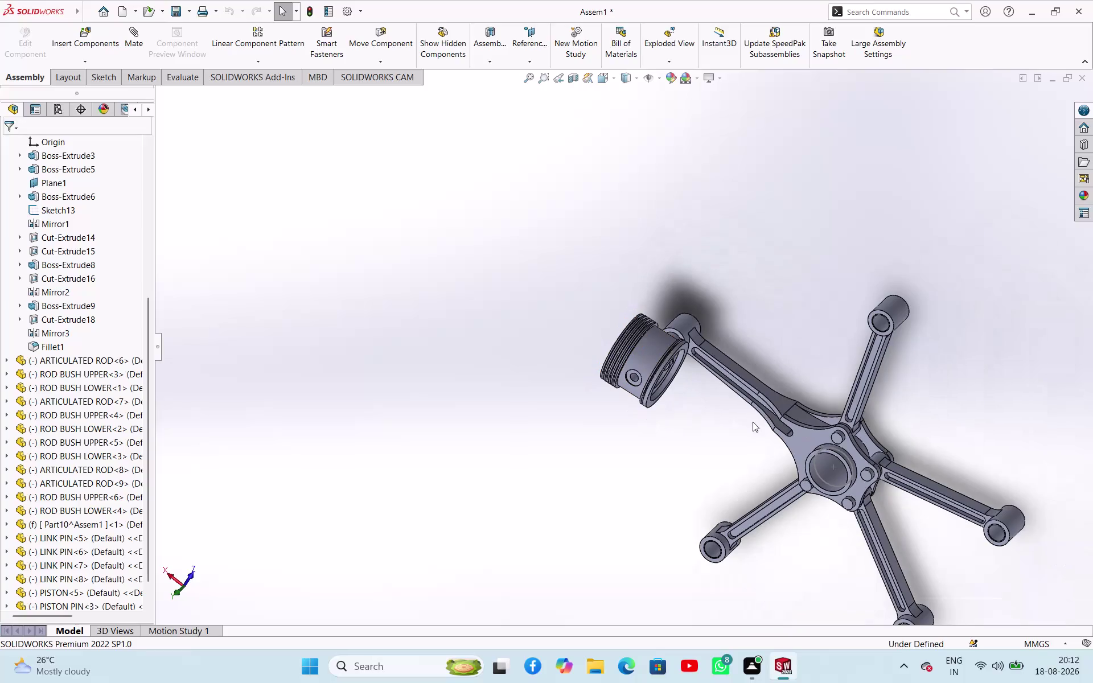
Insert PISTON PIN PLUG from the open documents and drop it beside the piston.
middle_drag(715, 420, 694, 303)
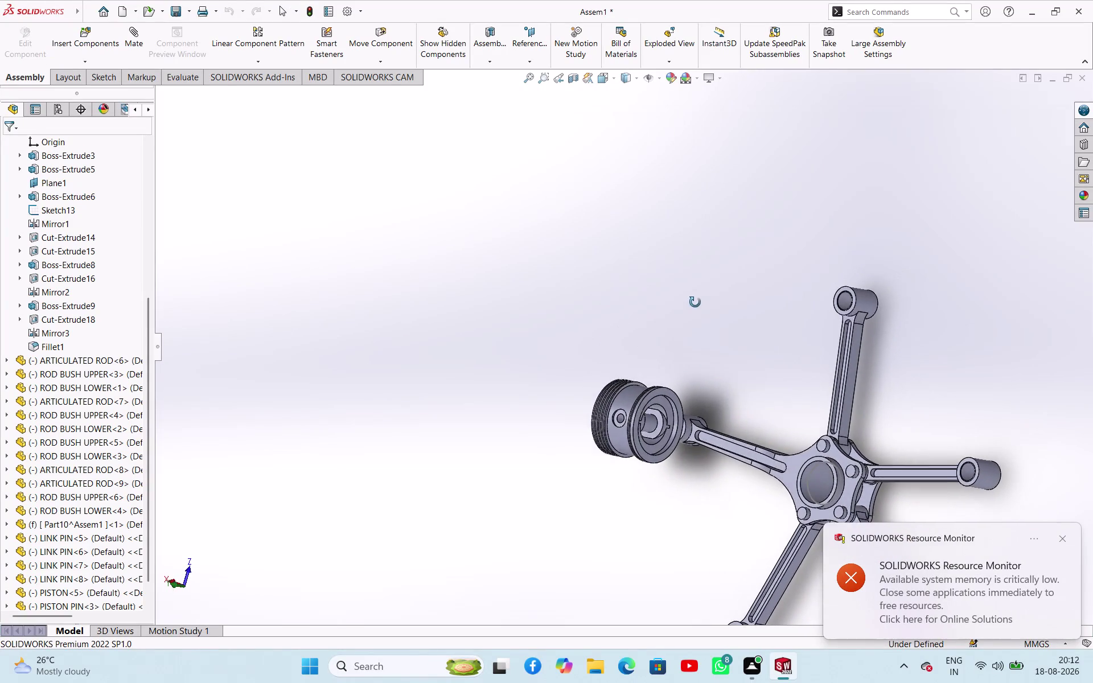
middle_drag(694, 303, 722, 297)
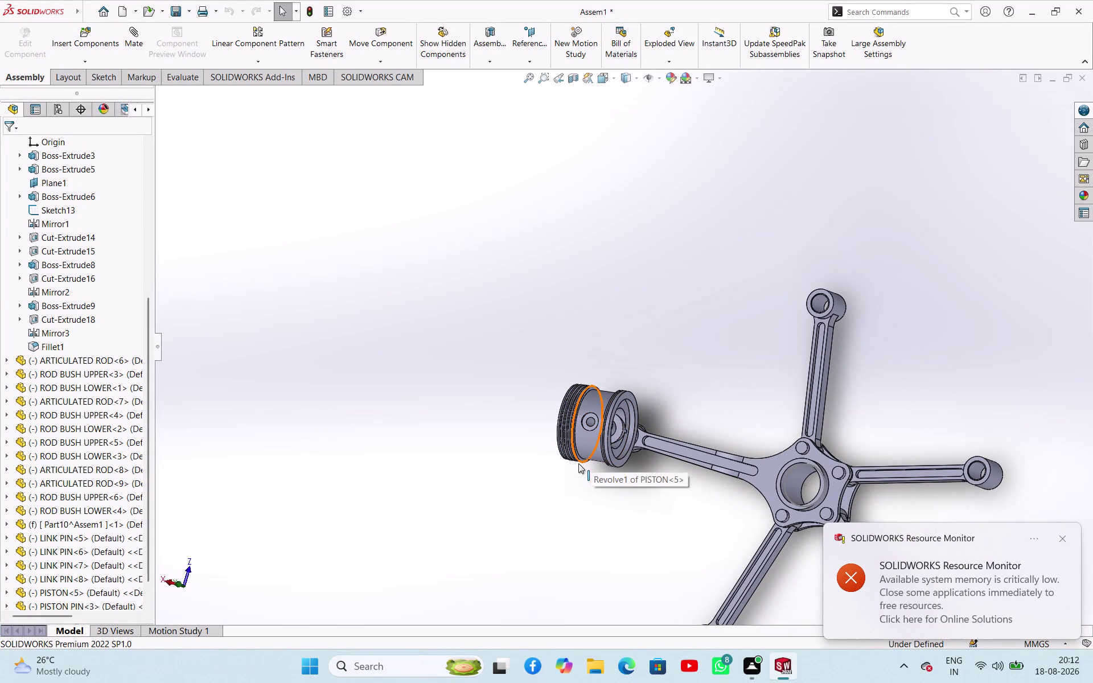
click(407, 307)
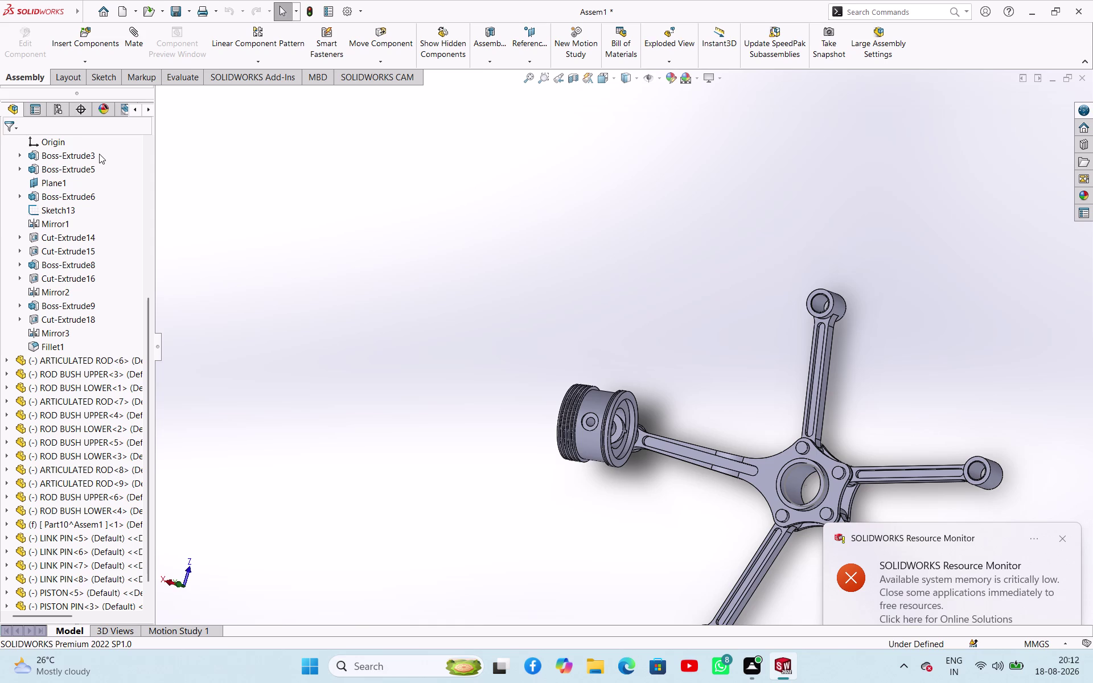
click(94, 61)
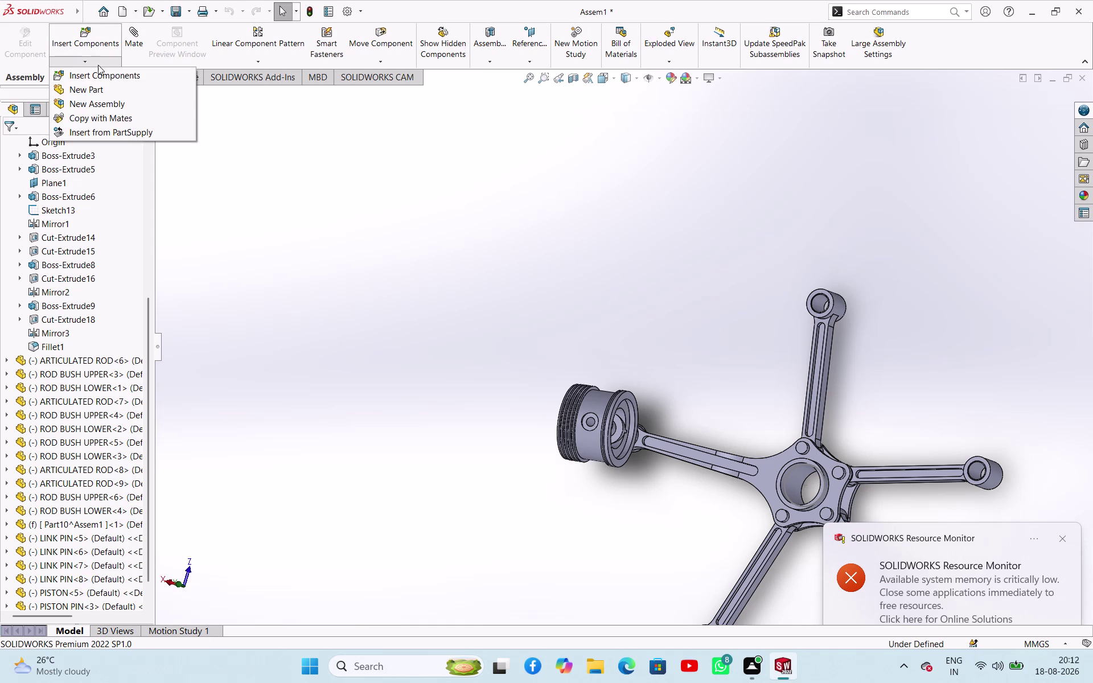
click(101, 74)
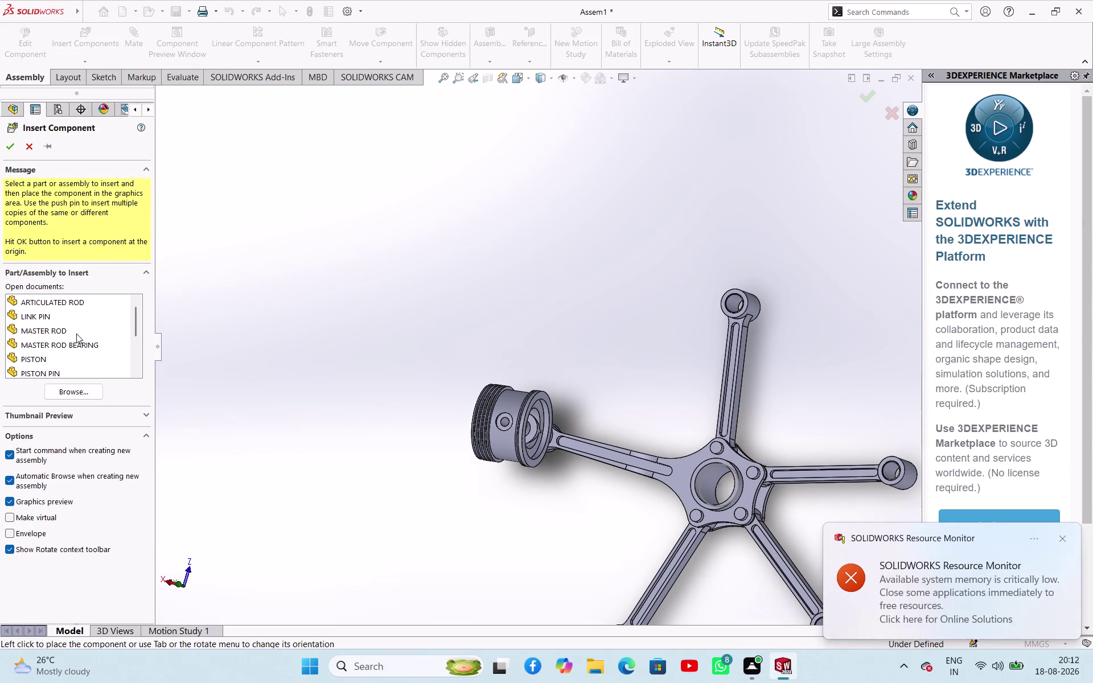
scroll(down, 3)
drag(63, 315, 106, 331)
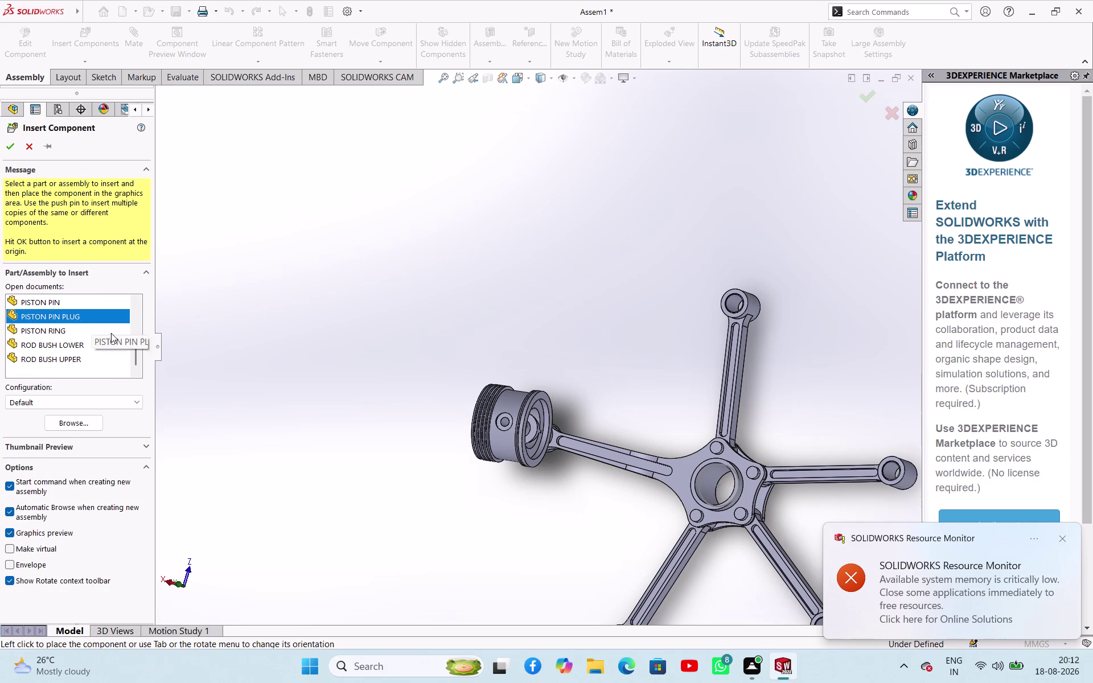
drag(106, 331, 342, 343)
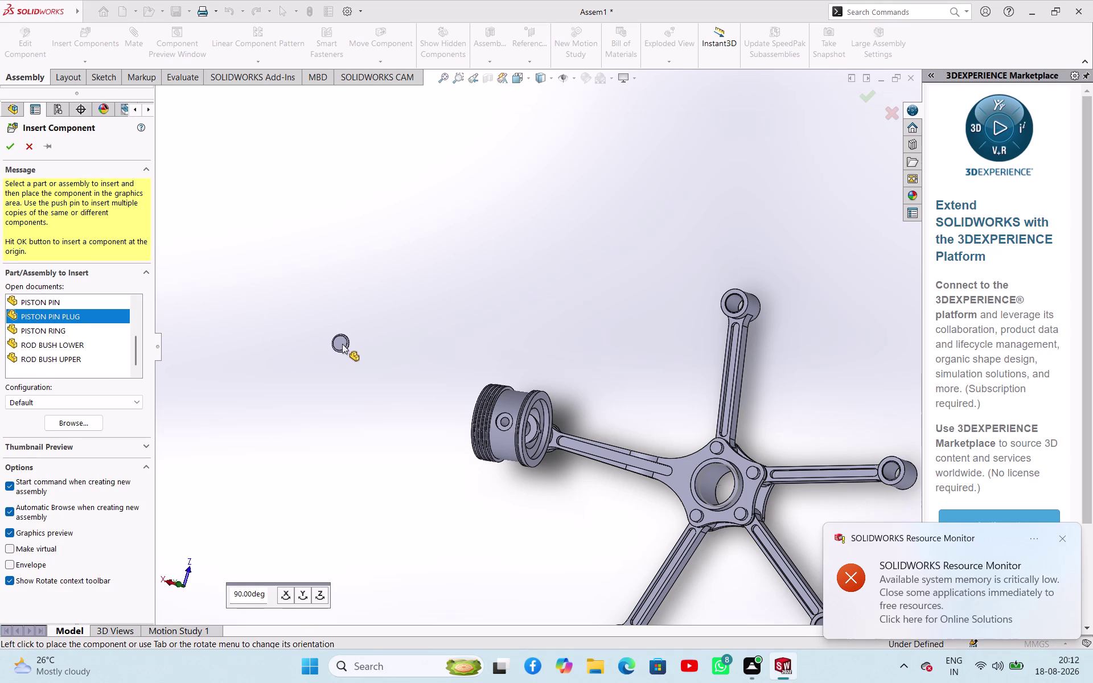
click(343, 344)
middle_drag(363, 381, 339, 289)
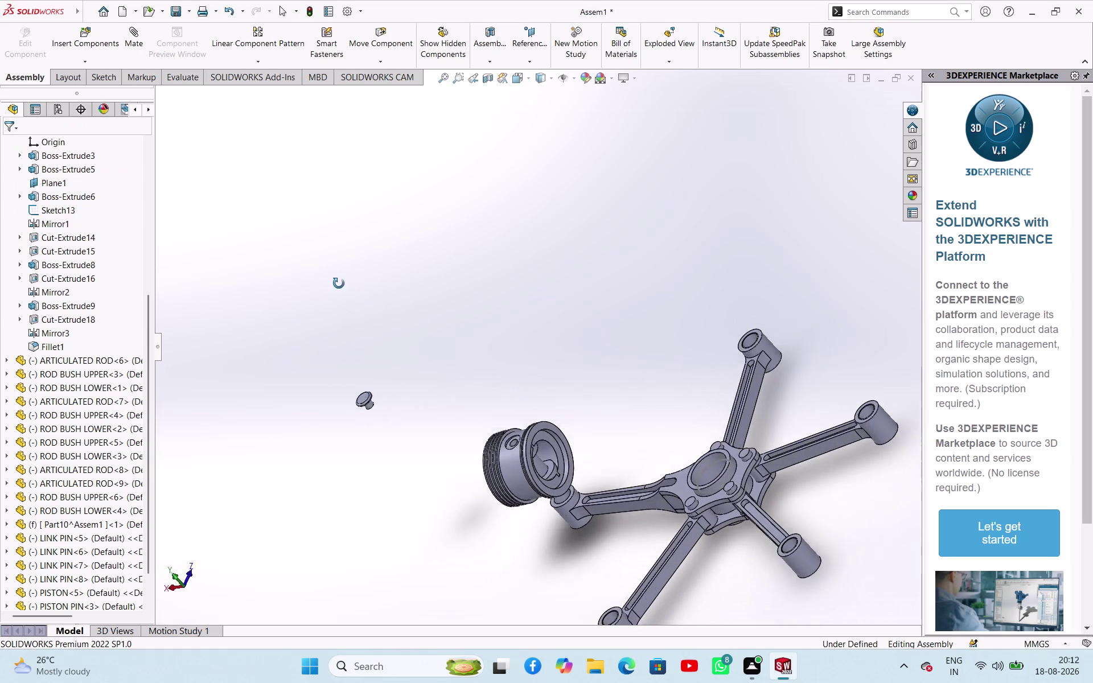
middle_drag(339, 289, 338, 281)
scroll(down, 3)
click(574, 435)
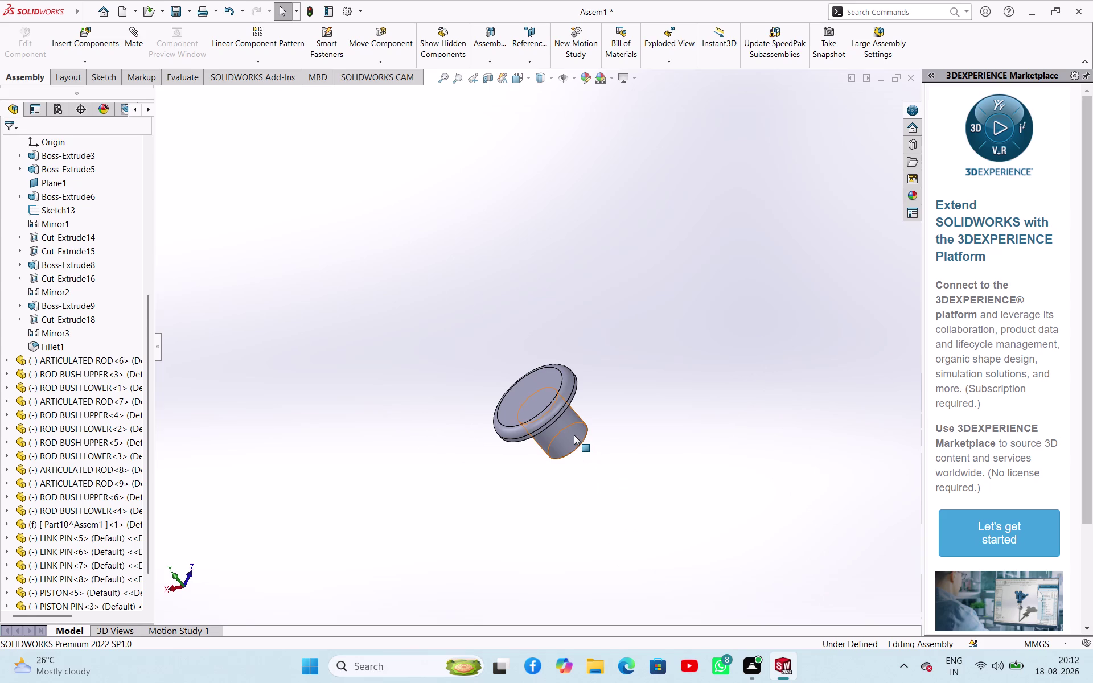
scroll(up, 3)
scroll(down, 3)
middle_drag(696, 454, 710, 492)
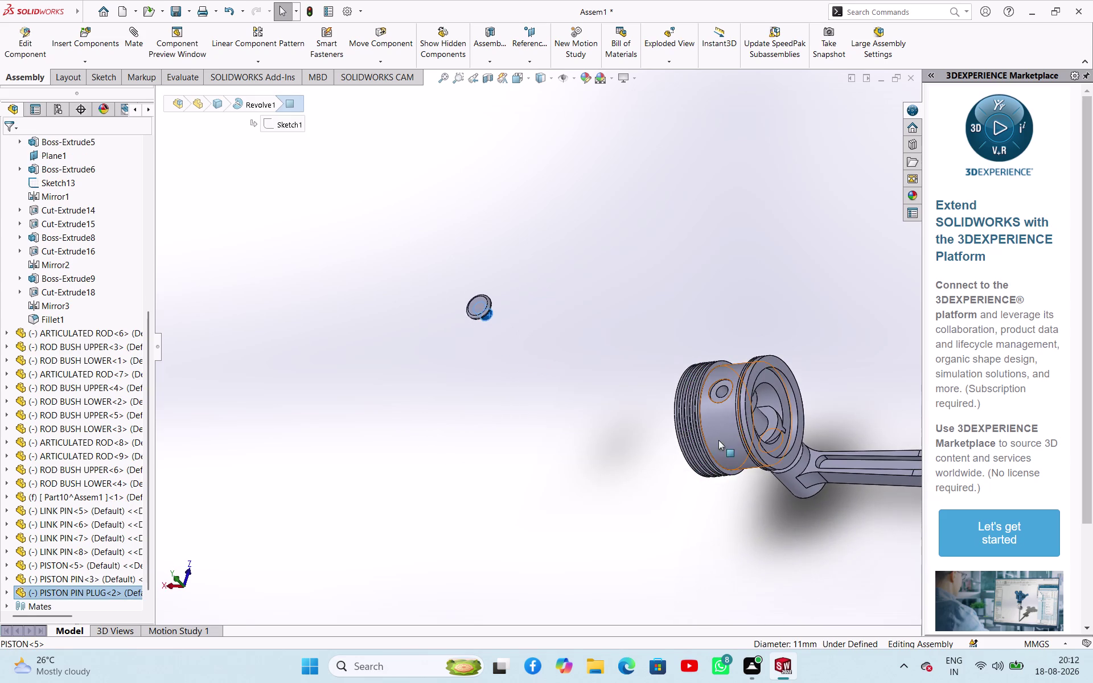
scroll(down, 3)
click(669, 356)
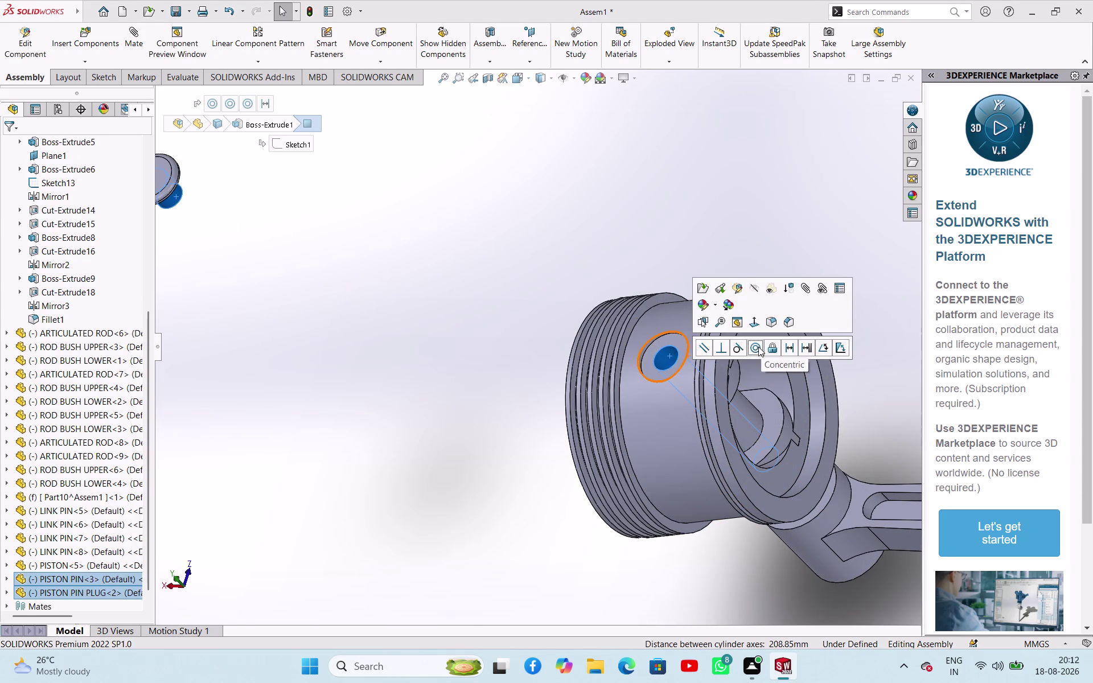
click(759, 347)
click(549, 406)
middle_drag(553, 401, 528, 260)
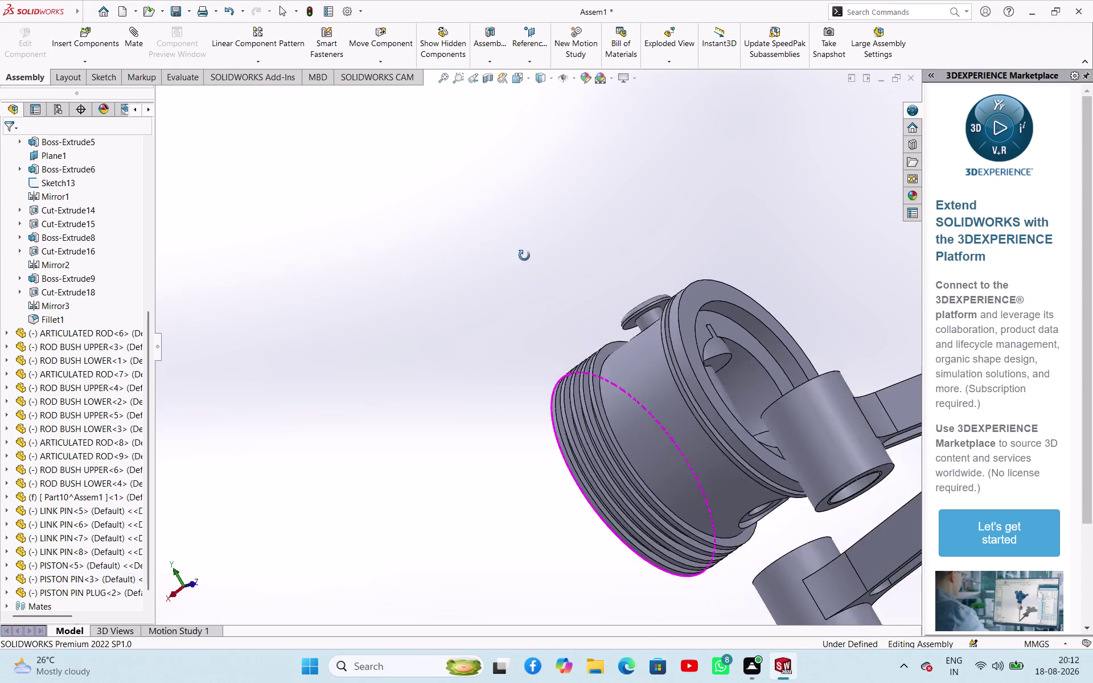
middle_drag(527, 260, 514, 241)
scroll(down, 3)
click(679, 372)
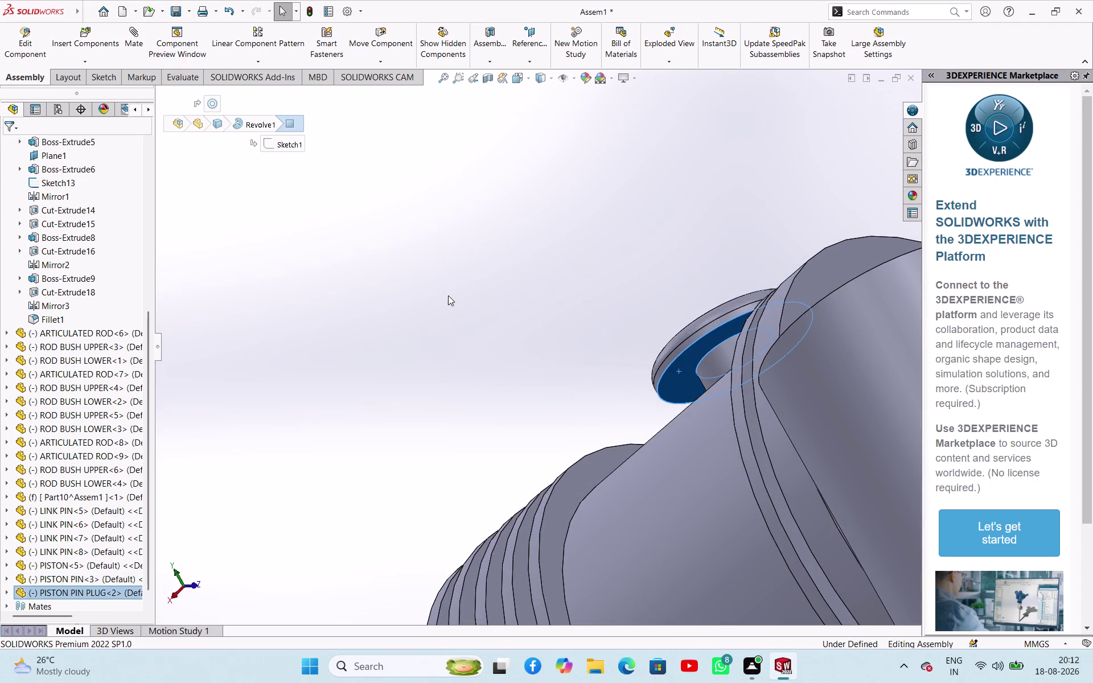
middle_drag(448, 295, 511, 389)
scroll(up, 3)
scroll(down, 3)
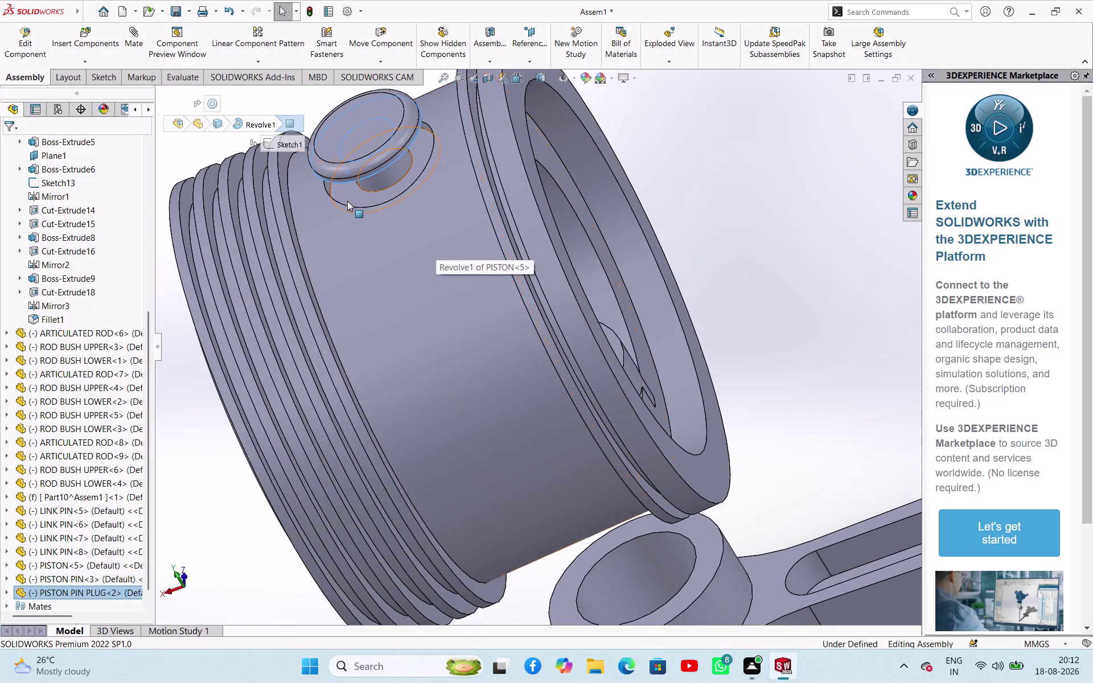
click(347, 195)
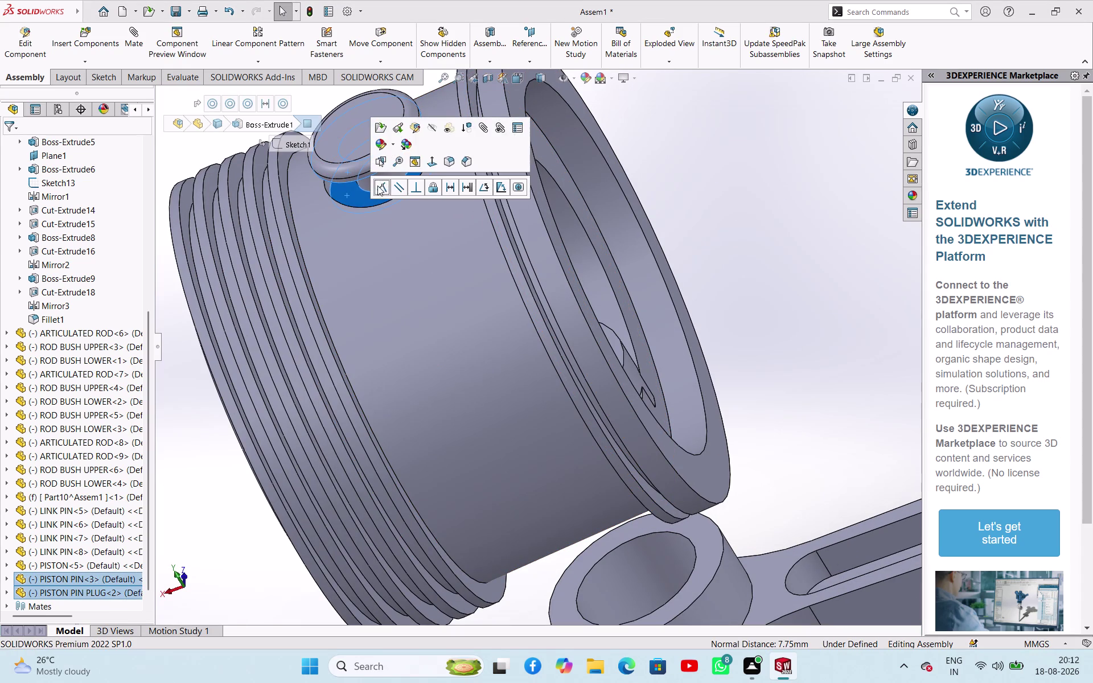
click(378, 186)
click(672, 196)
scroll(up, 3)
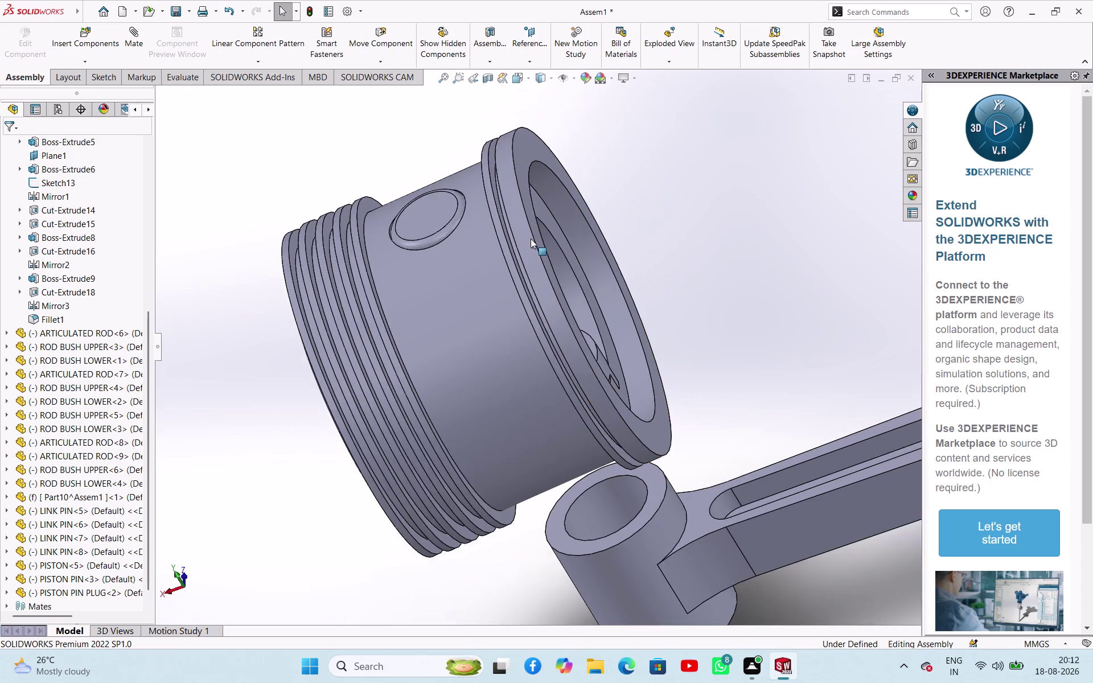
scroll(up, 3)
middle_drag(678, 249, 631, 274)
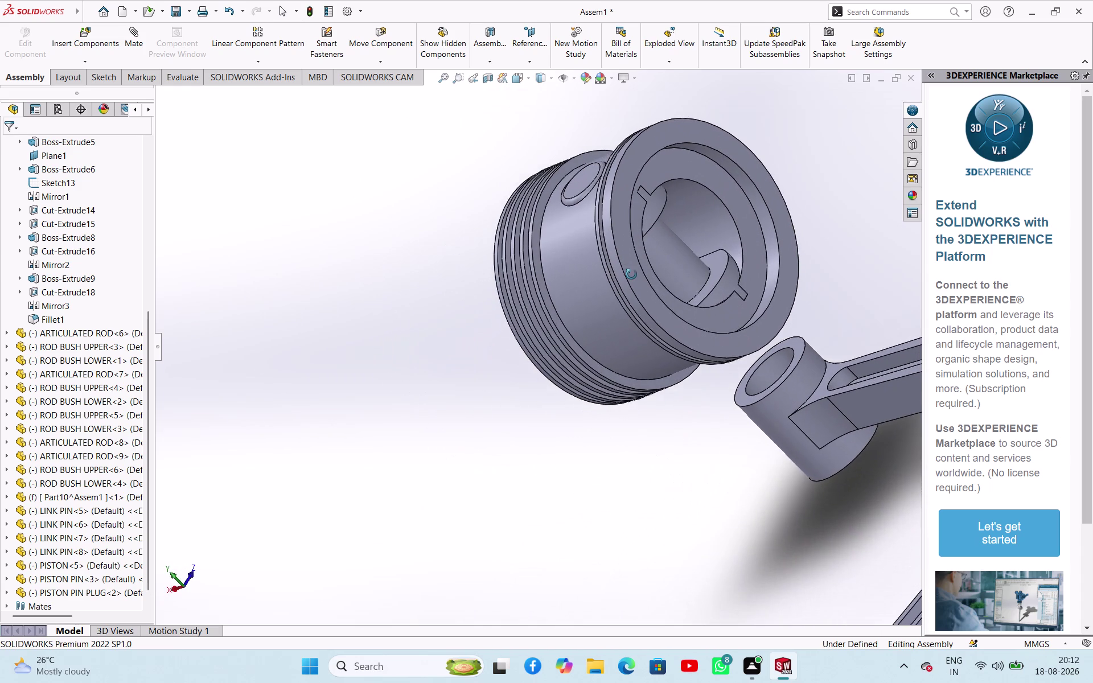
middle_drag(631, 275, 670, 261)
drag(475, 234, 429, 242)
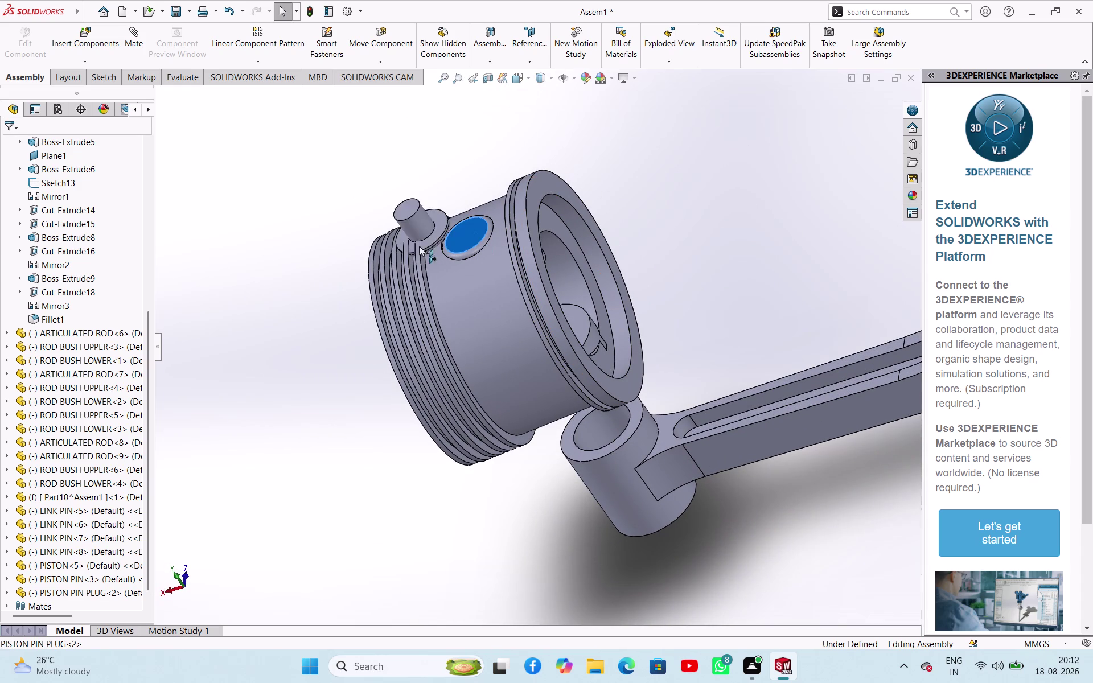
drag(429, 242, 311, 296)
click(312, 297)
click(329, 341)
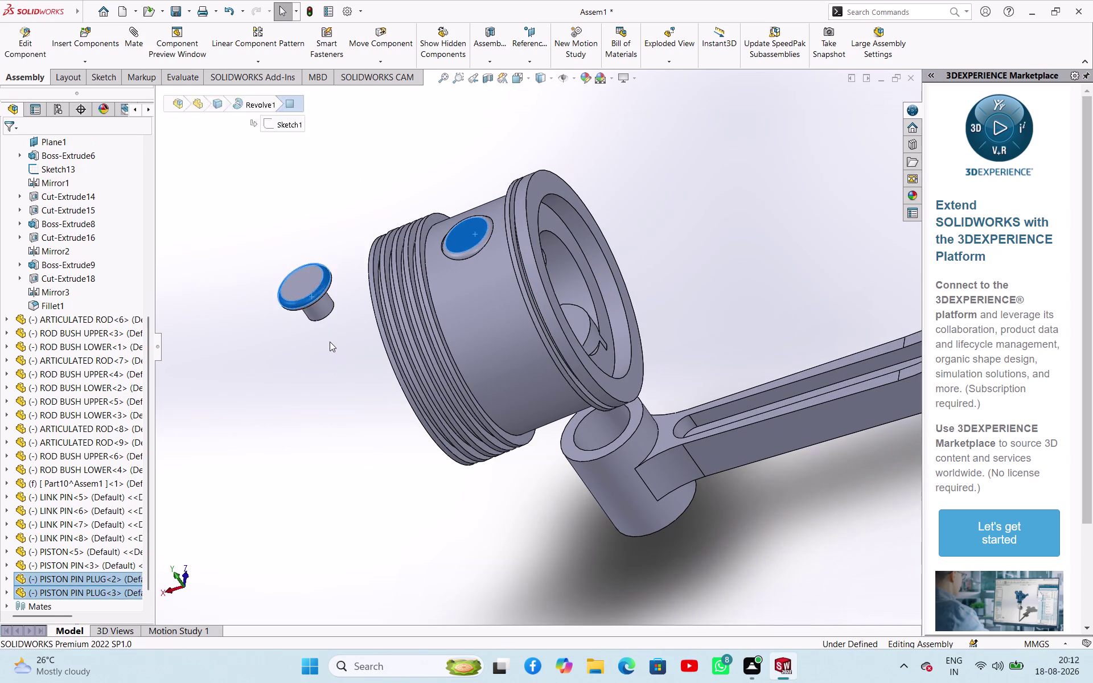
click(319, 312)
scroll(up, 3)
middle_drag(401, 466, 402, 340)
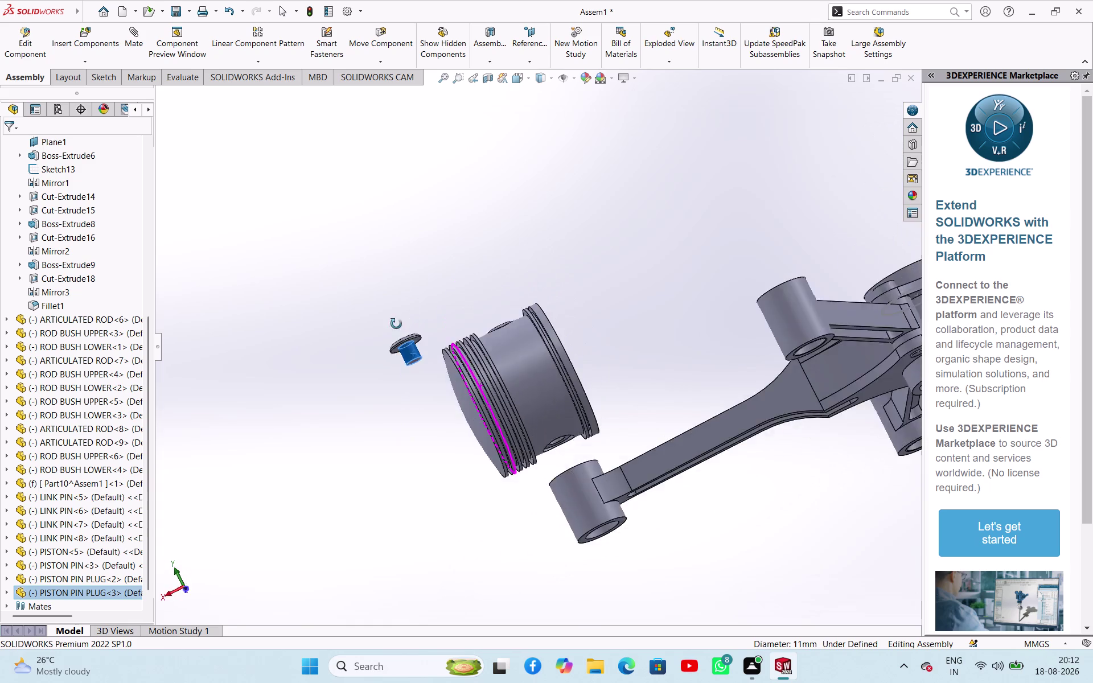
middle_drag(402, 339, 374, 267)
scroll(down, 3)
click(537, 411)
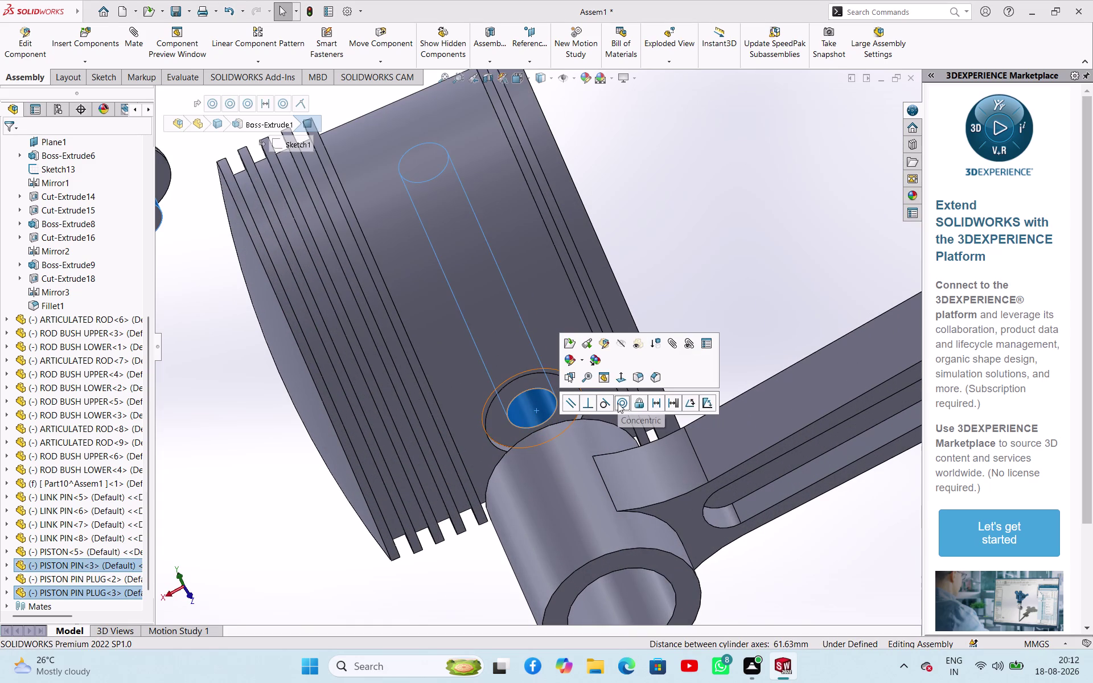
click(617, 403)
scroll(up, 3)
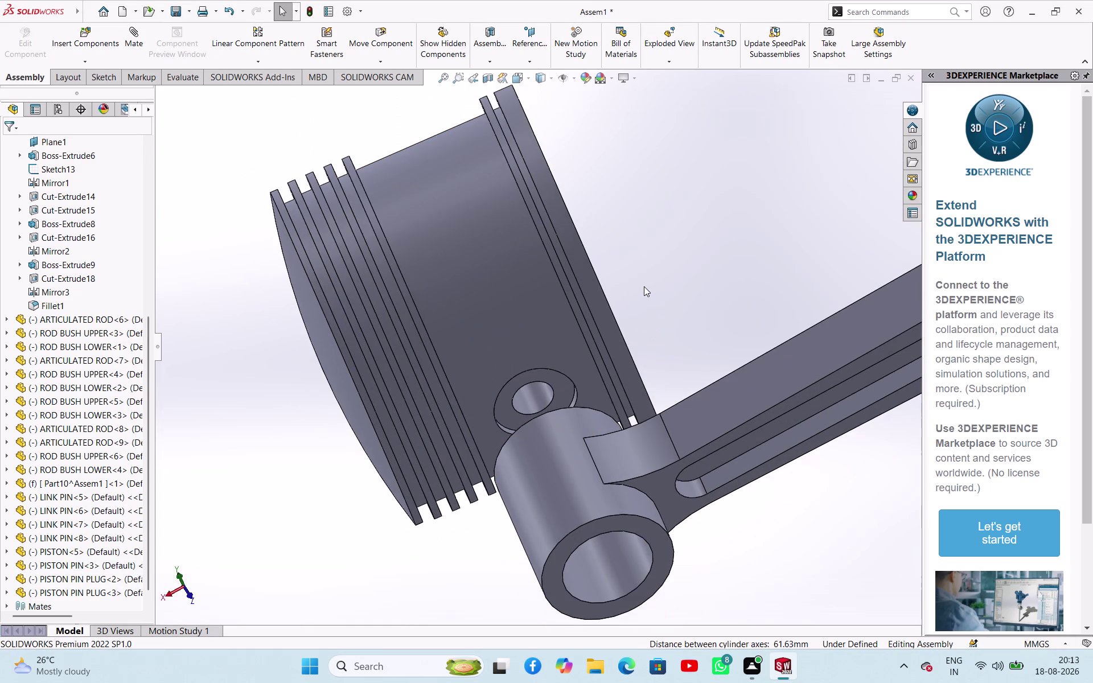
middle_drag(644, 286, 591, 353)
scroll(up, 3)
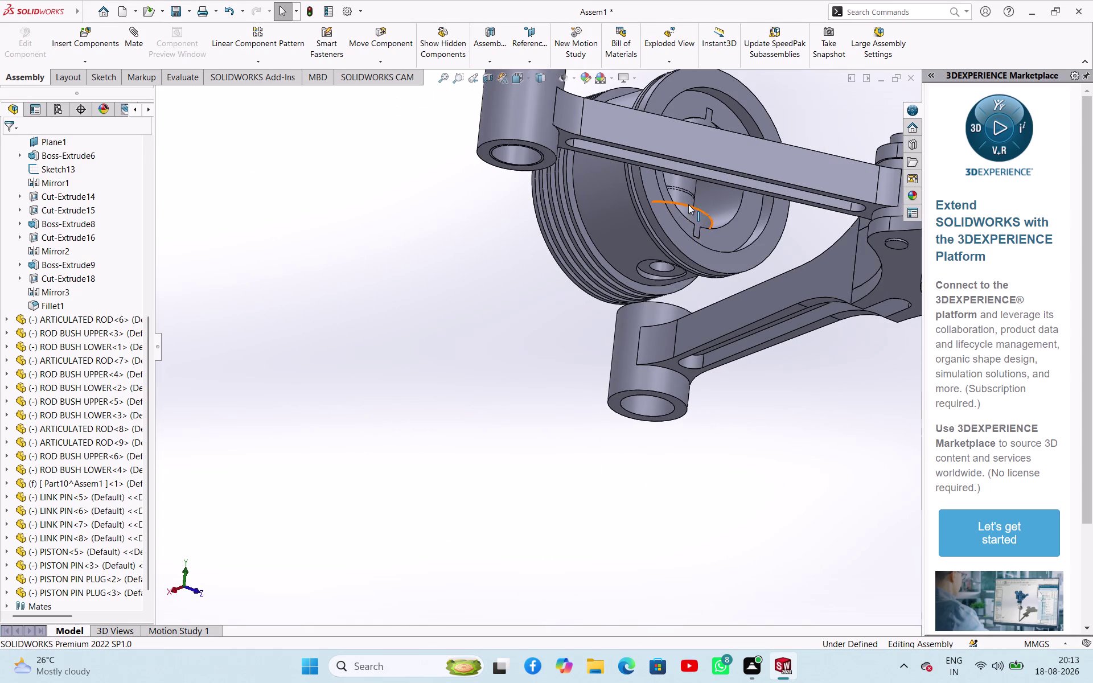
drag(684, 195, 711, 117)
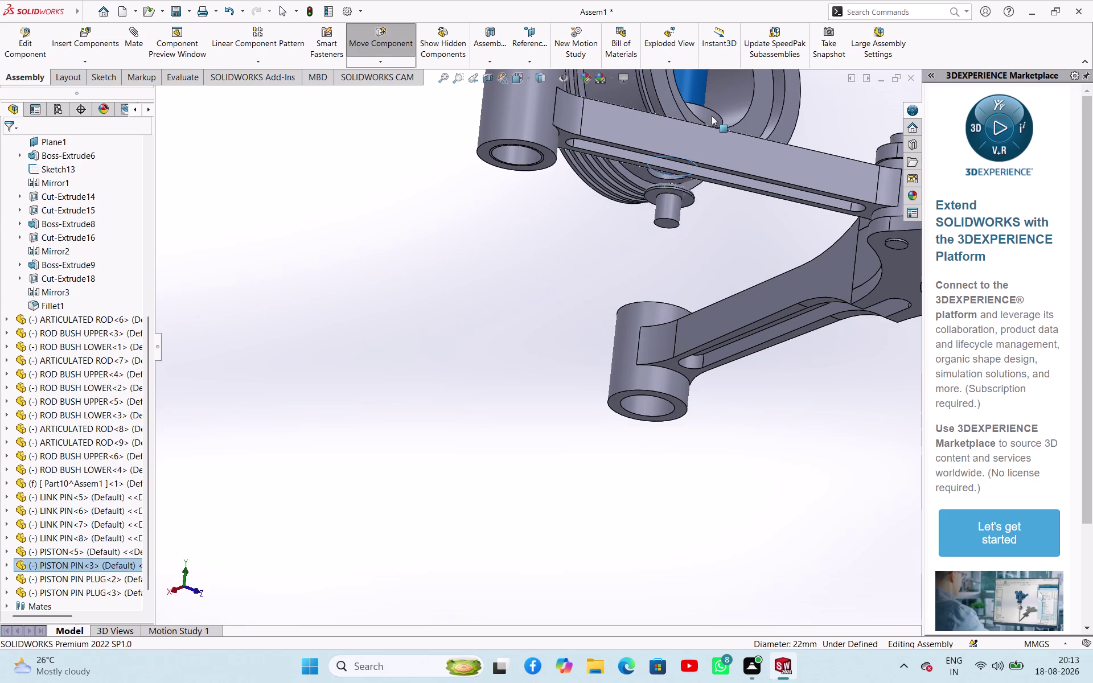
drag(711, 117, 712, 116)
click(653, 194)
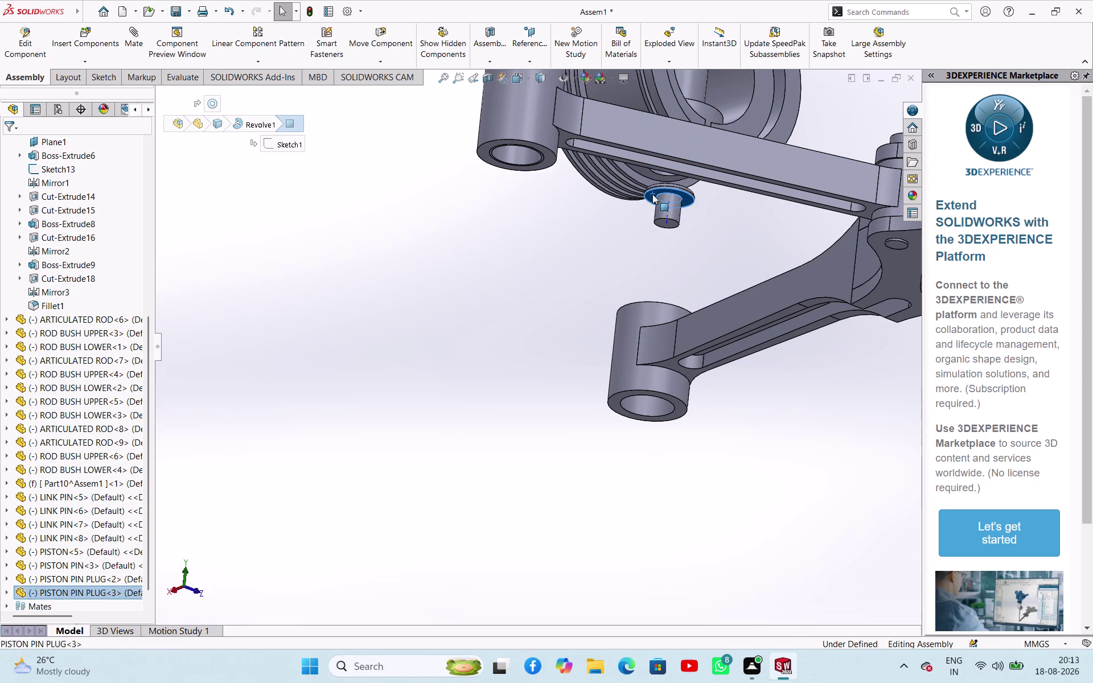
scroll(up, 3)
middle_drag(600, 243, 628, 205)
scroll(down, 3)
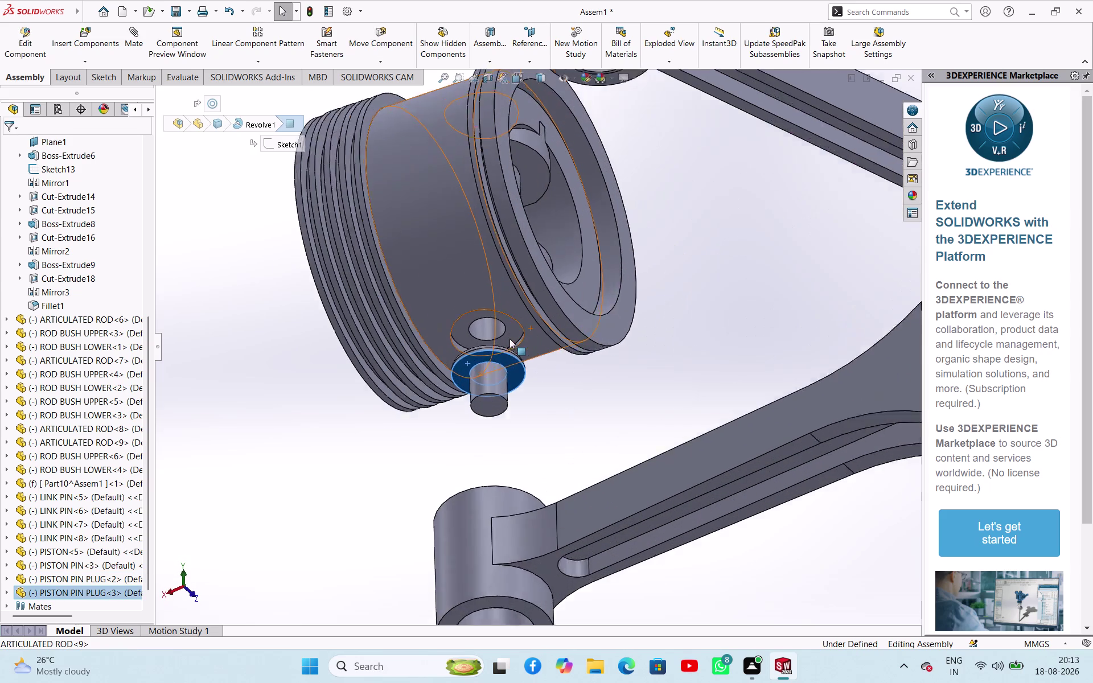
scroll(down, 3)
click(458, 325)
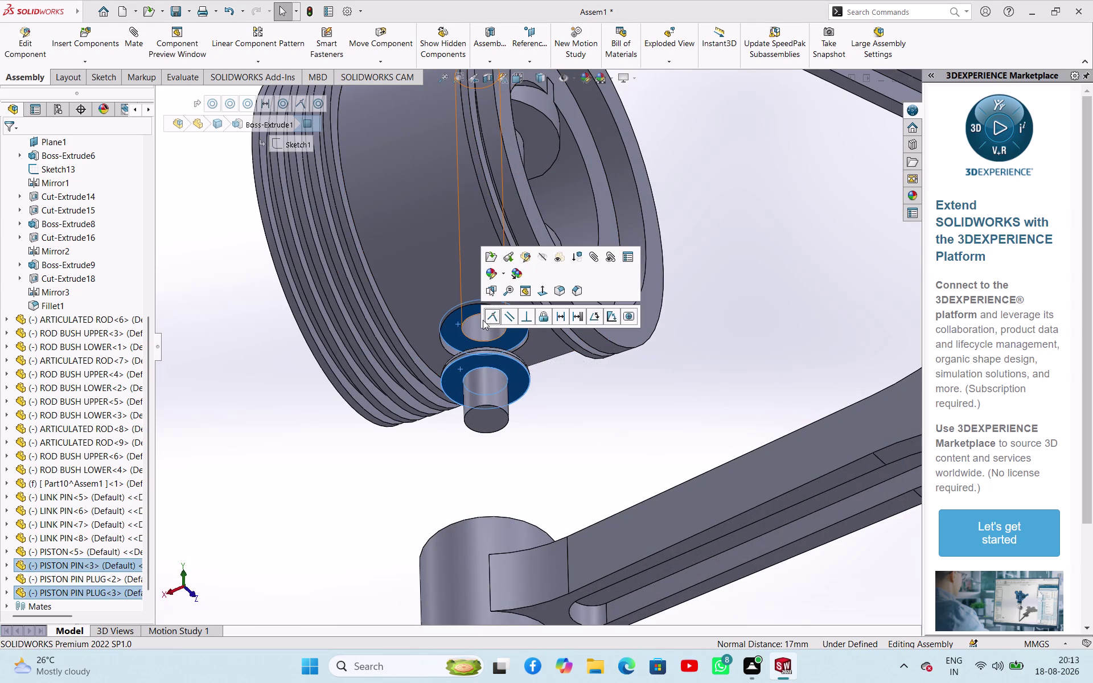
click(493, 317)
click(508, 400)
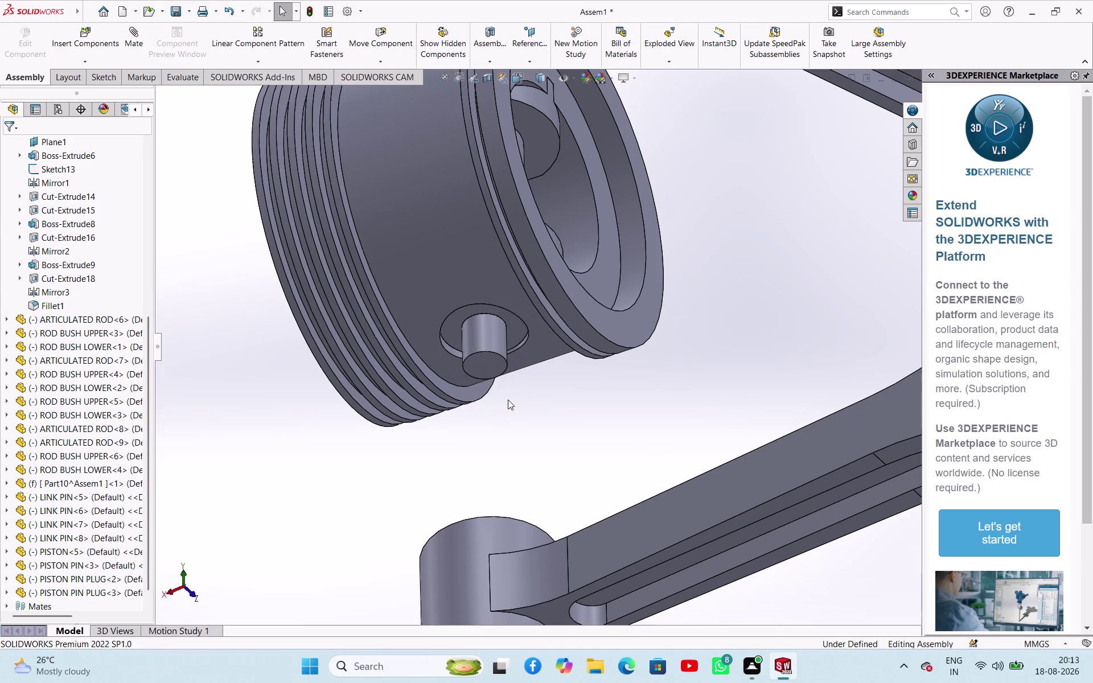
key(ctrl+z)
key(ctrl+z)
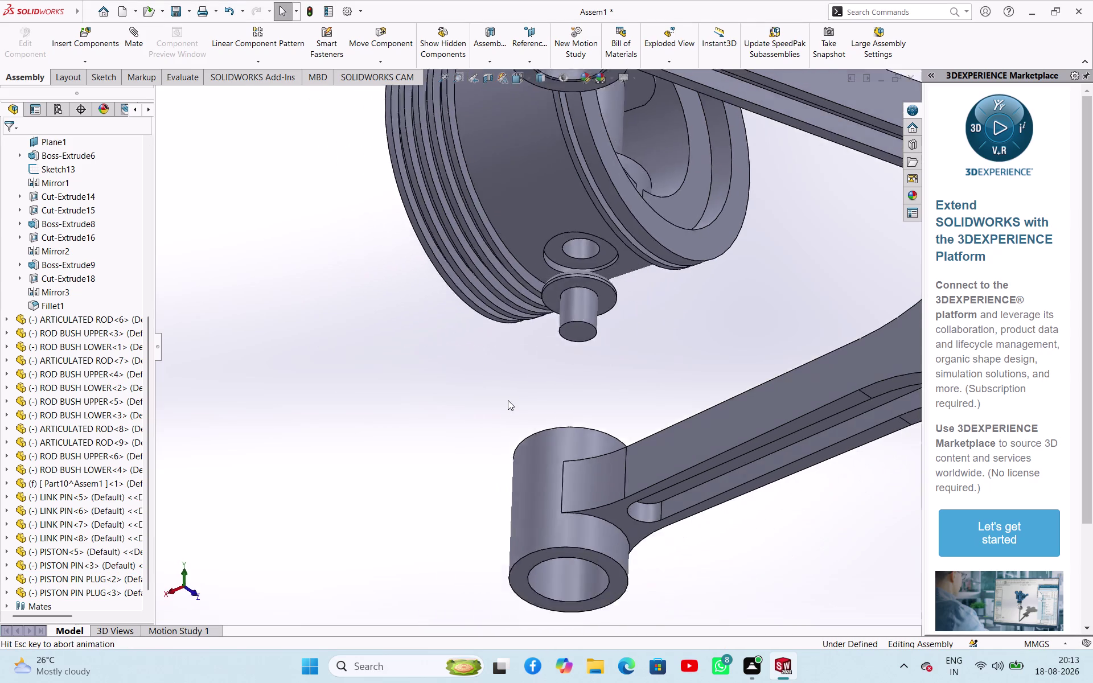
key(ctrl+z)
key(ctrl+z)
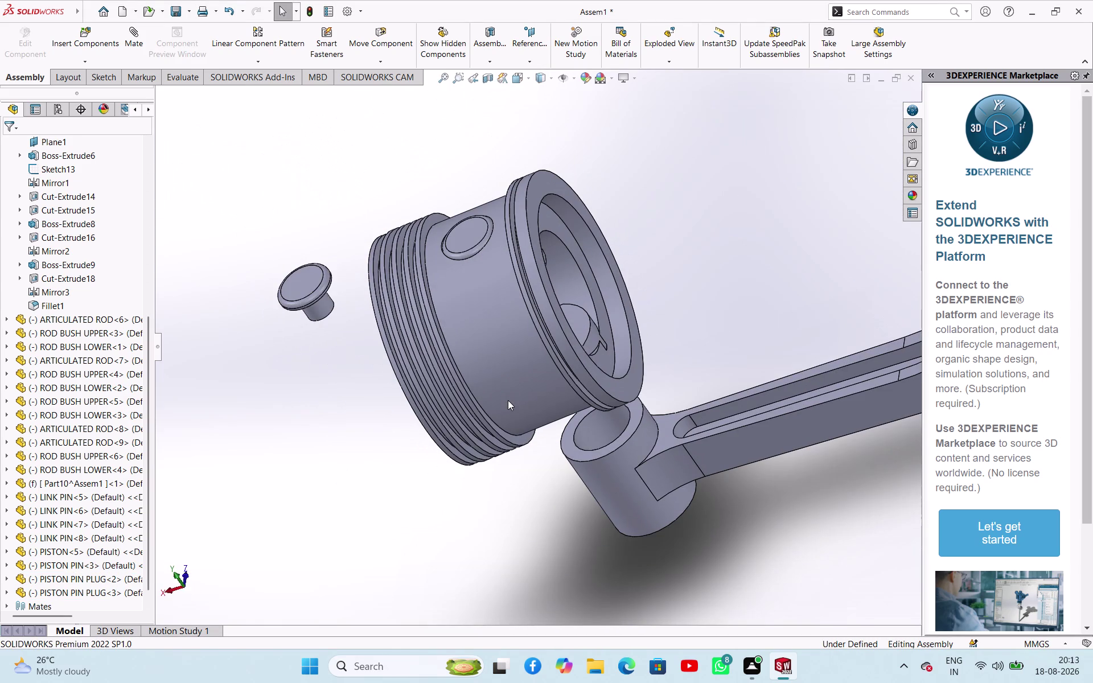
key(ctrl+z)
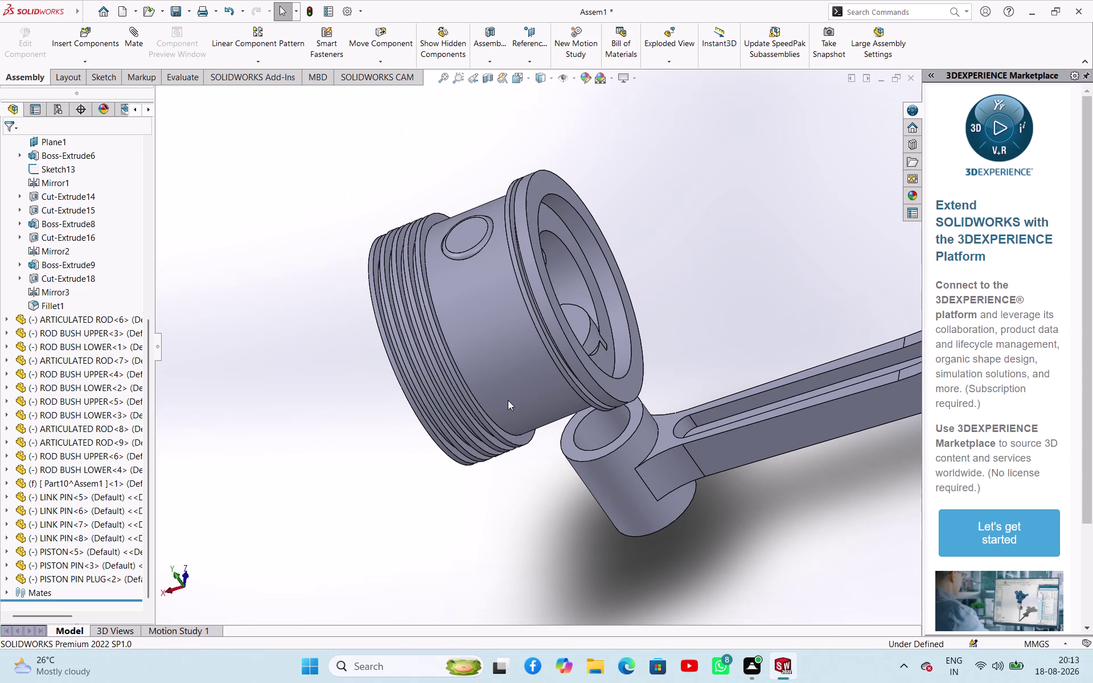
scroll(up, 3)
middle_drag(669, 442, 622, 298)
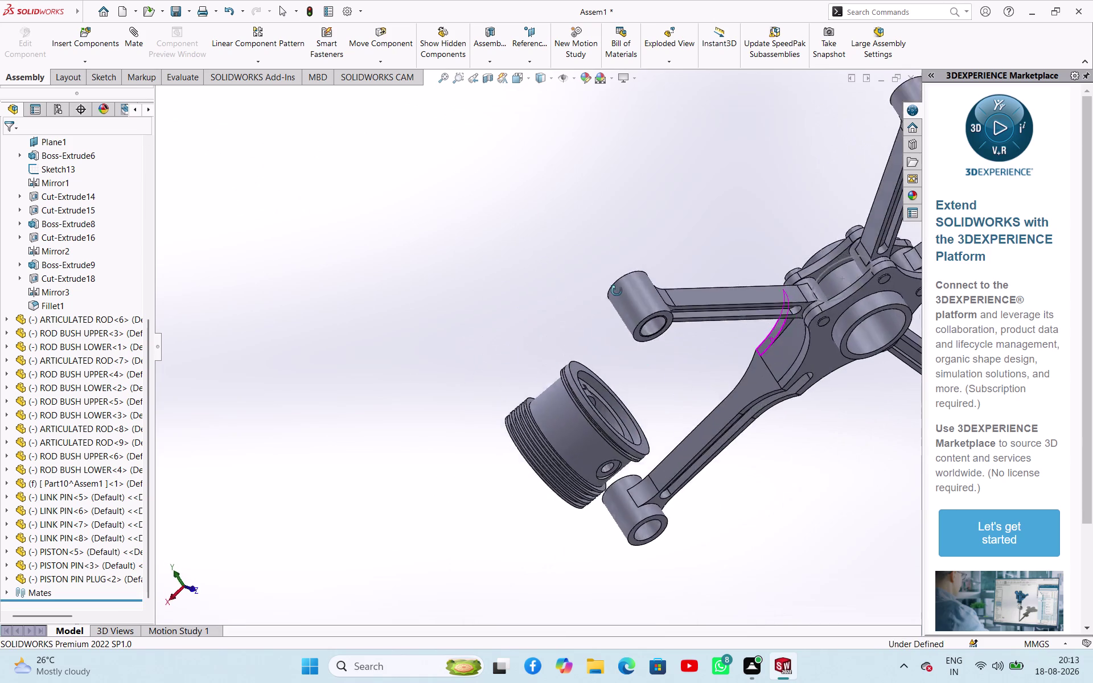
middle_drag(622, 297, 652, 291)
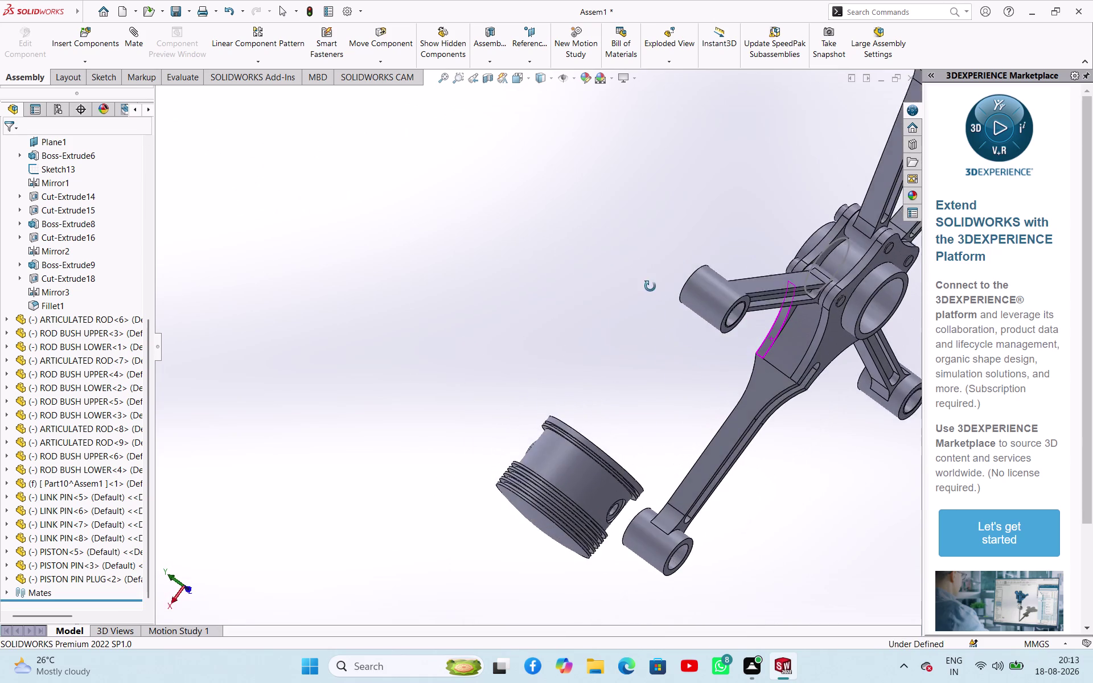
middle_drag(652, 292, 641, 269)
Browse to PISTON PIN PLUG, rotate it twice by 90 degrees, and place it.
click(96, 63)
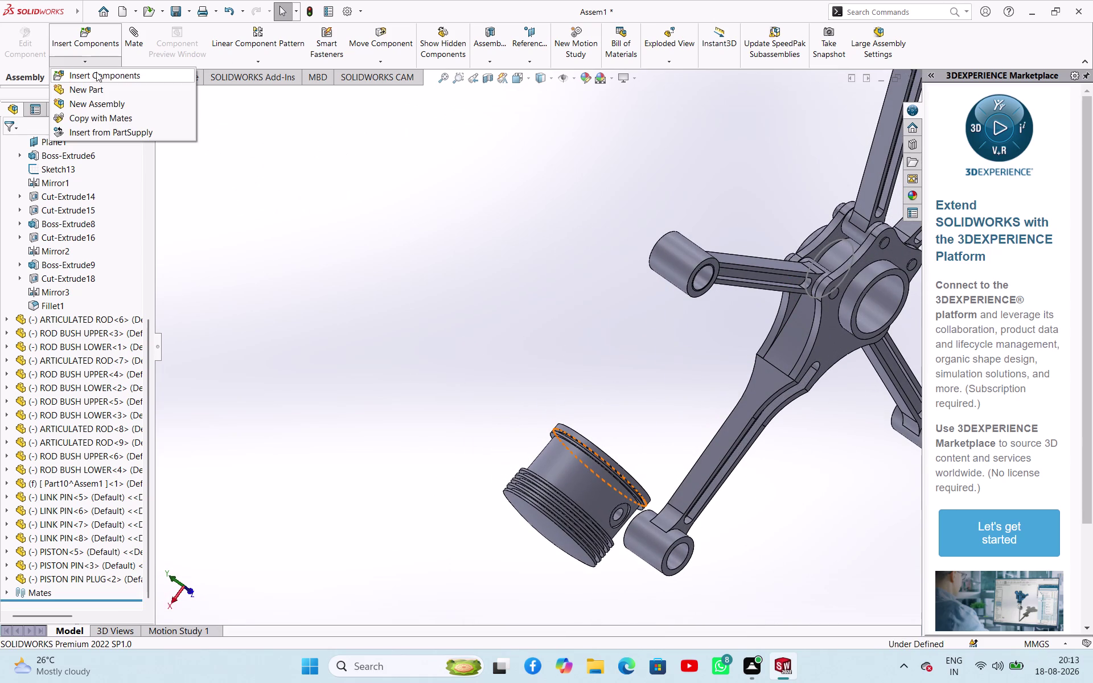
click(95, 74)
click(66, 396)
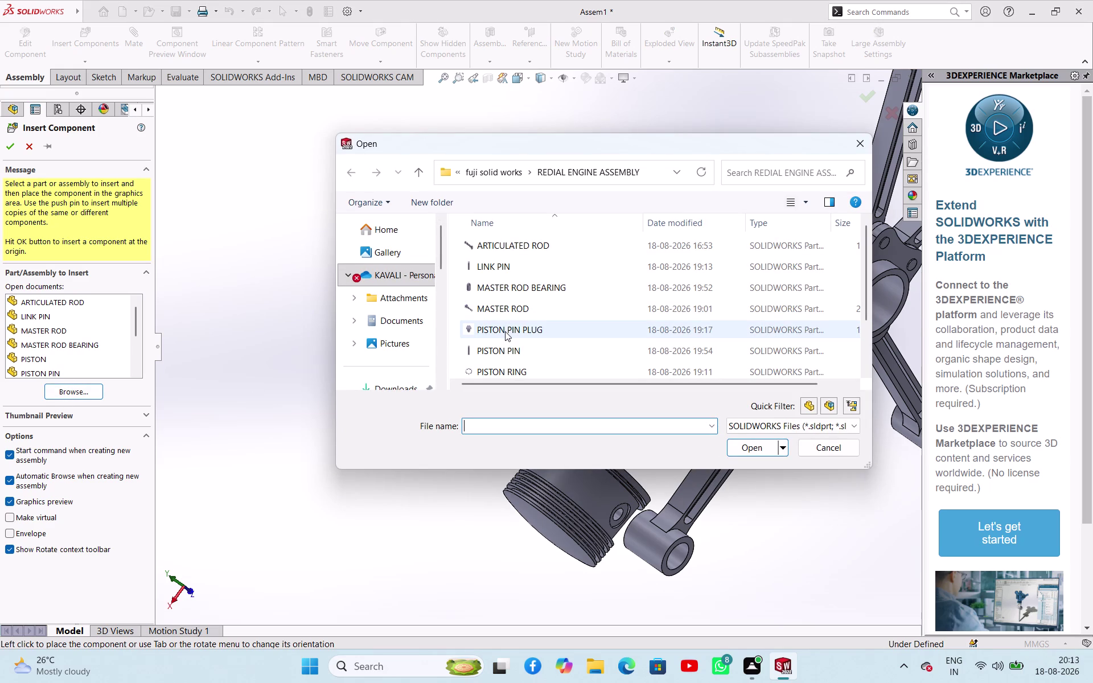
click(505, 331)
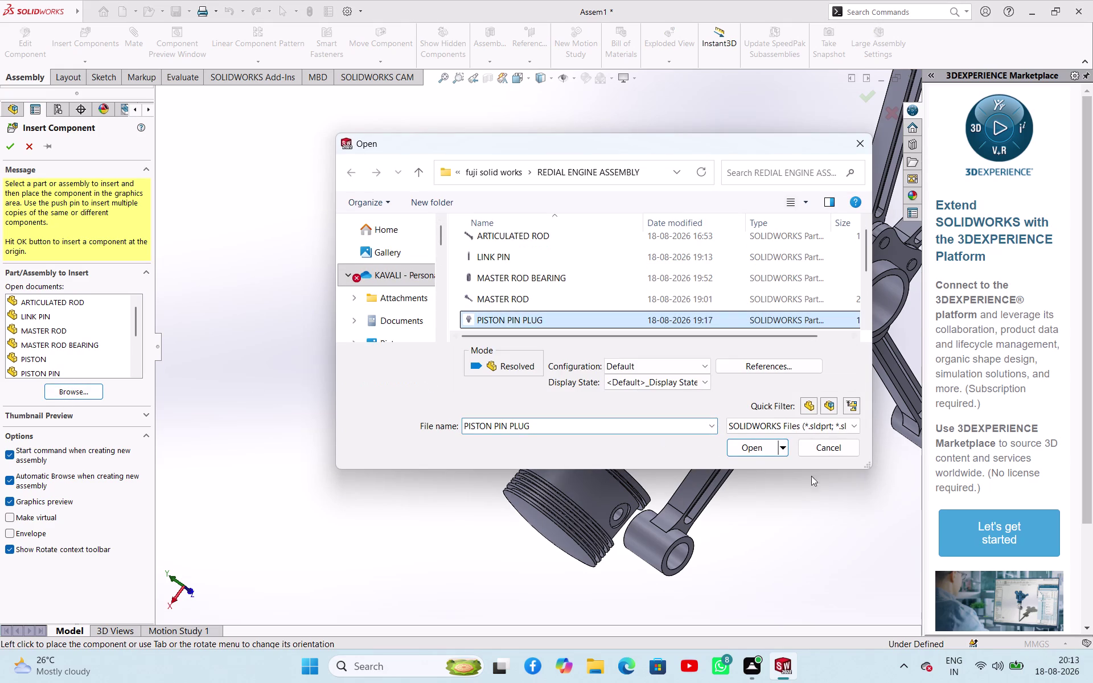
click(767, 447)
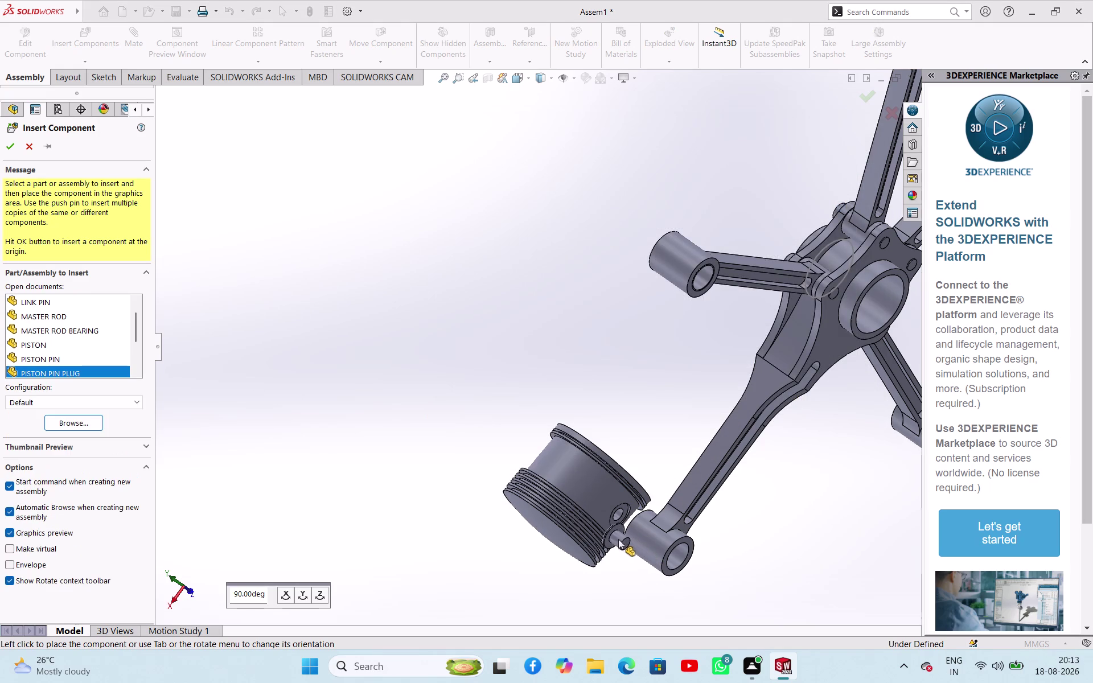
click(317, 596)
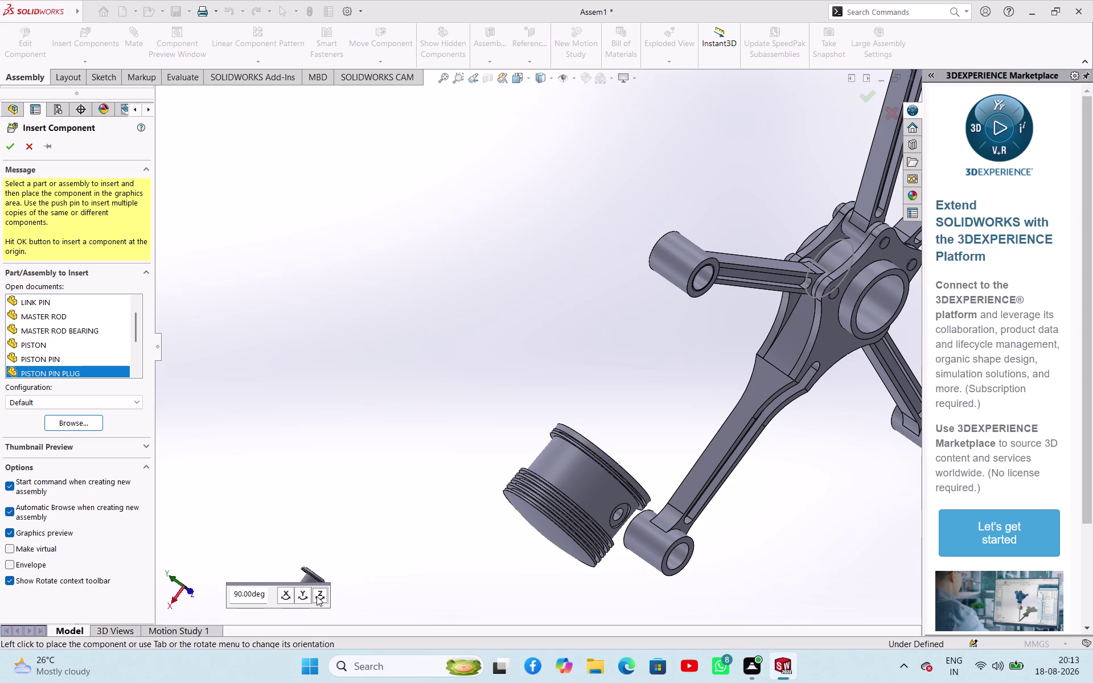
click(316, 597)
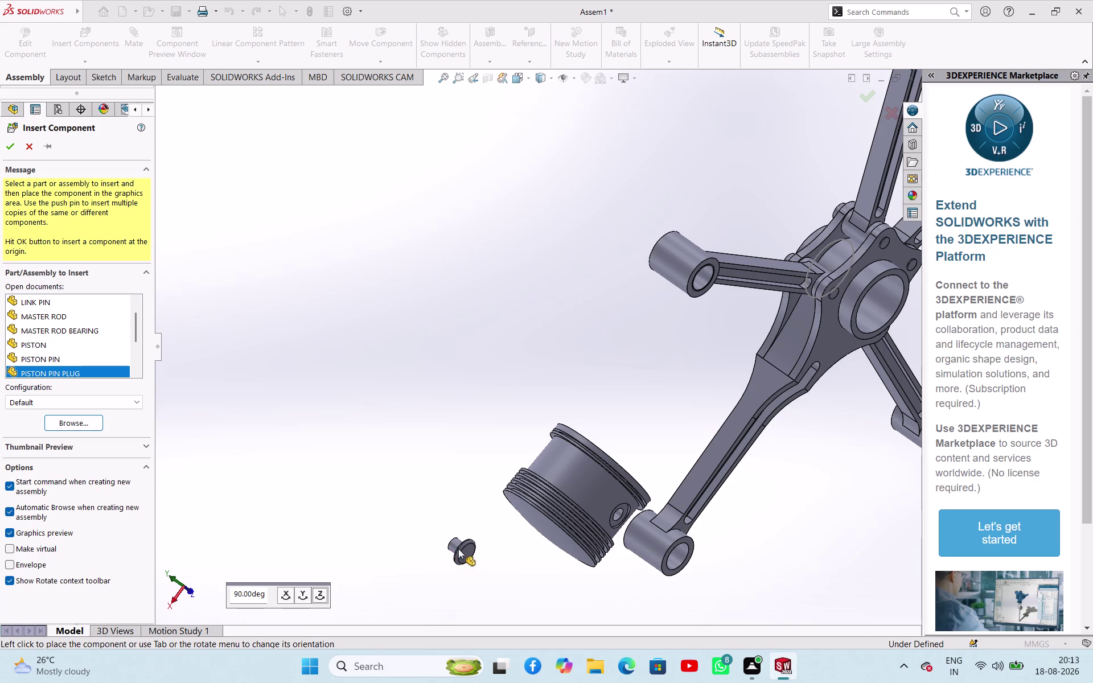
click(459, 549)
Make the new plug concentric with the end of the piston pin.
scroll(down, 3)
click(597, 475)
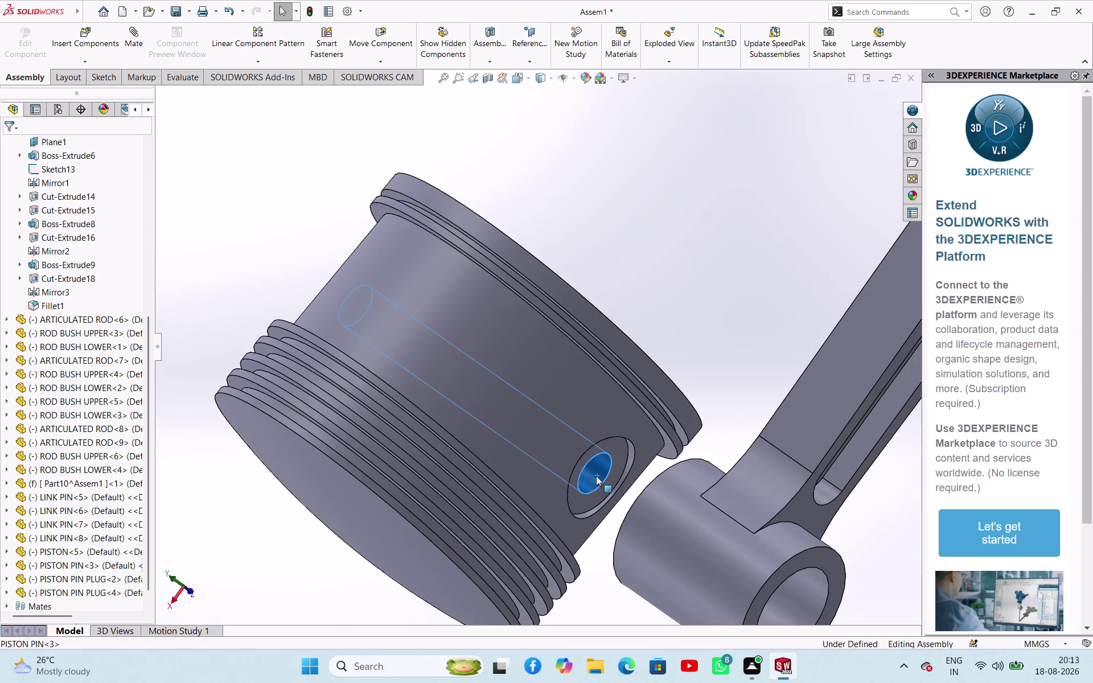
scroll(up, 3)
scroll(down, 3)
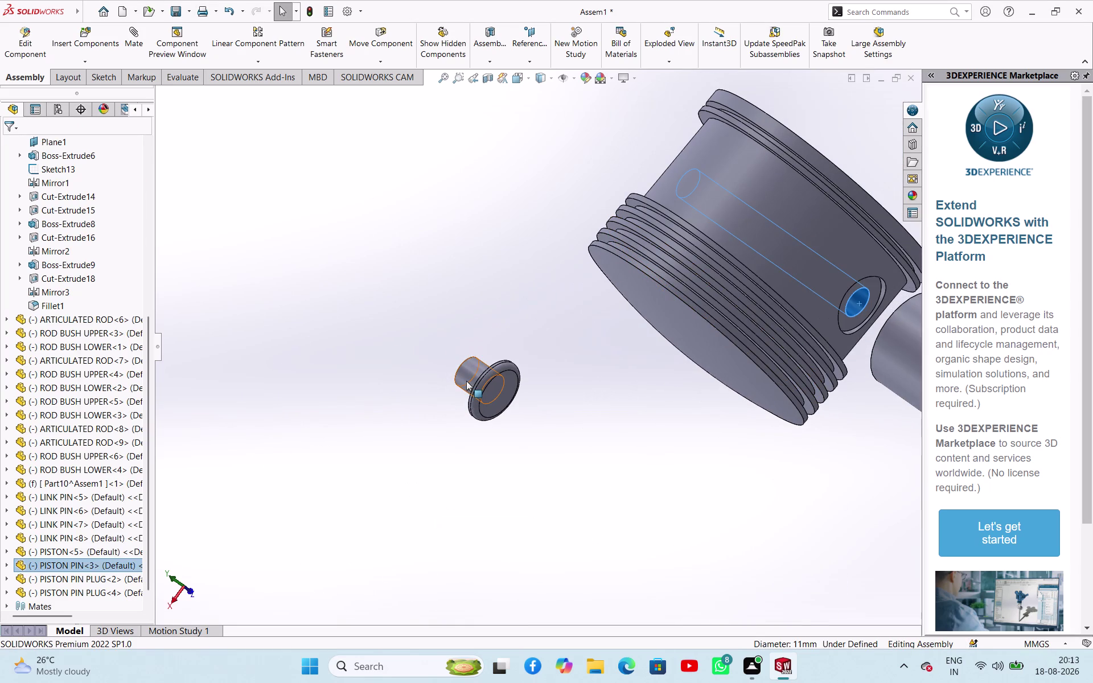
click(466, 381)
click(555, 373)
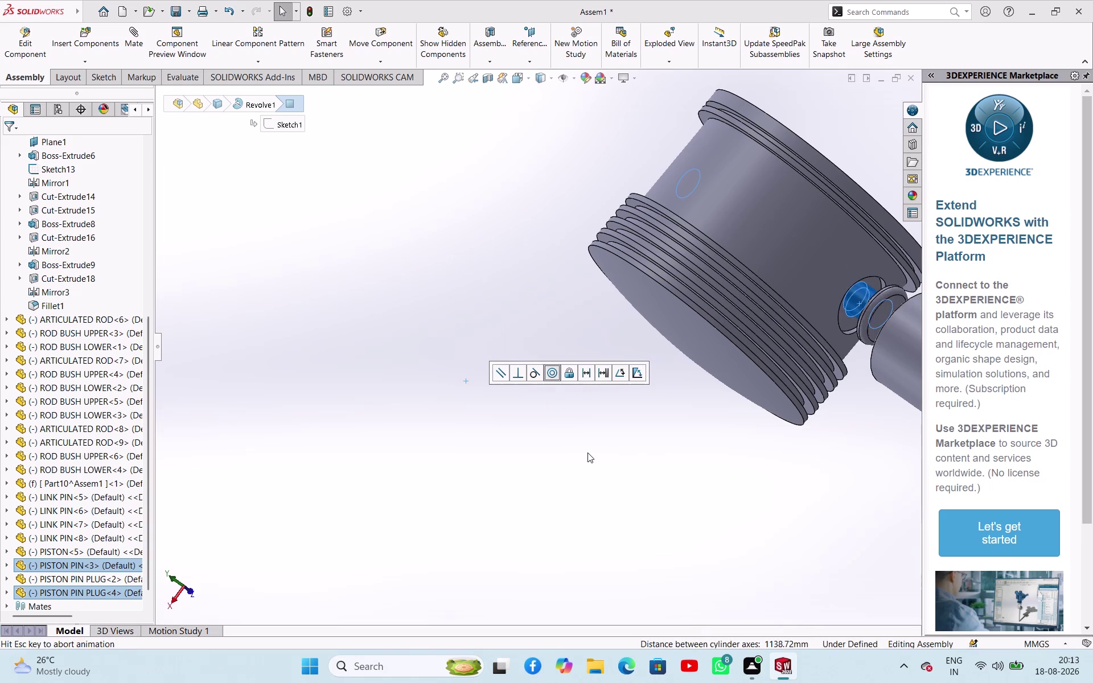
click(589, 452)
Add a coincident mate seating the plug's flange face against the piston.
middle_drag(657, 480, 691, 498)
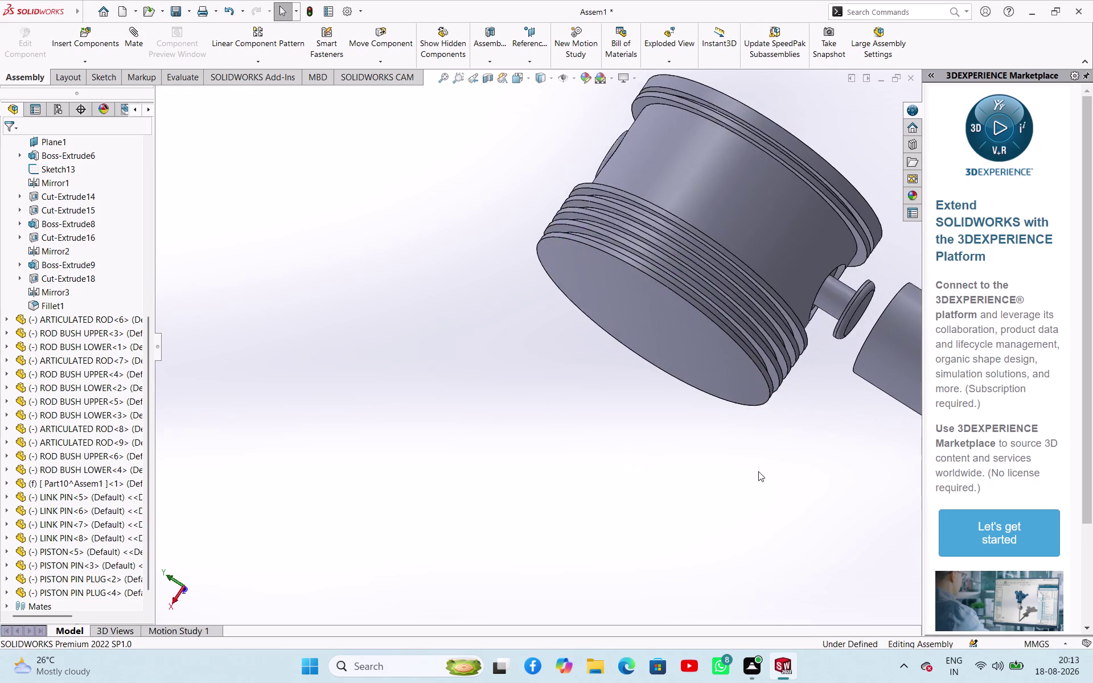
scroll(down, 3)
middle_drag(765, 398, 738, 349)
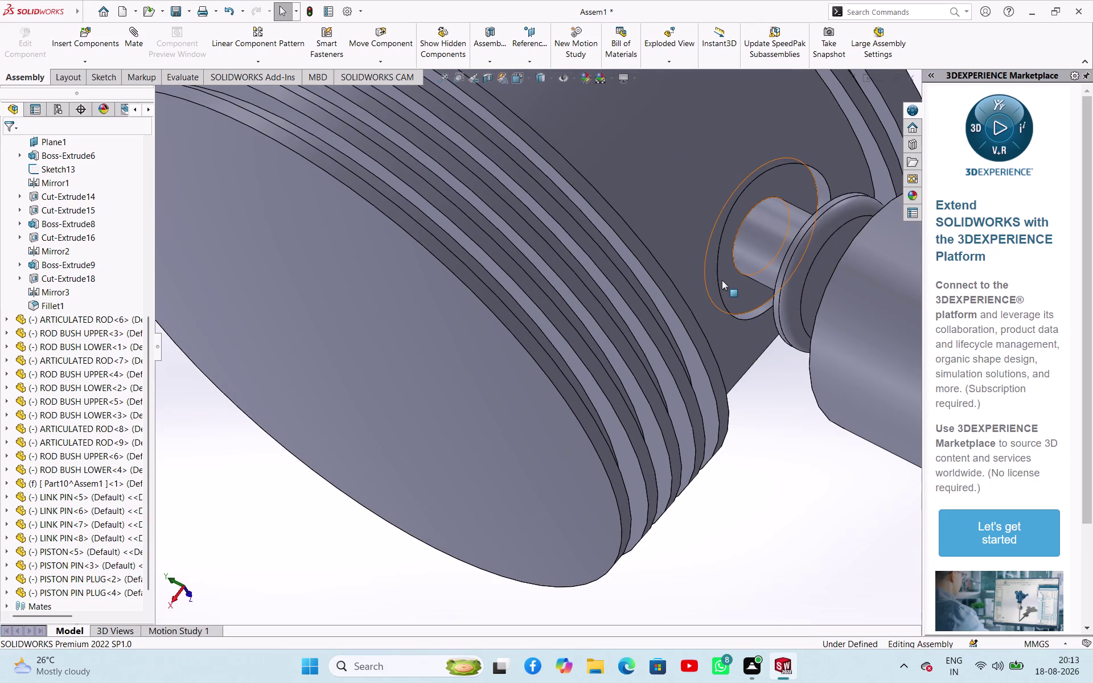
click(722, 280)
middle_drag(767, 454, 852, 518)
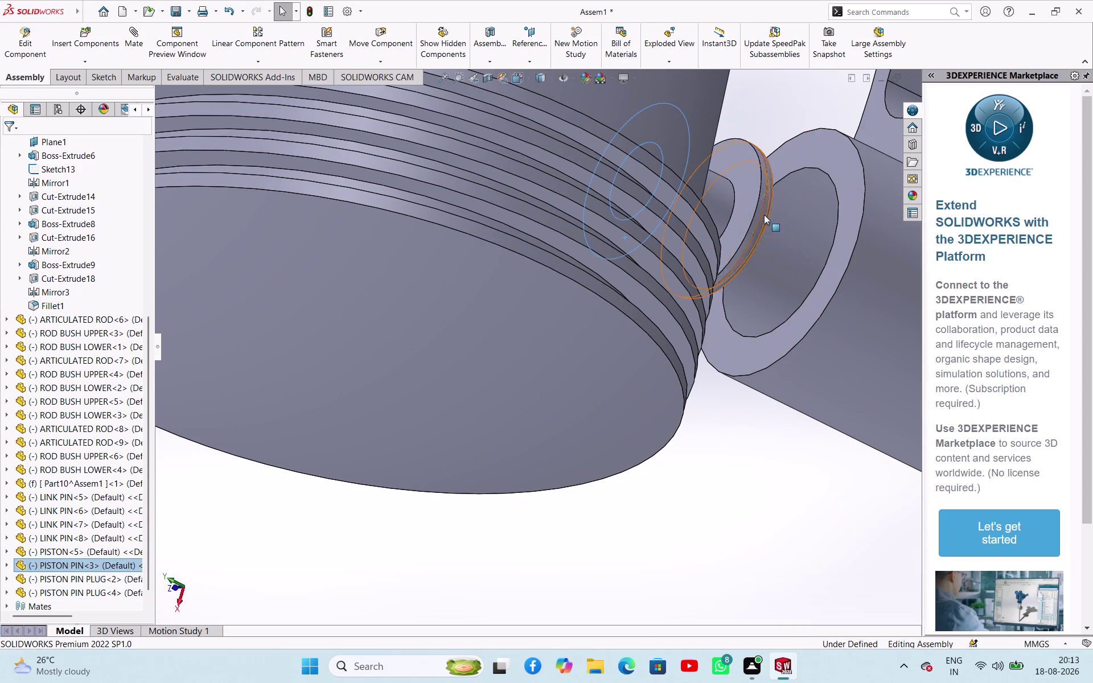
click(746, 196)
click(780, 188)
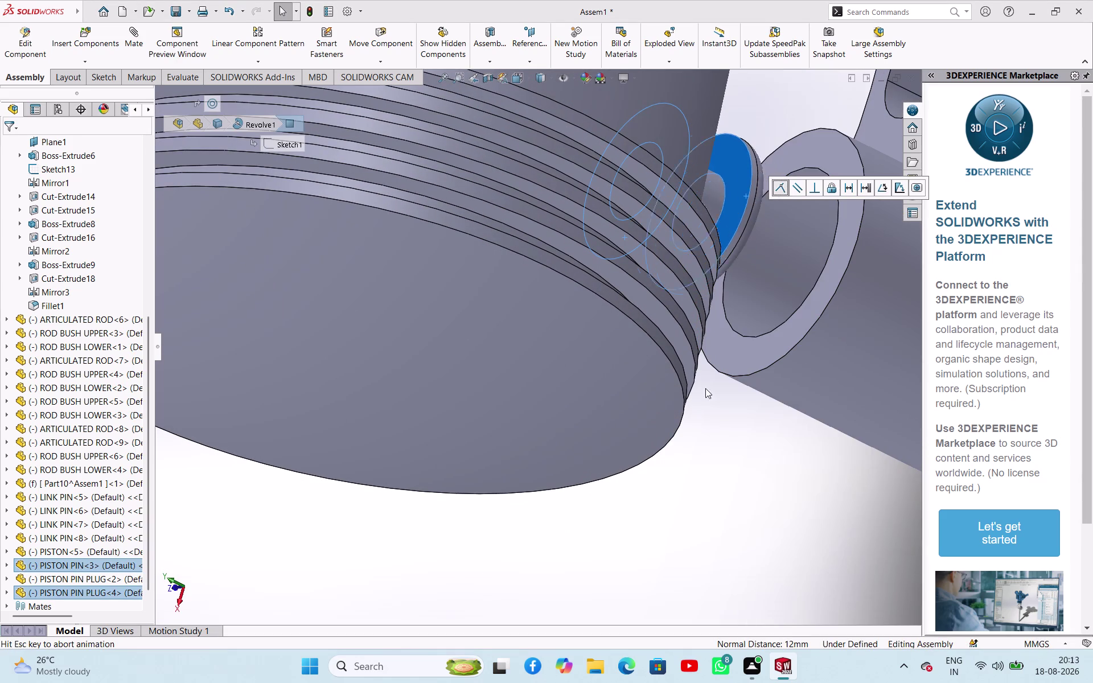
click(687, 501)
scroll(up, 3)
middle_drag(679, 452, 658, 488)
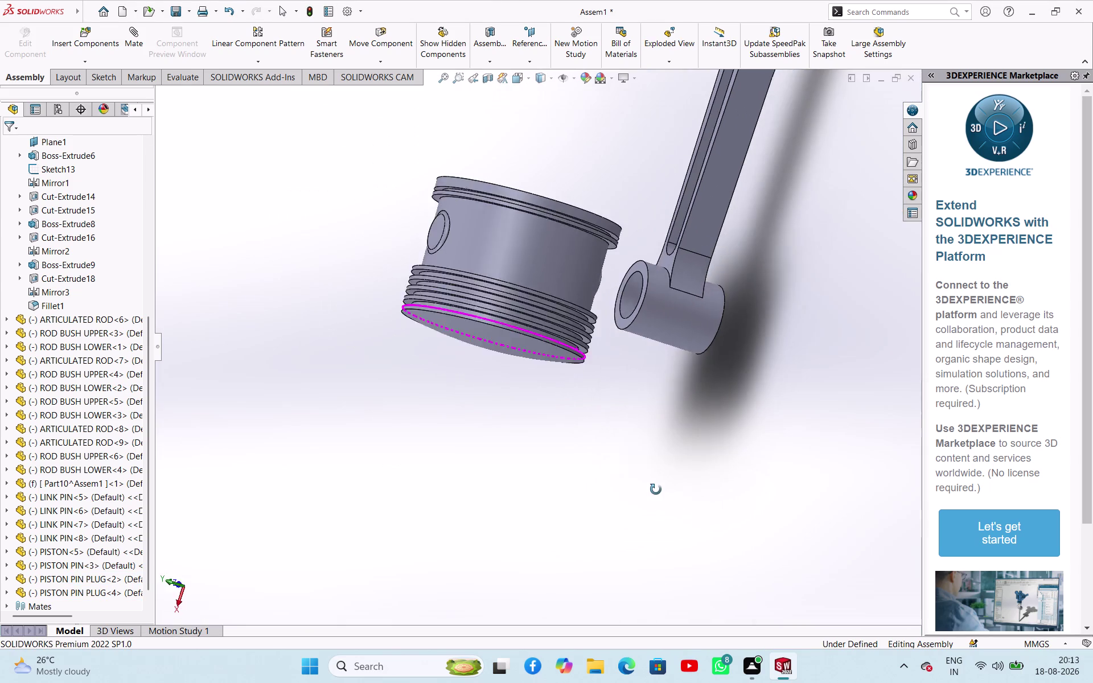
middle_drag(657, 487, 687, 631)
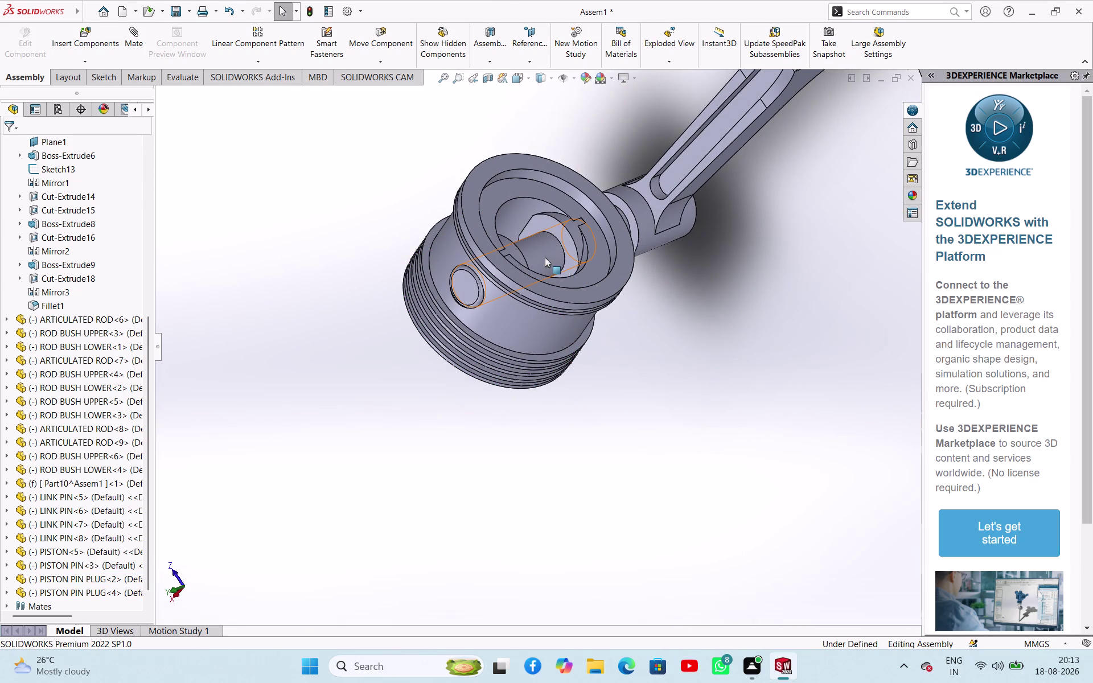
Make the piston pin concentric with the articulated rod end's bore.
click(545, 258)
middle_drag(707, 361, 673, 302)
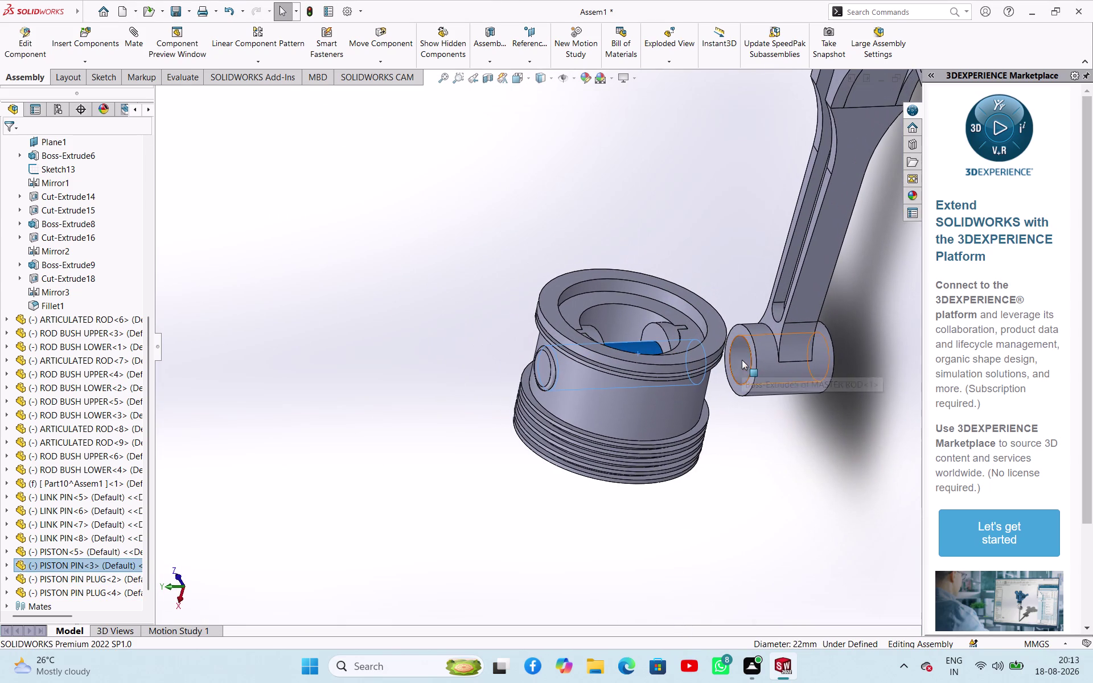
click(742, 360)
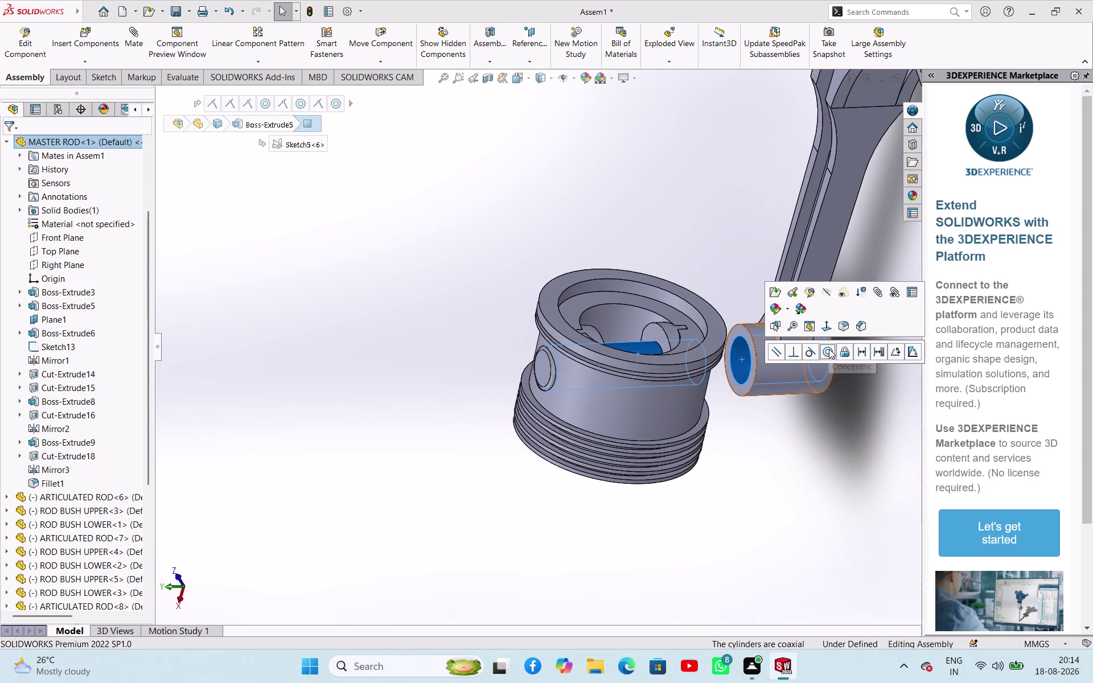
click(754, 446)
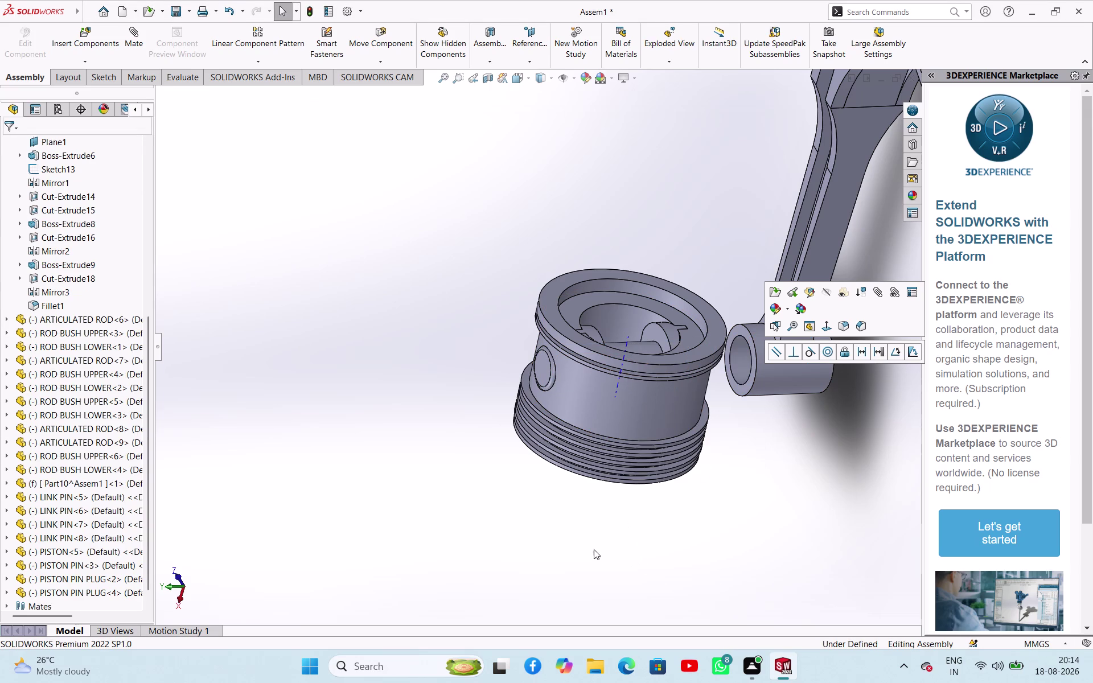
click(566, 531)
Copy the piston out to the left side of the assembly.
middle_drag(591, 569, 610, 453)
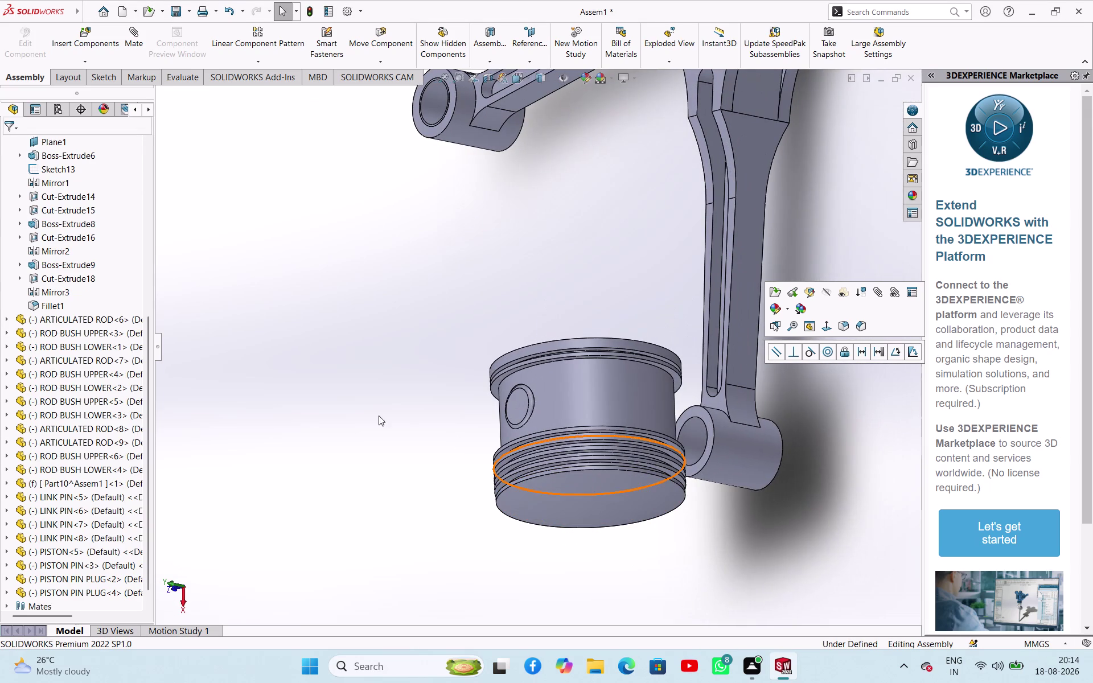
click(374, 413)
drag(615, 515, 346, 446)
click(347, 447)
click(460, 277)
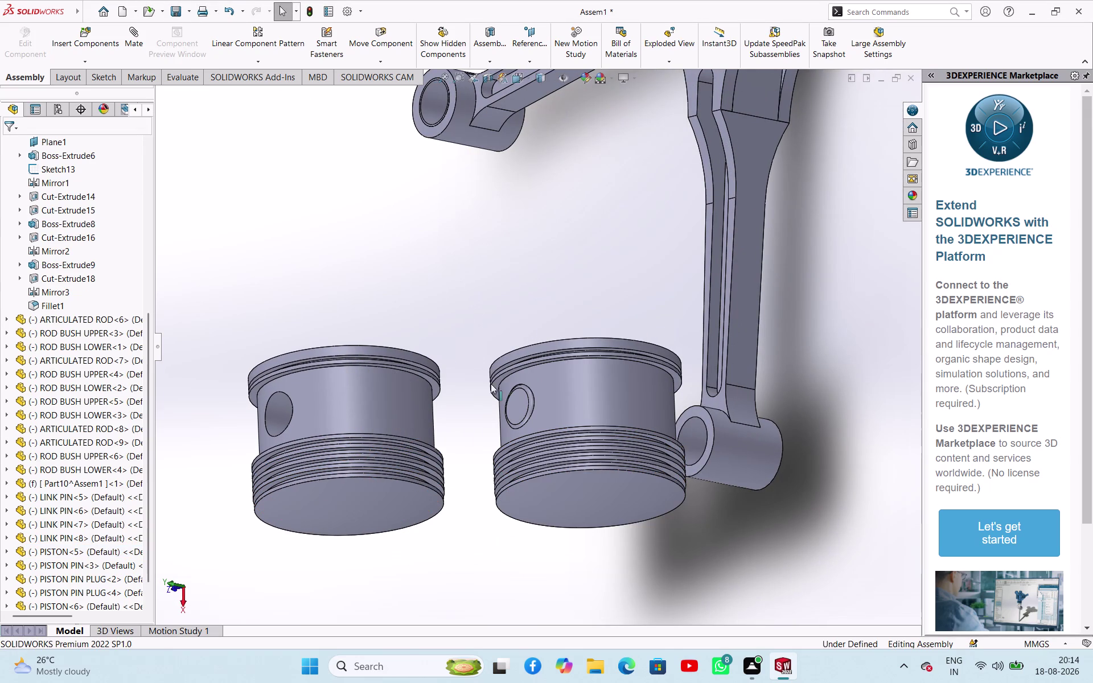
Copy a pin plug out beside the new piston.
drag(517, 400, 258, 304)
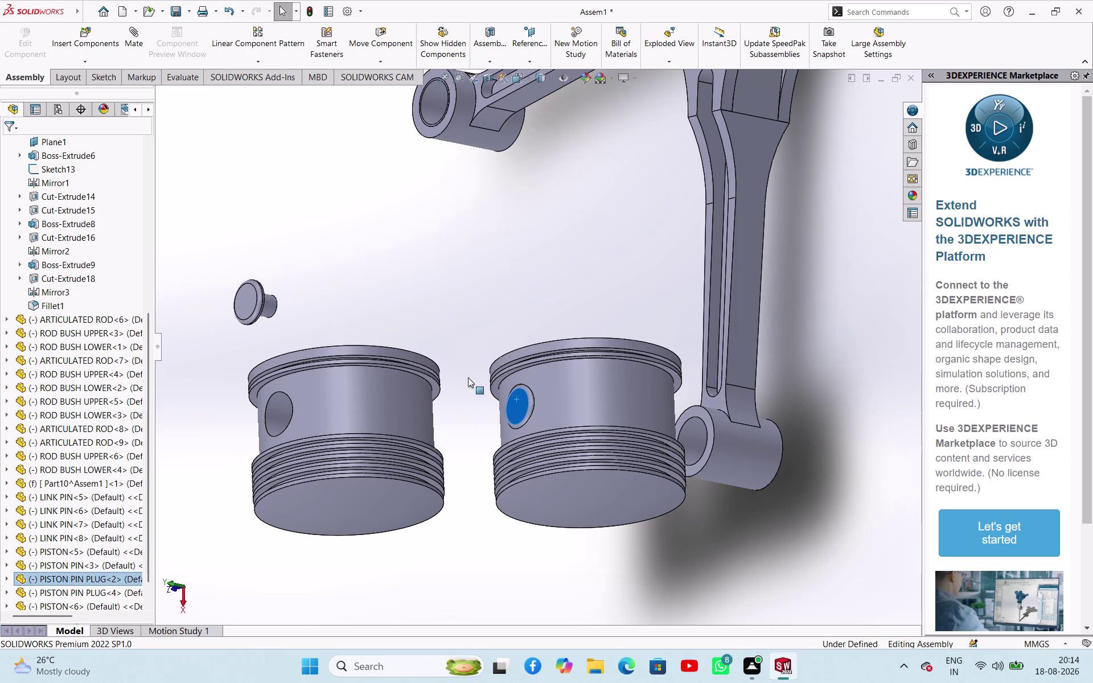
middle_drag(461, 271, 481, 361)
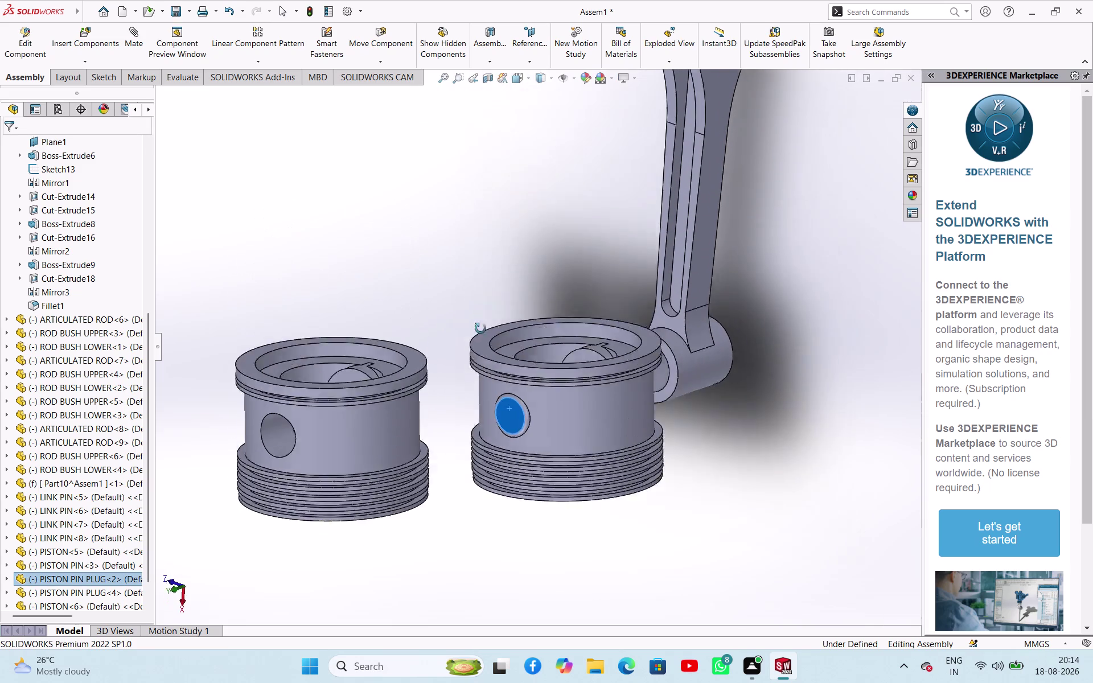
middle_drag(480, 361, 482, 307)
click(455, 287)
scroll(up, 3)
scroll(down, 3)
scroll(down, 3)
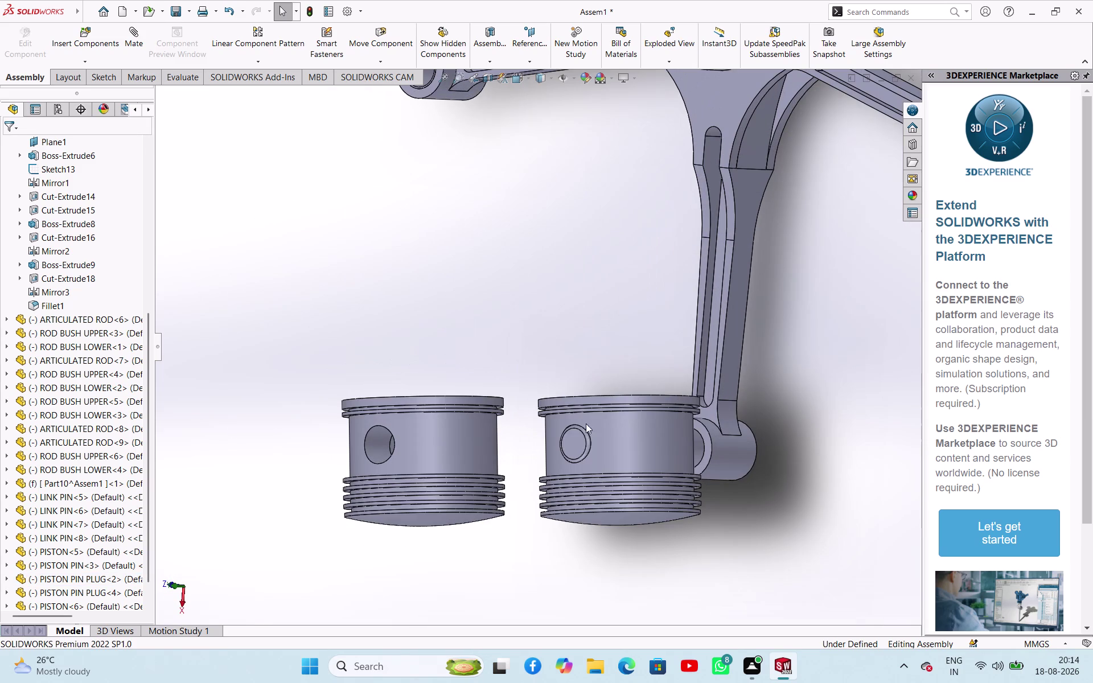
drag(575, 443, 276, 339)
click(275, 338)
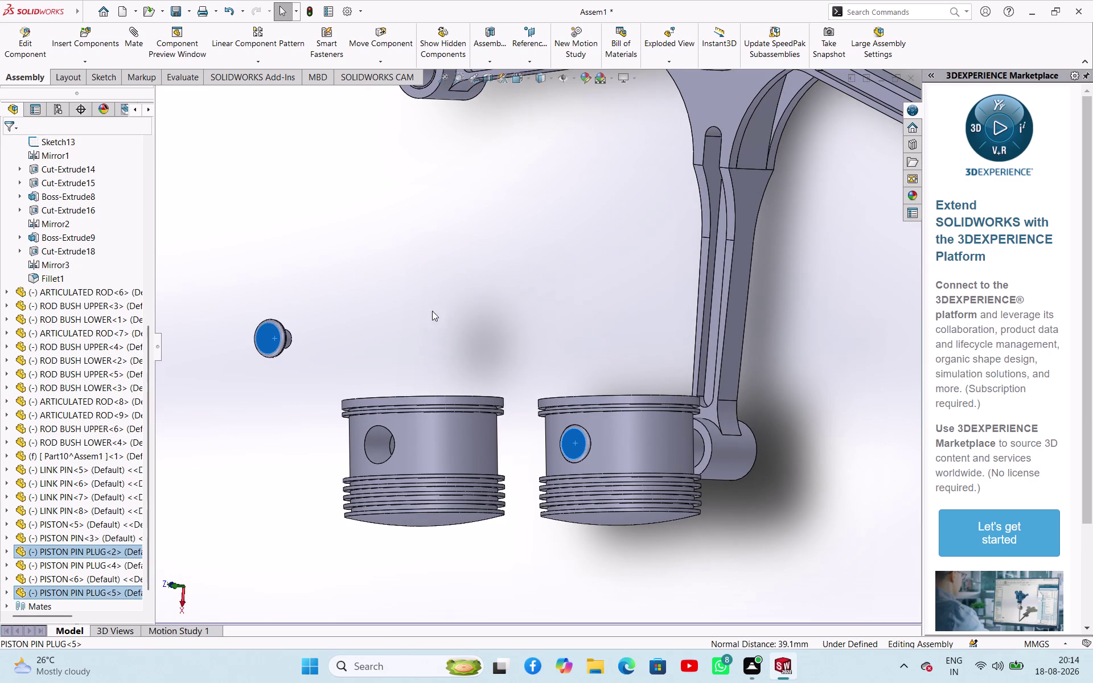
click(432, 304)
click(408, 256)
Copy the piston pin out beside the plug.
middle_drag(475, 279, 475, 299)
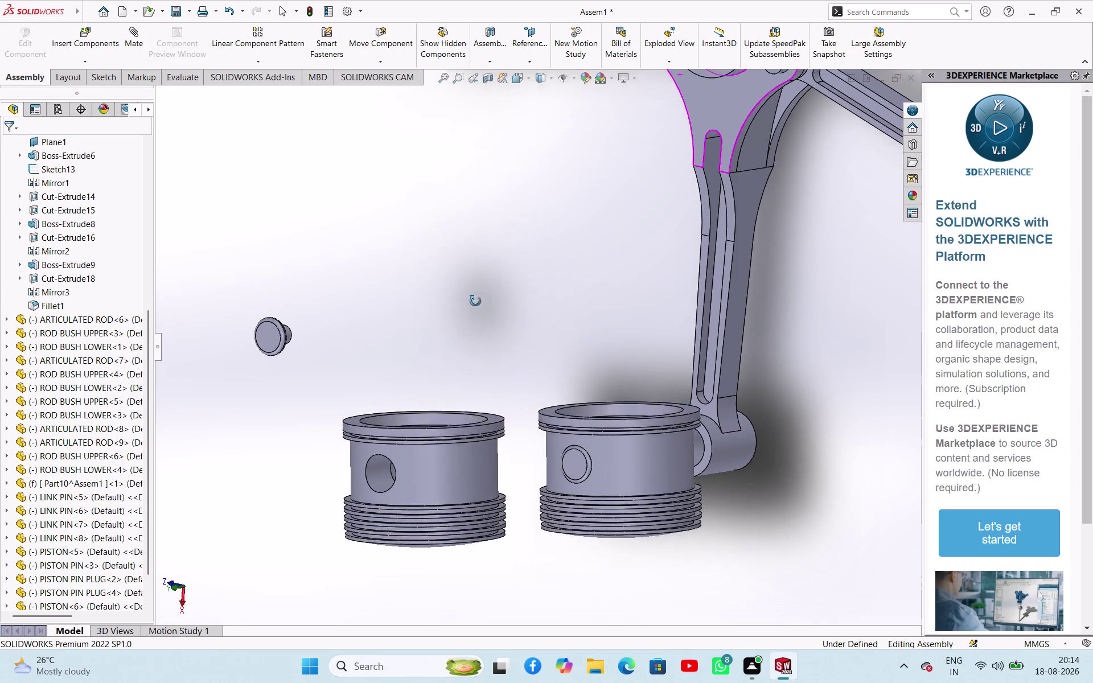
middle_drag(476, 299, 479, 411)
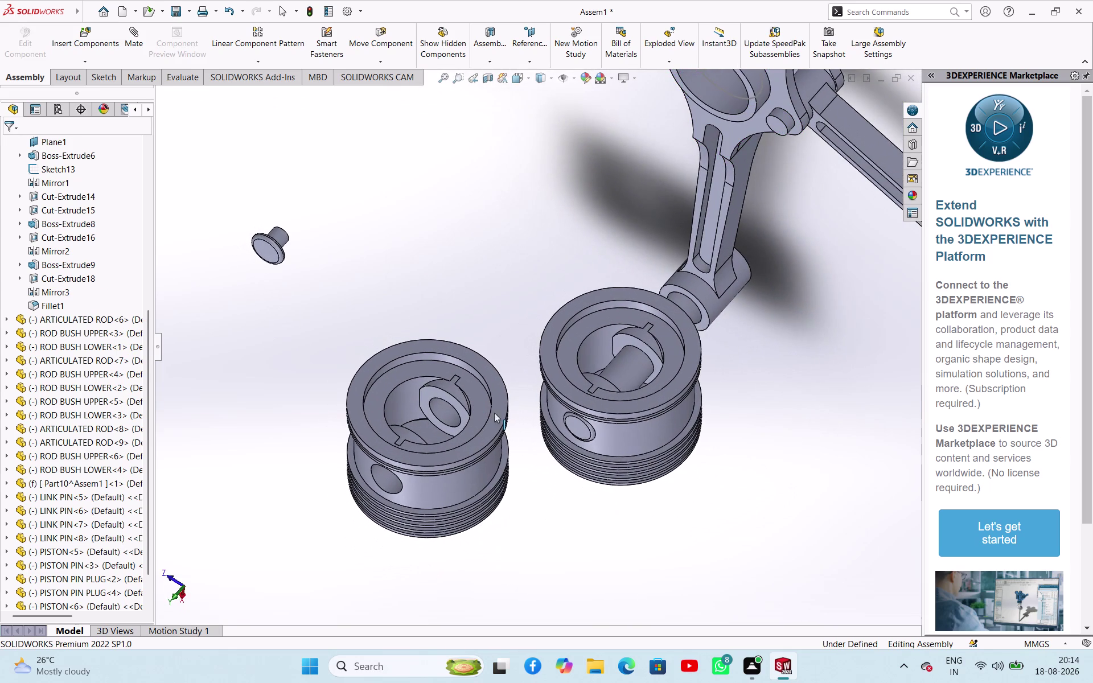
drag(640, 369, 370, 269)
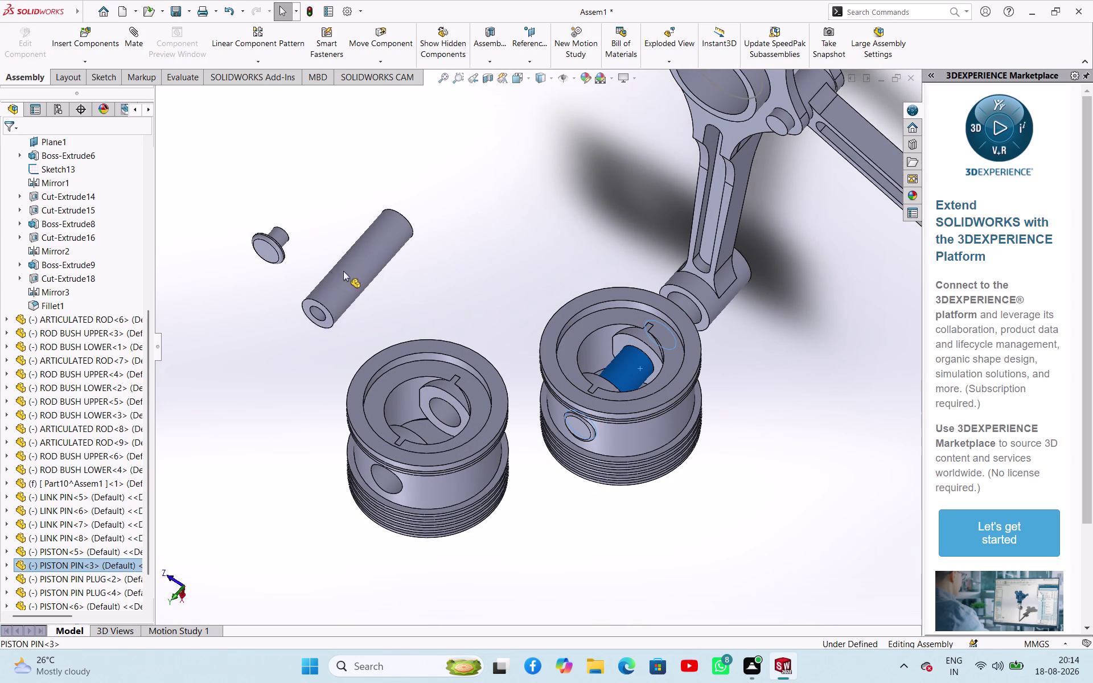
drag(370, 269, 327, 272)
click(327, 273)
click(571, 499)
Make the copied piston pin concentric with the piston's pin hole.
middle_drag(711, 429, 681, 417)
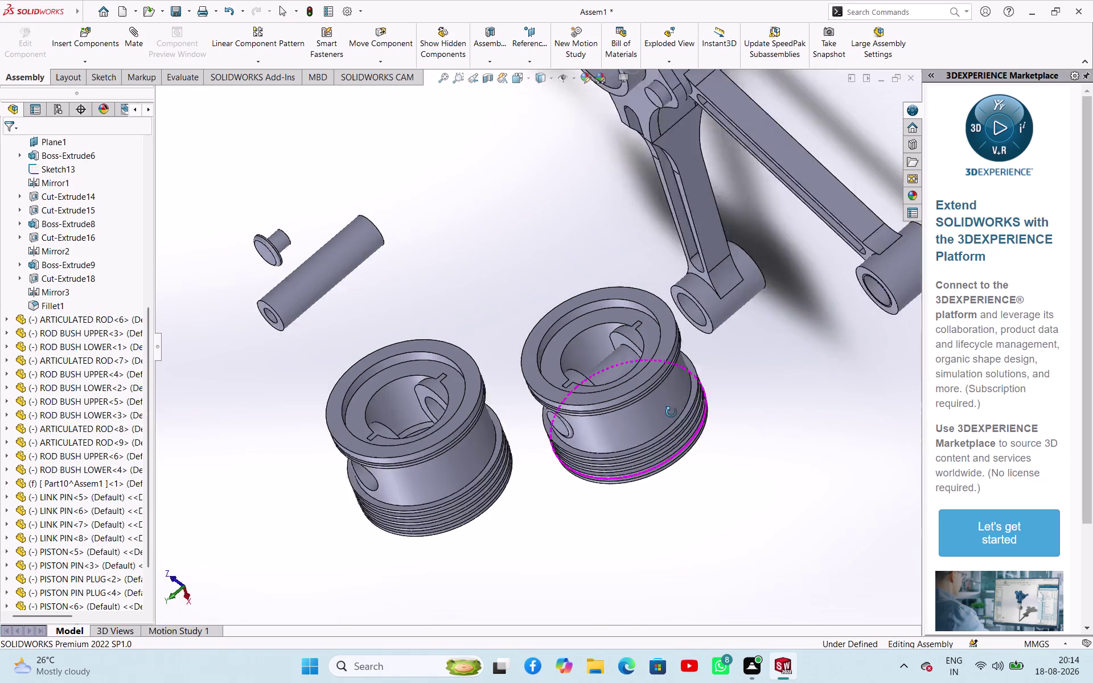
middle_drag(681, 418, 688, 354)
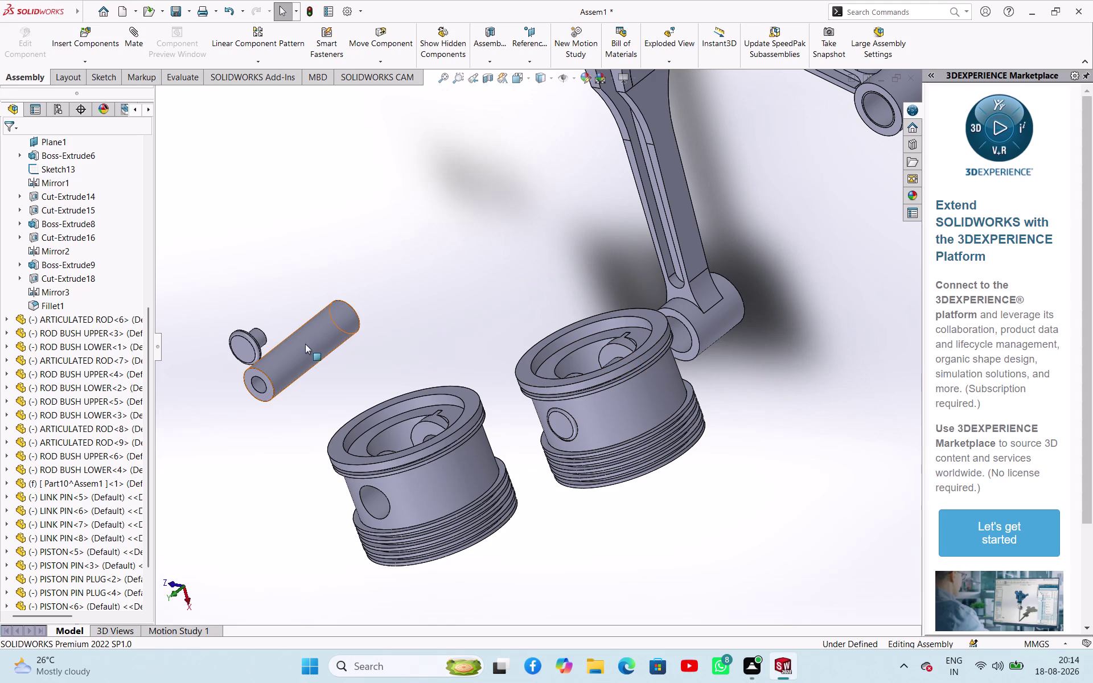
click(300, 359)
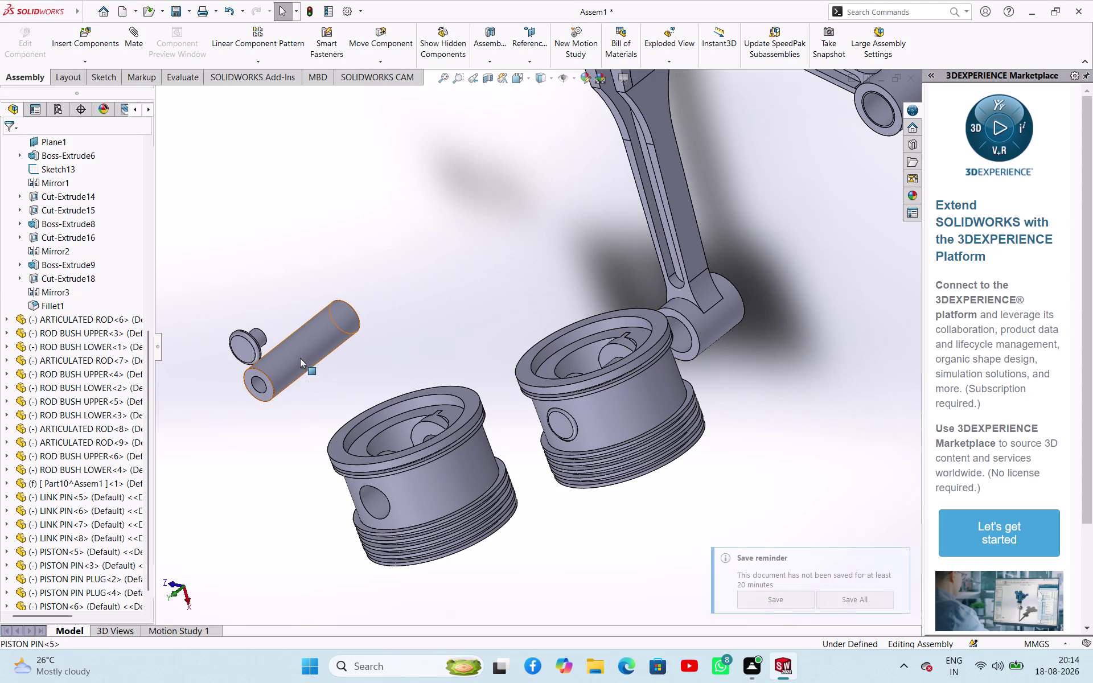
click(377, 496)
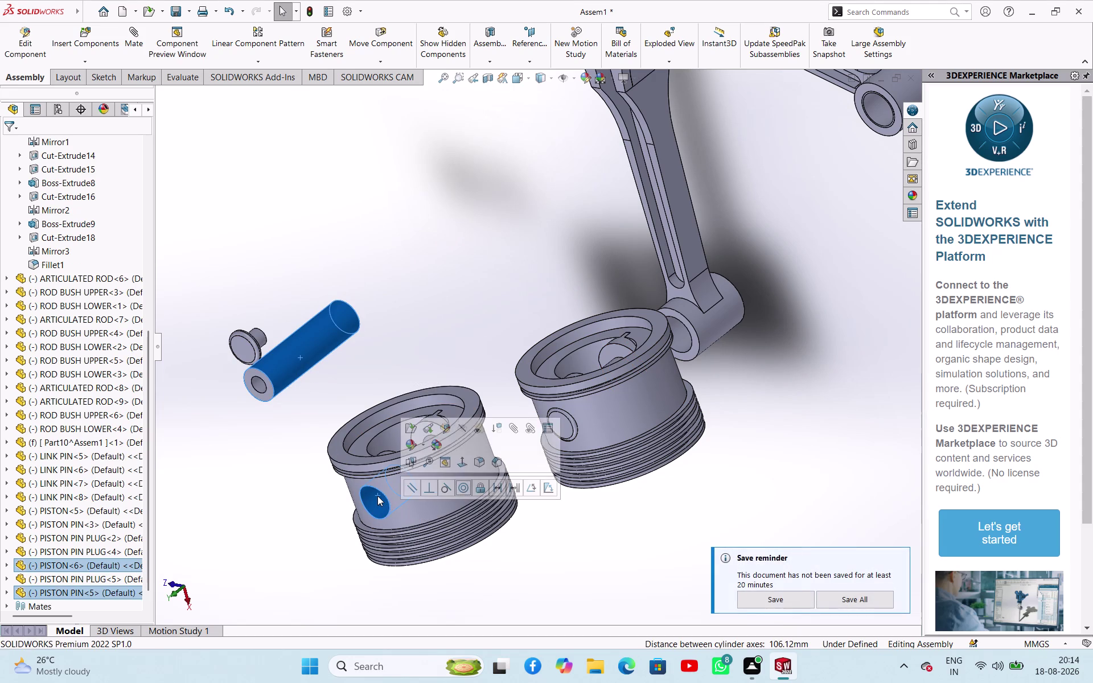
click(466, 487)
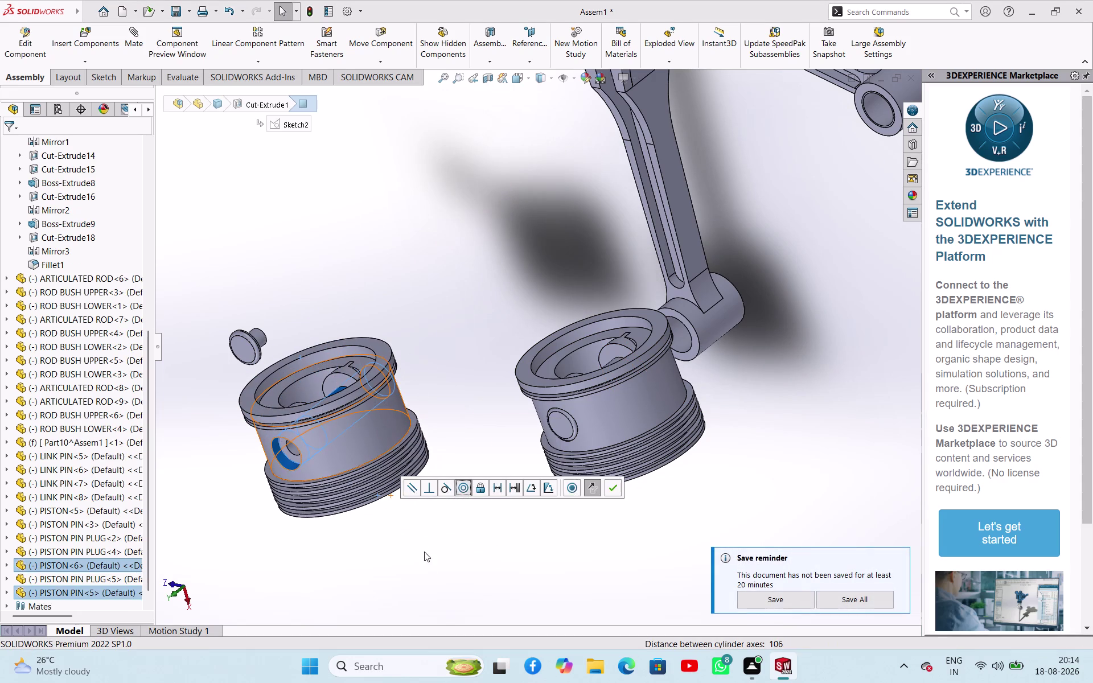
Select the plug's round face, piston edge and pin hole for mating.
click(426, 557)
middle_drag(427, 527, 453, 477)
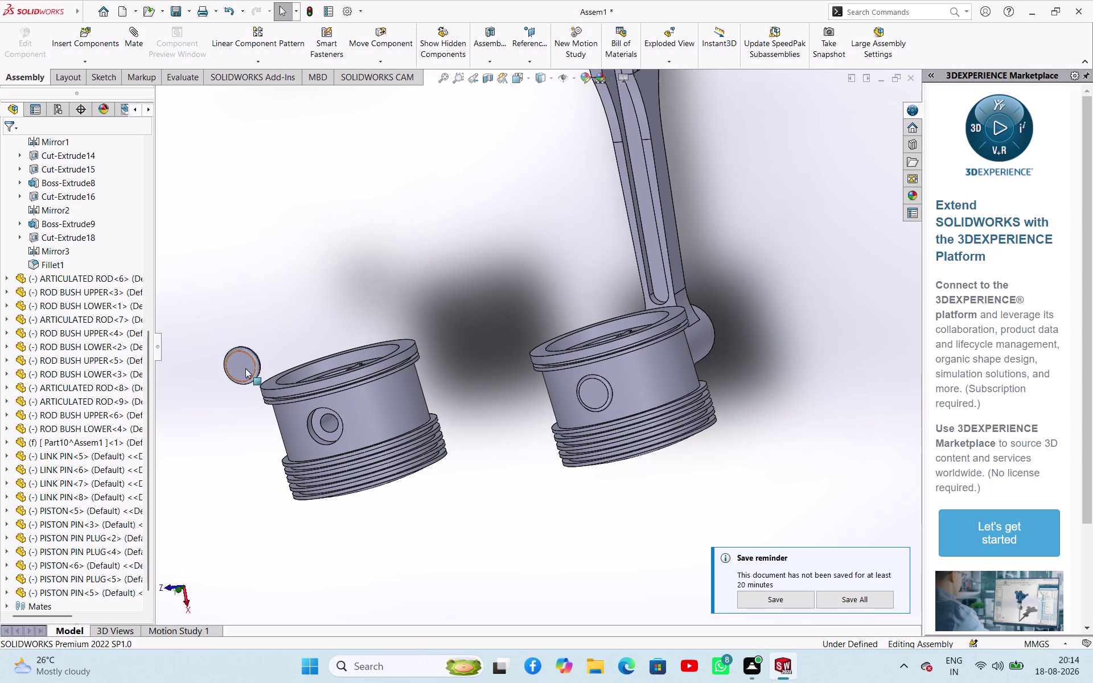
middle_drag(271, 300, 251, 398)
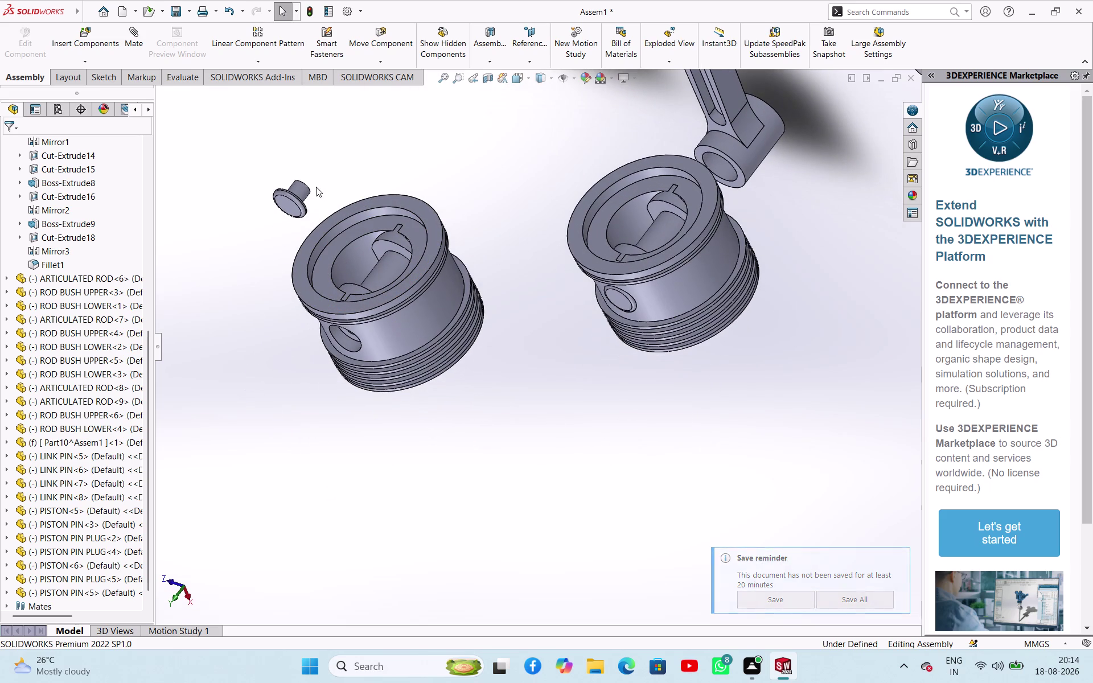
click(303, 187)
middle_drag(354, 403, 377, 347)
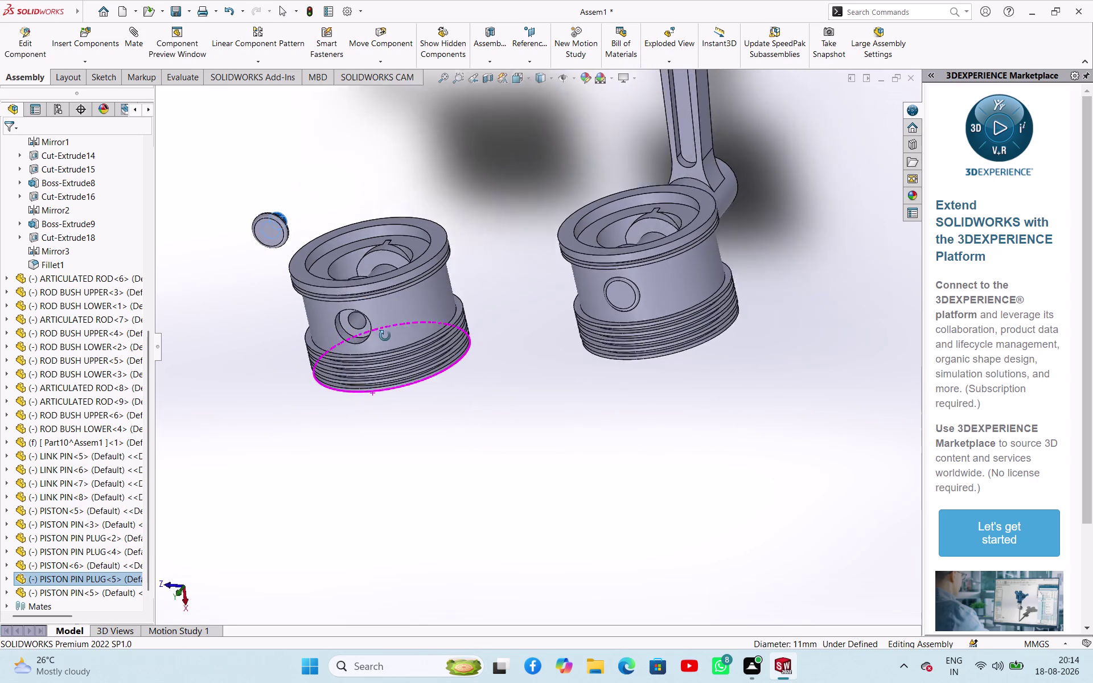
middle_drag(378, 347, 389, 321)
click(358, 322)
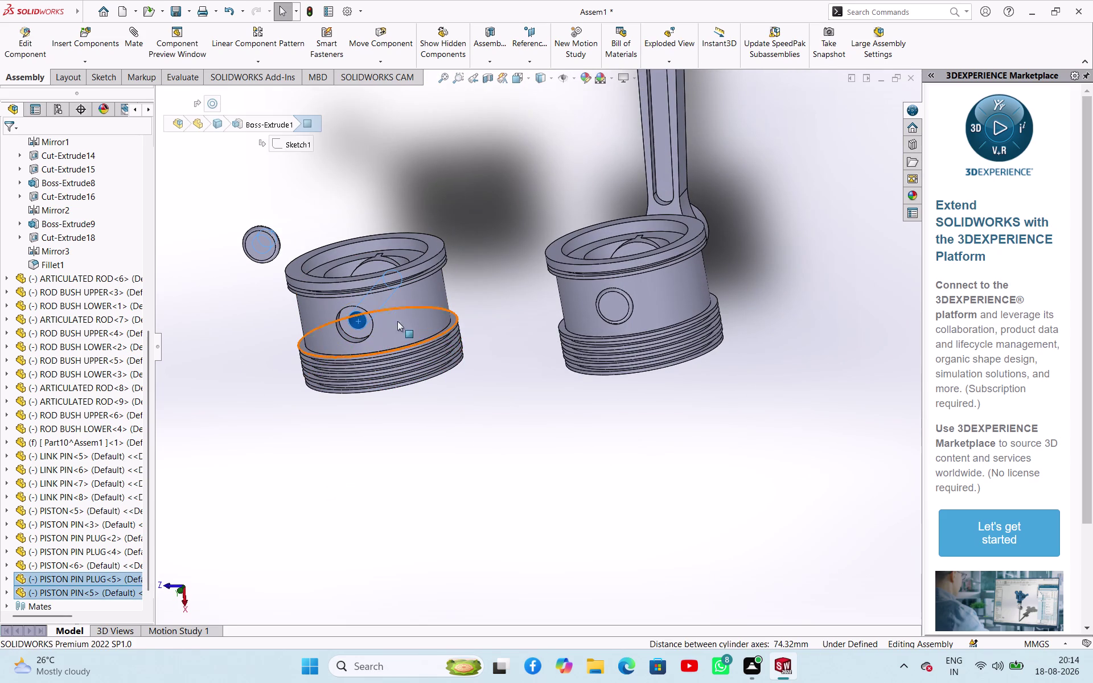
click(380, 169)
middle_drag(333, 186, 318, 282)
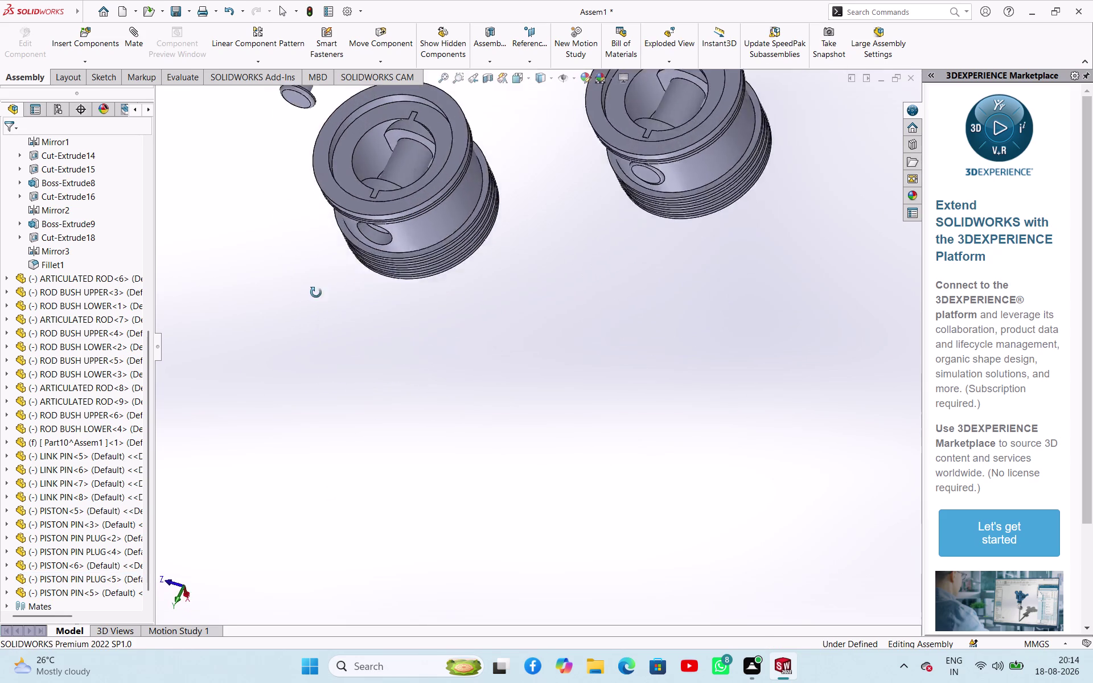
middle_drag(318, 282, 310, 334)
scroll(up, 3)
scroll(down, 3)
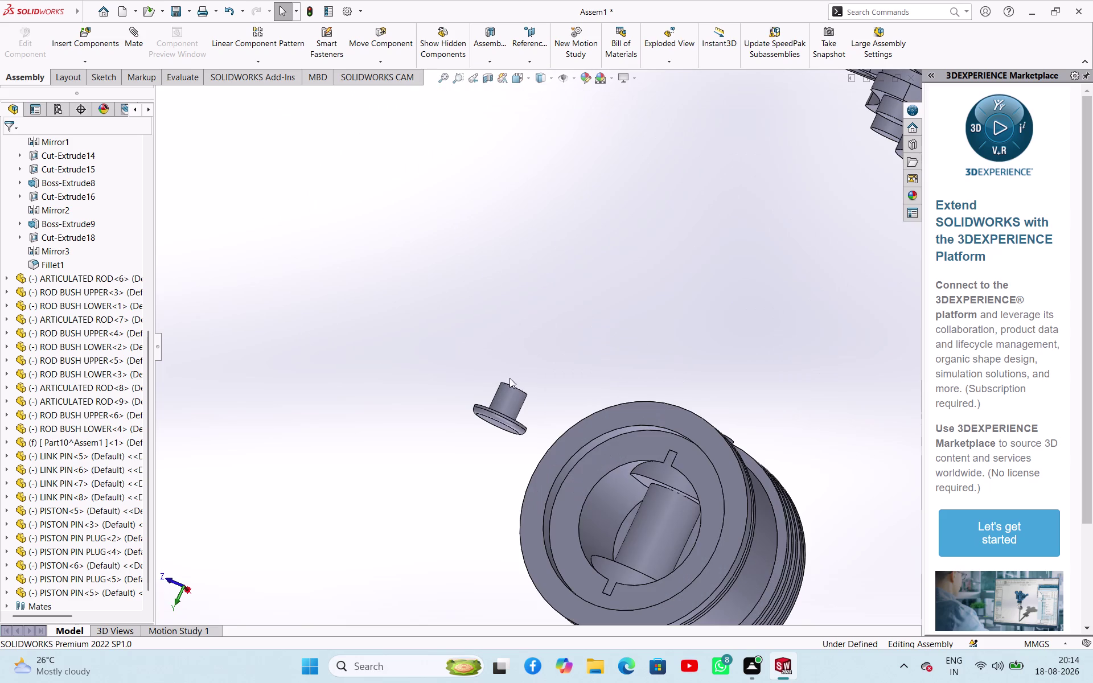
Make the plug concentric with the piston's pin hole.
click(512, 396)
scroll(up, 3)
middle_drag(443, 471, 486, 356)
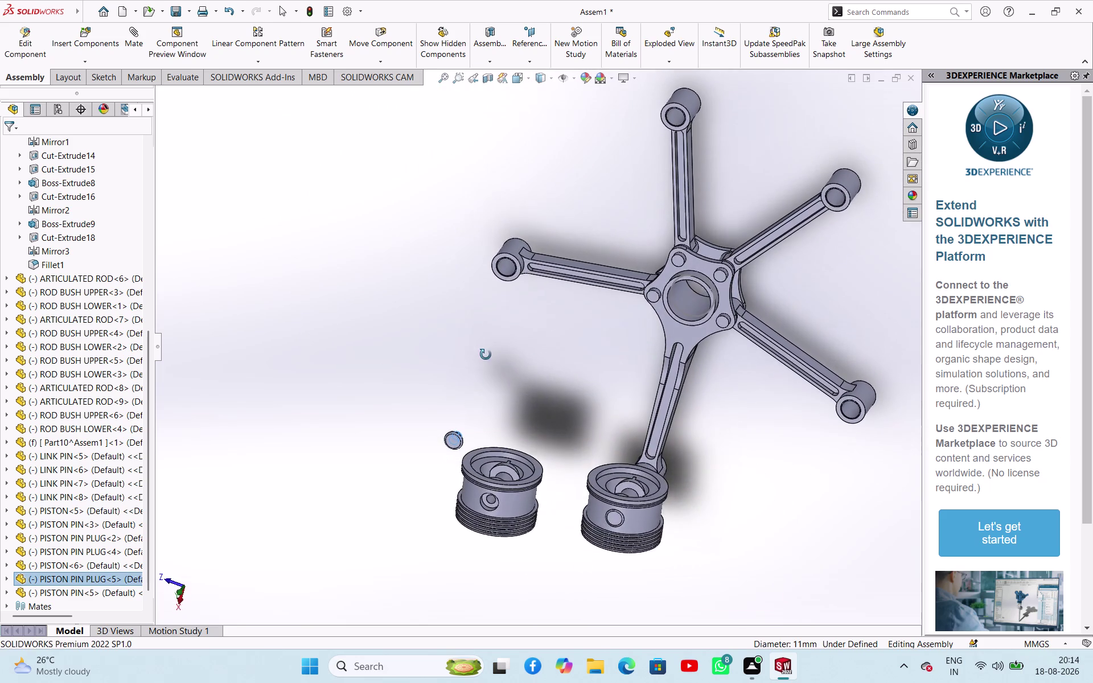
middle_drag(486, 356, 486, 354)
scroll(down, 3)
click(516, 494)
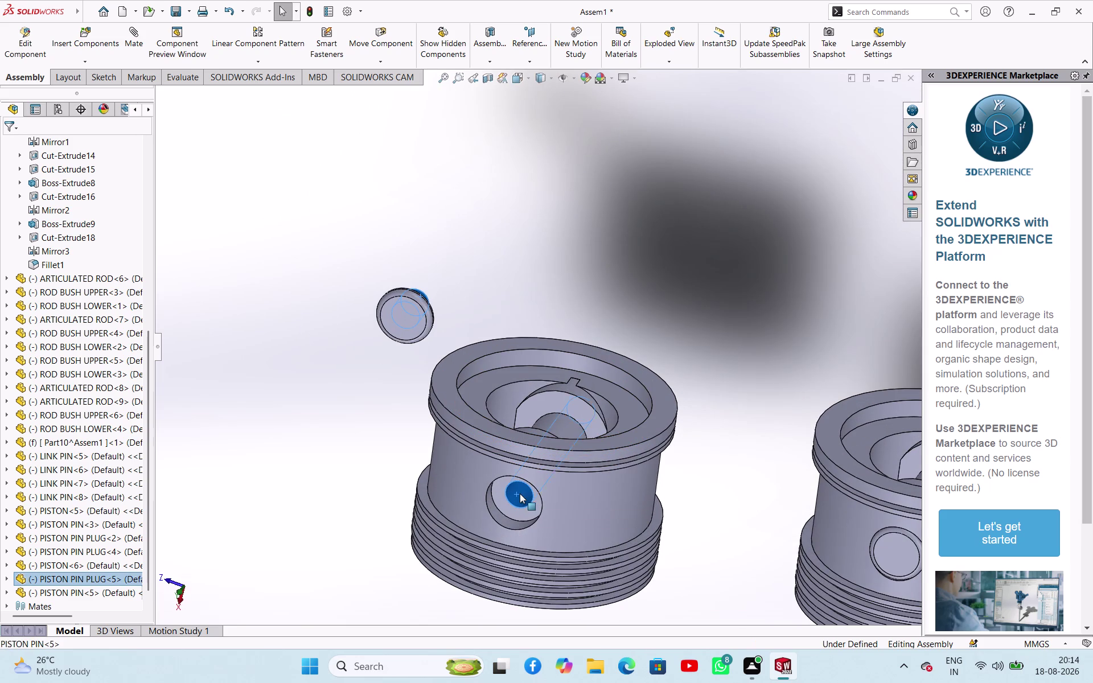
click(603, 488)
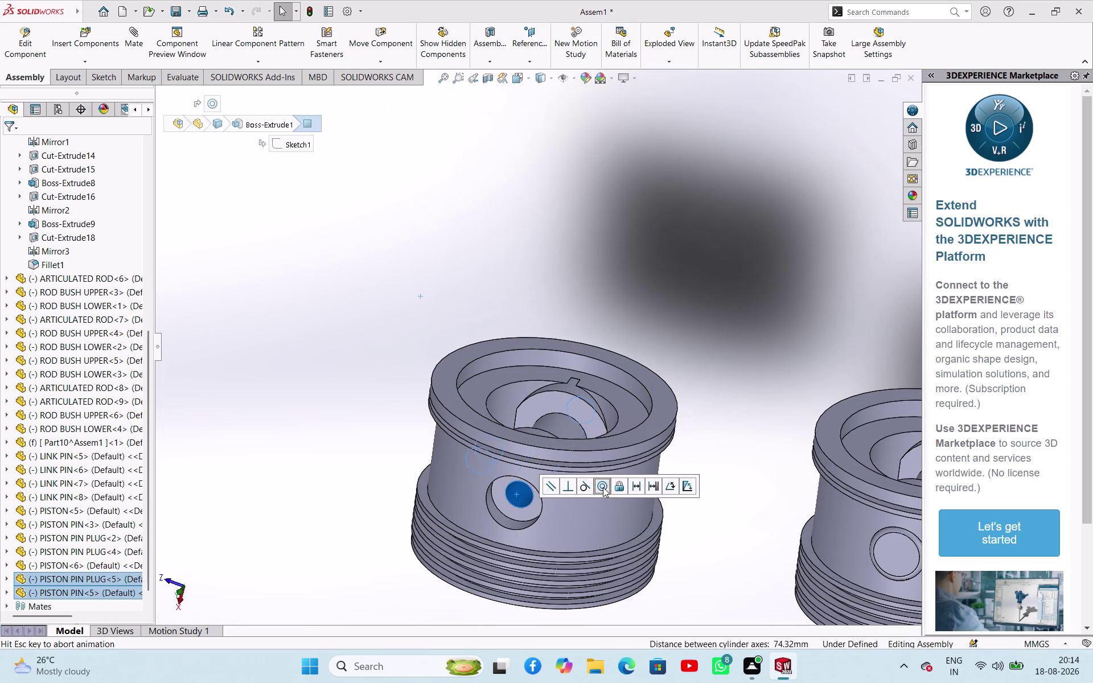
click(694, 316)
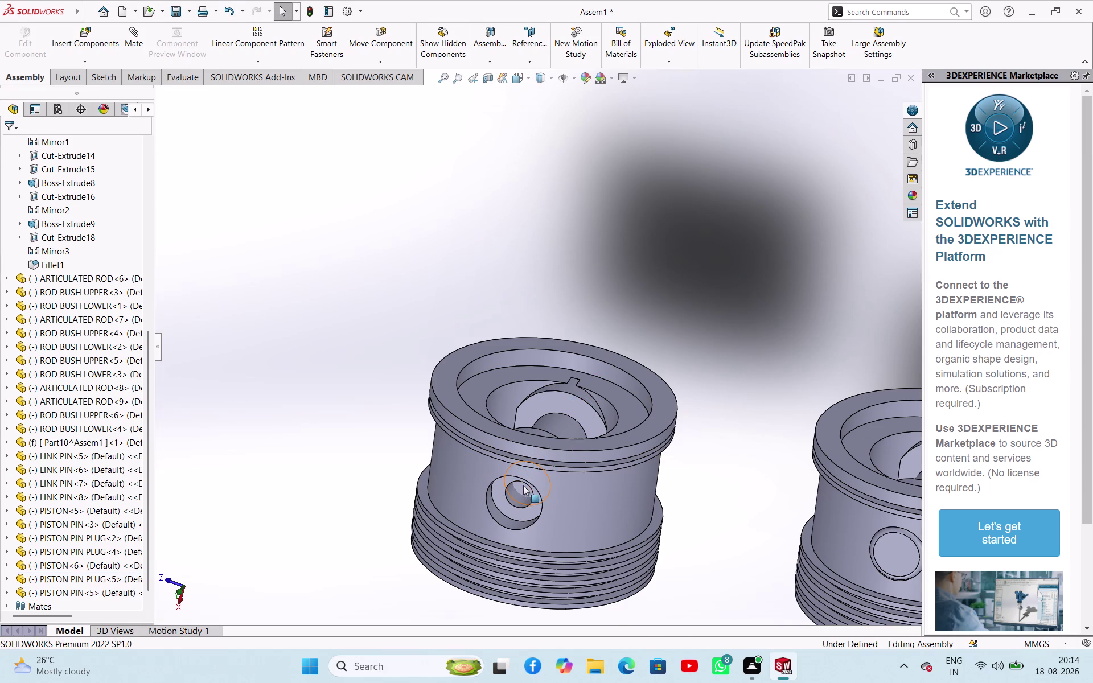
Drag the piston up against the connecting rod end and check its position.
drag(523, 486, 550, 427)
drag(582, 408, 592, 403)
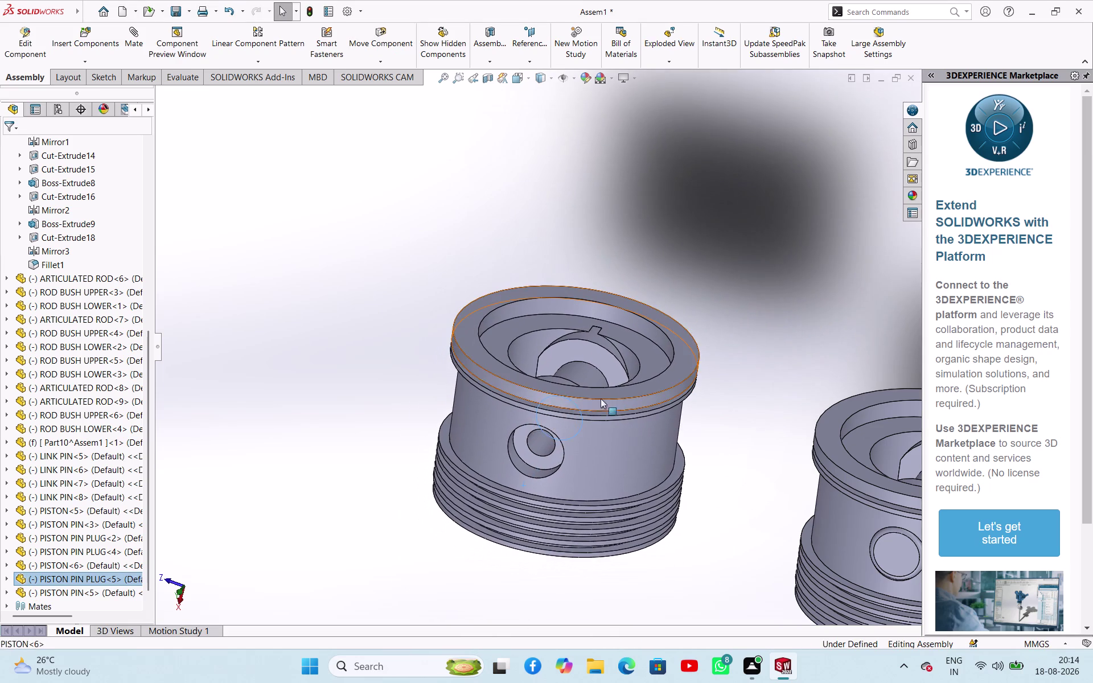
drag(592, 404, 622, 385)
click(371, 501)
middle_drag(433, 510, 418, 345)
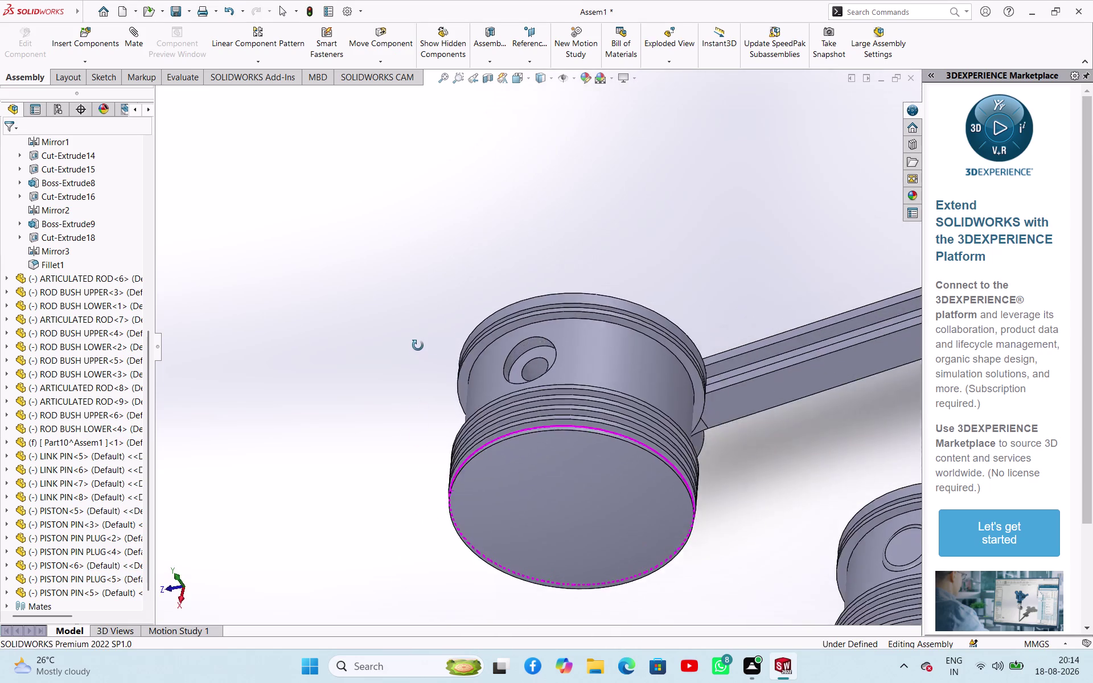
middle_drag(418, 346, 415, 446)
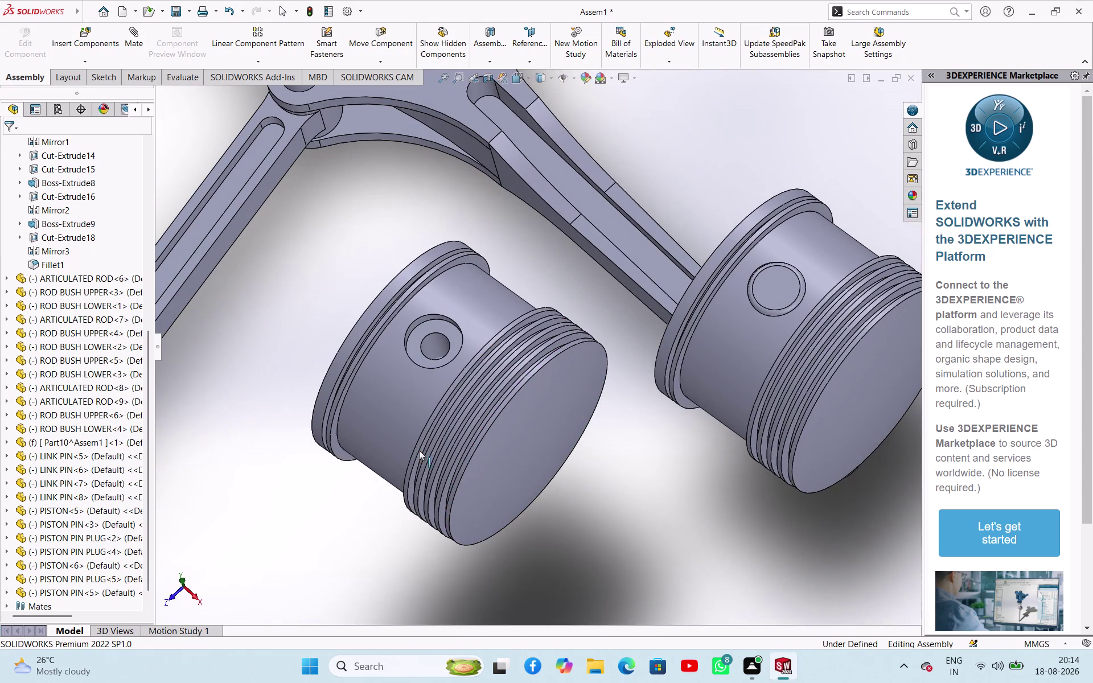
Undo the last two mates and the piston placement.
key(ctrl+z)
key(ctrl+z)
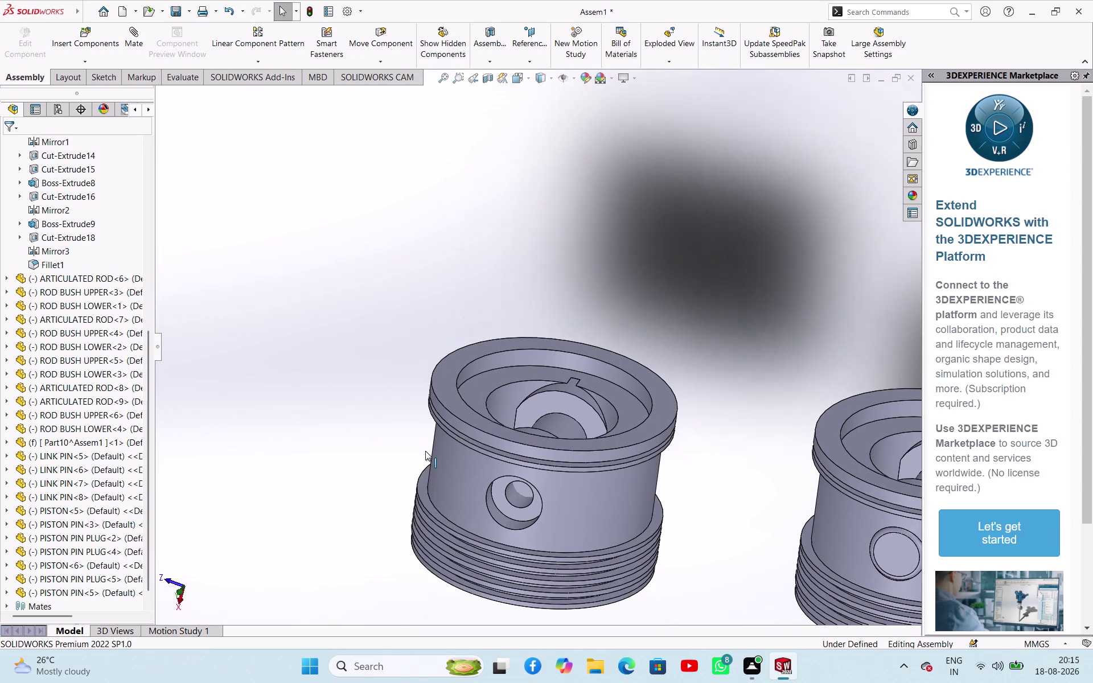
key(ctrl+z)
scroll(up, 3)
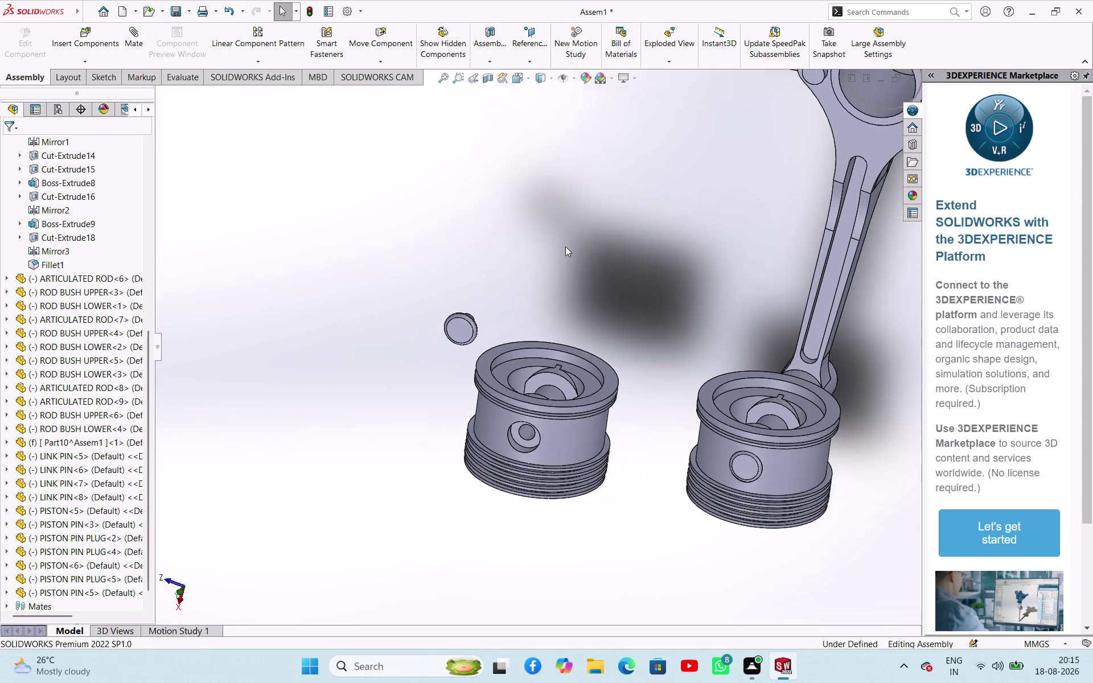
scroll(up, 3)
Copy and paste the right piston together with its pin and plugs.
drag(623, 331, 673, 513)
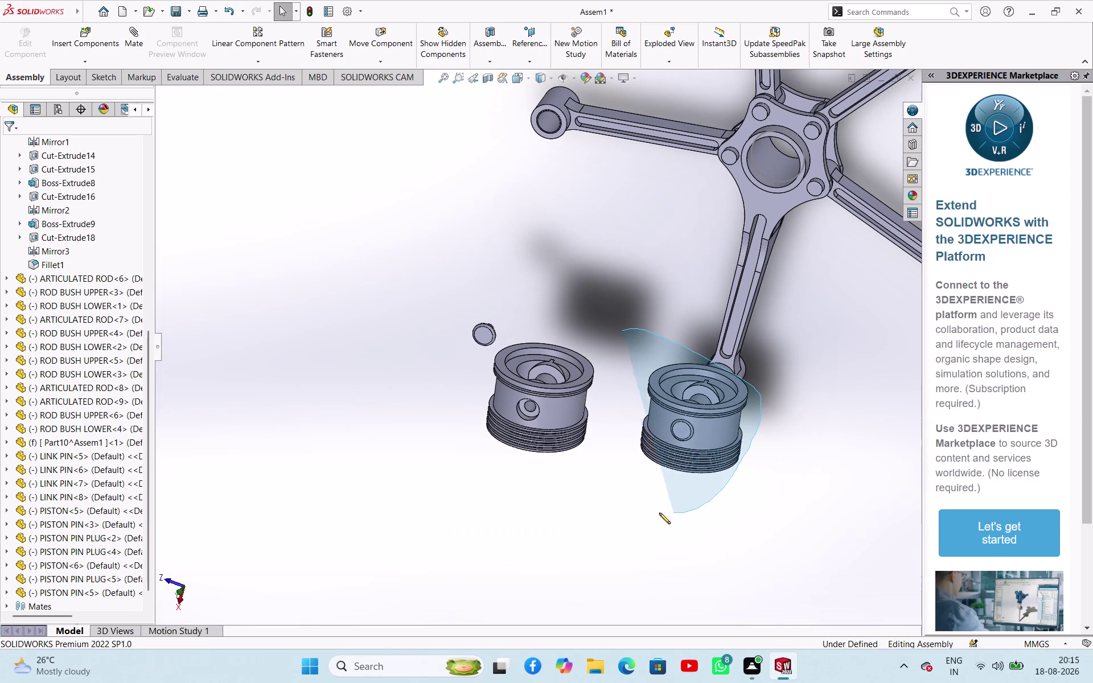
drag(674, 513, 645, 513)
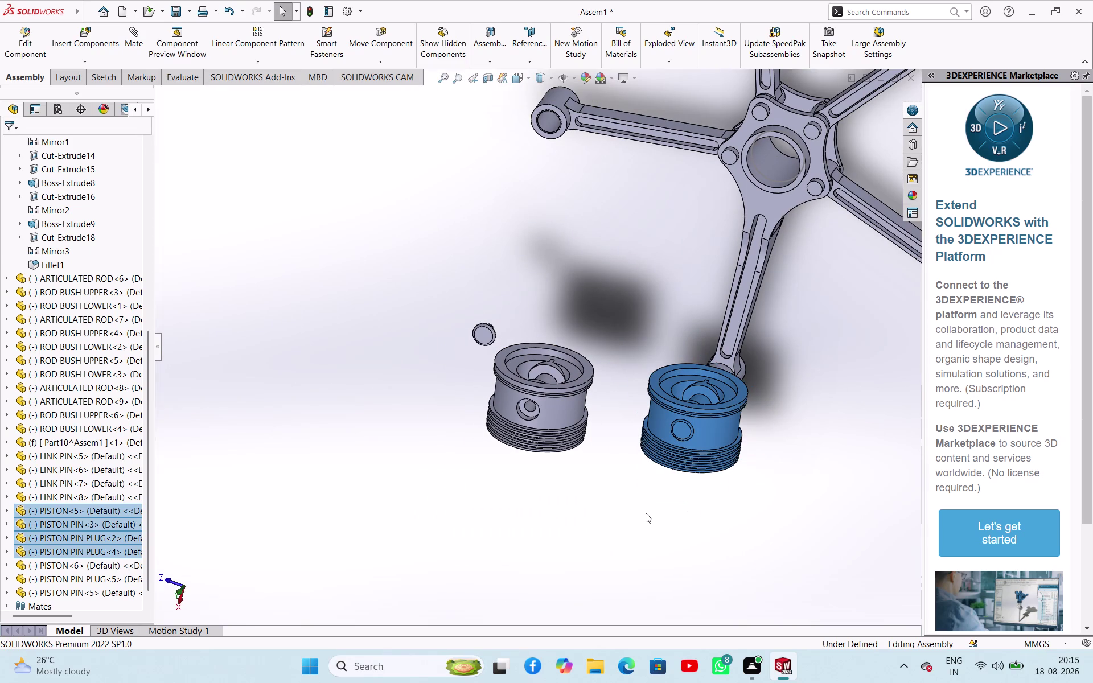
key(ctrl+c)
click(326, 305)
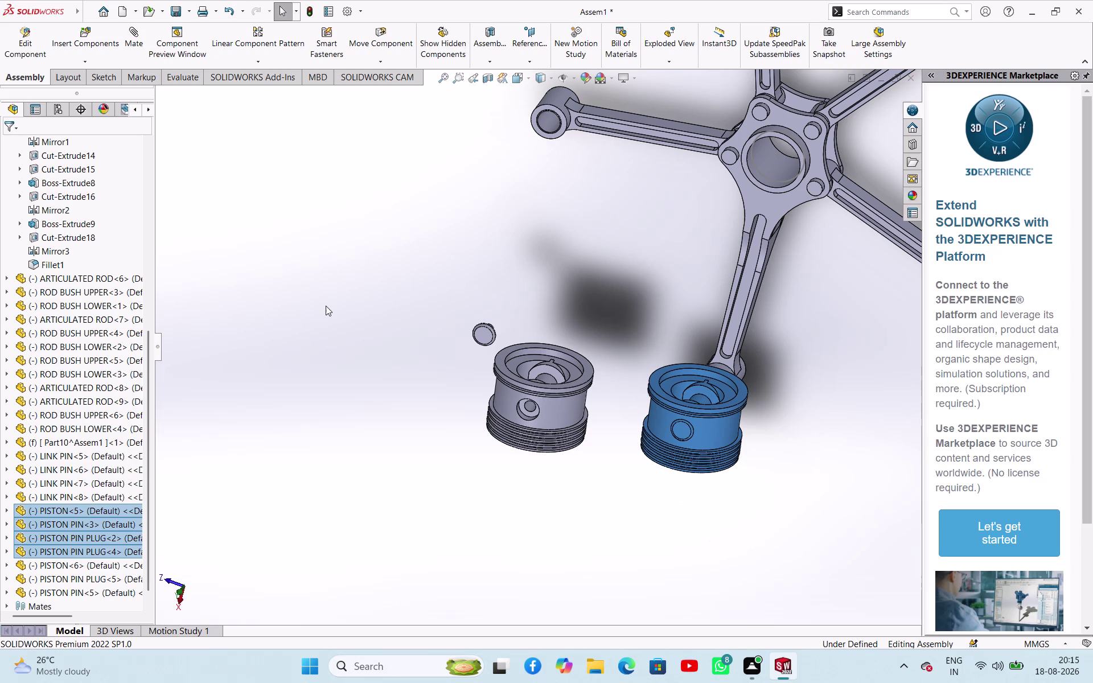
key(ctrl+v)
Delete the left piston with its pin and plug, confirming the Confirm Delete dialog.
scroll(up, 3)
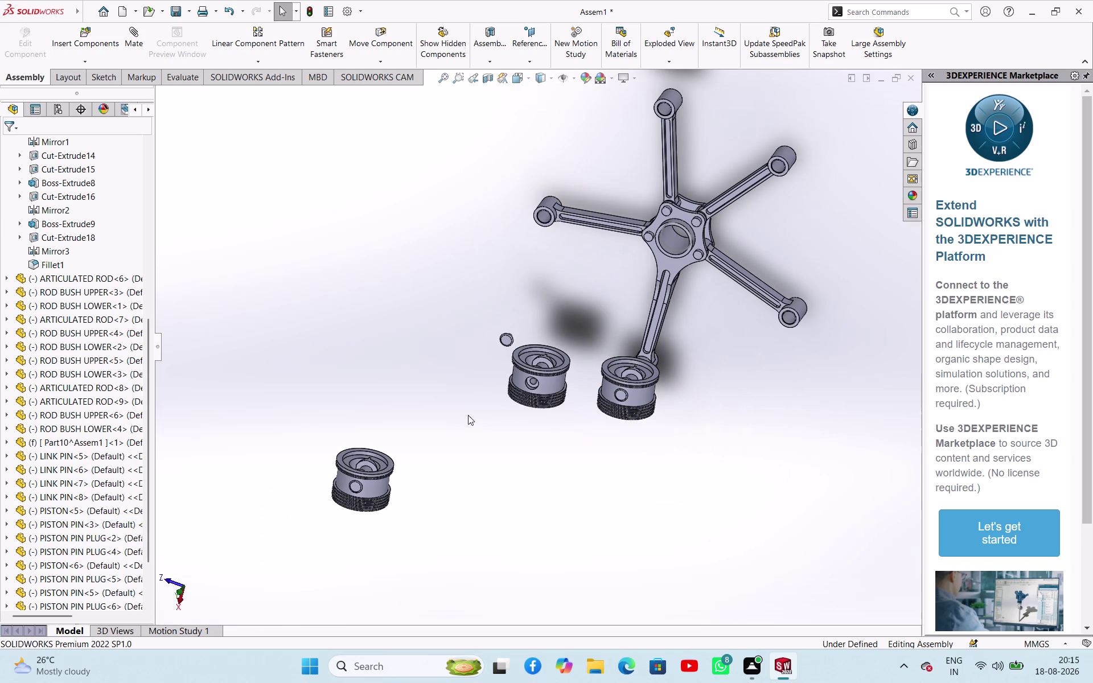
drag(462, 271, 509, 443)
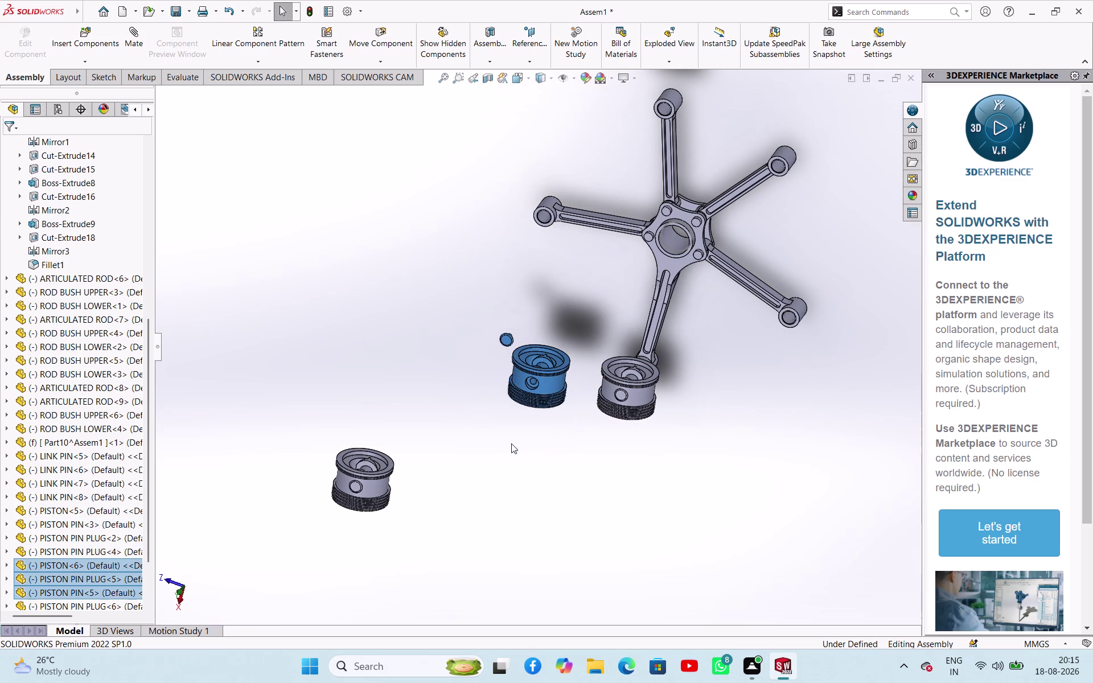
key(Delete)
key(Return)
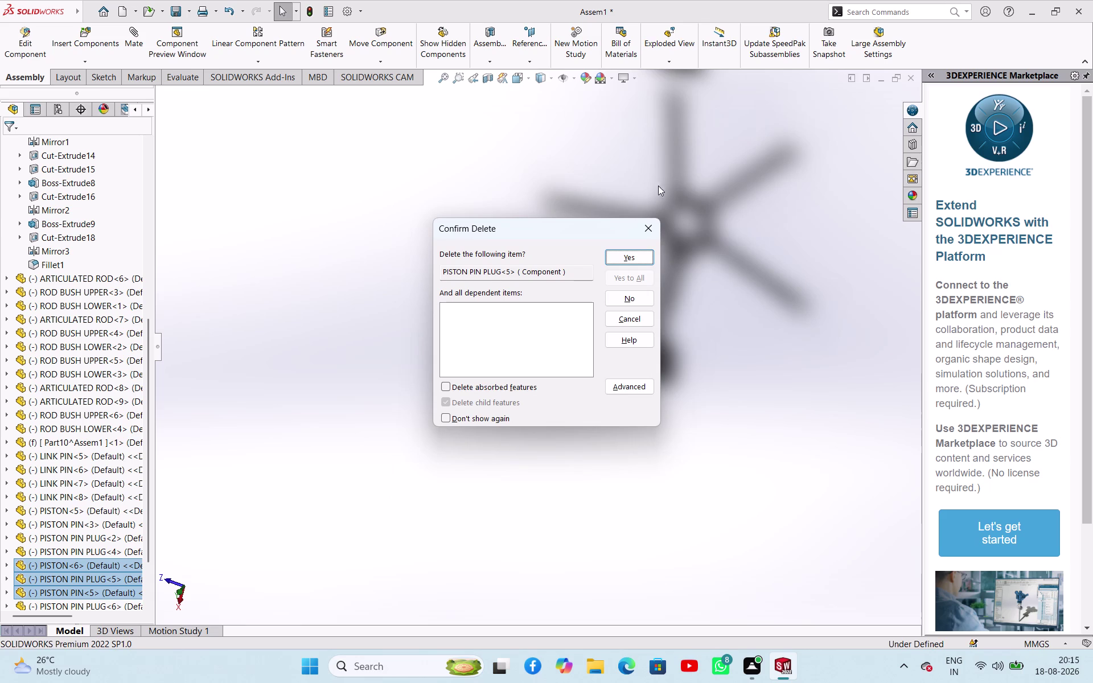
click(646, 223)
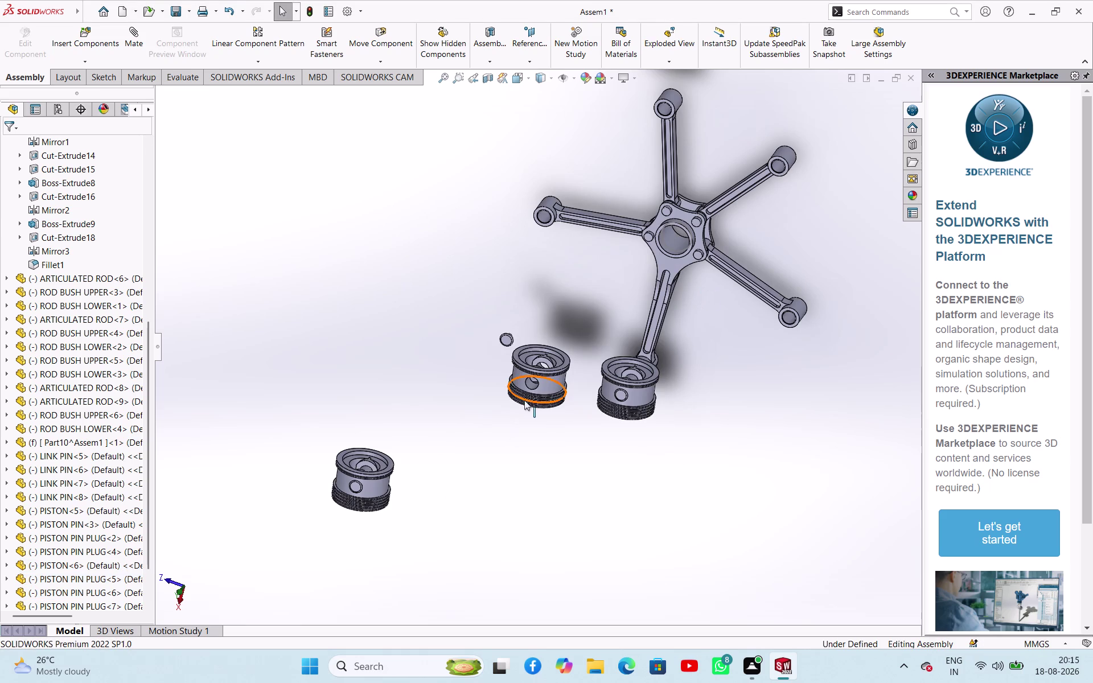
scroll(down, 3)
scroll(up, 3)
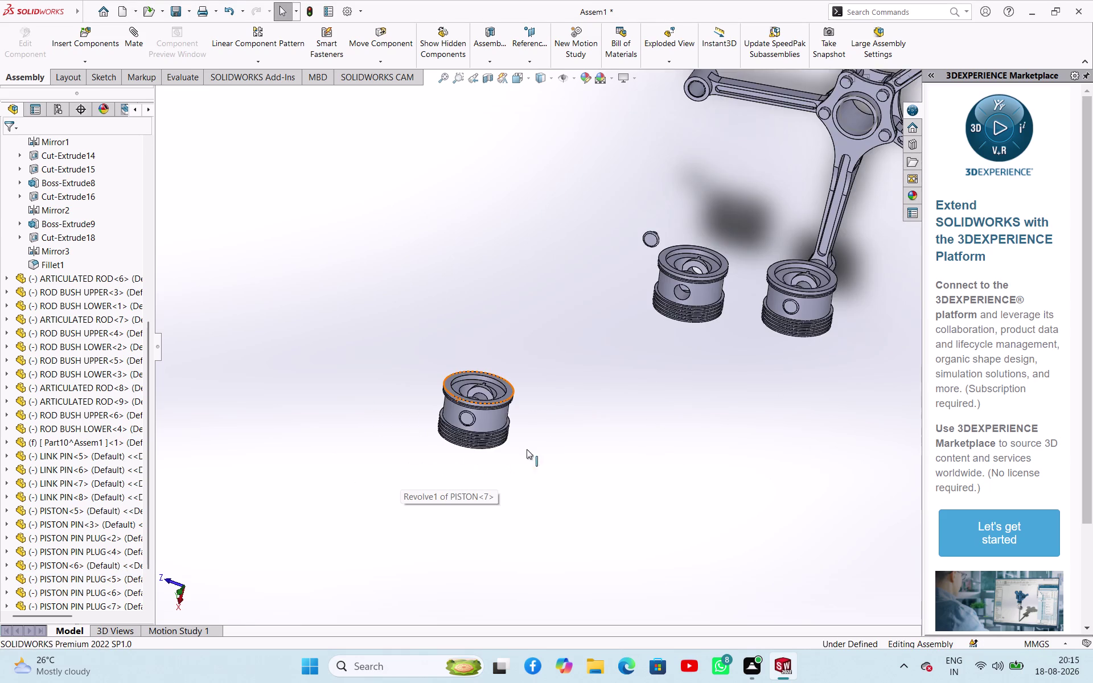
scroll(up, 3)
middle_drag(590, 387, 541, 433)
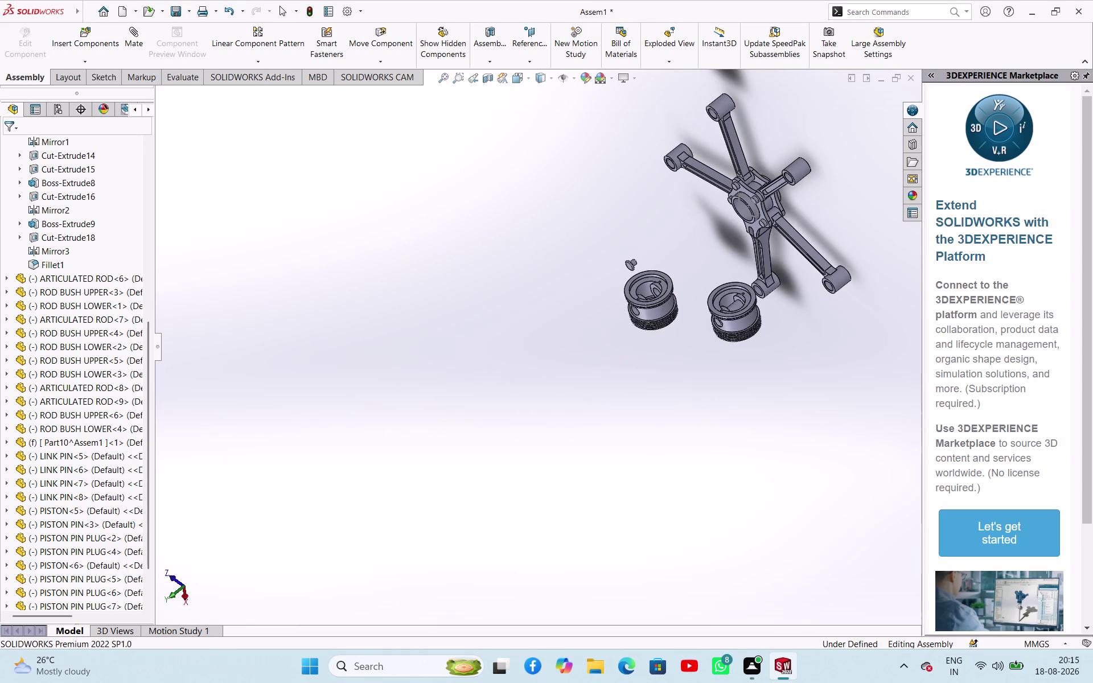
scroll(down, 3)
scroll(down, 3)
click(583, 338)
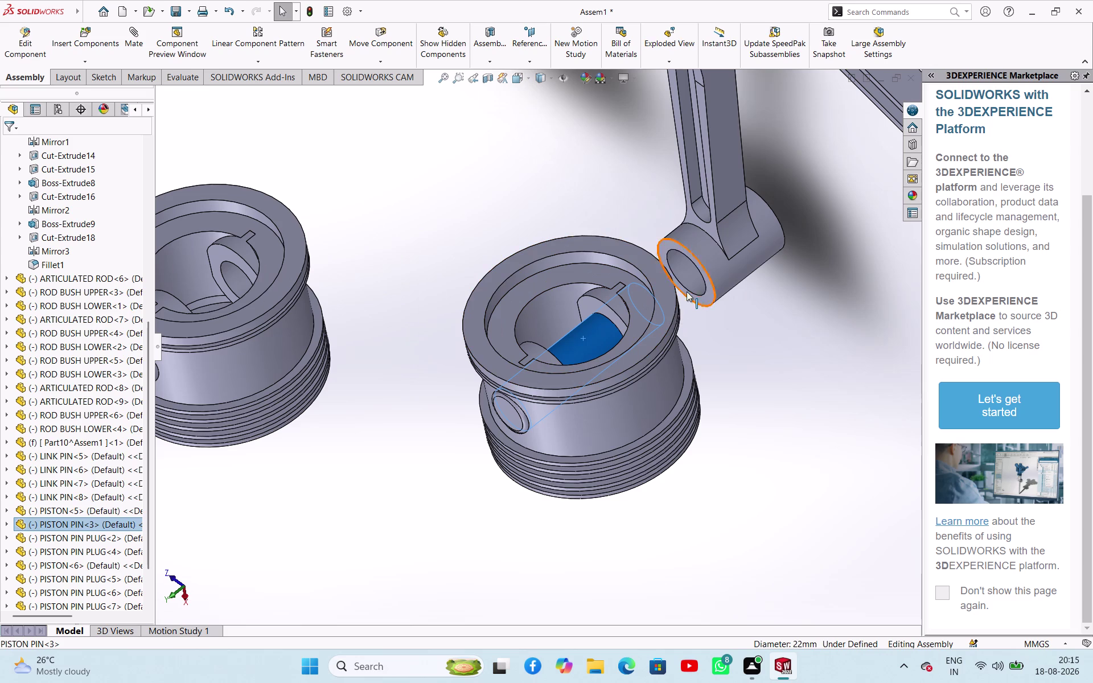
click(691, 278)
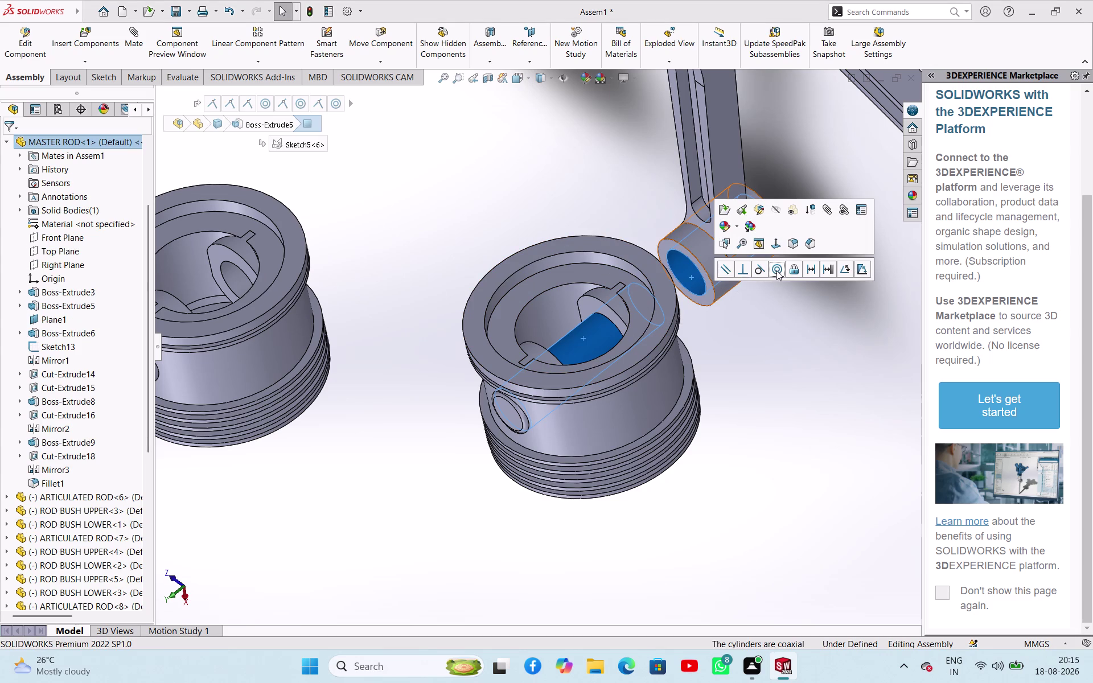
click(777, 271)
click(765, 344)
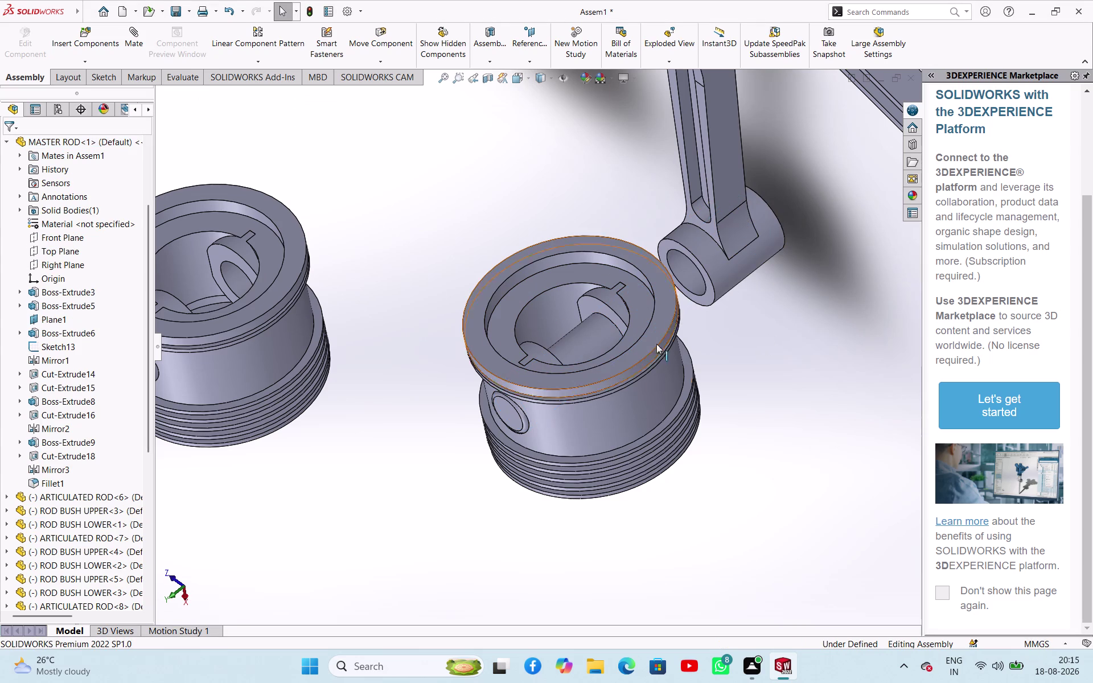
click(599, 306)
middle_drag(789, 329, 694, 358)
click(832, 246)
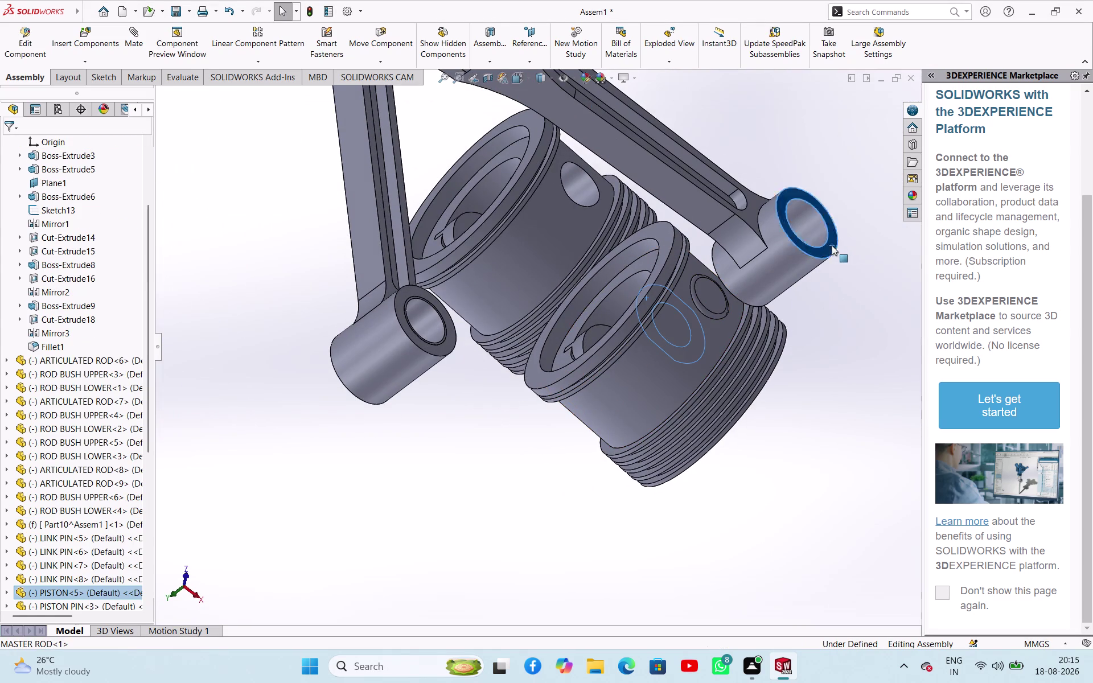
click(868, 231)
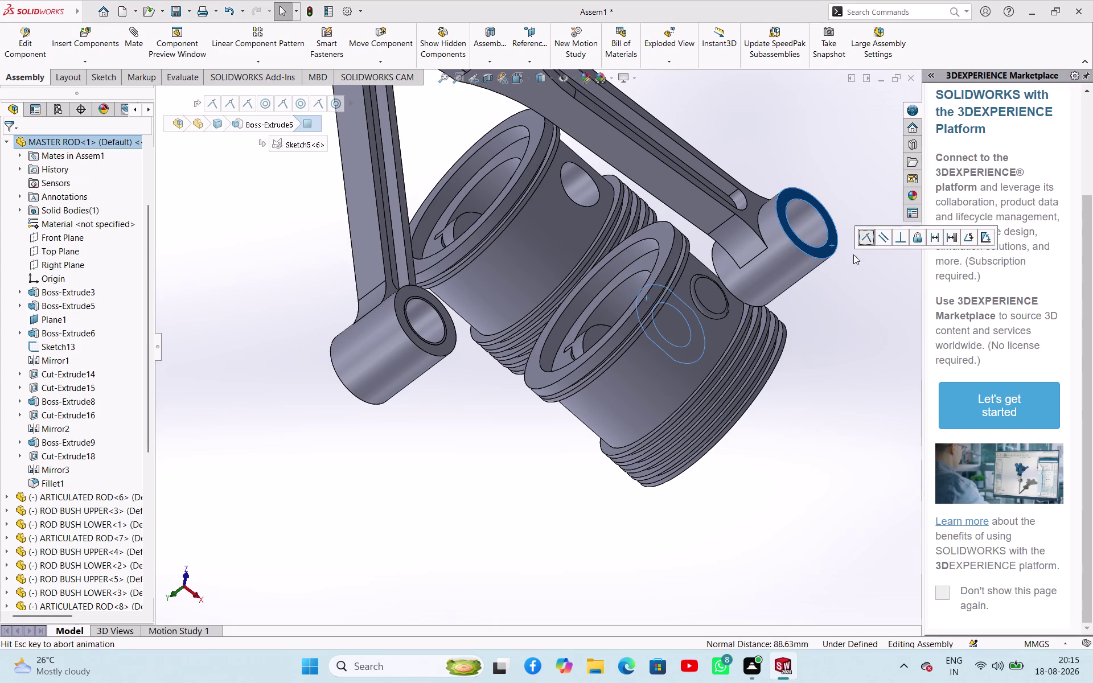
click(759, 380)
middle_drag(733, 380, 787, 413)
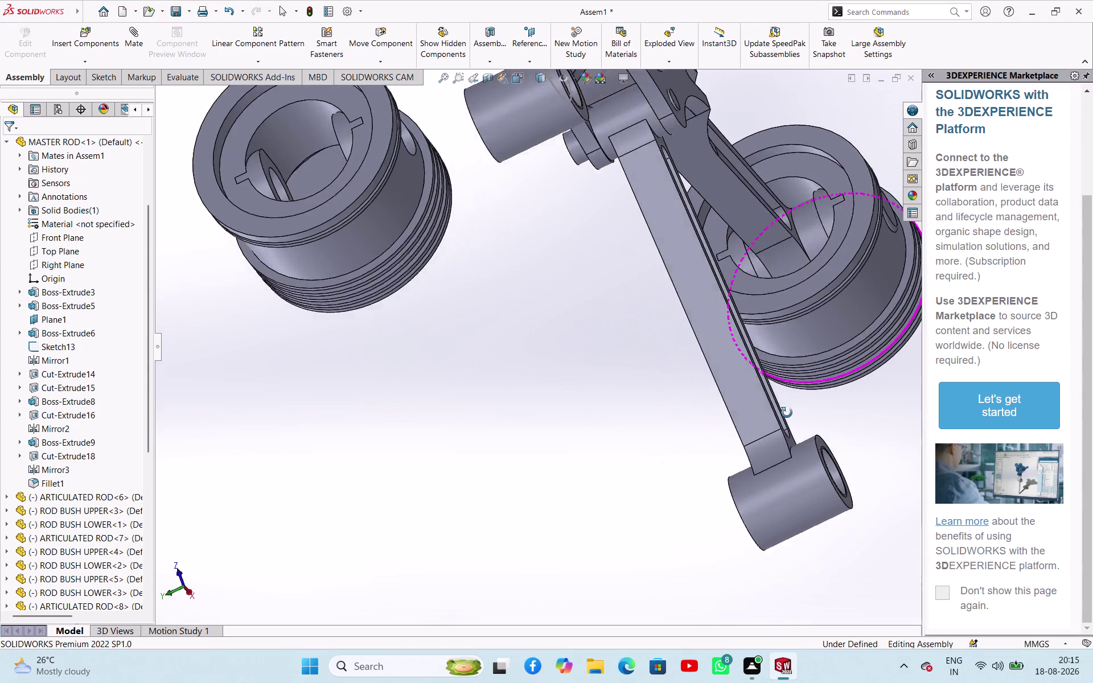
middle_drag(787, 413, 841, 209)
scroll(up, 3)
middle_drag(676, 388, 734, 364)
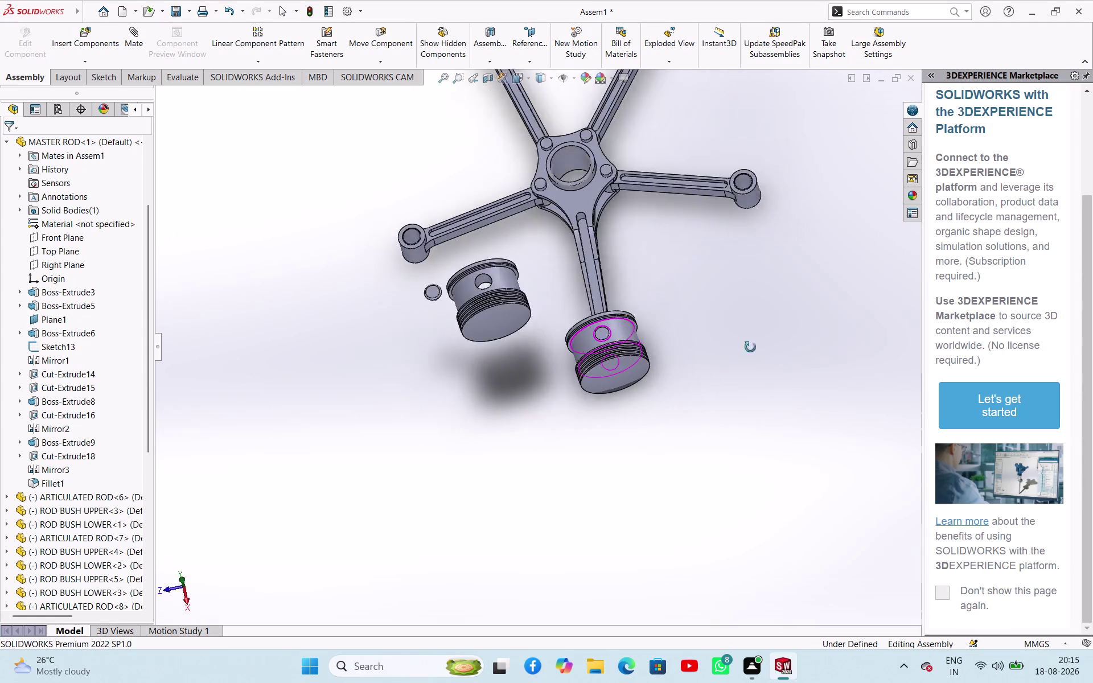
middle_drag(733, 364, 858, 305)
click(750, 360)
middle_drag(708, 387, 656, 362)
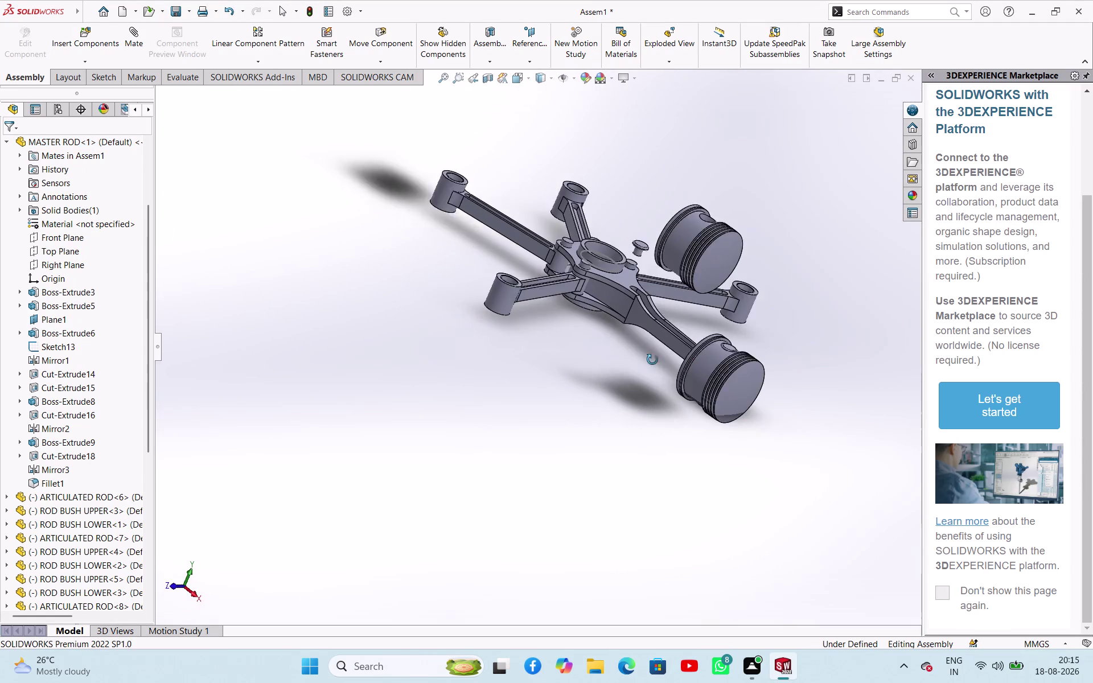
middle_drag(655, 362, 641, 352)
click(750, 390)
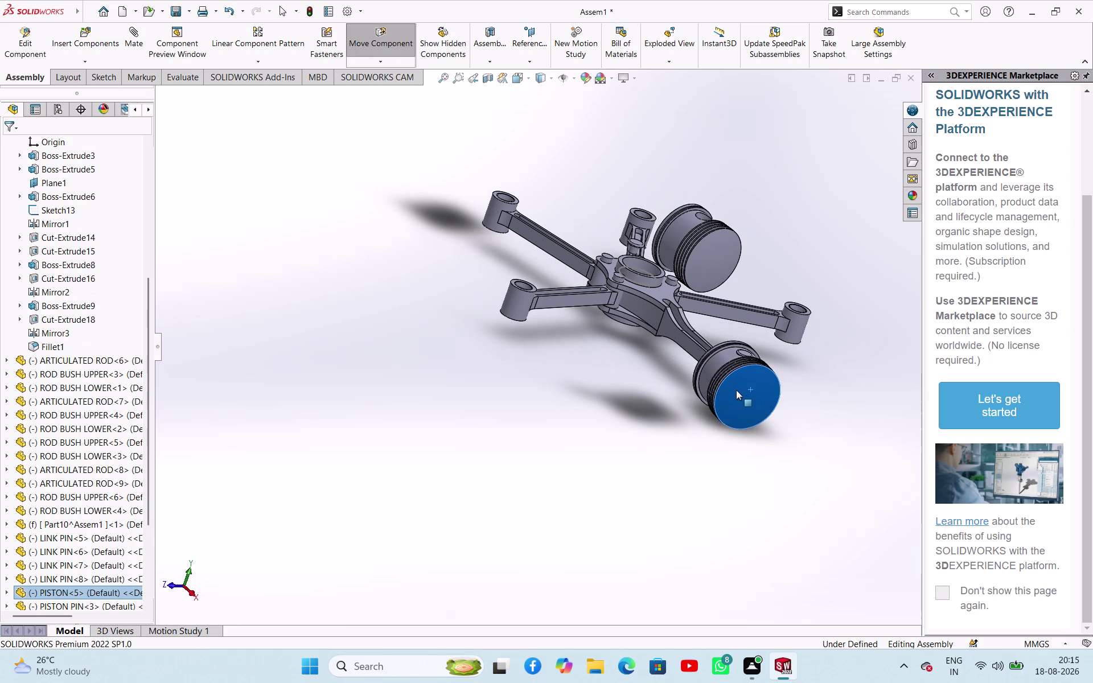
click(661, 416)
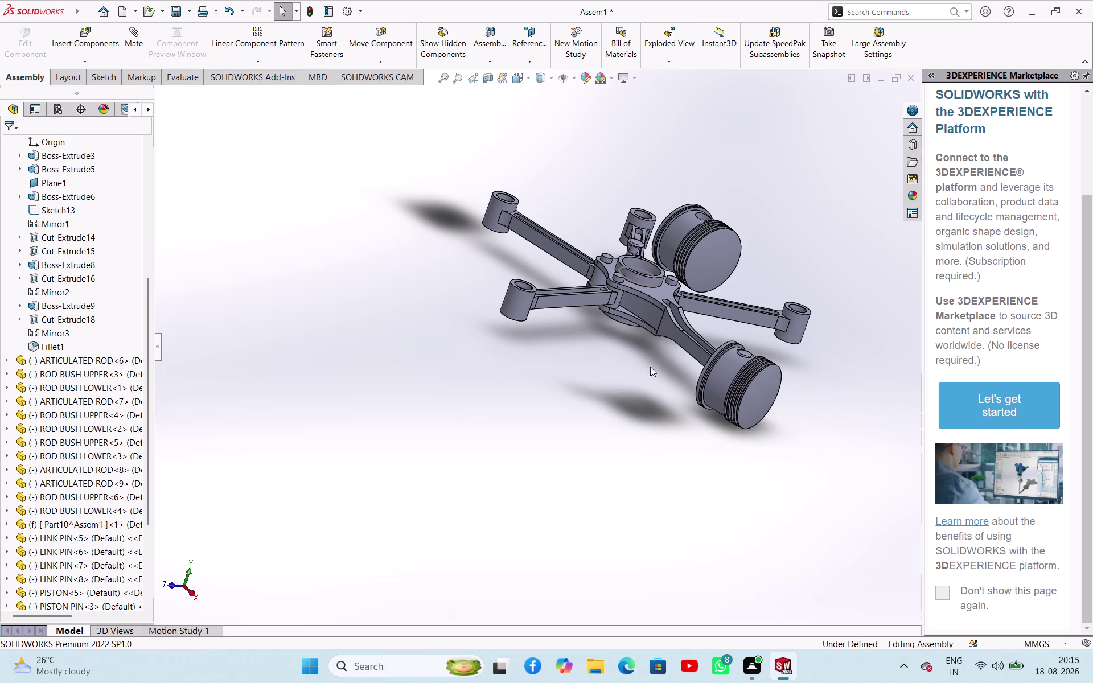
scroll(up, 3)
middle_drag(624, 365, 578, 382)
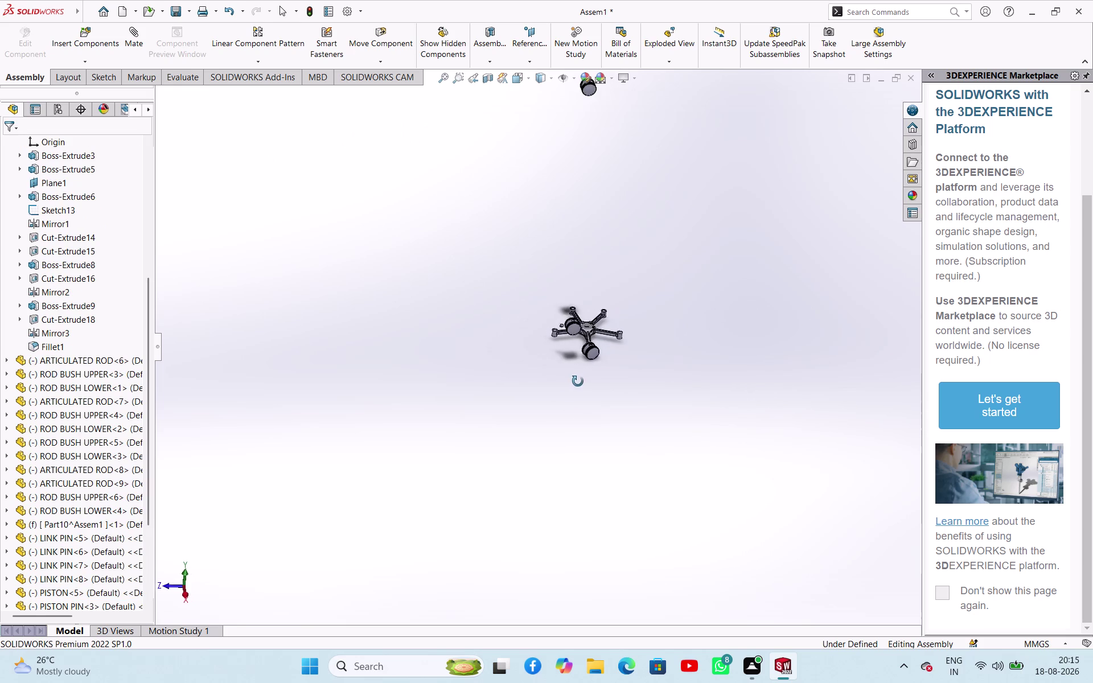
middle_drag(578, 381, 478, 467)
scroll(down, 3)
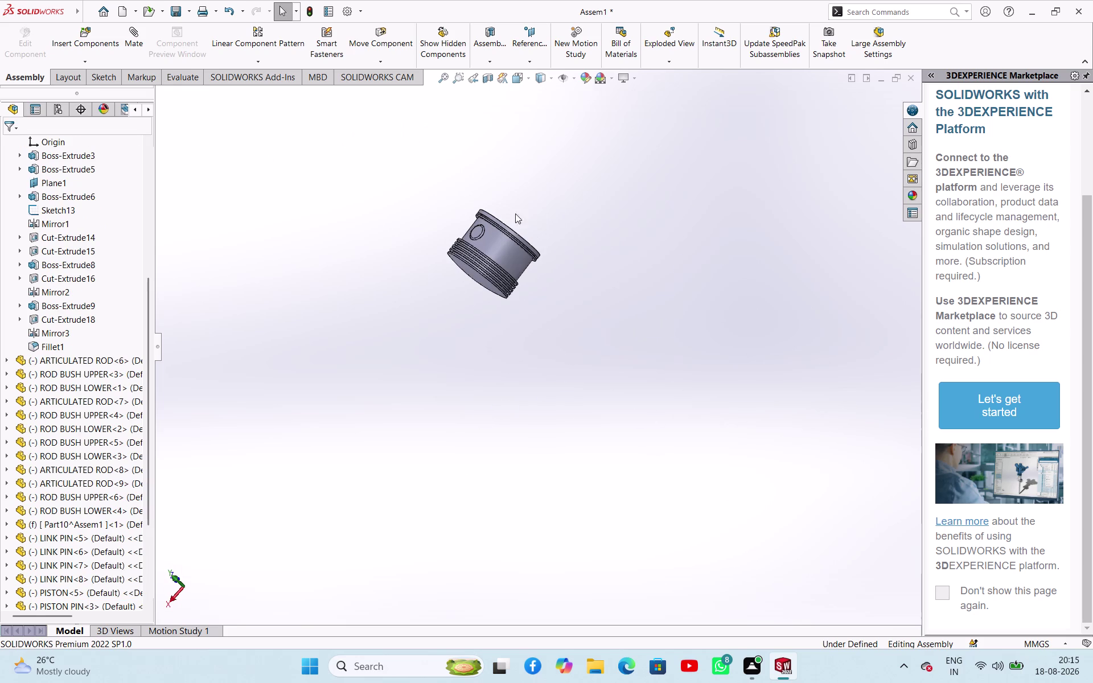
Select the piston and paste repeated copies, leaving four loose pistons in open space.
drag(505, 195, 555, 263)
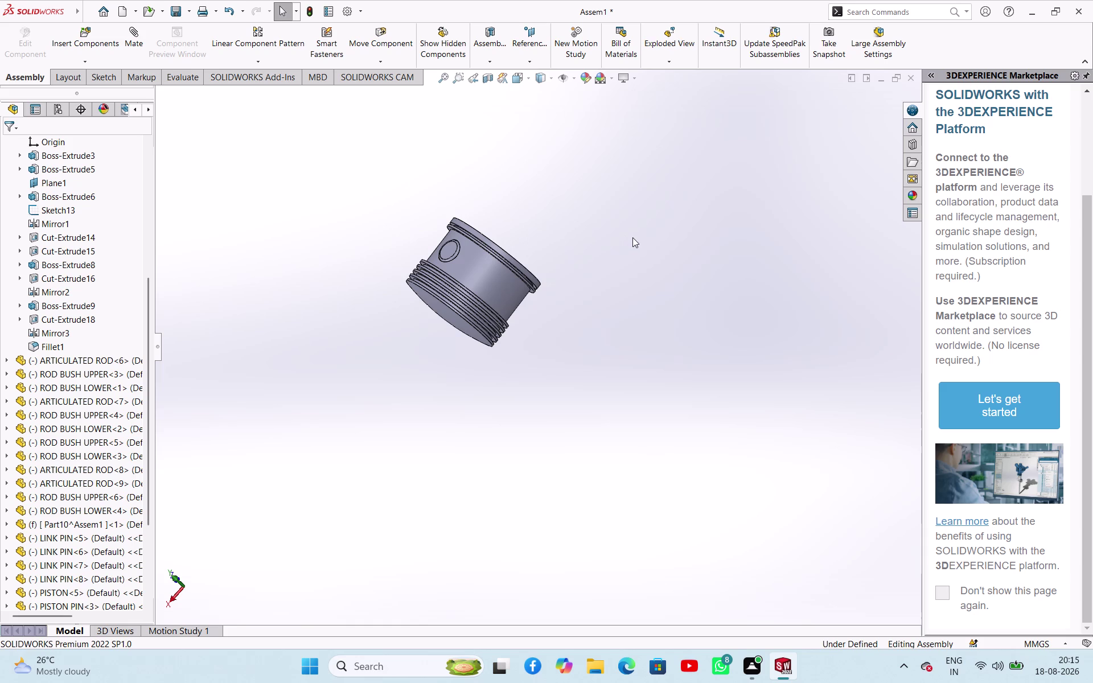
key(ctrl+v)
key(ctrl+v)
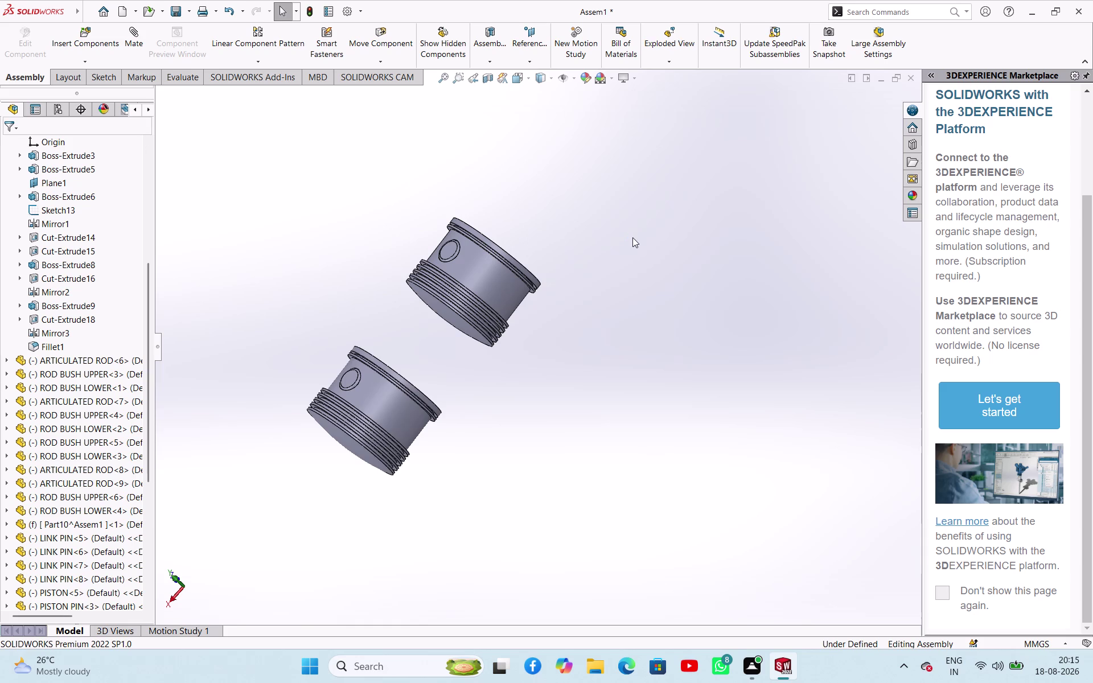
scroll(up, 3)
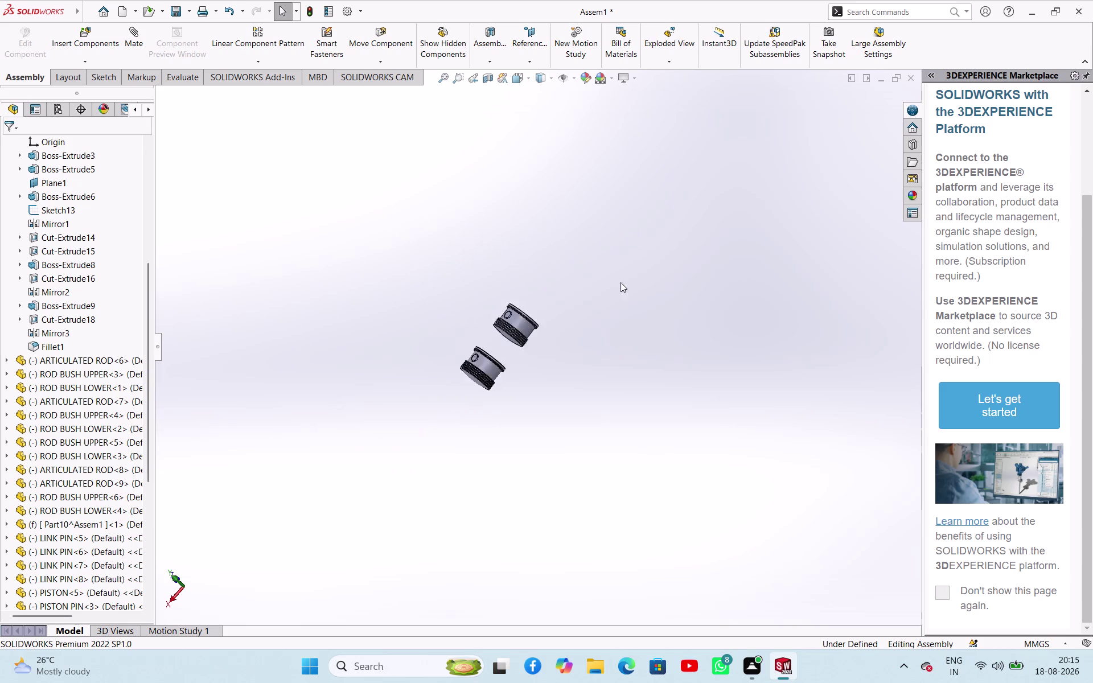
scroll(up, 3)
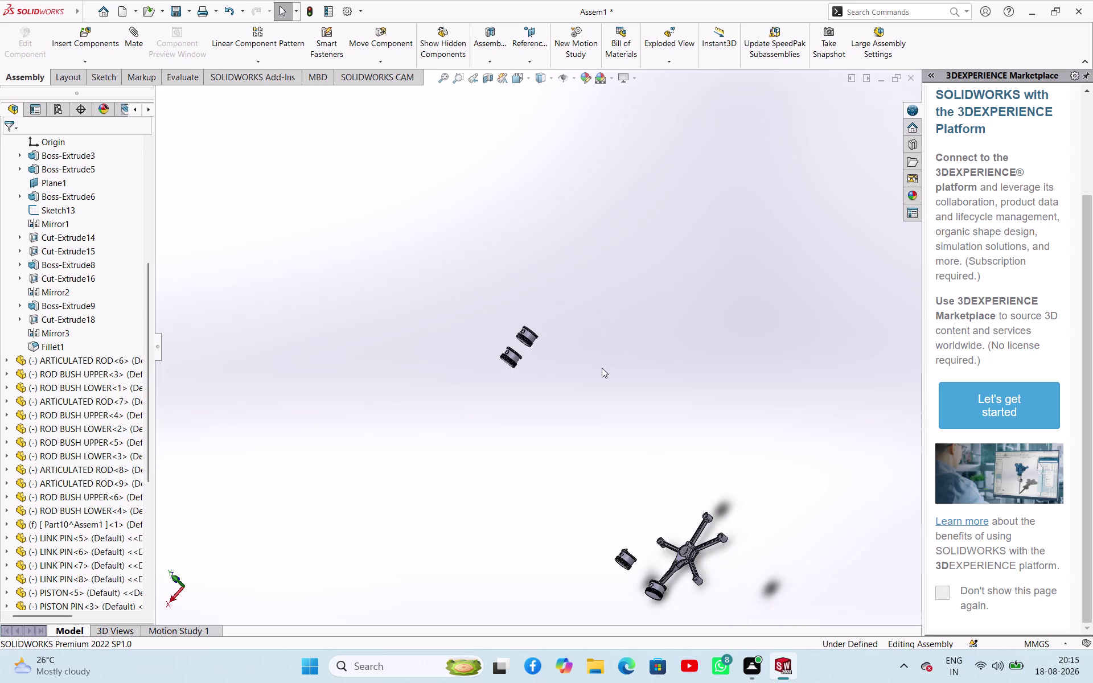
key(ctrl+v)
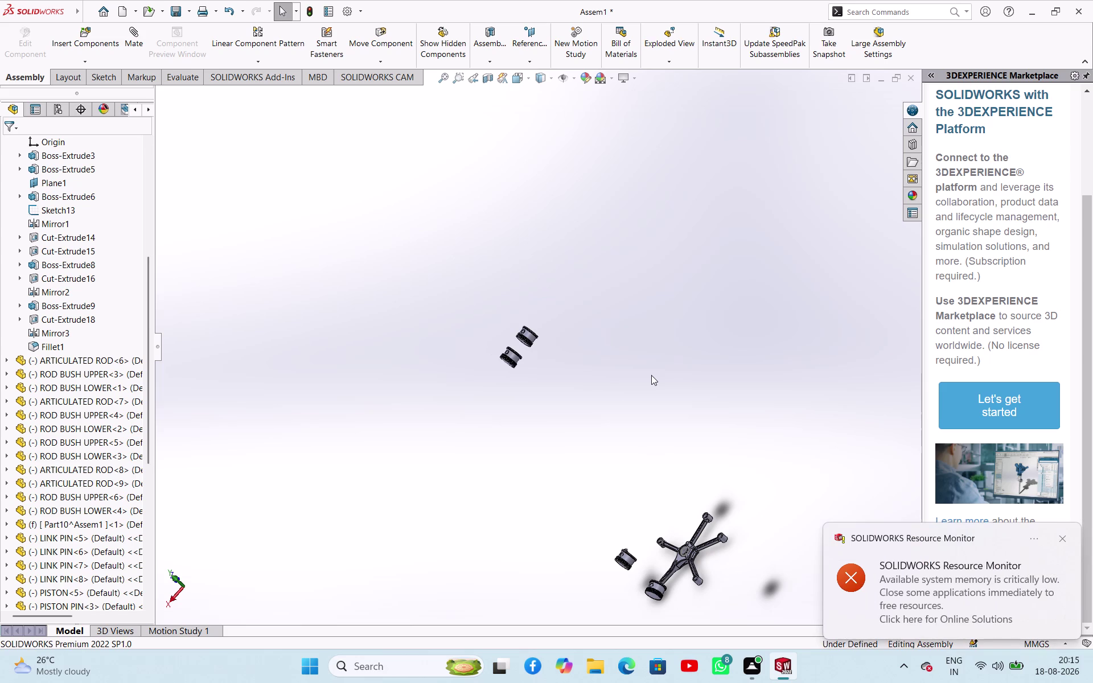
key(ctrl+v)
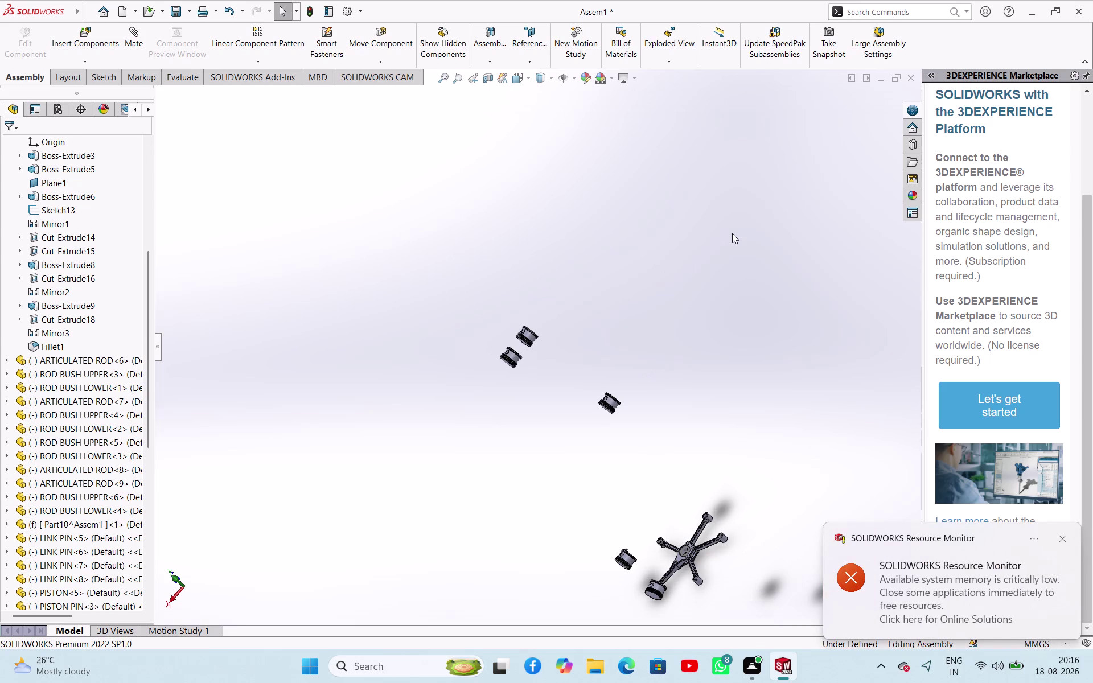
key(ctrl+v)
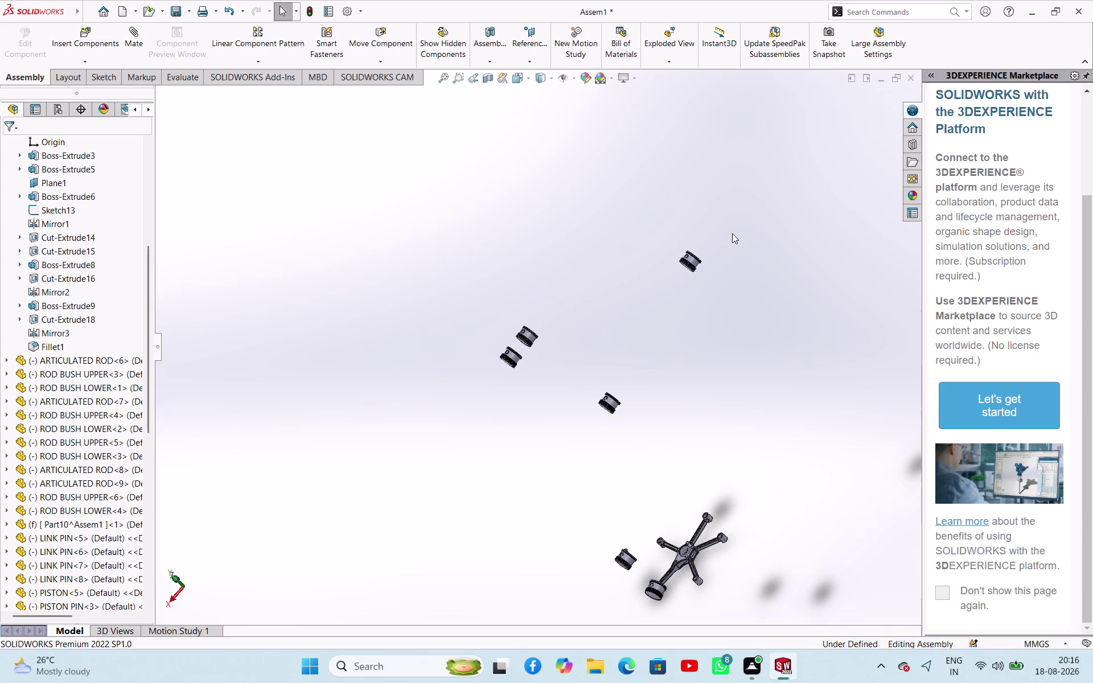
scroll(down, 3)
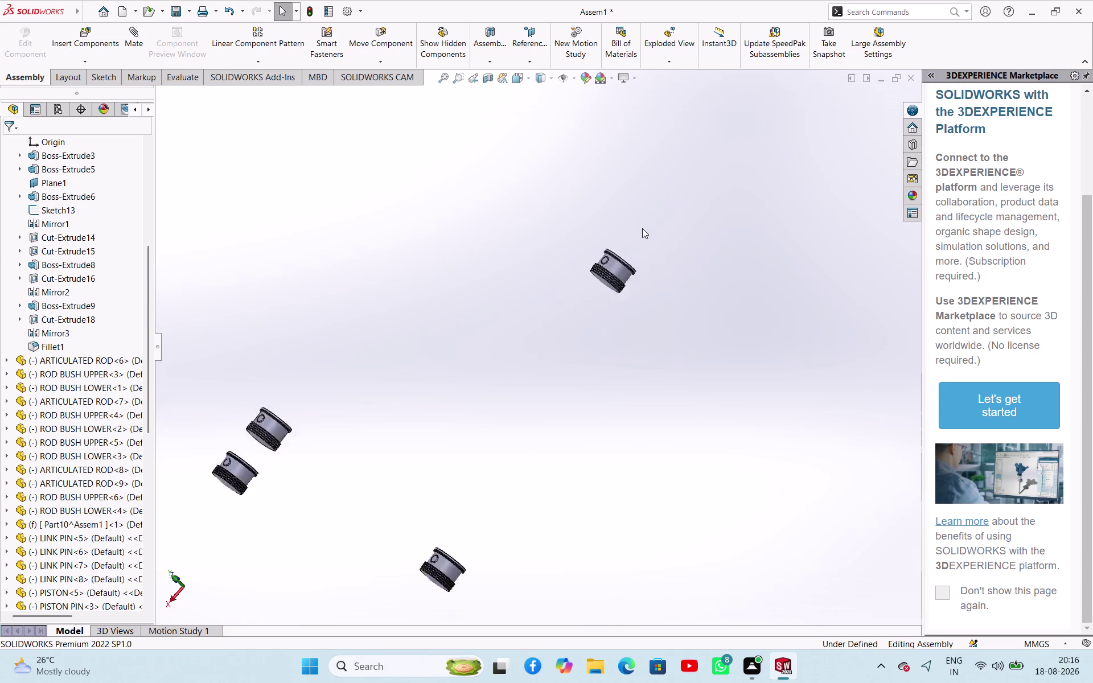
scroll(down, 3)
middle_drag(642, 228, 564, 313)
scroll(down, 3)
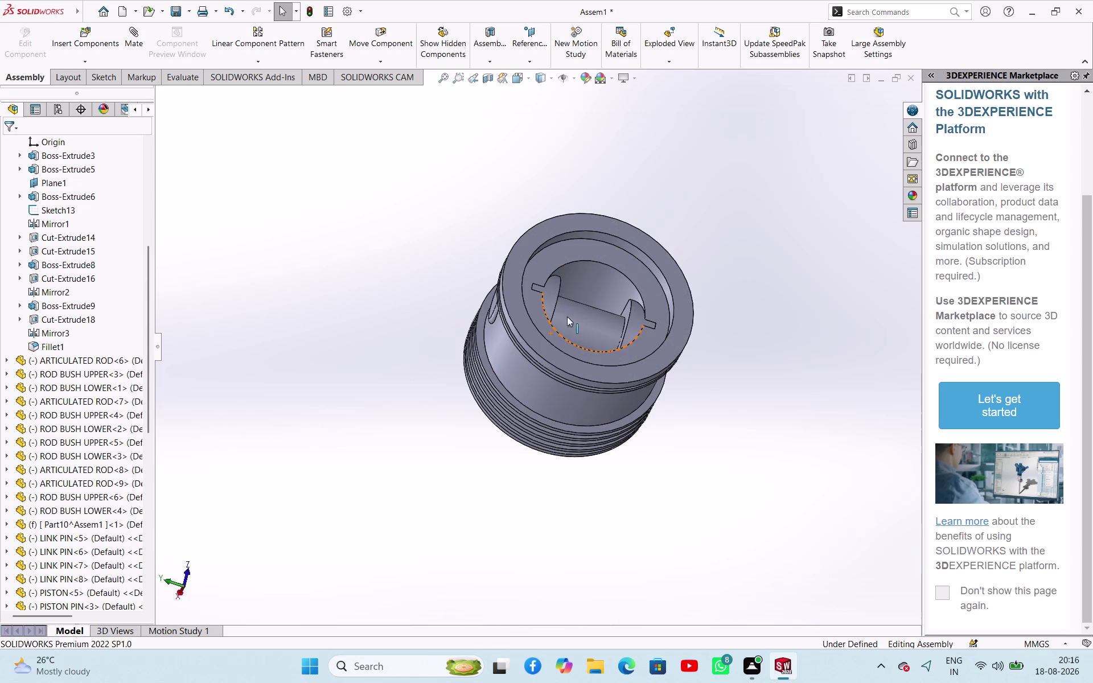
click(736, 241)
click(600, 320)
scroll(up, 3)
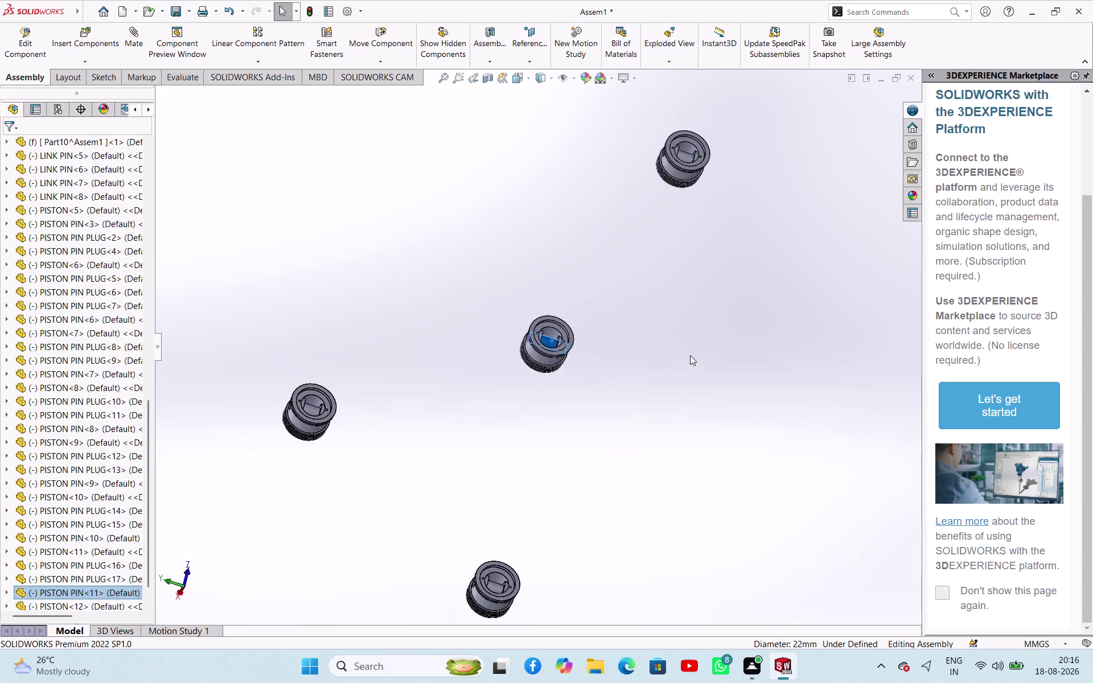
scroll(up, 3)
scroll(up, 3)
scroll(up, 3)
scroll(down, 3)
middle_drag(671, 432, 768, 417)
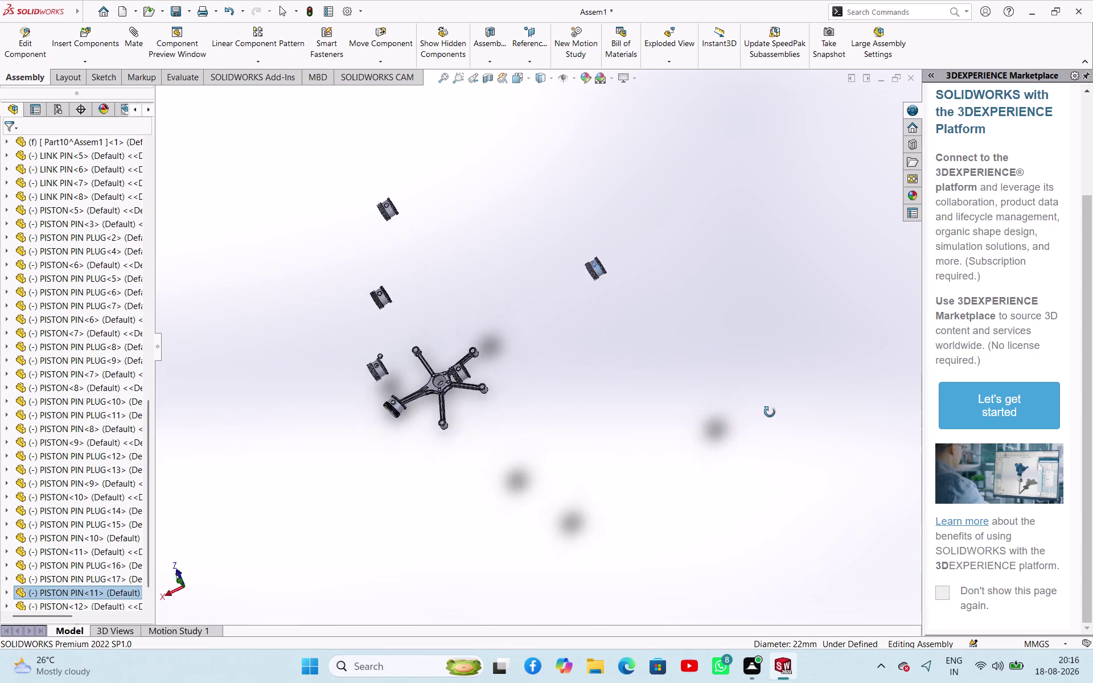
middle_drag(768, 416, 780, 394)
scroll(down, 3)
scroll(down, 3)
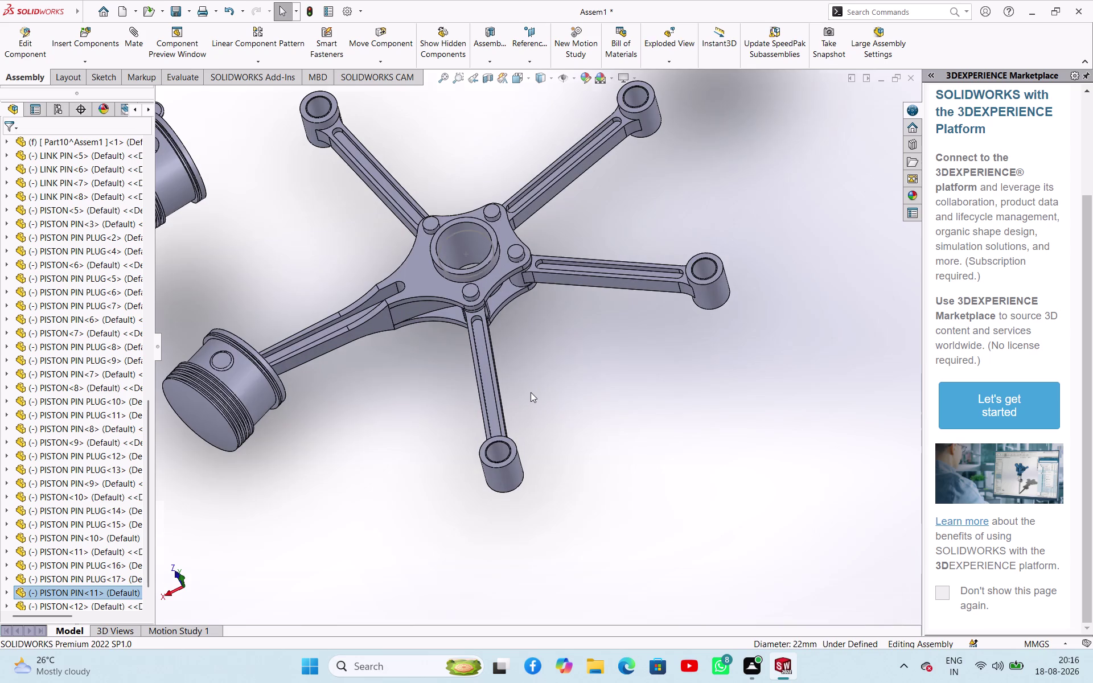
scroll(up, 3)
scroll(down, 3)
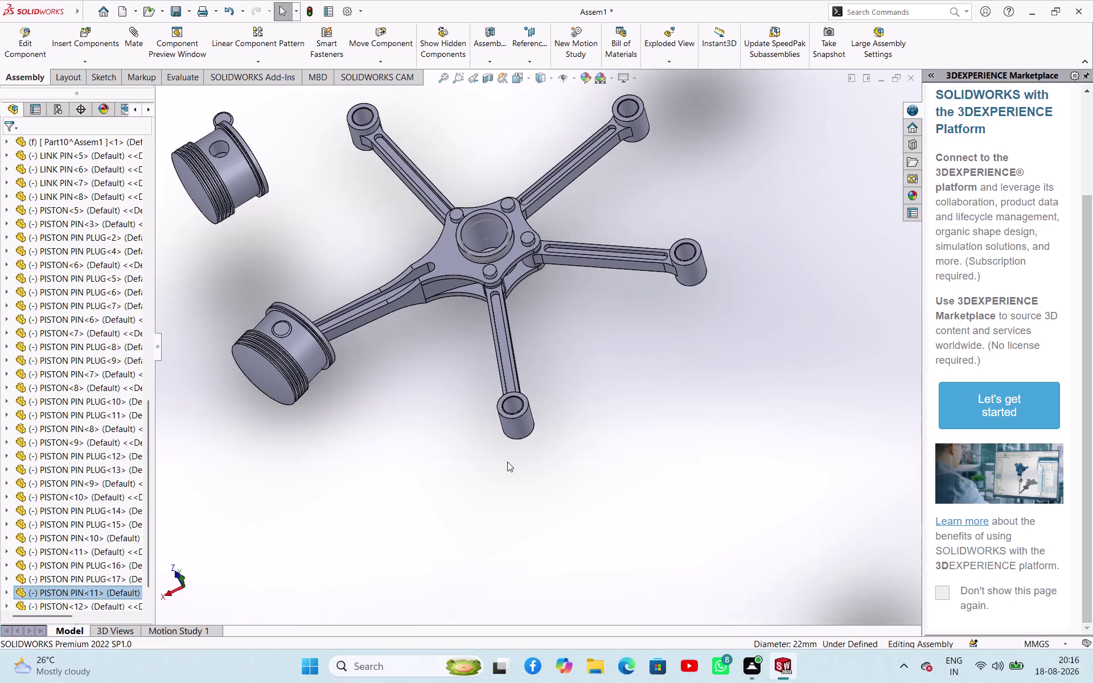
scroll(down, 3)
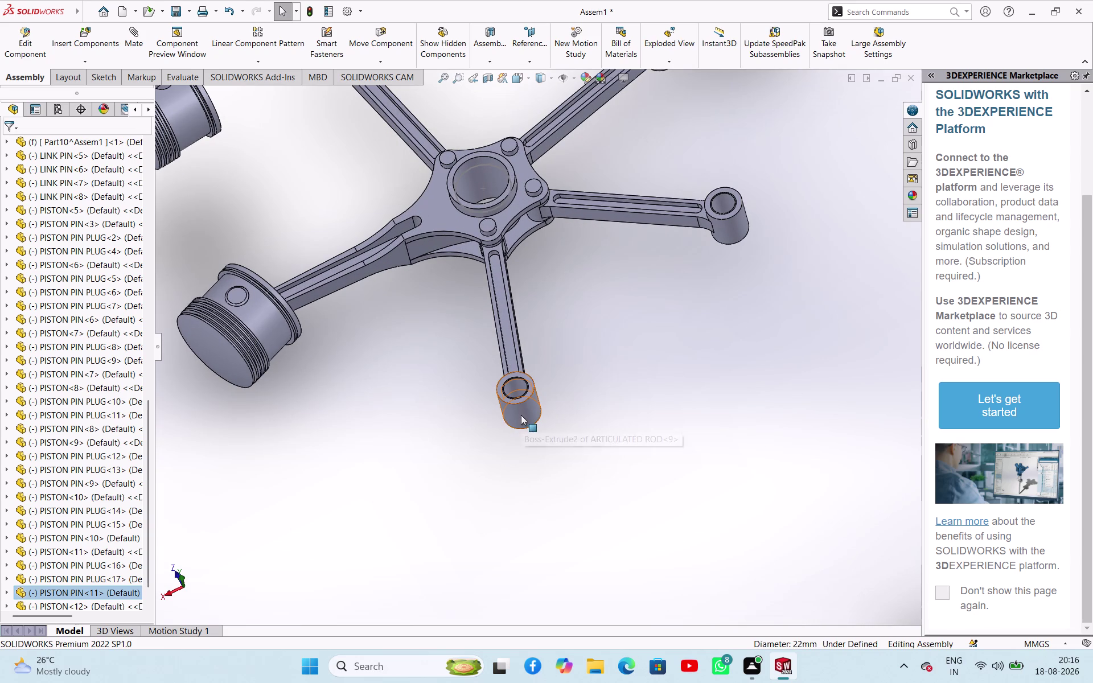
click(514, 386)
click(468, 427)
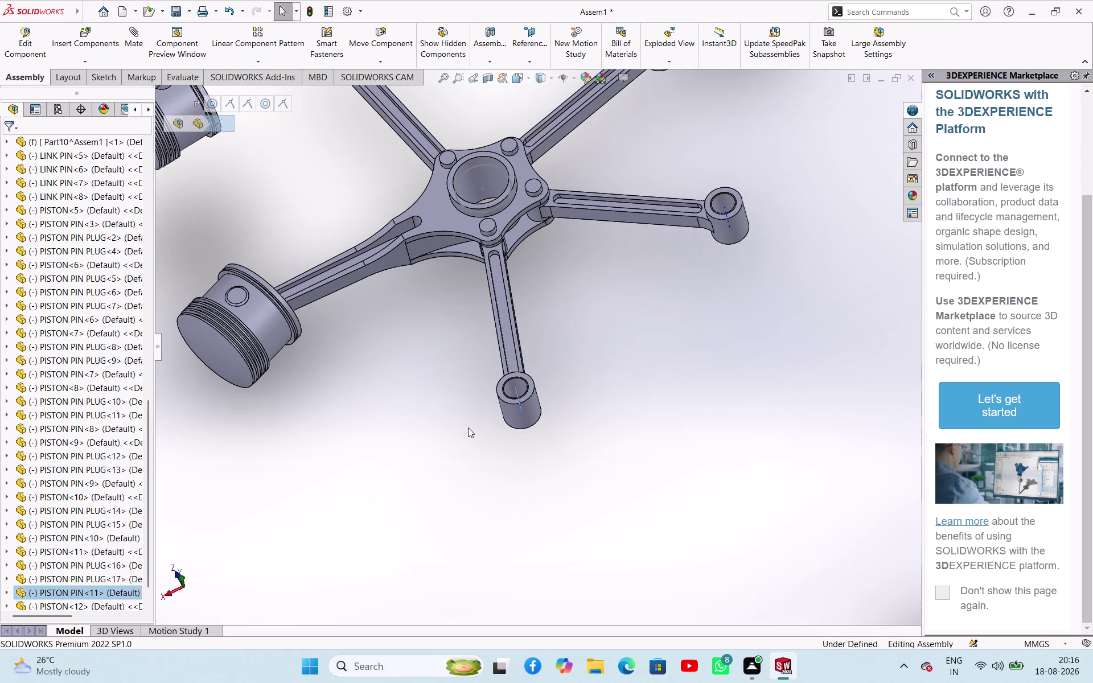
click(515, 386)
scroll(up, 3)
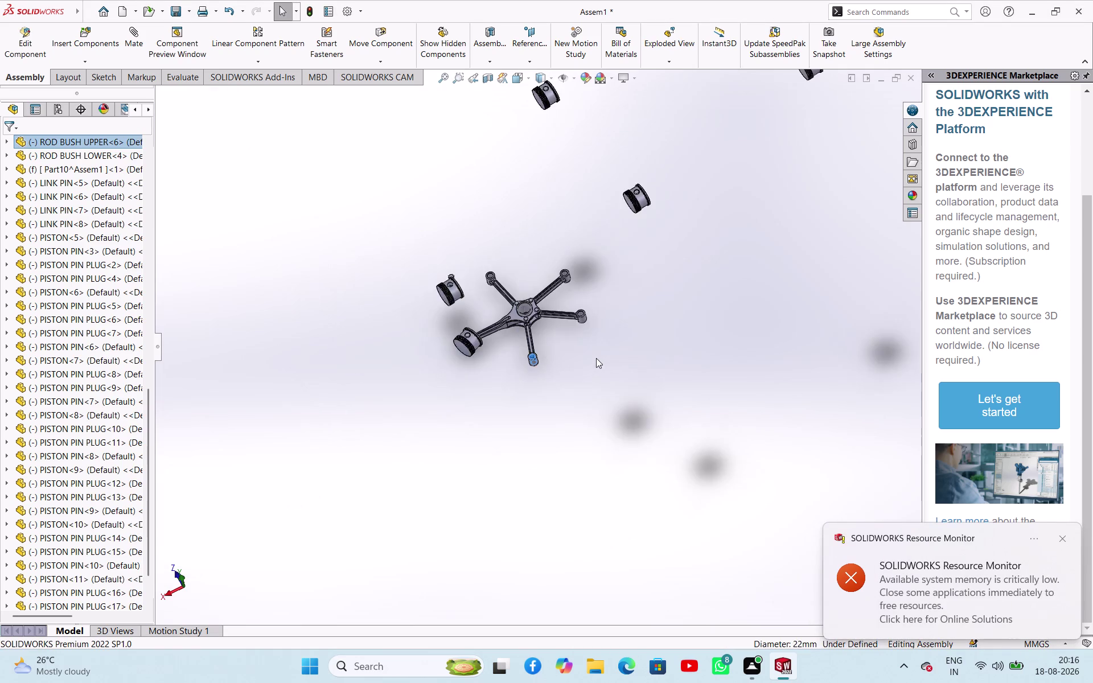
scroll(up, 3)
scroll(down, 3)
middle_drag(638, 264, 545, 294)
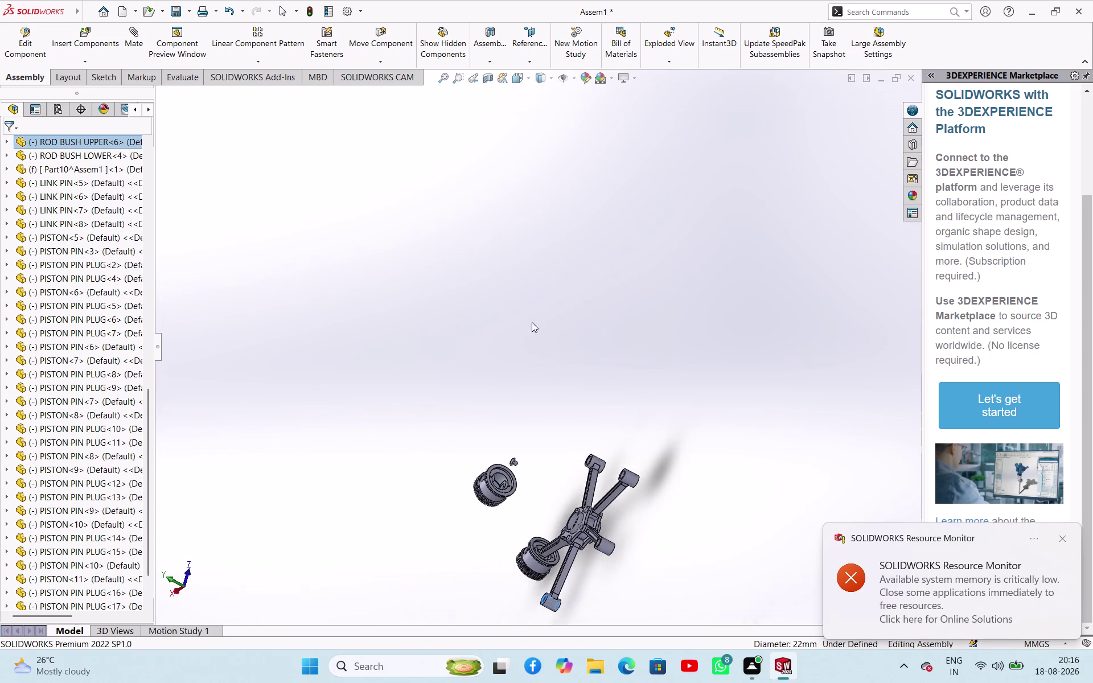
scroll(up, 3)
scroll(down, 3)
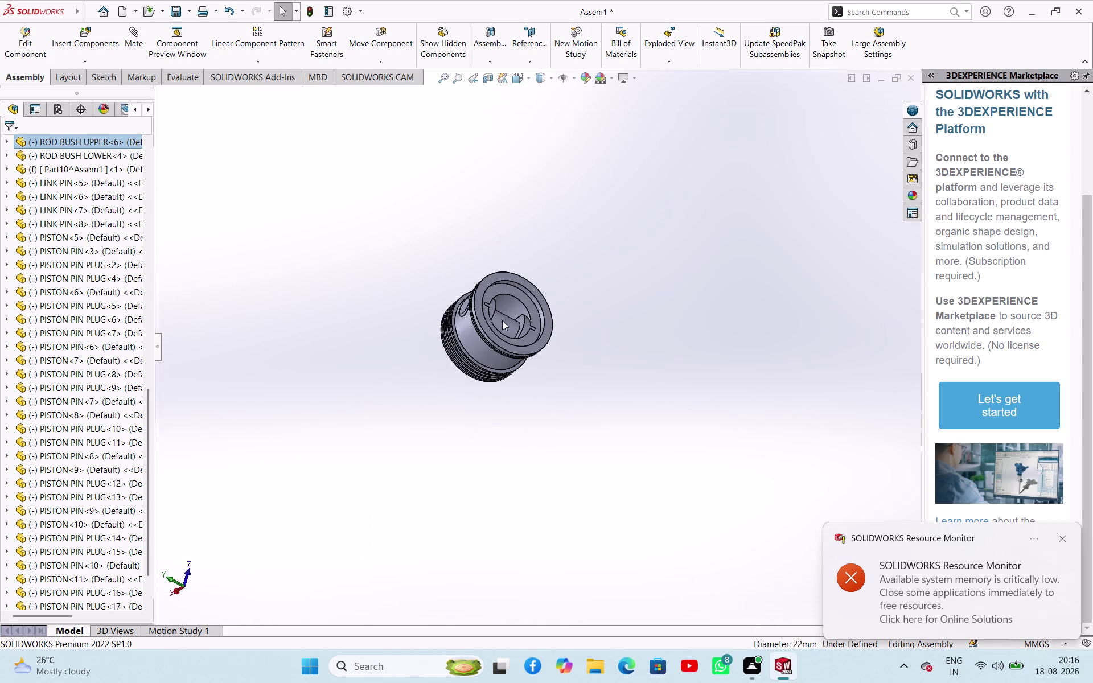
click(506, 318)
scroll(up, 3)
scroll(up, 3)
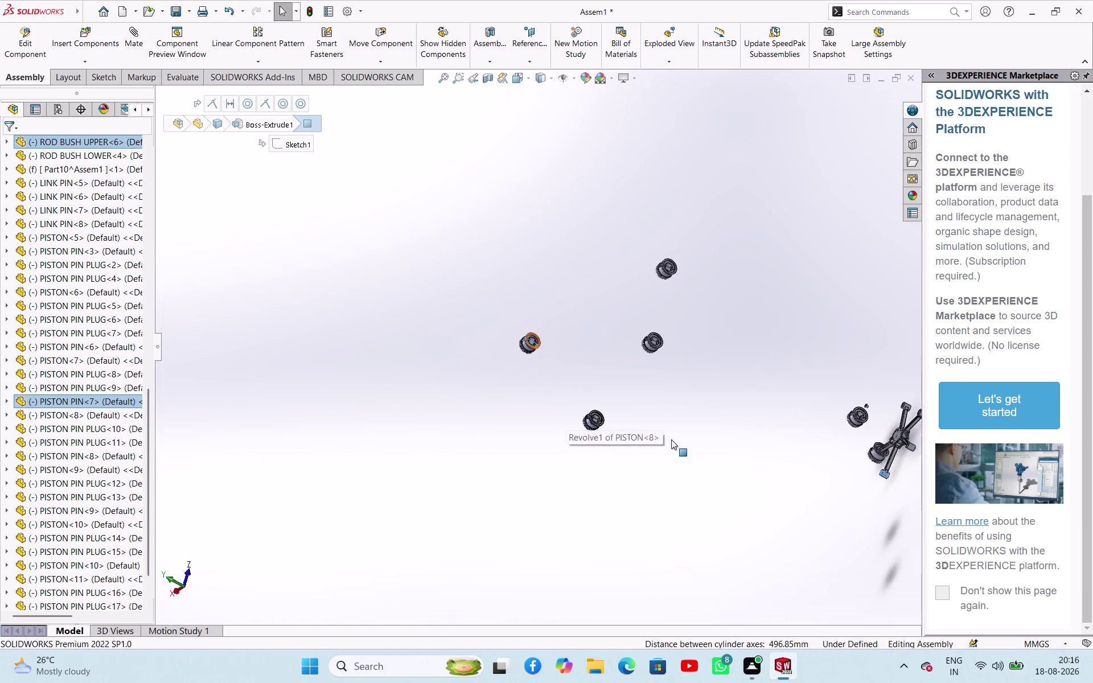
click(718, 440)
scroll(up, 3)
scroll(down, 3)
middle_drag(637, 399, 640, 399)
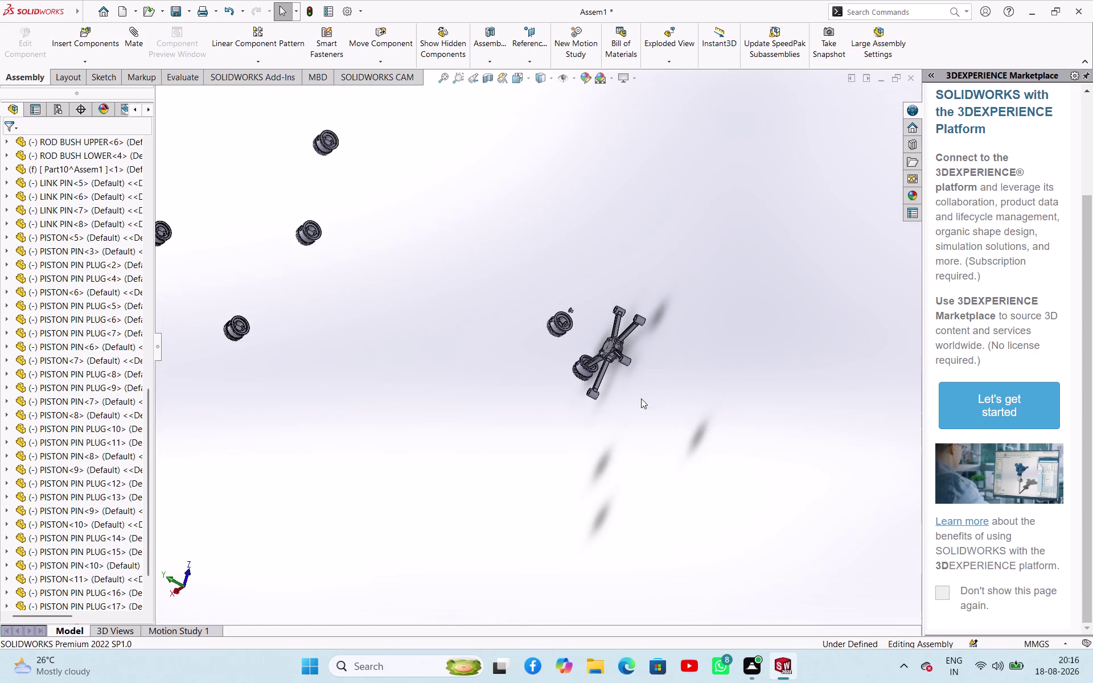
middle_drag(640, 398, 697, 386)
scroll(down, 3)
scroll(down, 3)
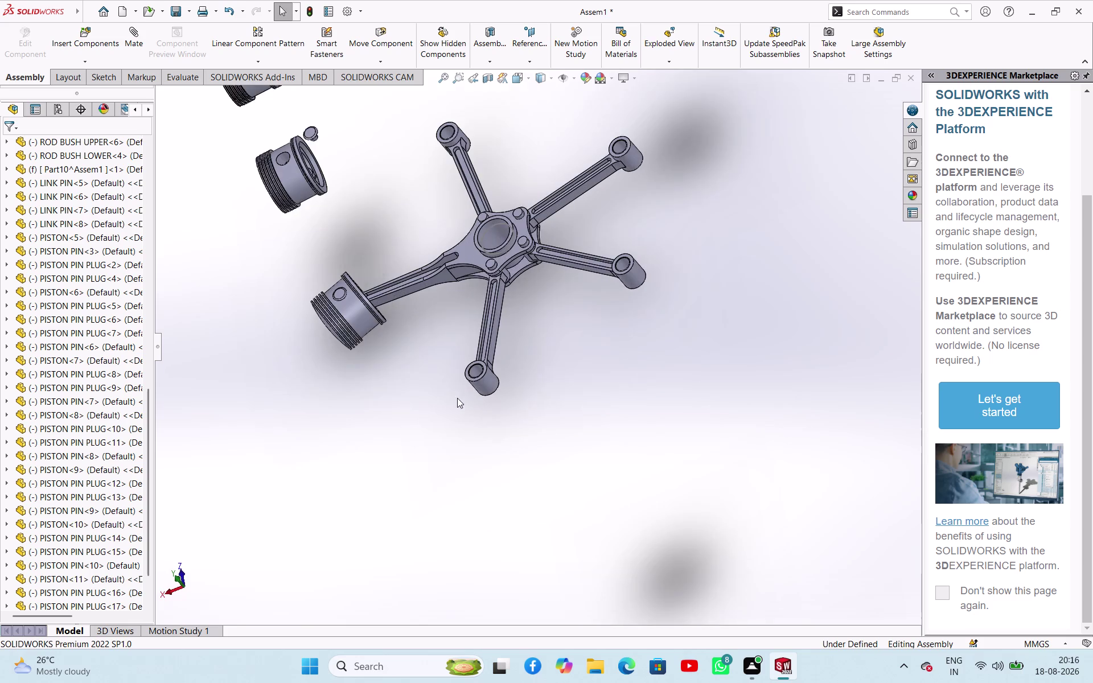
scroll(down, 3)
click(484, 361)
scroll(up, 3)
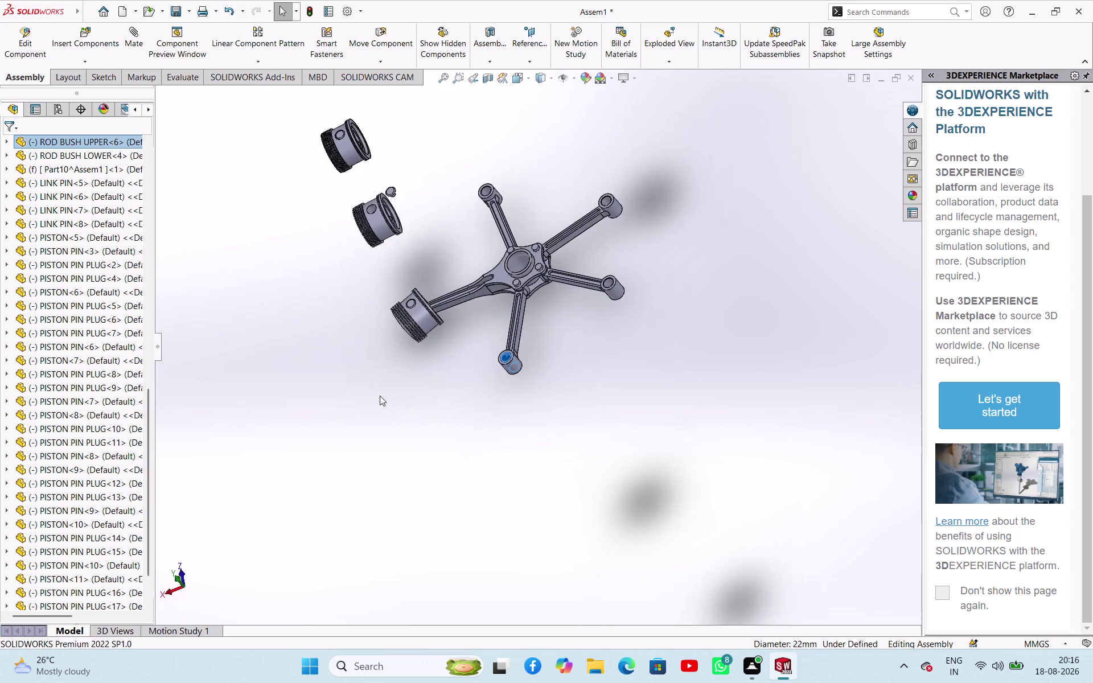
scroll(up, 3)
middle_drag(498, 260, 479, 276)
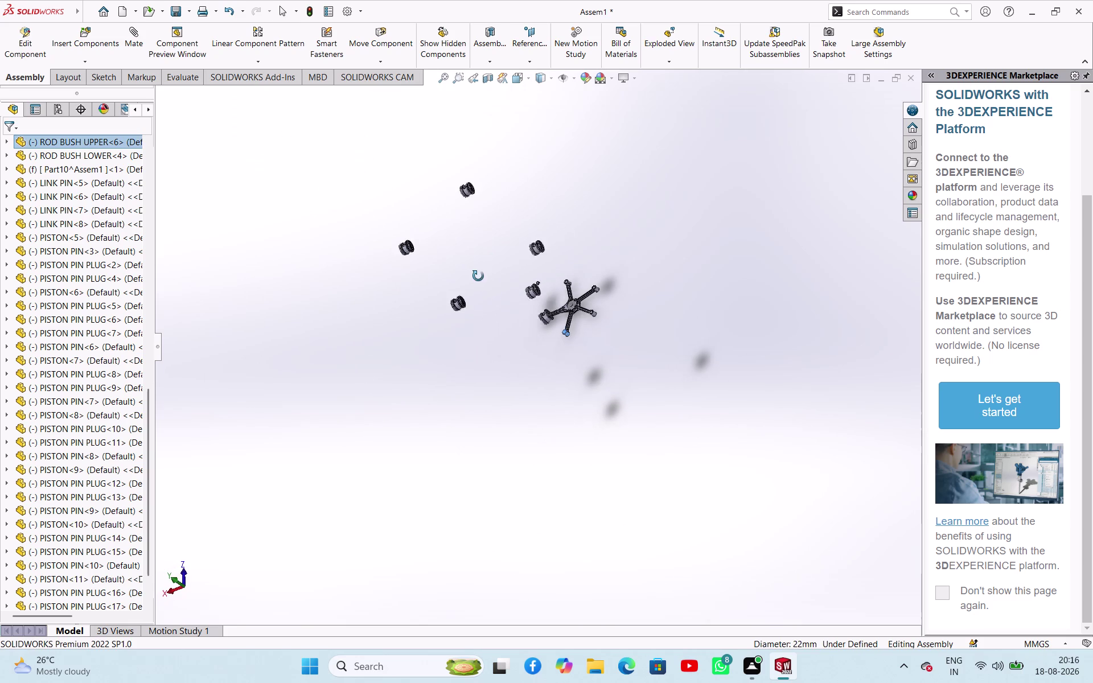
middle_drag(479, 277, 475, 282)
scroll(down, 3)
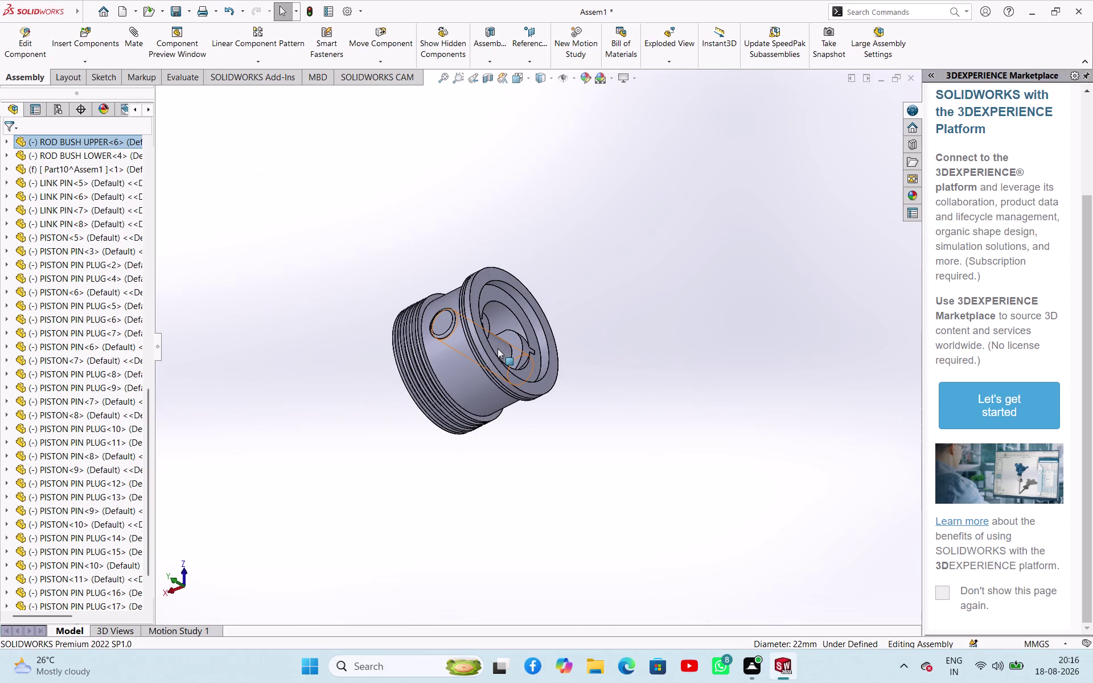
click(498, 348)
click(583, 340)
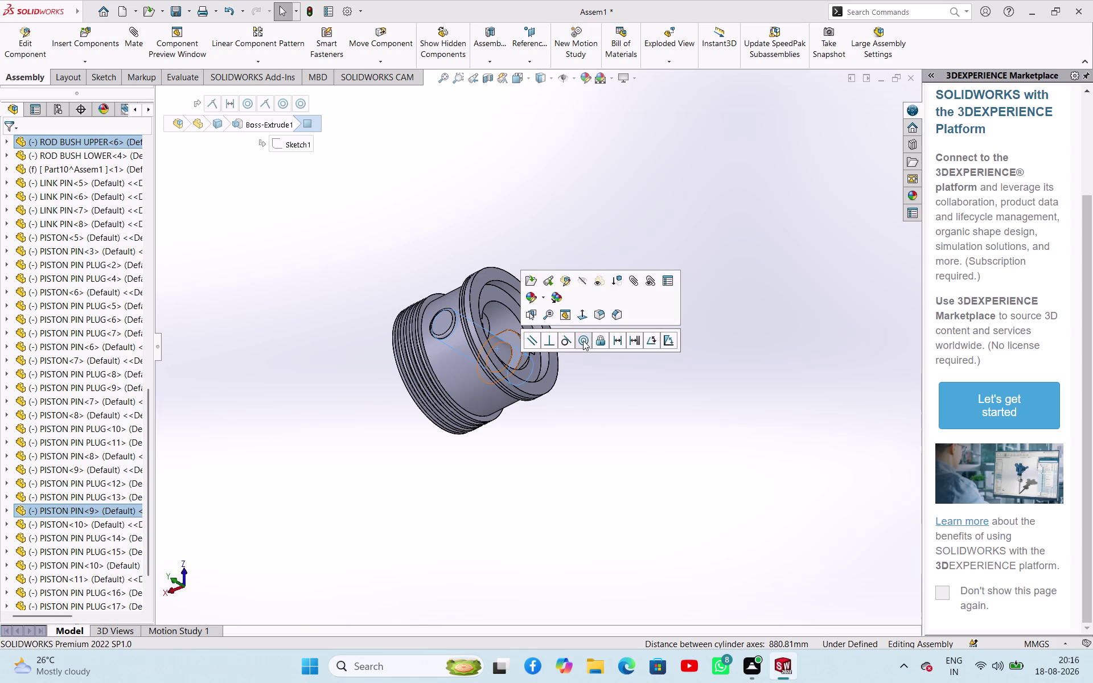
scroll(up, 3)
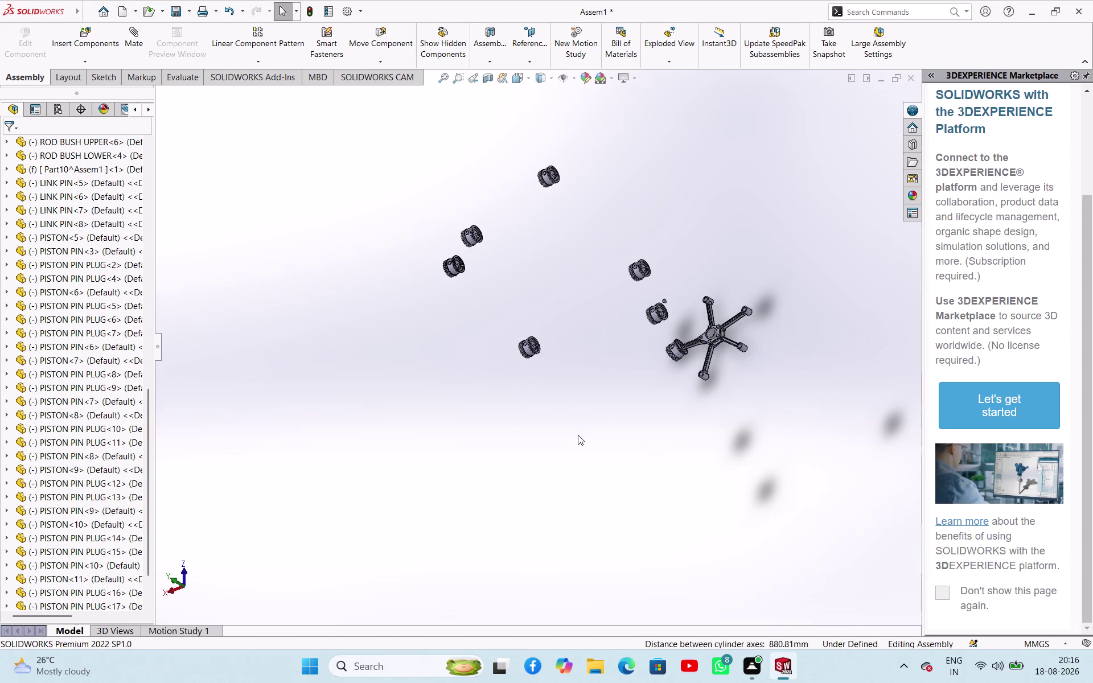
scroll(down, 3)
scroll(down, 3)
scroll(down, 3)
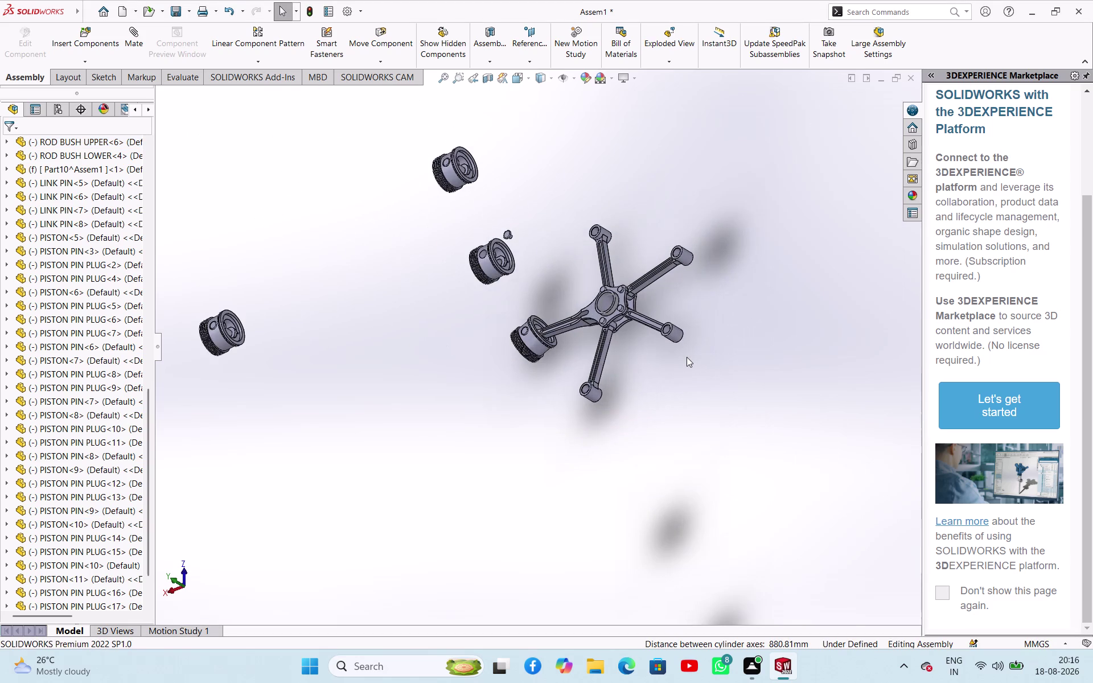
scroll(down, 3)
scroll(up, 3)
click(436, 391)
middle_drag(344, 322, 296, 346)
scroll(down, 3)
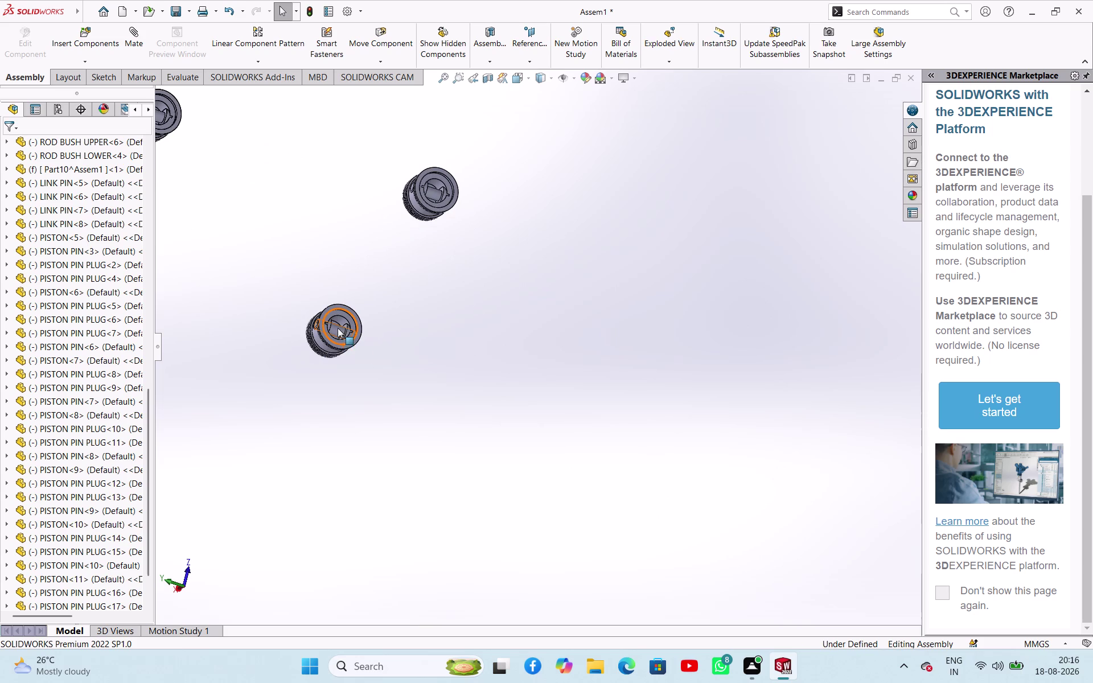
click(471, 382)
click(337, 330)
scroll(up, 3)
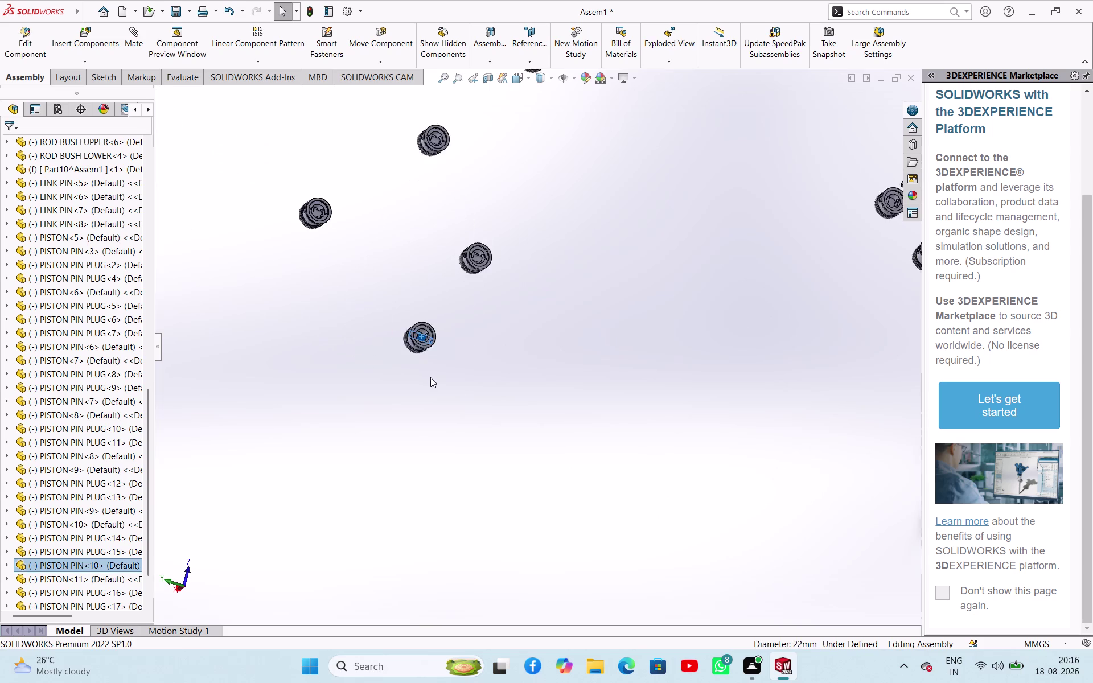
scroll(up, 3)
scroll(down, 3)
middle_drag(567, 337, 645, 346)
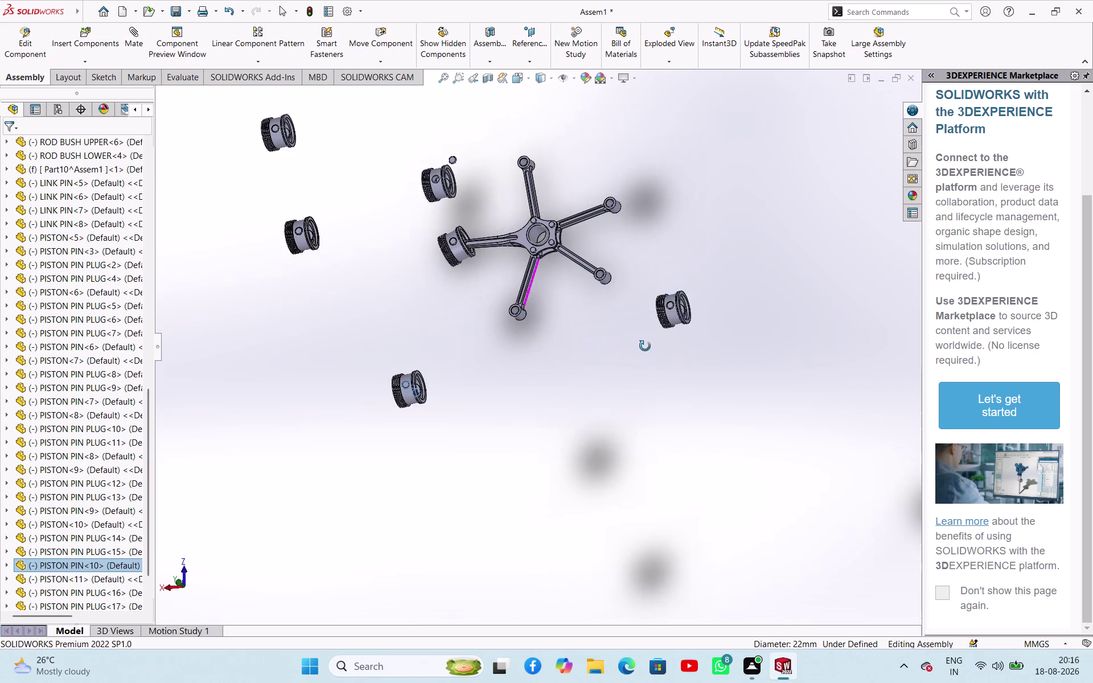
middle_drag(646, 346, 645, 346)
scroll(down, 3)
click(484, 306)
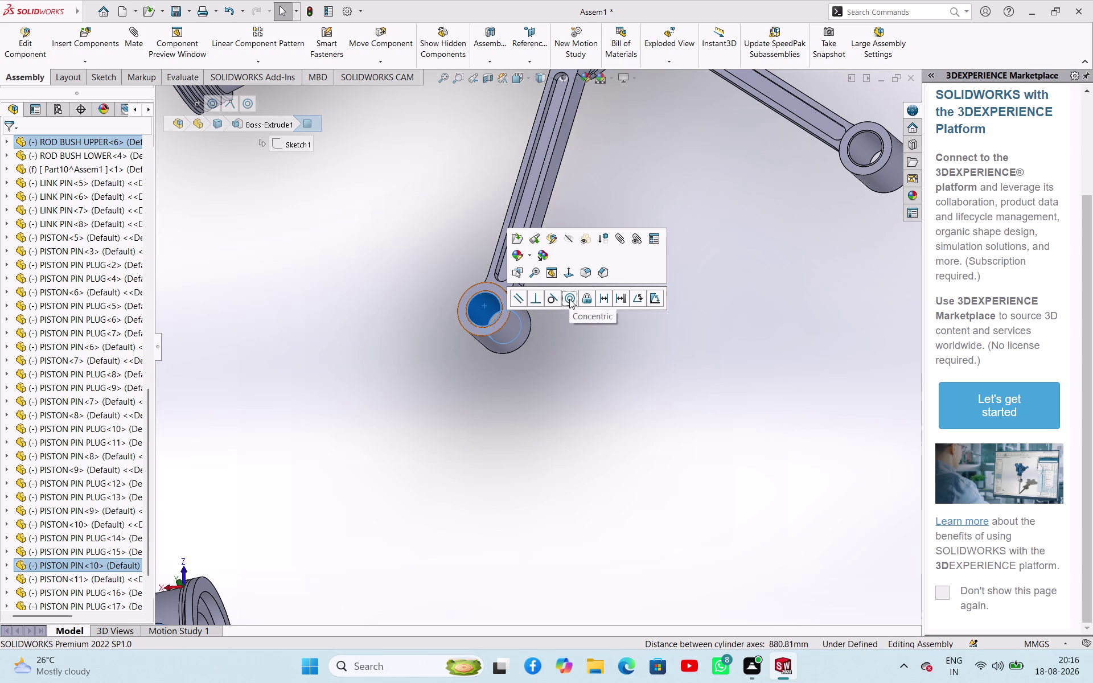
click(569, 299)
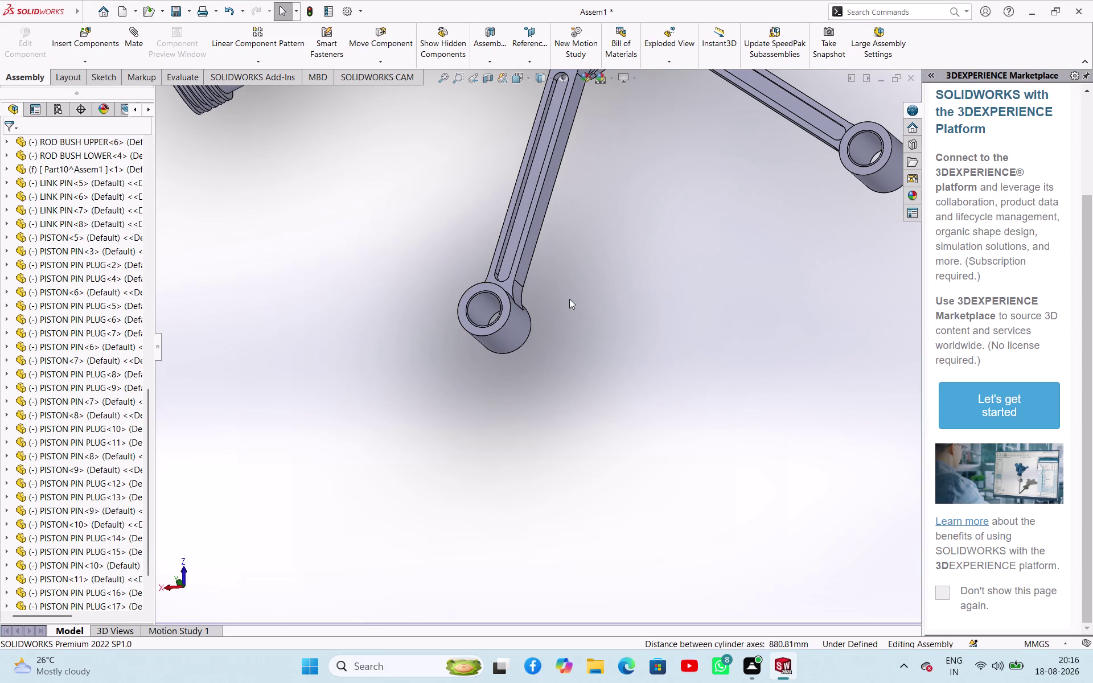
scroll(up, 3)
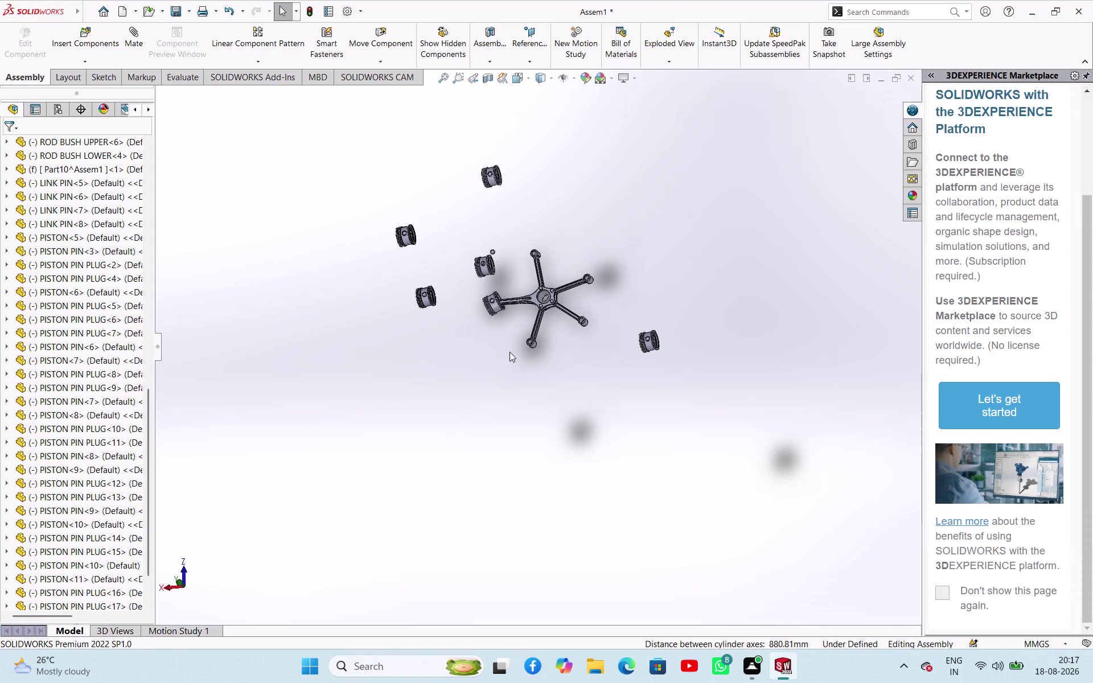
scroll(up, 3)
middle_drag(596, 348, 581, 242)
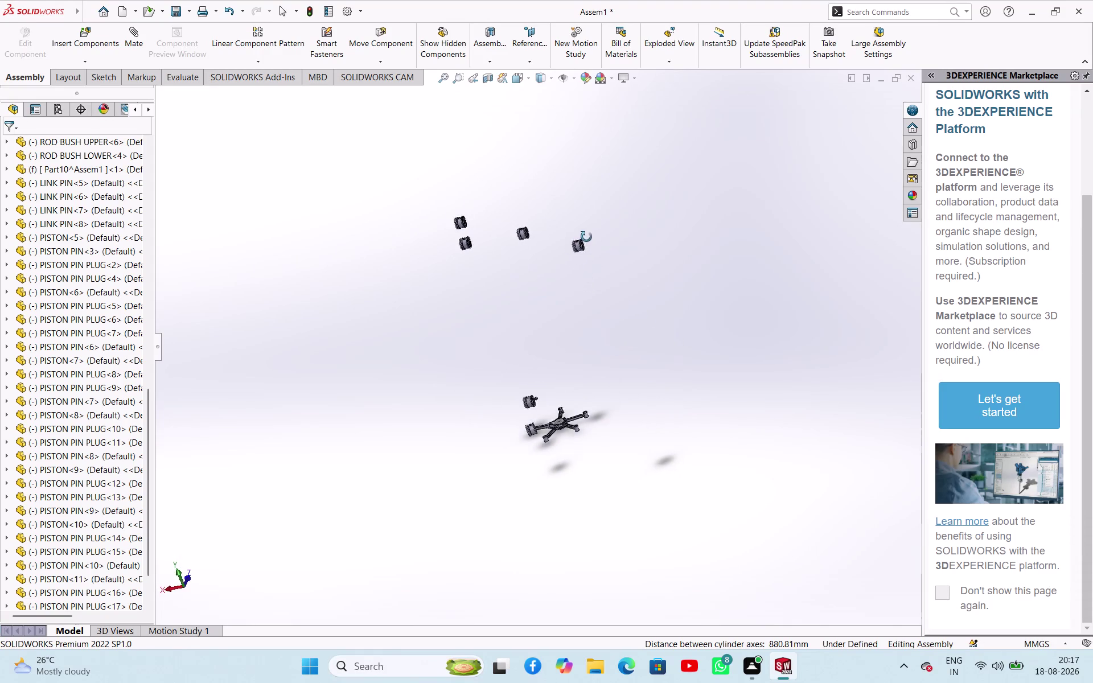
middle_drag(581, 242, 635, 240)
scroll(down, 3)
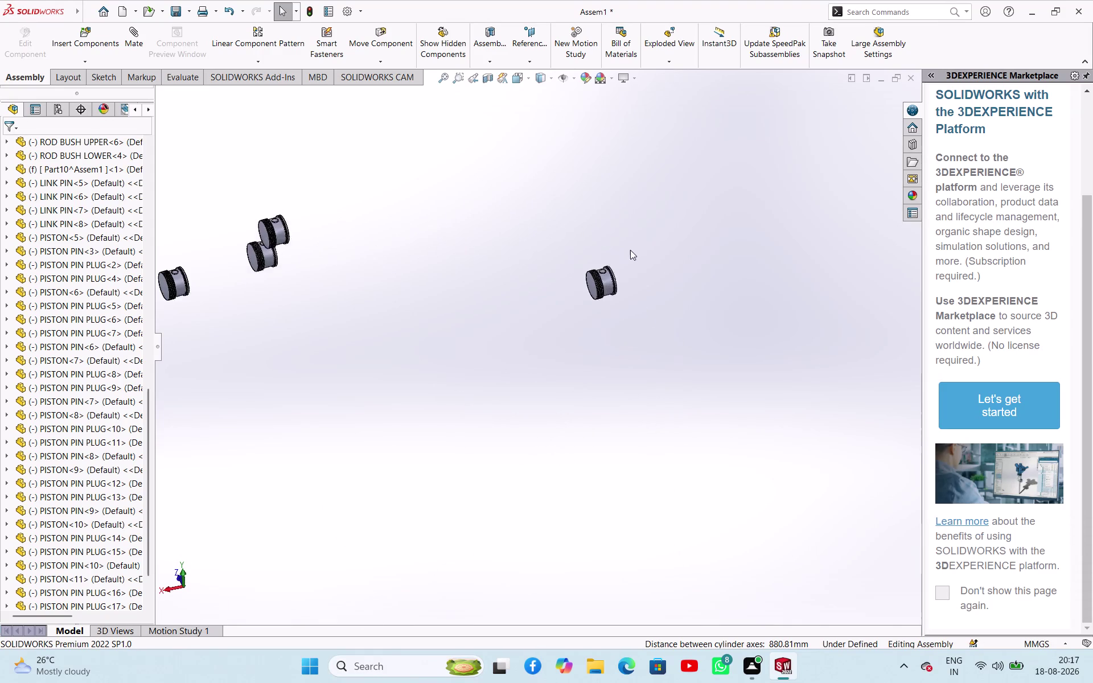
scroll(down, 3)
scroll(up, 3)
middle_drag(513, 331, 535, 350)
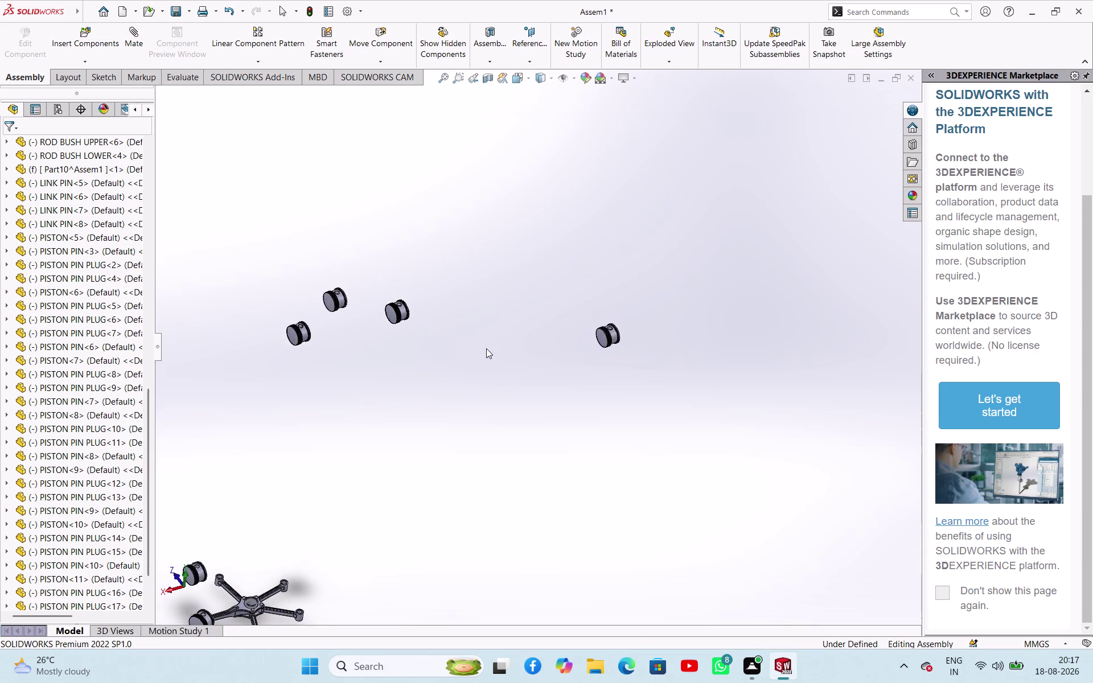
scroll(up, 3)
key(ctrl+z)
key(ctrl+z)
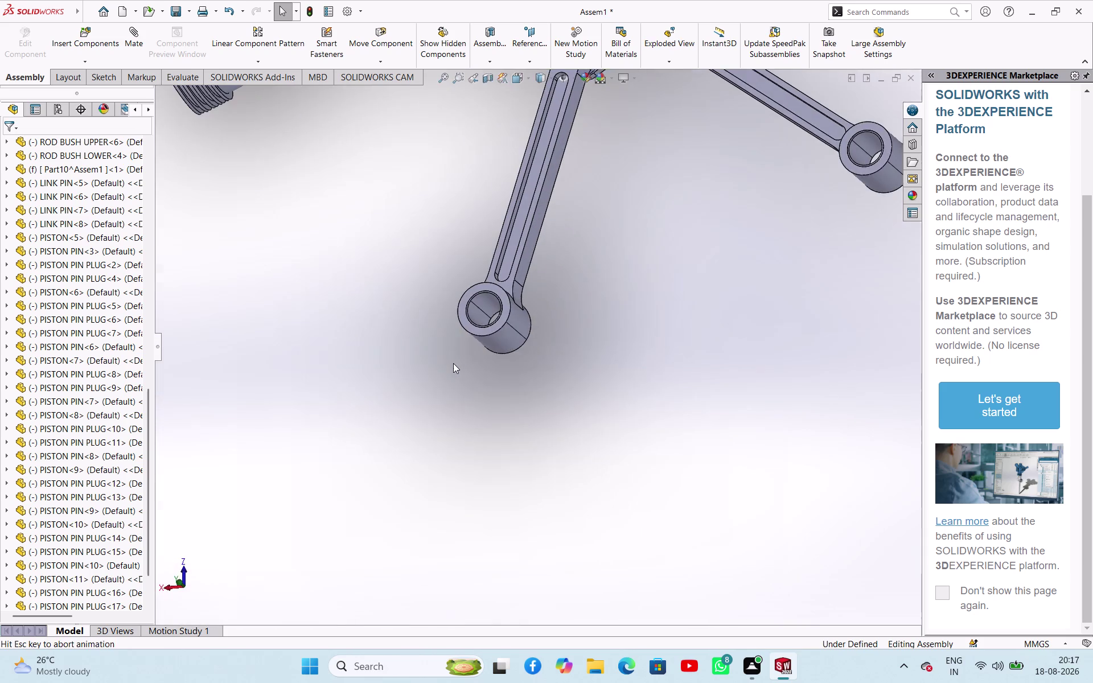
key(ctrl+z)
key(ctrl+z)
key(ctrl+z)
key(ctrl+z)
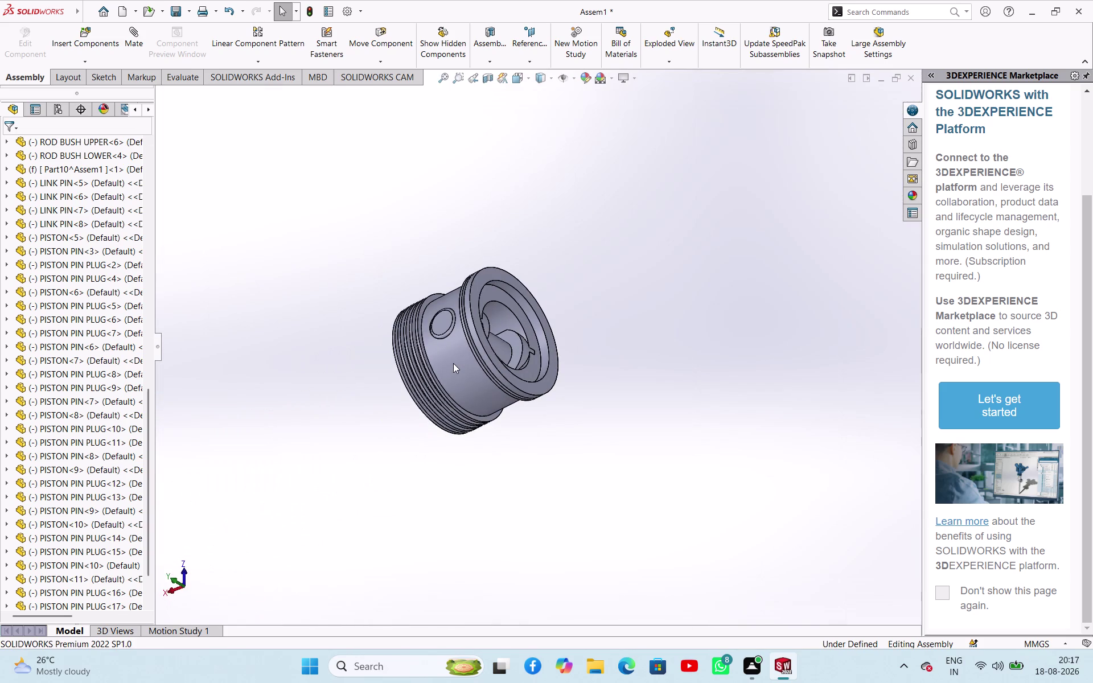
key(ctrl+z)
key(ctrl+z)
key(ctrl+z)
key(ctrl+z)
key(ctrl+z)
key(ctrl+z)
key(ctrl+z)
key(ctrl+z)
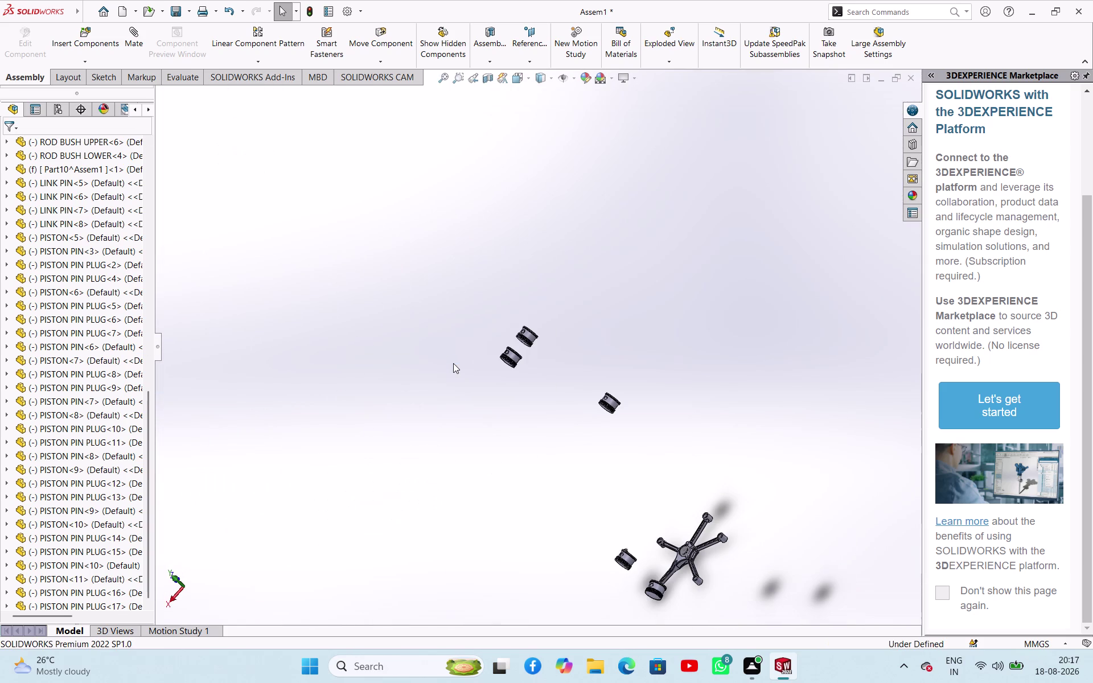
key(ctrl+z)
key(ctrl+z)
key(ctrl+z)
key(ctrl+z)
key(ctrl+z)
key(ctrl+z)
key(ctrl+z)
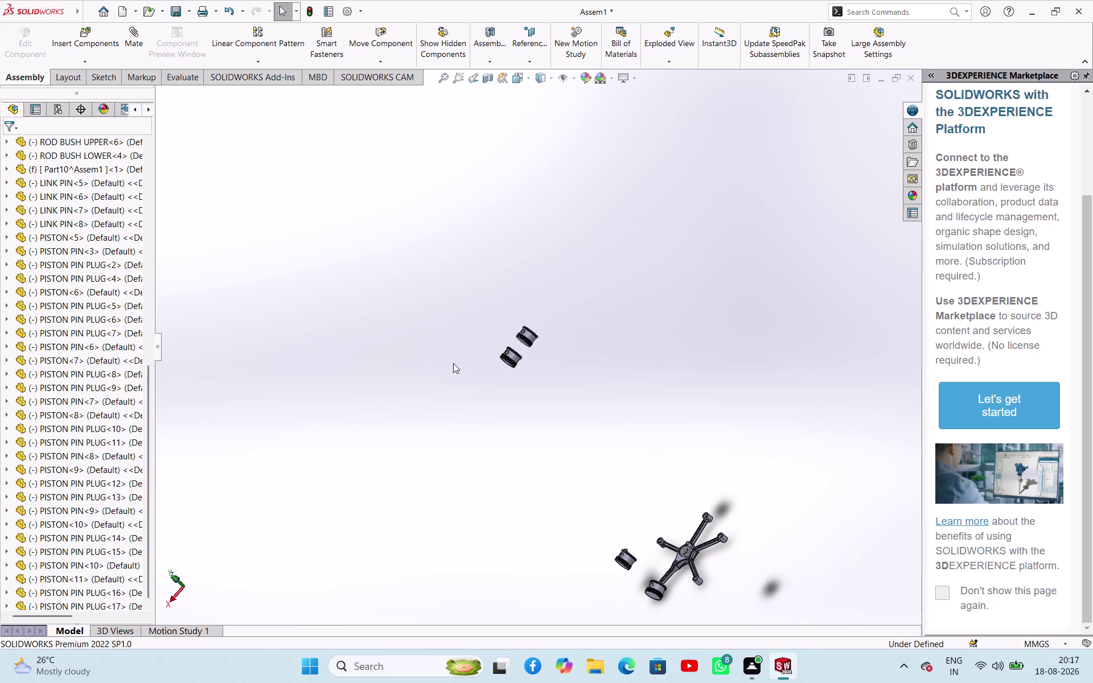
key(ctrl+z)
key(ctrl+z)
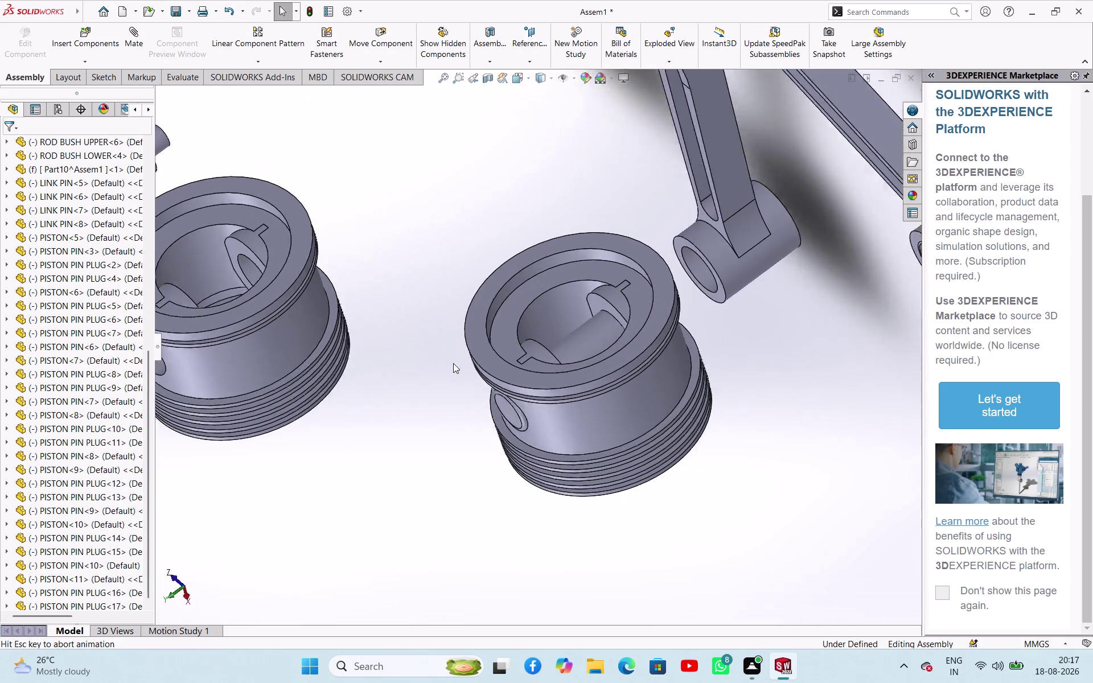
scroll(up, 3)
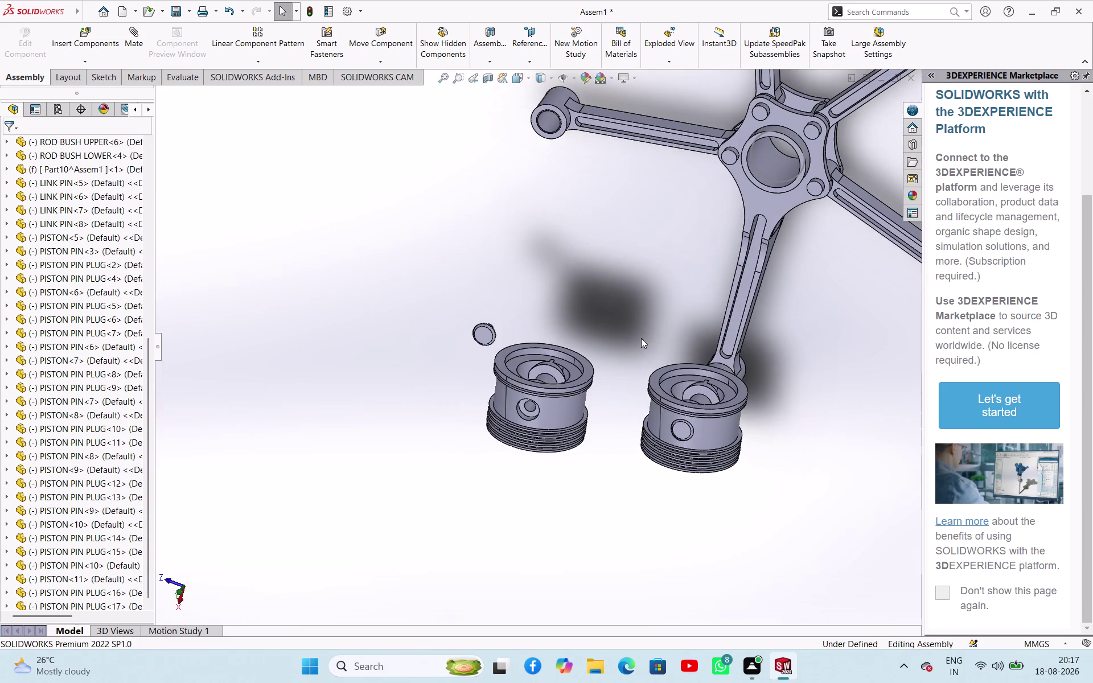
scroll(up, 3)
scroll(up, 3)
Delete the surplus pistons, pins and plugs from the FeatureManager tree.
scroll(up, 3)
scroll(up, 3)
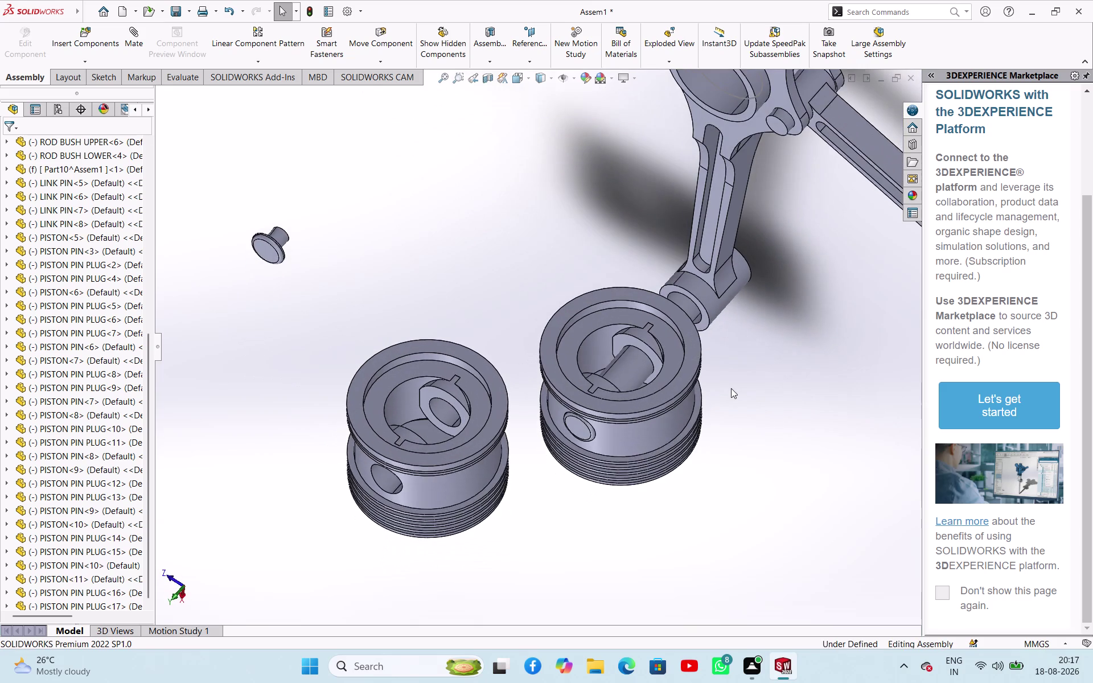
scroll(up, 3)
scroll(down, 3)
scroll(up, 3)
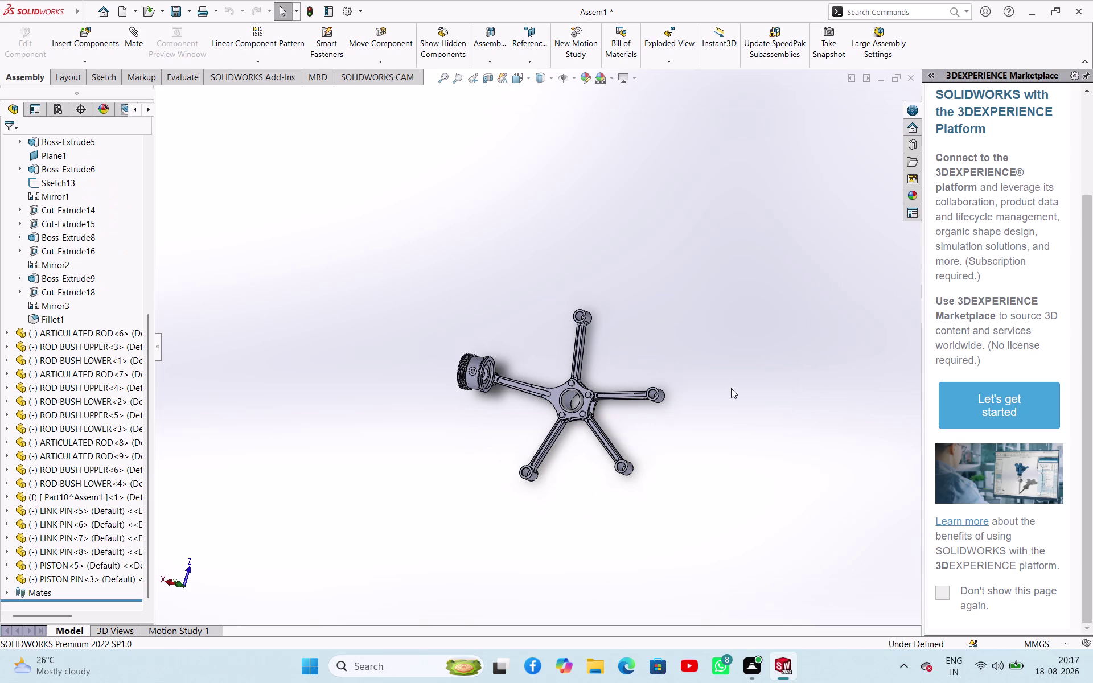
click(67, 65)
click(174, 278)
Orbit around the rod hub and move the remaining piston closer to it.
middle_drag(300, 367, 322, 329)
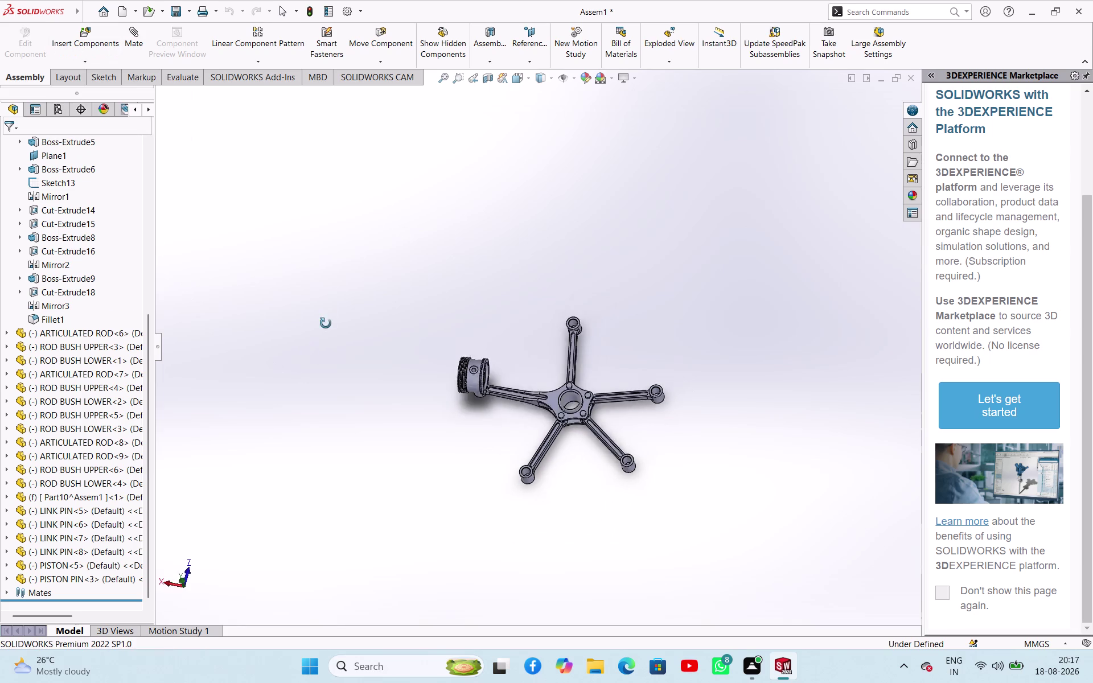
middle_drag(322, 329, 371, 247)
middle_drag(512, 330, 504, 322)
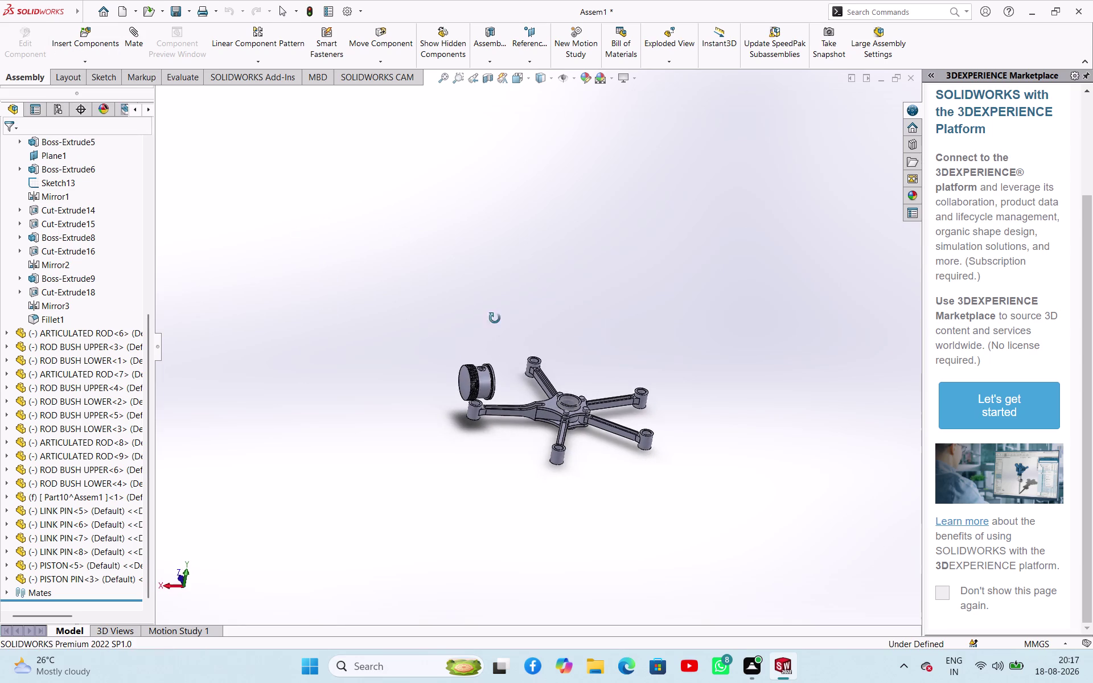
middle_drag(504, 322, 401, 317)
scroll(down, 3)
drag(495, 300, 540, 306)
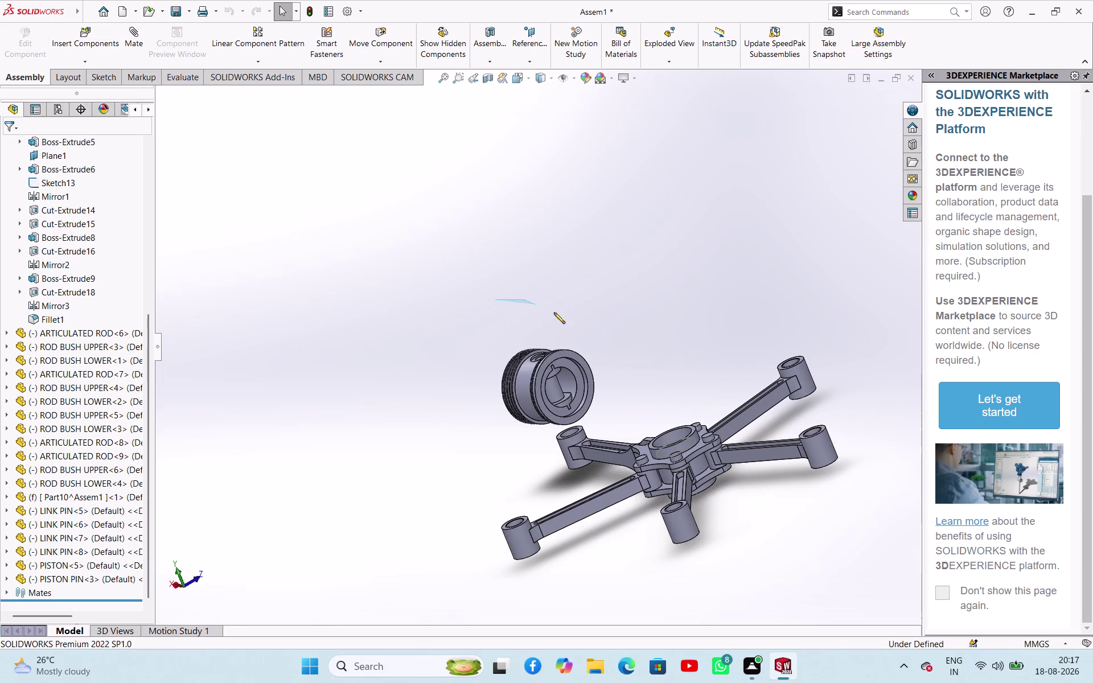
drag(539, 306, 521, 398)
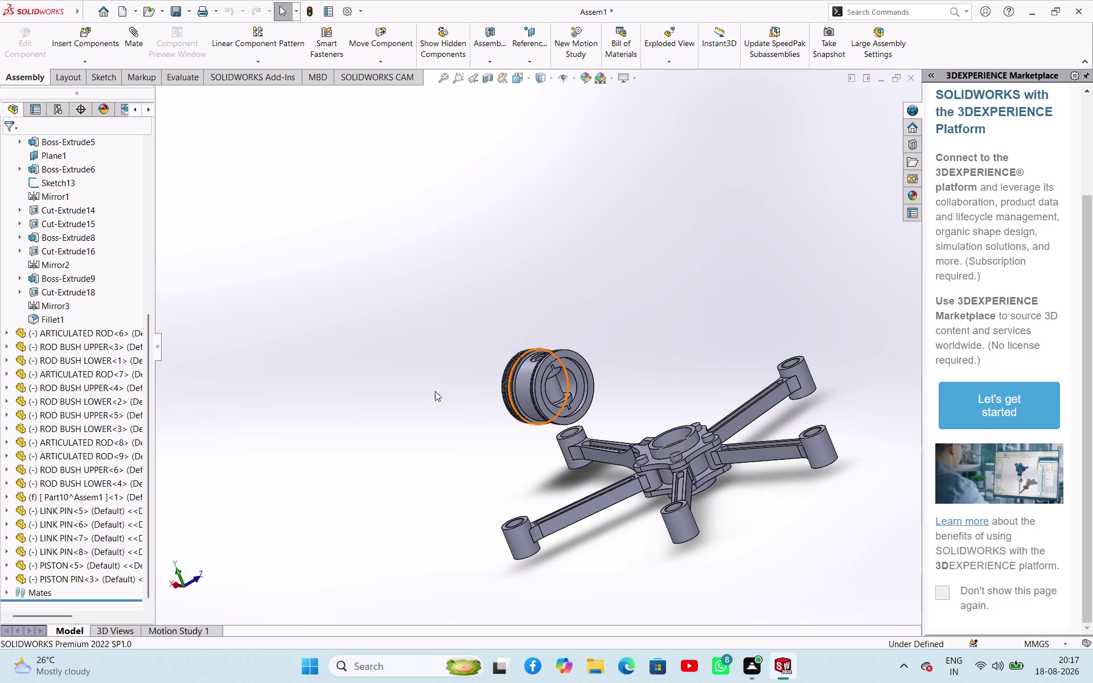
key(ctrl+v)
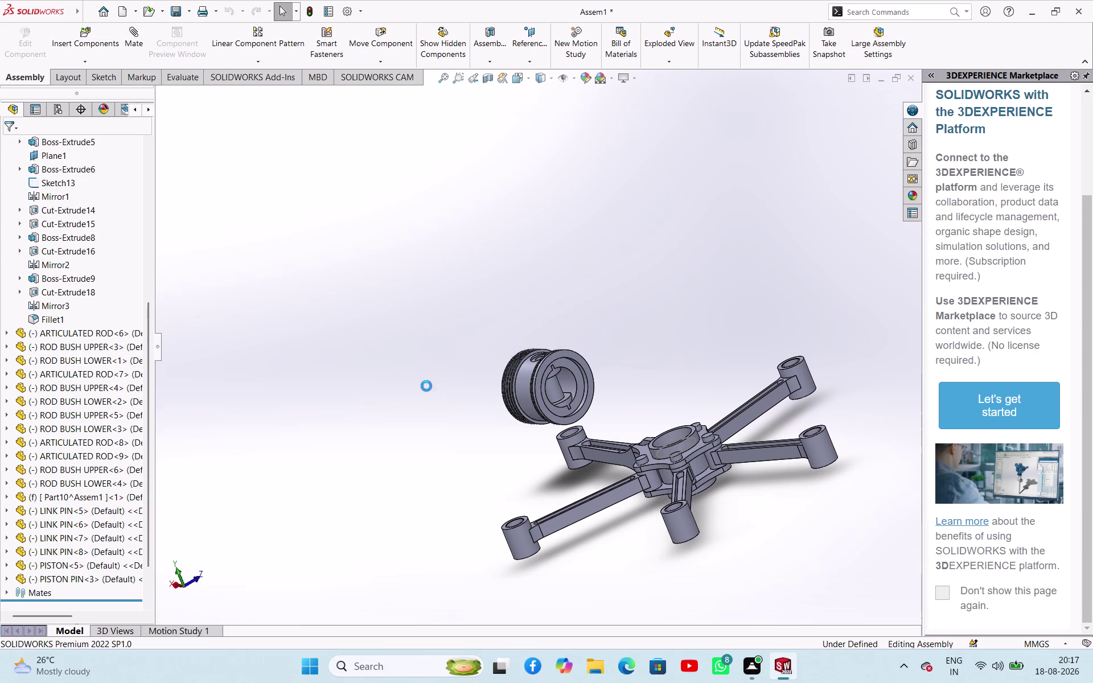
Make the piston pin concentric with the rod bush bore, accepting the memory warning.
scroll(down, 3)
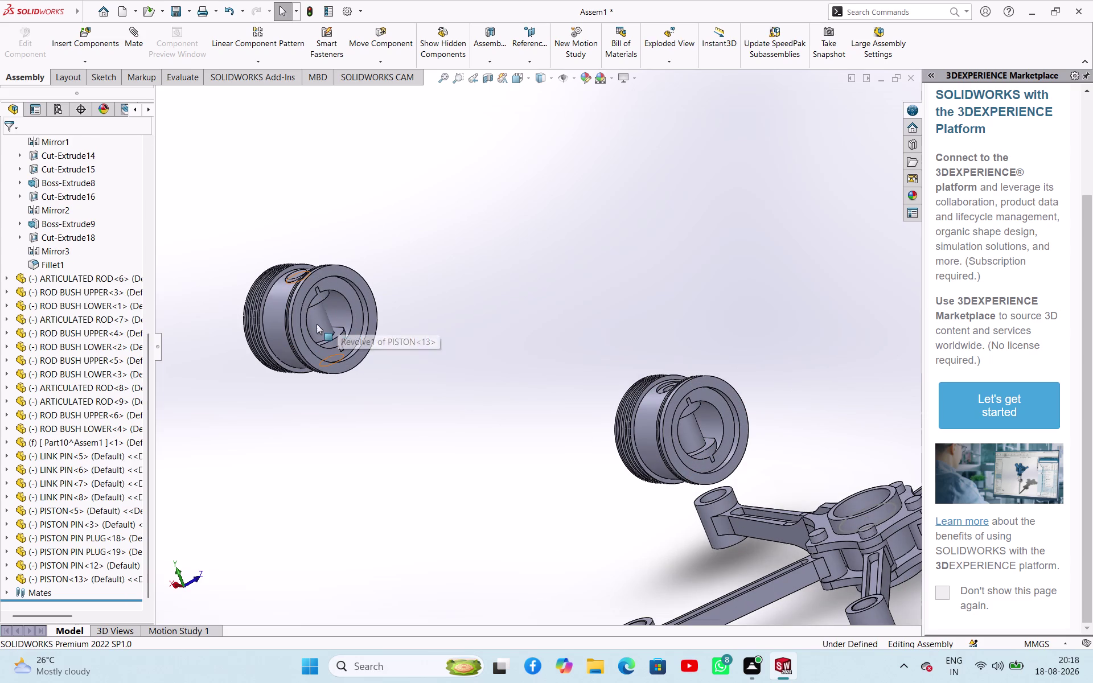
click(316, 324)
scroll(up, 3)
scroll(down, 3)
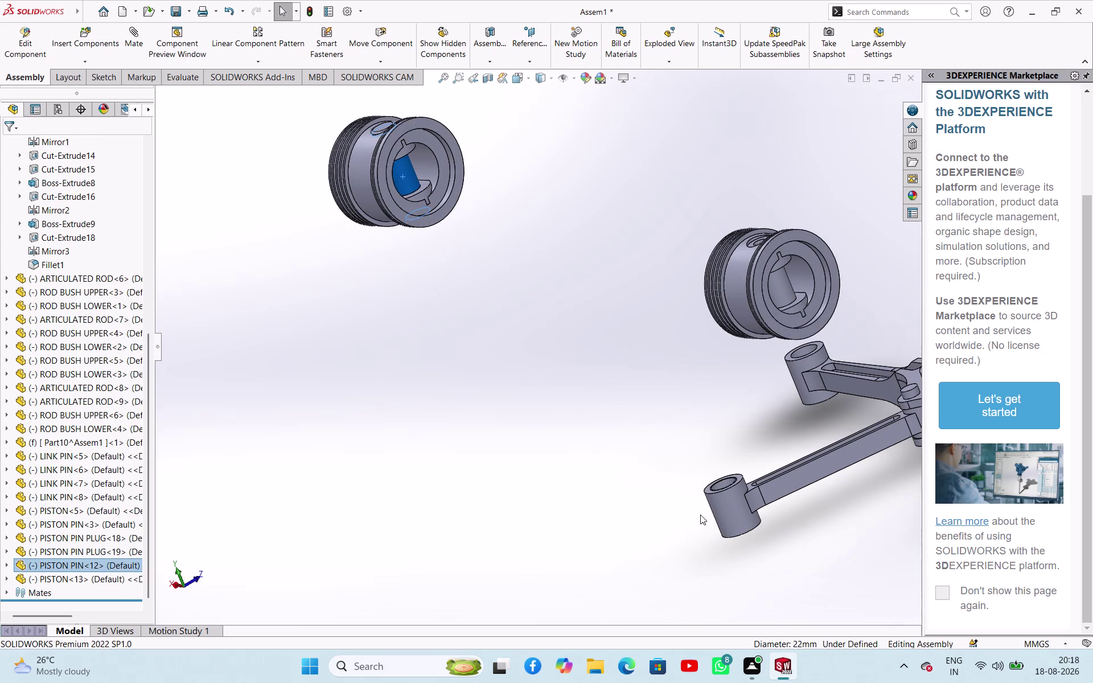
scroll(down, 3)
click(682, 464)
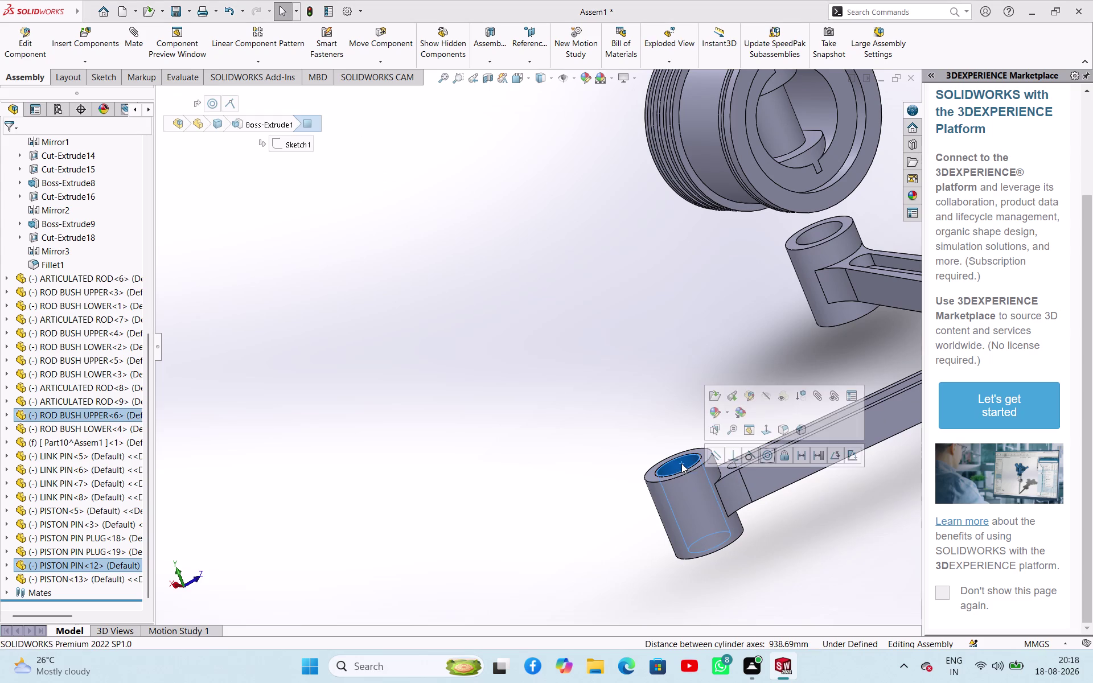
click(768, 458)
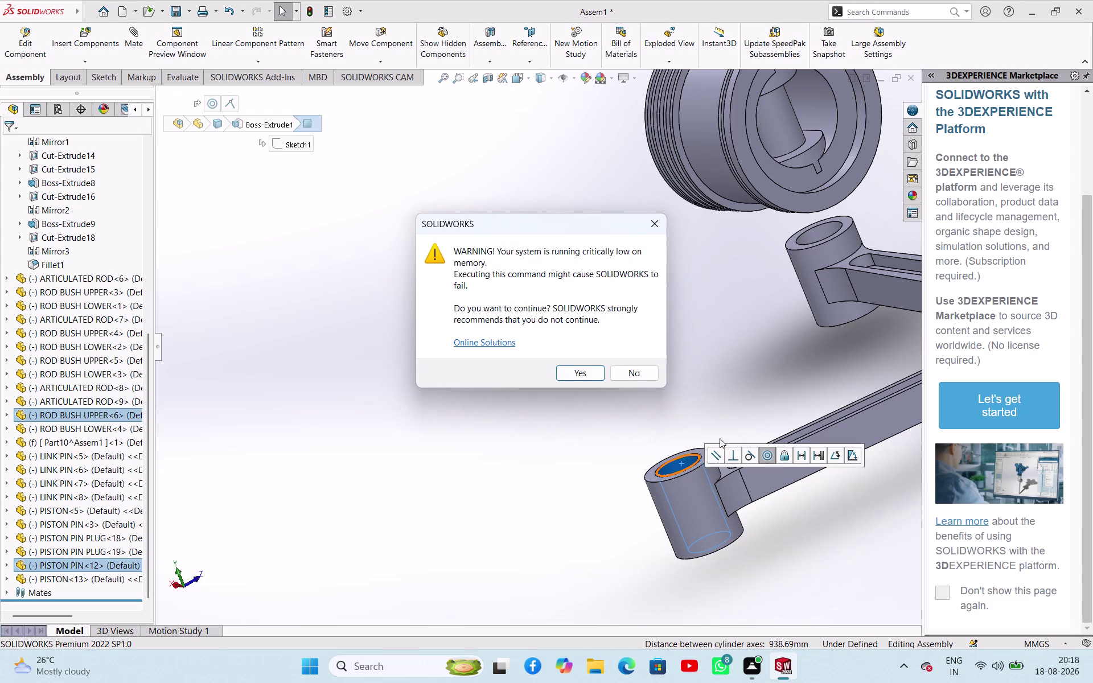
click(587, 370)
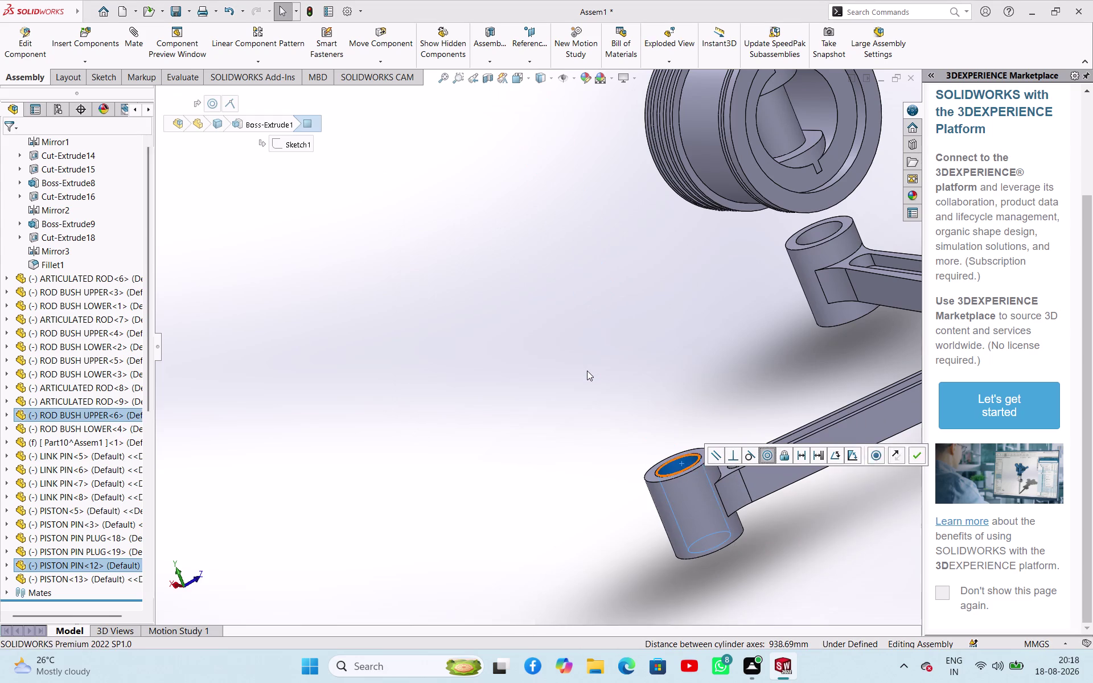
Zoom out to show the loose pin plugs beside the rod assembly.
scroll(up, 3)
scroll(up, 3)
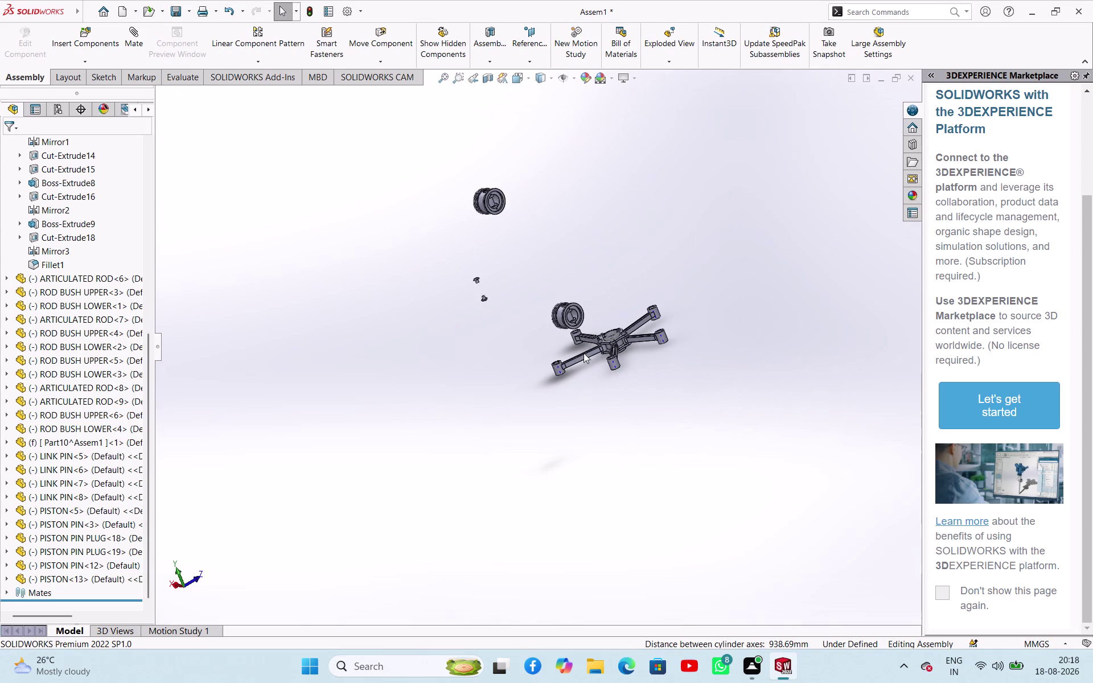
scroll(up, 3)
scroll(down, 3)
scroll(down, 3)
scroll(up, 3)
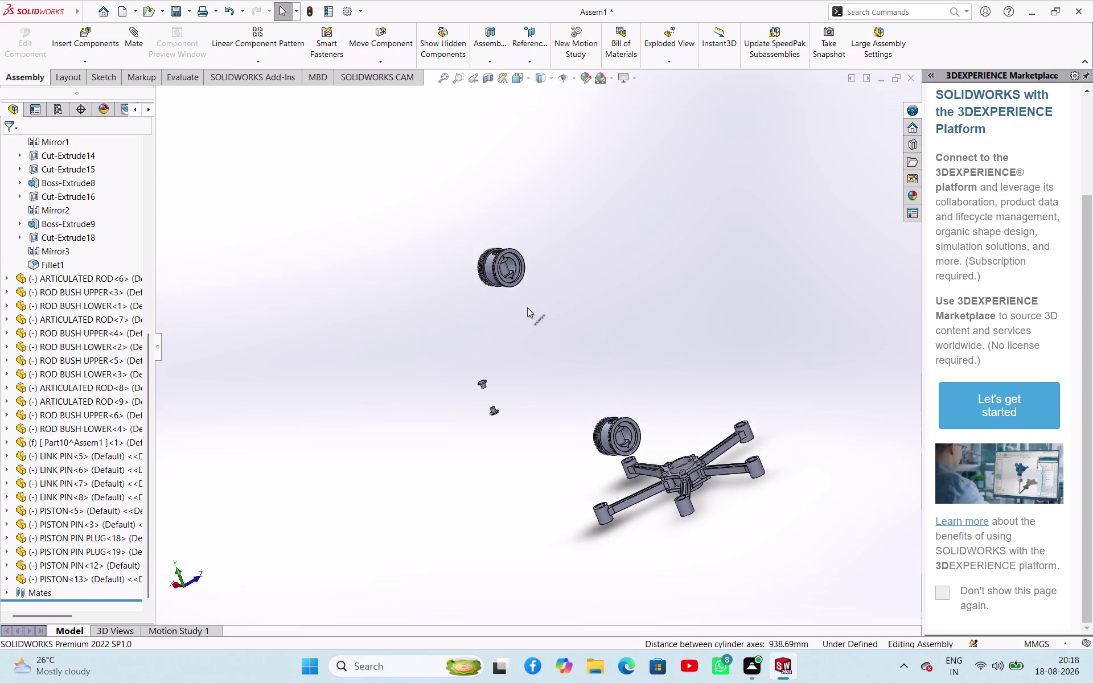
scroll(down, 3)
scroll(down, 3)
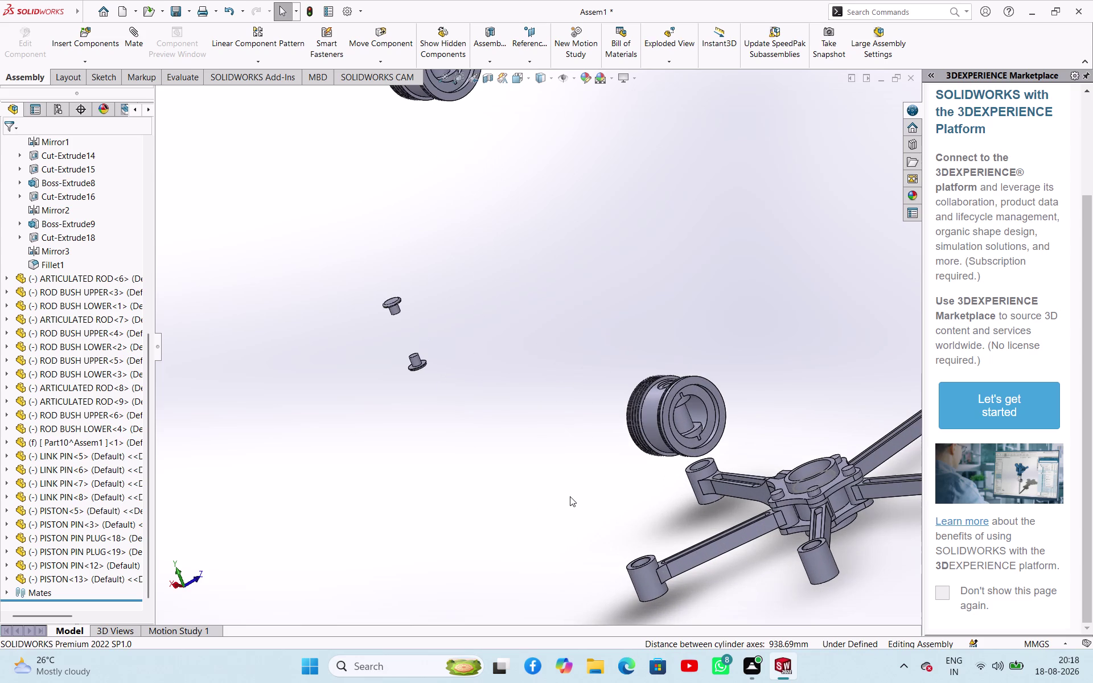
scroll(up, 3)
scroll(up, 3)
scroll(up, 3)
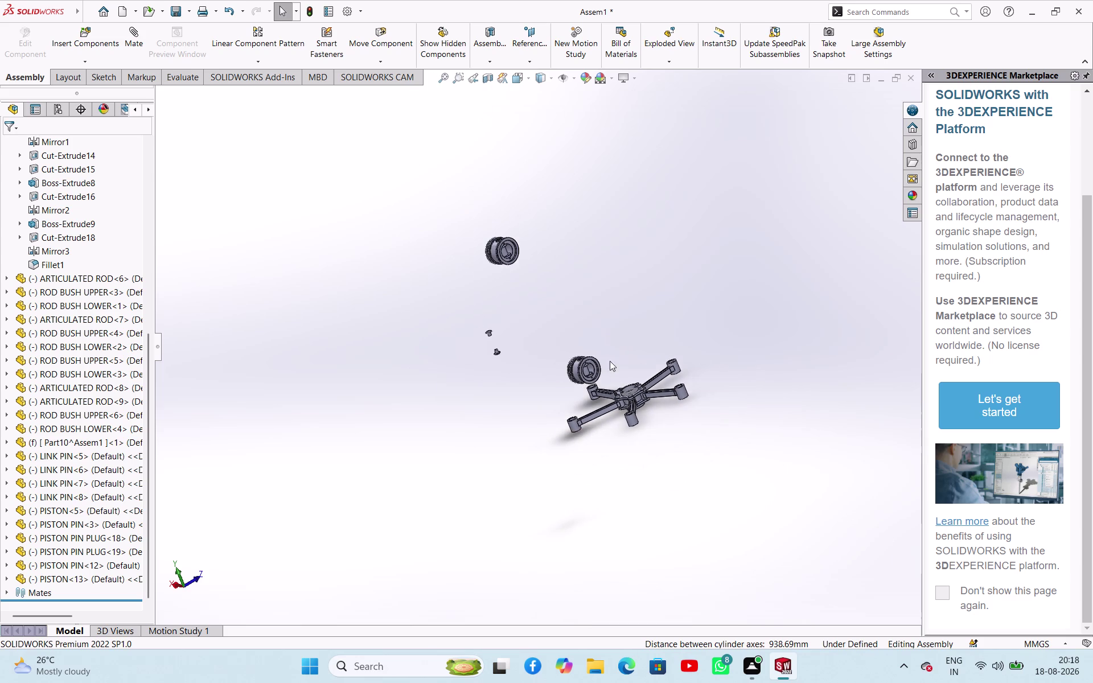
scroll(down, 3)
scroll(down, 3)
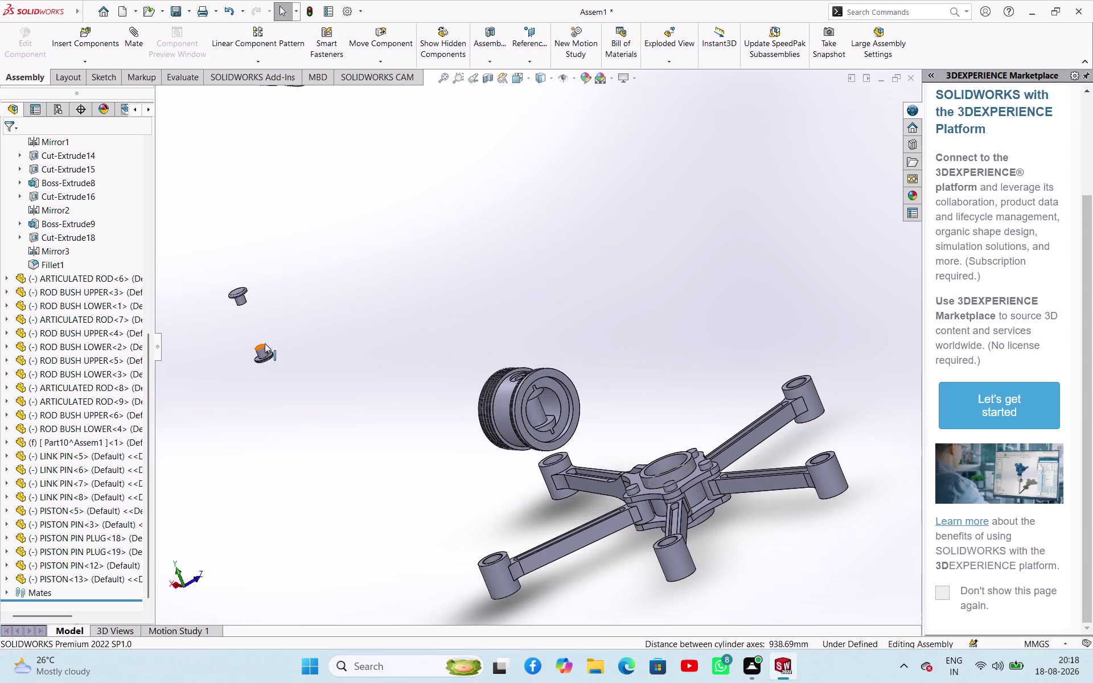
Make the loose pin plug concentric with the hole at the top of the piston.
click(241, 300)
scroll(down, 3)
click(547, 329)
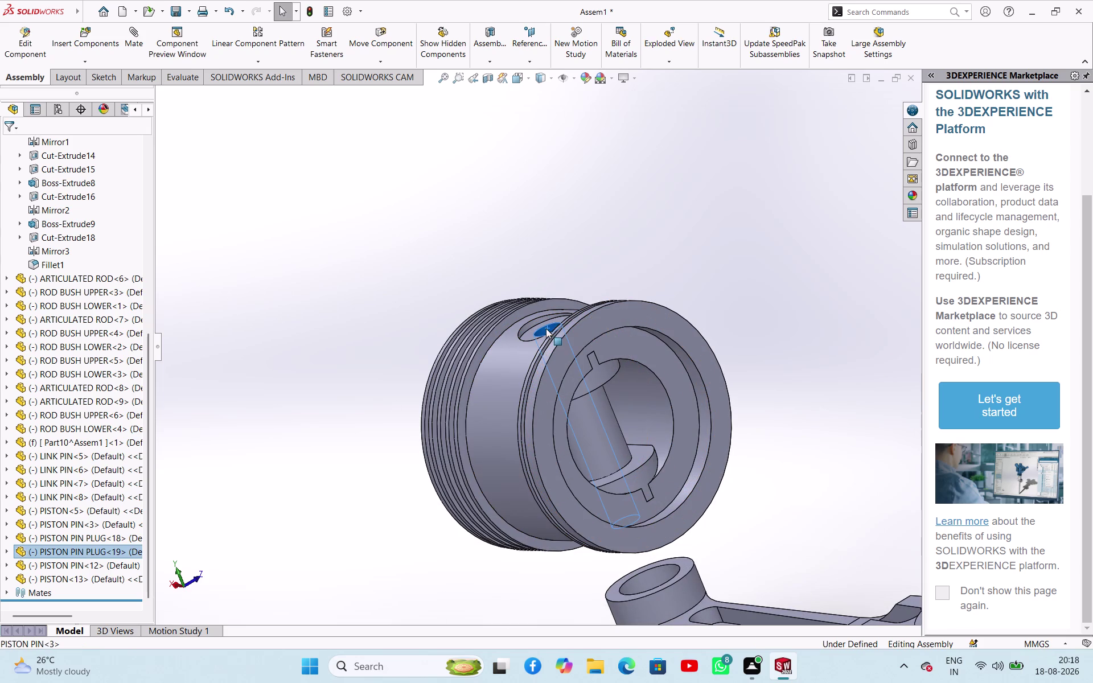
click(616, 322)
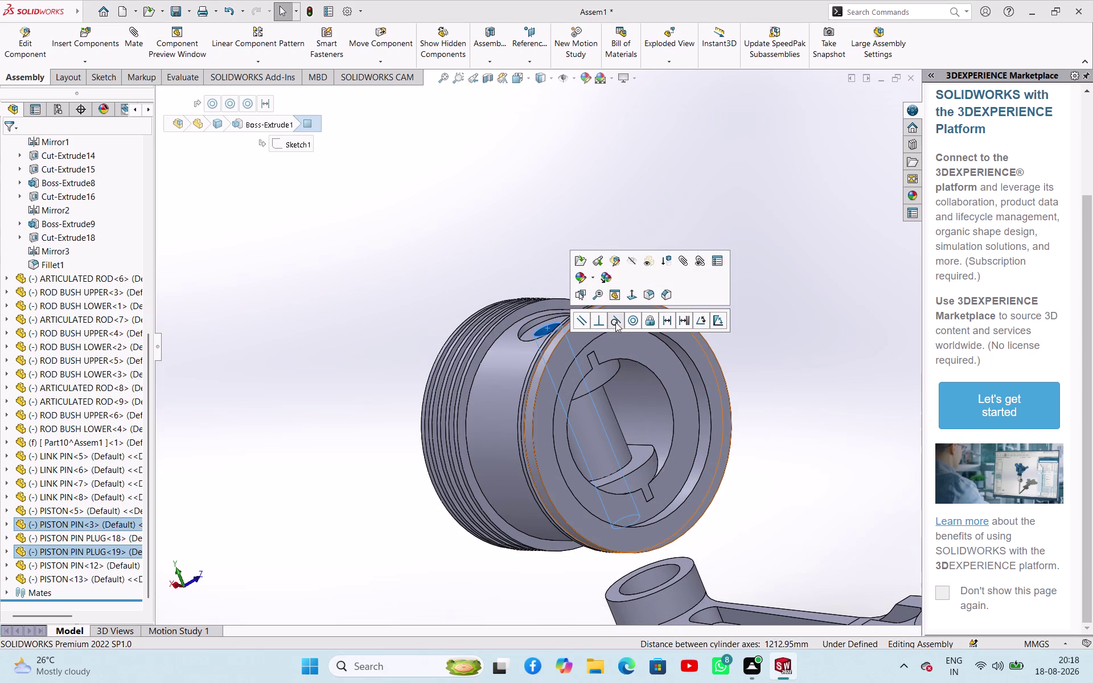
click(408, 391)
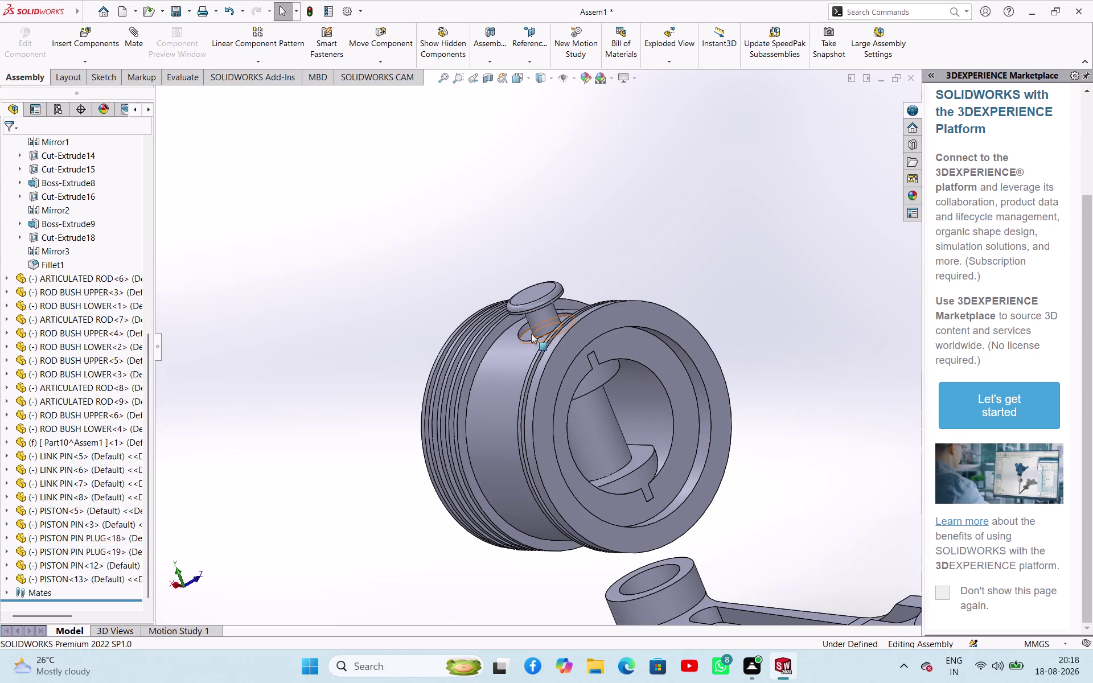
click(528, 333)
Orbit around the piston and add a Coincident mate between plug and piston faces.
middle_drag(541, 229, 546, 239)
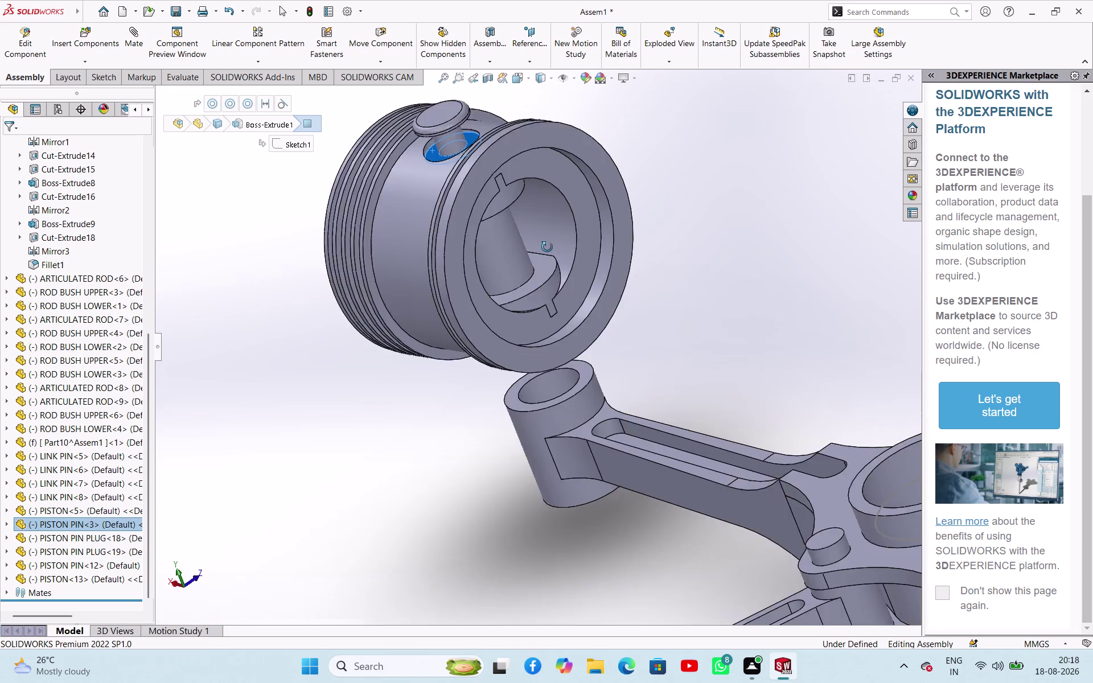
middle_drag(546, 239, 546, 223)
scroll(down, 3)
middle_drag(488, 349, 489, 332)
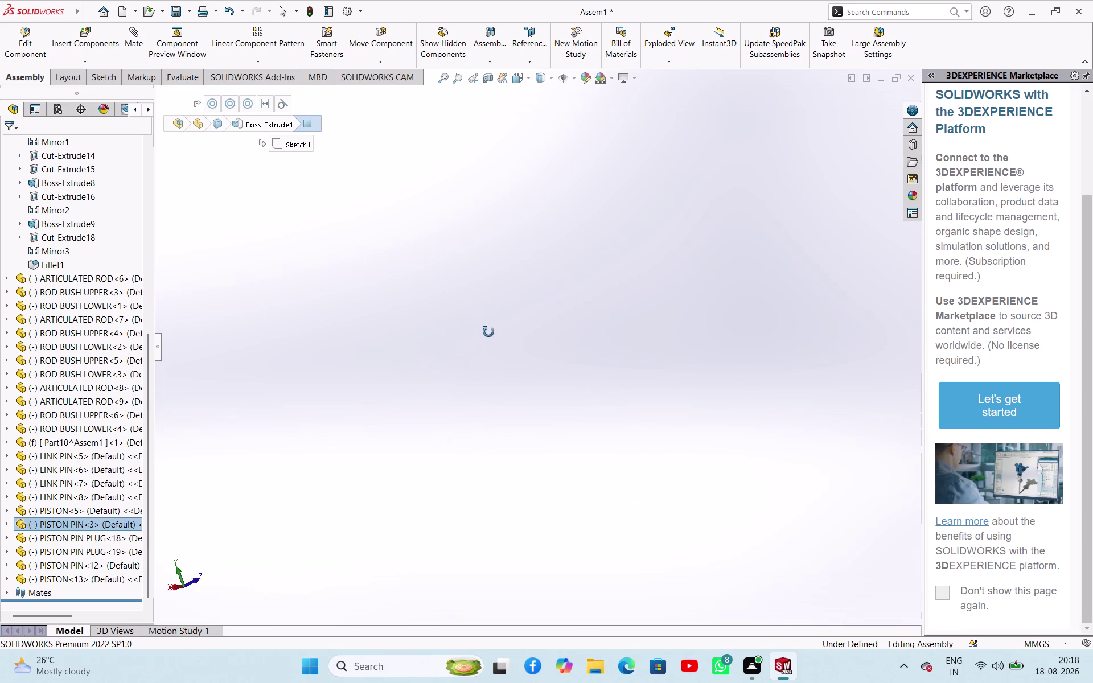
middle_drag(488, 332, 500, 359)
scroll(up, 3)
middle_drag(414, 315, 420, 300)
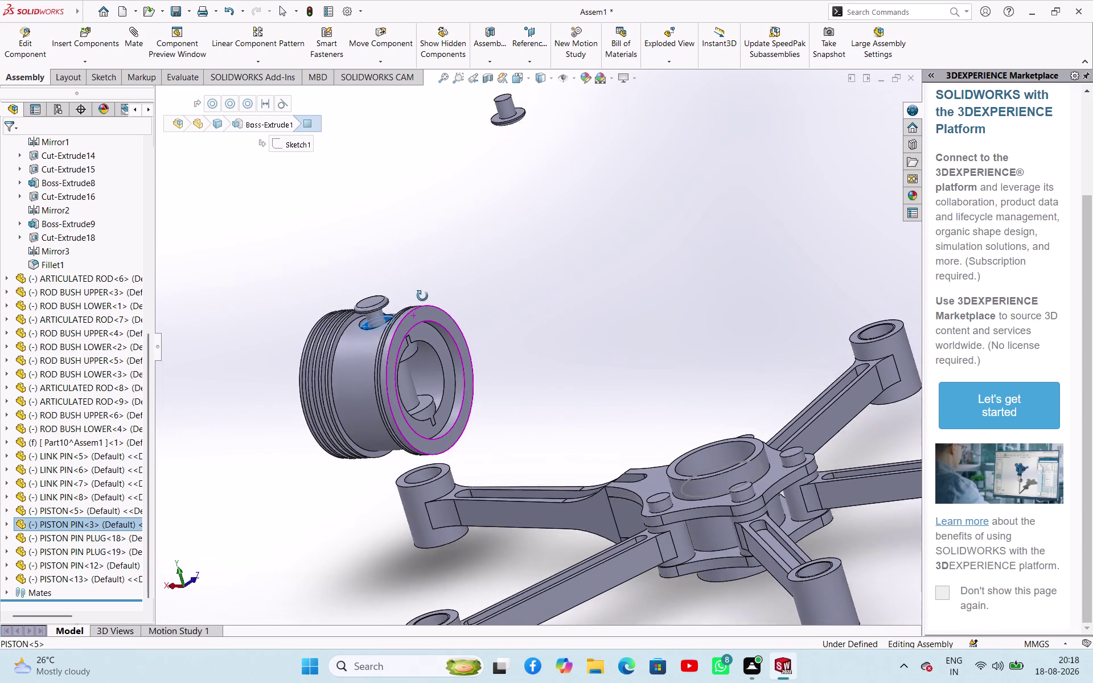
middle_drag(420, 300, 437, 166)
scroll(down, 3)
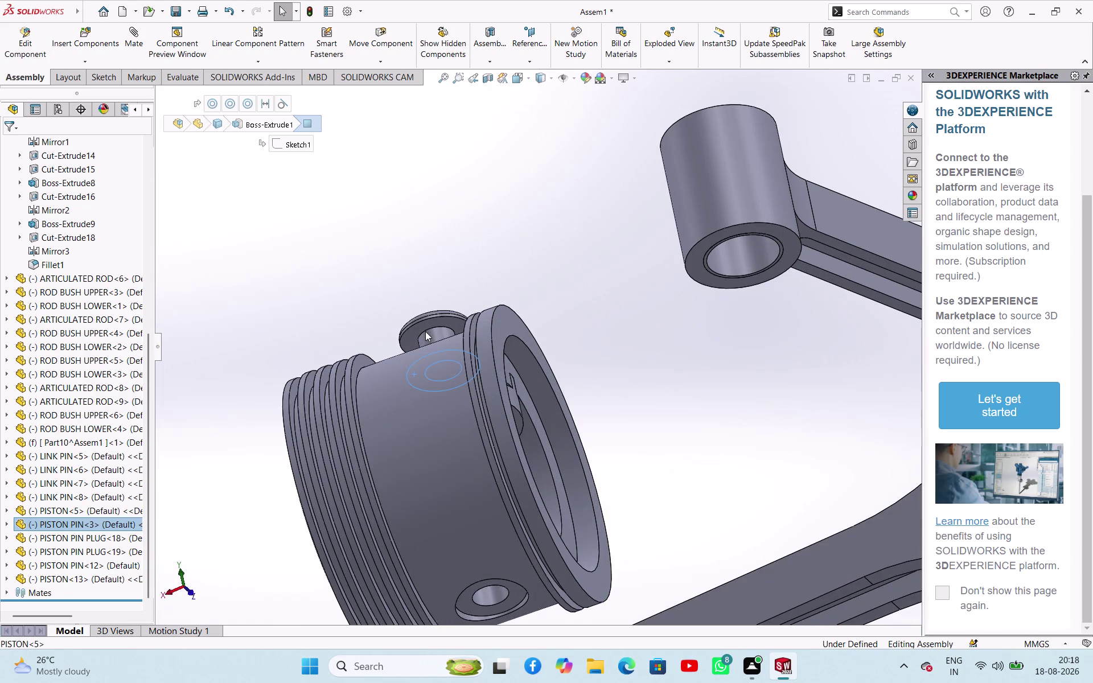
click(426, 331)
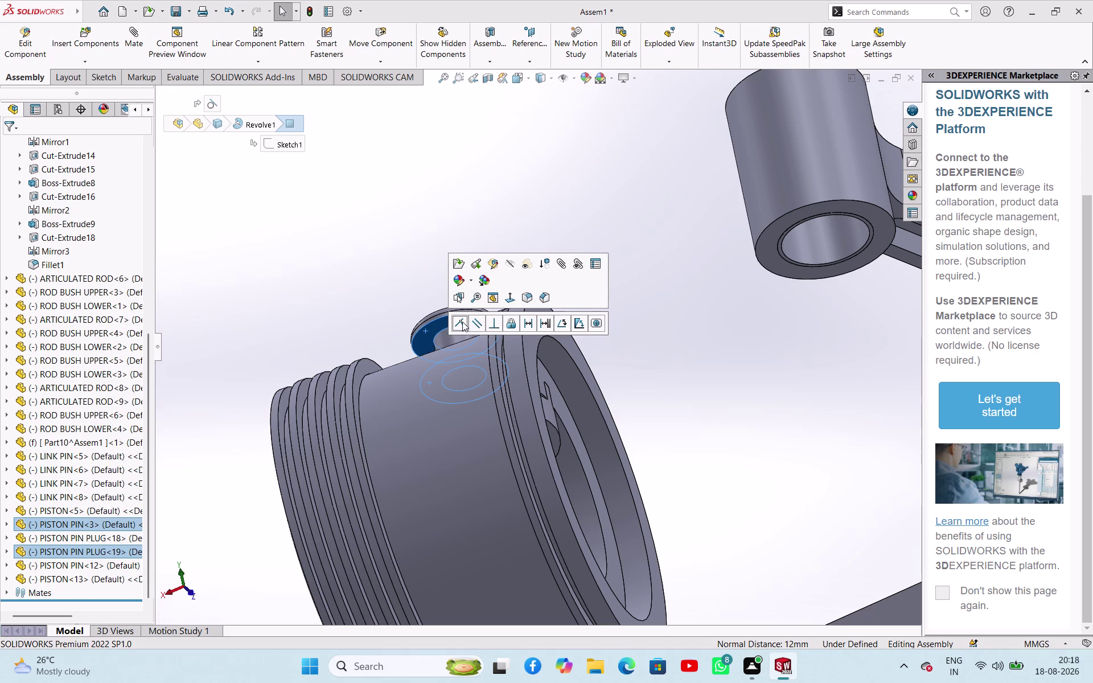
click(461, 322)
click(524, 225)
scroll(up, 3)
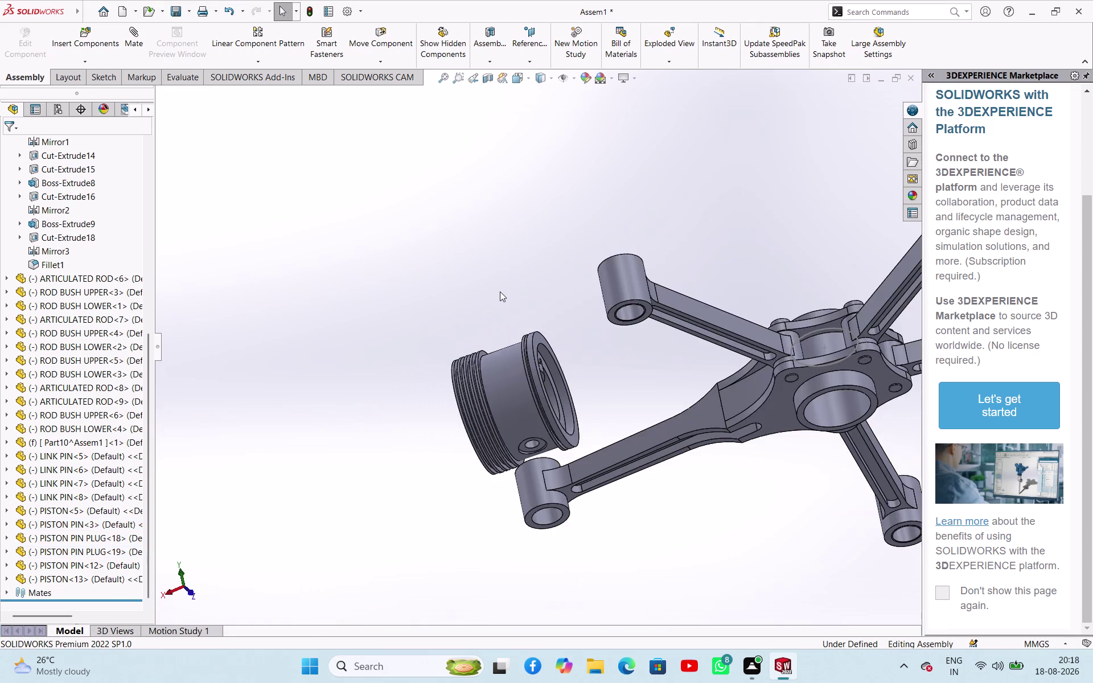
Make the second pin plug concentric with the hole on the piston underside.
scroll(up, 3)
scroll(up, 3)
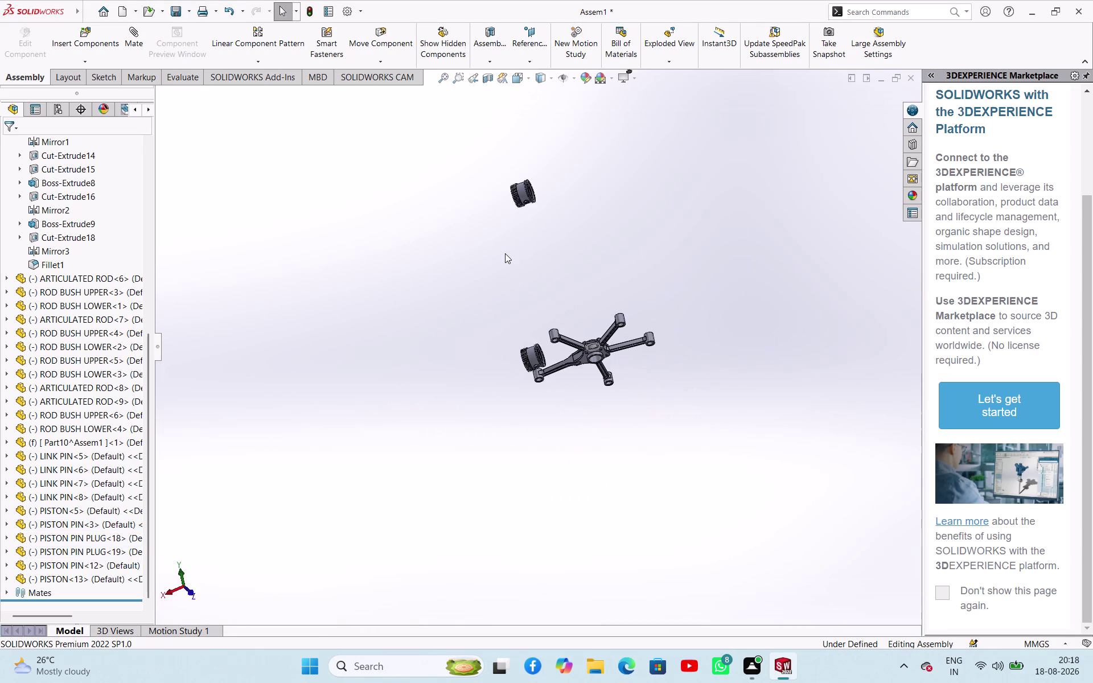
scroll(up, 3)
scroll(down, 3)
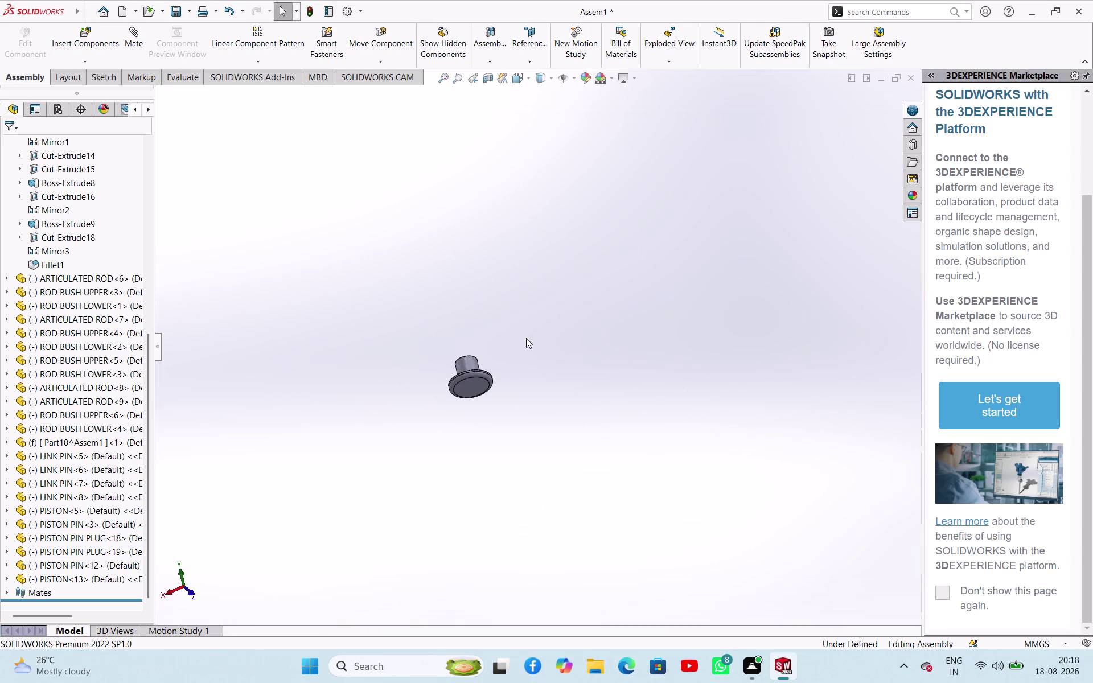
click(470, 362)
scroll(up, 3)
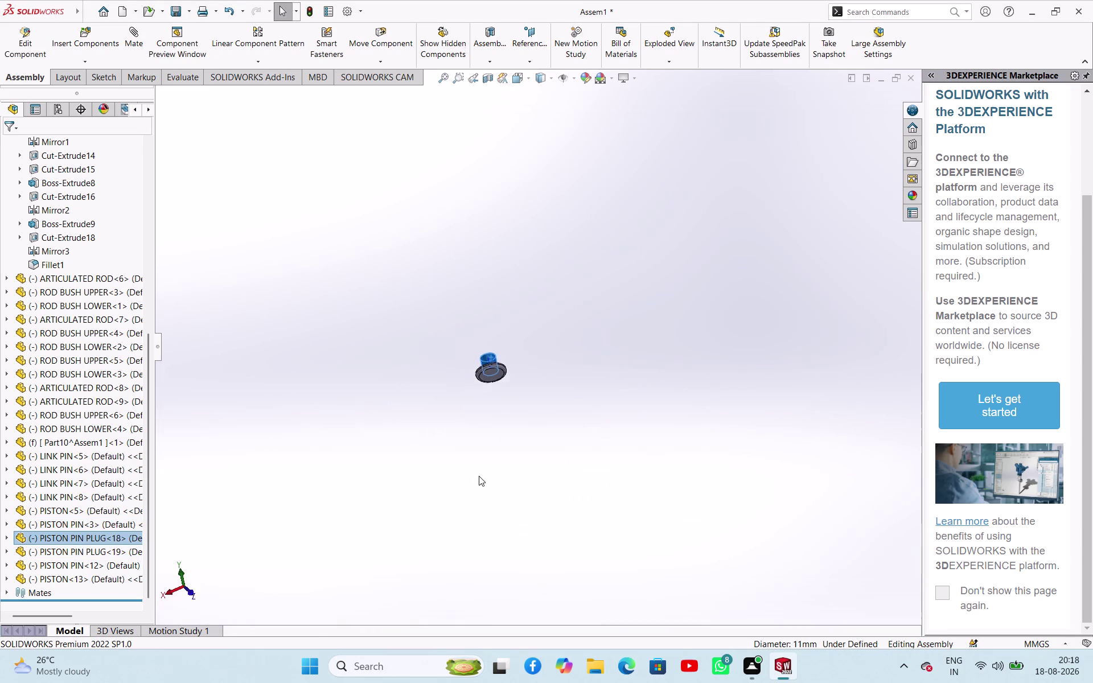
scroll(up, 3)
scroll(down, 3)
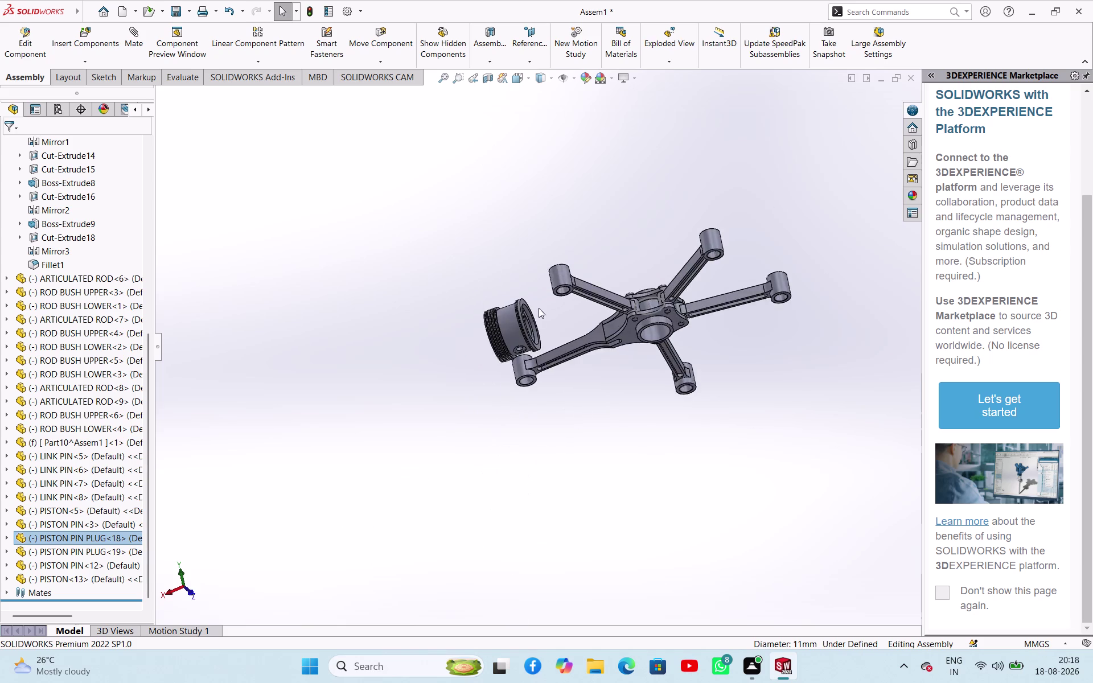
scroll(down, 3)
click(495, 402)
scroll(down, 3)
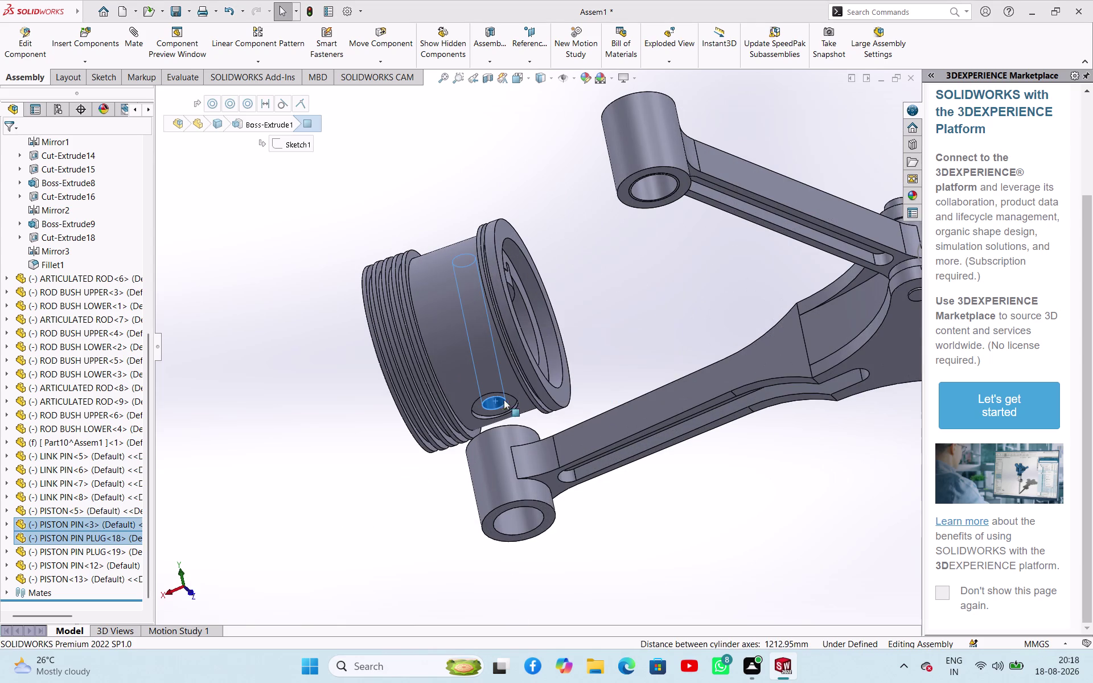
click(619, 340)
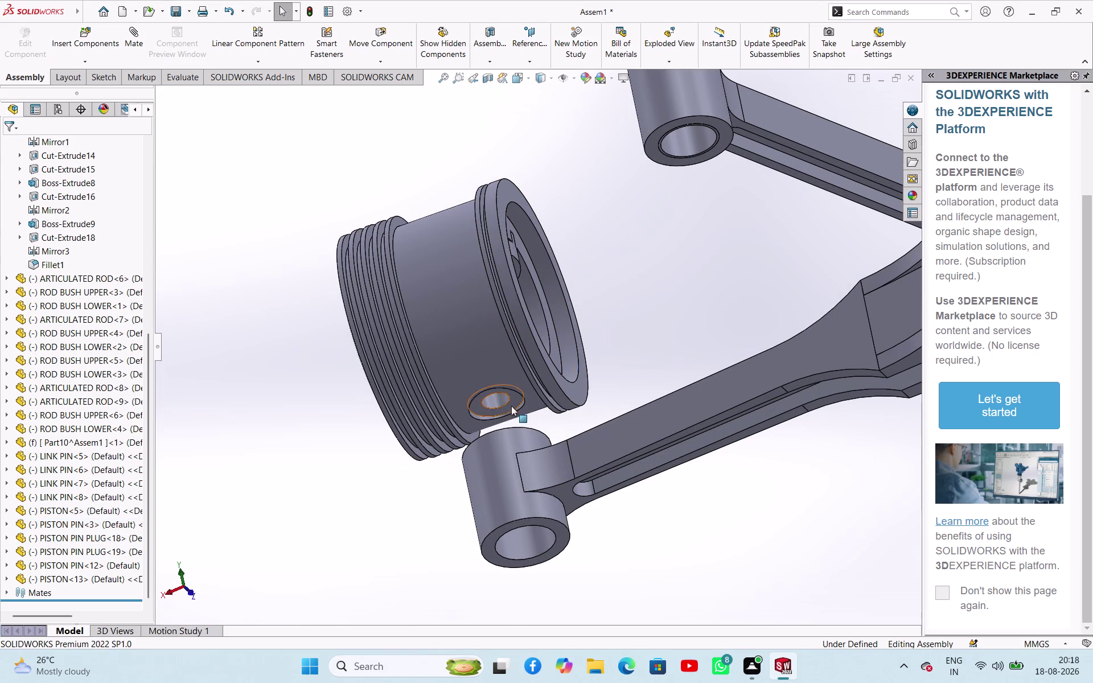
click(494, 401)
Select the second plug's cylindrical face and a matching face for another mate.
scroll(up, 3)
scroll(up, 3)
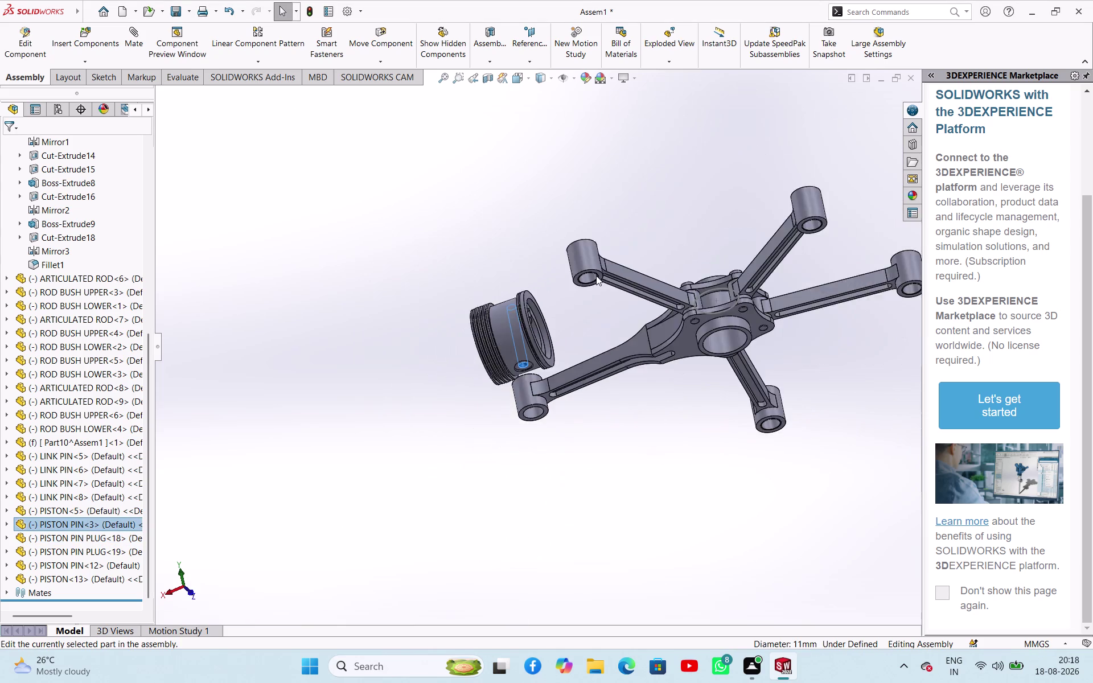
scroll(up, 3)
scroll(up, 3)
scroll(down, 3)
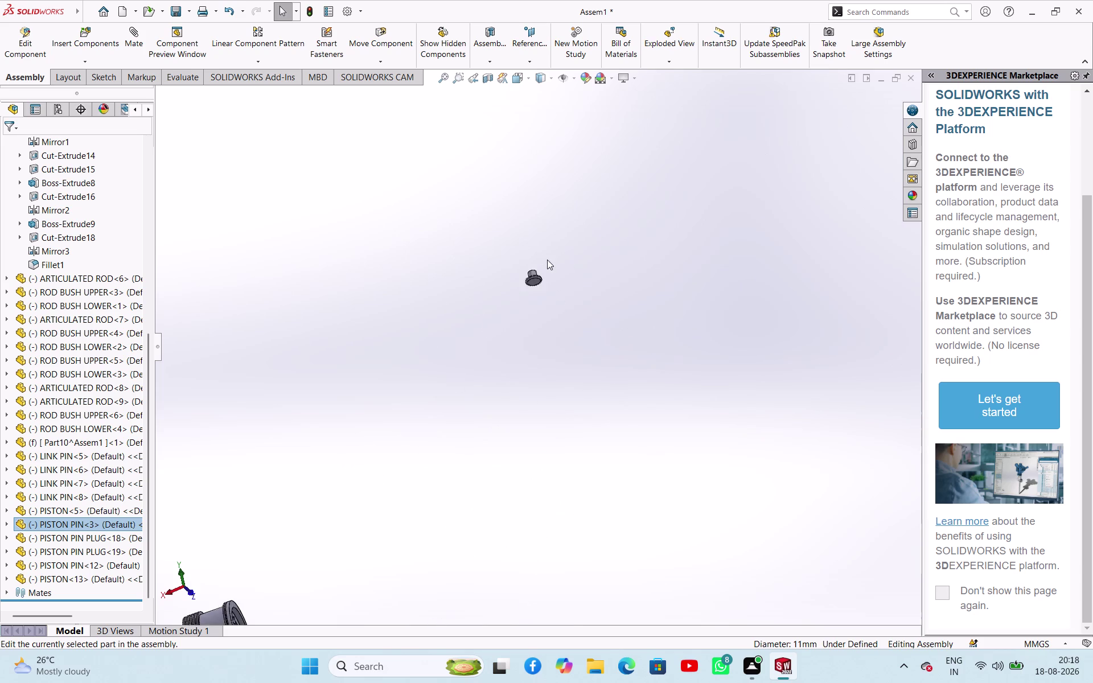
scroll(down, 3)
scroll(down, 3)
click(471, 414)
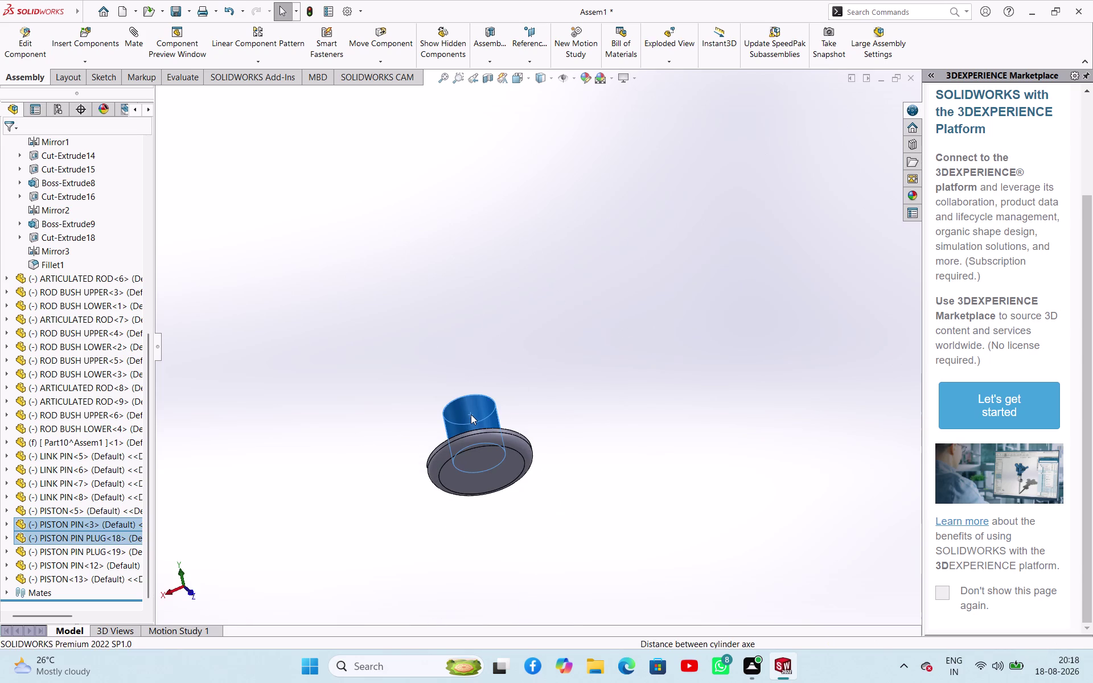
click(557, 406)
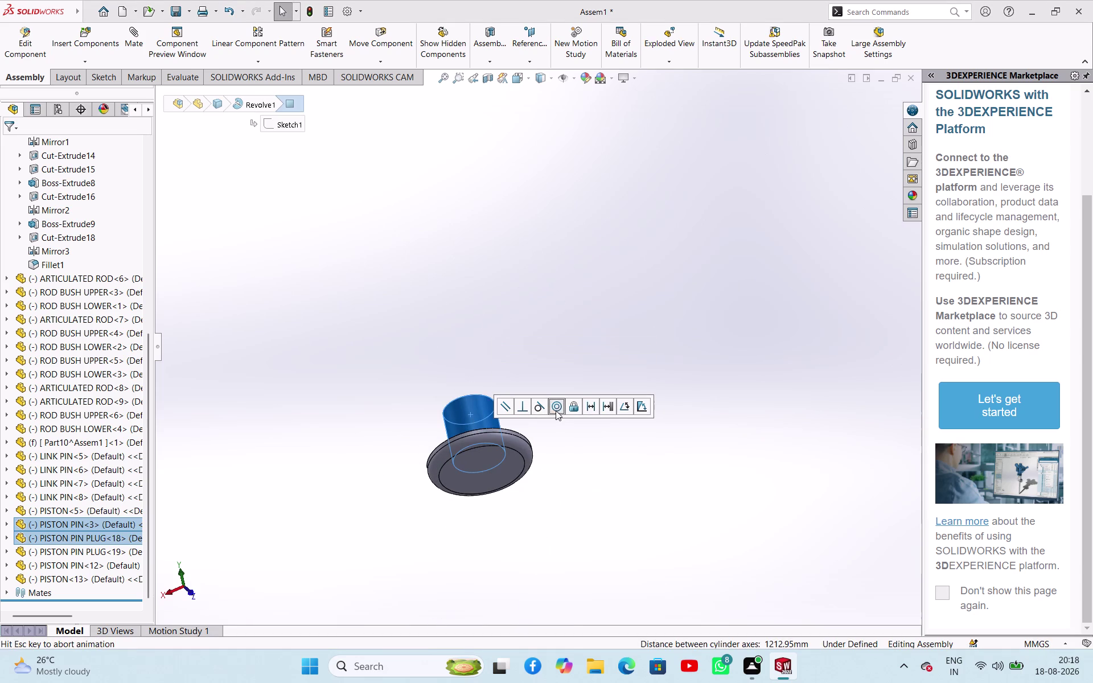
scroll(up, 3)
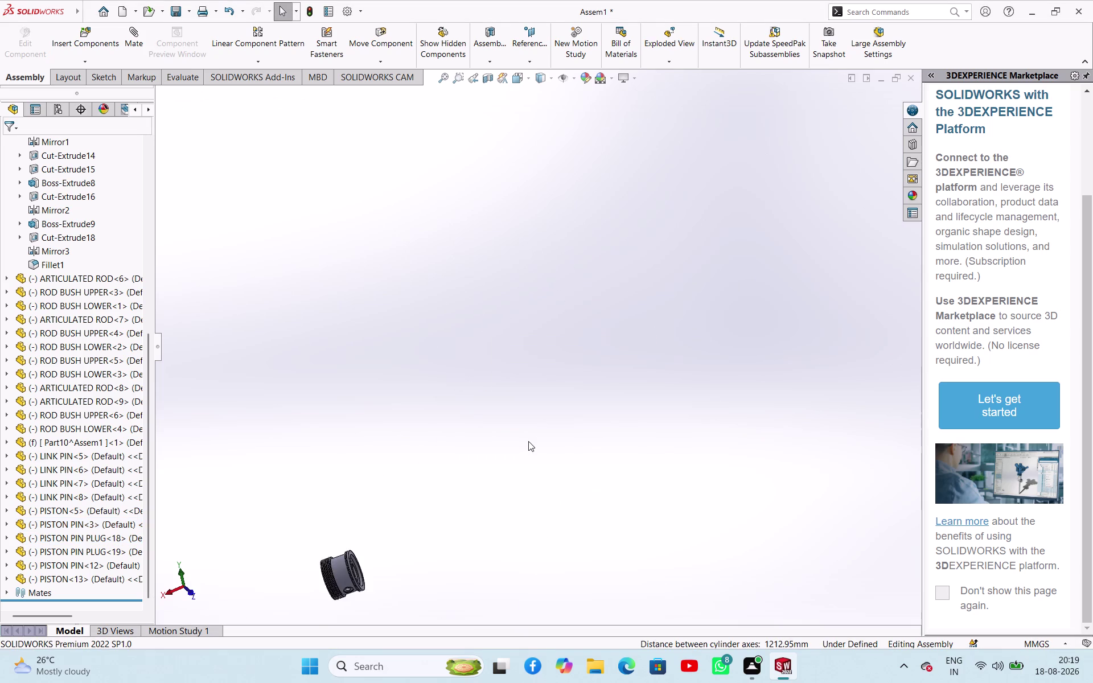
Zoom around the assembly, then undo a stray copy-and-cut with Ctrl+Z.
scroll(up, 3)
scroll(up, 3)
scroll(down, 3)
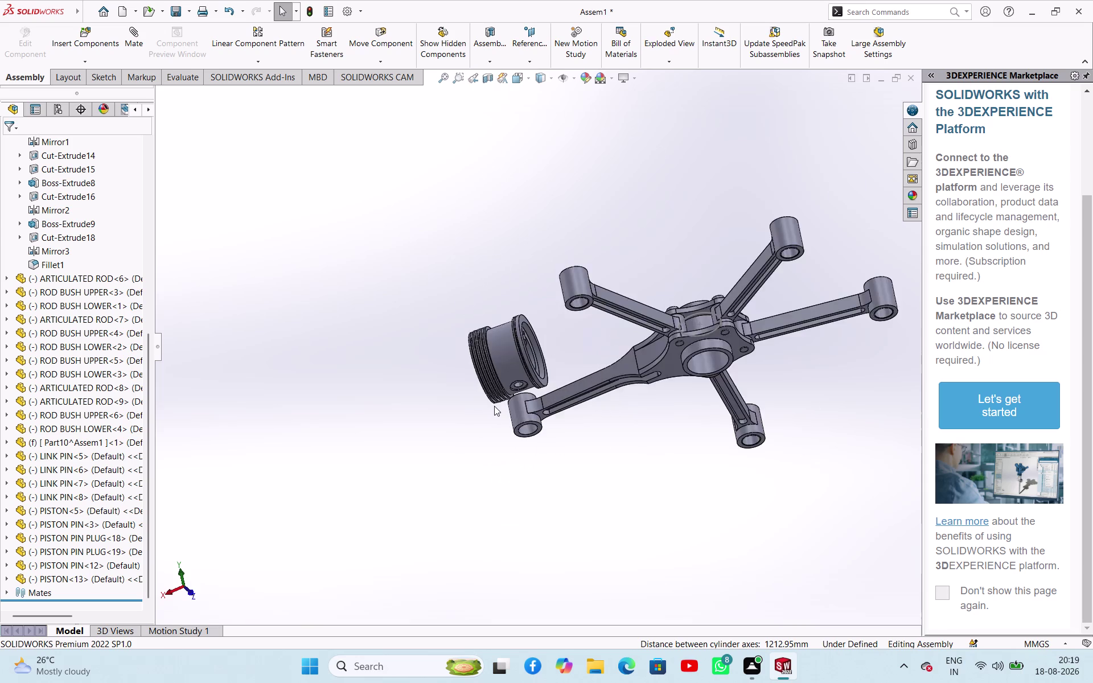
scroll(down, 3)
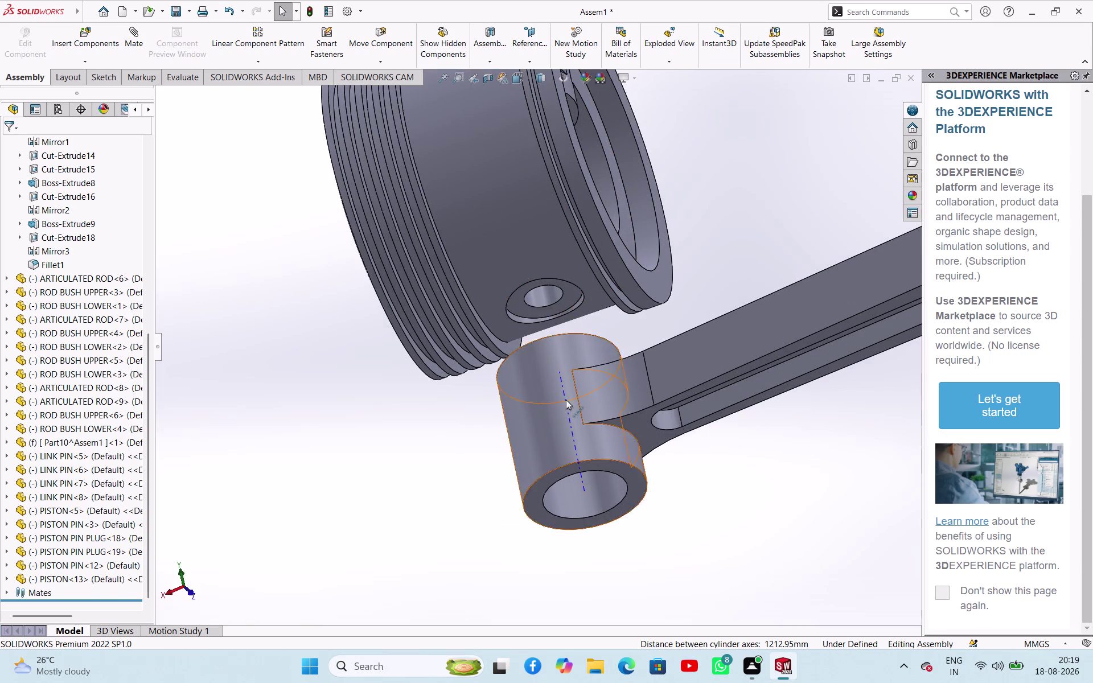
scroll(up, 3)
scroll(up, 3)
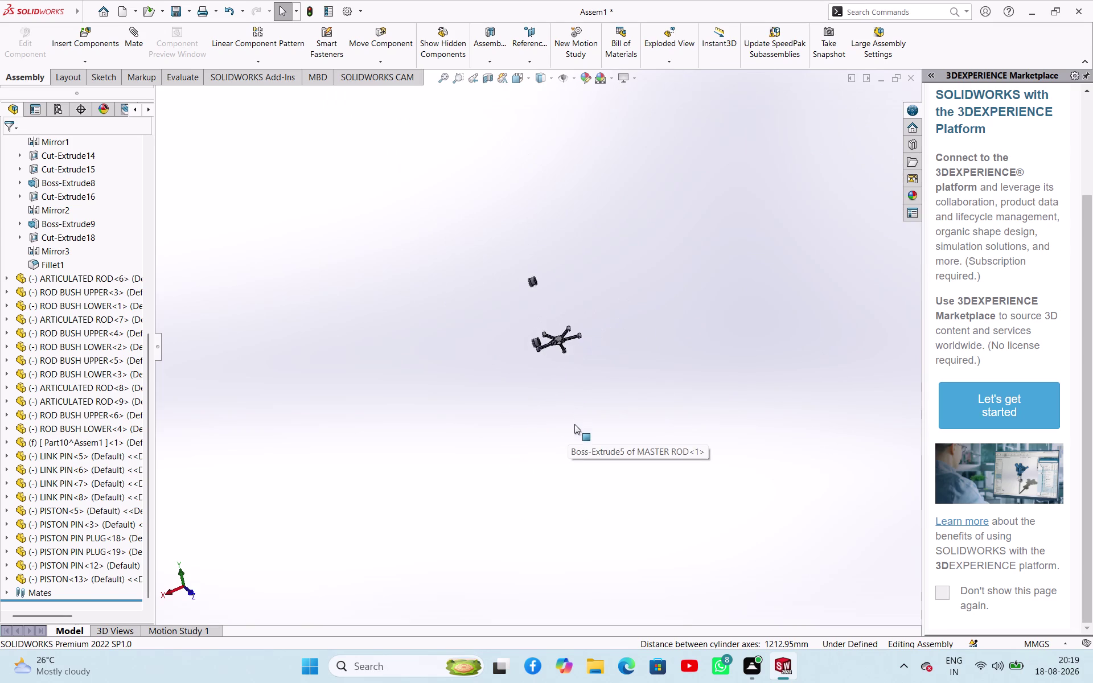
scroll(up, 3)
scroll(down, 3)
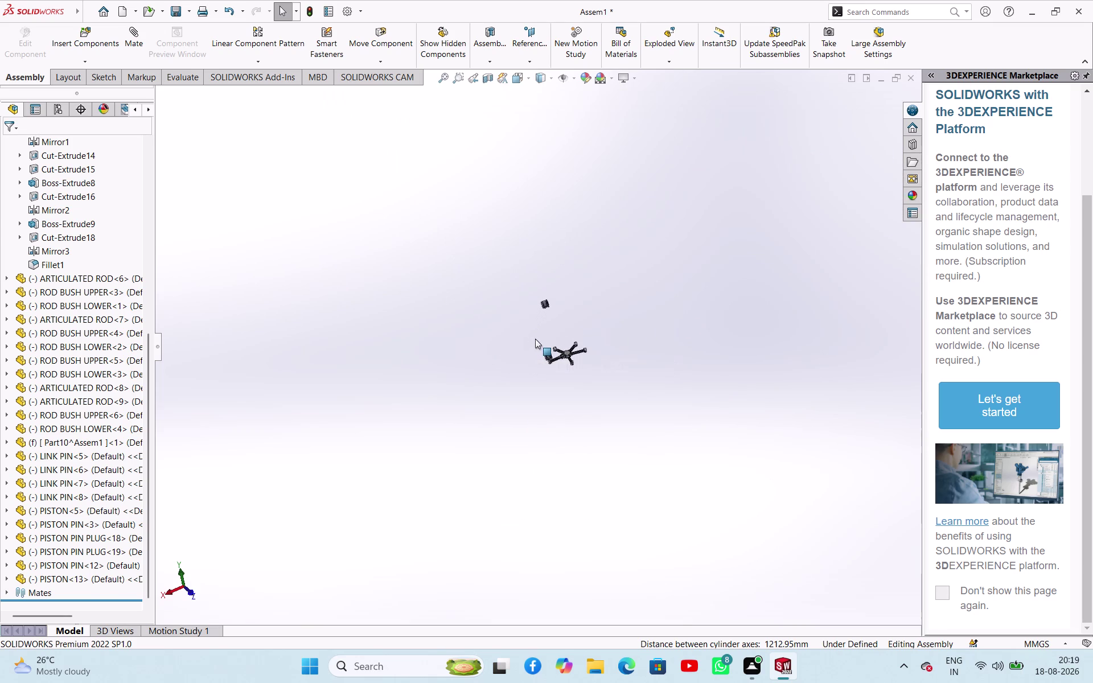
key(ctrl+c)
key(ctrl+x)
key(ctrl+z)
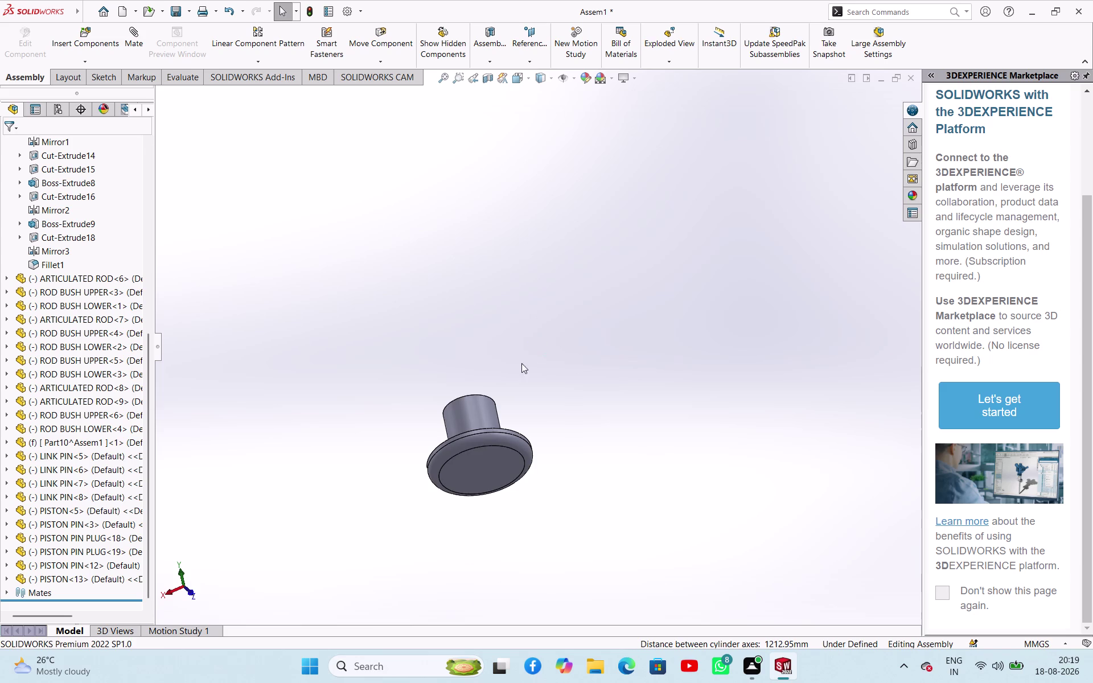
Orbit around the assembly and select the second piston pin plug.
middle_drag(559, 373, 568, 400)
scroll(up, 3)
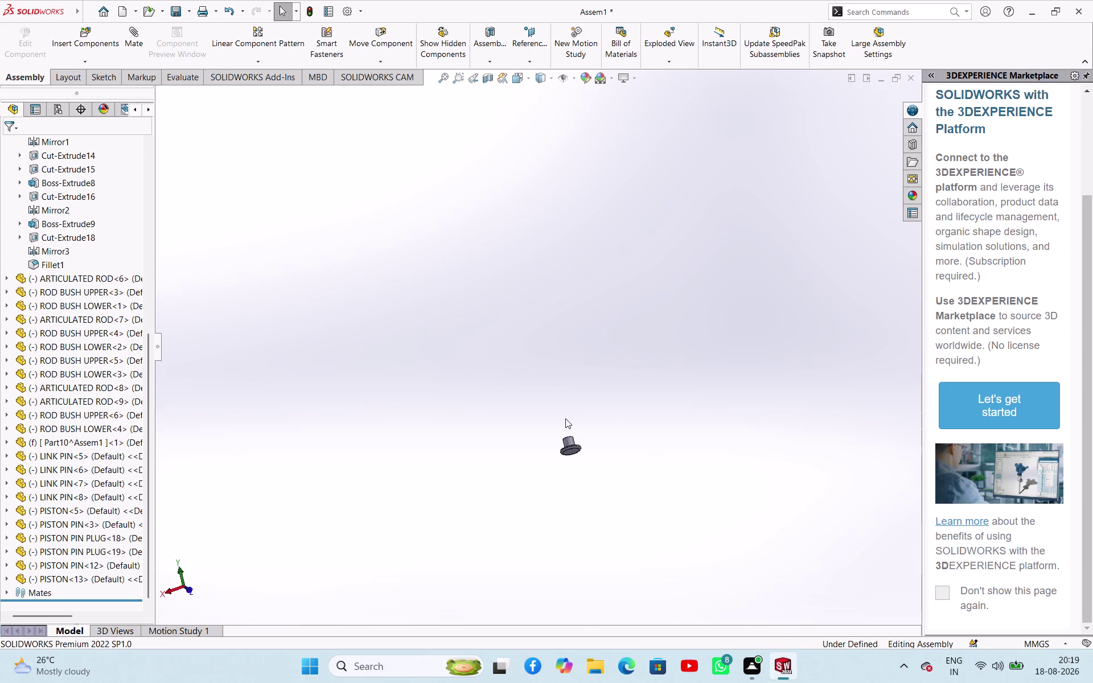
scroll(up, 3)
scroll(up, 3)
middle_drag(596, 374, 600, 483)
scroll(up, 3)
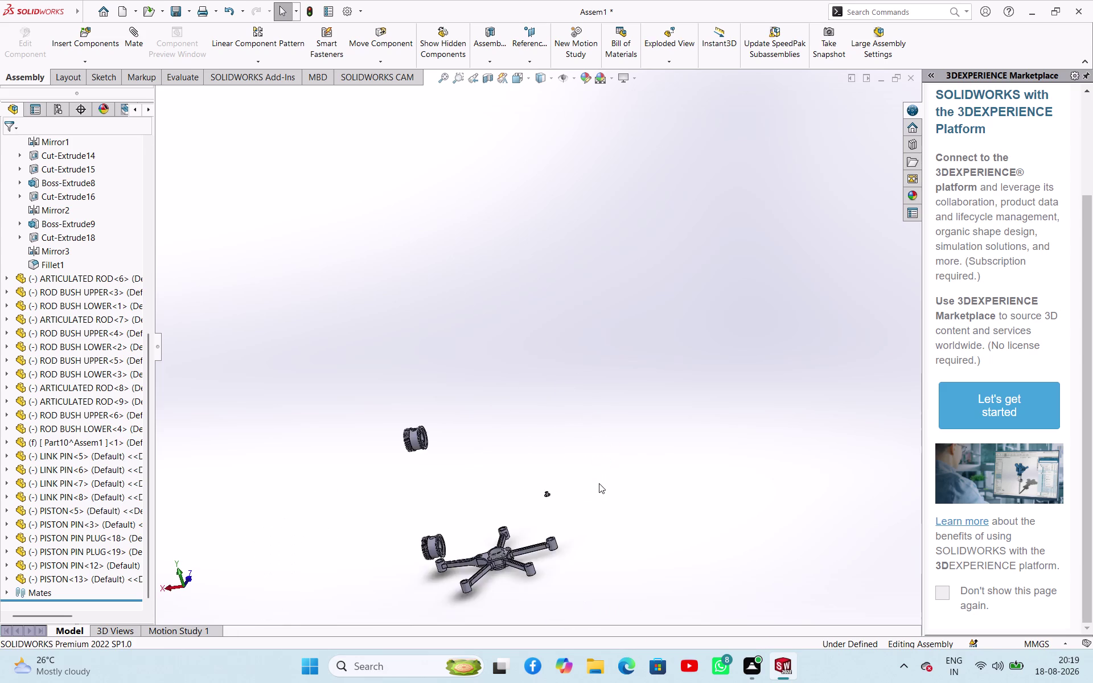
scroll(up, 3)
middle_drag(519, 300, 559, 392)
scroll(down, 3)
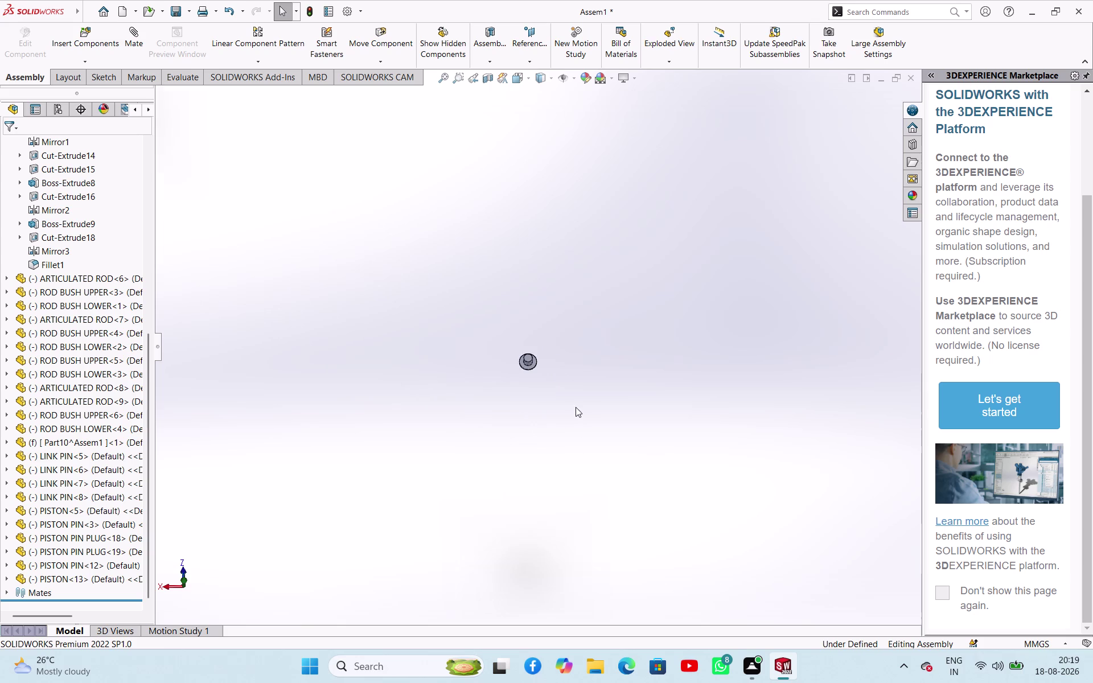
scroll(down, 3)
click(473, 288)
scroll(up, 3)
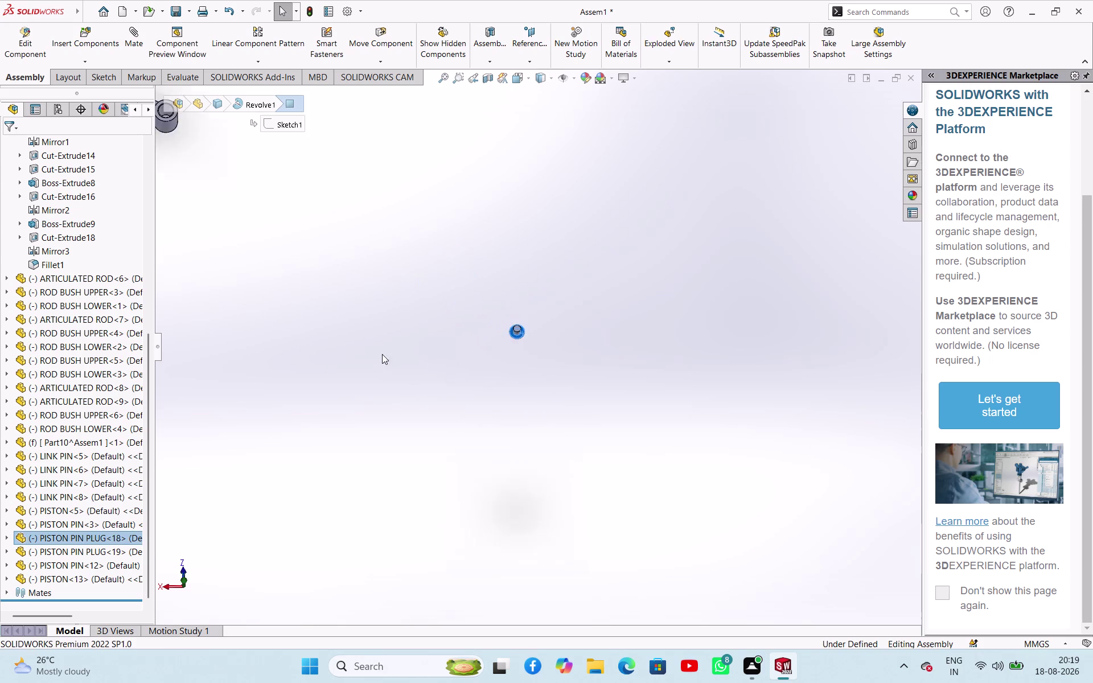
scroll(up, 3)
scroll(down, 3)
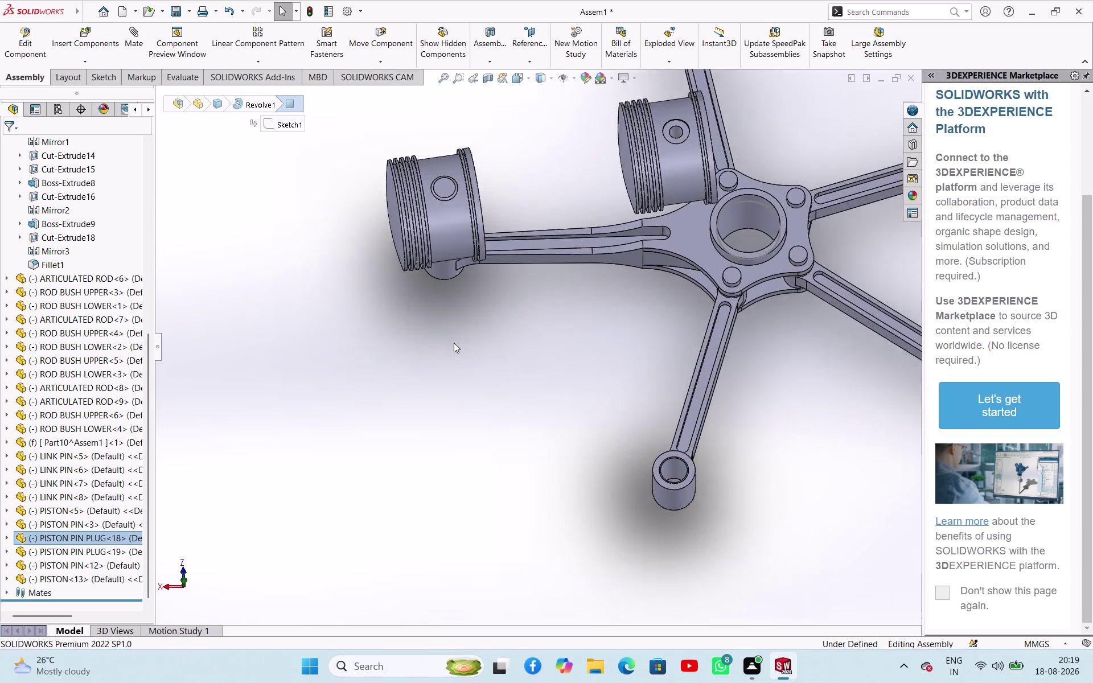
scroll(down, 3)
middle_drag(464, 354, 467, 236)
scroll(up, 3)
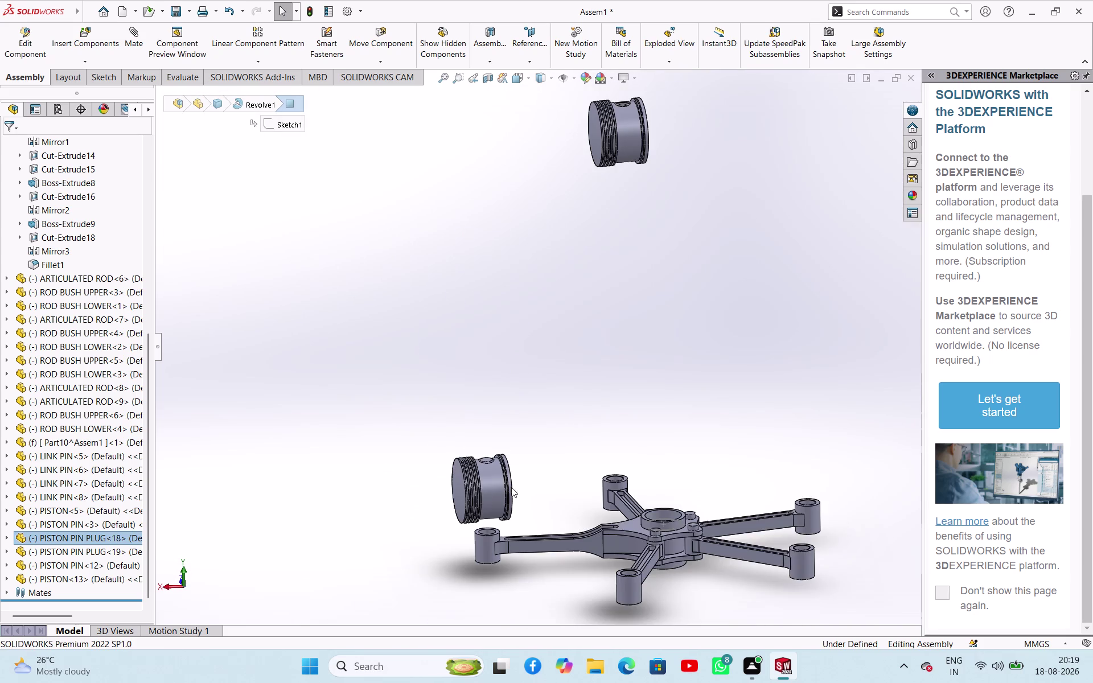
middle_drag(512, 480, 532, 266)
scroll(down, 3)
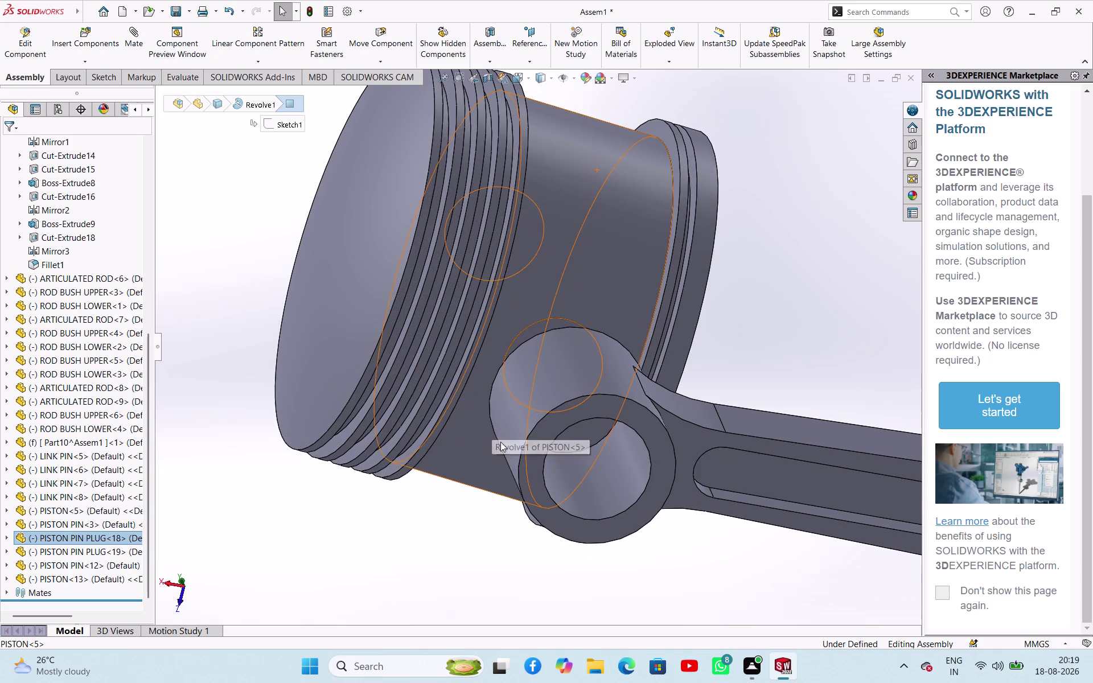
middle_drag(444, 534, 431, 573)
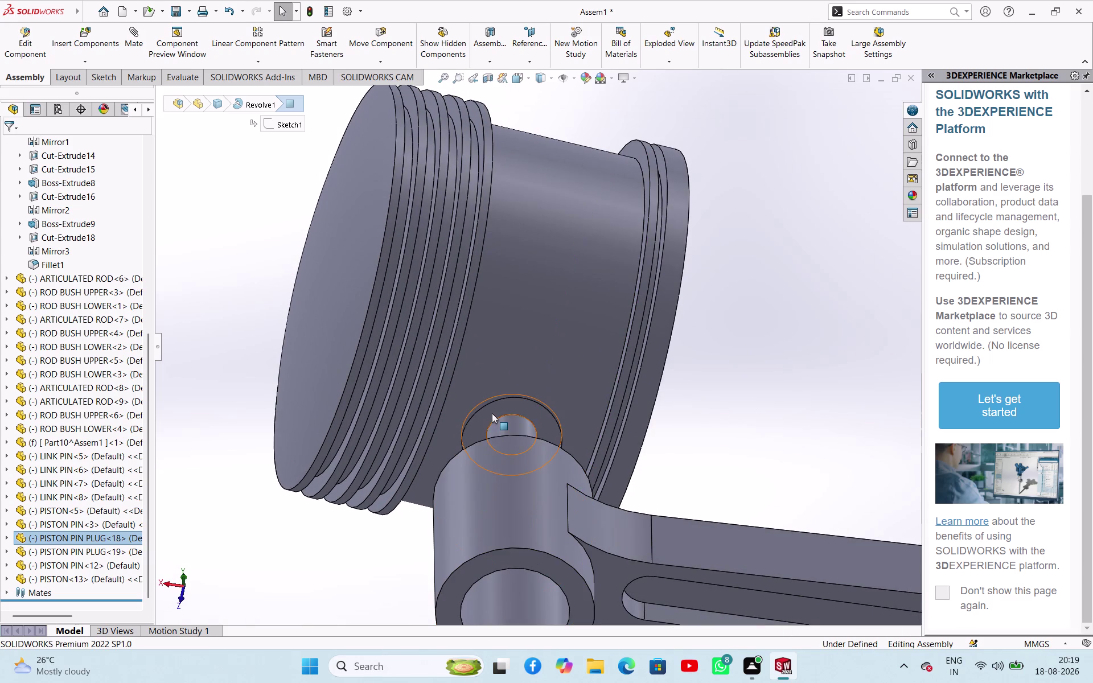
Align the plug with the piston pin end, then drag the plug out beside the piston.
click(492, 412)
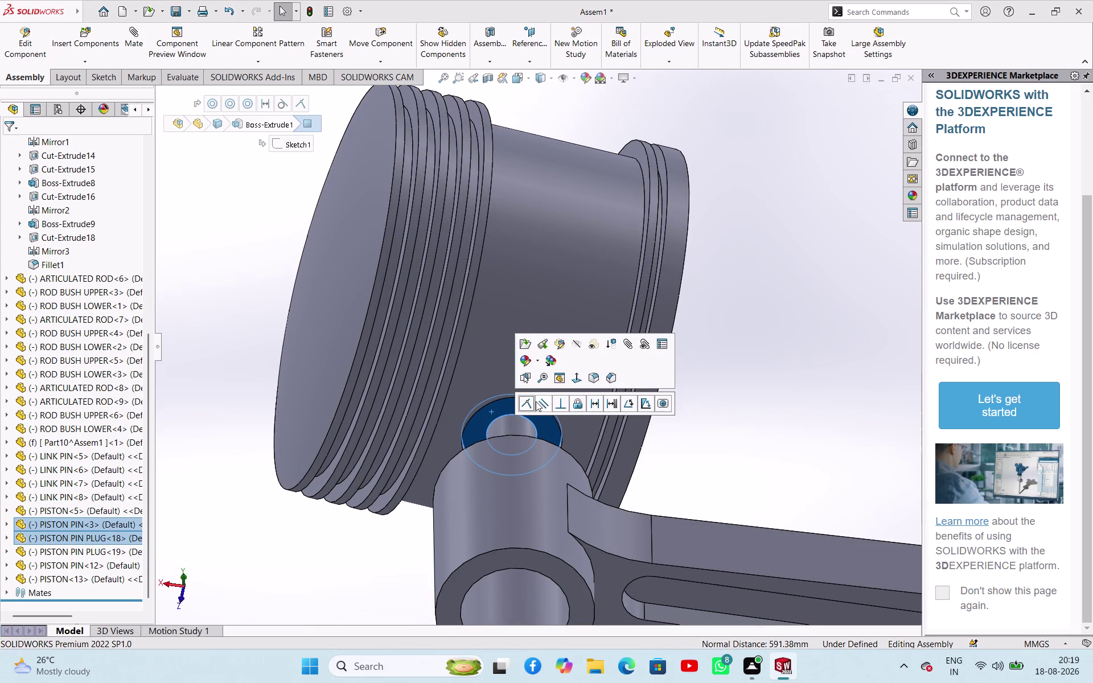
click(530, 402)
click(699, 306)
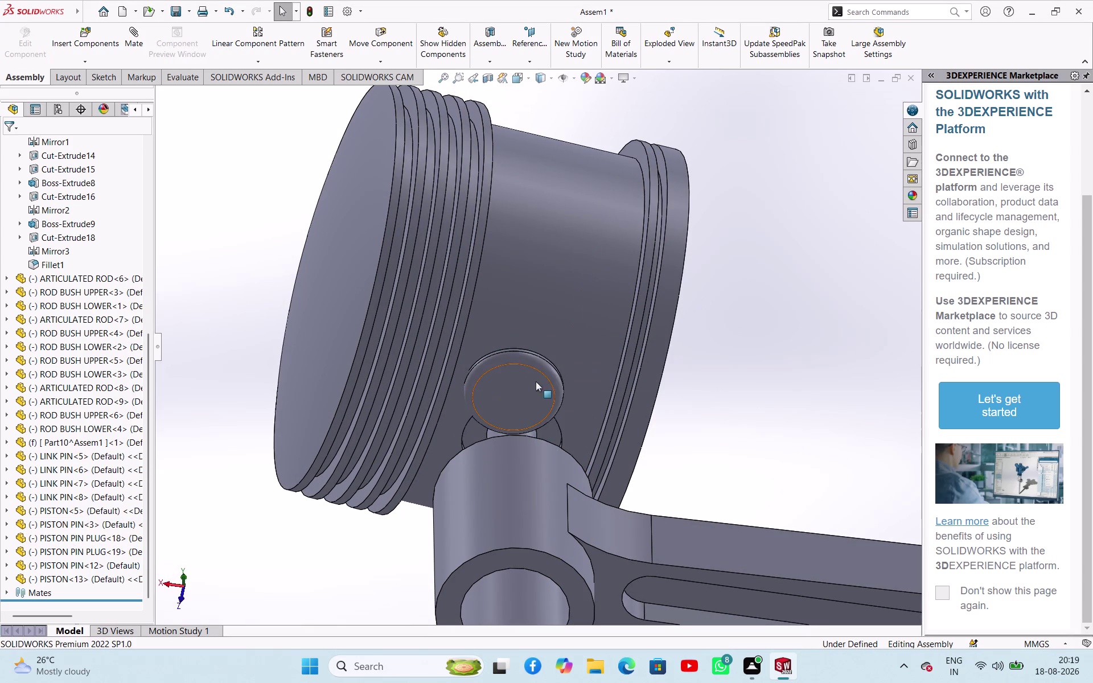
drag(525, 391, 288, 591)
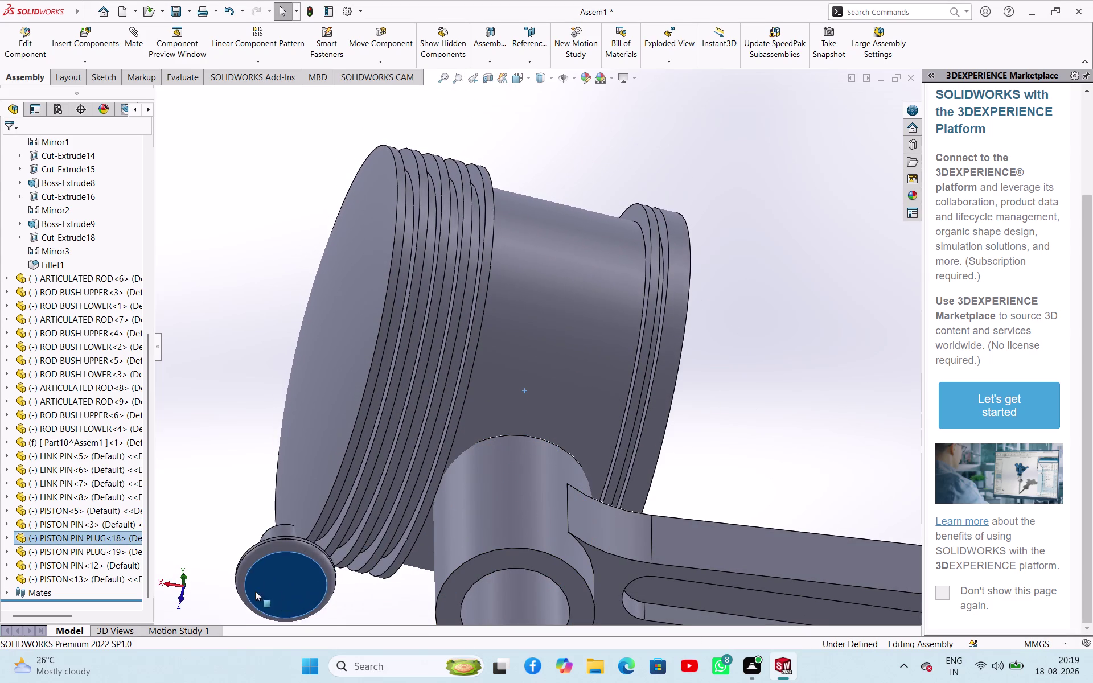
drag(288, 592, 223, 470)
scroll(down, 3)
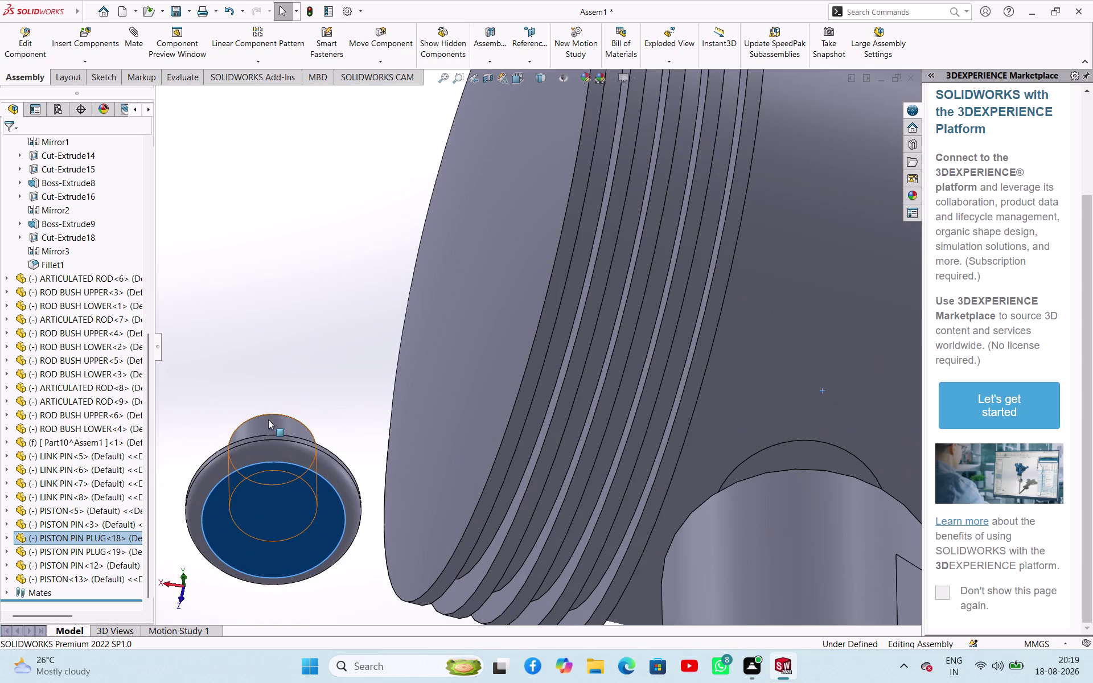
click(269, 419)
scroll(up, 3)
middle_drag(679, 337, 679, 336)
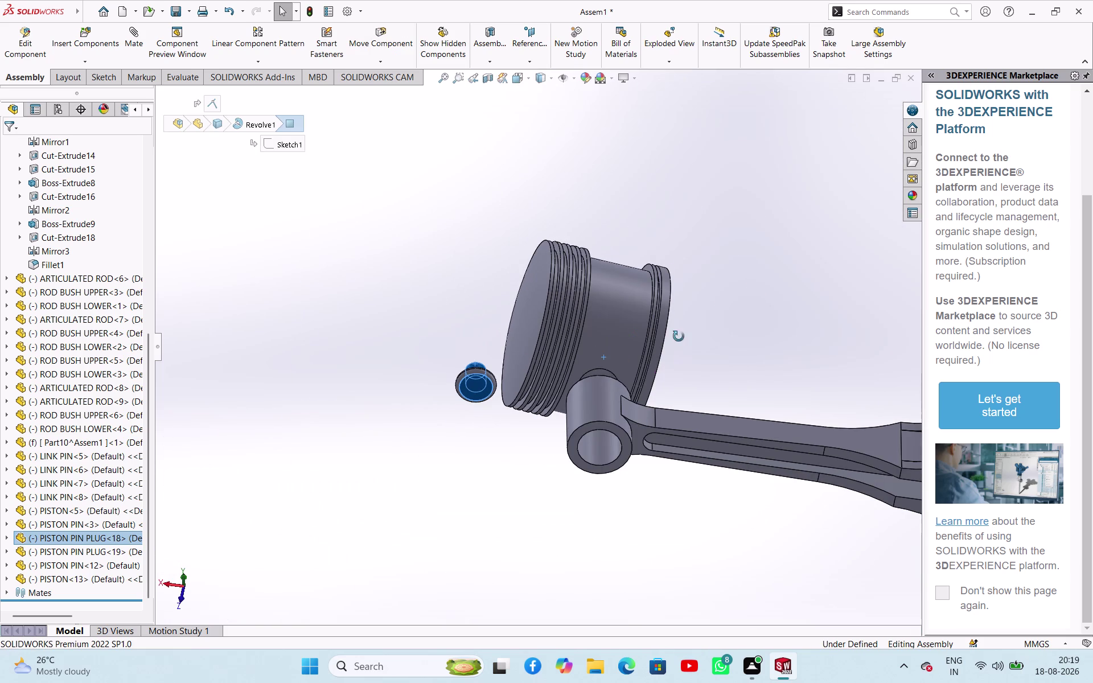
middle_drag(679, 337, 680, 395)
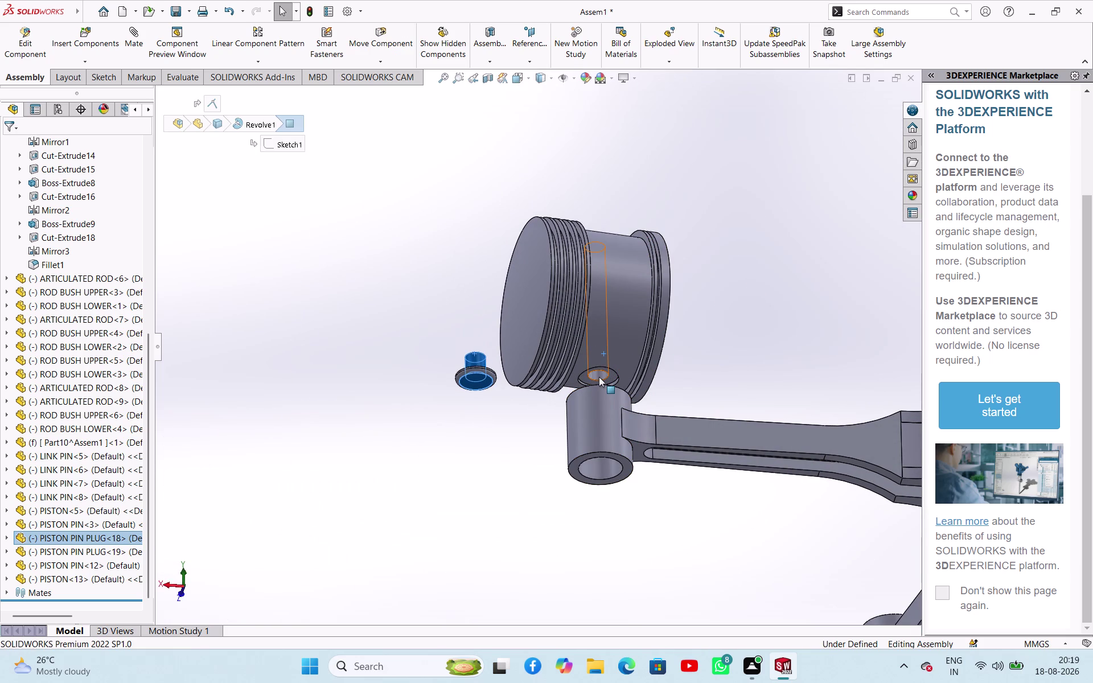
Mate the pin plug concentric with the piston pin's circular end.
click(599, 376)
click(763, 255)
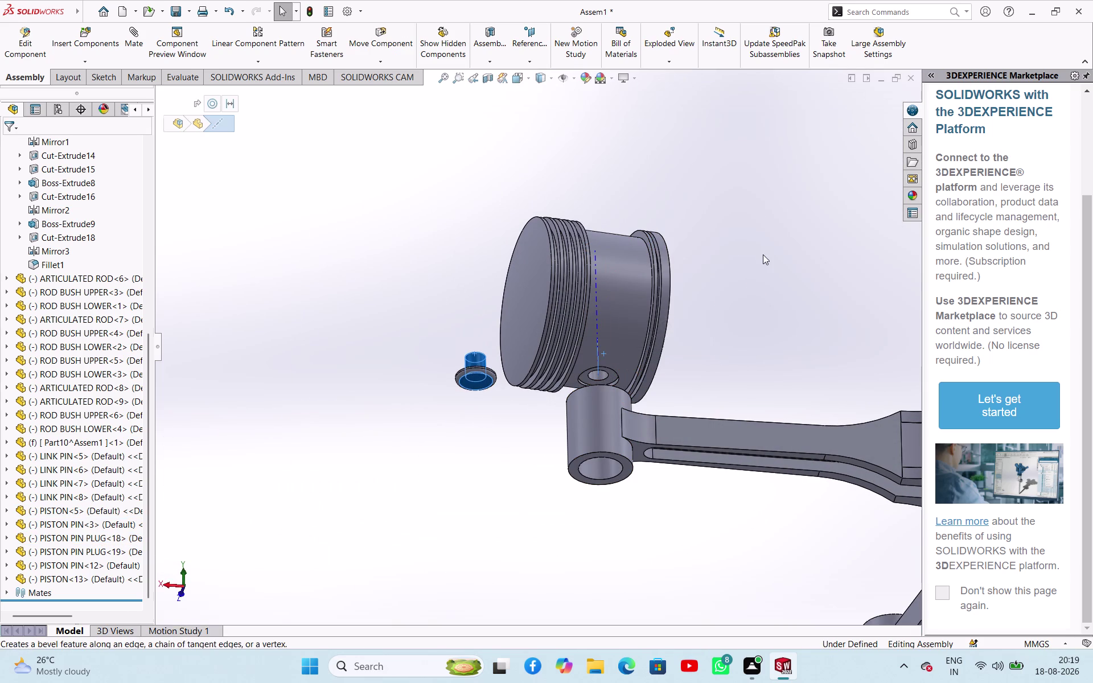
click(599, 375)
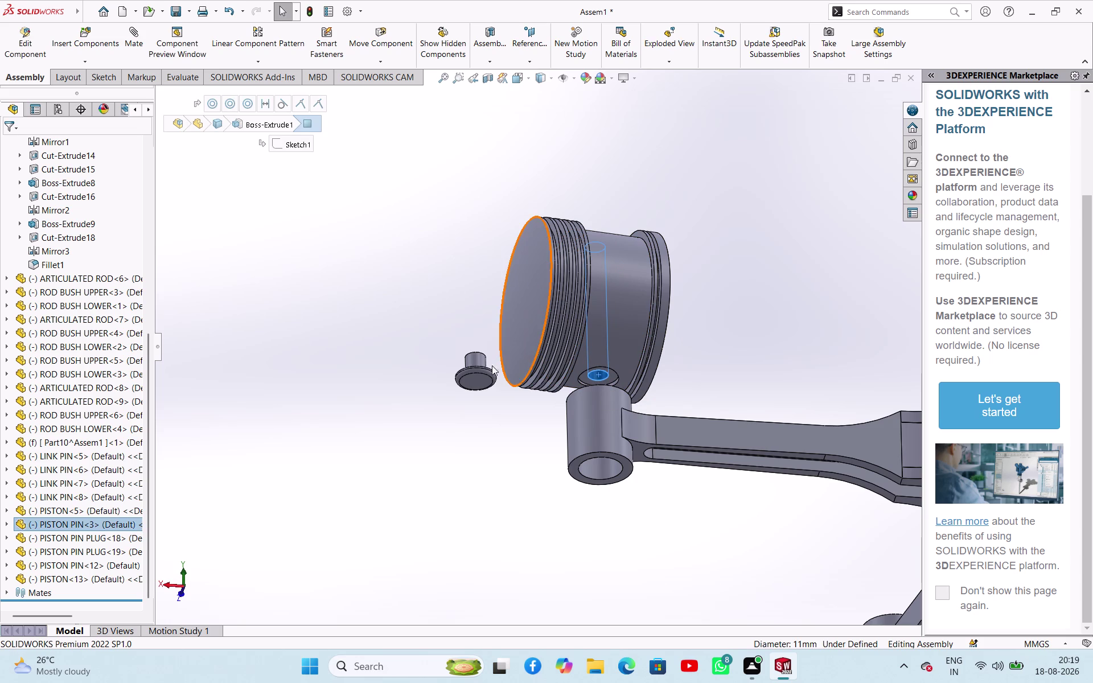
click(482, 357)
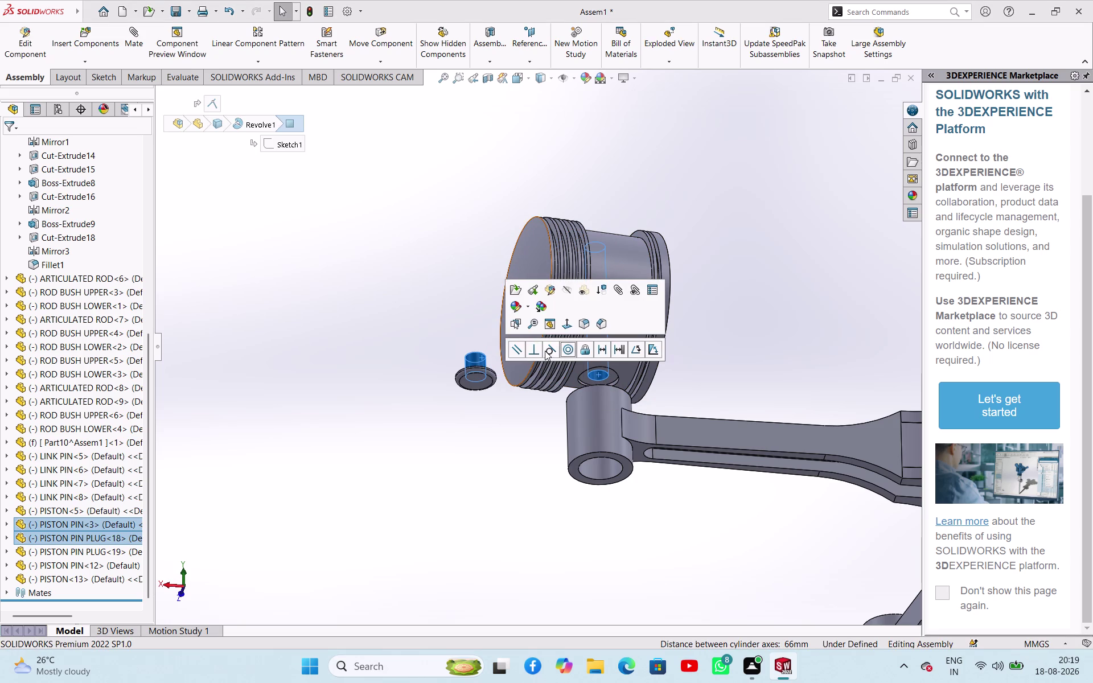
click(566, 351)
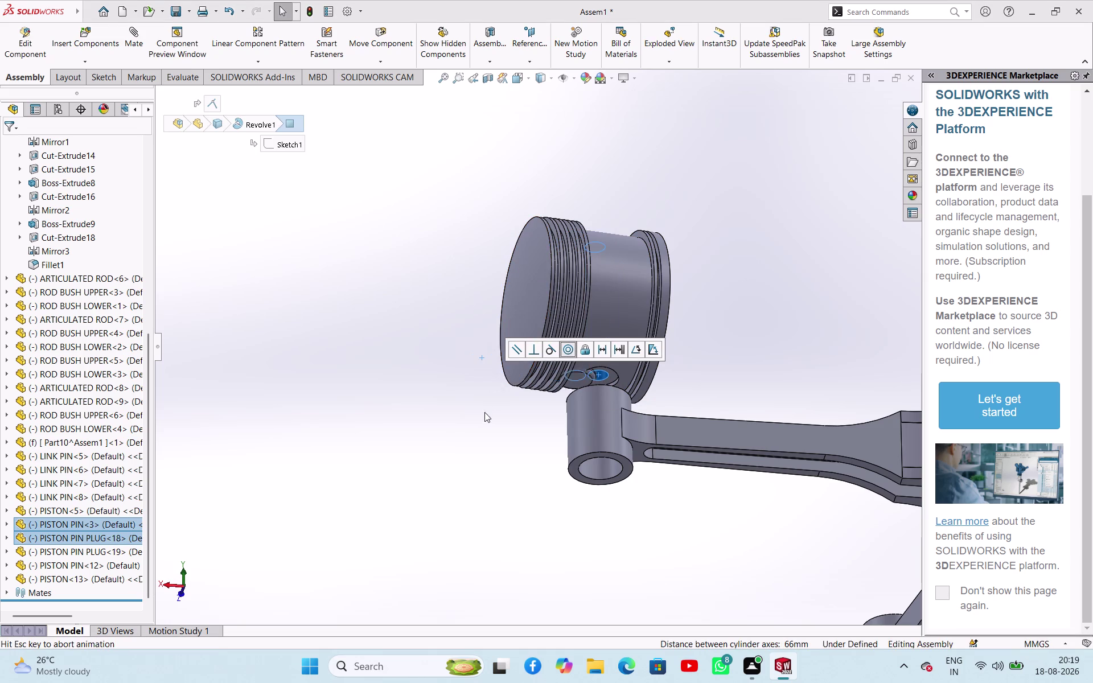
click(792, 242)
scroll(up, 3)
middle_drag(738, 270, 658, 316)
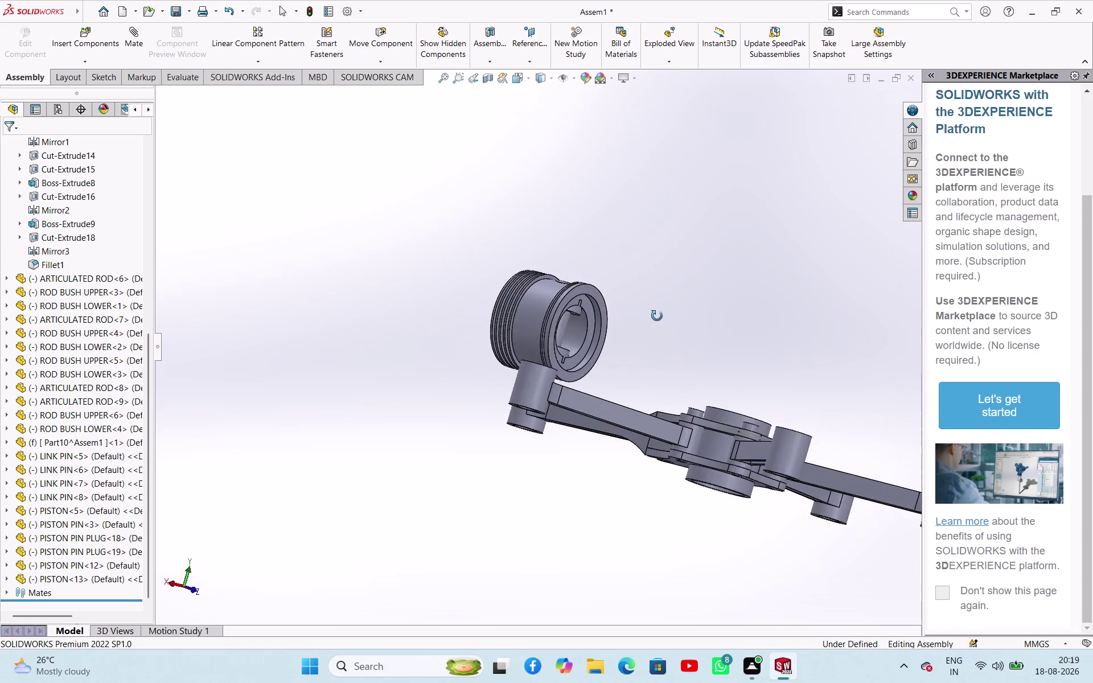
Make the piston's pin bore concentric with the master rod's eye hole.
middle_drag(658, 315, 641, 325)
click(607, 319)
click(738, 293)
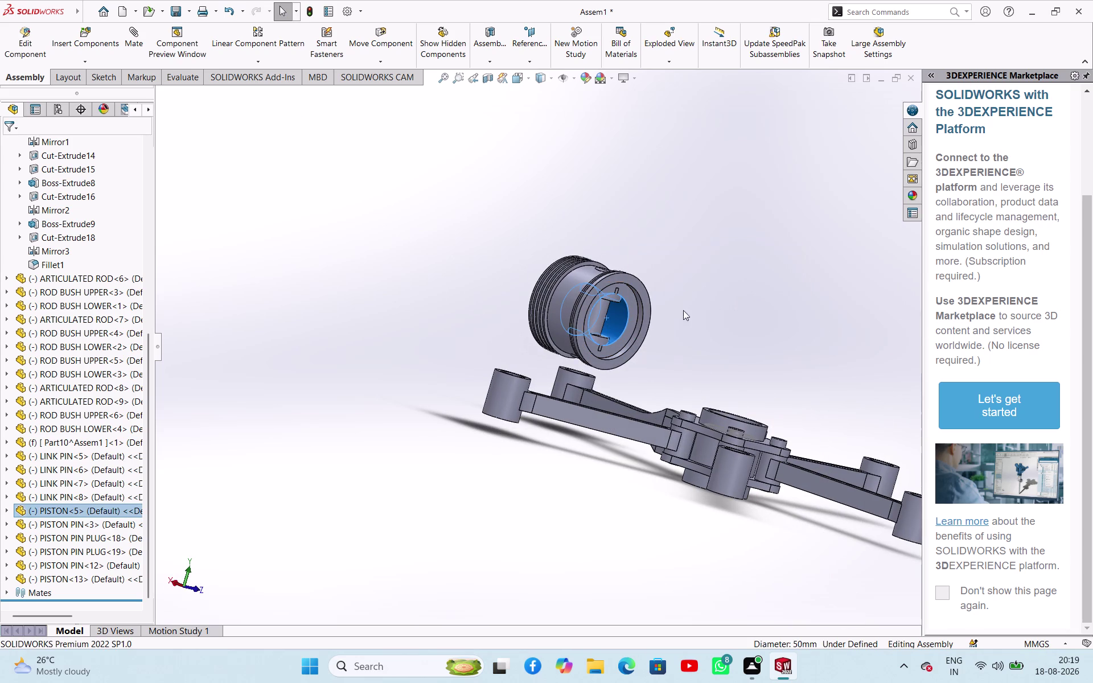
click(750, 240)
click(604, 314)
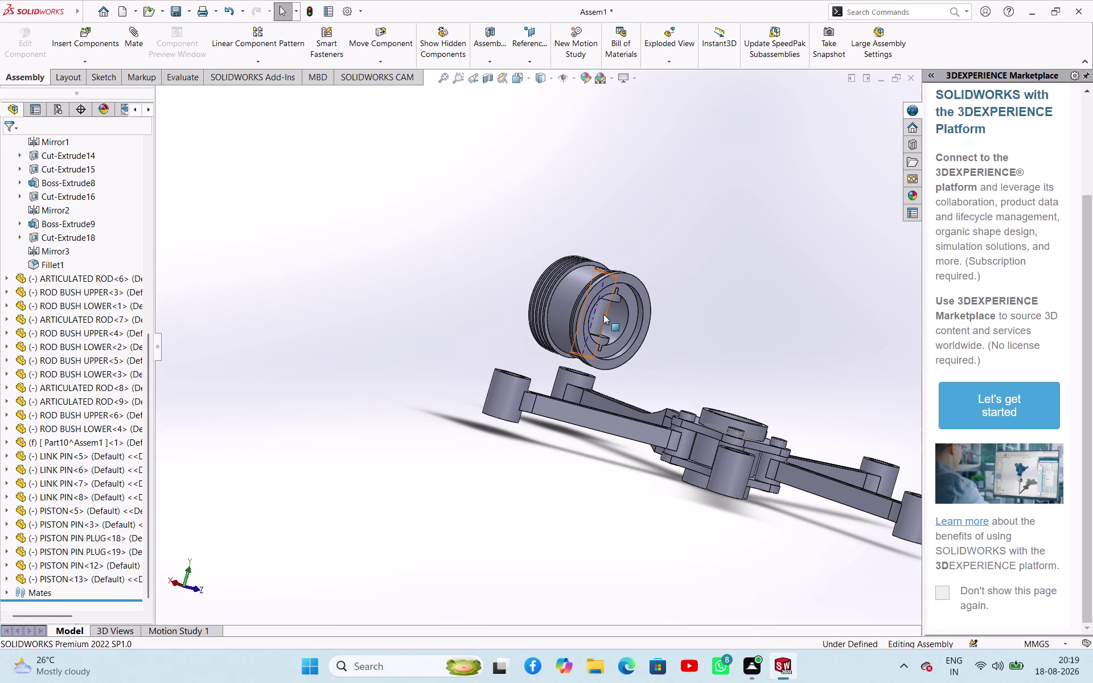
click(708, 298)
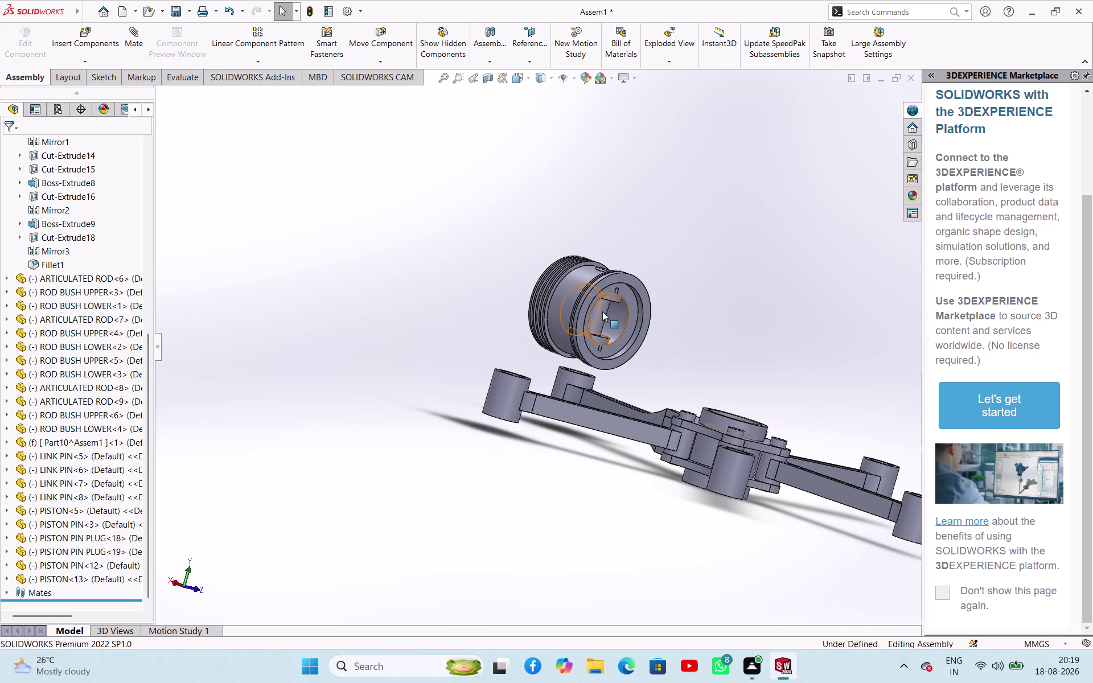
click(602, 312)
middle_drag(739, 345, 718, 367)
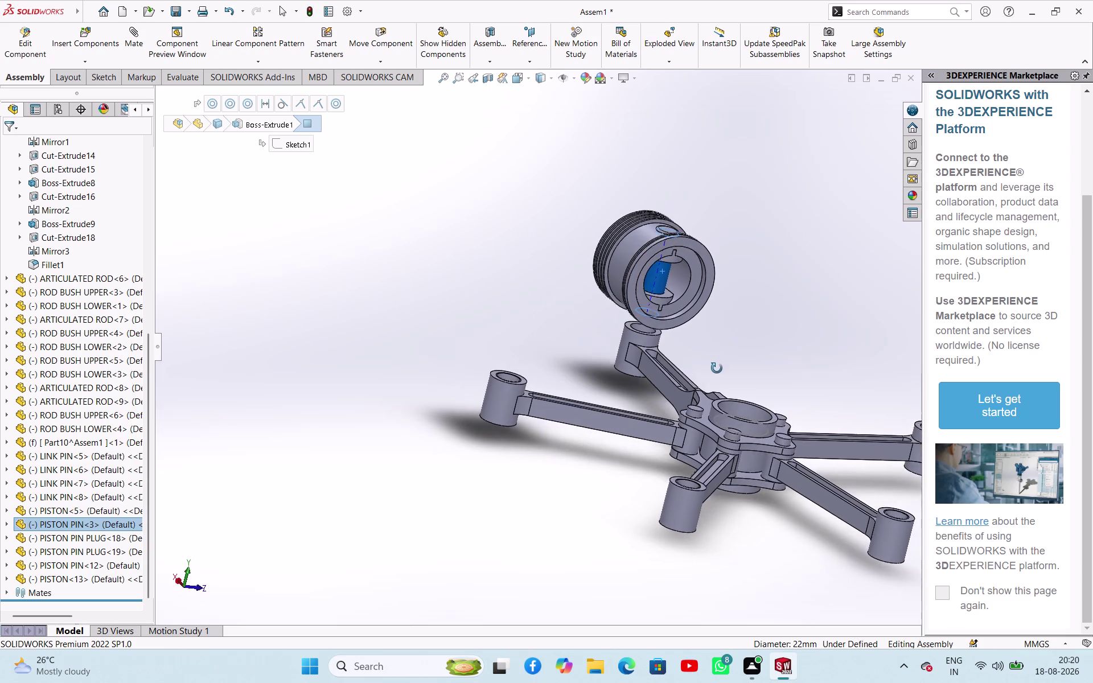
middle_drag(719, 367, 717, 369)
scroll(down, 3)
click(572, 325)
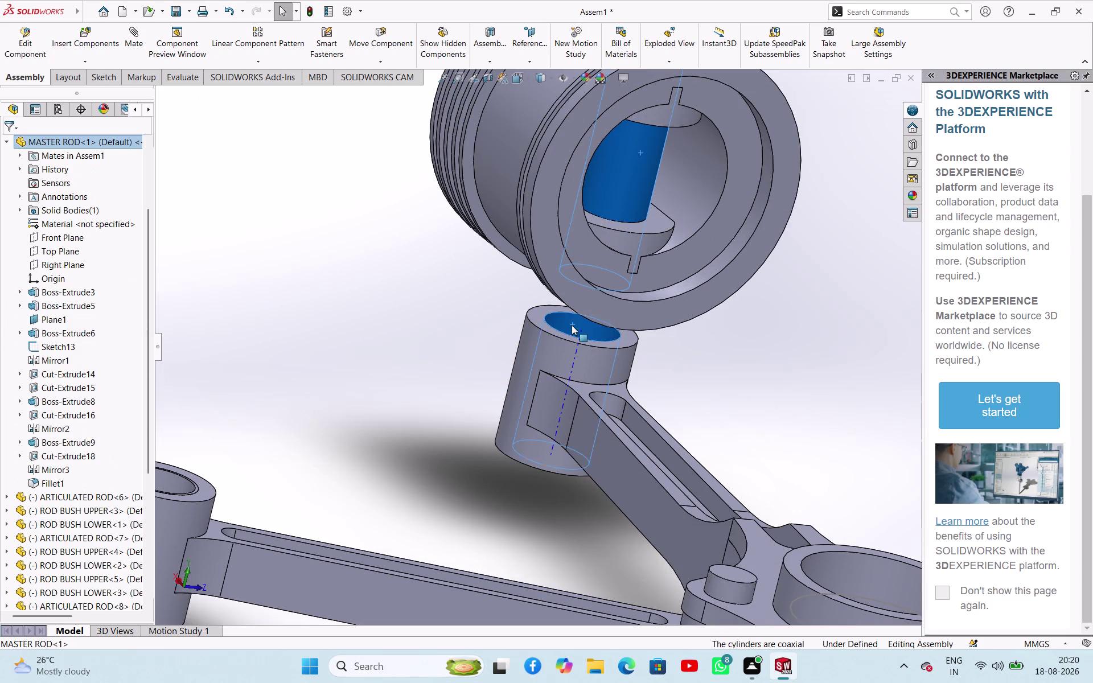
click(658, 318)
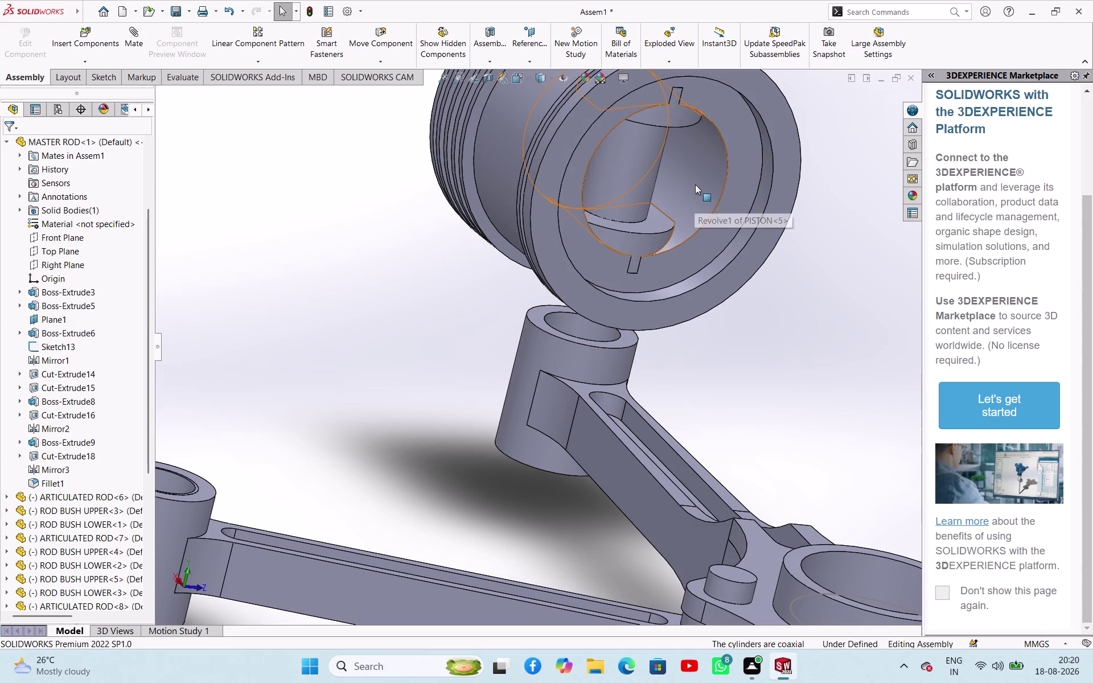
Make the rod end ring face coincident with the piston and inspect the mounted piston.
click(663, 221)
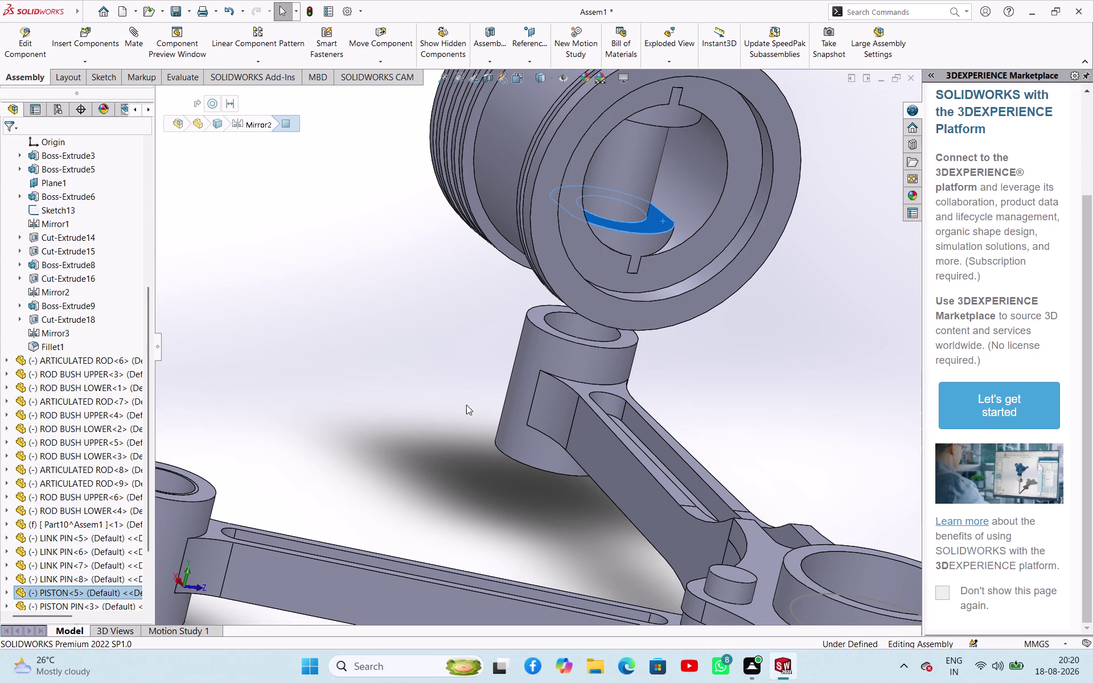
middle_drag(428, 406, 475, 292)
click(511, 419)
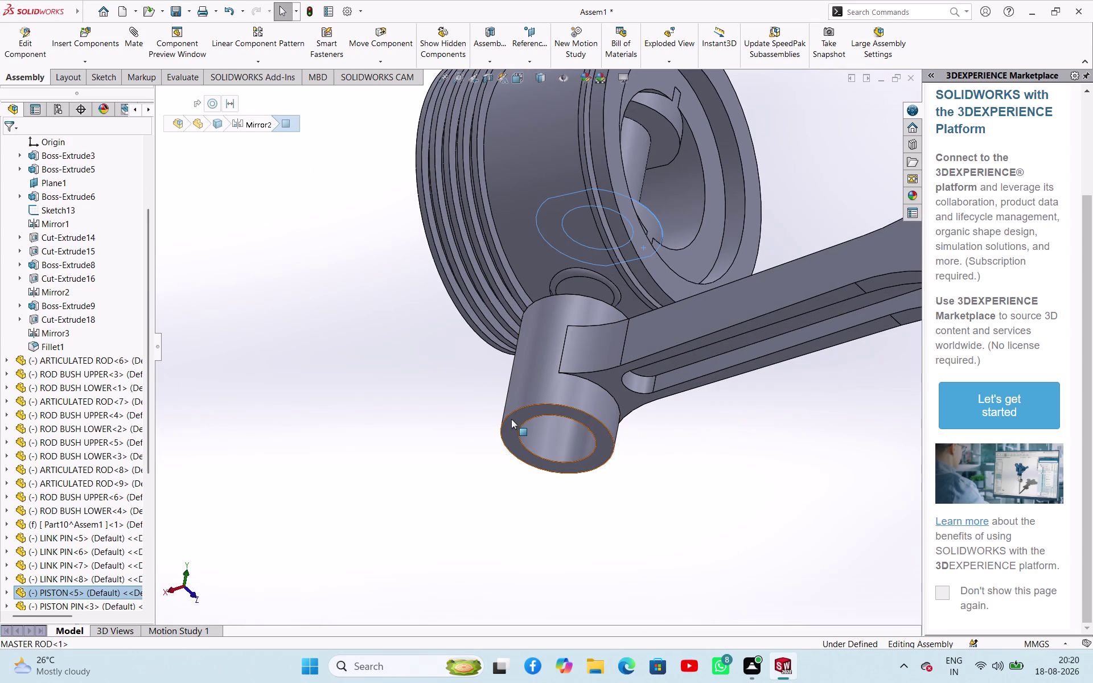
click(541, 408)
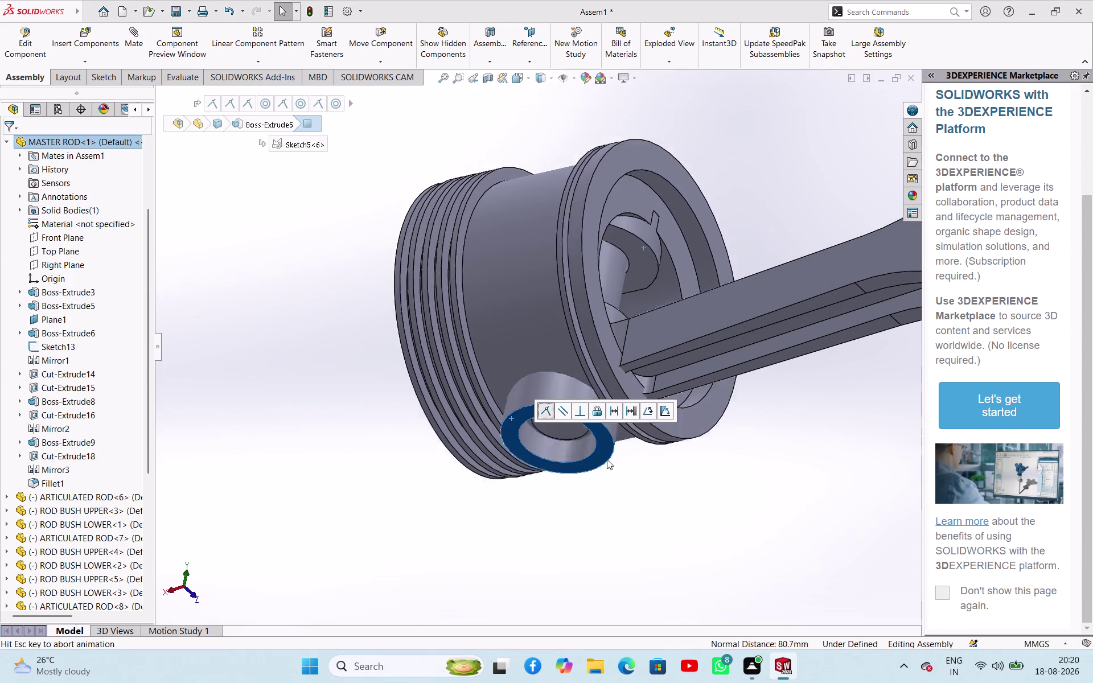
click(743, 493)
middle_drag(735, 452, 652, 464)
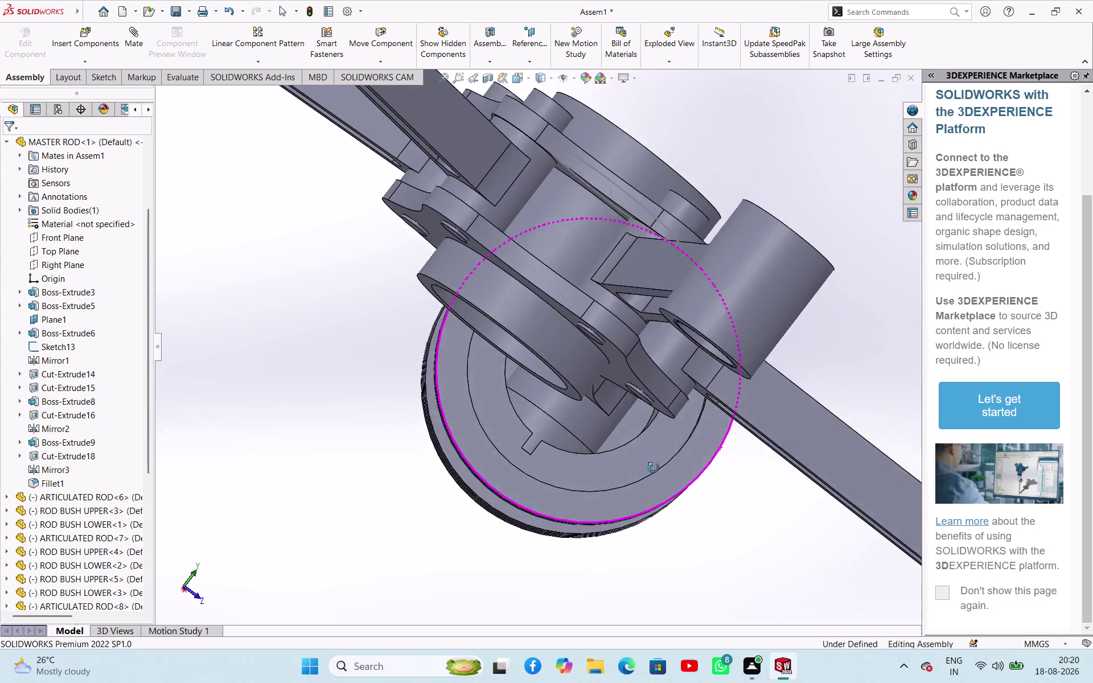
middle_drag(652, 464, 514, 469)
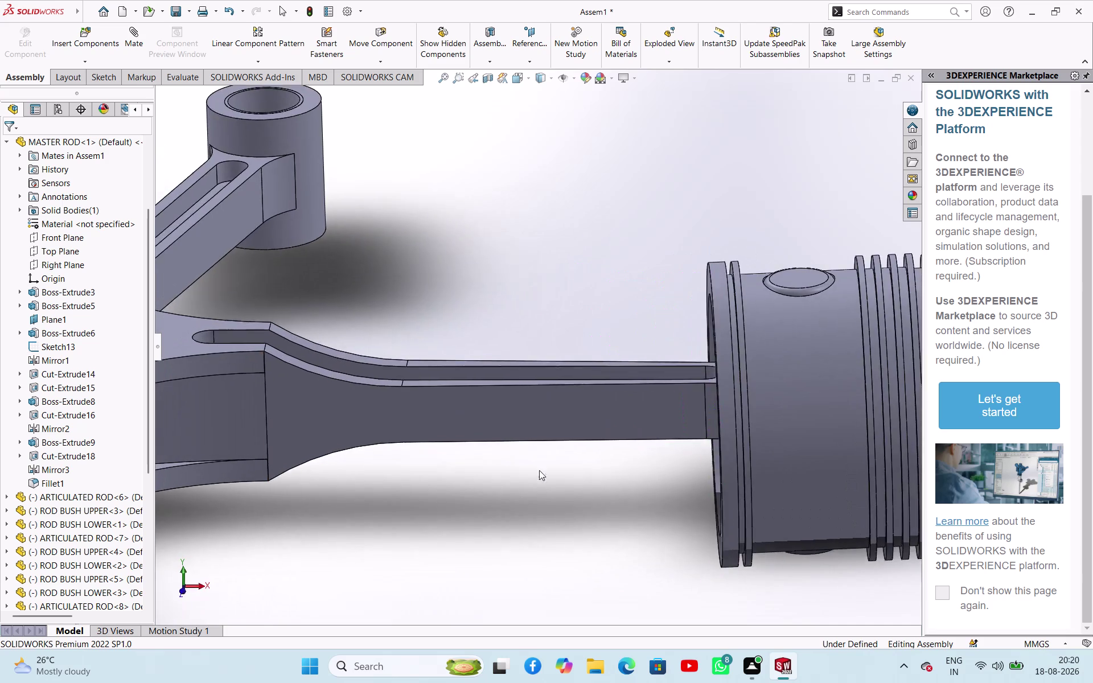
scroll(up, 3)
scroll(up, 3)
scroll(up, 3)
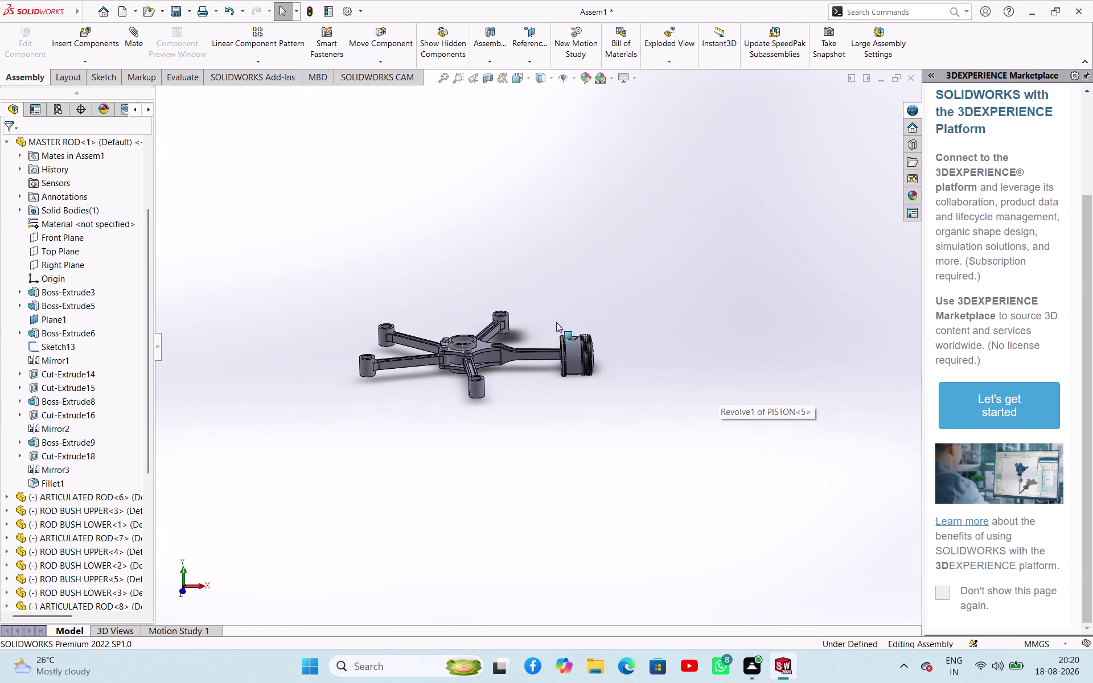
drag(545, 313, 553, 417)
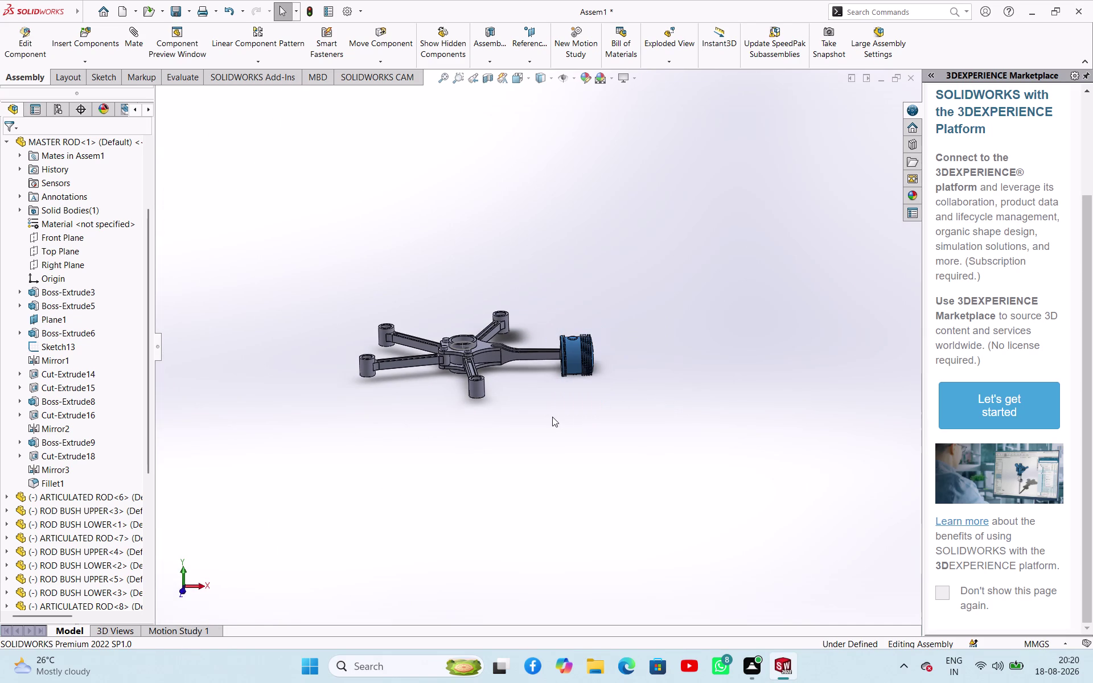
Copy and paste another piston into the assembly.
key(ctrl+c)
click(486, 467)
key(ctrl+v)
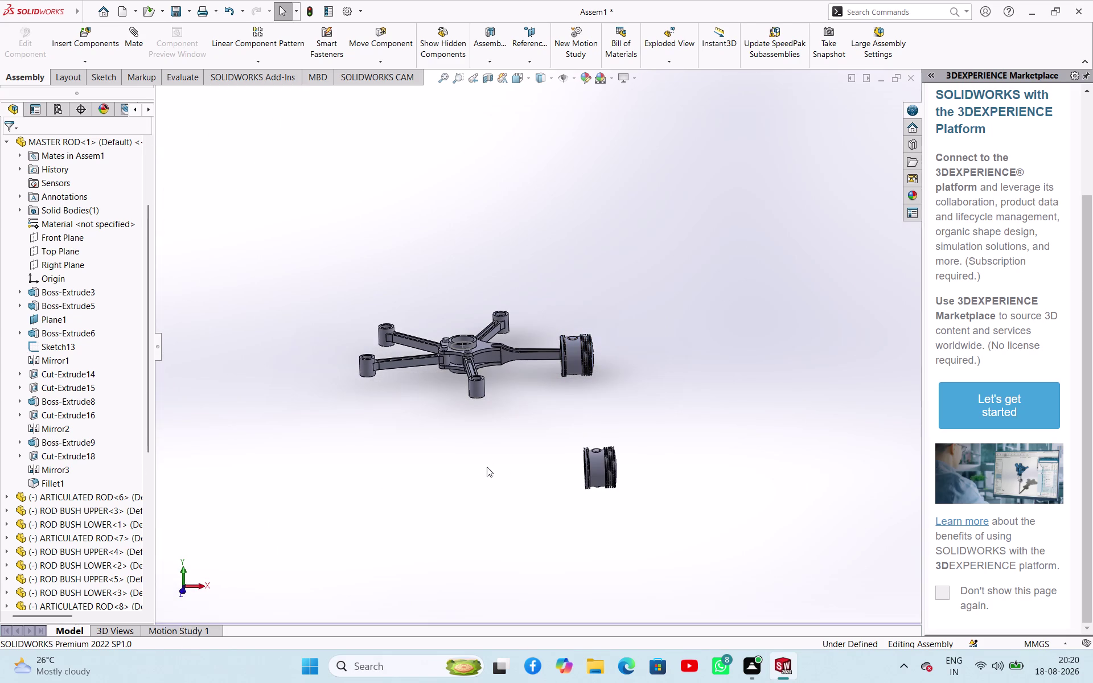
middle_drag(550, 482, 618, 505)
scroll(down, 3)
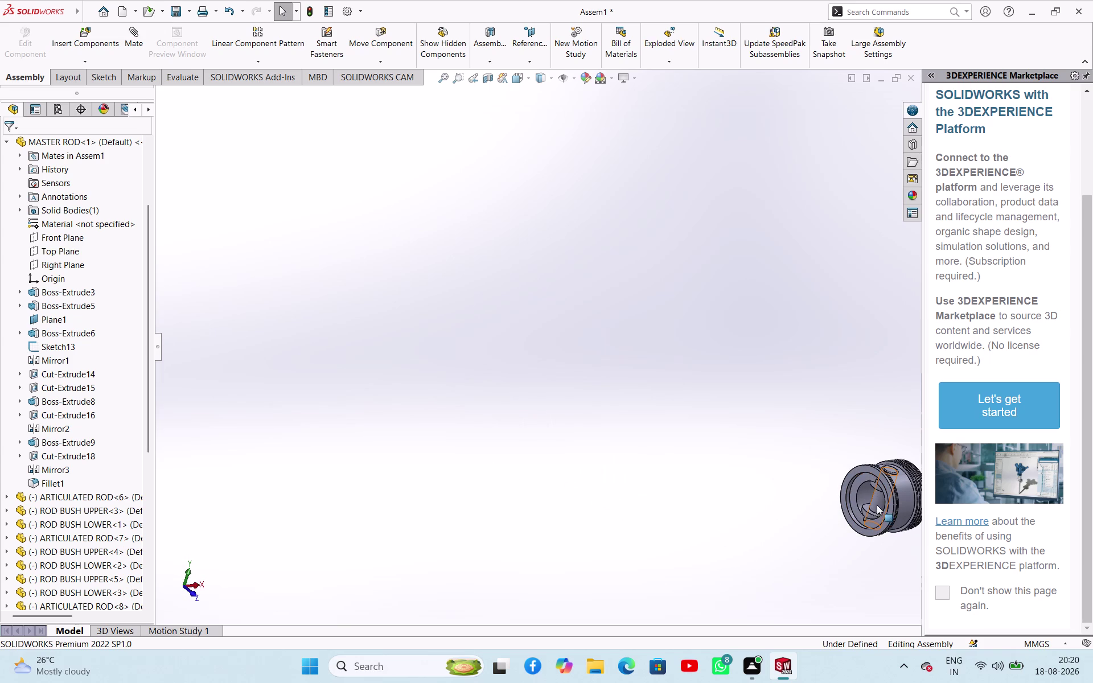
Mate the copied piston concentric with the next rod bush and pin.
click(876, 503)
scroll(up, 3)
scroll(down, 3)
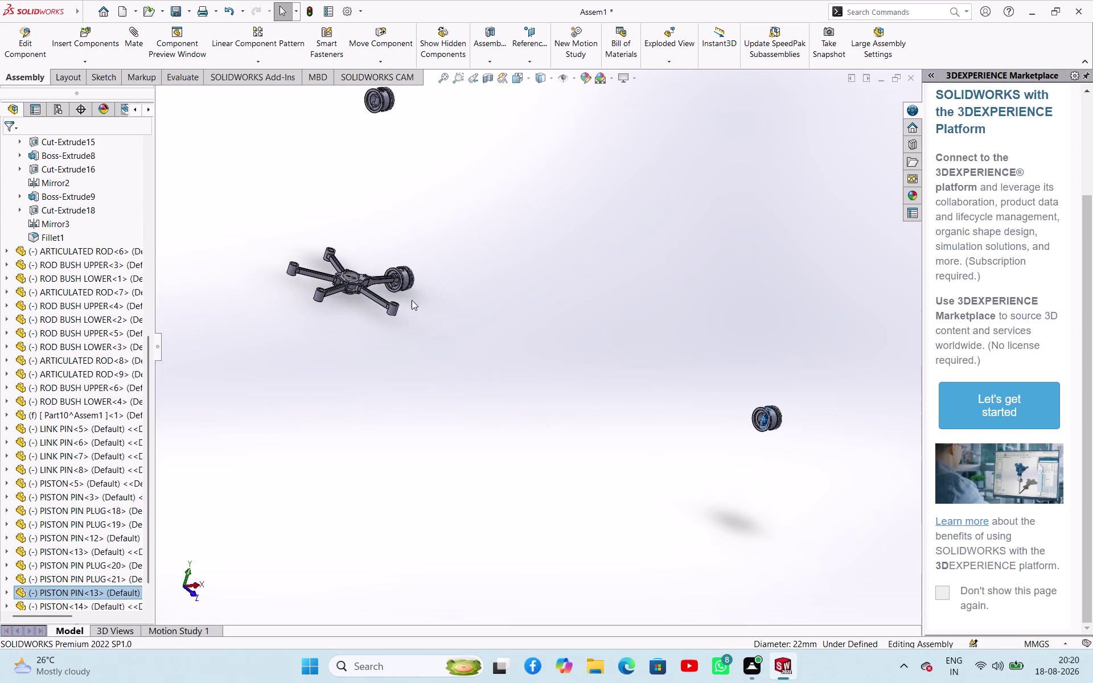
scroll(down, 3)
click(523, 391)
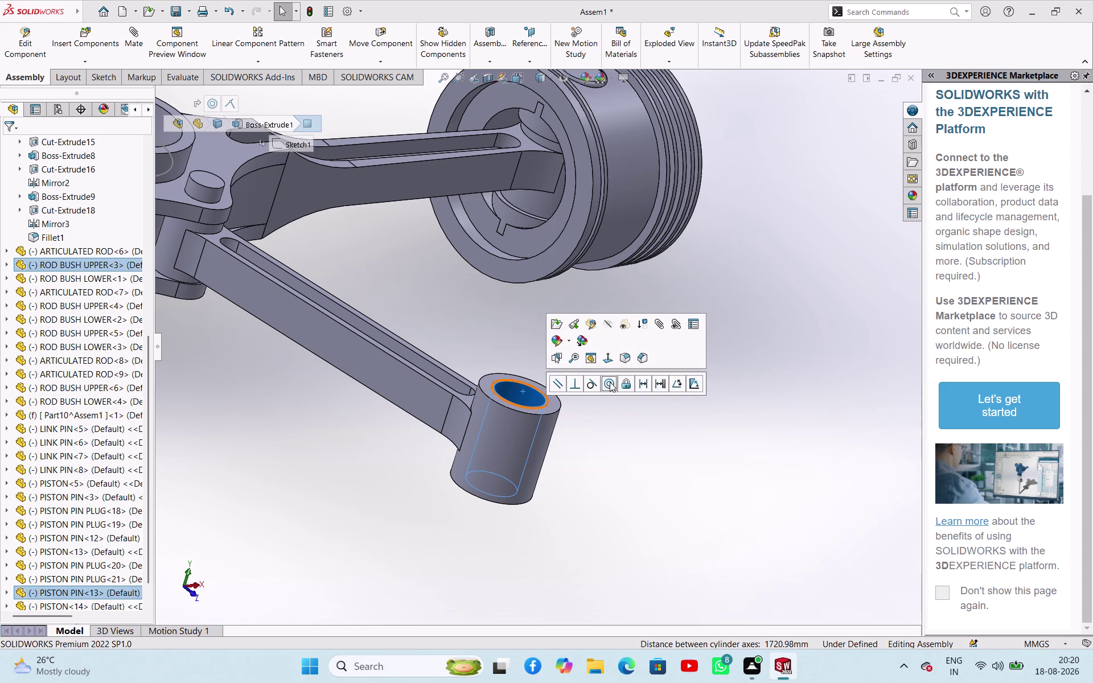
click(610, 383)
click(626, 426)
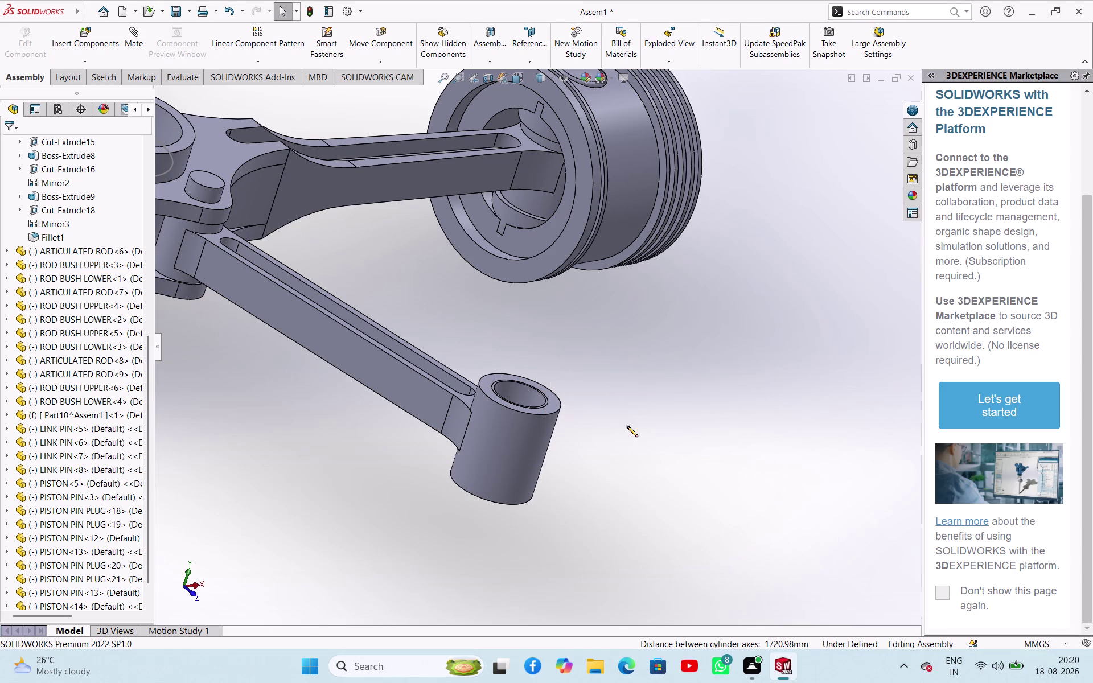
scroll(up, 3)
scroll(down, 3)
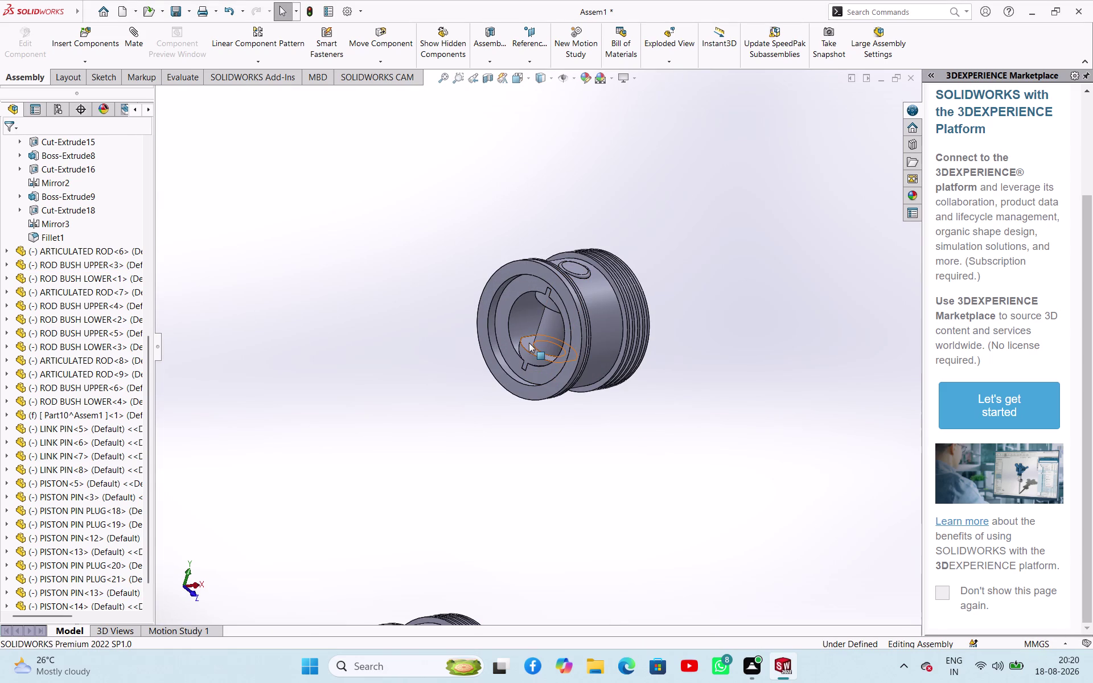
Apply a Coincident mate between the rod arm's bore edge and the piston face.
click(526, 342)
scroll(up, 3)
scroll(down, 3)
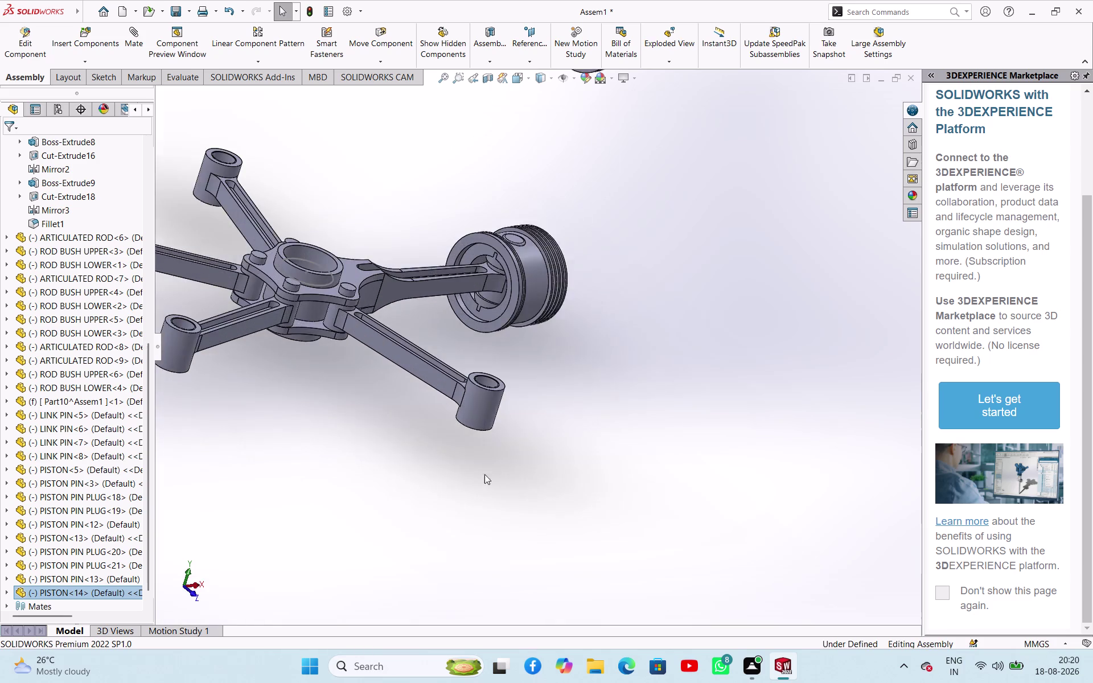
middle_drag(481, 476, 529, 318)
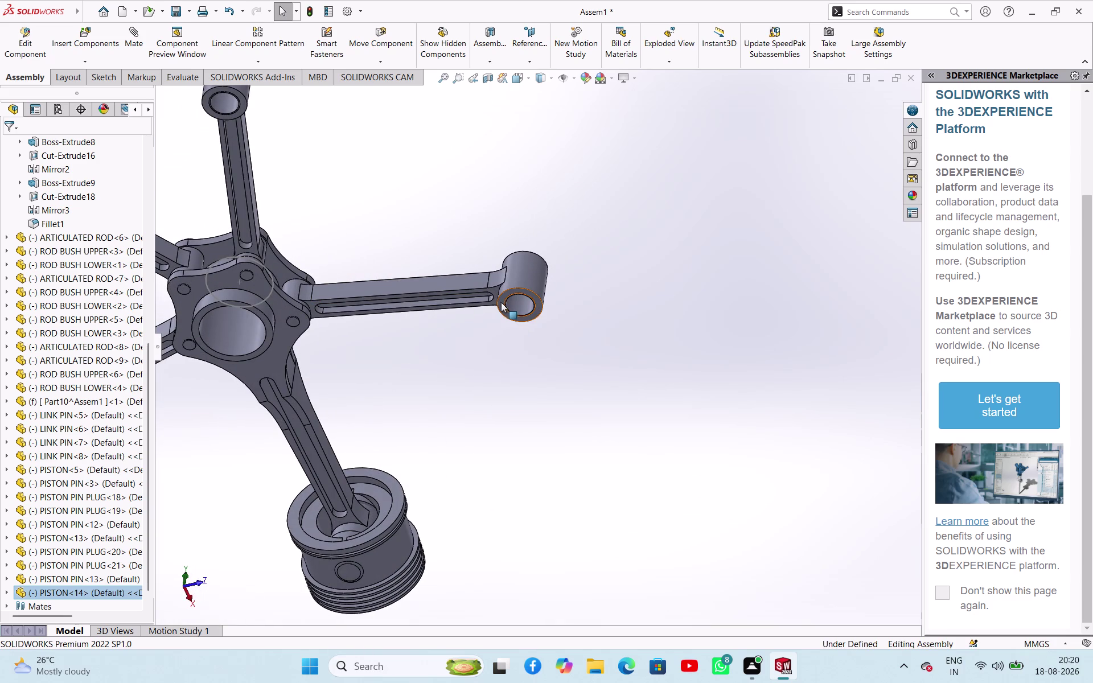
click(500, 302)
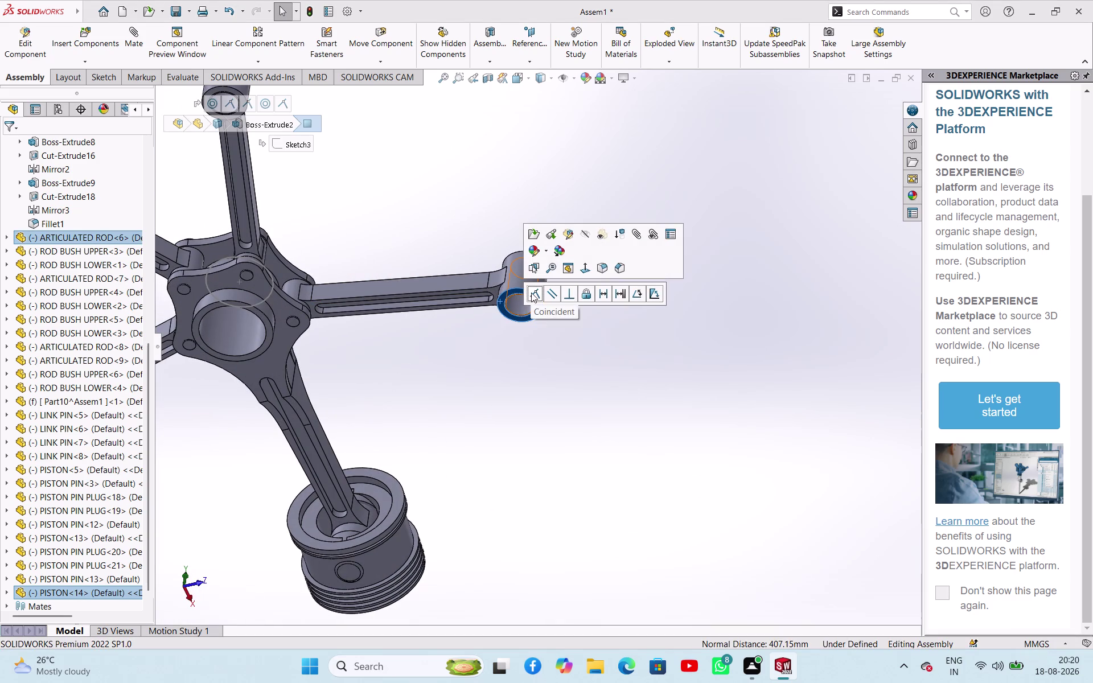
click(531, 292)
click(567, 438)
Drag the piston into position near the arm and orbit to review the assembly.
middle_drag(616, 365, 468, 482)
drag(630, 282, 607, 292)
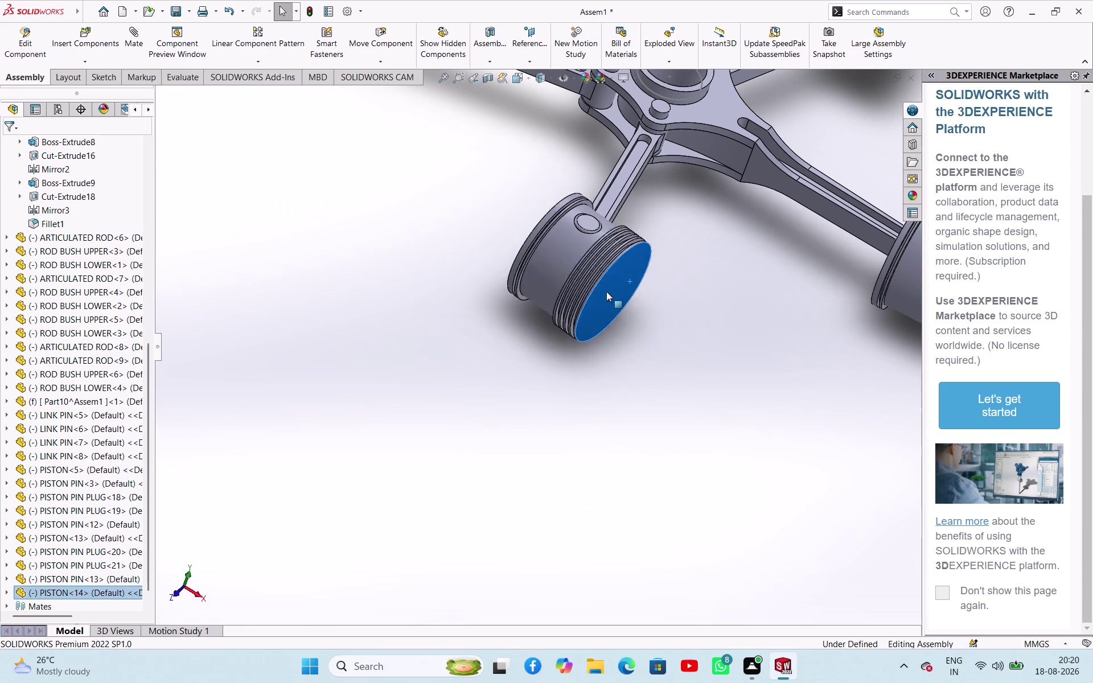
drag(607, 291, 448, 389)
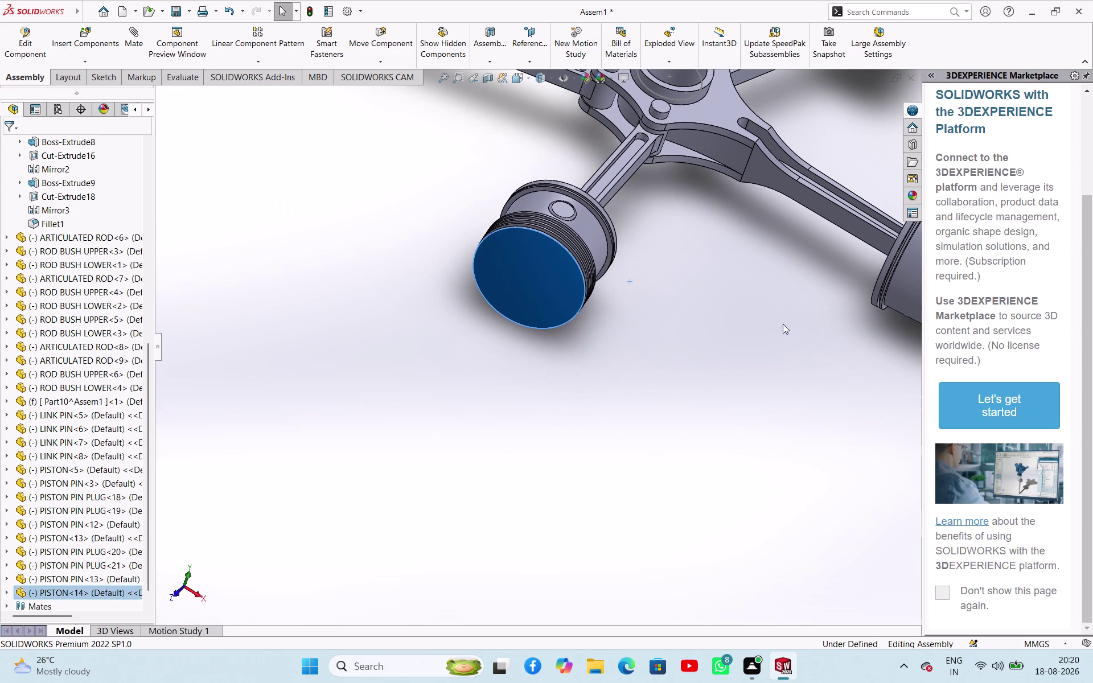
click(787, 309)
scroll(up, 3)
middle_drag(741, 235, 629, 263)
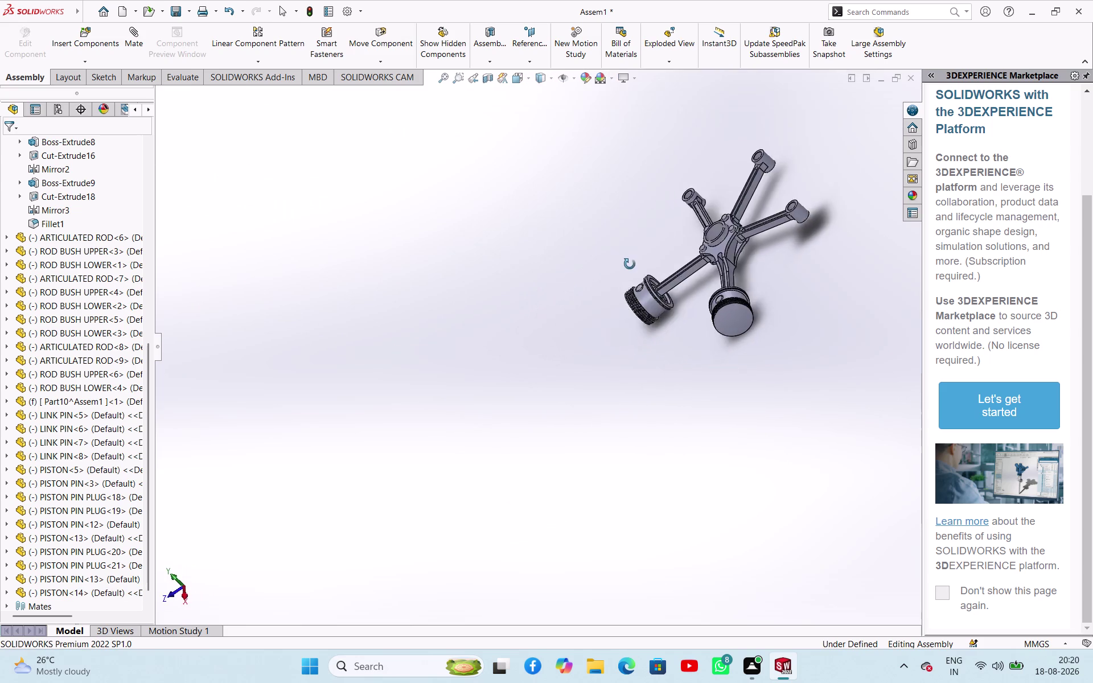
middle_drag(629, 263, 693, 275)
Paste another piston copy and bring its pin bore into view.
key(ctrl+v)
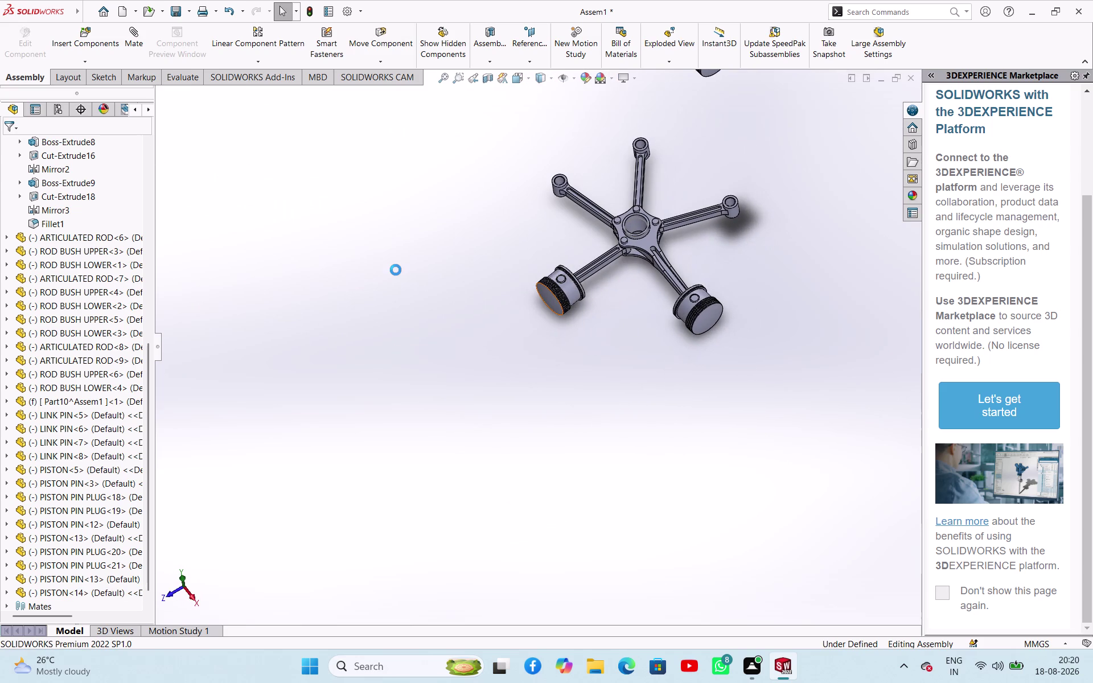
middle_drag(406, 393, 487, 434)
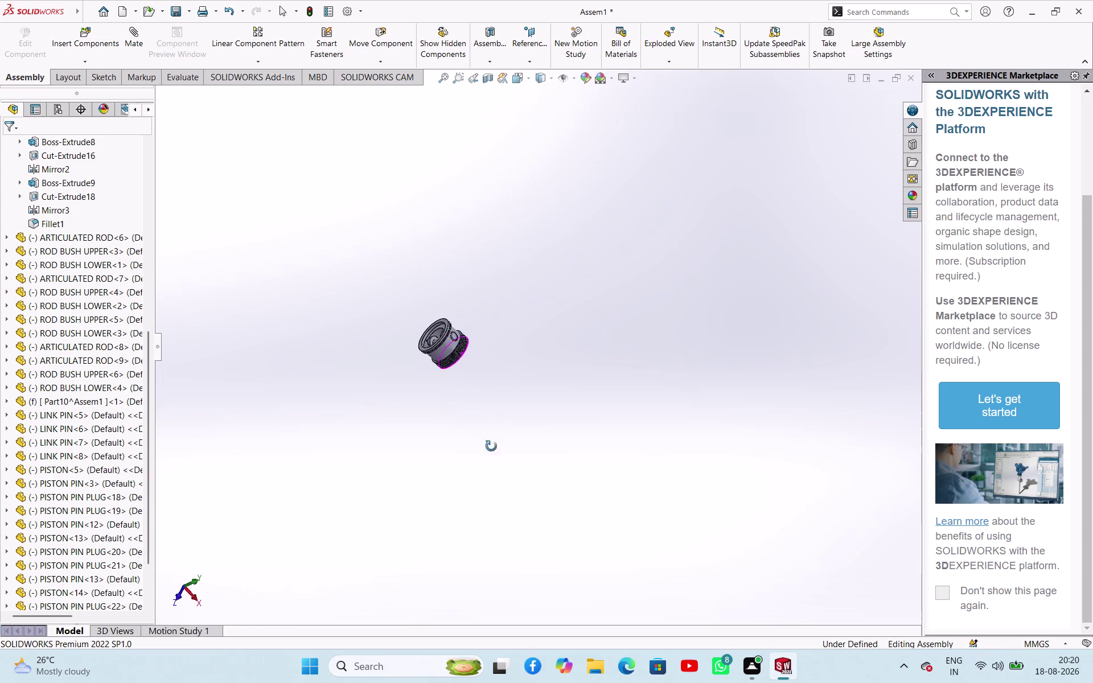
middle_drag(487, 434, 507, 516)
scroll(down, 3)
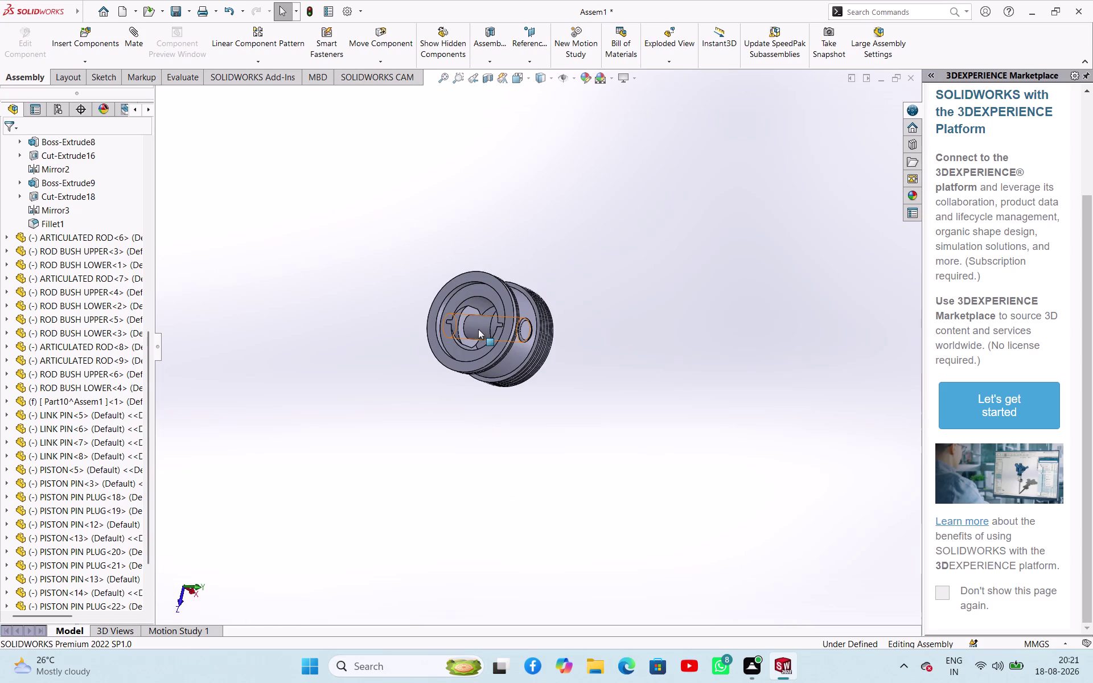
Make the piston pin concentric with the rod arm's bore.
click(478, 329)
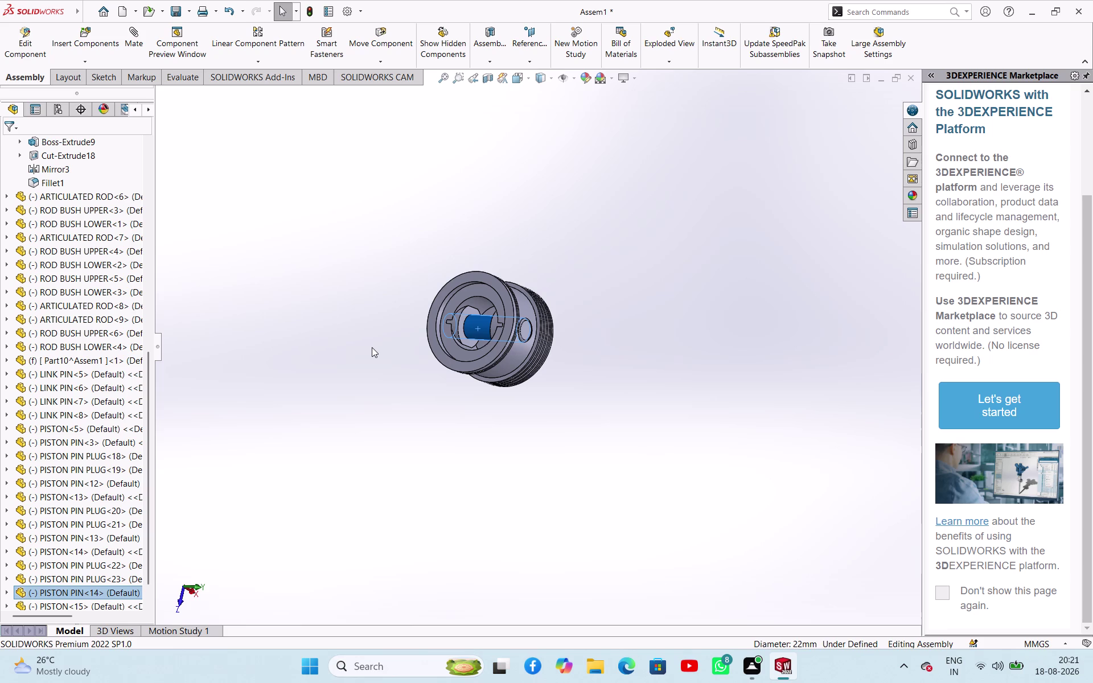
scroll(up, 3)
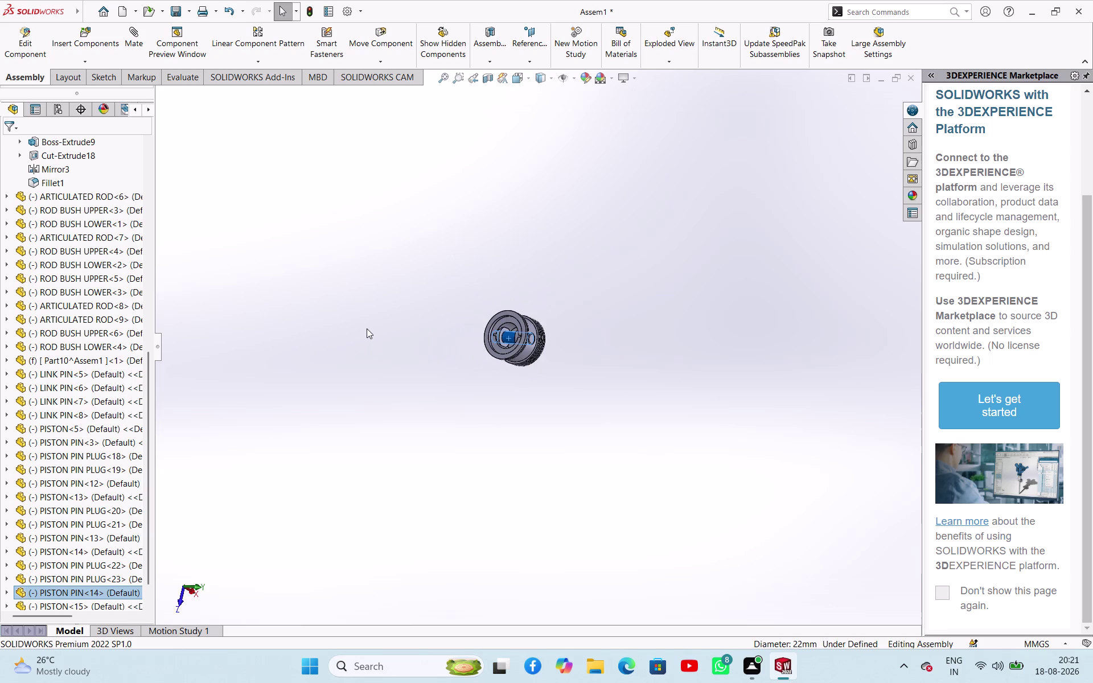
scroll(up, 3)
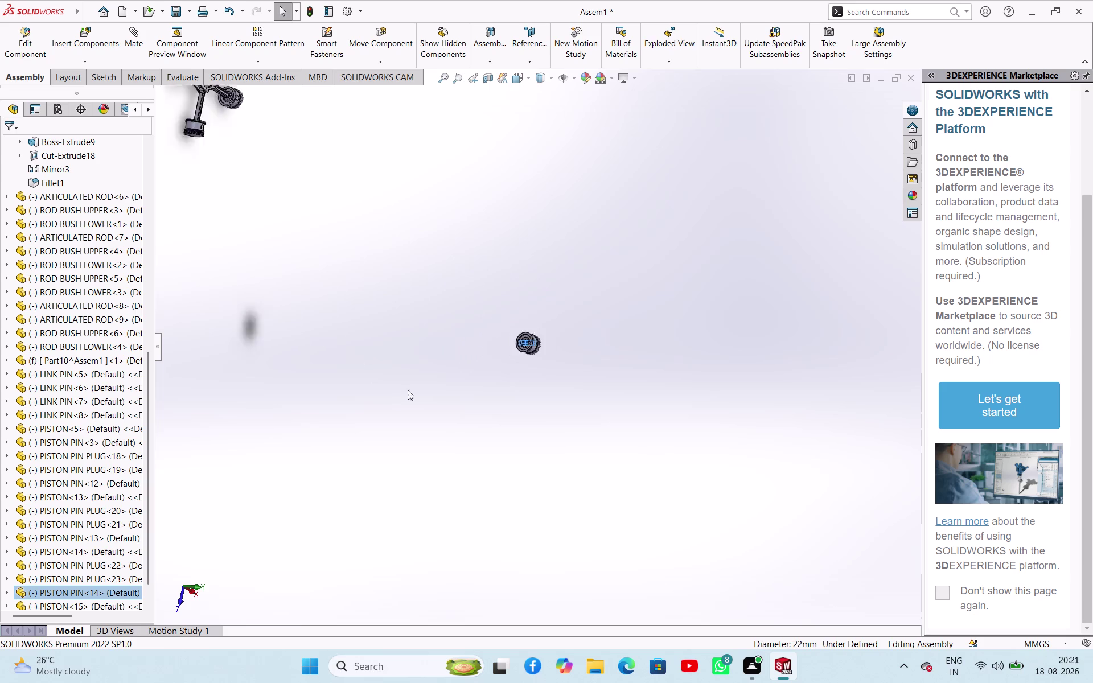
scroll(up, 3)
scroll(down, 3)
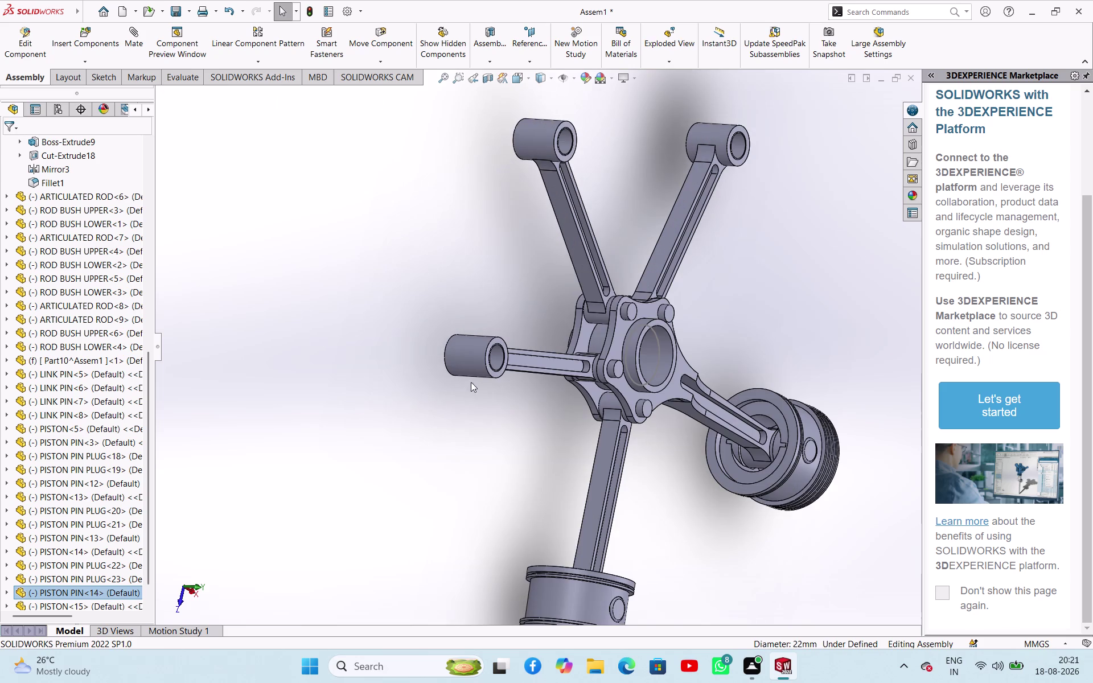
click(493, 351)
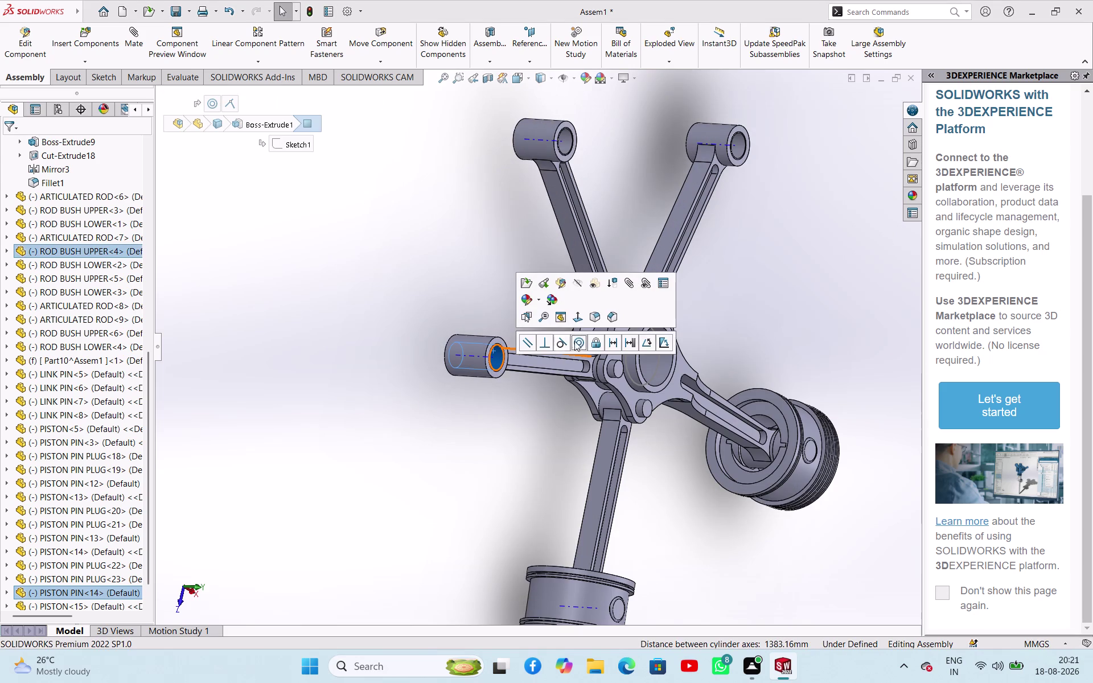
click(579, 341)
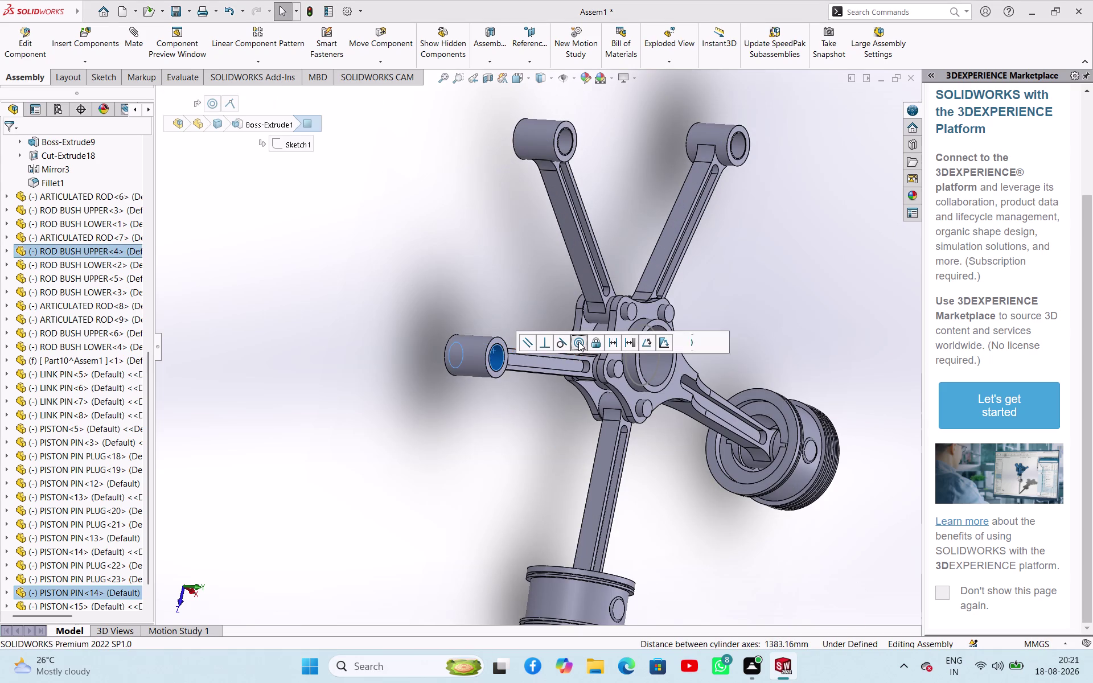
Mate the piston's pin bore to the arm end bore, attaching it to a third arm.
scroll(up, 3)
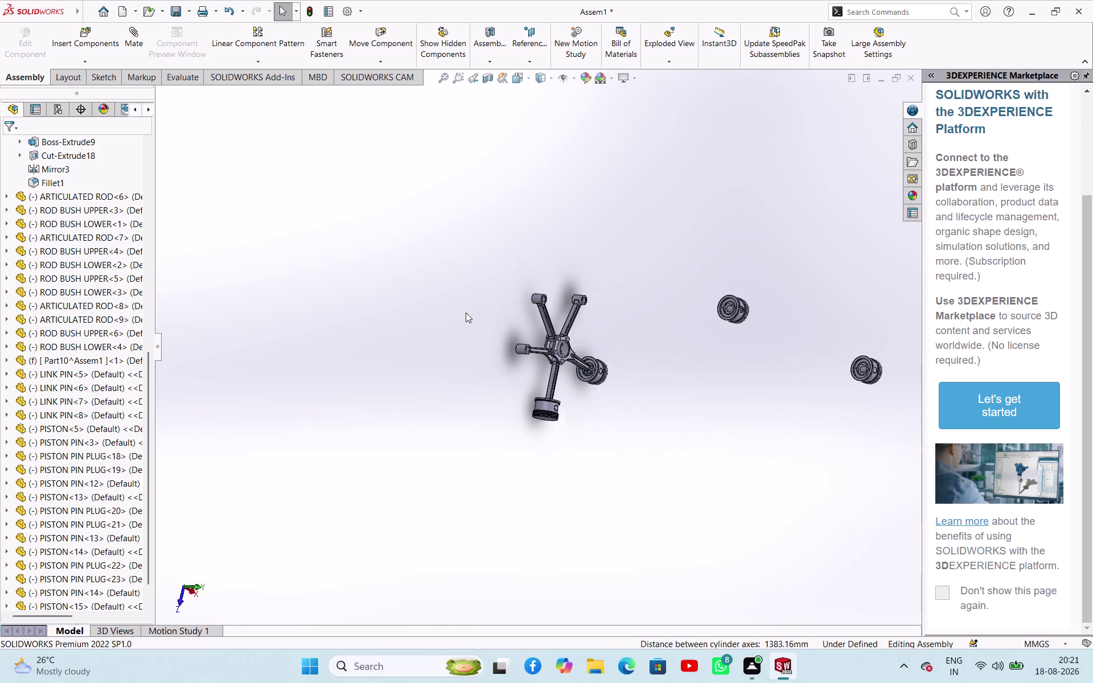
scroll(up, 3)
scroll(down, 3)
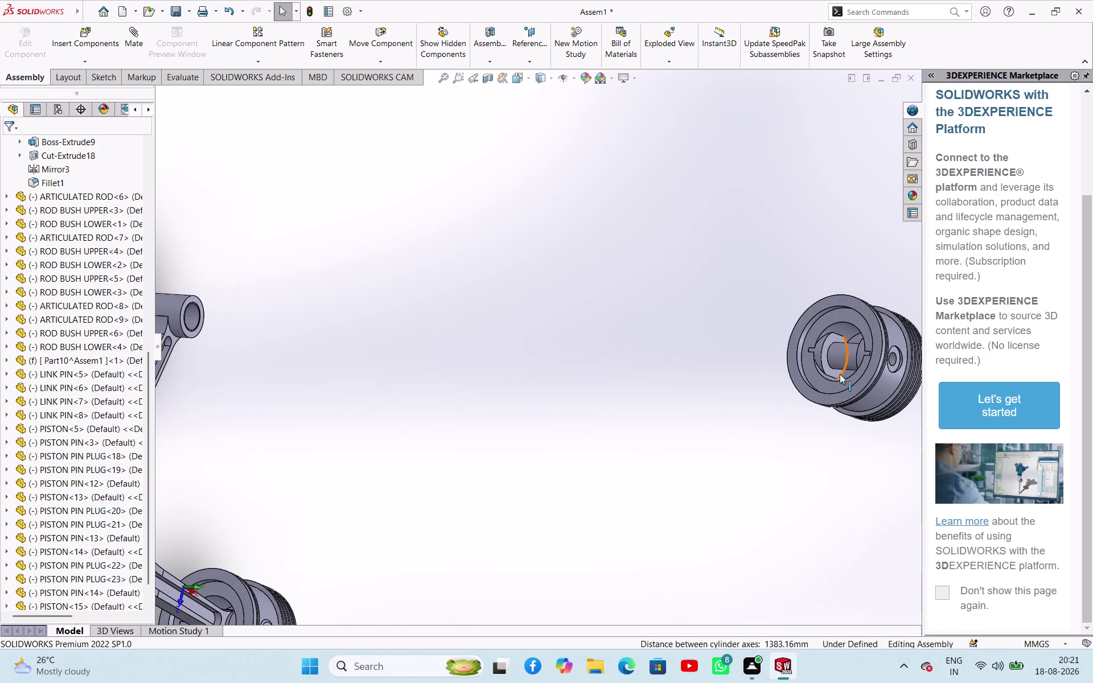
click(838, 373)
scroll(up, 3)
middle_drag(448, 417, 455, 416)
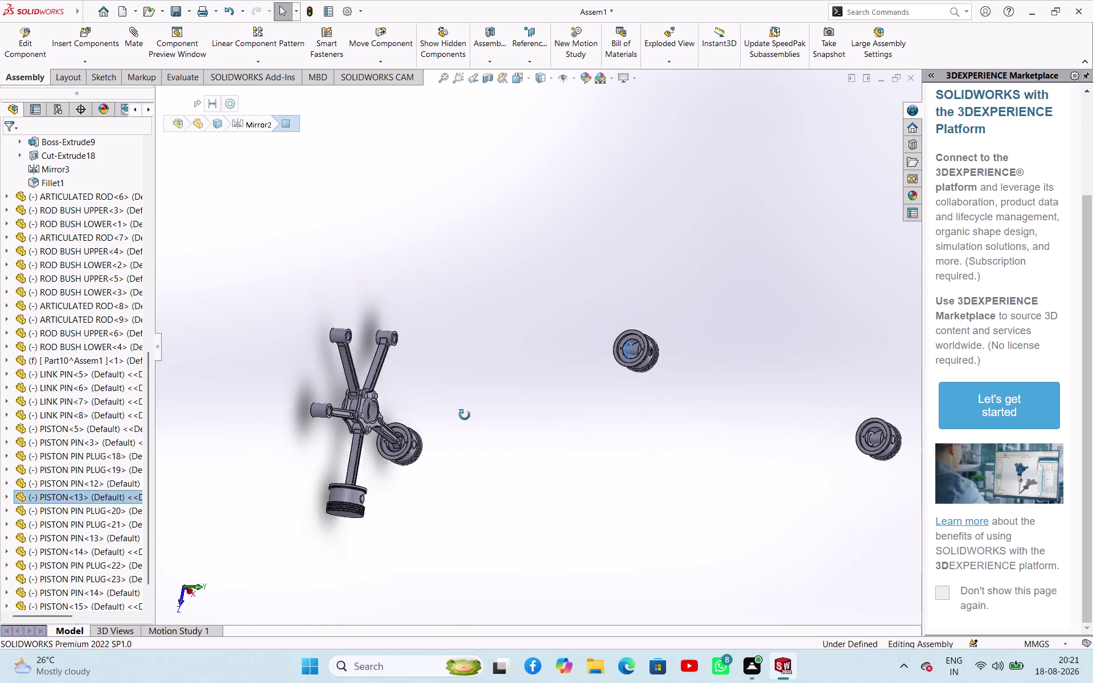
middle_drag(456, 416, 614, 407)
scroll(up, 3)
scroll(down, 3)
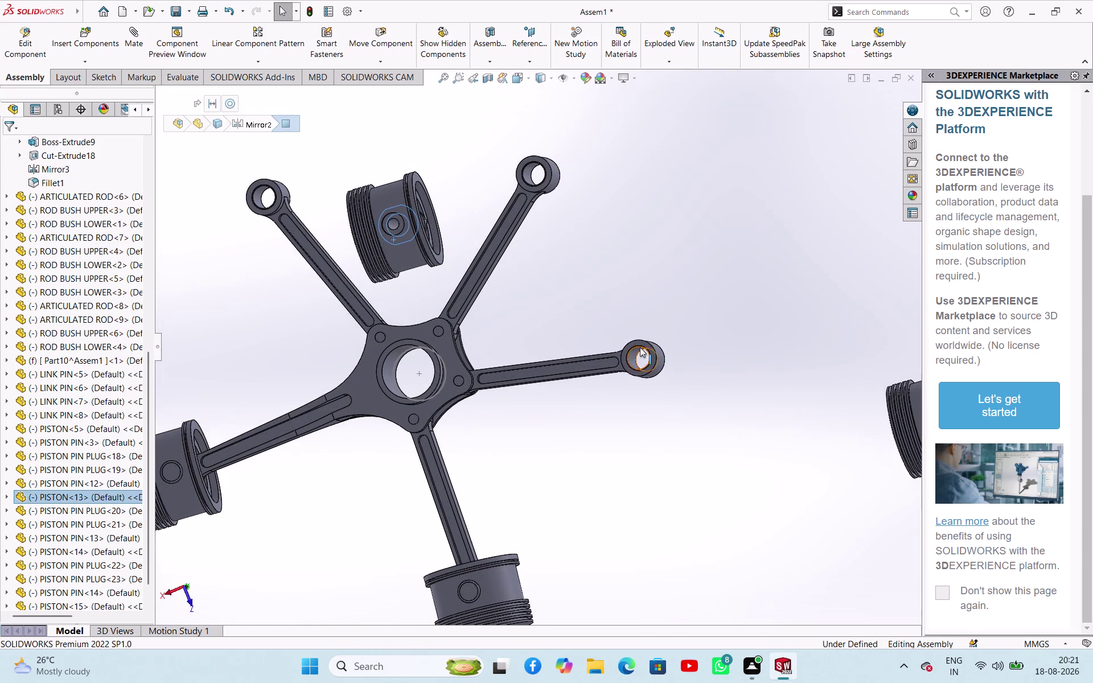
click(642, 342)
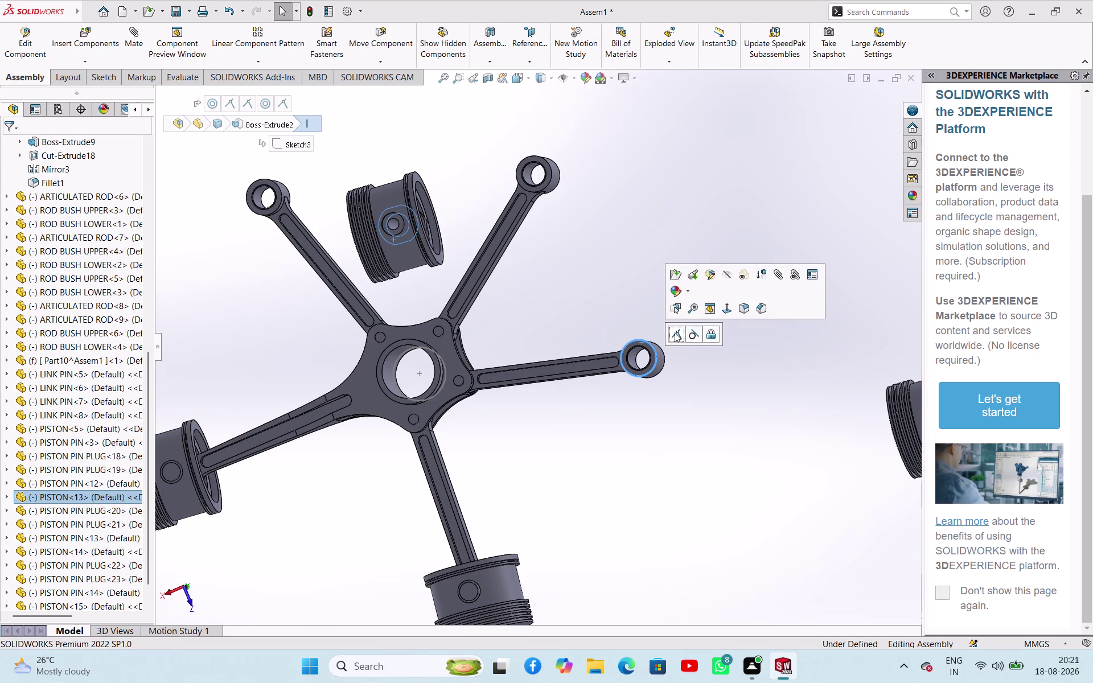
click(675, 333)
click(651, 269)
Drag the stacked piston copy toward another free arm.
scroll(up, 3)
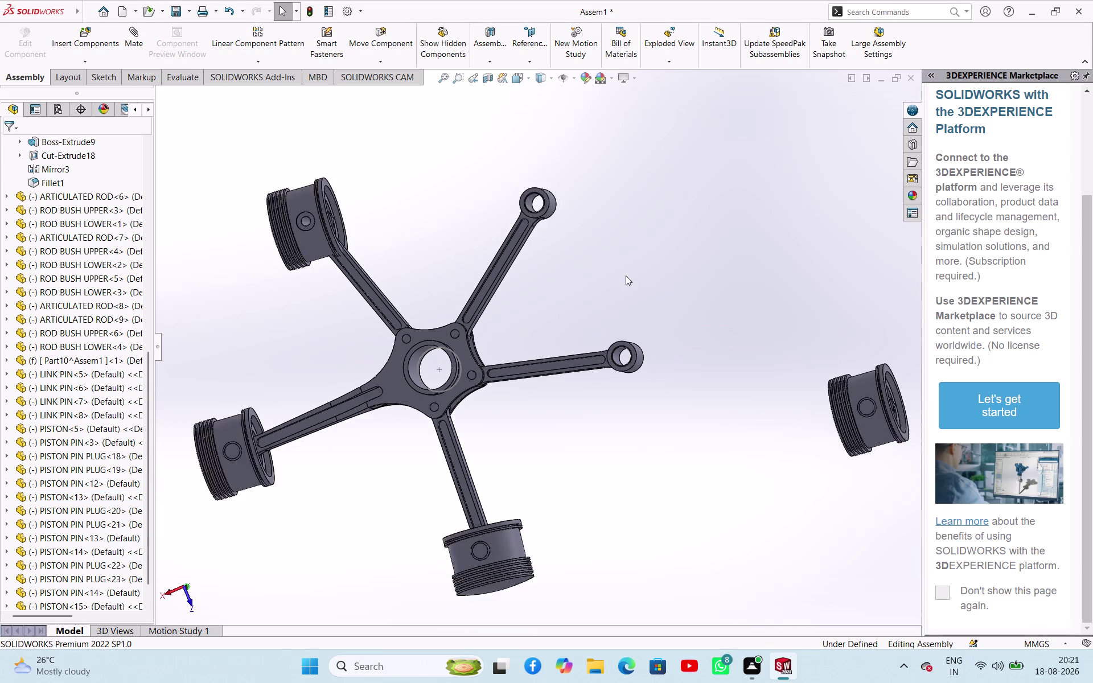
scroll(up, 3)
middle_drag(630, 257, 499, 262)
scroll(up, 3)
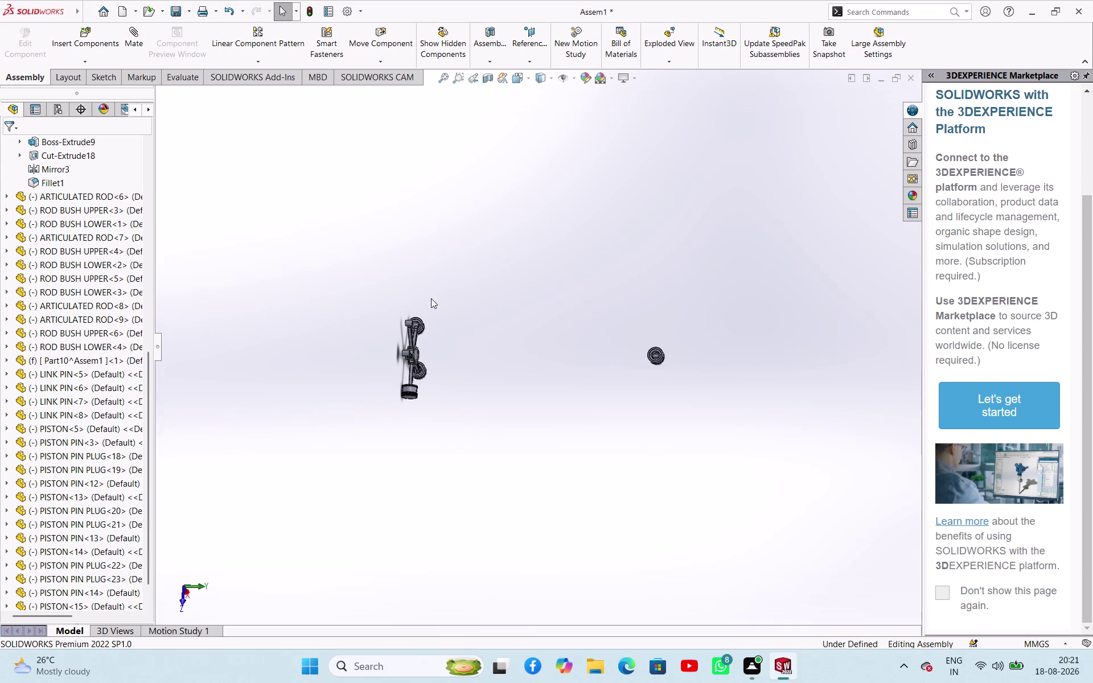
middle_drag(422, 300, 325, 274)
scroll(down, 3)
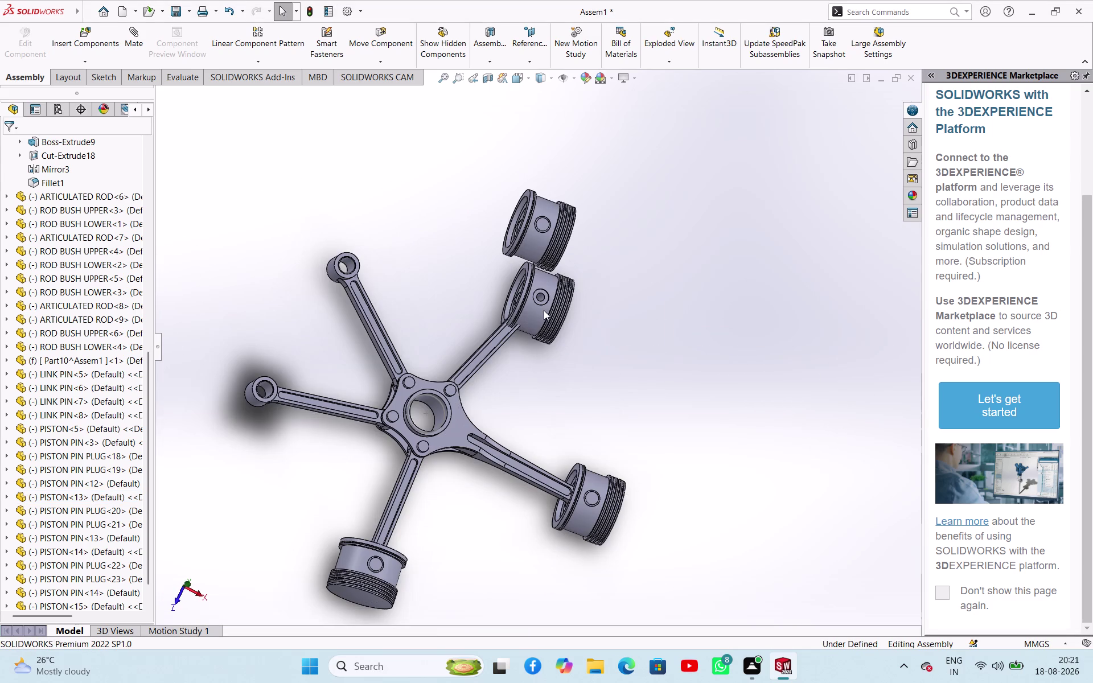
drag(529, 325, 557, 303)
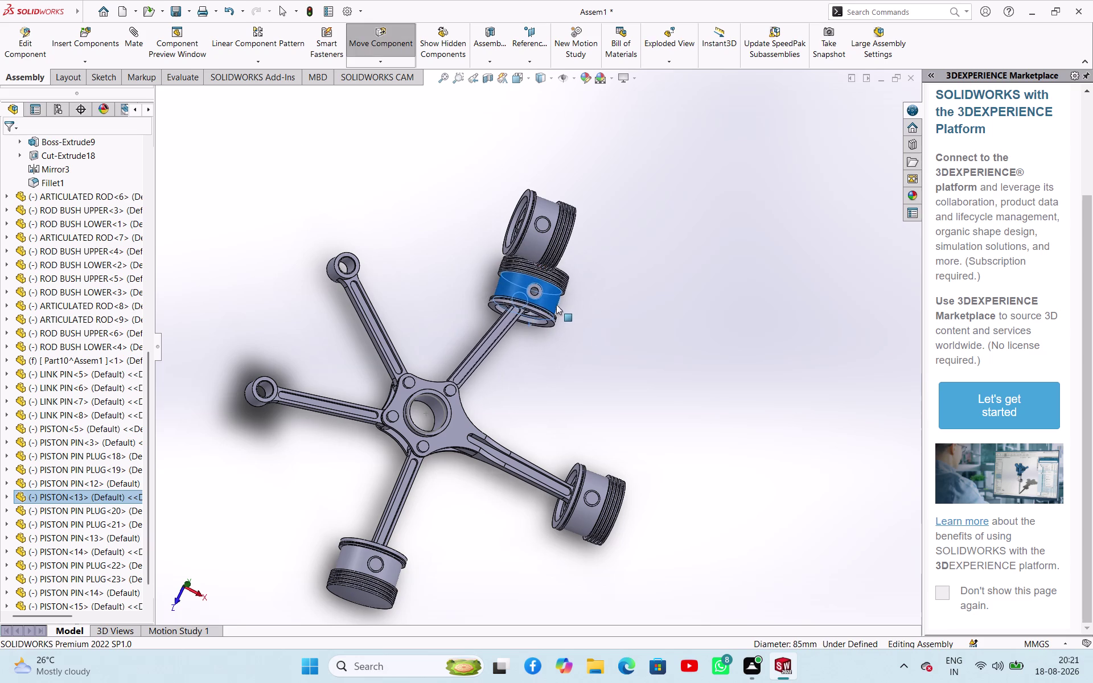
drag(557, 304, 561, 308)
Make that piston's pin concentric with the rod arm end bore.
click(553, 358)
scroll(up, 3)
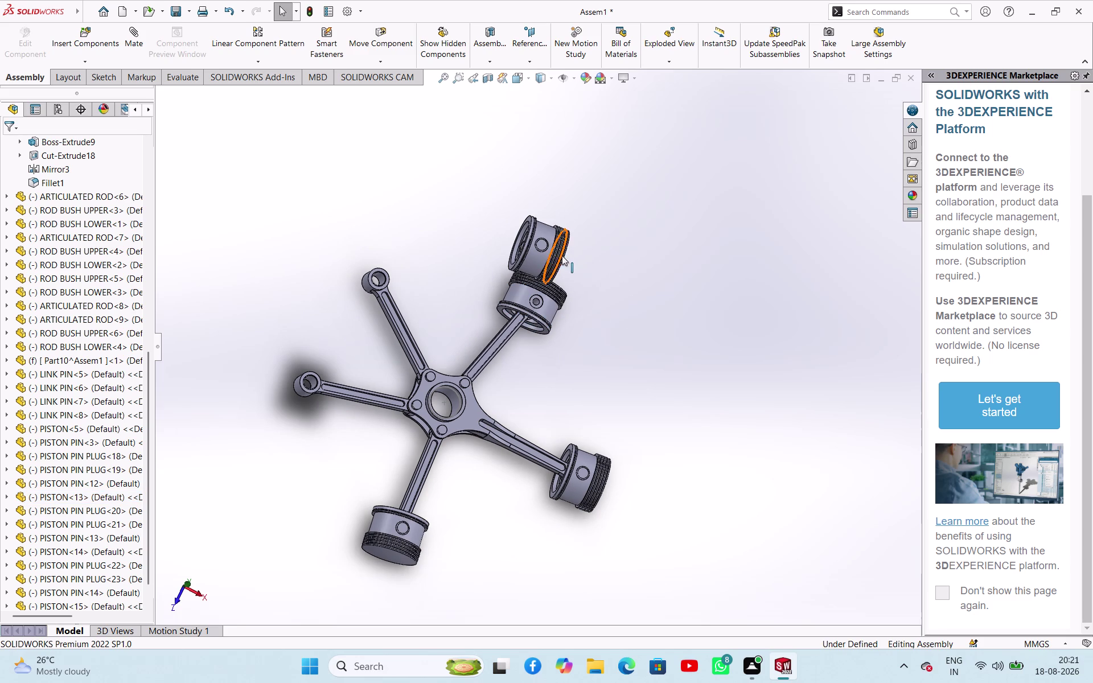
scroll(down, 3)
middle_drag(565, 313, 649, 361)
click(509, 281)
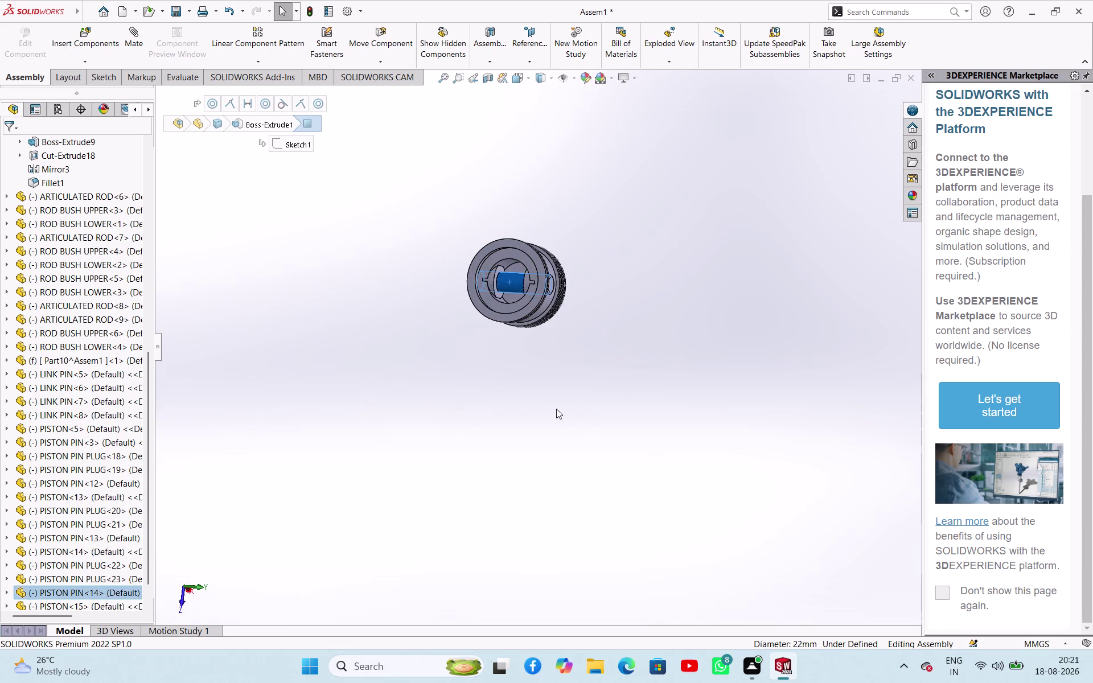
scroll(up, 3)
middle_drag(410, 361, 343, 334)
scroll(down, 3)
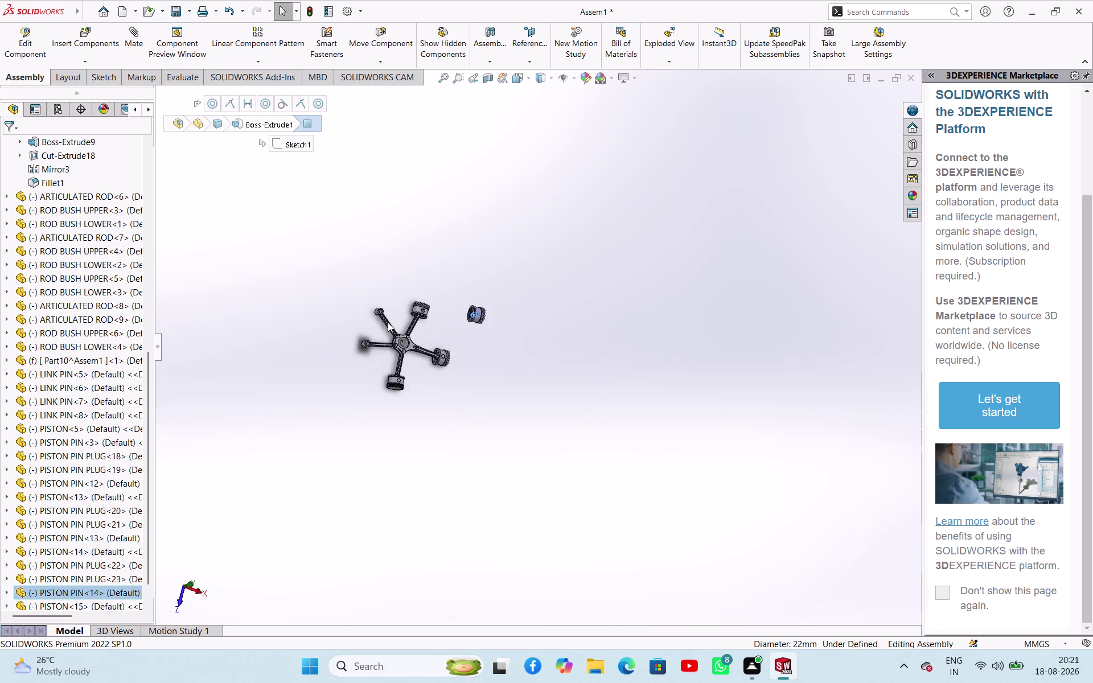
scroll(down, 3)
click(537, 264)
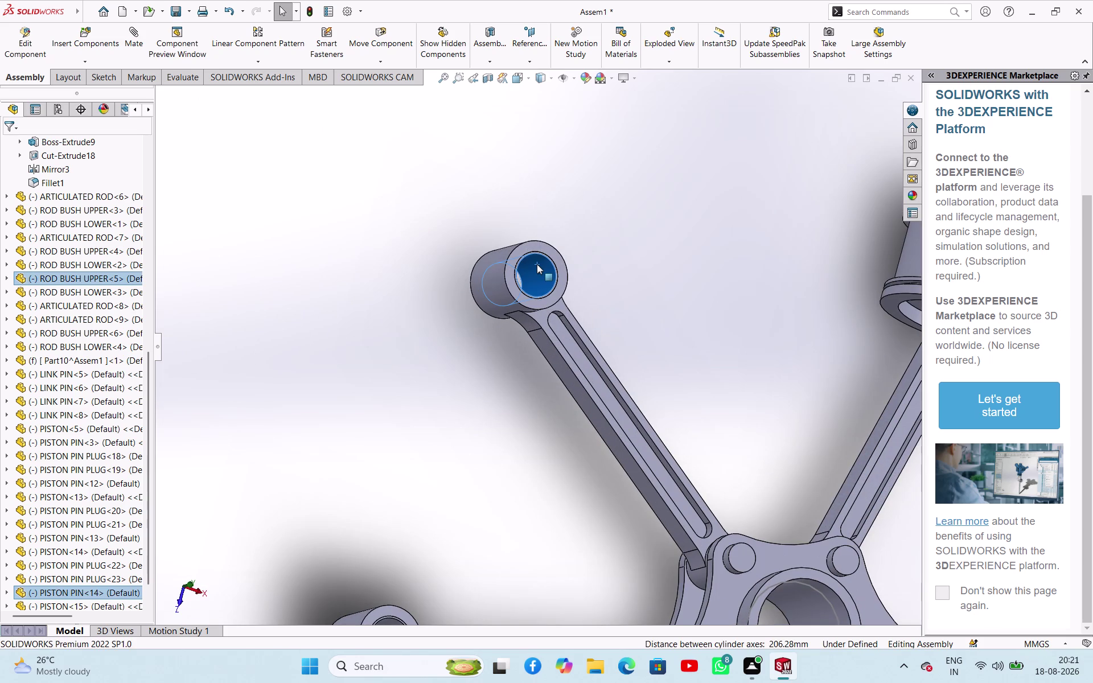
click(625, 255)
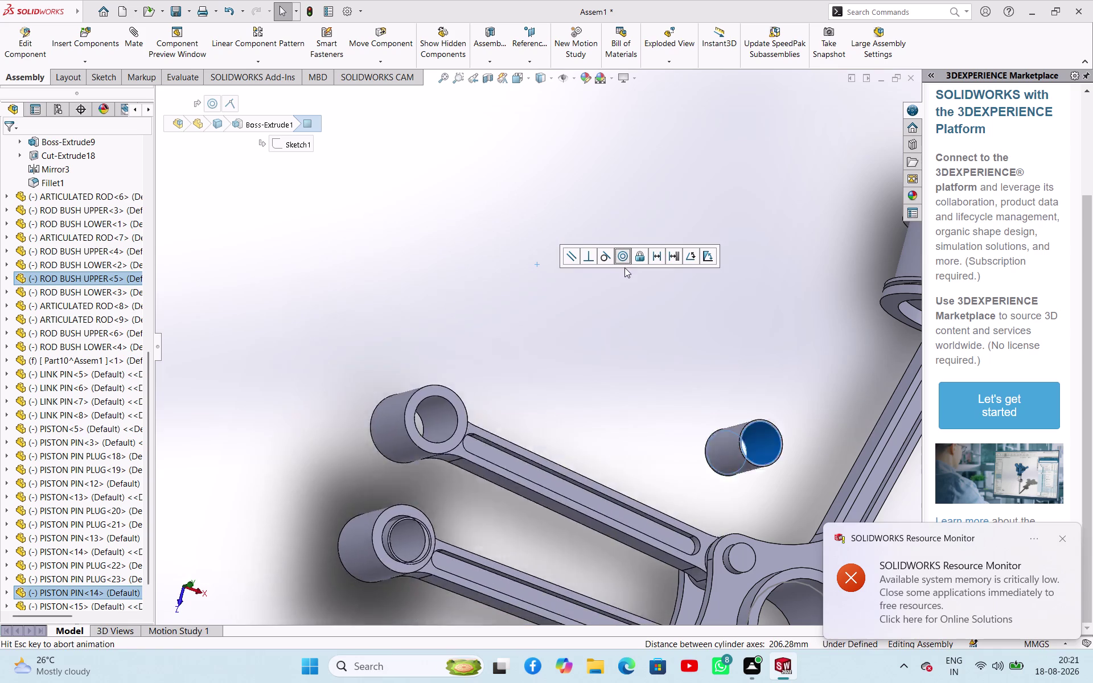
Undo the last two actions, leaving the piston copy loose.
scroll(up, 3)
scroll(up, 3)
scroll(up, 3)
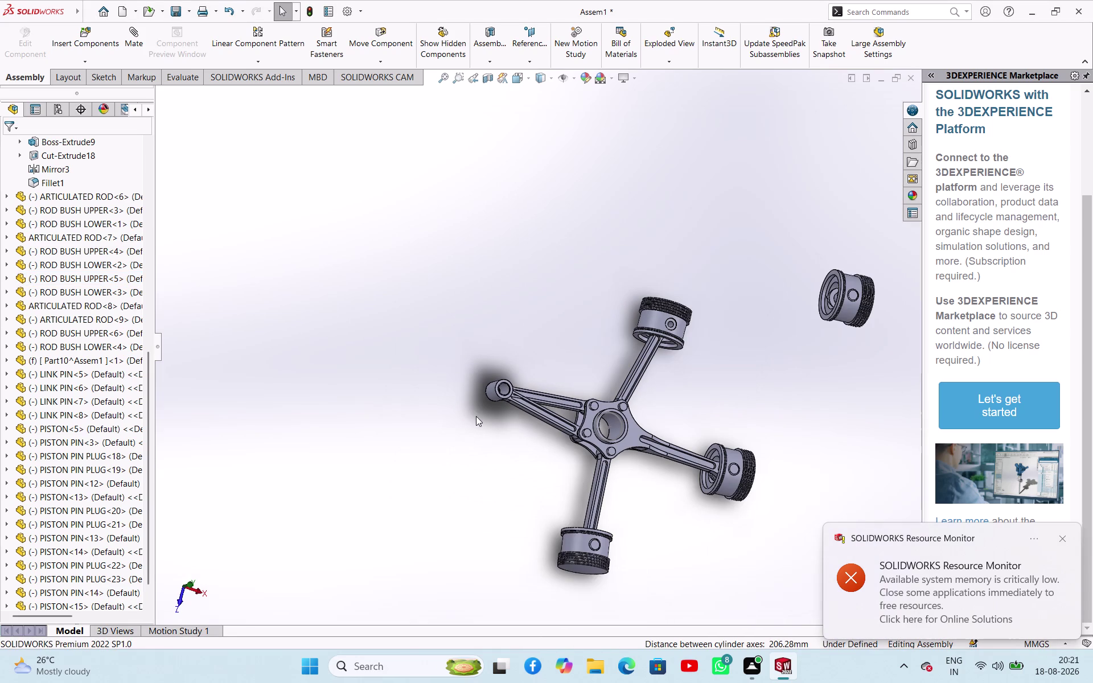
key(ctrl+z)
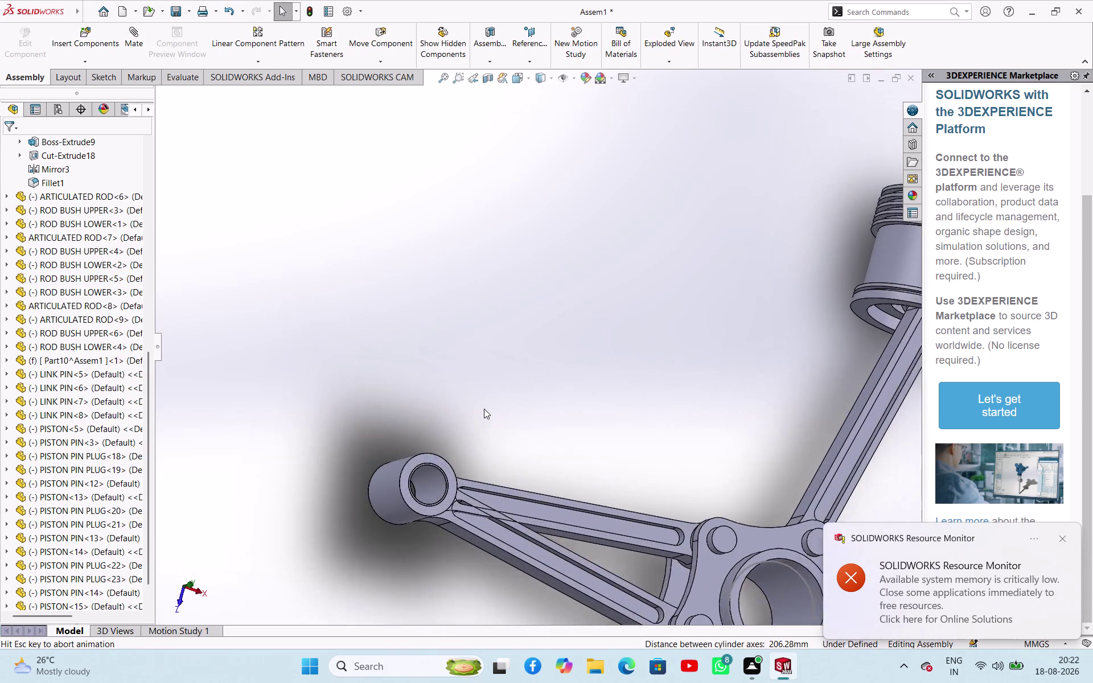
key(ctrl+z)
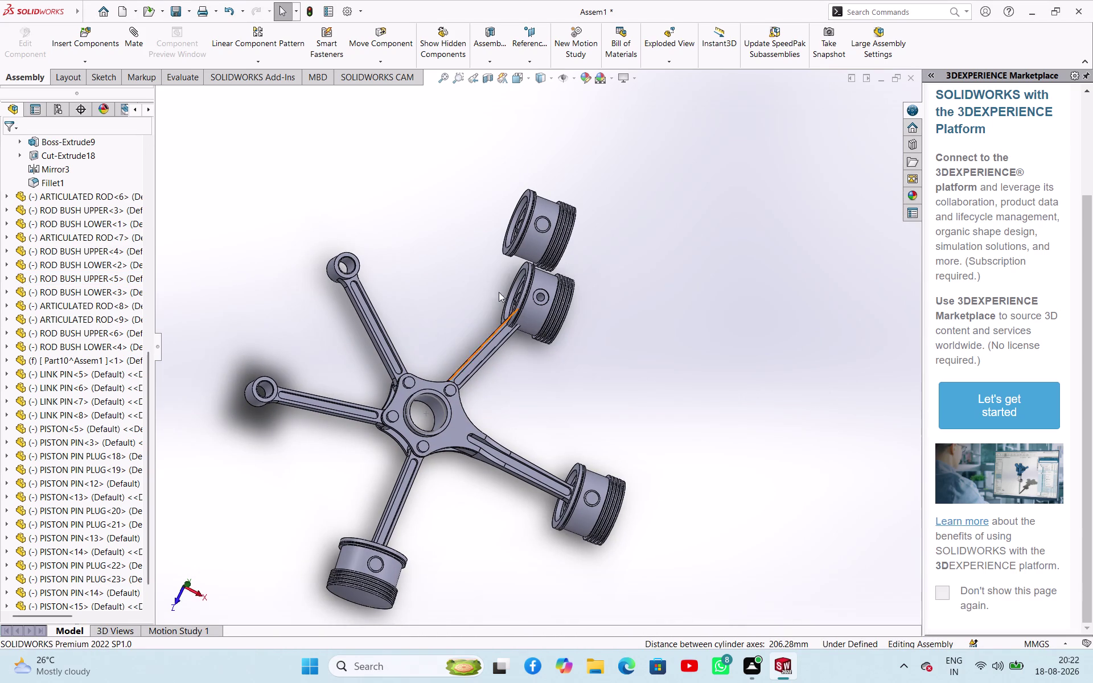
click(267, 389)
middle_drag(319, 199, 352, 207)
Pick the loose piston's bore and the rod end hole and apply Concentric.
scroll(down, 3)
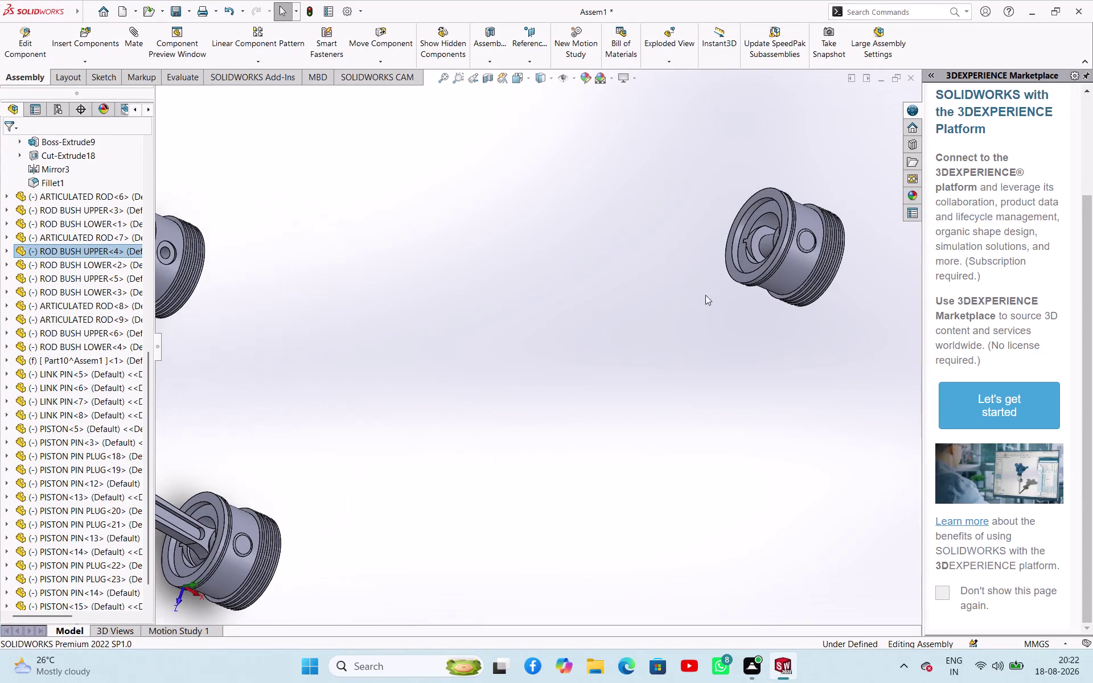
click(765, 241)
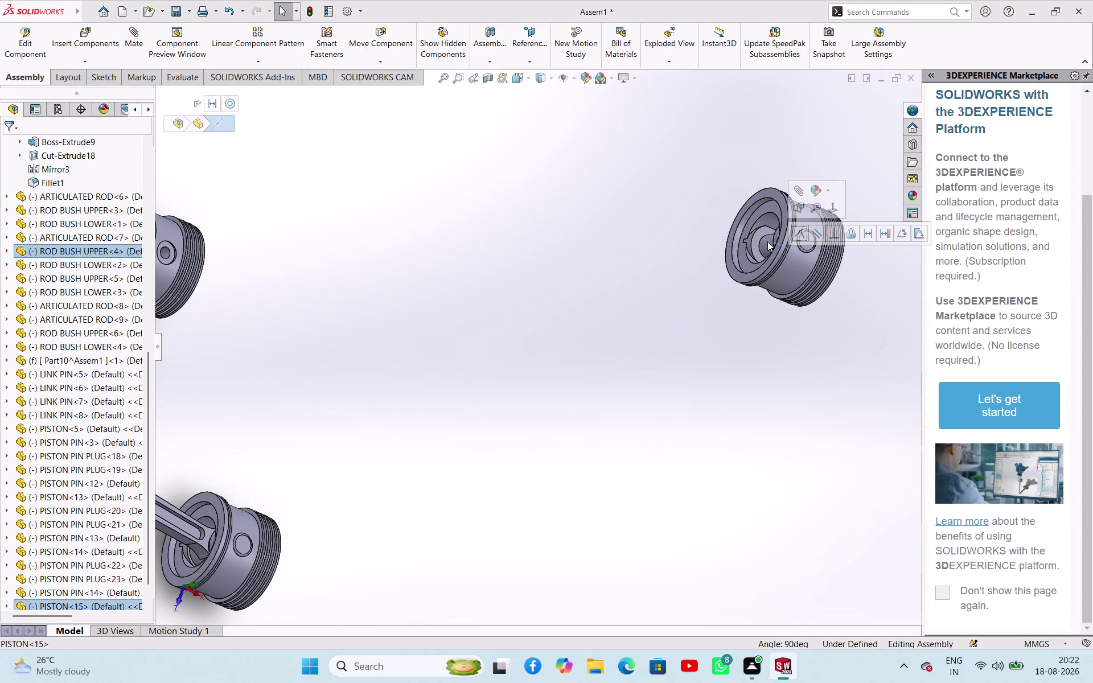
click(675, 310)
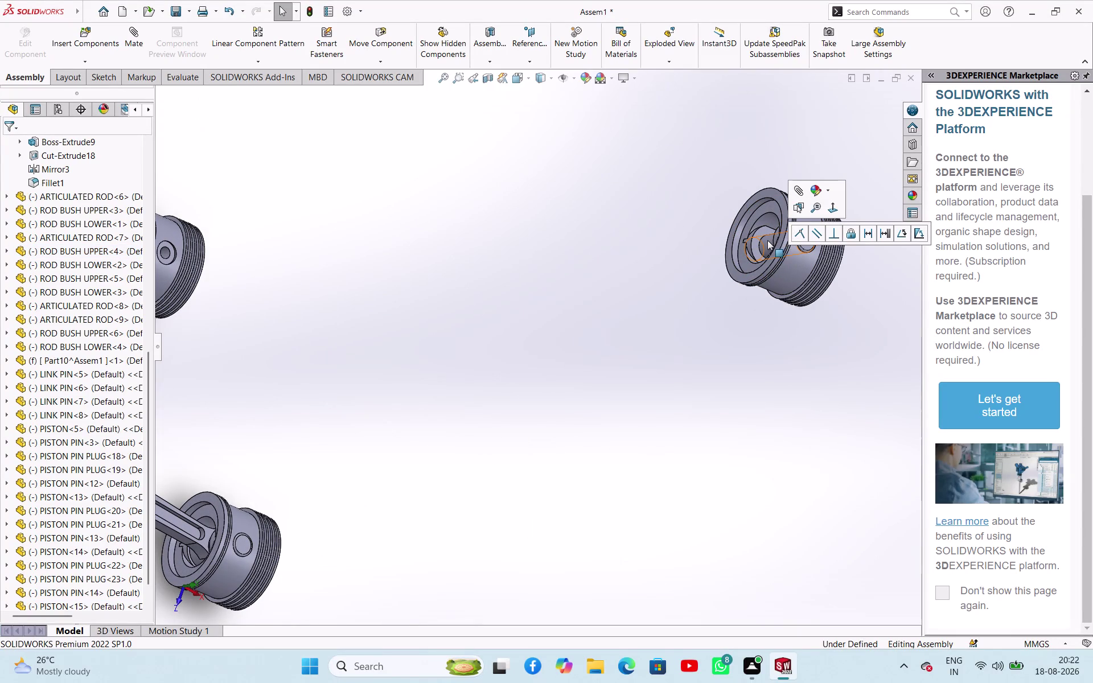
click(768, 240)
scroll(up, 3)
scroll(down, 3)
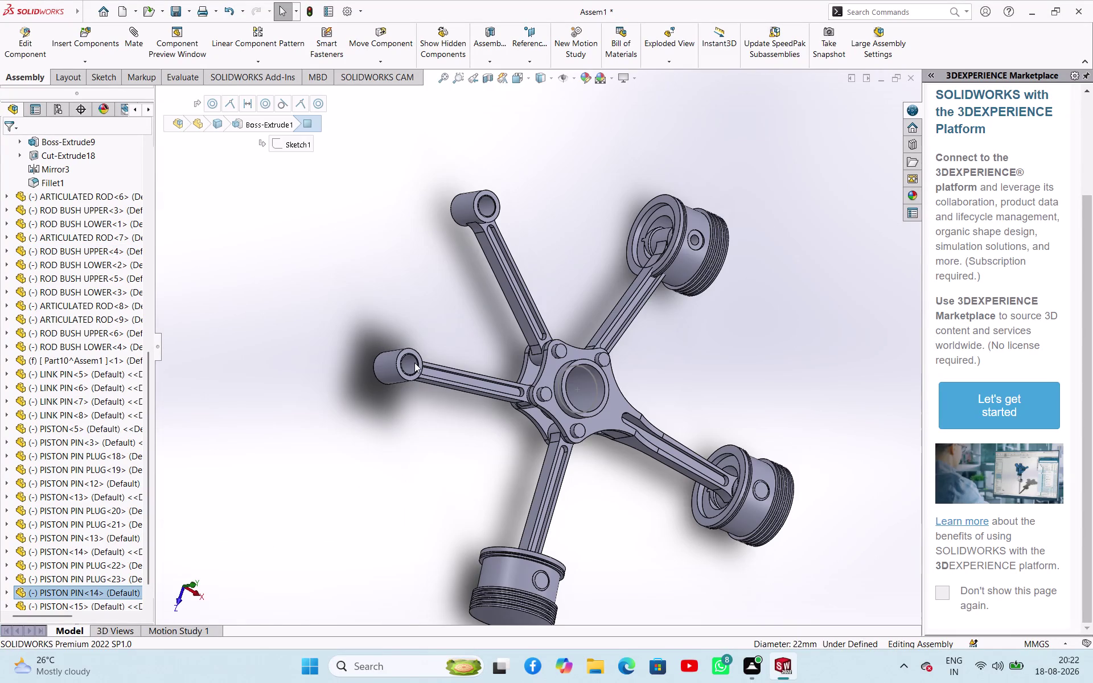
click(409, 359)
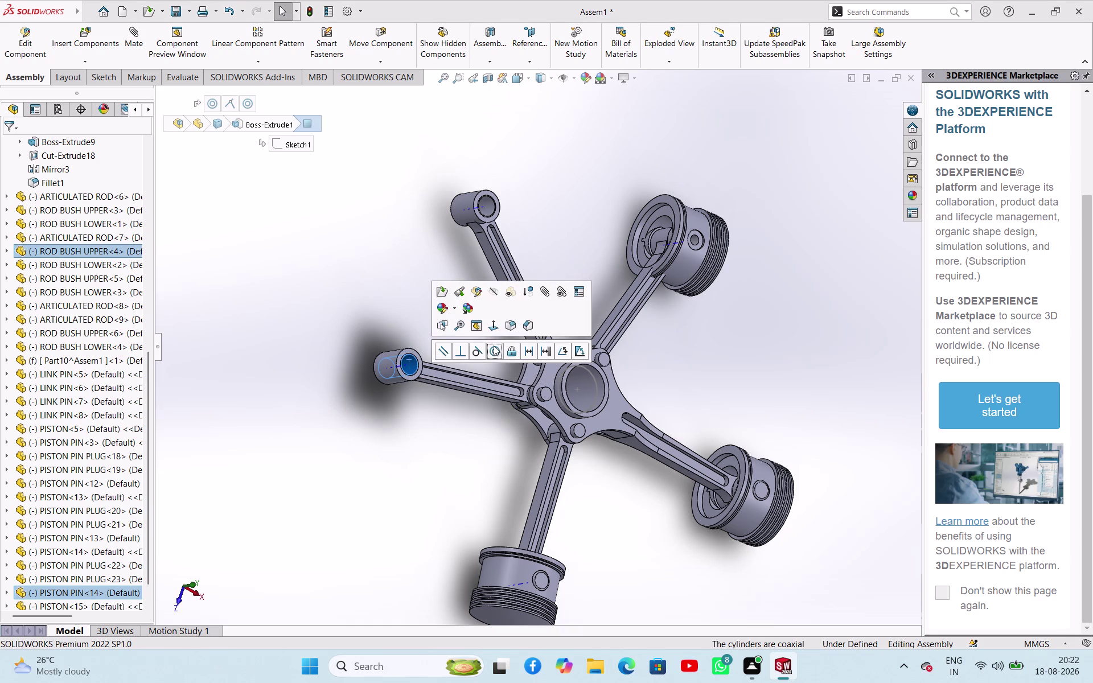
click(496, 353)
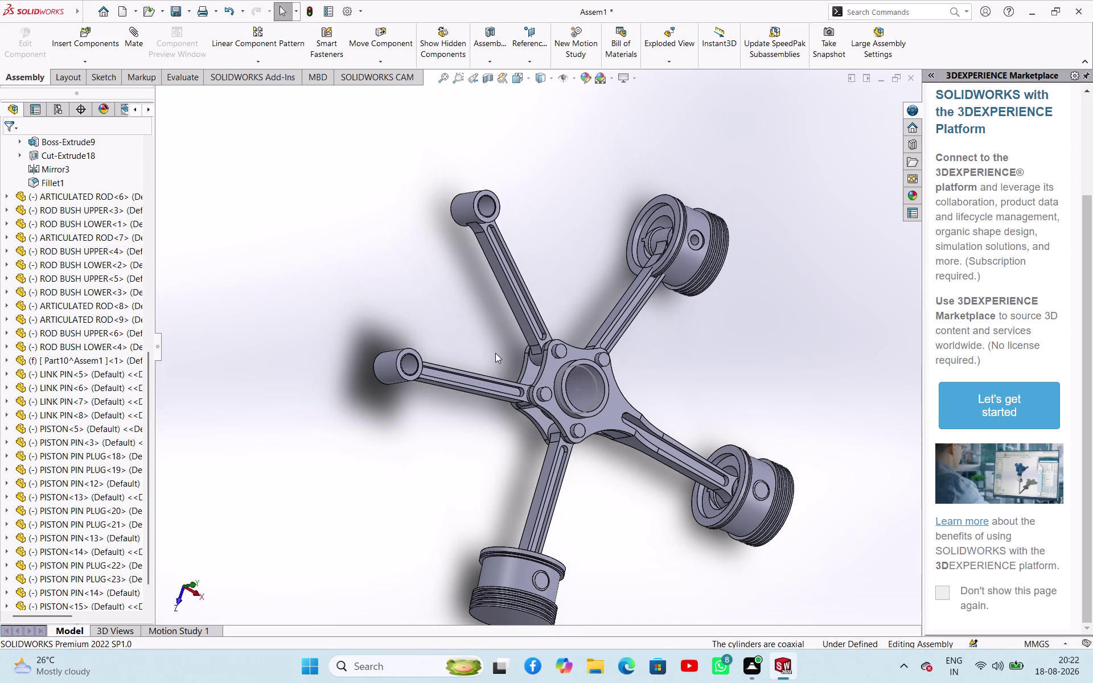
scroll(up, 3)
scroll(down, 3)
Reselect the piston pin bore and free rod-end face and make them concentric.
middle_drag(626, 267, 654, 290)
scroll(down, 3)
click(644, 340)
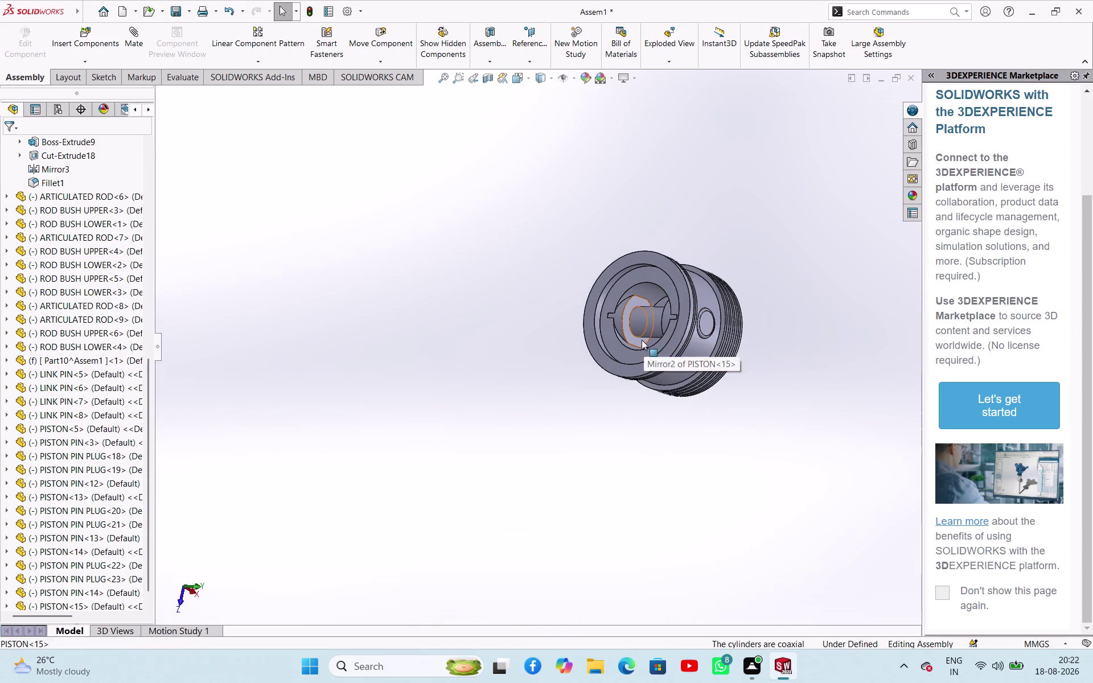
scroll(up, 3)
middle_drag(342, 364, 431, 390)
scroll(down, 3)
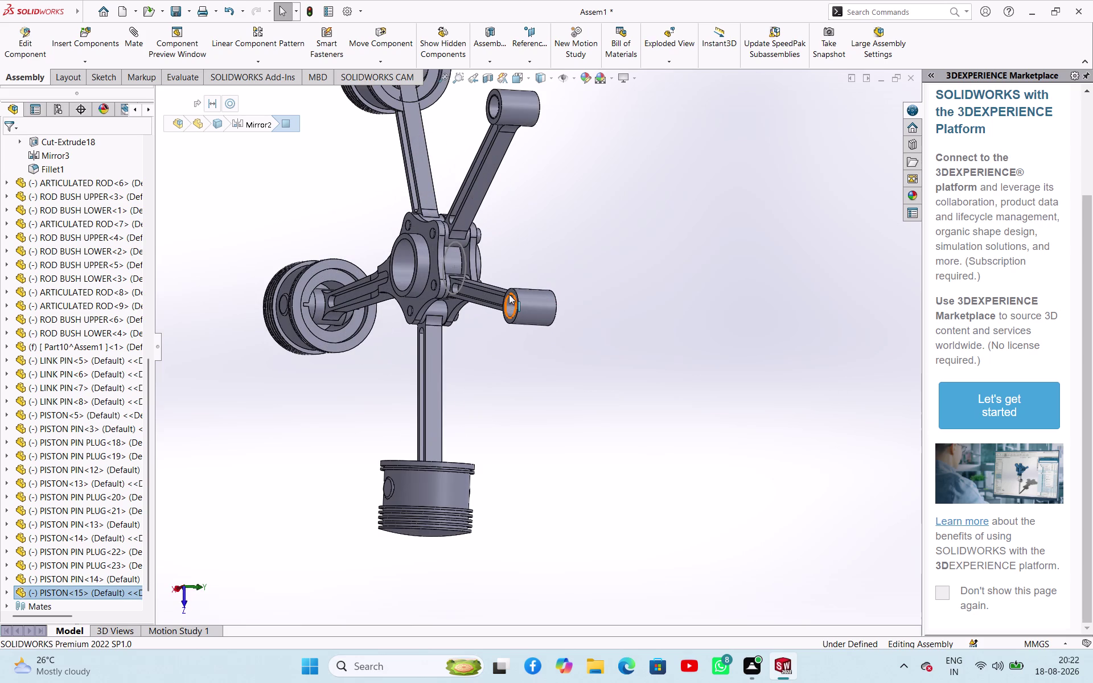
click(512, 290)
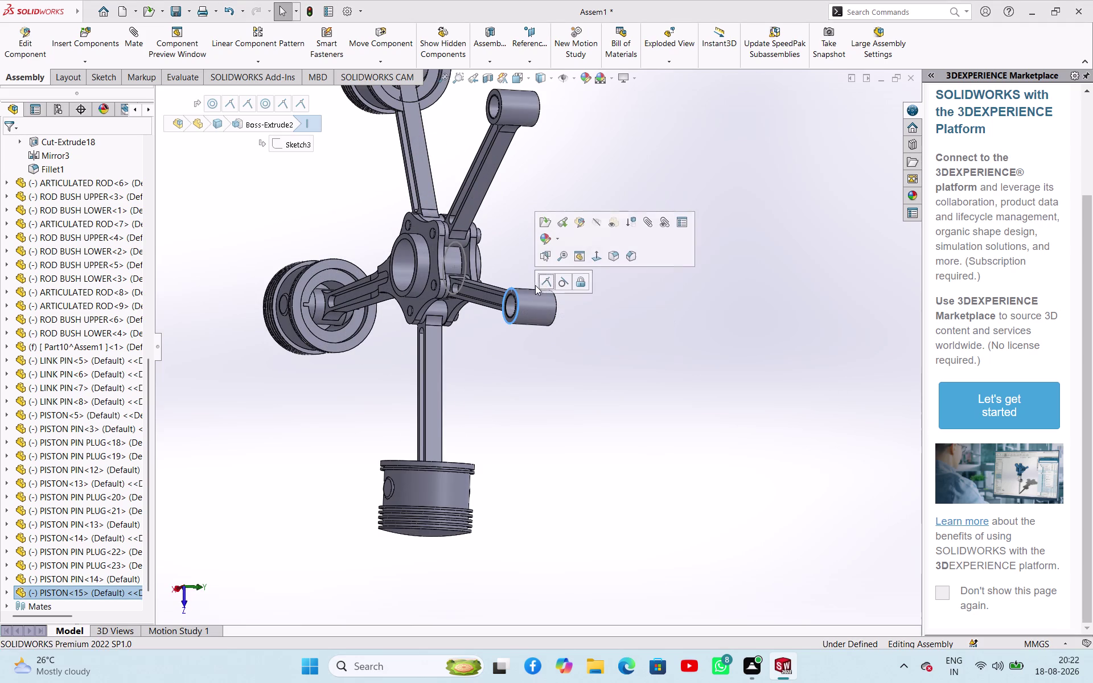
click(550, 282)
click(627, 399)
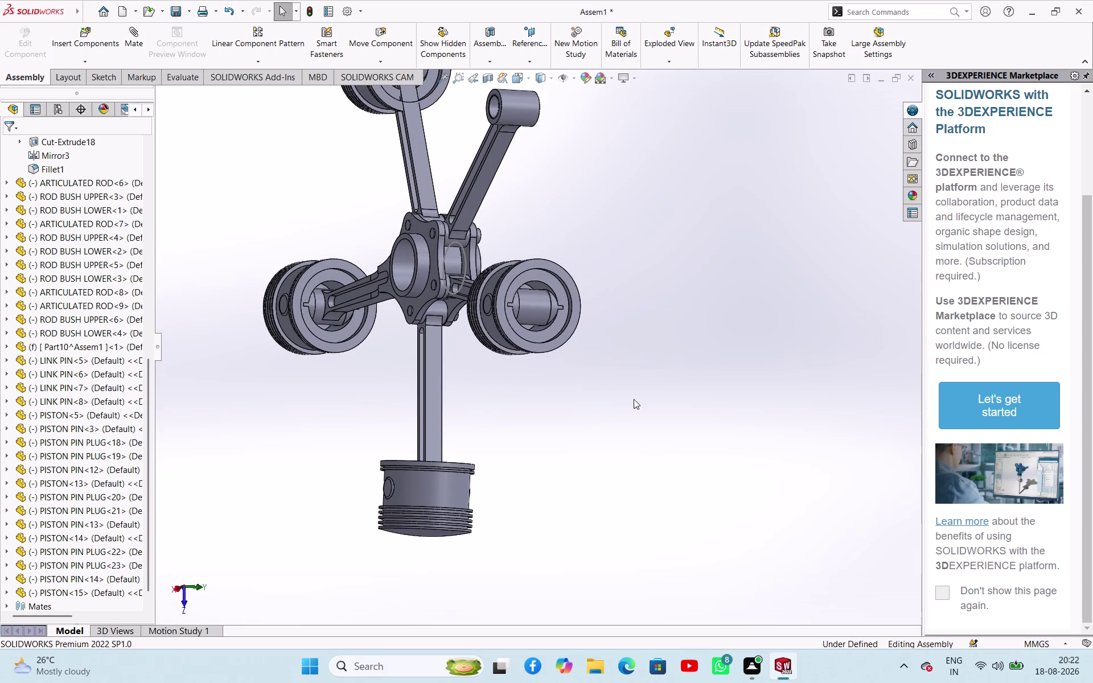
middle_drag(649, 397, 478, 285)
Rotate two mated pistons about their pins to align them with their rods.
drag(615, 370, 377, 325)
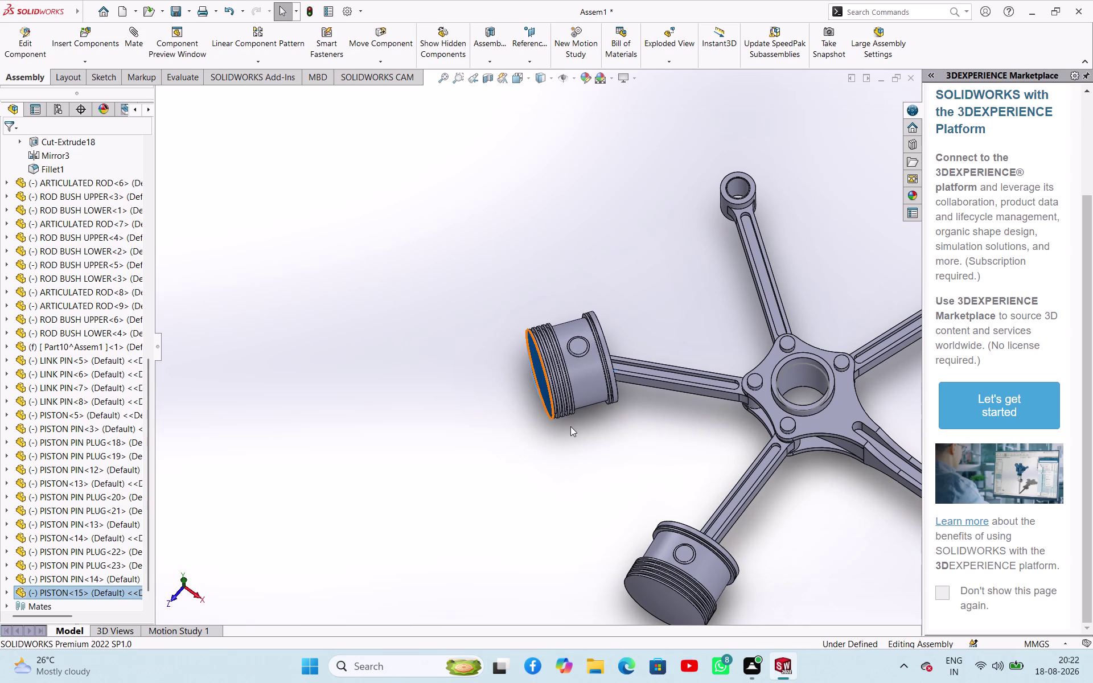
drag(592, 395, 572, 395)
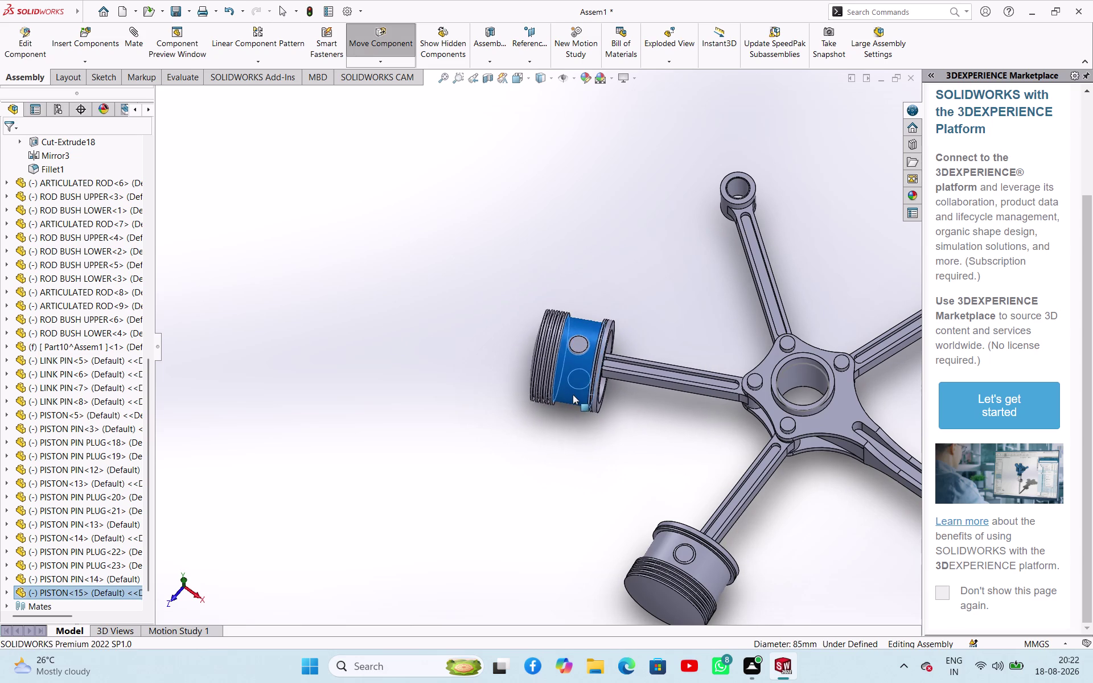
drag(573, 395, 573, 394)
scroll(up, 3)
scroll(up, 3)
click(773, 360)
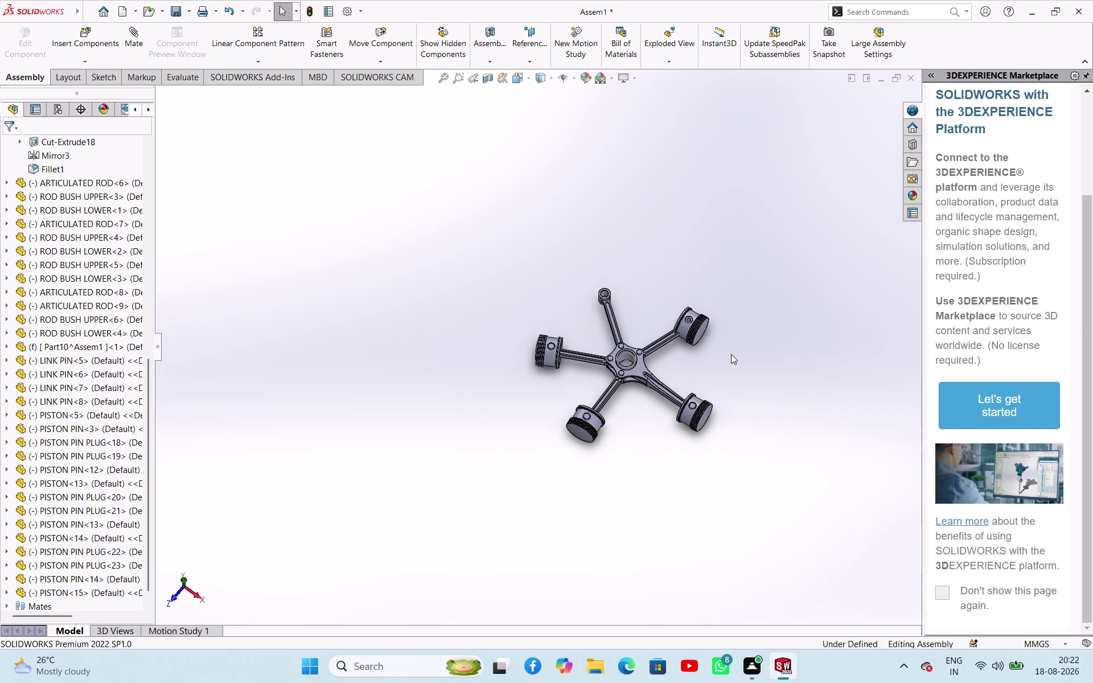
scroll(down, 3)
drag(646, 326, 664, 322)
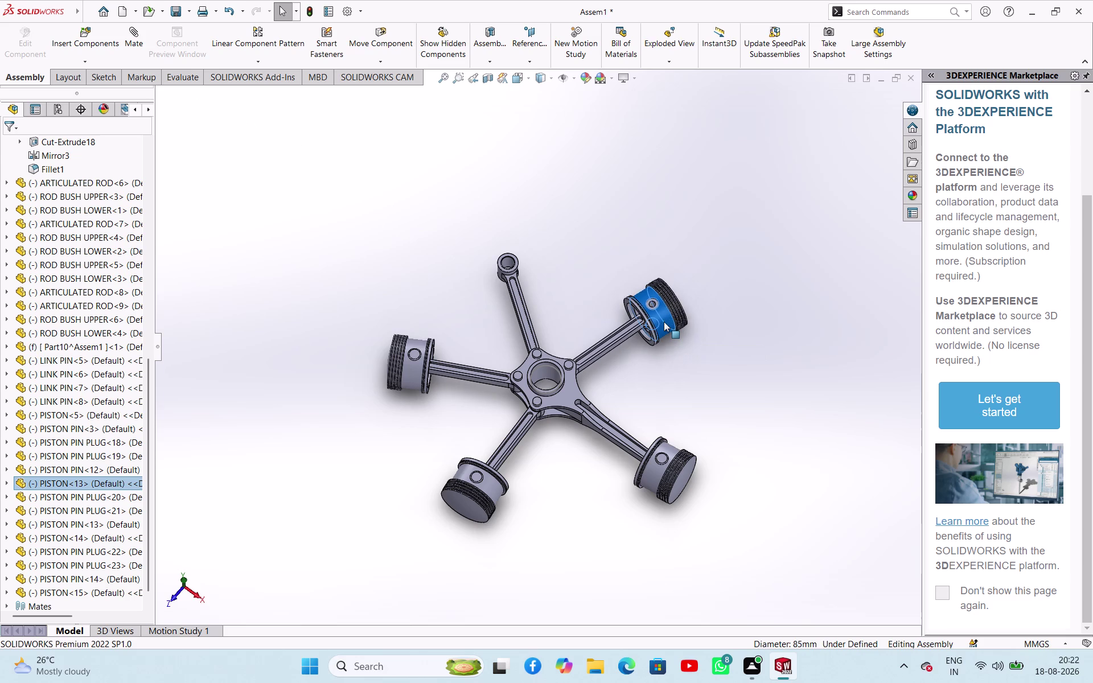
drag(664, 321, 666, 322)
click(728, 375)
scroll(up, 3)
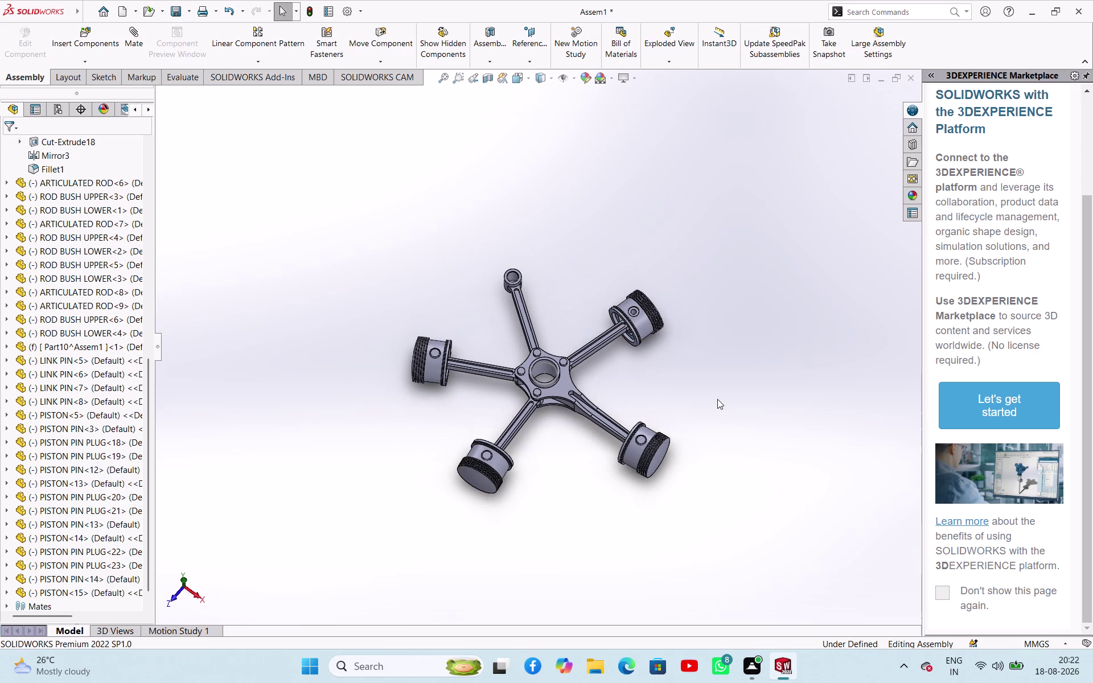
scroll(down, 3)
scroll(up, 3)
Orbit to check piston alignment, then copy and paste a fifth piston.
middle_drag(699, 379, 734, 452)
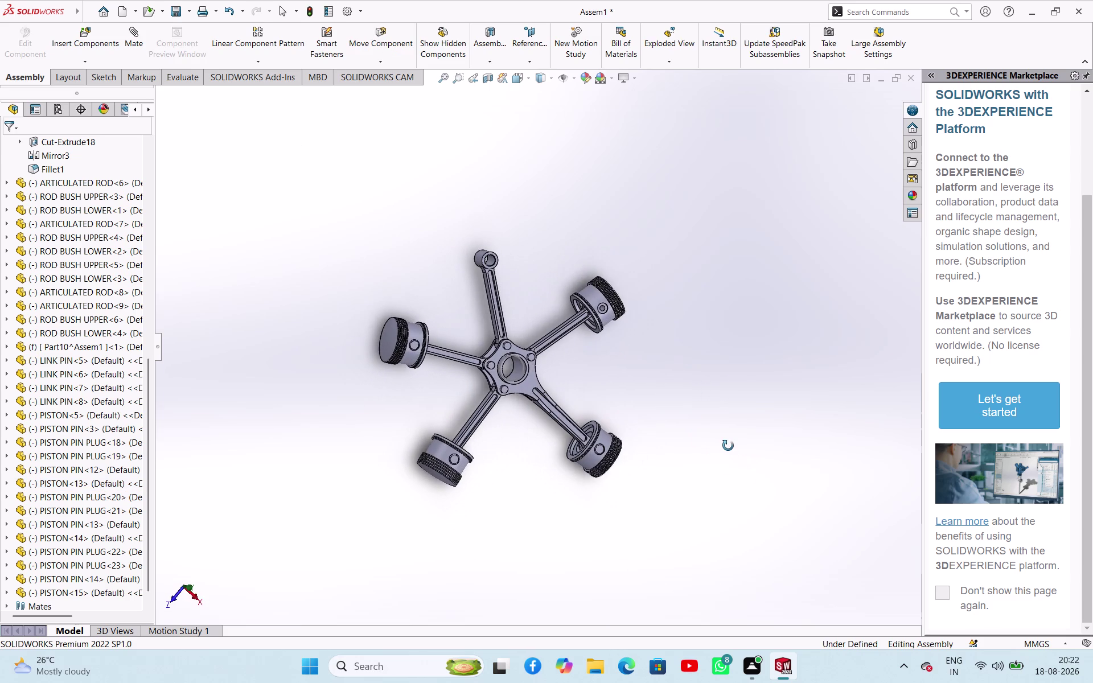
middle_drag(734, 453, 728, 443)
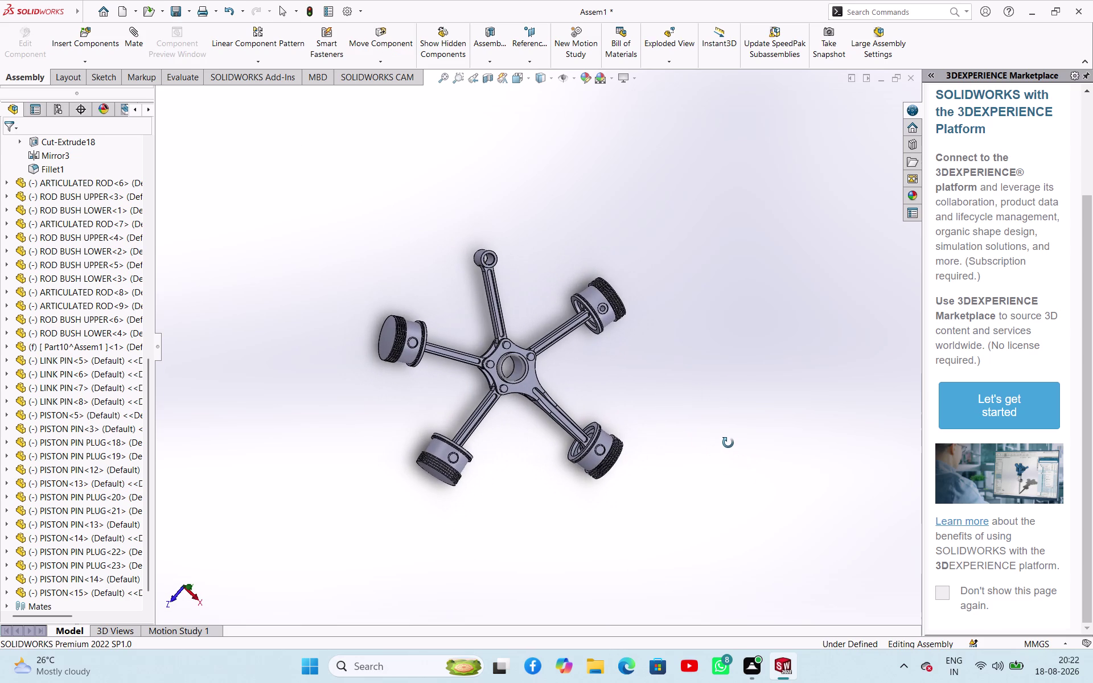
middle_drag(729, 443, 730, 442)
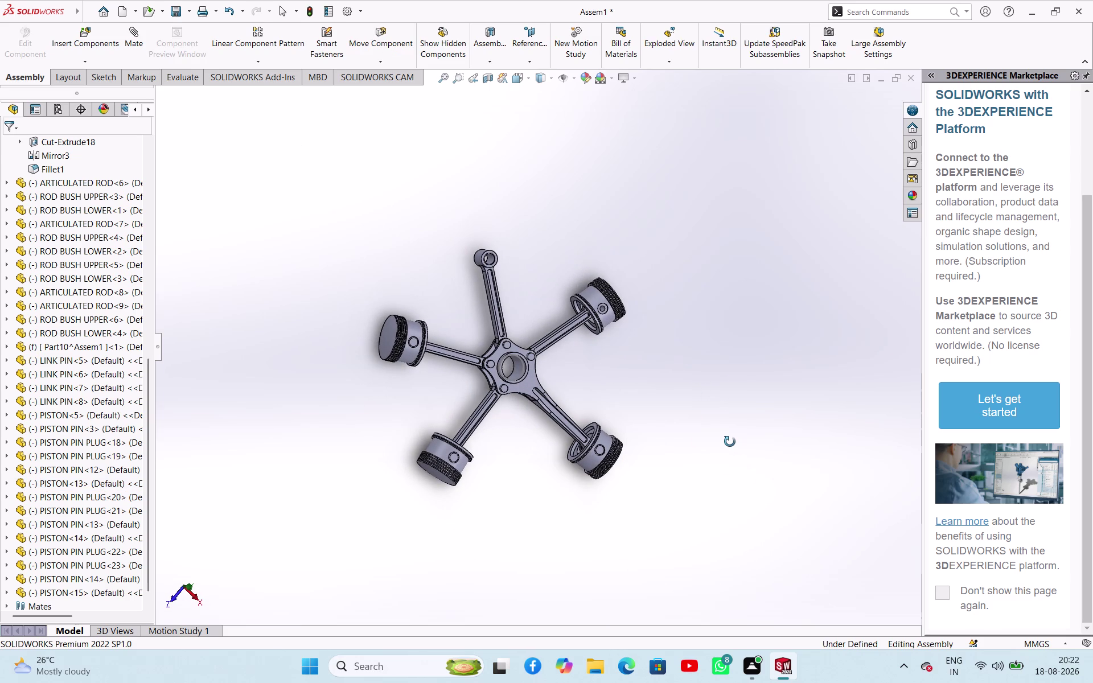
middle_drag(729, 442, 746, 443)
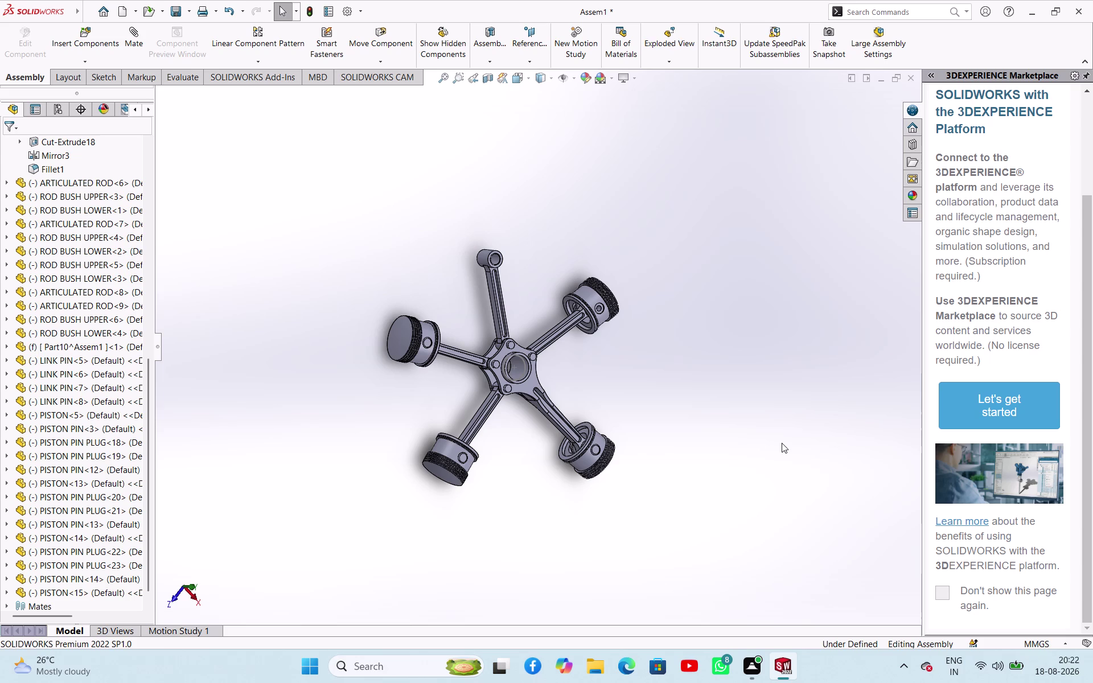
scroll(up, 3)
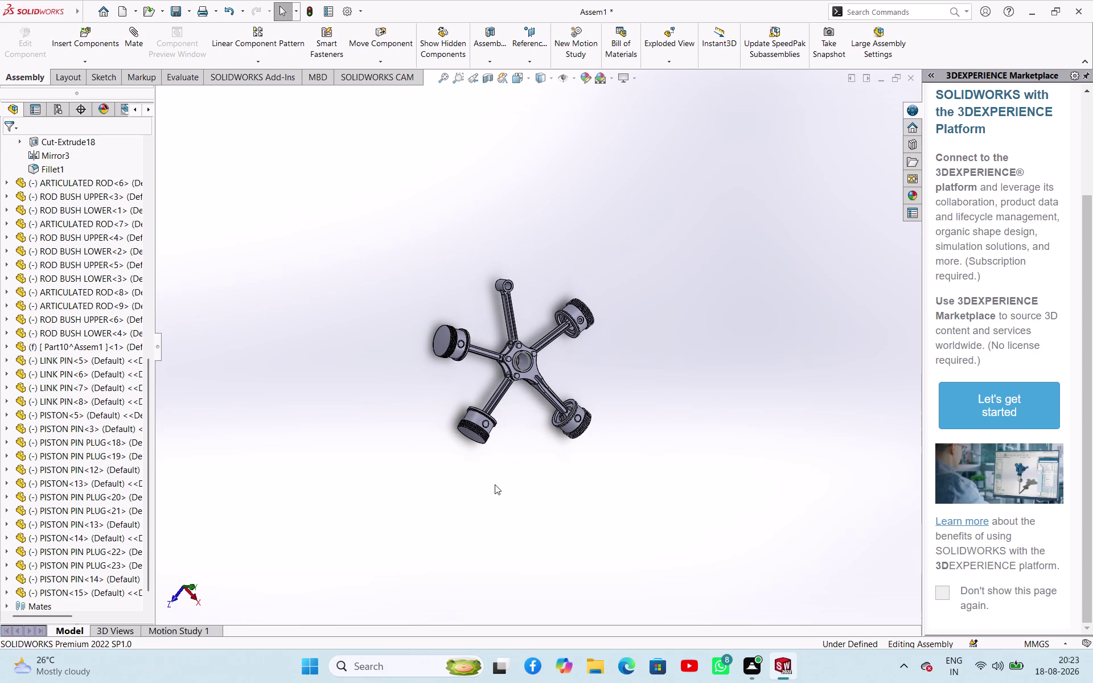
key(ctrl+c)
key(ctrl+v)
scroll(down, 3)
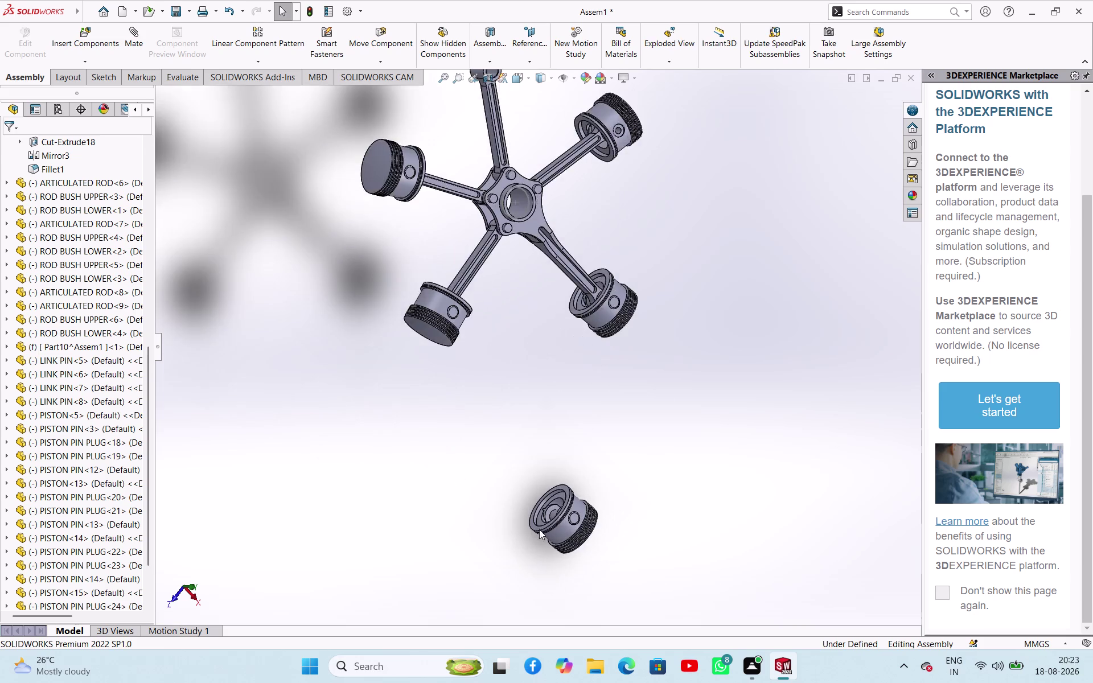
scroll(down, 3)
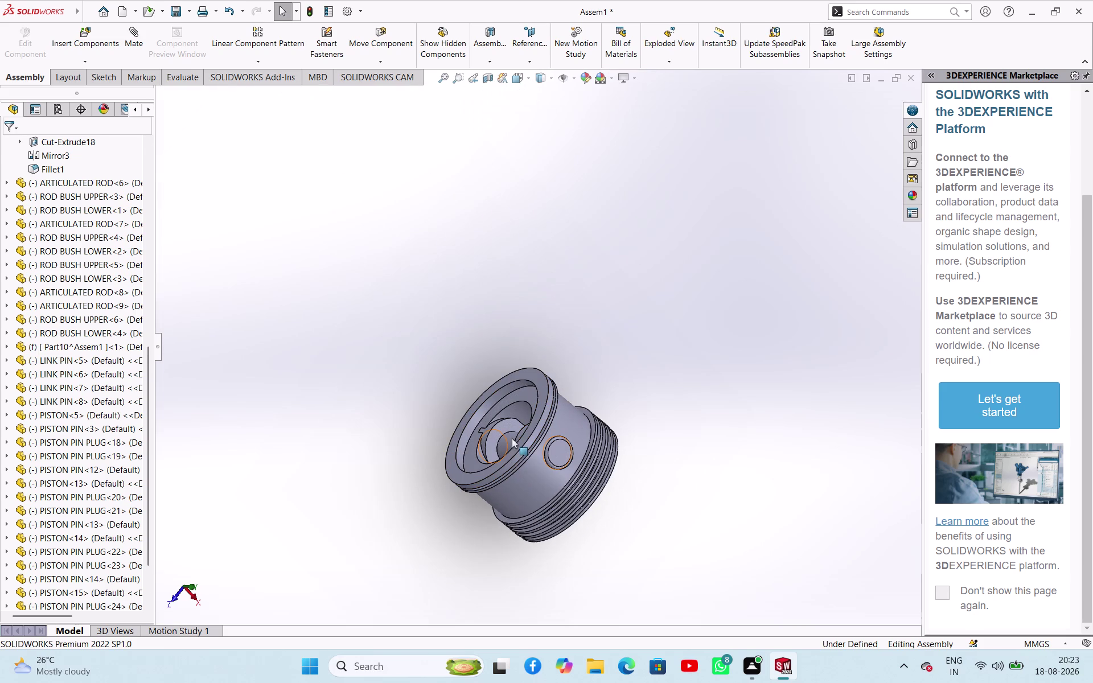
middle_drag(381, 478, 411, 497)
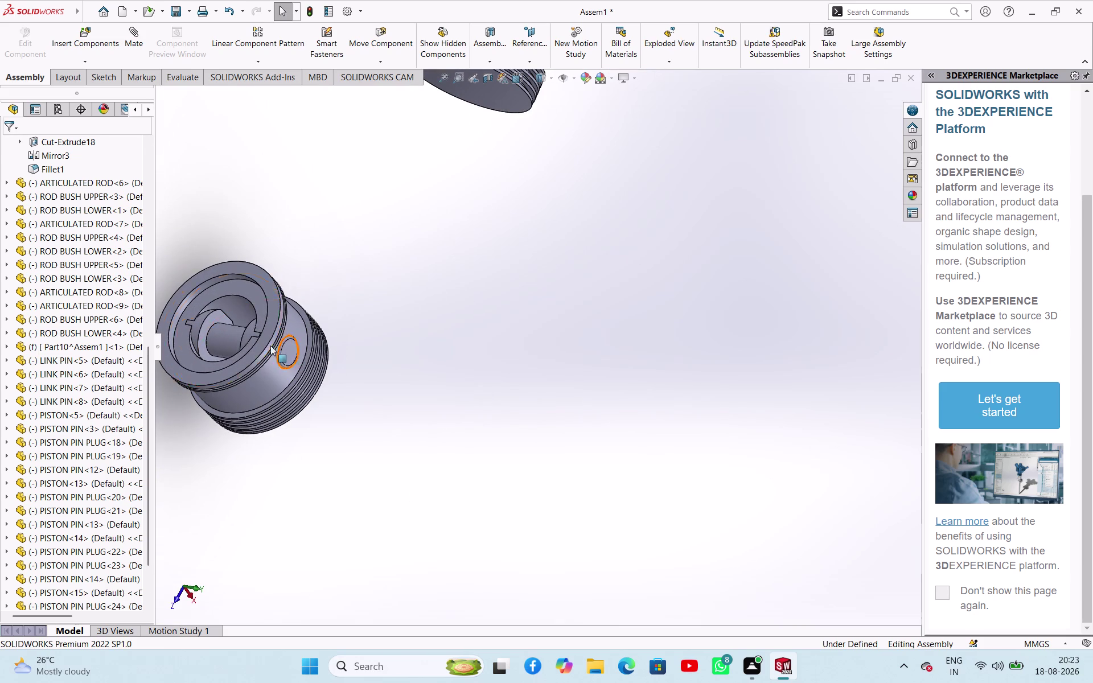
click(233, 335)
scroll(up, 3)
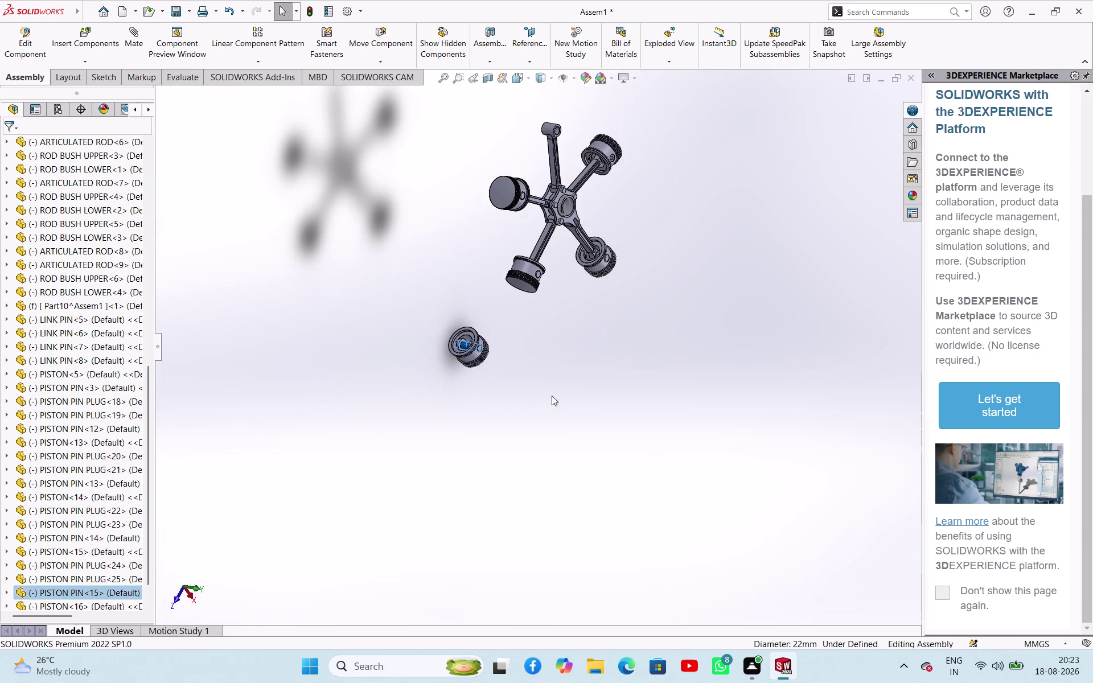
scroll(up, 3)
middle_drag(588, 439, 526, 419)
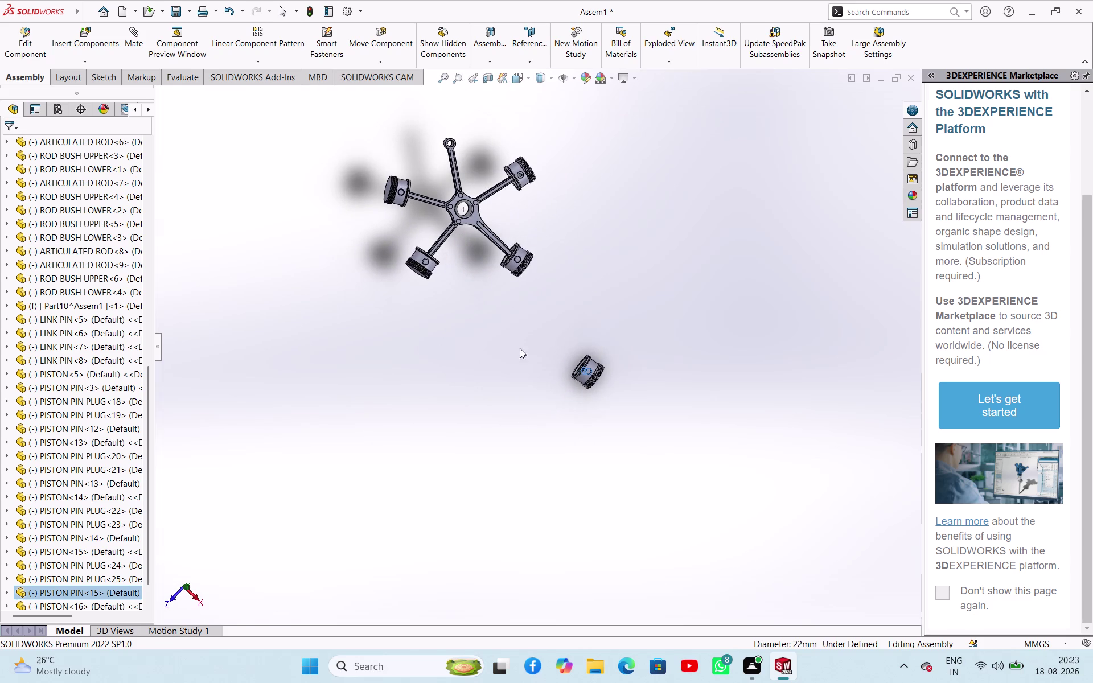
scroll(down, 3)
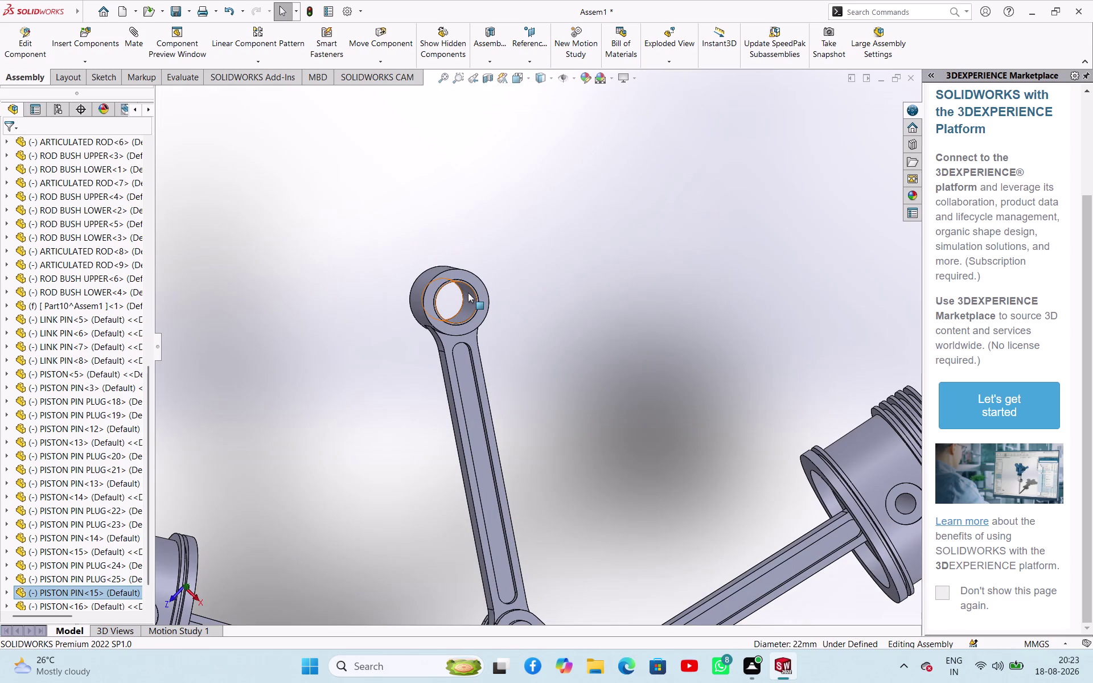
click(468, 293)
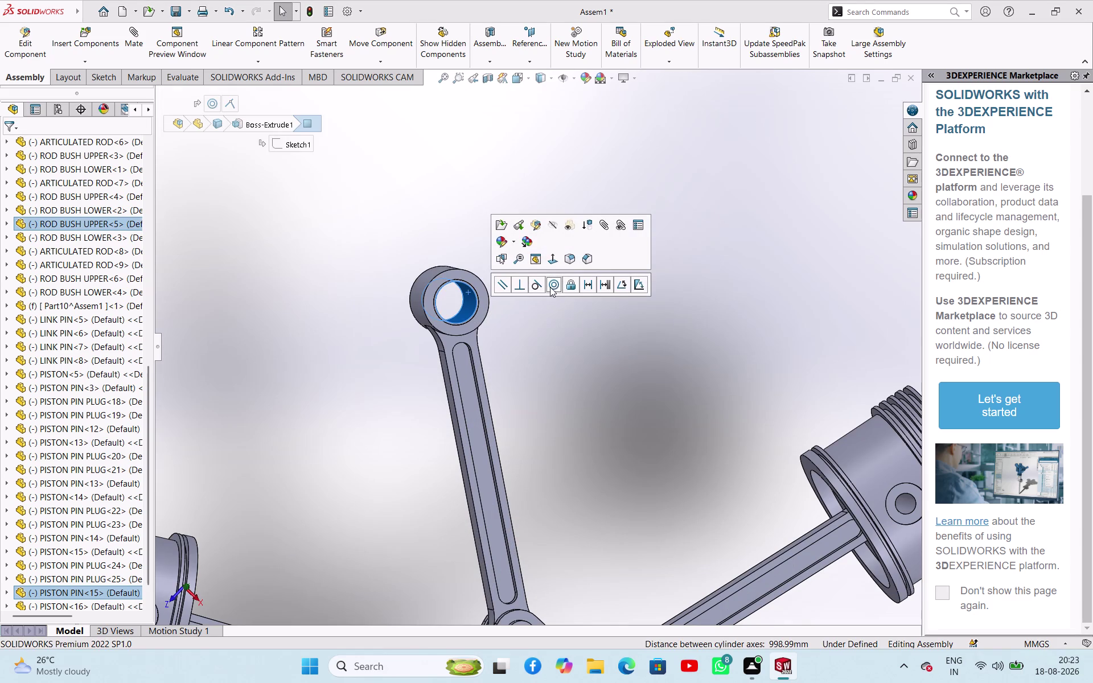
click(550, 287)
click(562, 368)
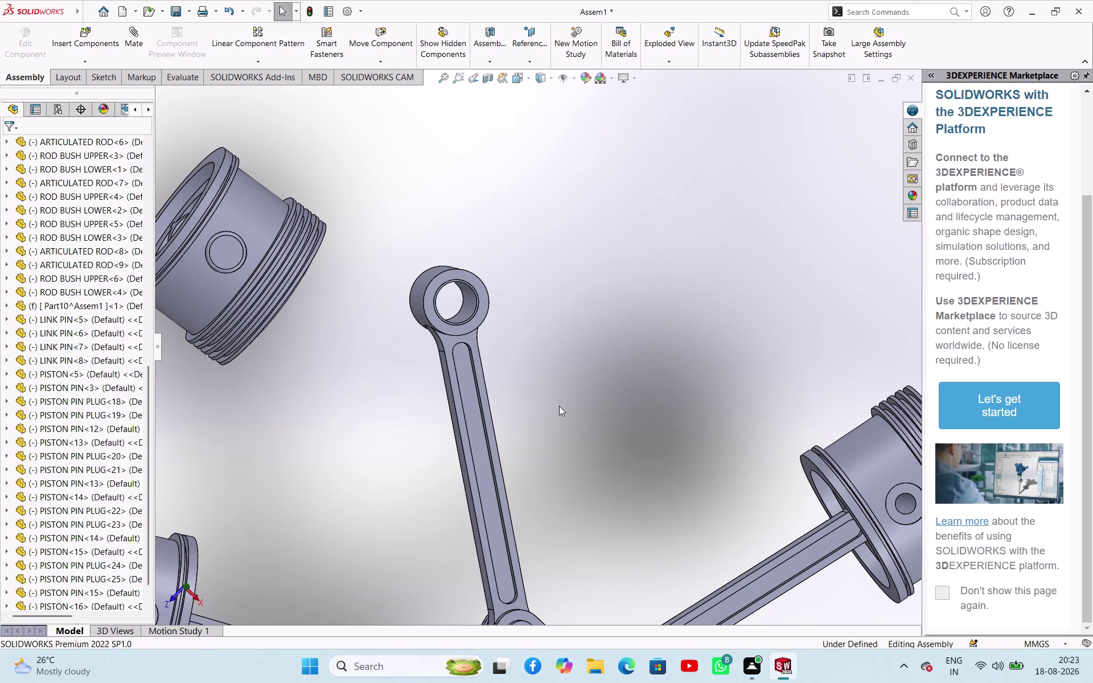
middle_drag(559, 406, 562, 398)
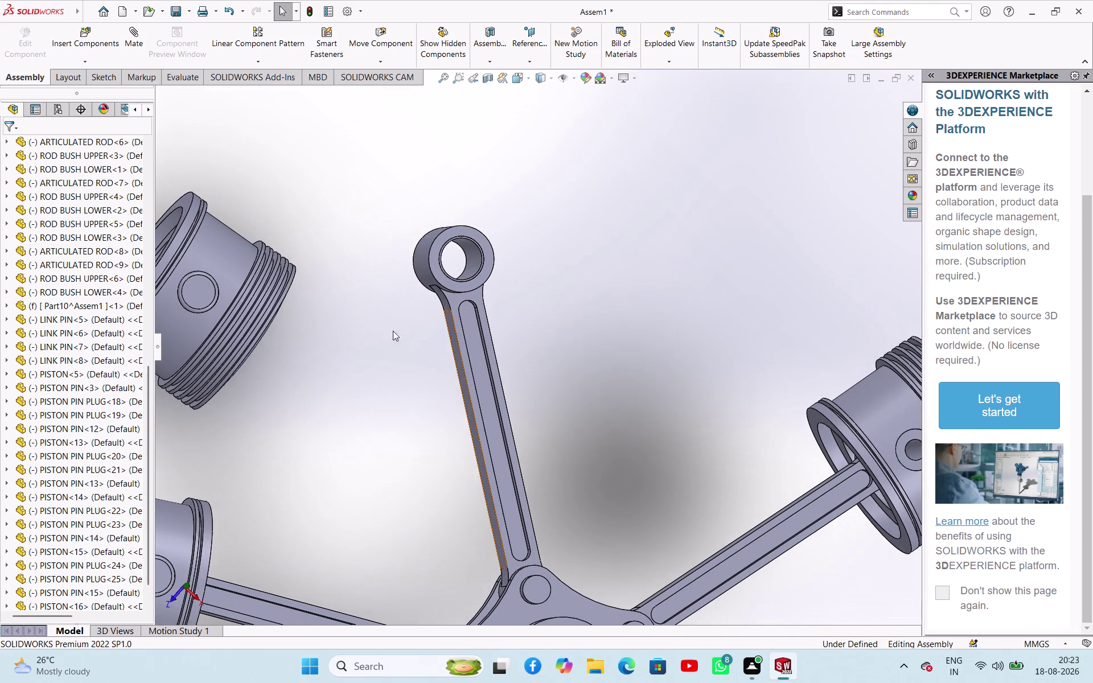
scroll(up, 3)
scroll(down, 3)
middle_drag(345, 331, 370, 347)
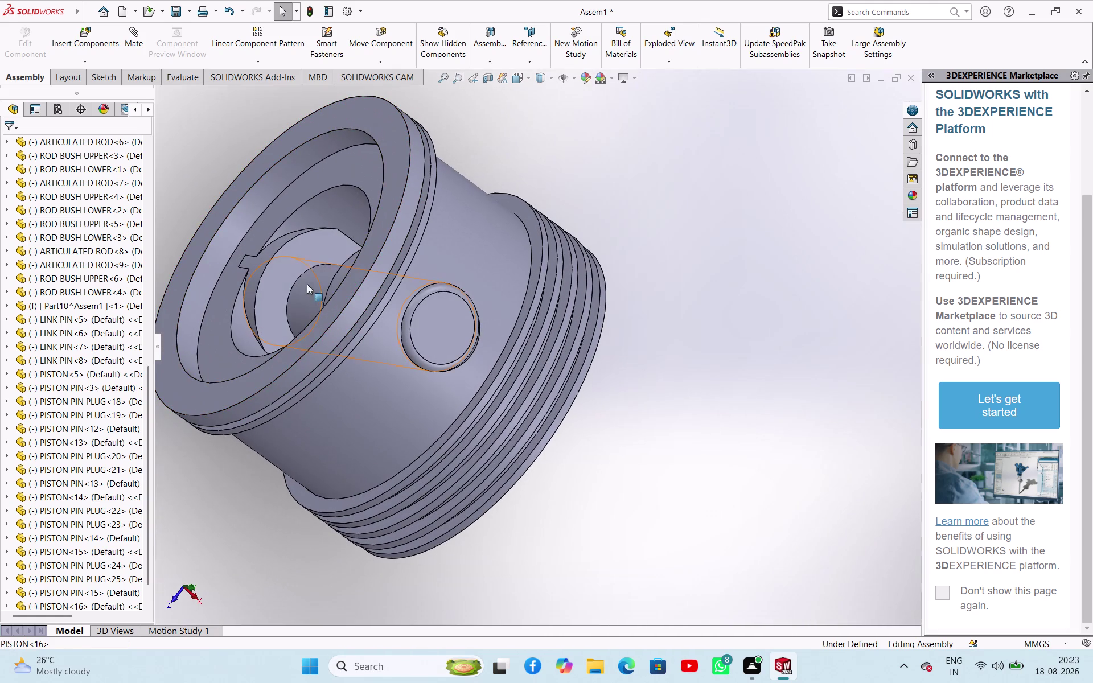
click(295, 262)
scroll(up, 3)
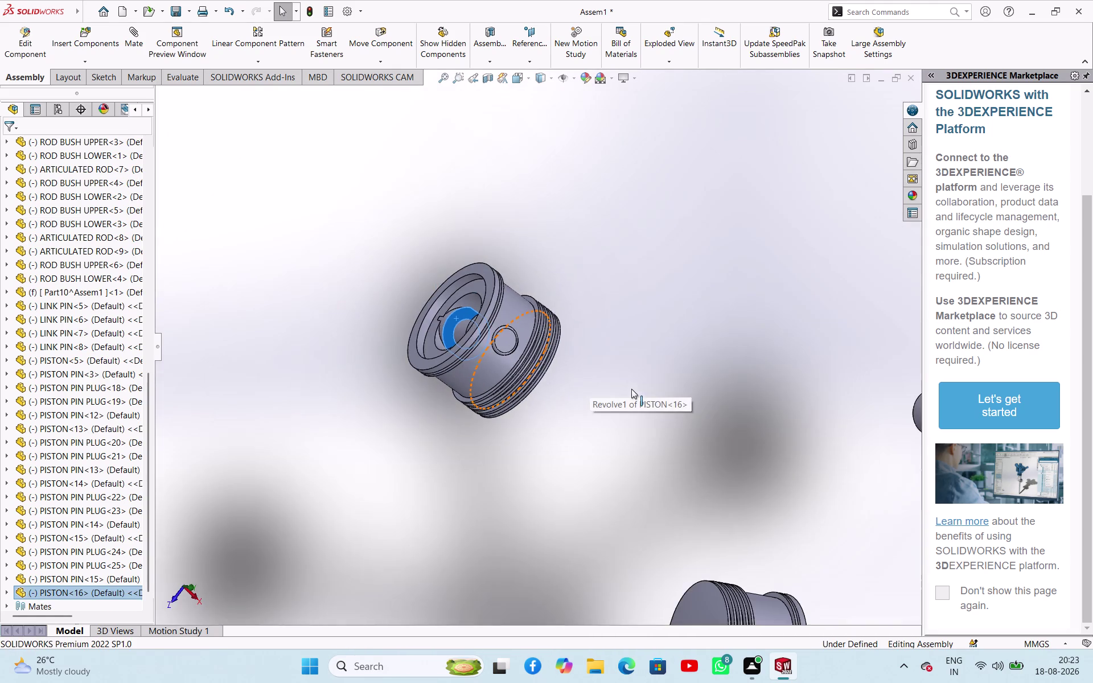
scroll(up, 3)
middle_drag(674, 414, 885, 510)
scroll(down, 3)
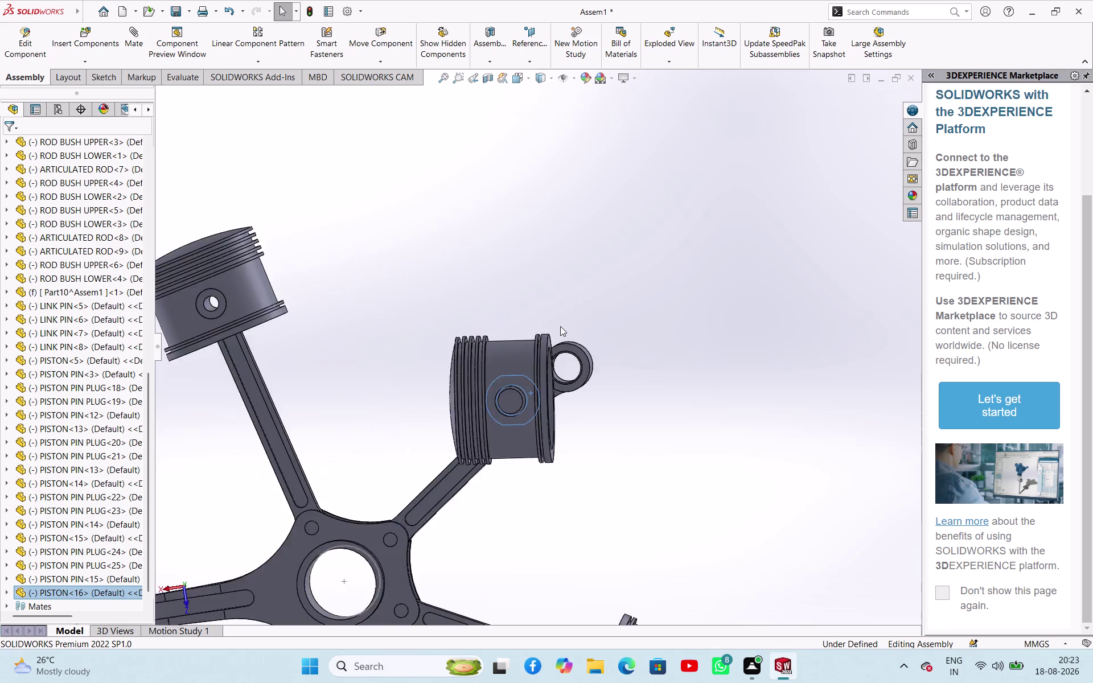
scroll(down, 3)
click(553, 353)
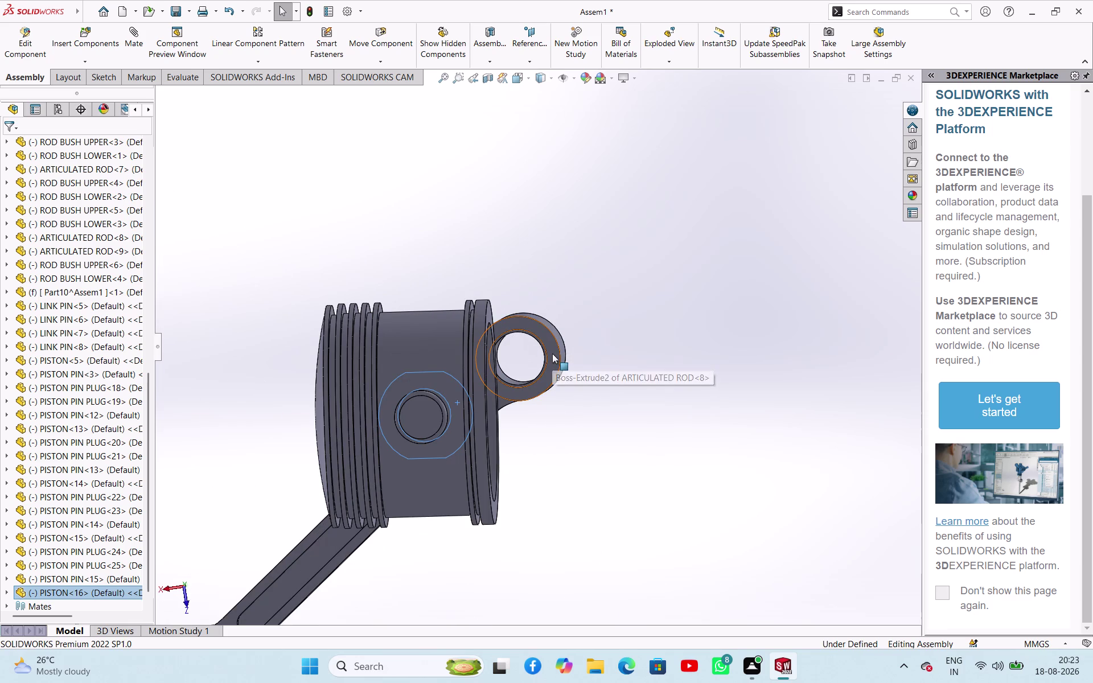
click(586, 343)
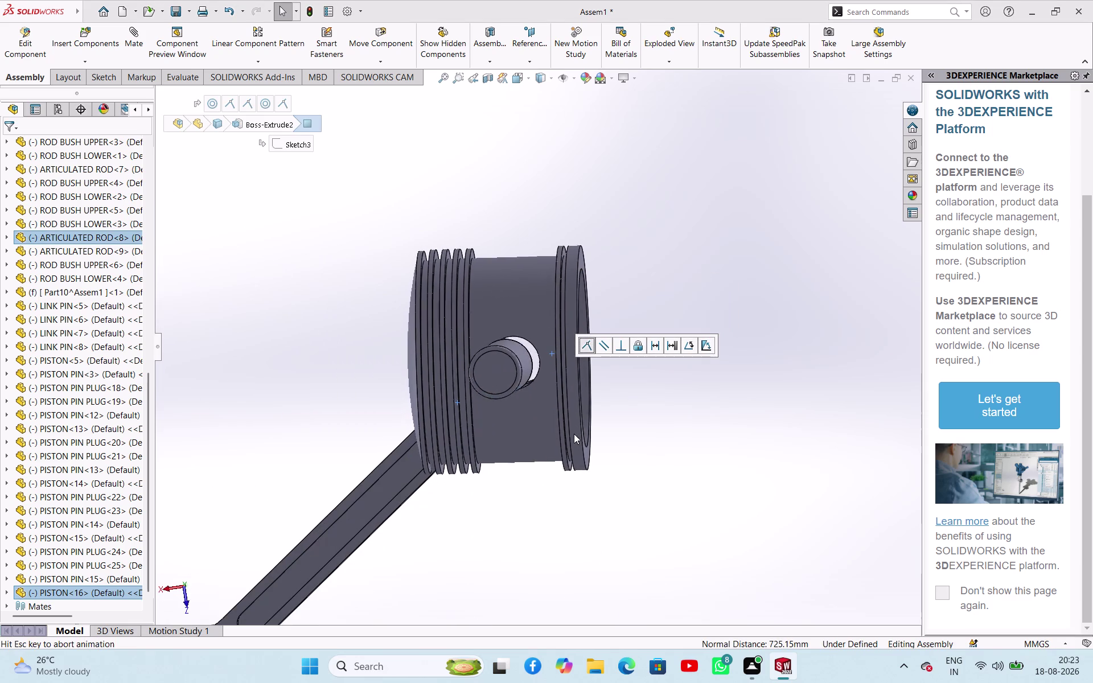
click(574, 434)
middle_drag(670, 400, 636, 393)
middle_drag(693, 404, 649, 388)
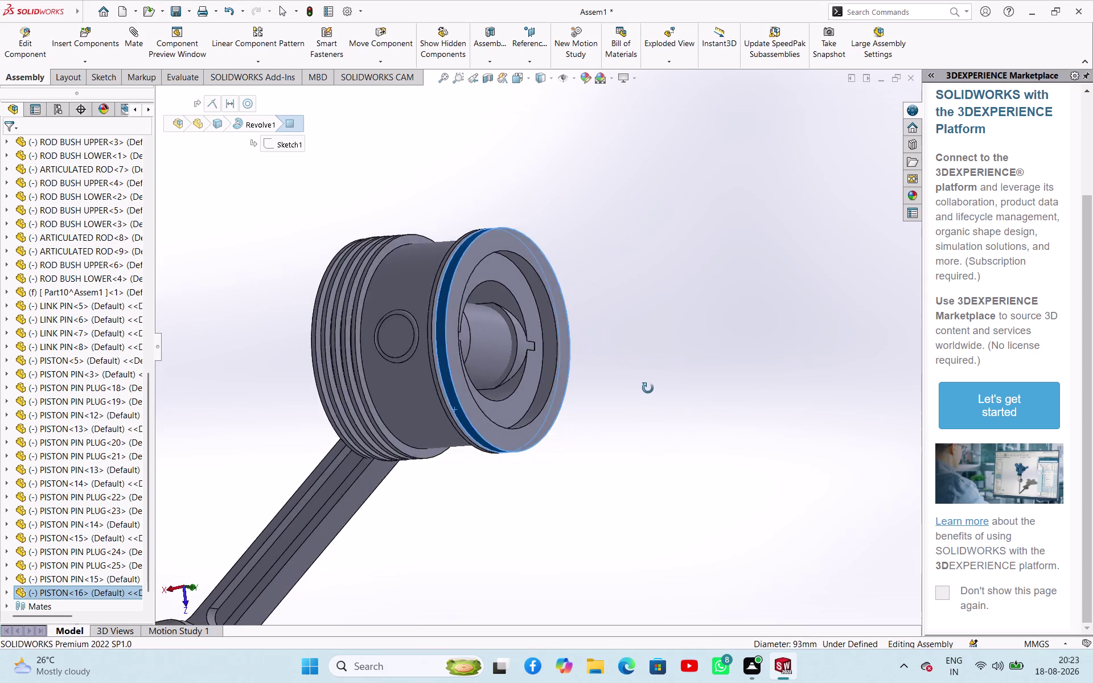
middle_drag(648, 388, 478, 356)
scroll(up, 3)
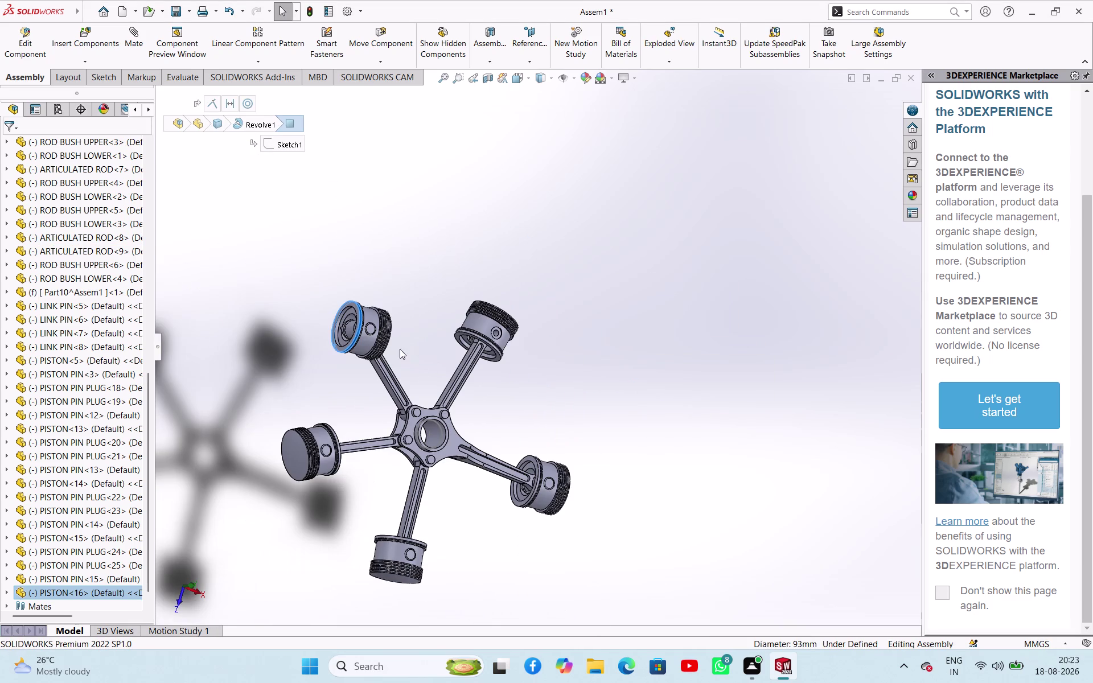
drag(364, 347, 410, 289)
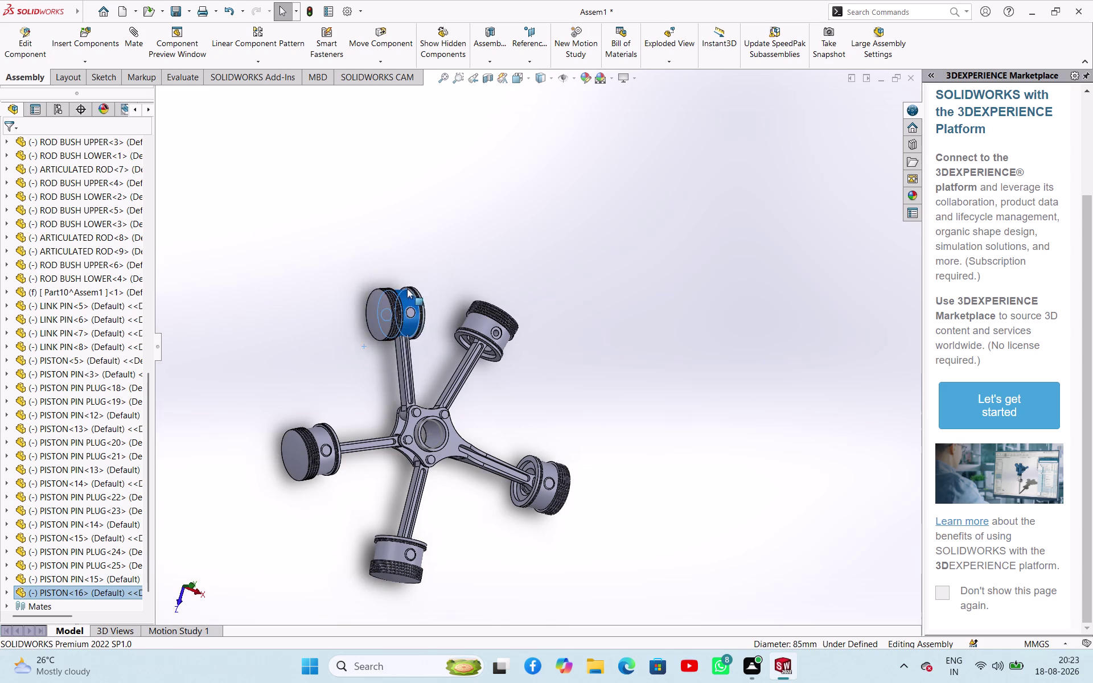
drag(410, 289, 349, 275)
drag(348, 343, 317, 323)
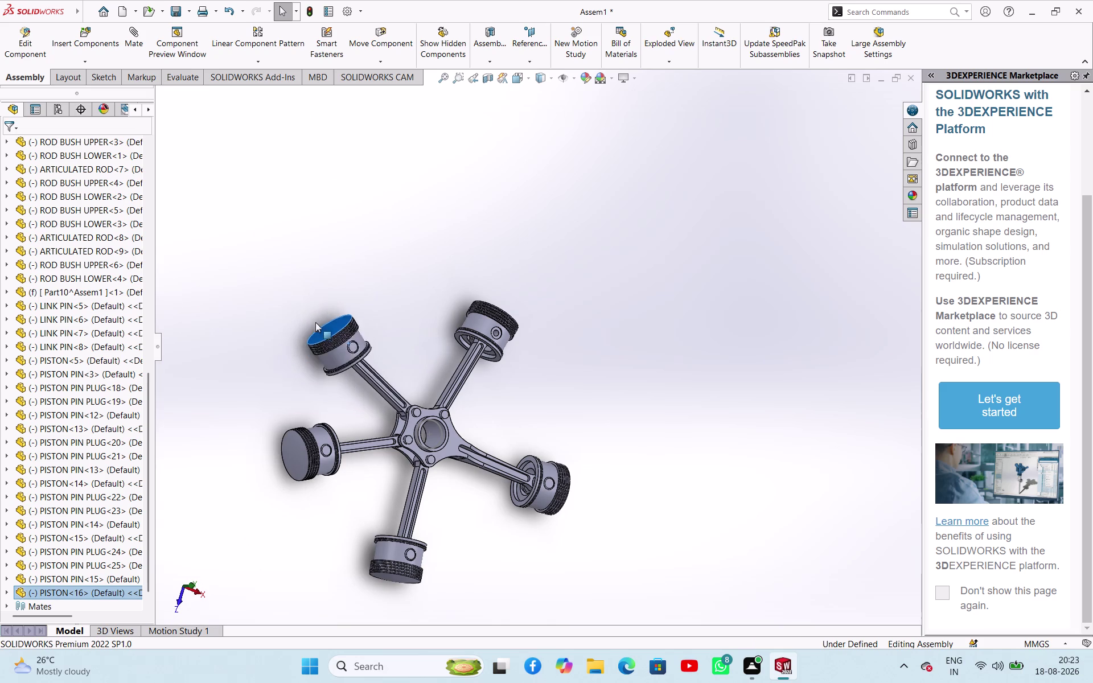
drag(316, 323, 324, 320)
click(719, 447)
middle_drag(714, 465, 644, 418)
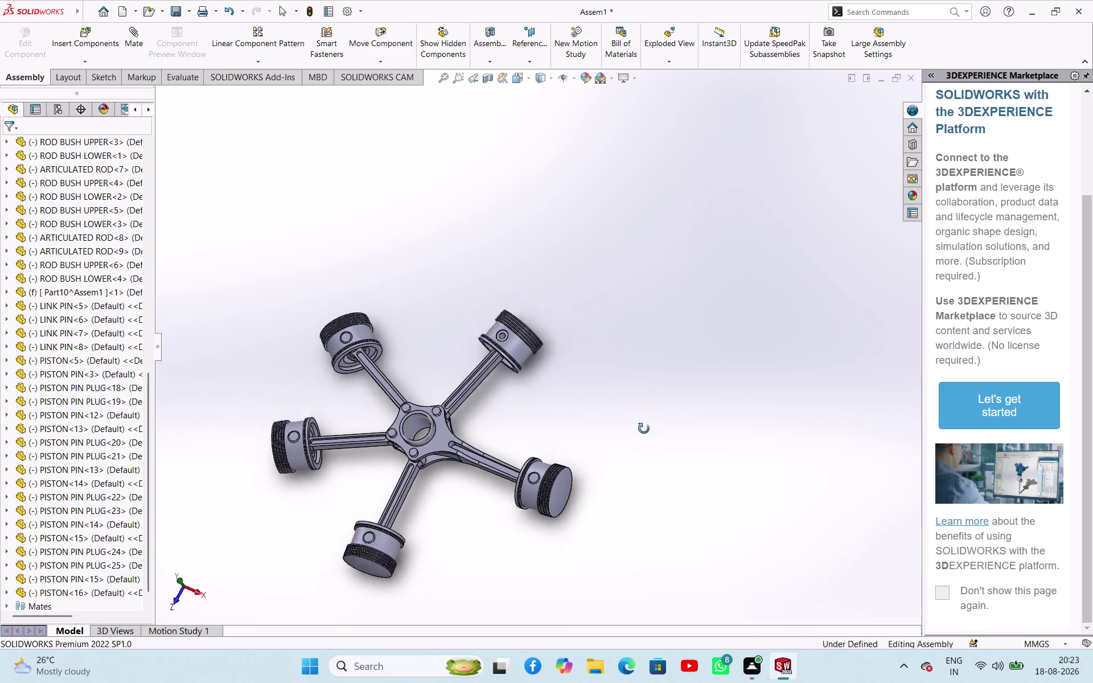
middle_drag(644, 418, 645, 429)
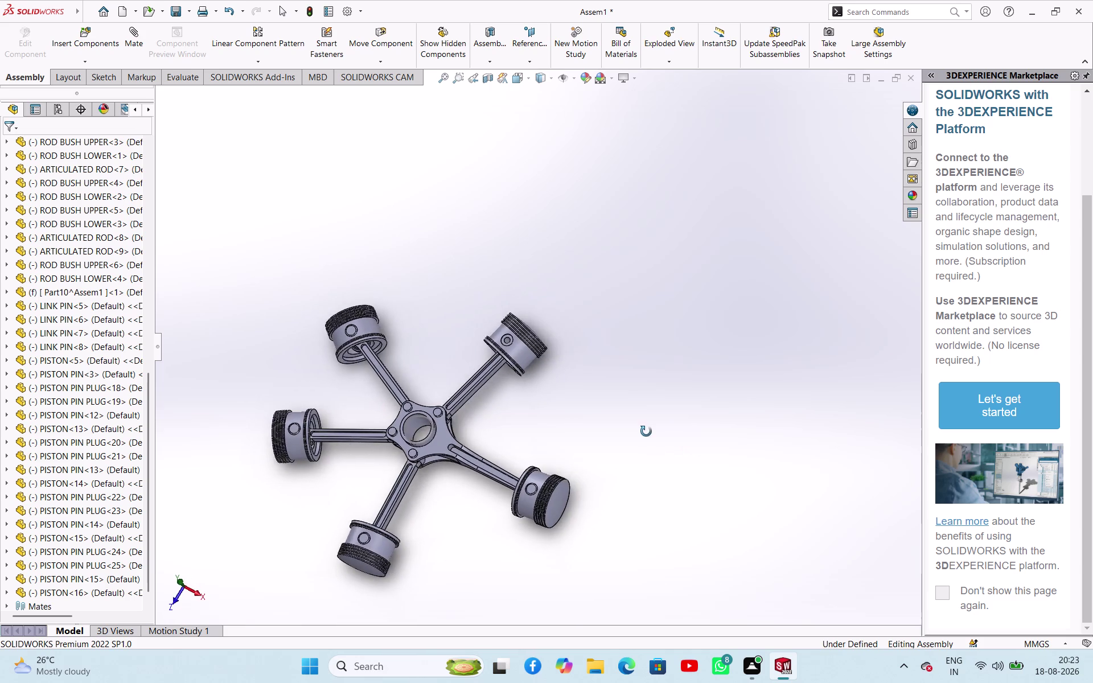
middle_drag(645, 429, 660, 436)
drag(334, 355, 345, 355)
drag(361, 407, 370, 392)
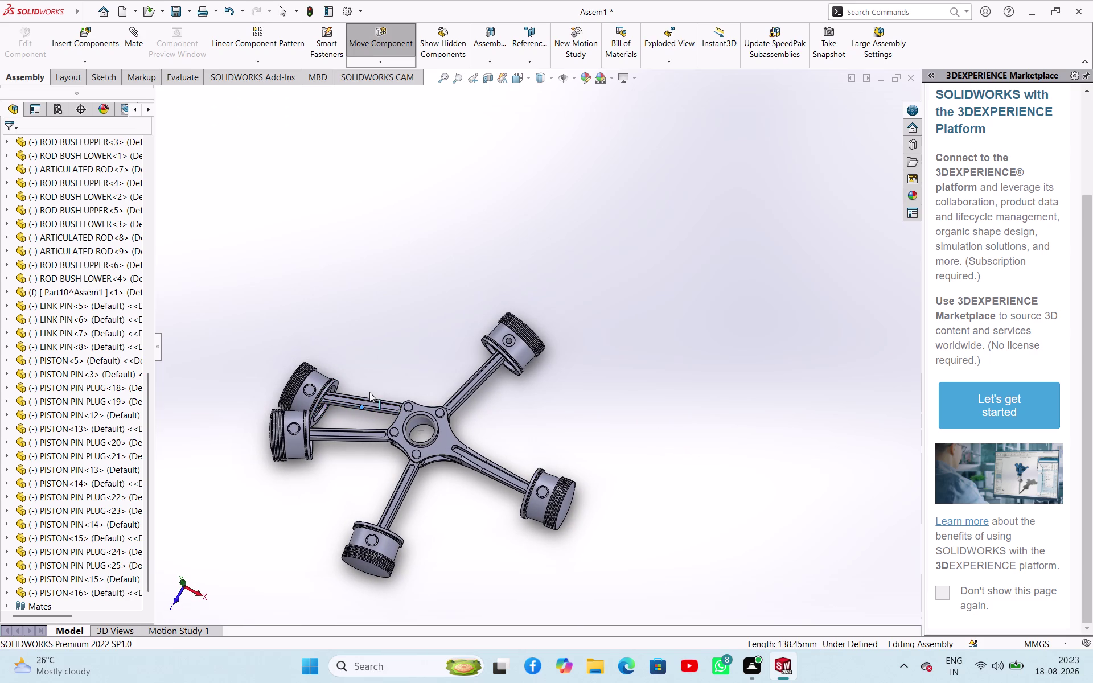
drag(370, 392, 393, 368)
double_click(394, 323)
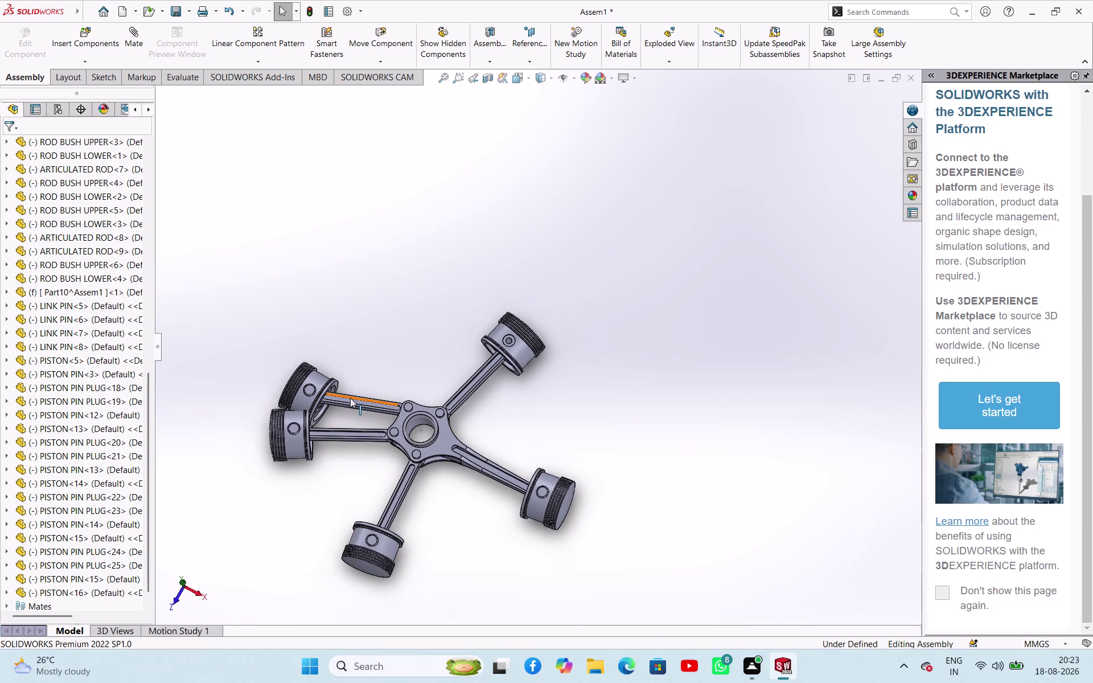
drag(352, 400, 376, 368)
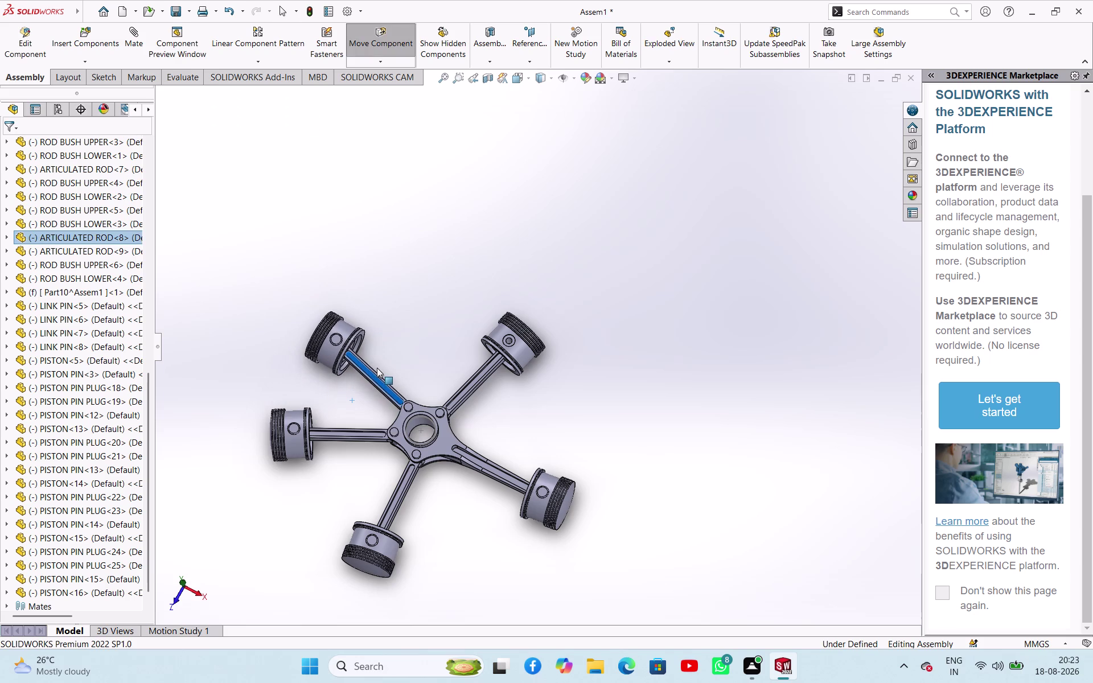
drag(377, 368, 395, 362)
drag(357, 337, 354, 328)
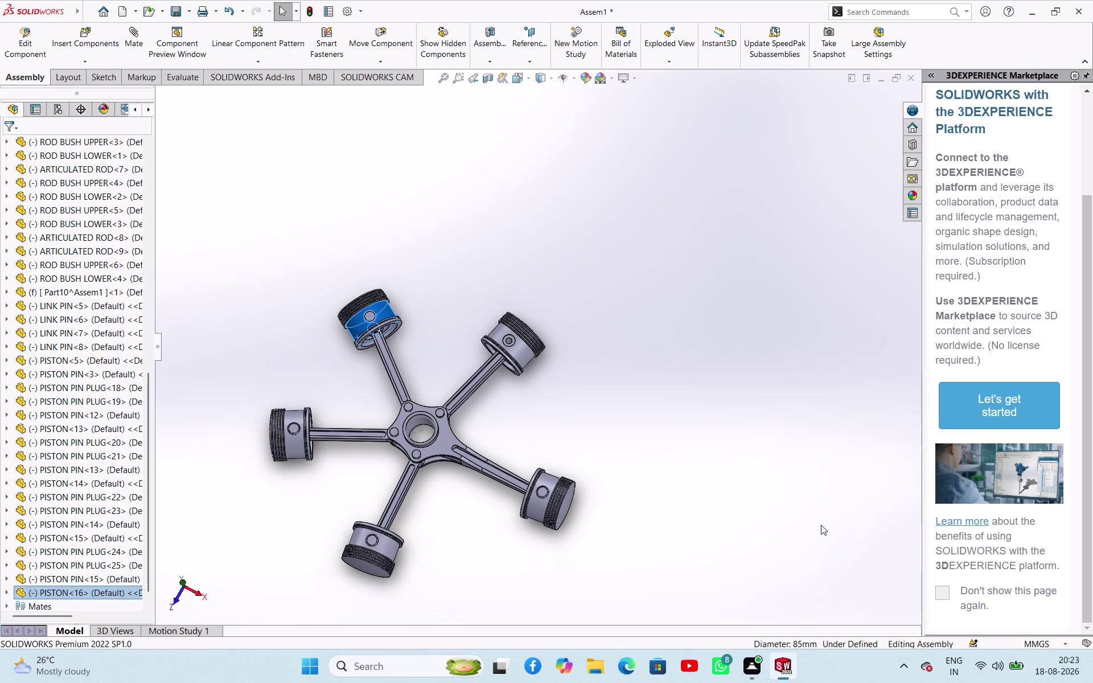
click(719, 420)
scroll(up, 3)
Orbit and zoom in close on one piston's ring grooves.
scroll(down, 3)
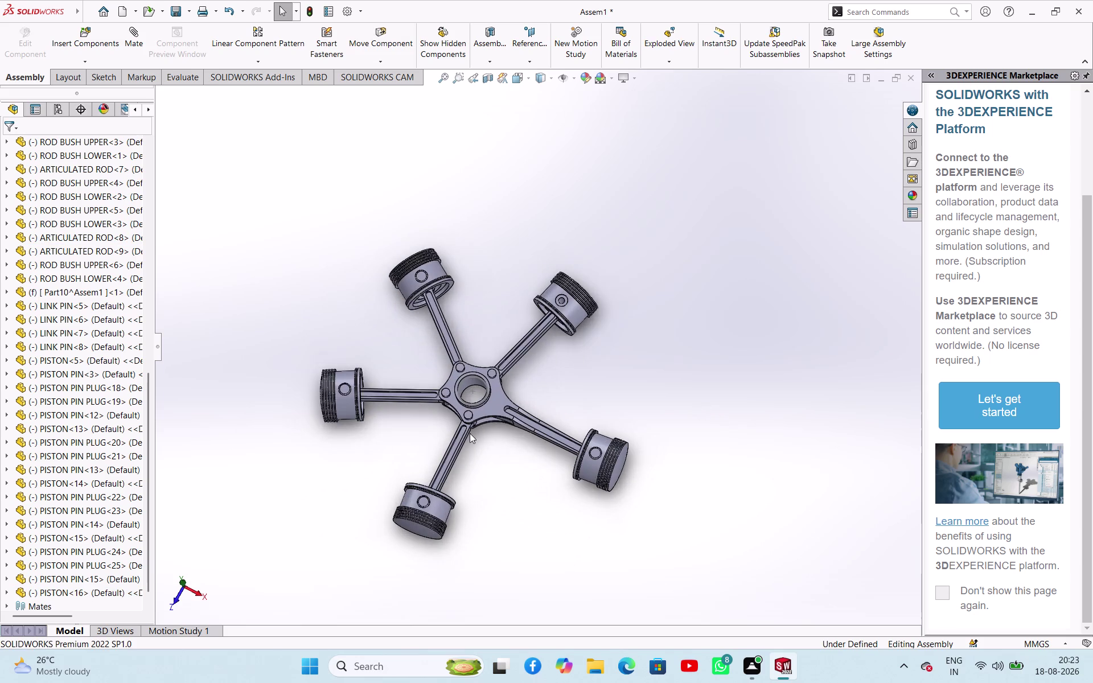
scroll(down, 3)
scroll(up, 3)
middle_drag(751, 379, 618, 379)
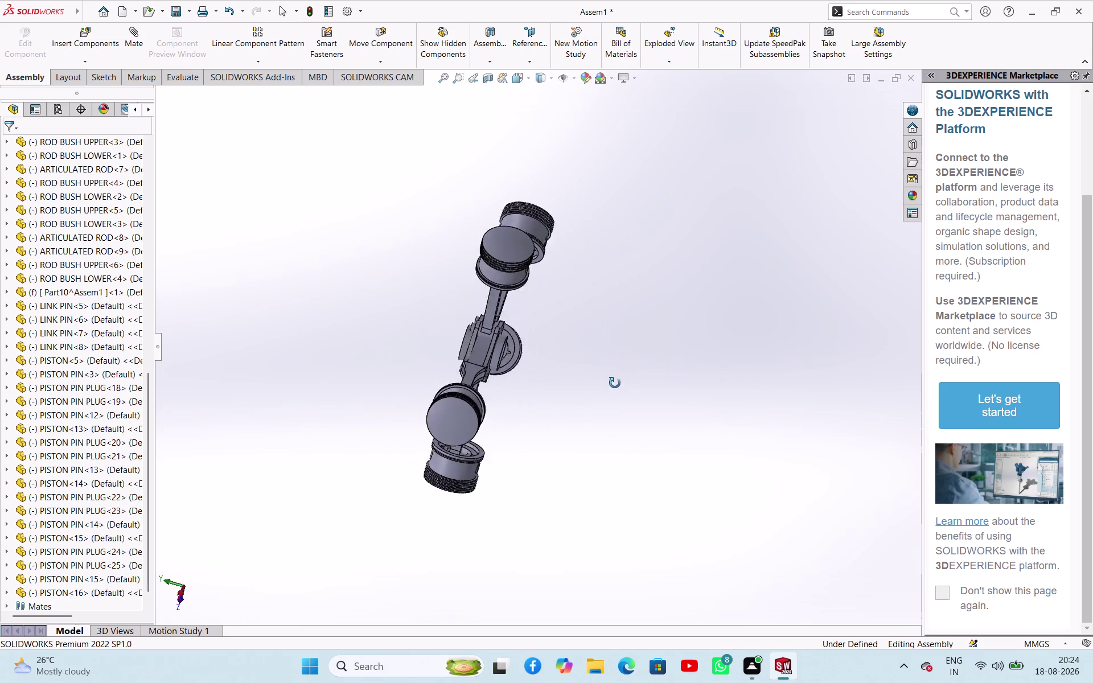
middle_drag(618, 379, 765, 413)
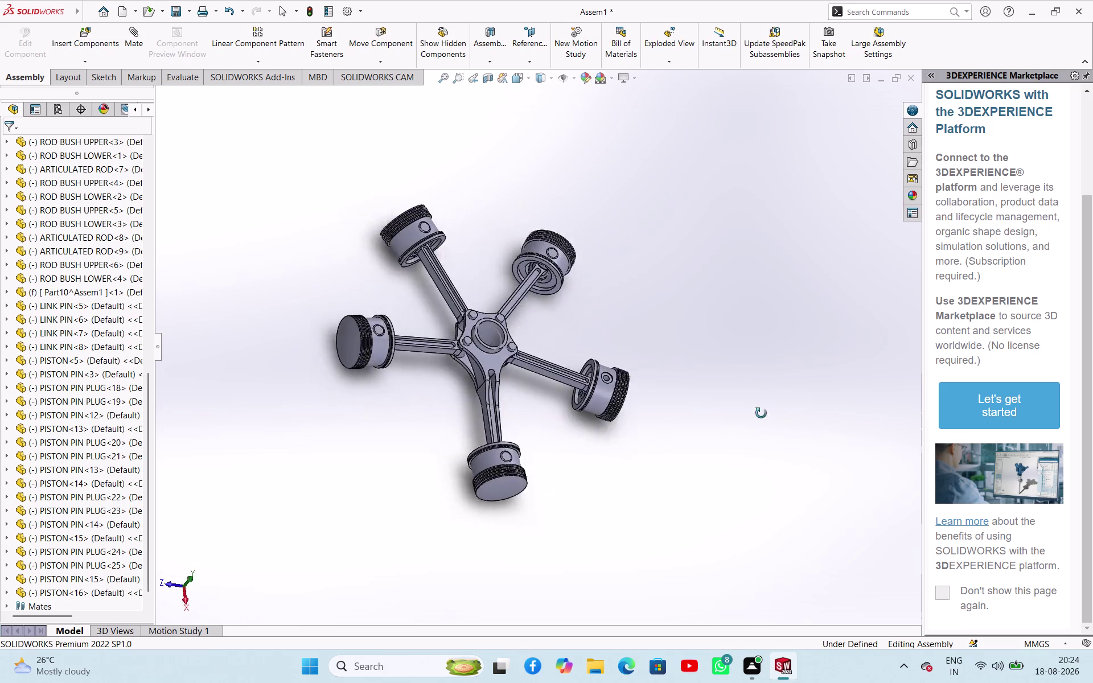
middle_drag(765, 413, 774, 428)
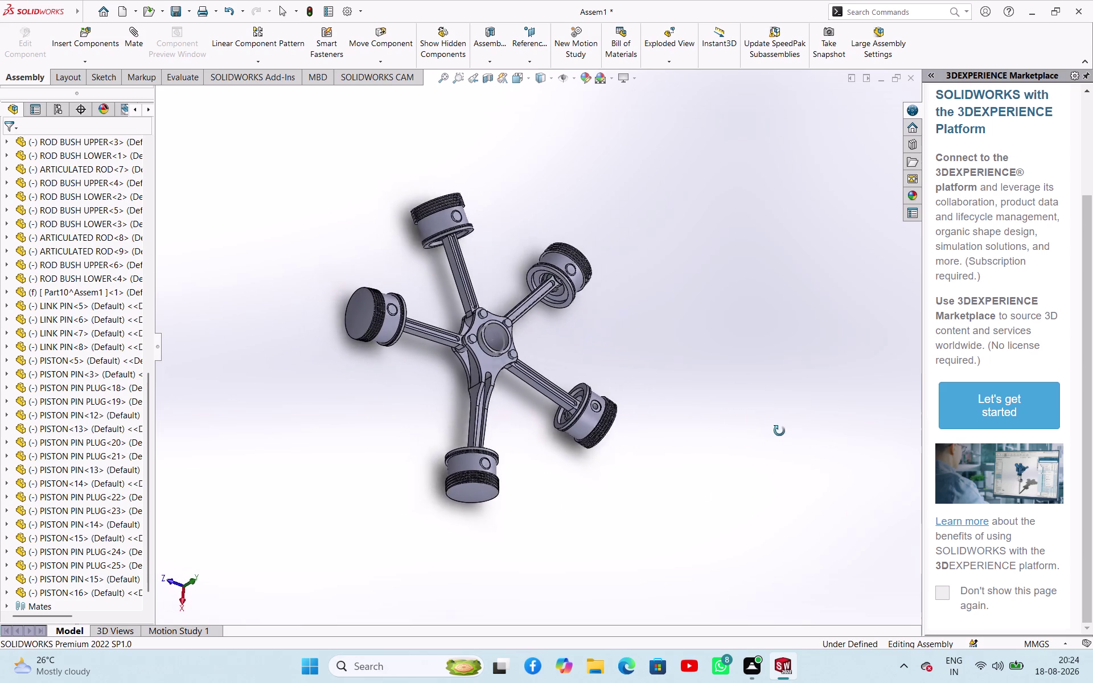
middle_drag(774, 428, 681, 428)
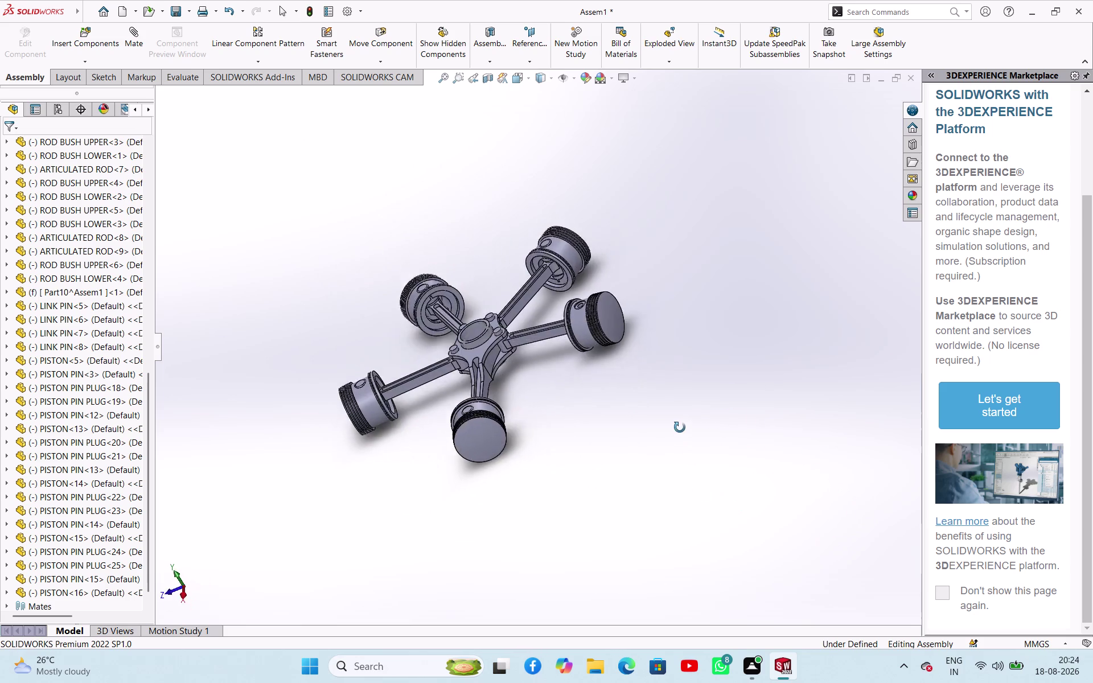
middle_drag(681, 429, 687, 494)
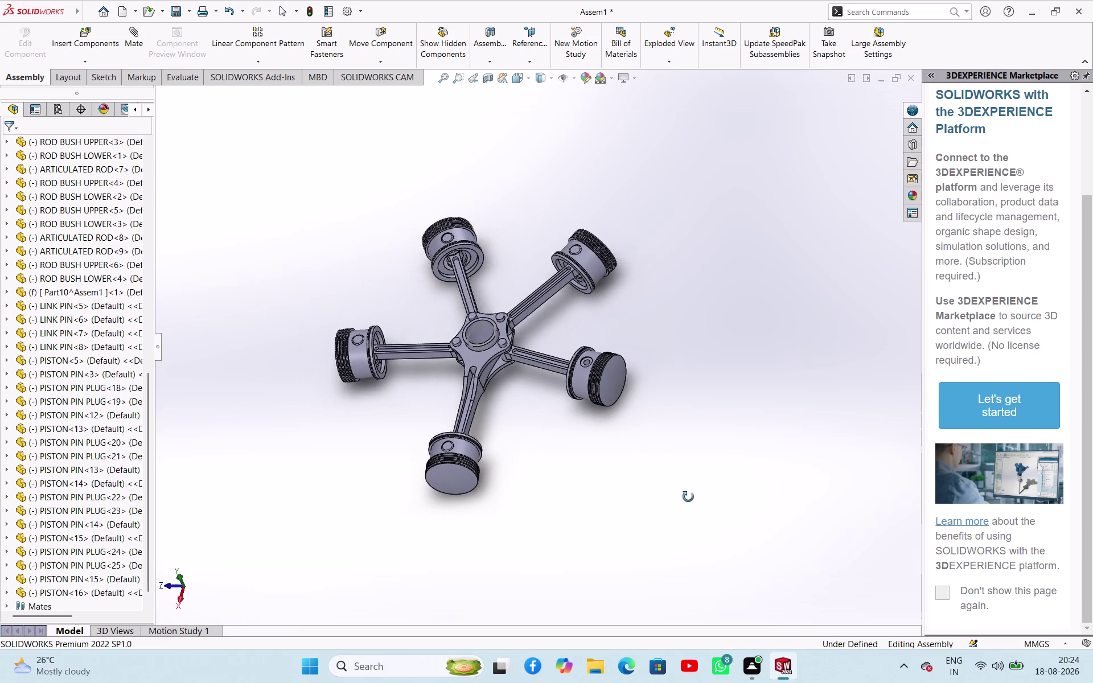
middle_drag(687, 495, 682, 496)
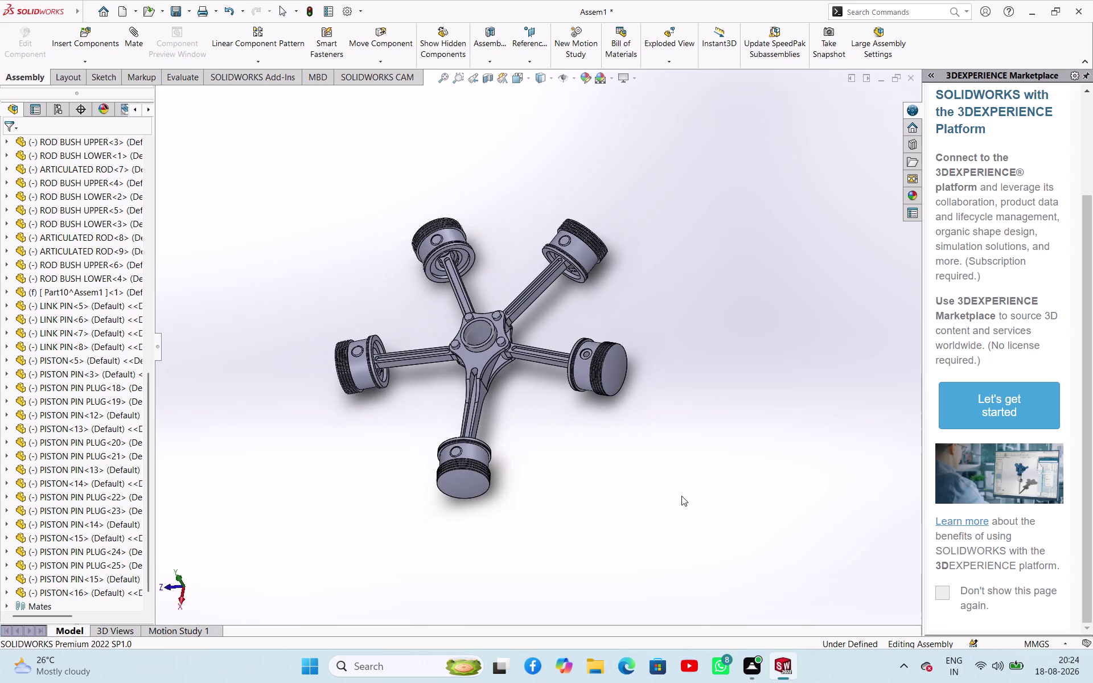
scroll(up, 3)
scroll(down, 3)
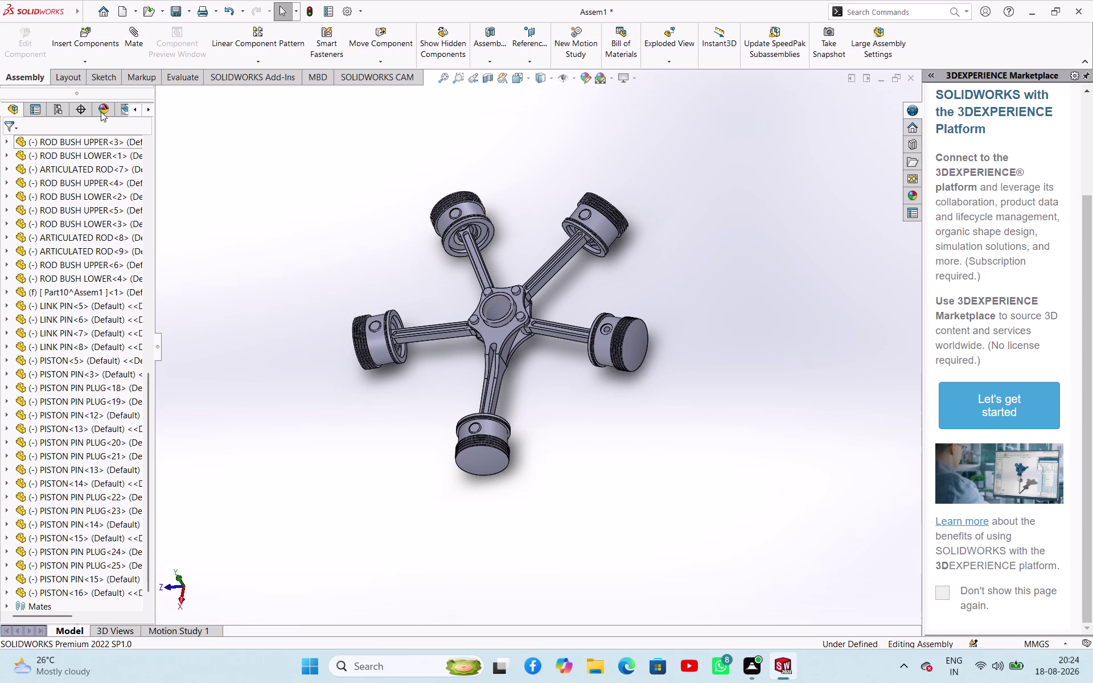
Open and dismiss the Insert Components dropdown, then switch to the Evaluate tab.
click(68, 62)
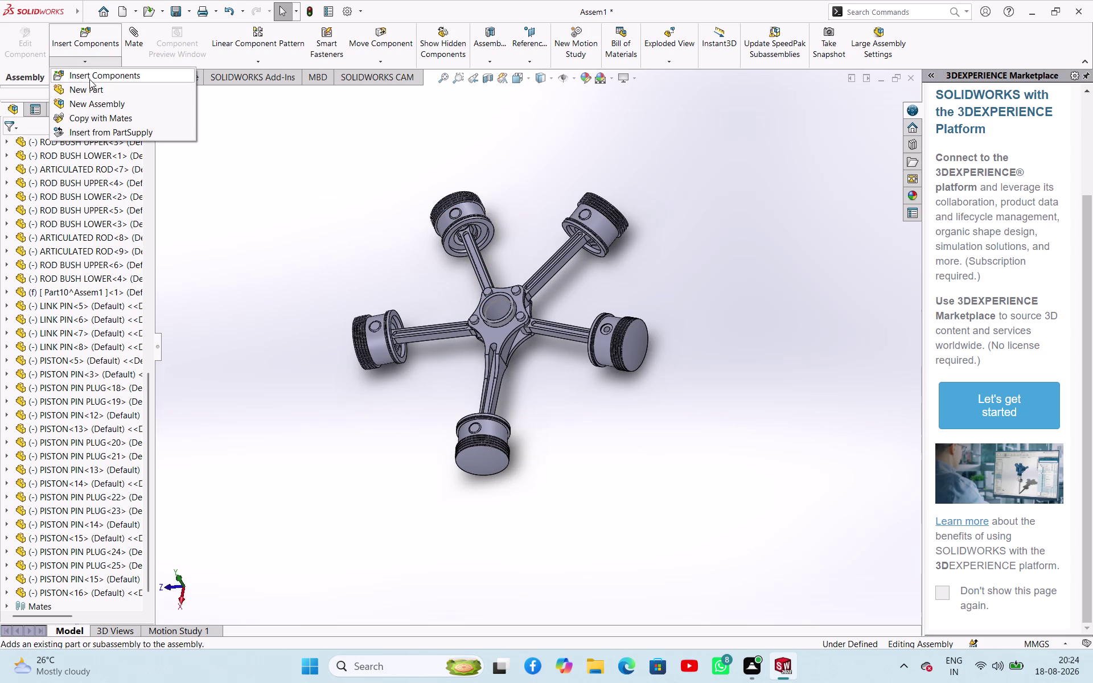
click(197, 238)
scroll(down, 3)
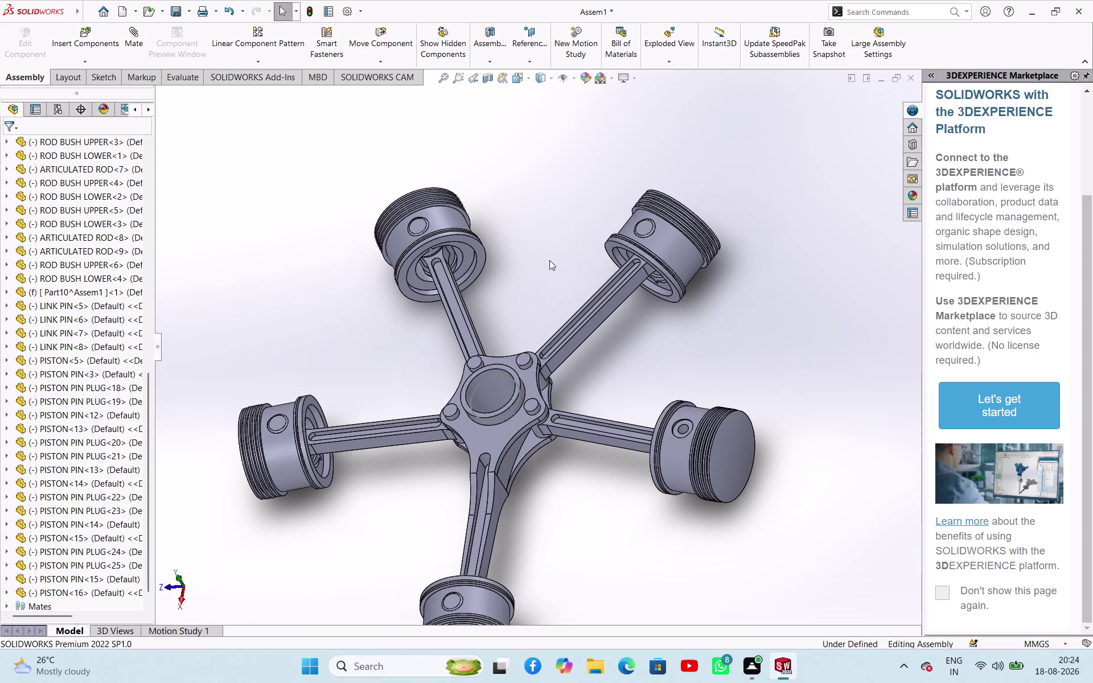
scroll(up, 3)
scroll(down, 3)
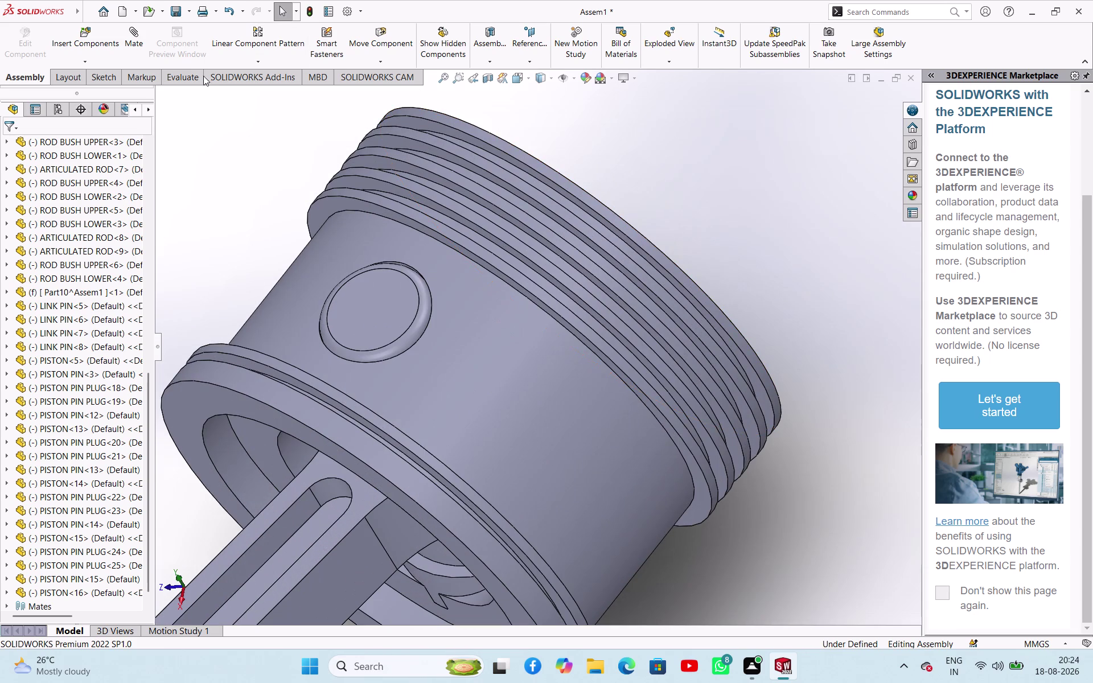
click(168, 81)
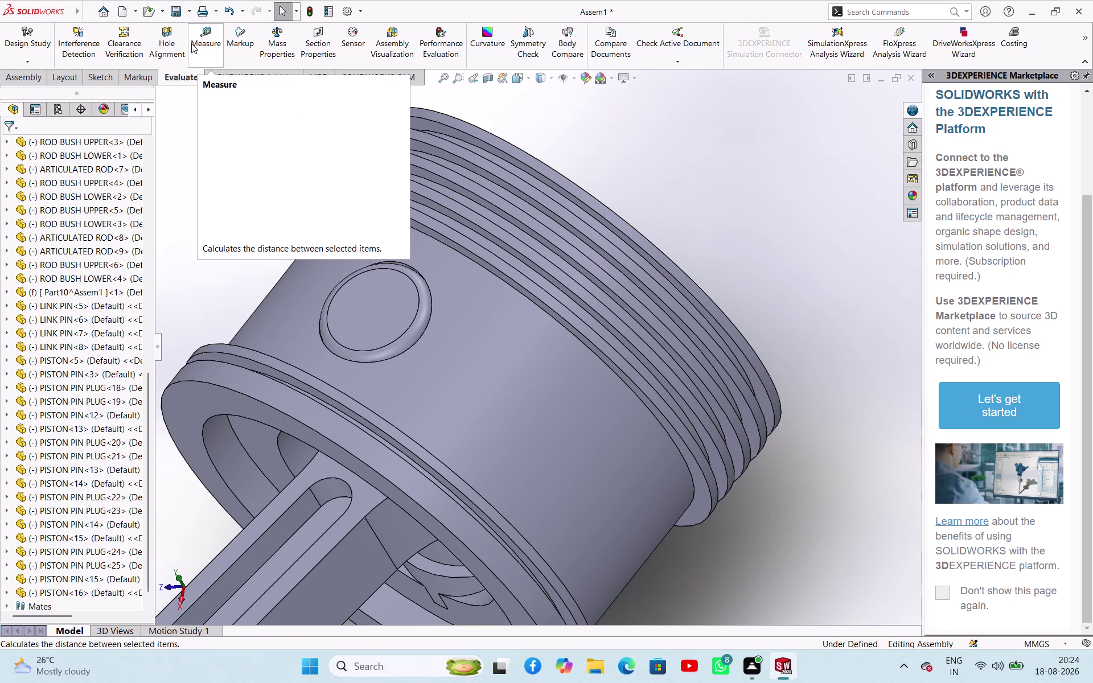
Measure the piston's circular ring edge at Ø84 mm, then switch to the PISTON RING document.
click(196, 43)
scroll(down, 3)
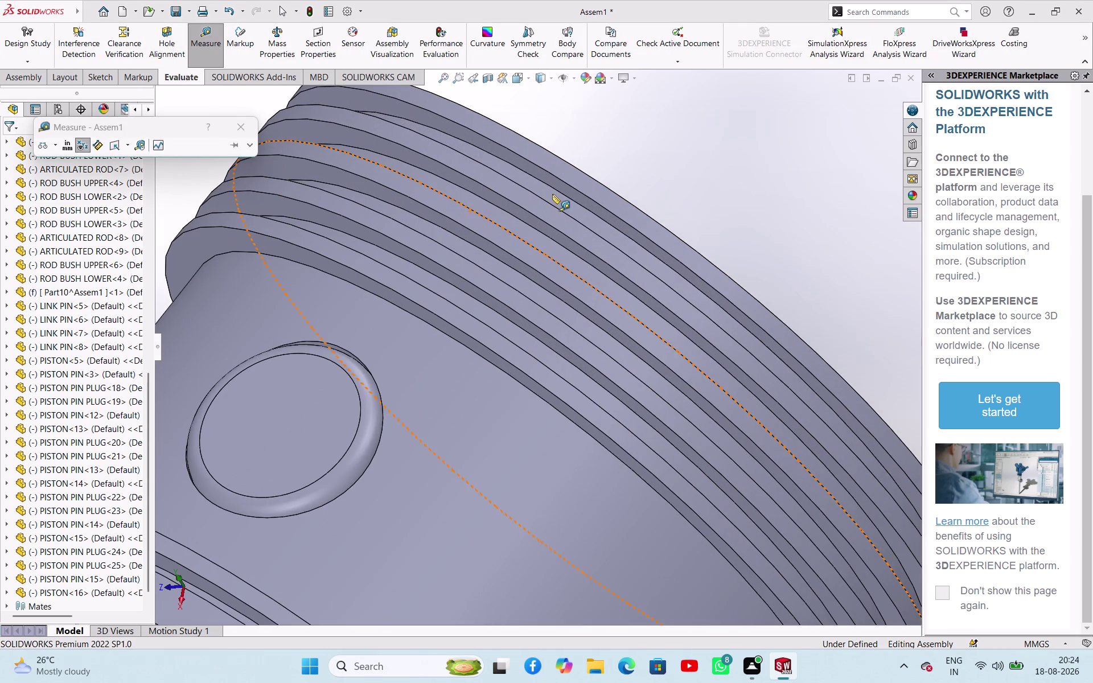
click(557, 190)
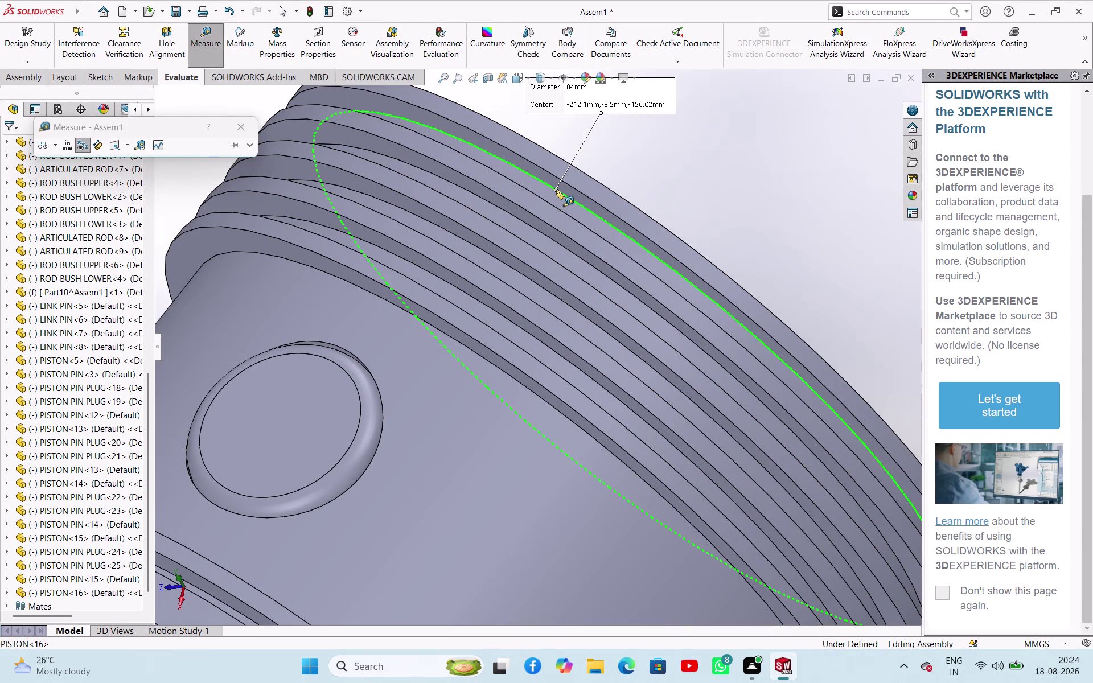
scroll(up, 3)
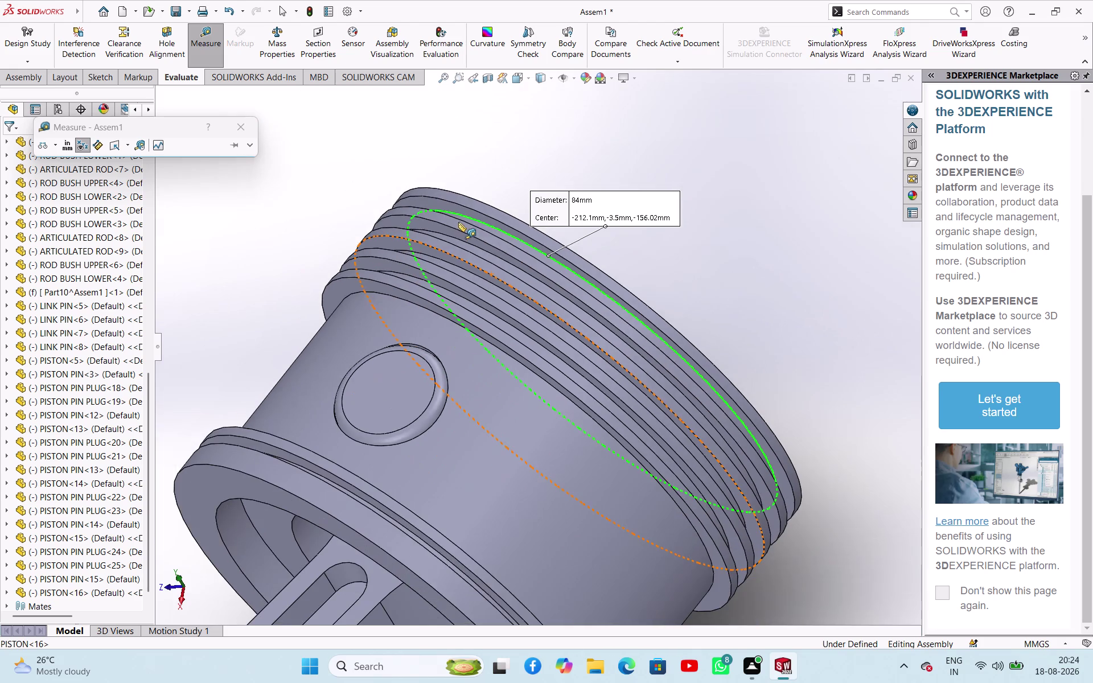
scroll(up, 3)
middle_drag(653, 225, 591, 240)
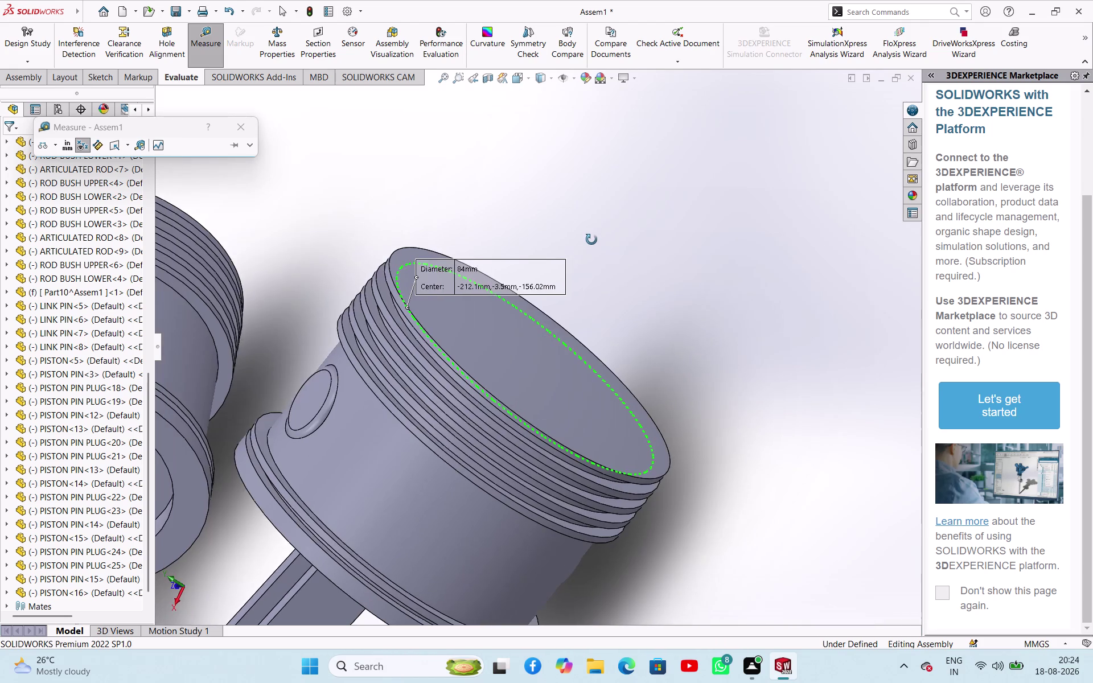
middle_drag(592, 240, 600, 239)
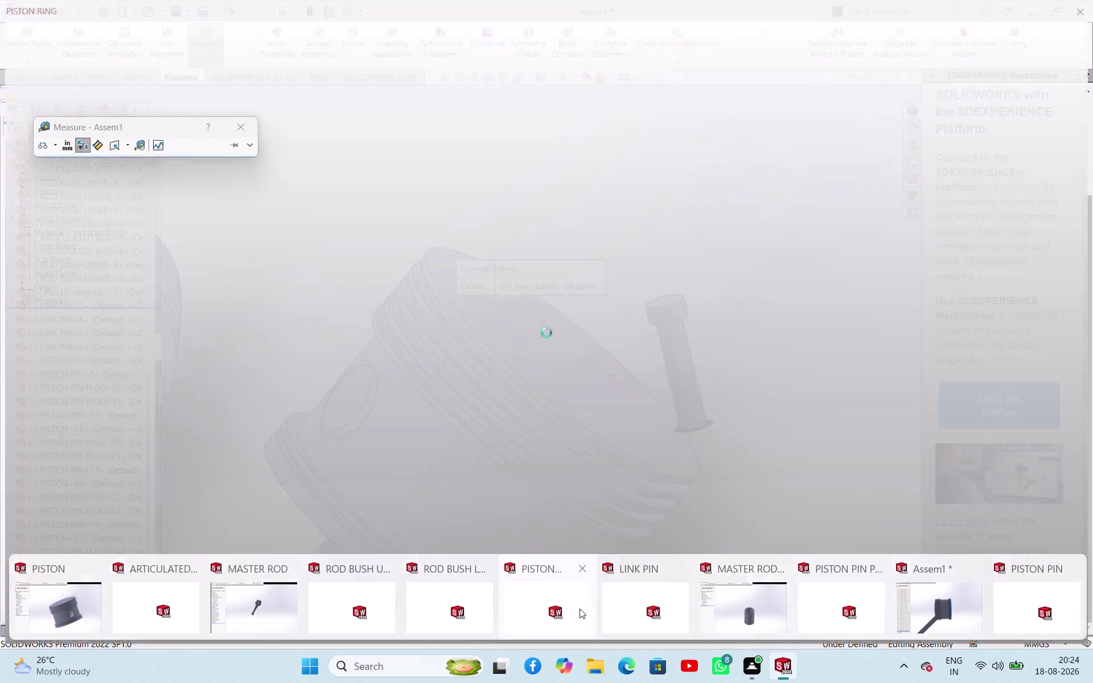
click(564, 609)
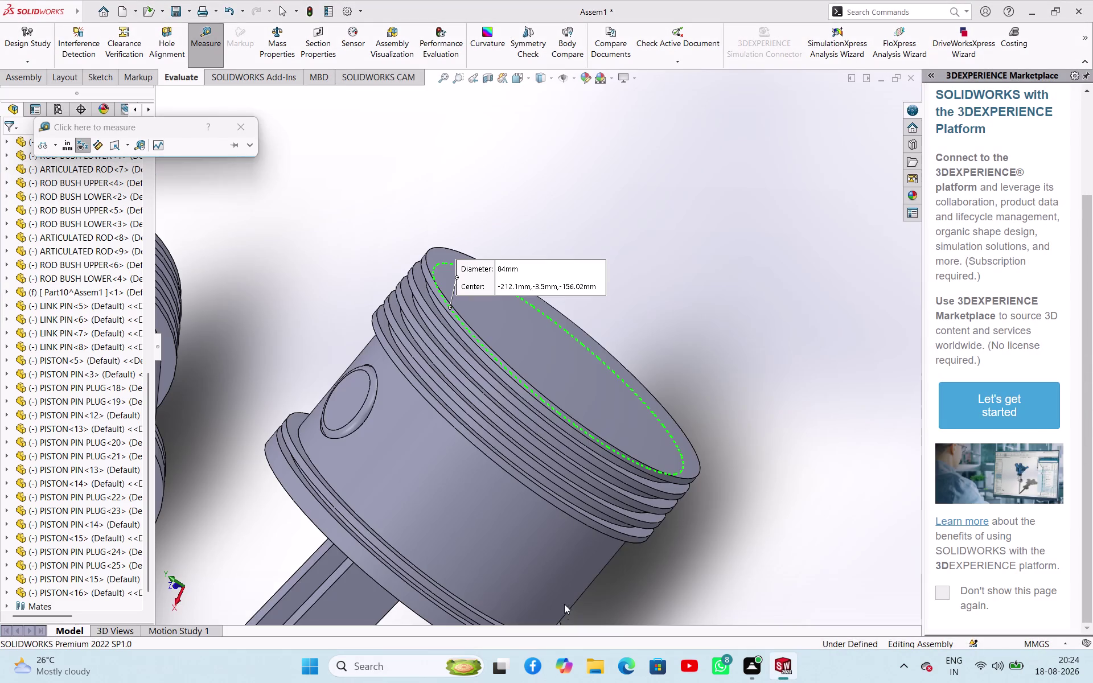
scroll(down, 3)
Open the ring's base Sketch1 for editing.
scroll(up, 3)
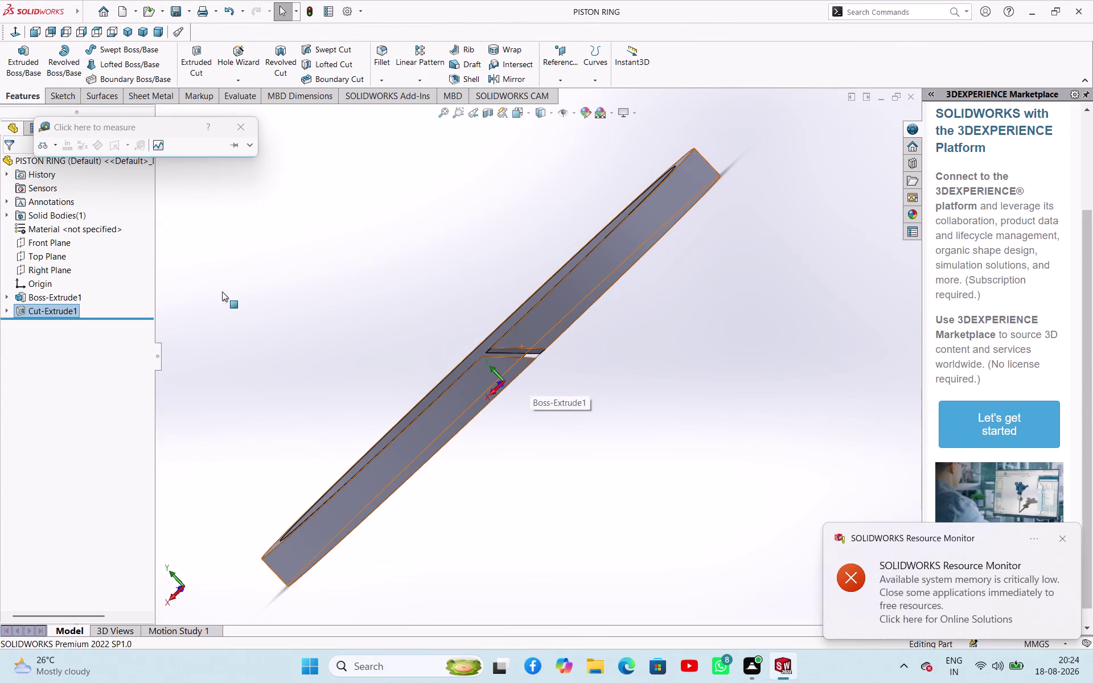
click(248, 299)
click(56, 300)
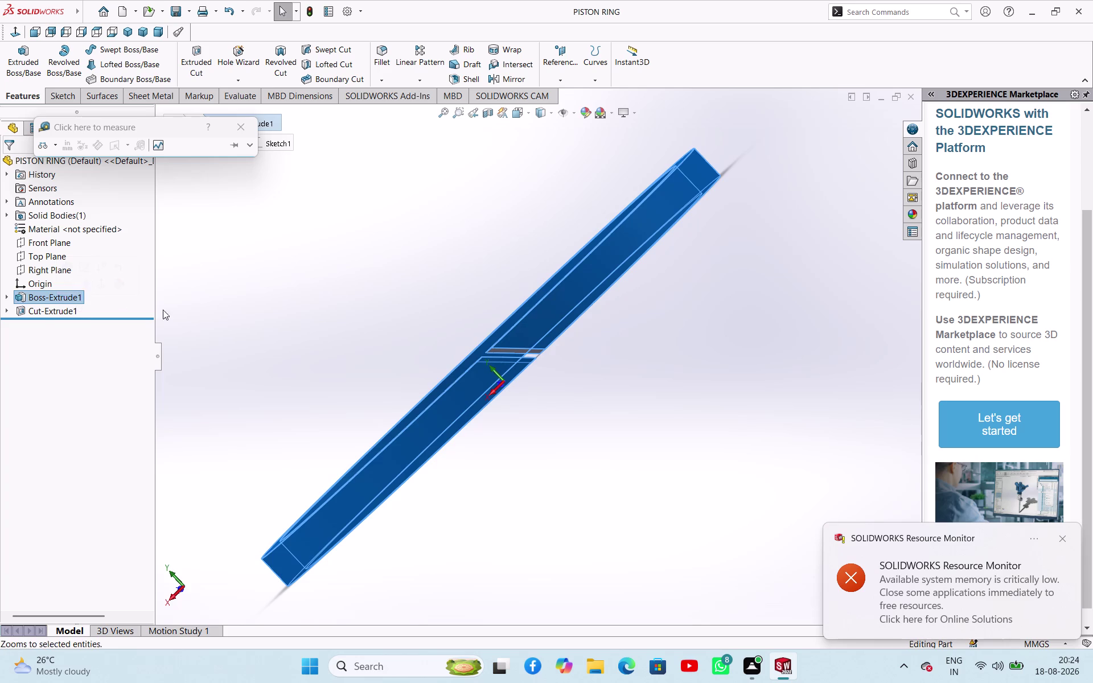
click(162, 310)
click(8, 297)
click(31, 316)
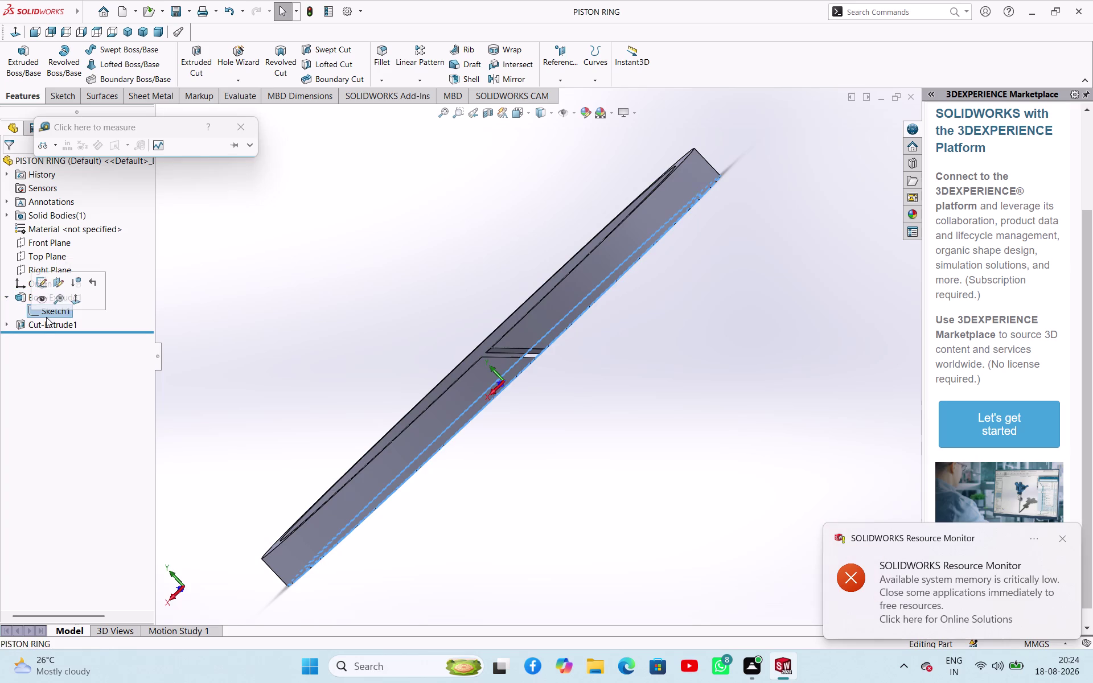
click(47, 285)
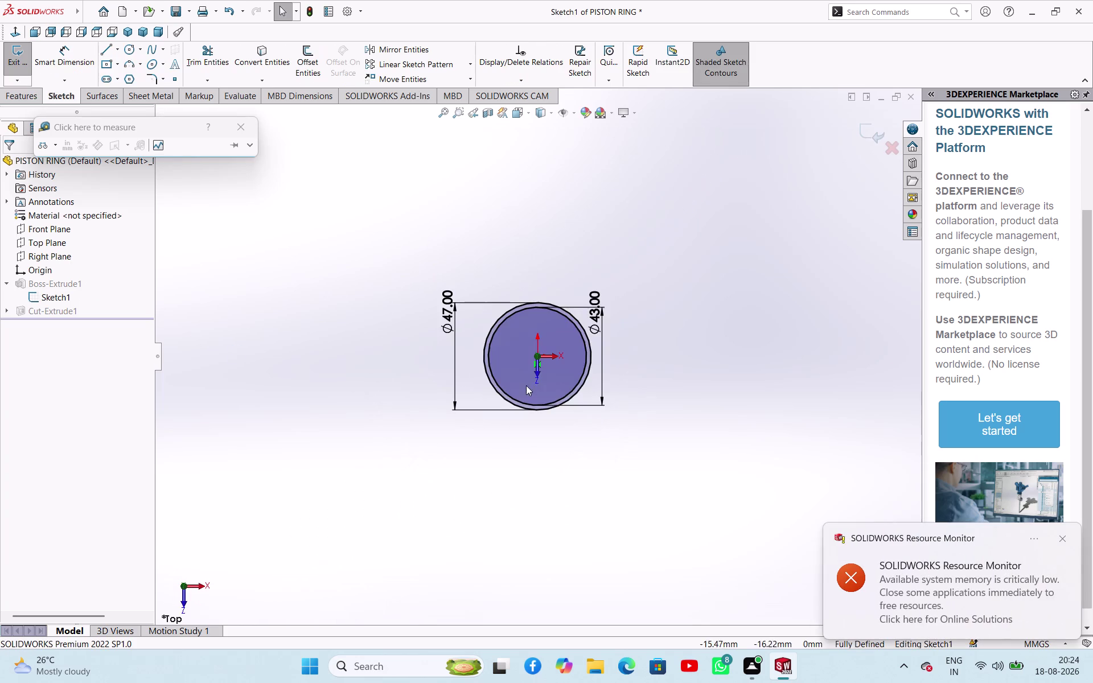
scroll(down, 3)
scroll(down, 3)
Change the Ø47 outer diameter to 47*2 (94 mm).
double_click(382, 284)
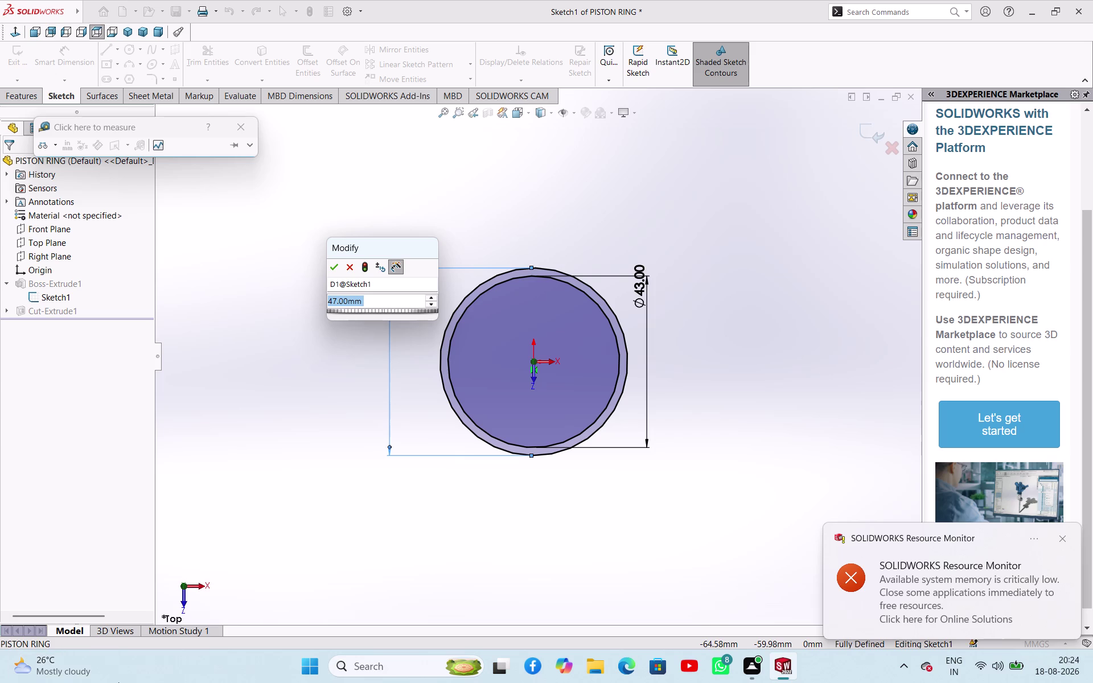
key(4)
key(7)
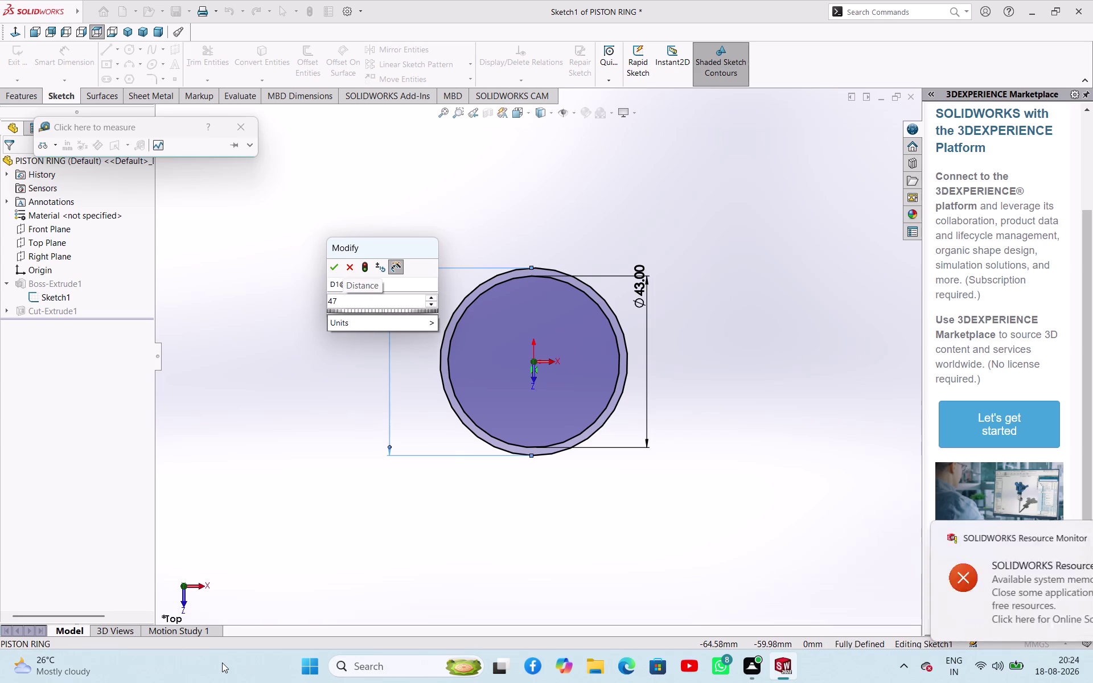
key(asterisk)
key(2)
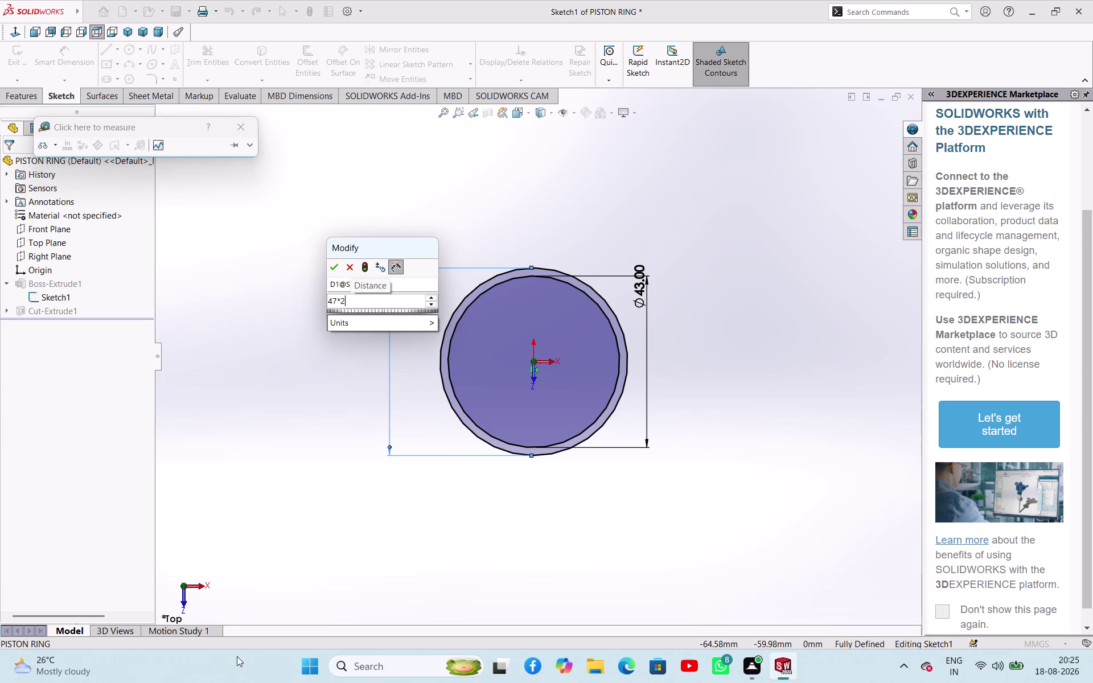
key(Return)
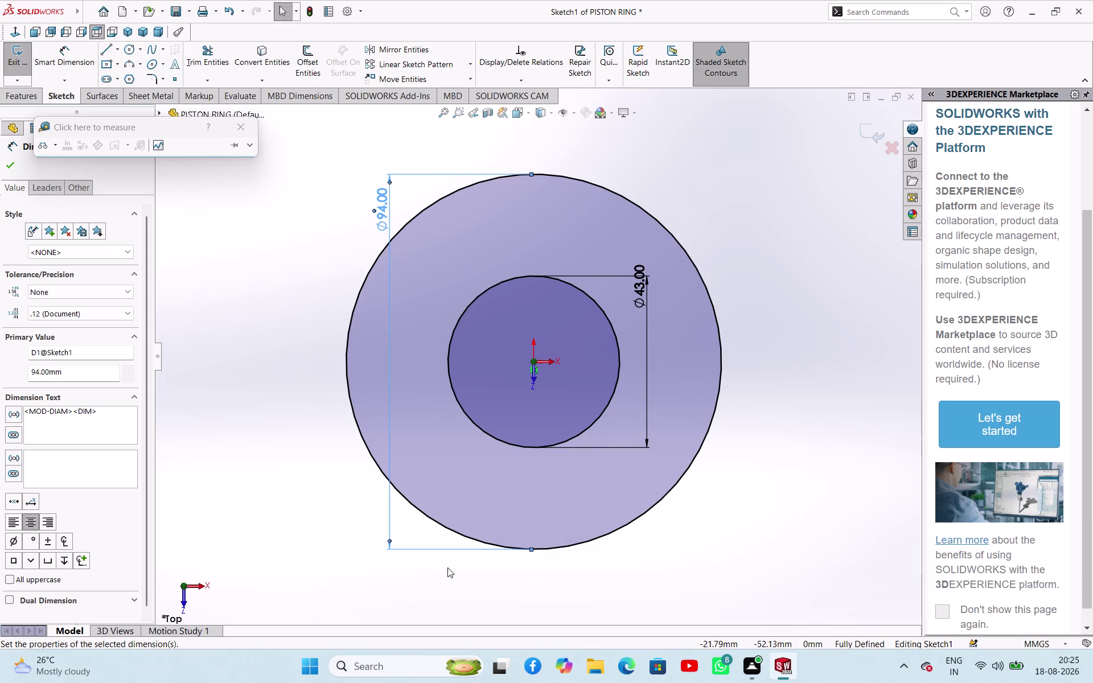
Change the Ø43 inner diameter to 43*2 (86 mm) and exit the sketch to rebuild.
double_click(638, 292)
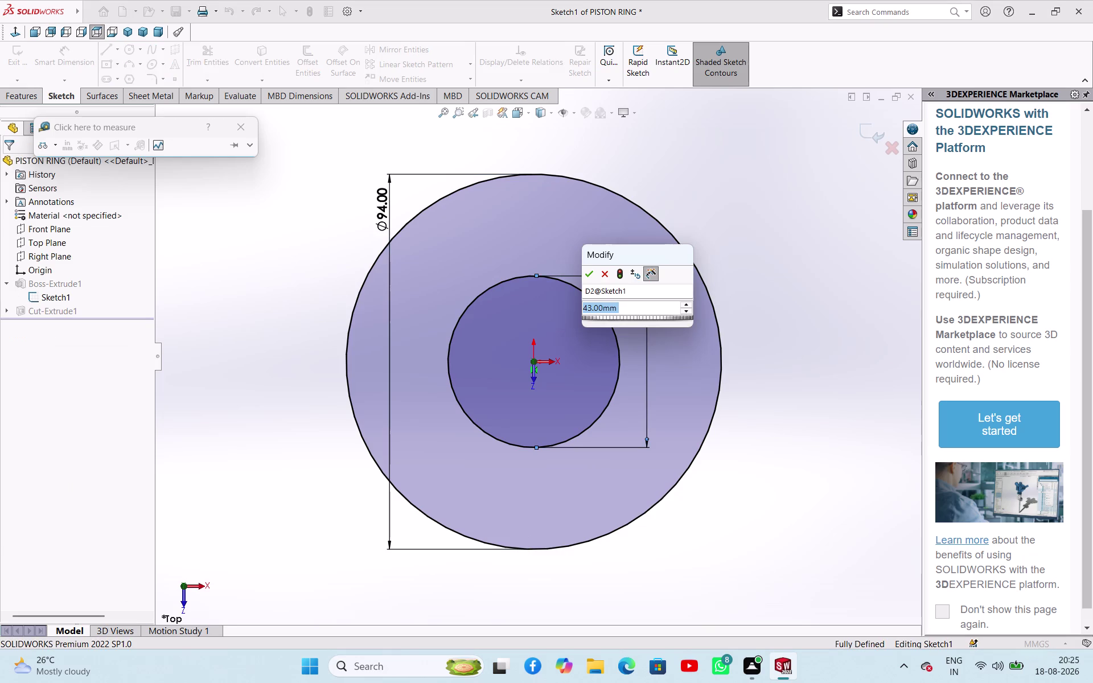
text(43)
text(*)
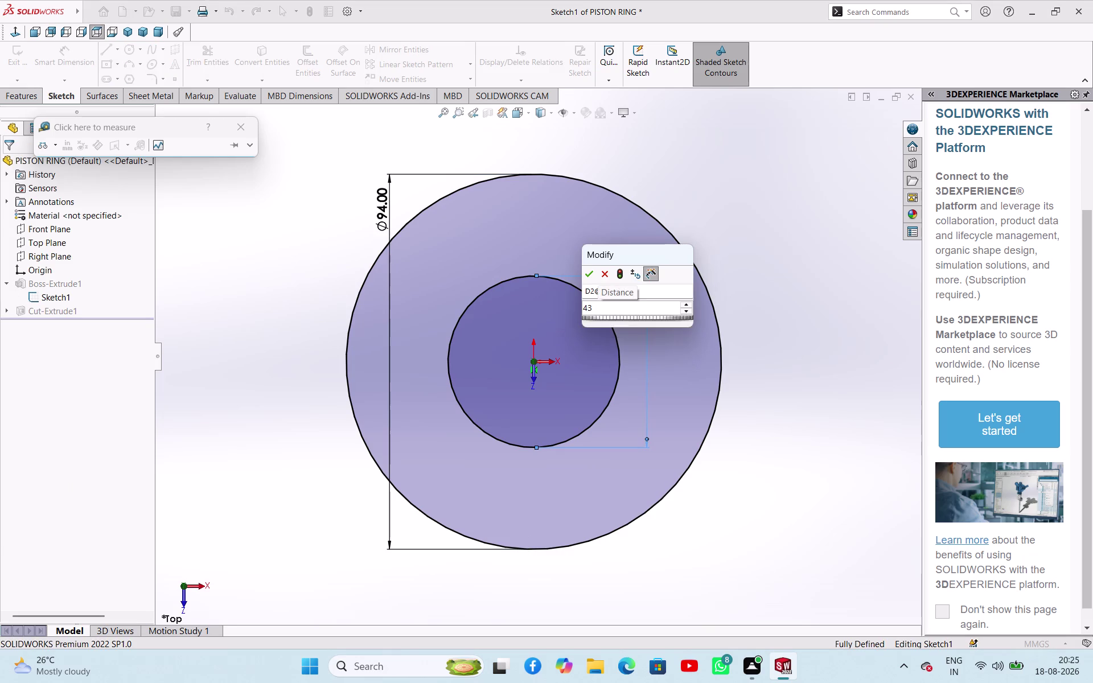
text(2)
key(Return)
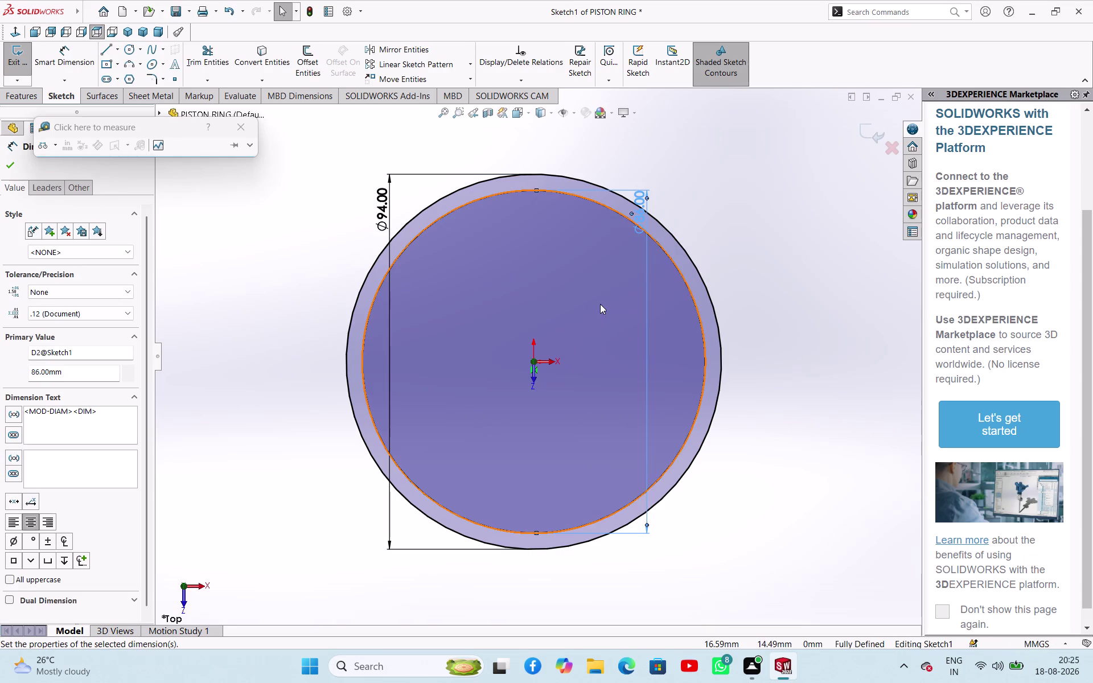
click(235, 129)
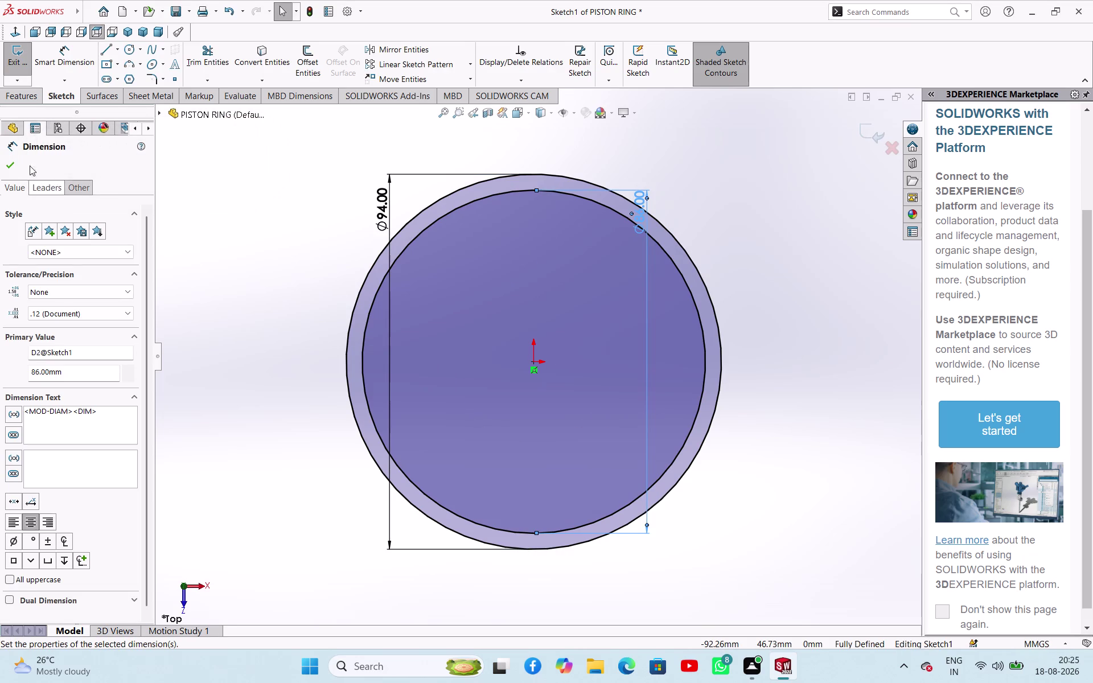
click(13, 160)
click(193, 201)
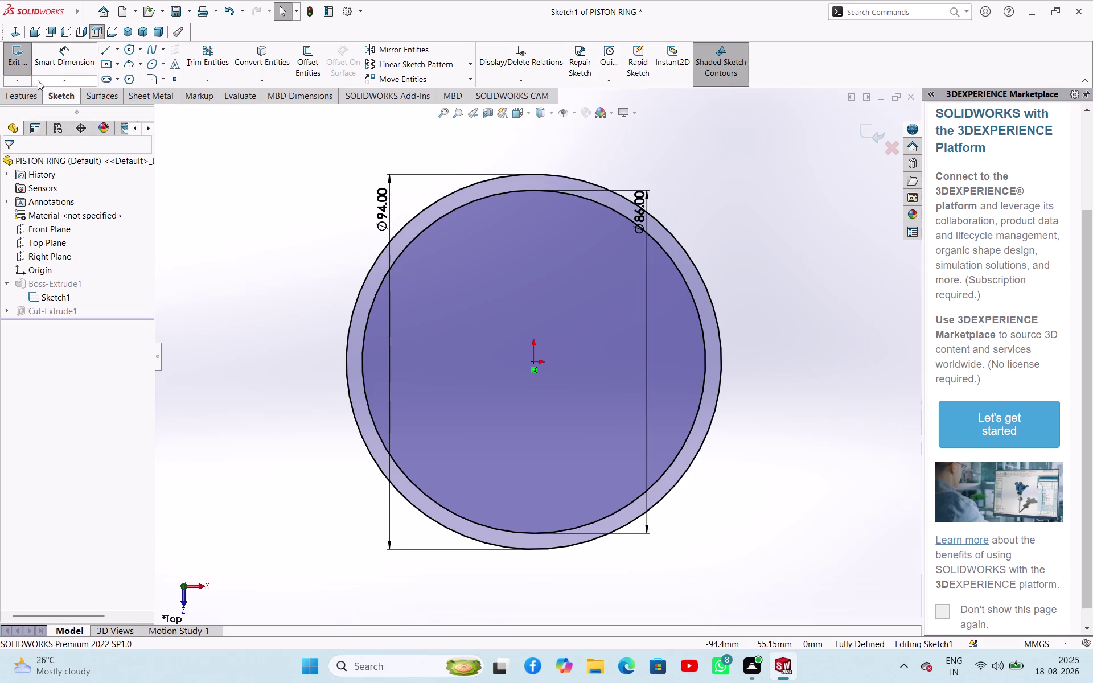
click(18, 66)
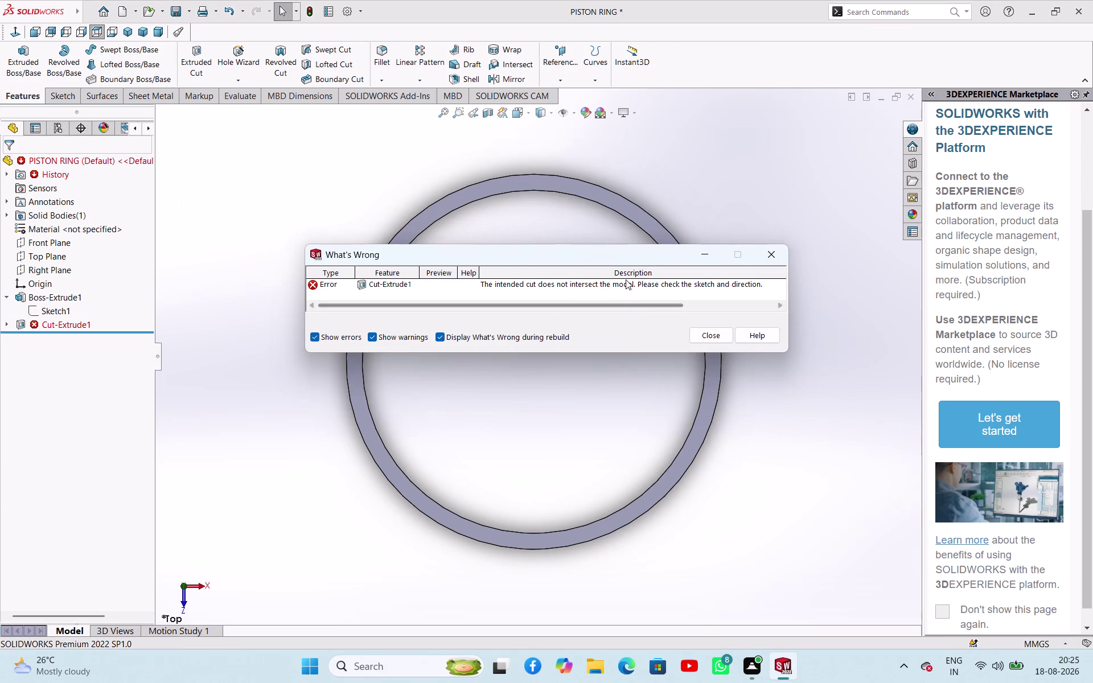
Close the What's Wrong report and inspect the failing Cut-Extrude1 via its shortcut menu.
click(716, 334)
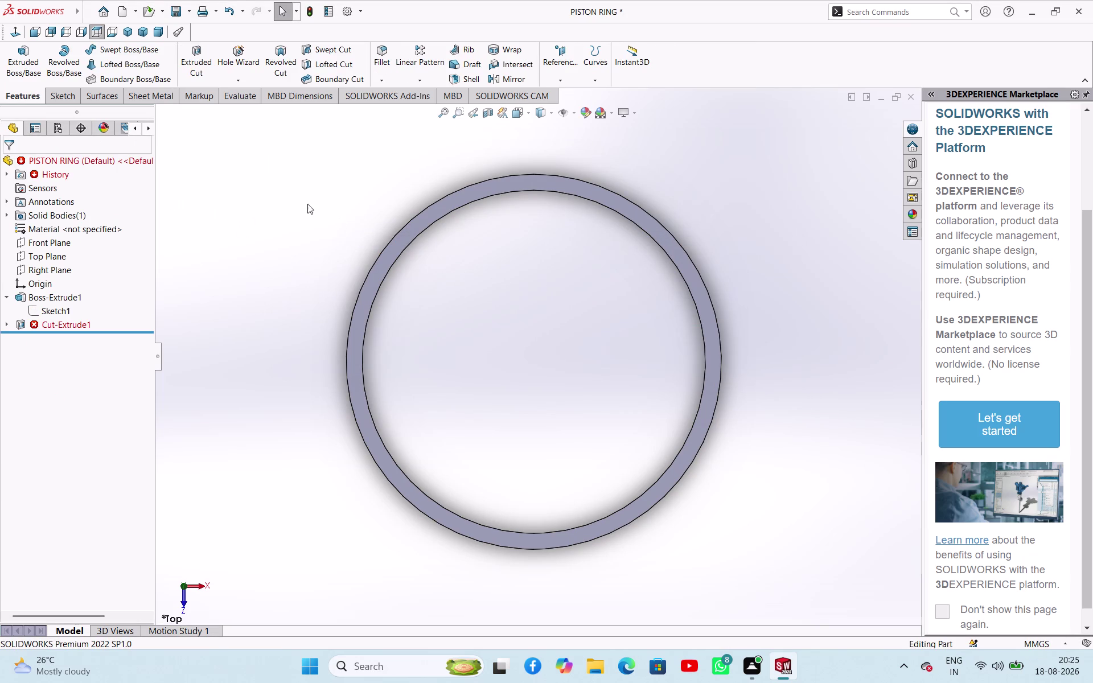
click(306, 204)
click(74, 321)
right_click(74, 322)
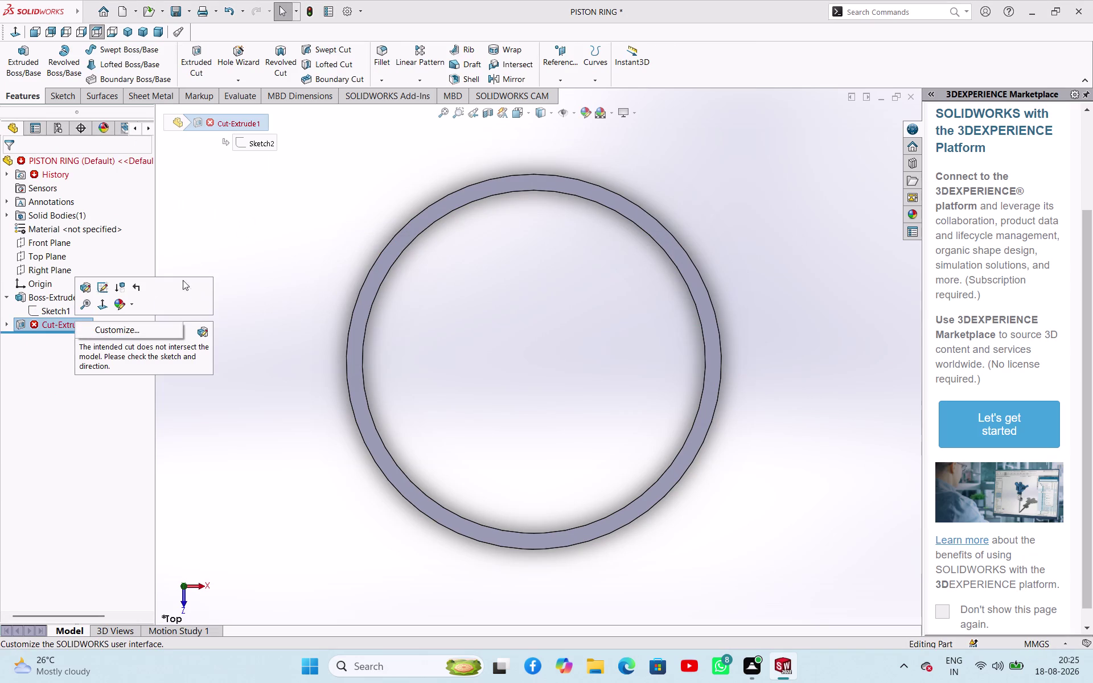
click(207, 233)
right_click(81, 320)
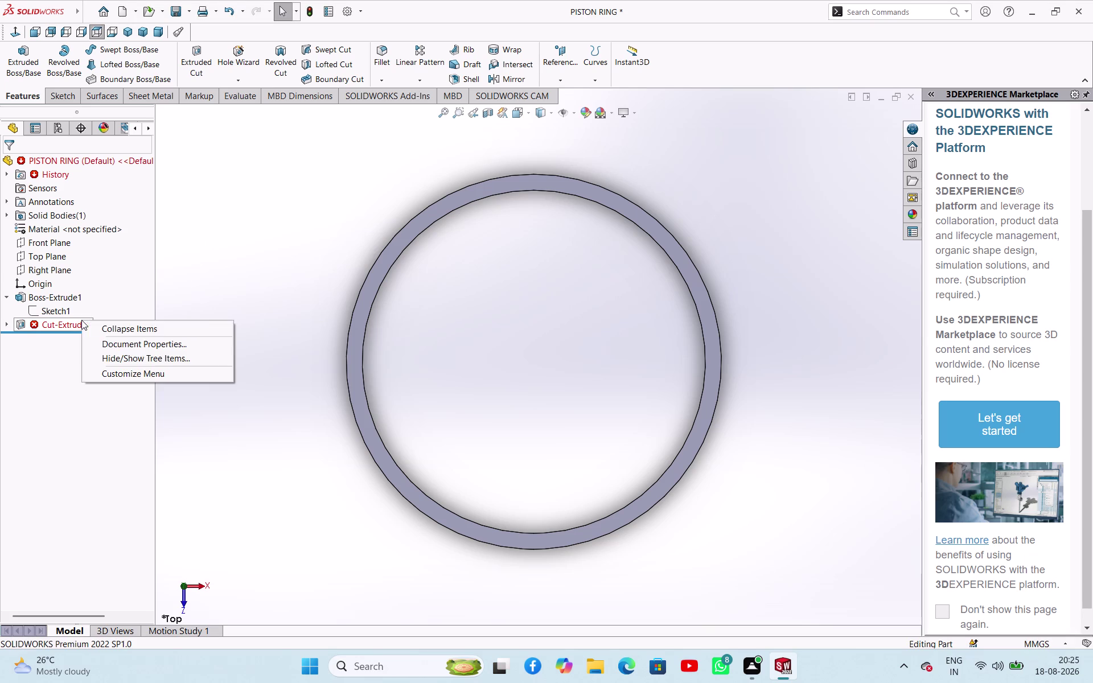
click(184, 254)
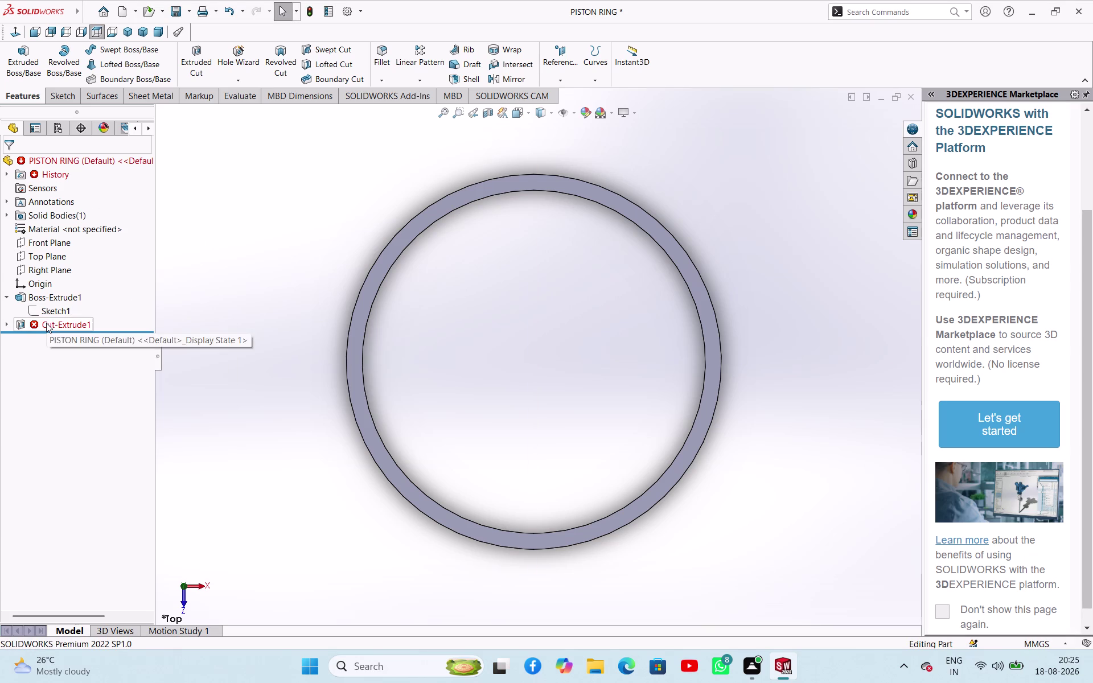
click(46, 323)
right_click(46, 323)
Orbit the ring and undo the diameter edits with four Ctrl+Z presses.
click(237, 251)
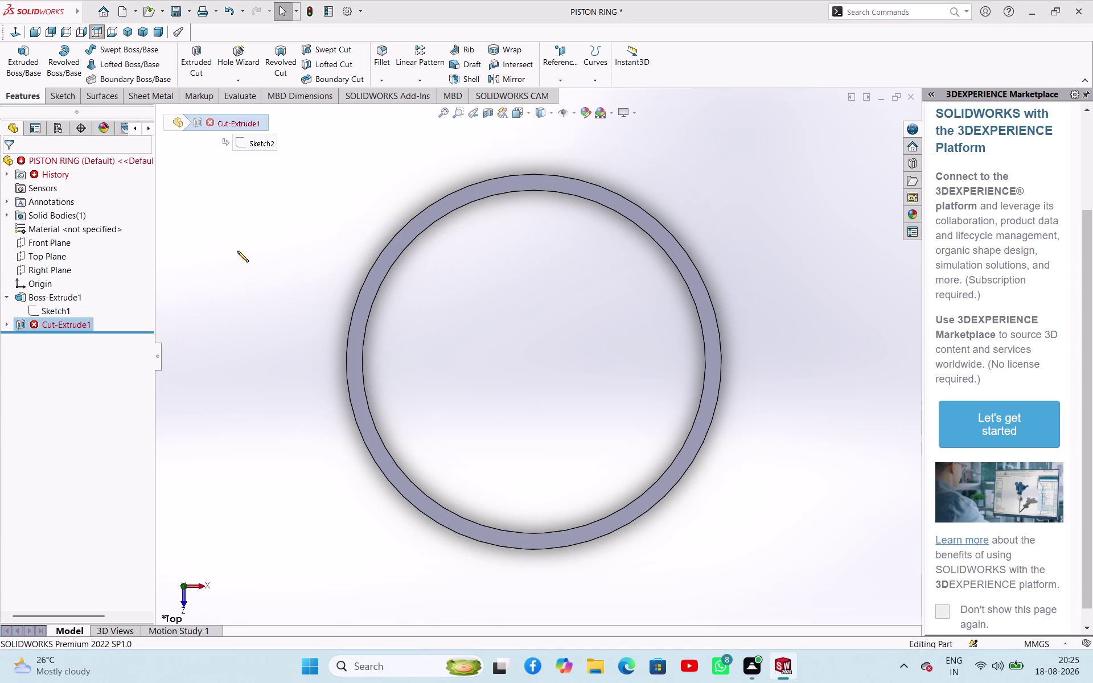
middle_drag(609, 365, 522, 302)
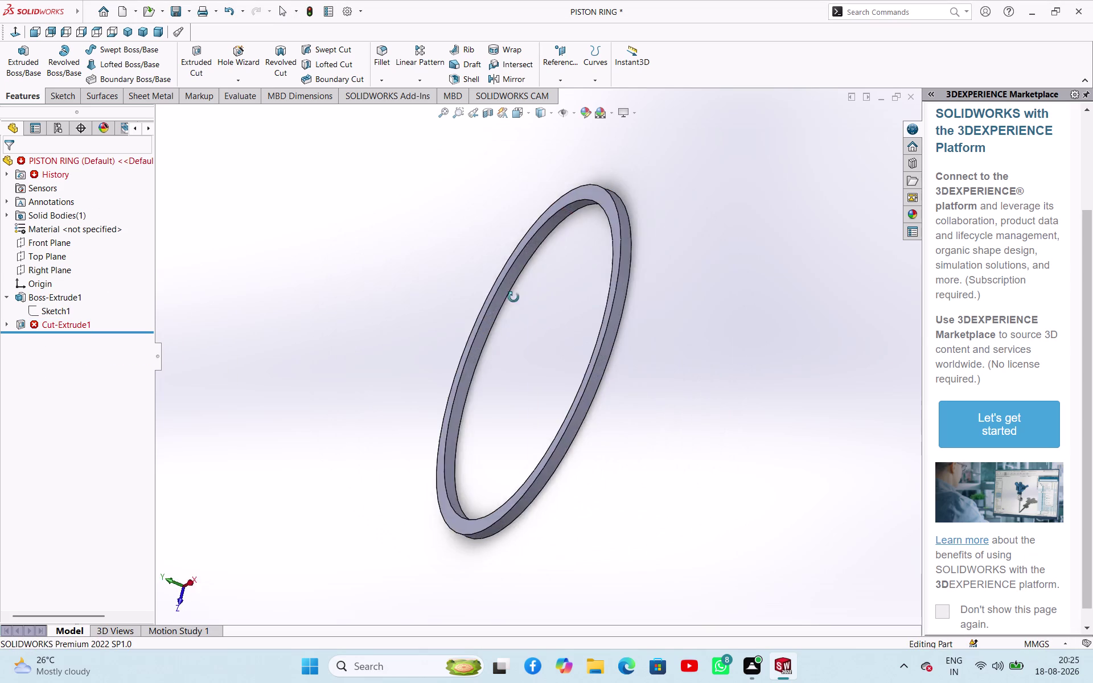
middle_drag(522, 303, 636, 231)
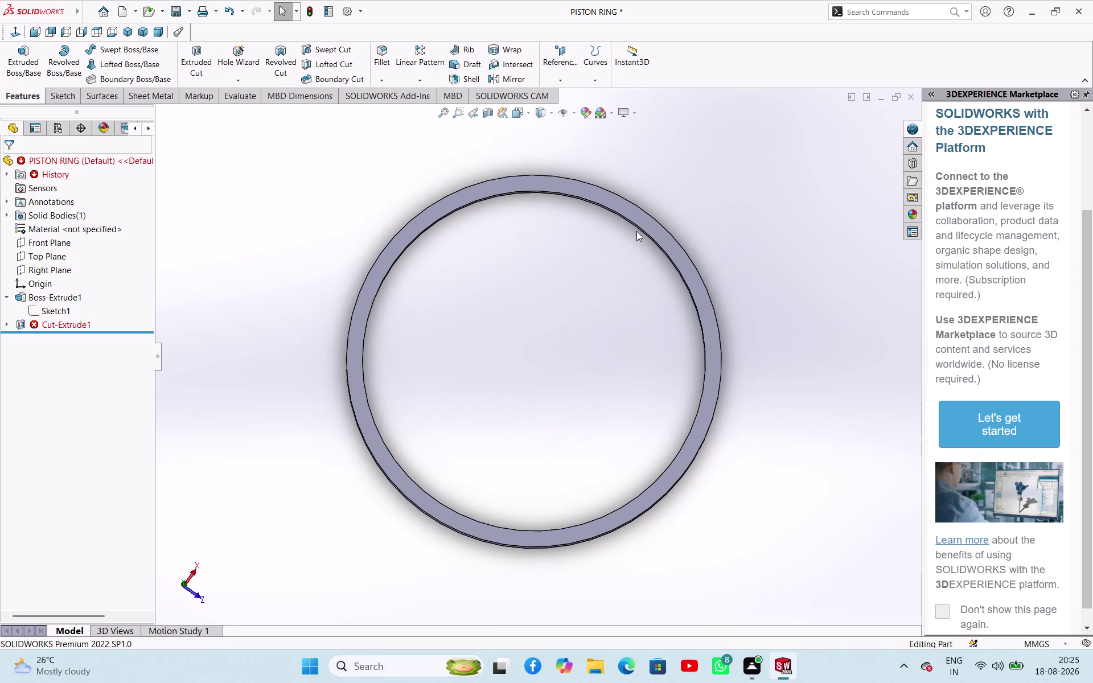
key(ctrl+z)
key(ctrl+z)
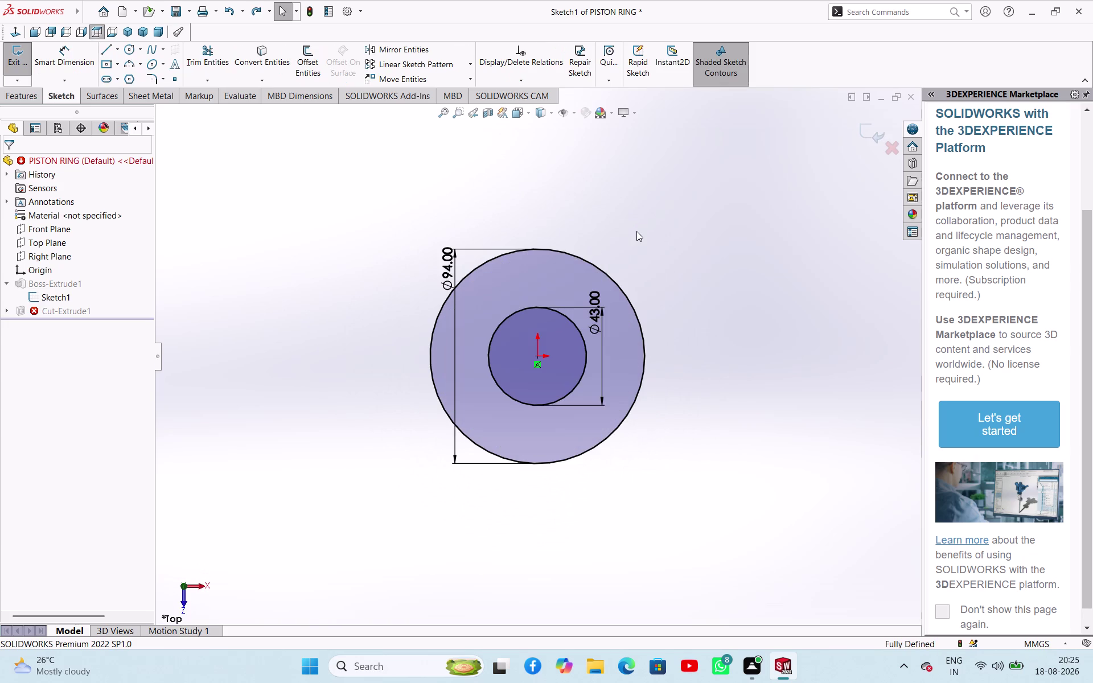
key(ctrl+z)
key(ctrl+z)
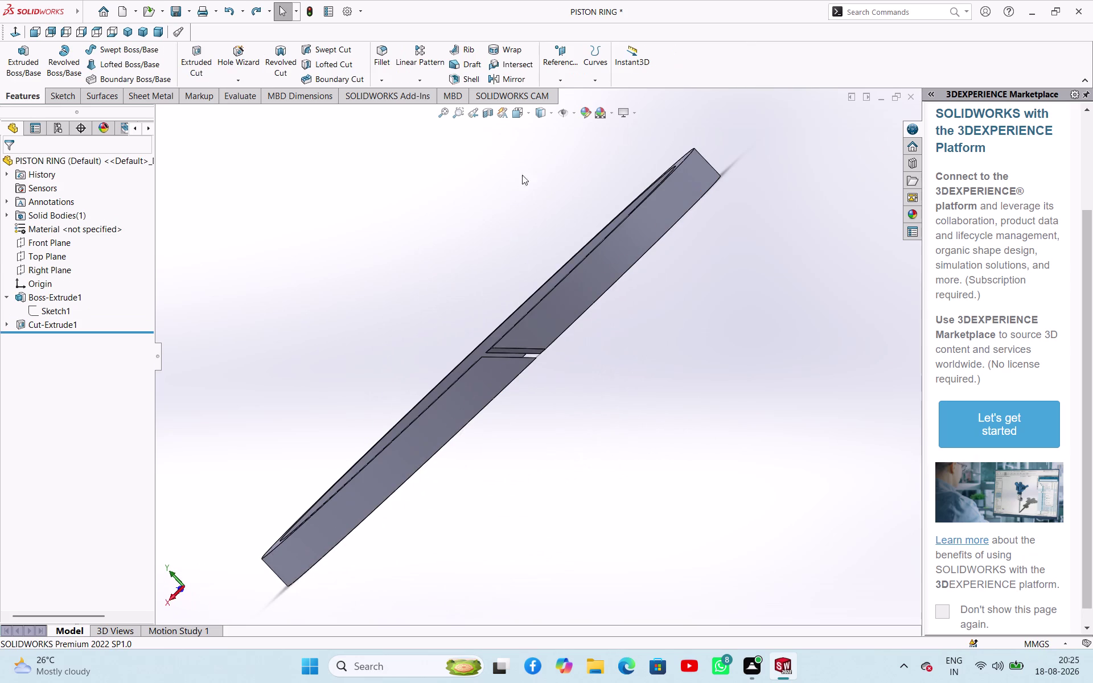
right_click(71, 322)
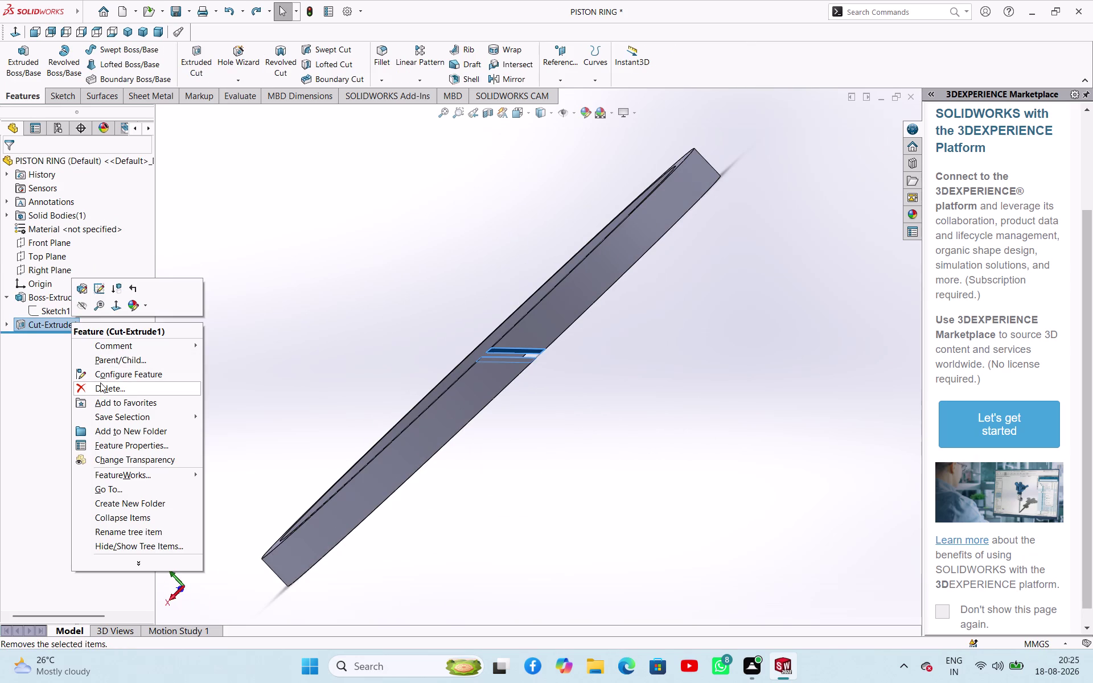
Delete the Cut-Extrude1 feature and confirm.
click(104, 385)
click(621, 260)
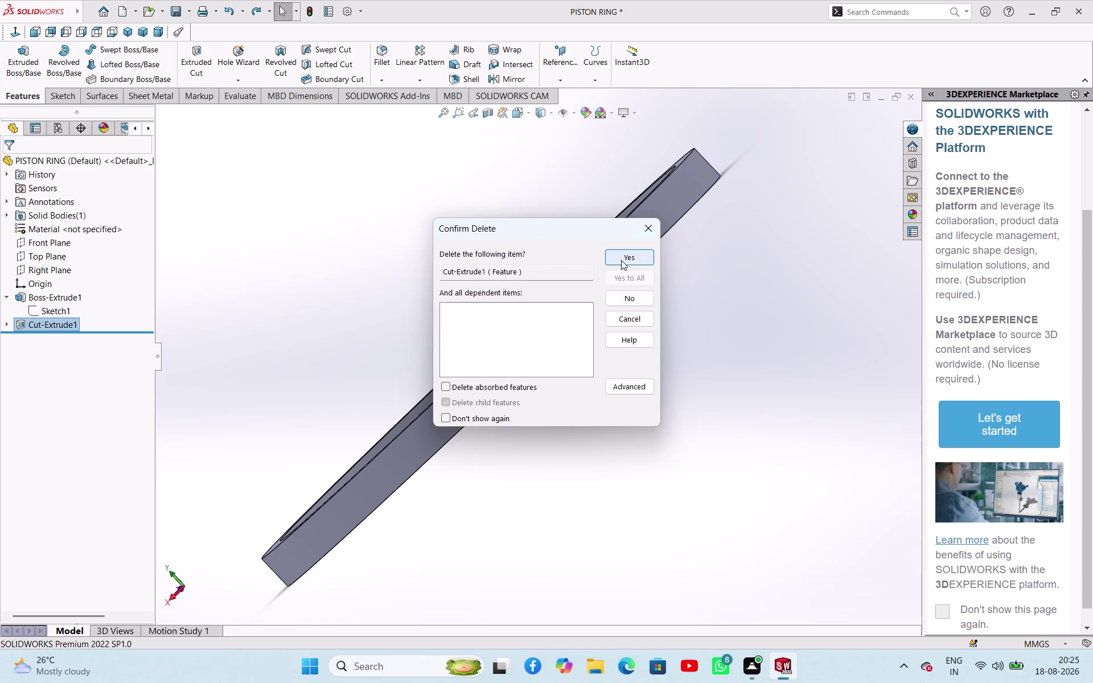
click(382, 265)
middle_drag(343, 277, 391, 294)
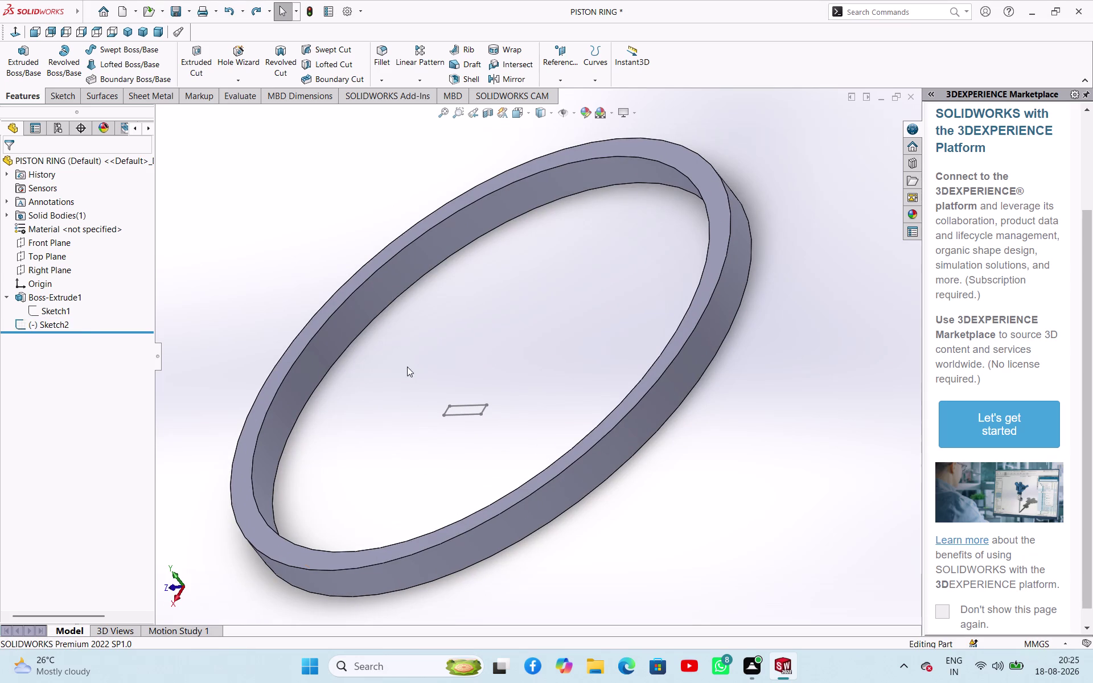
Delete the leftover Sketch2, then select the ring's base sketch.
right_click(47, 323)
click(86, 407)
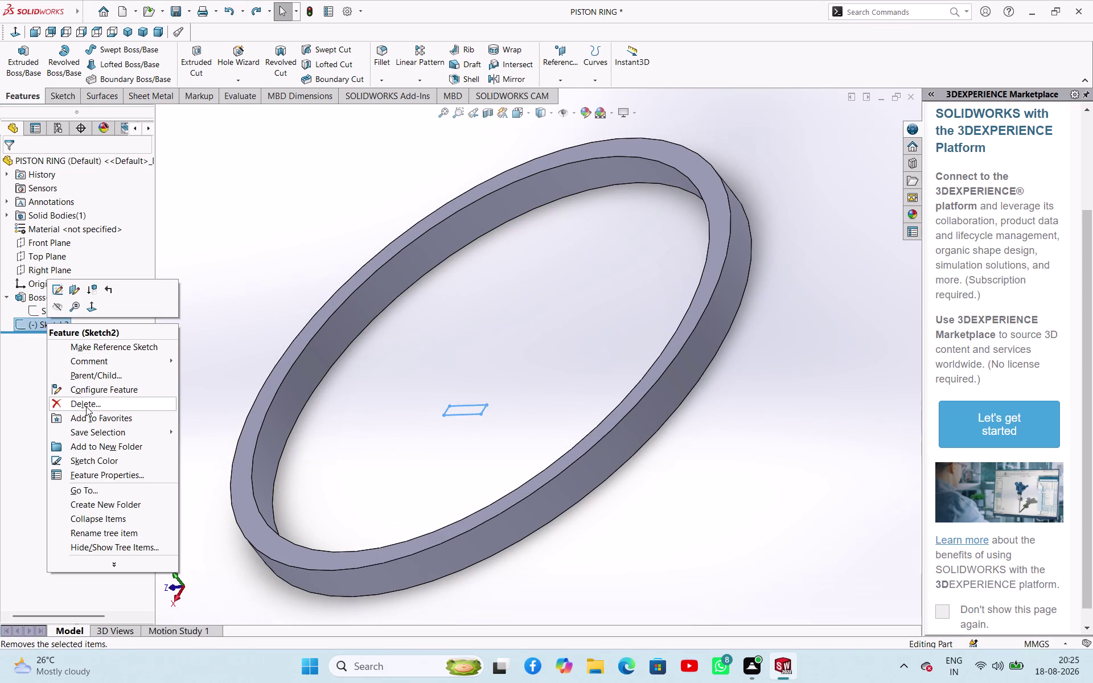
click(619, 262)
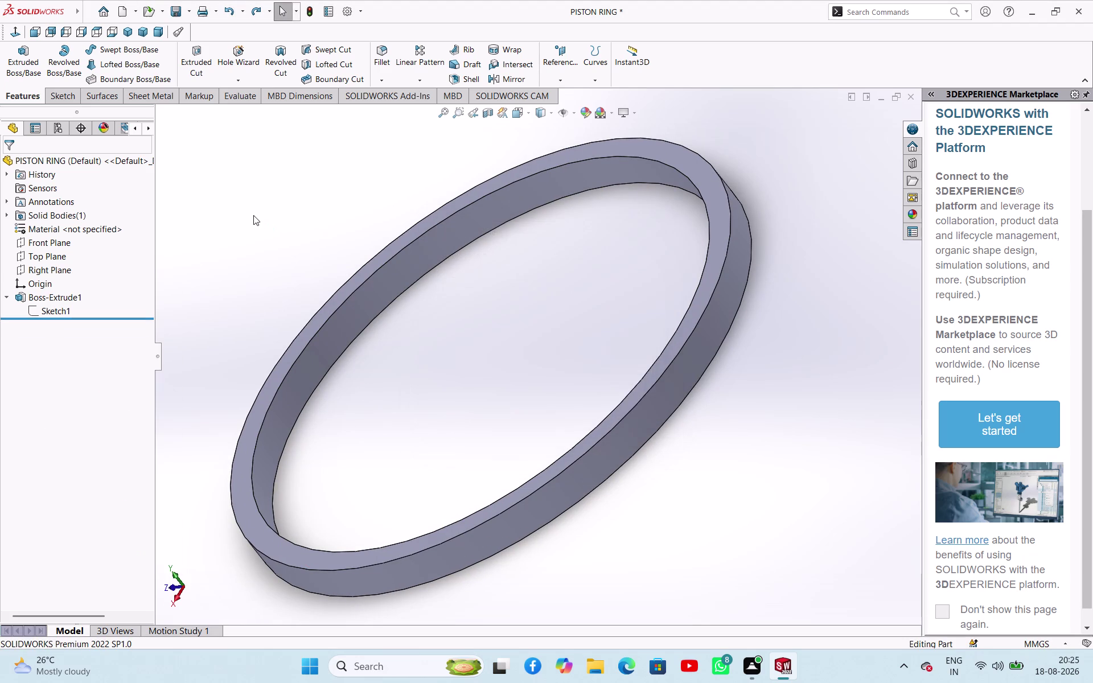
click(253, 216)
click(49, 298)
click(263, 255)
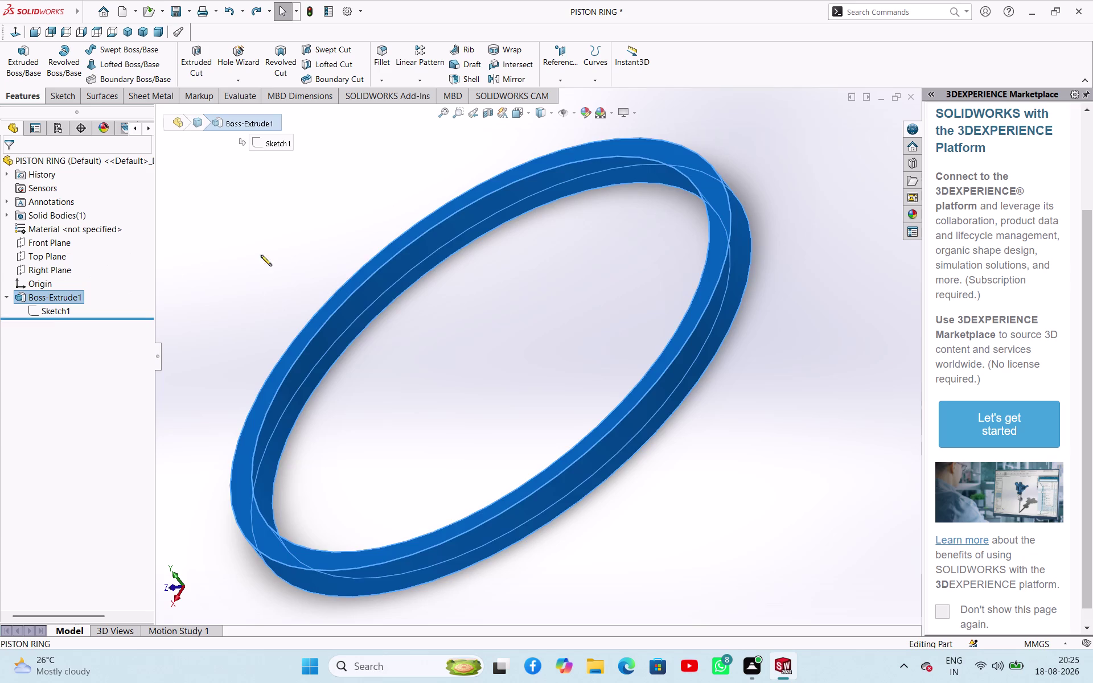
click(53, 310)
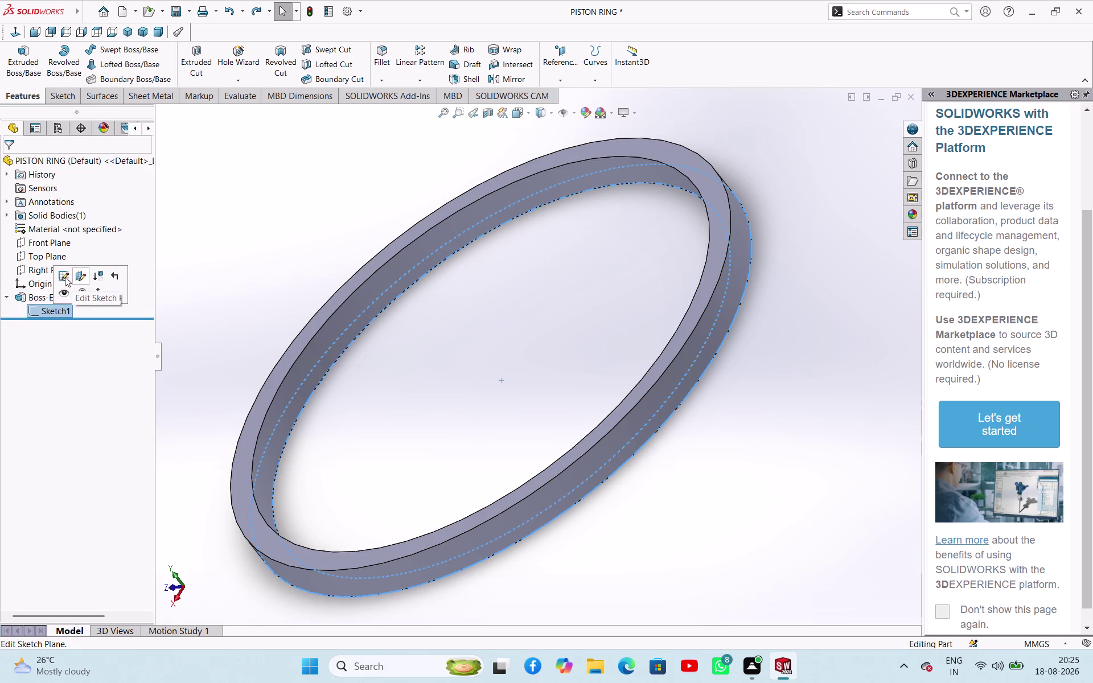
Edit the base sketch and set the outer diameter to 47*2 (94 mm).
click(65, 276)
click(376, 318)
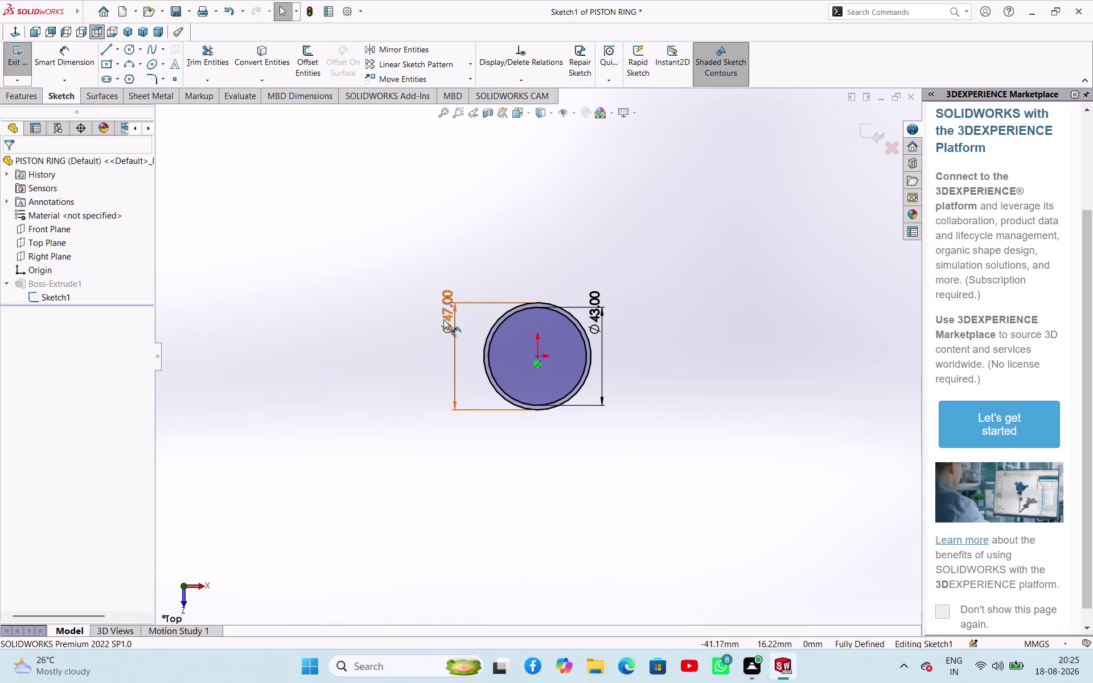
double_click(444, 319)
key(4)
key(7)
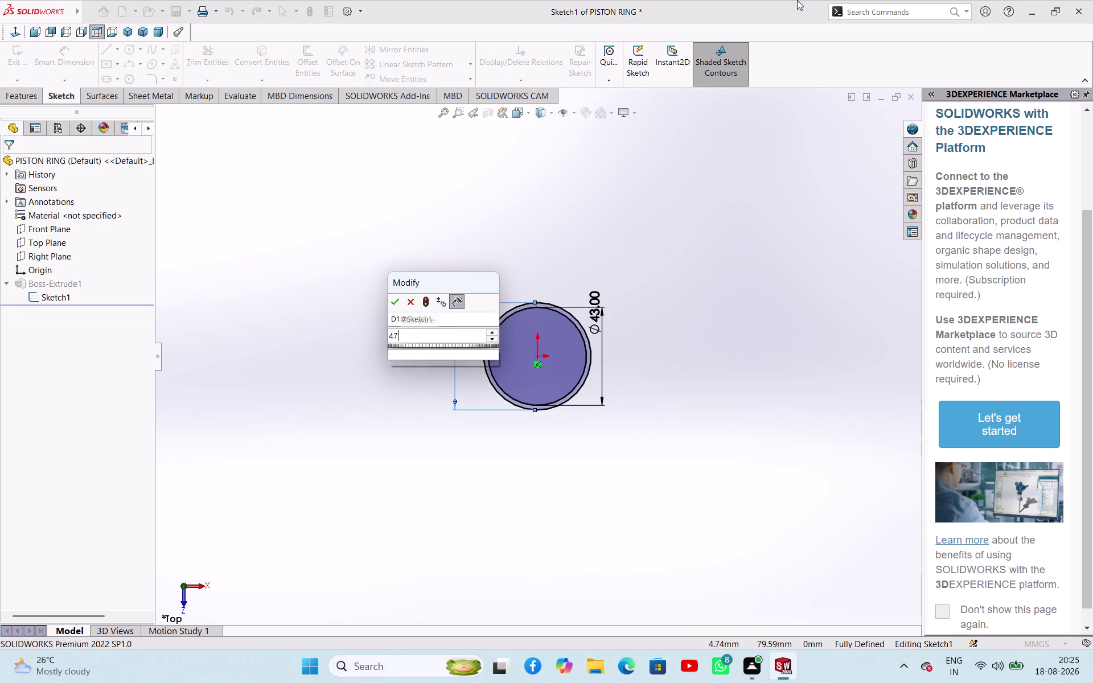
text(*2)
key(Return)
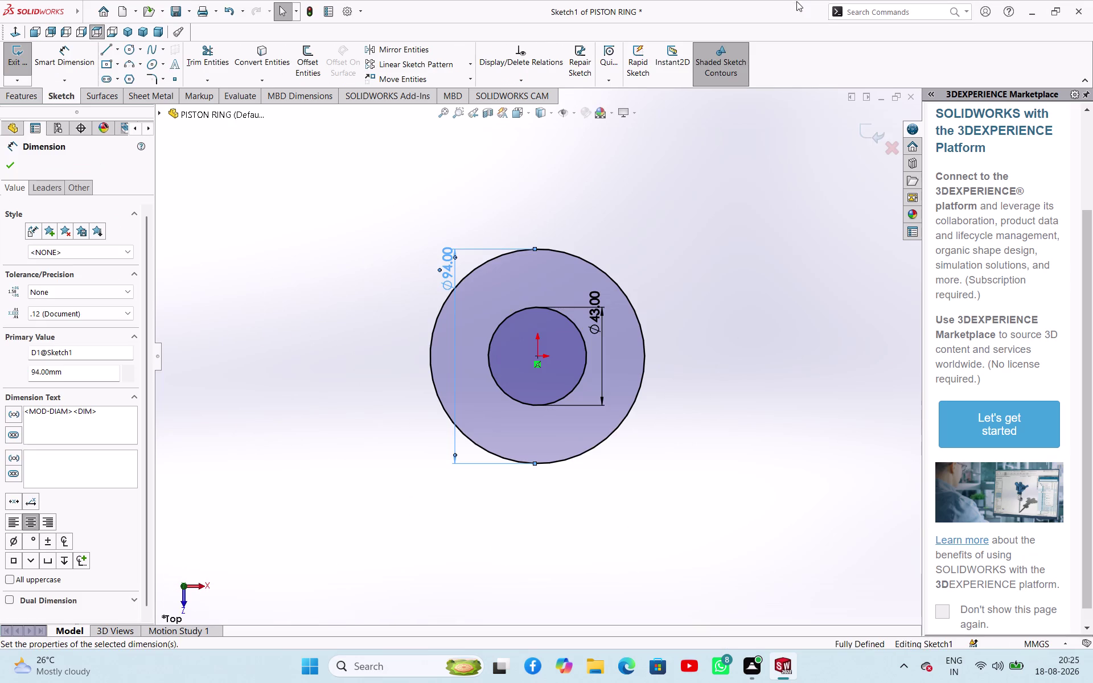
click(587, 325)
Set the inner diameter to 43*2 (86 mm) and exit the sketch to rebuild.
double_click(600, 320)
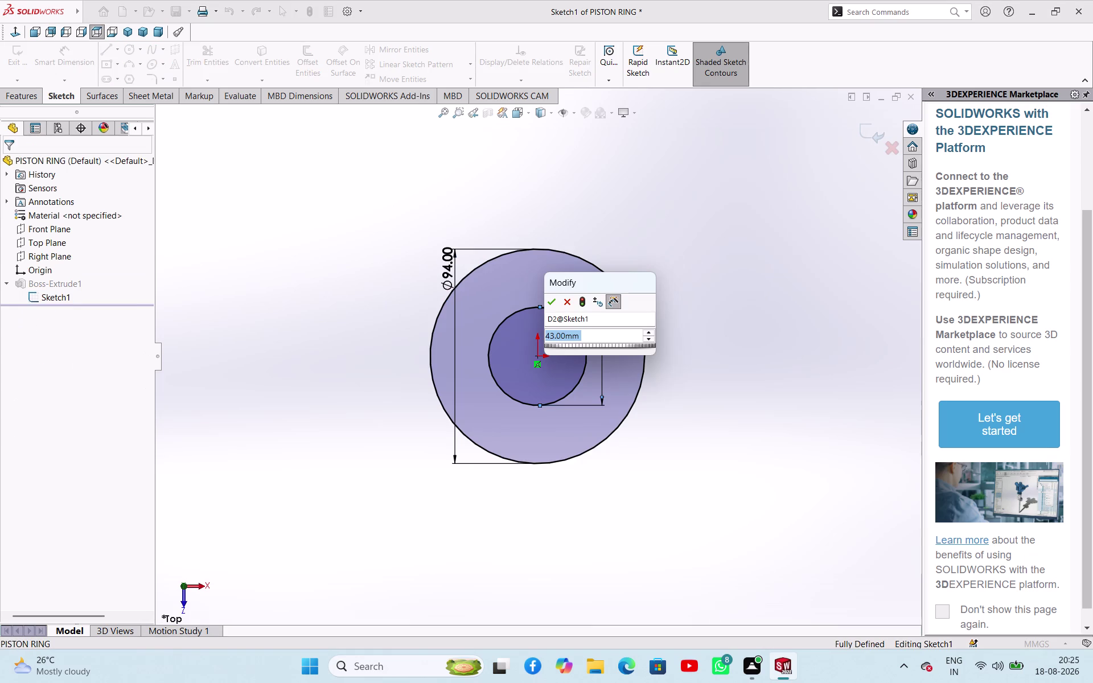
key(4)
key(3)
text(*)
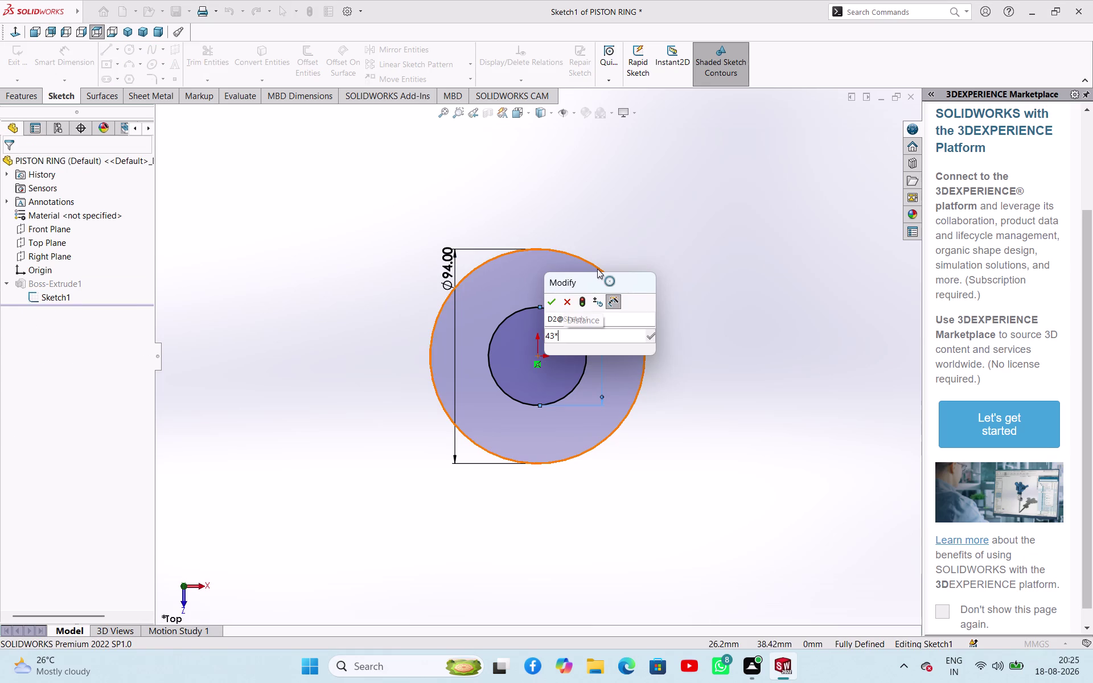
text(2)
key(Return)
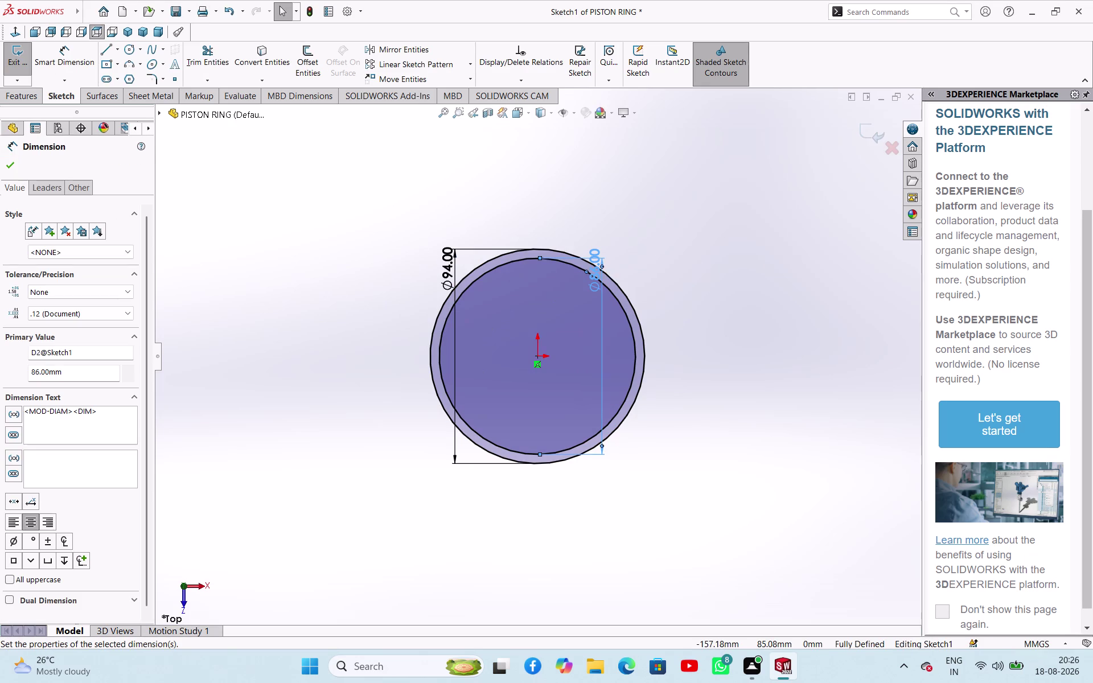
click(8, 169)
click(340, 249)
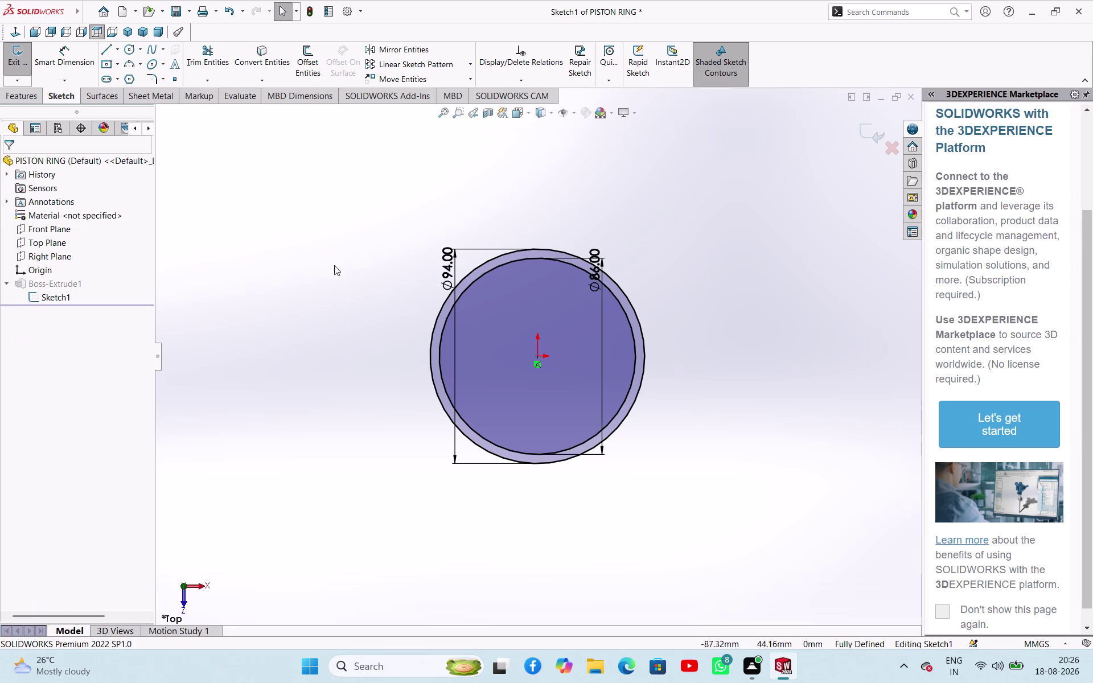
middle_drag(346, 296, 314, 274)
click(24, 59)
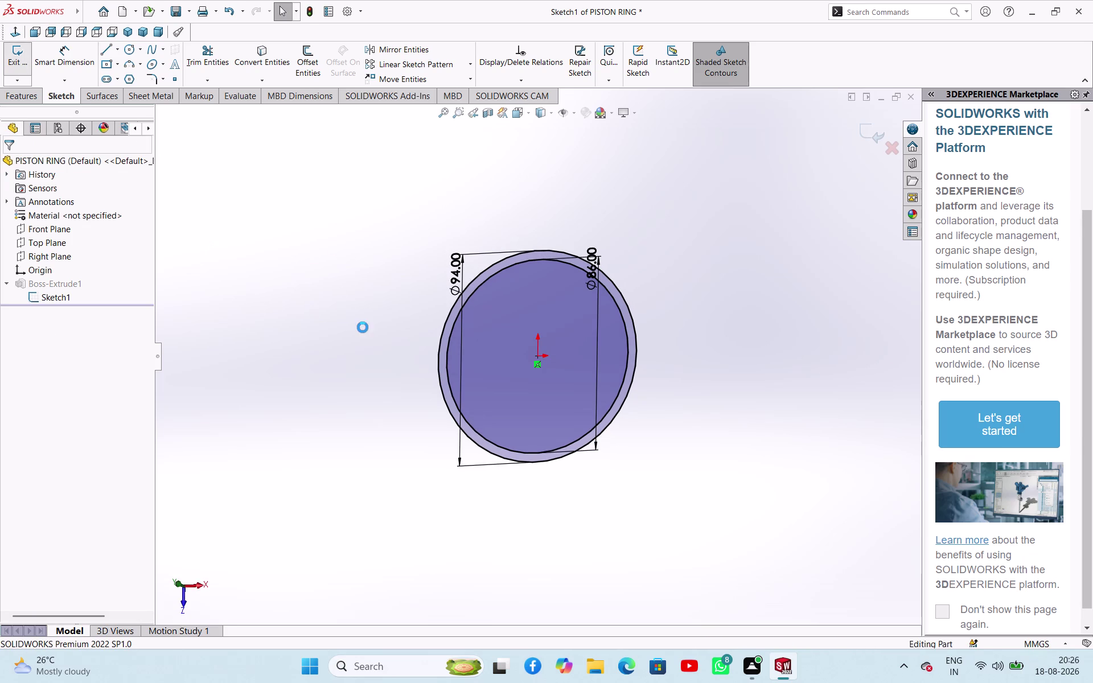
click(339, 311)
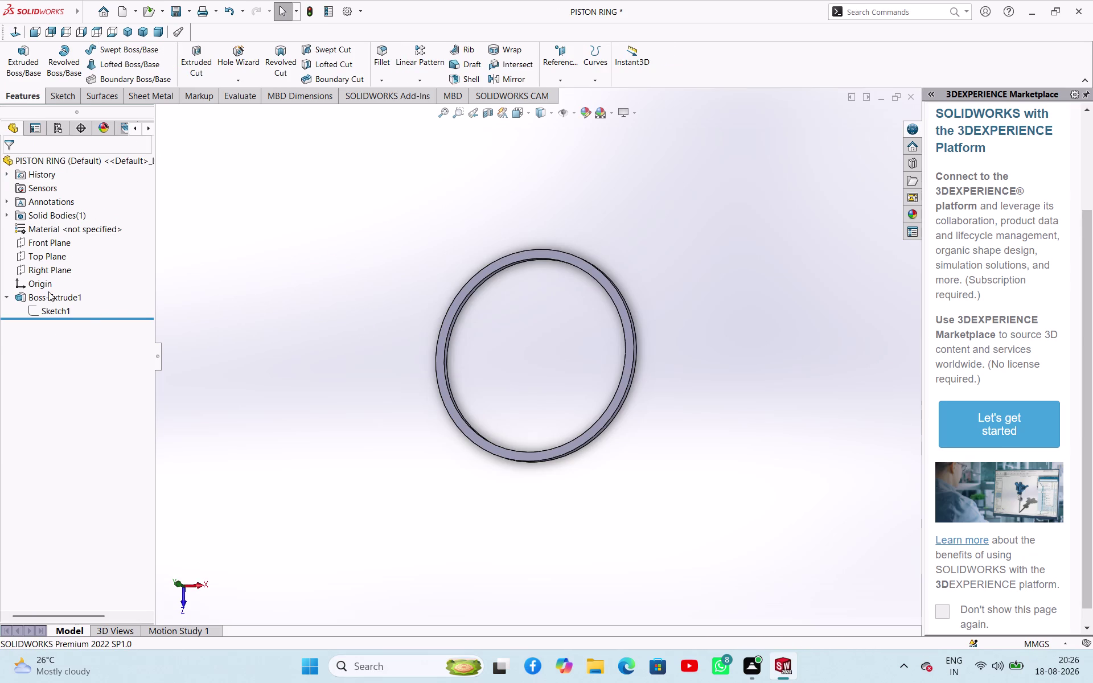
click(42, 269)
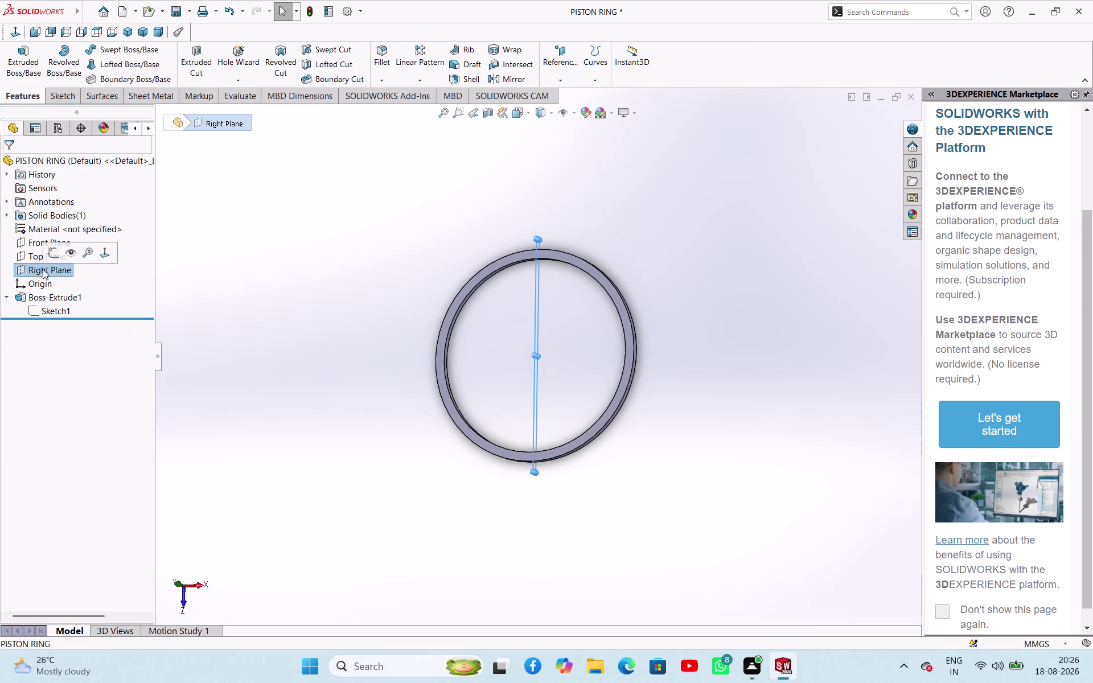
Start a sketch on the Right Plane and draw a slanted parallelogram across the ring edge.
click(52, 256)
click(362, 255)
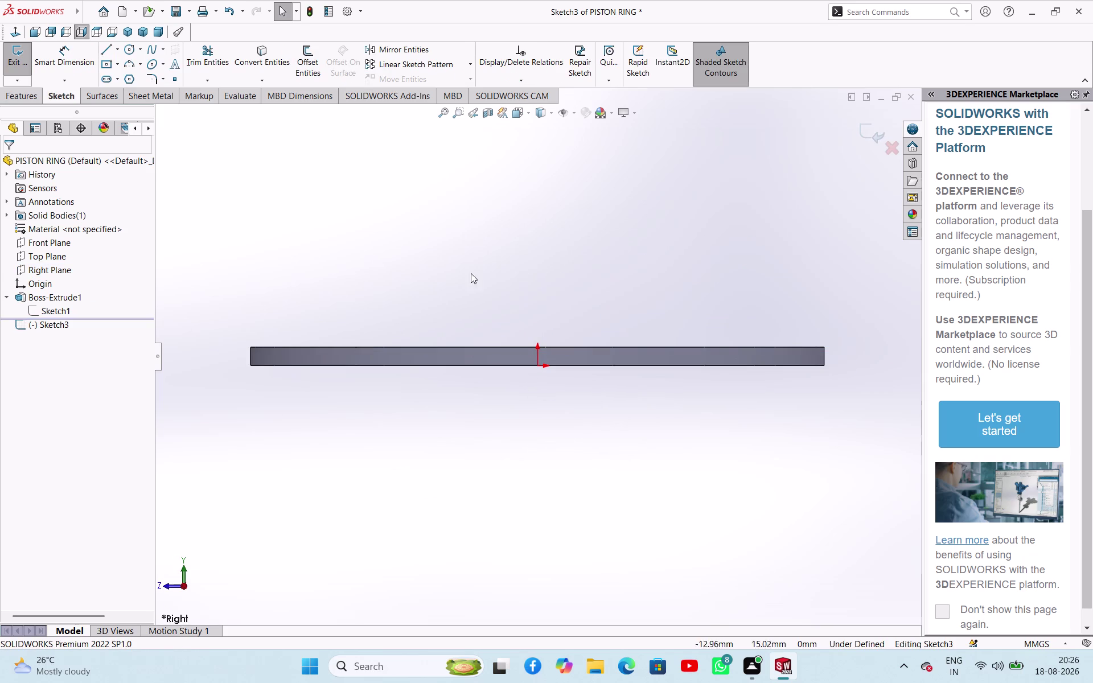
click(107, 52)
scroll(down, 3)
click(525, 226)
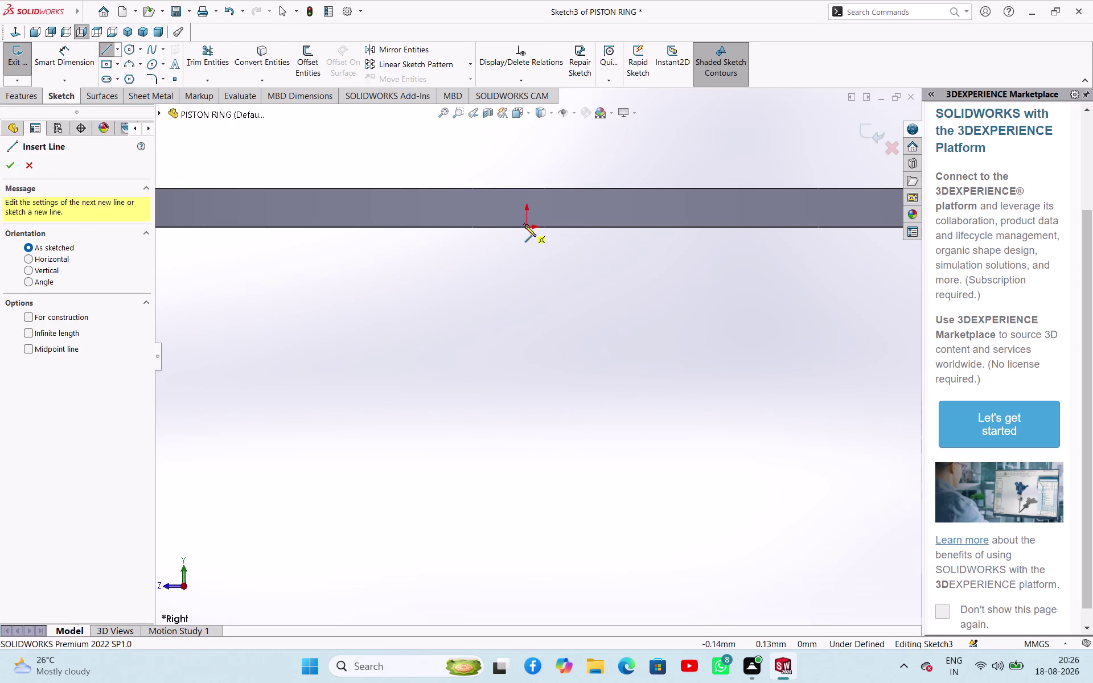
click(589, 187)
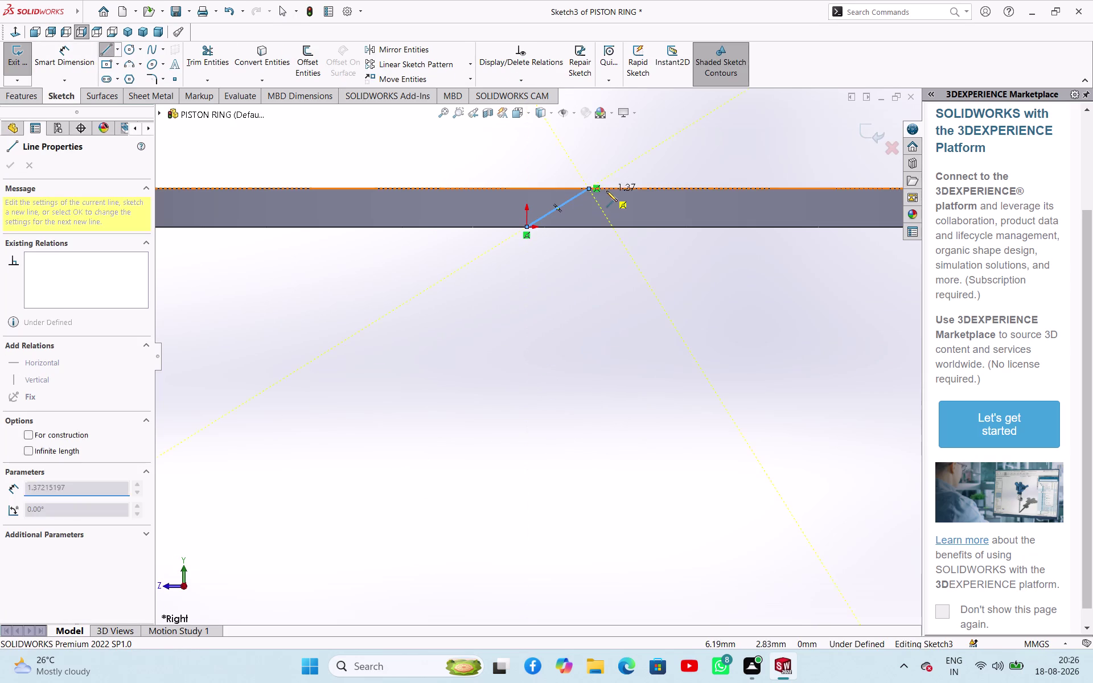
click(608, 188)
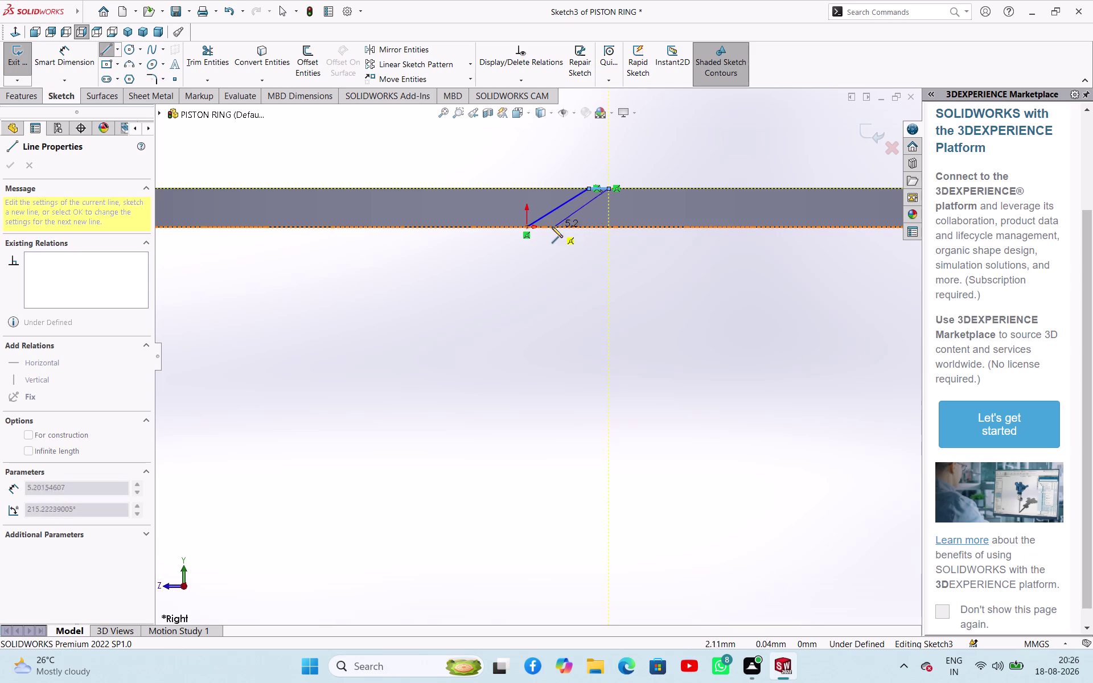
click(547, 227)
click(529, 227)
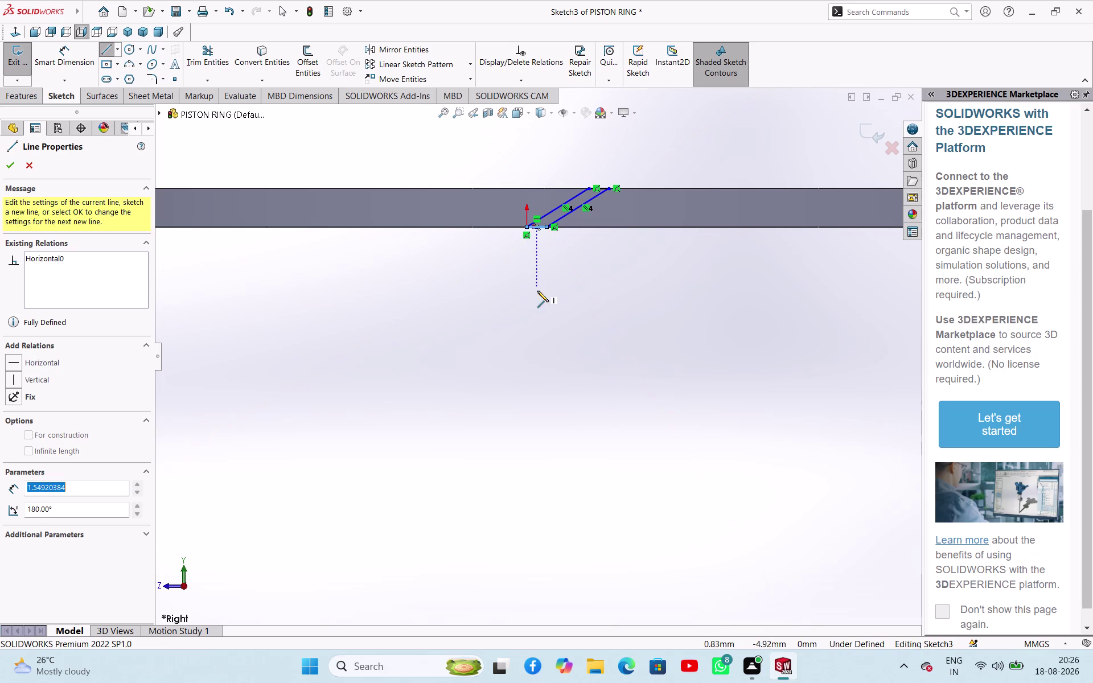
right_click(538, 291)
click(554, 300)
Dimension the gap width as 1 mm, discarding an over-defining dimension.
right_drag(540, 362, 558, 277)
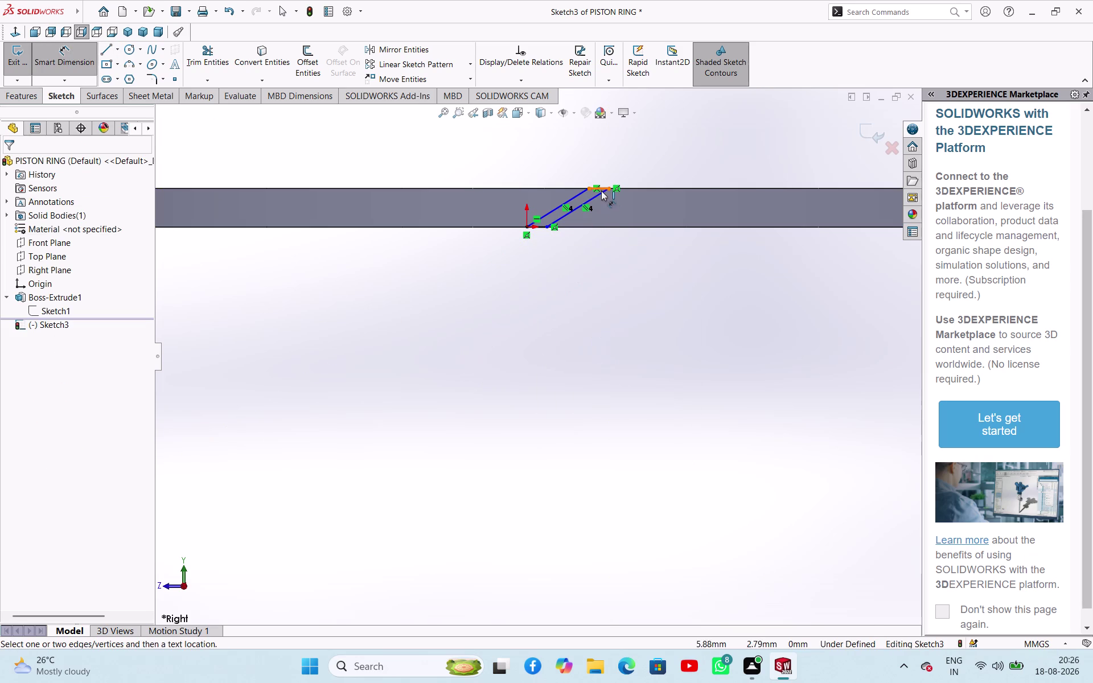
click(601, 189)
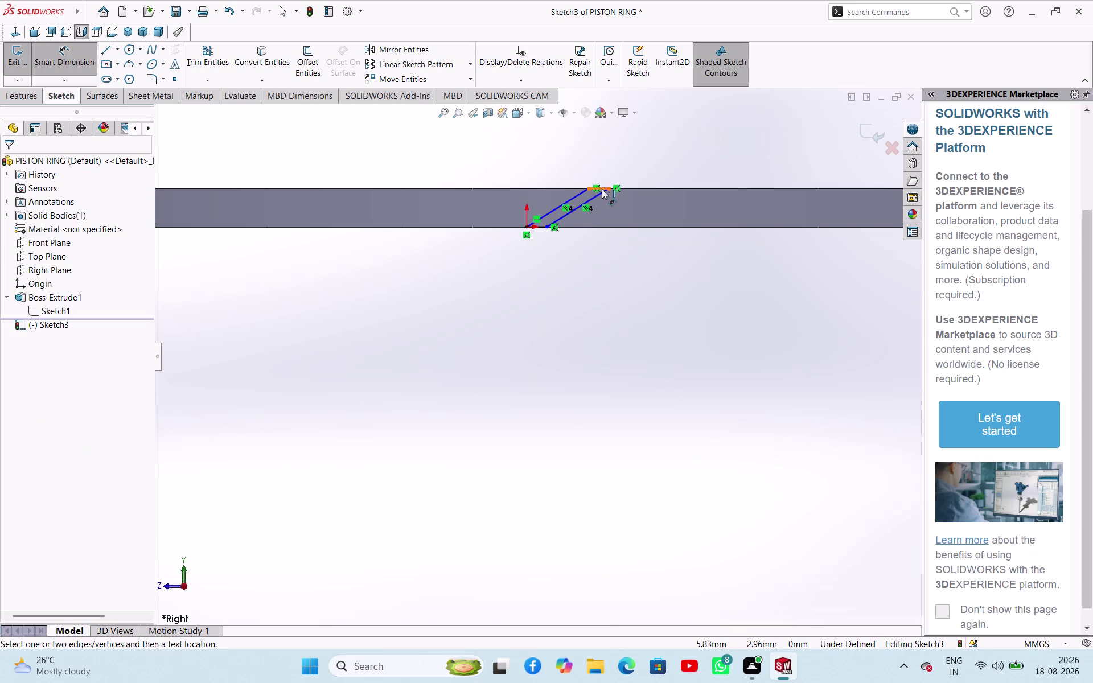
click(602, 189)
click(600, 169)
key(1)
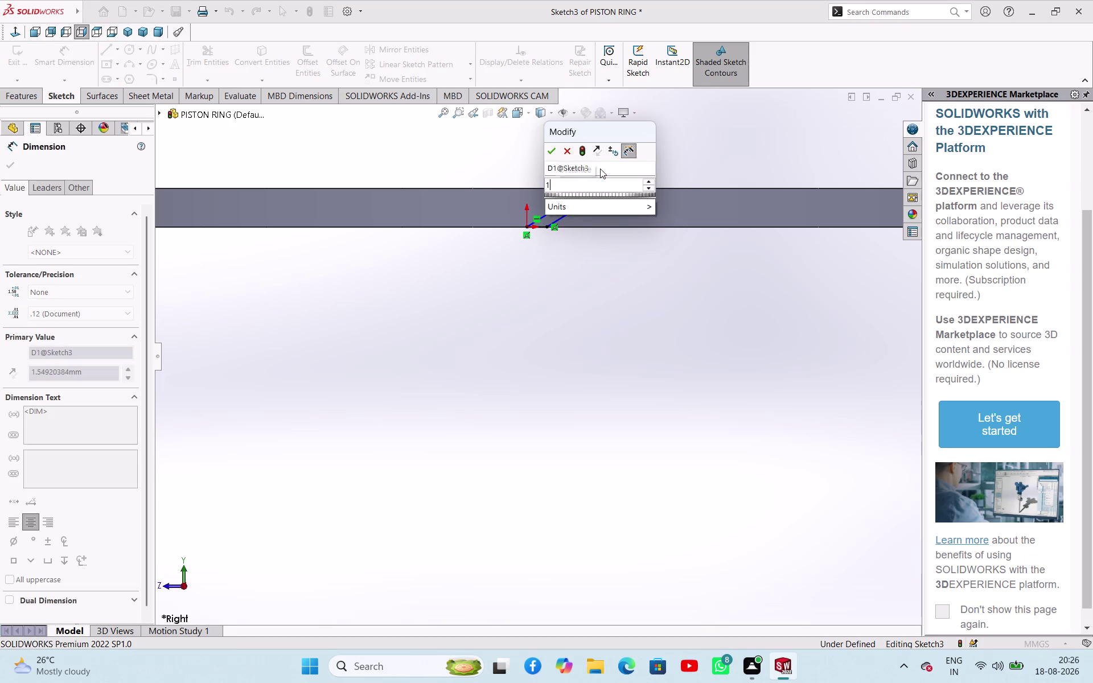
key(Return)
scroll(down, 3)
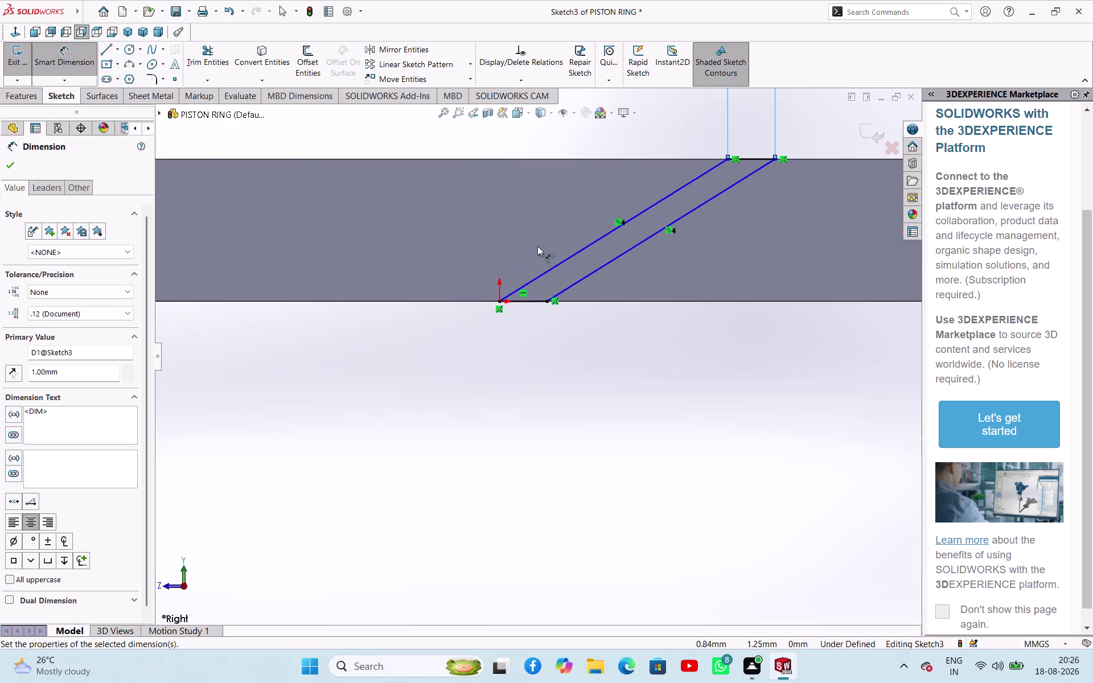
click(535, 300)
click(526, 337)
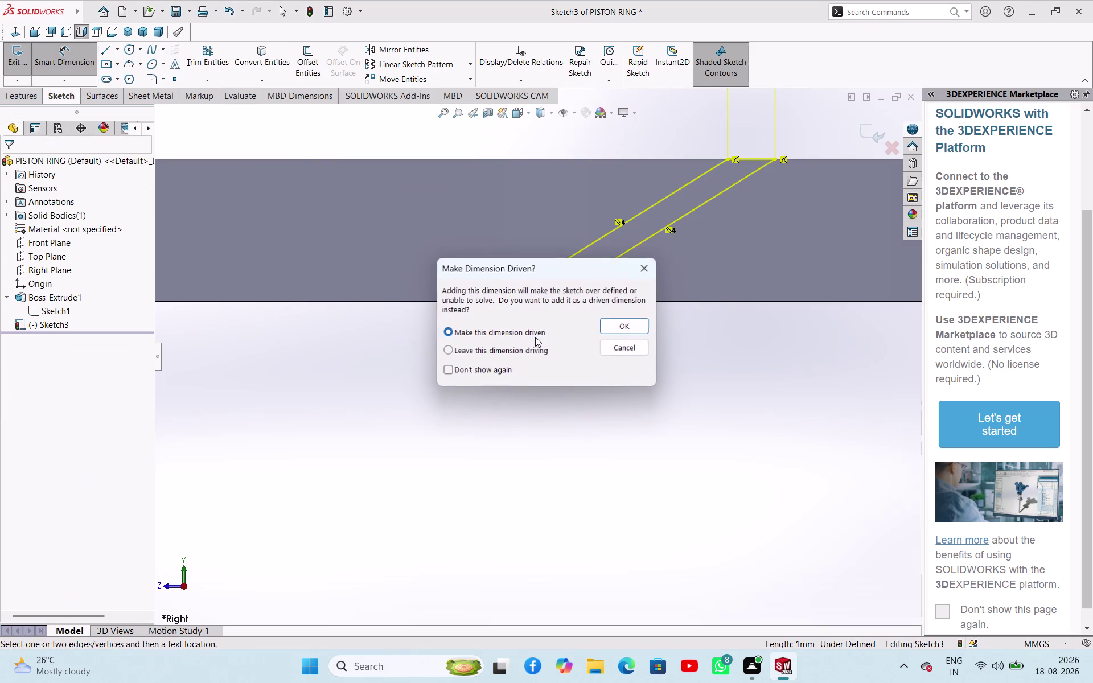
click(645, 263)
right_drag(613, 430, 635, 394)
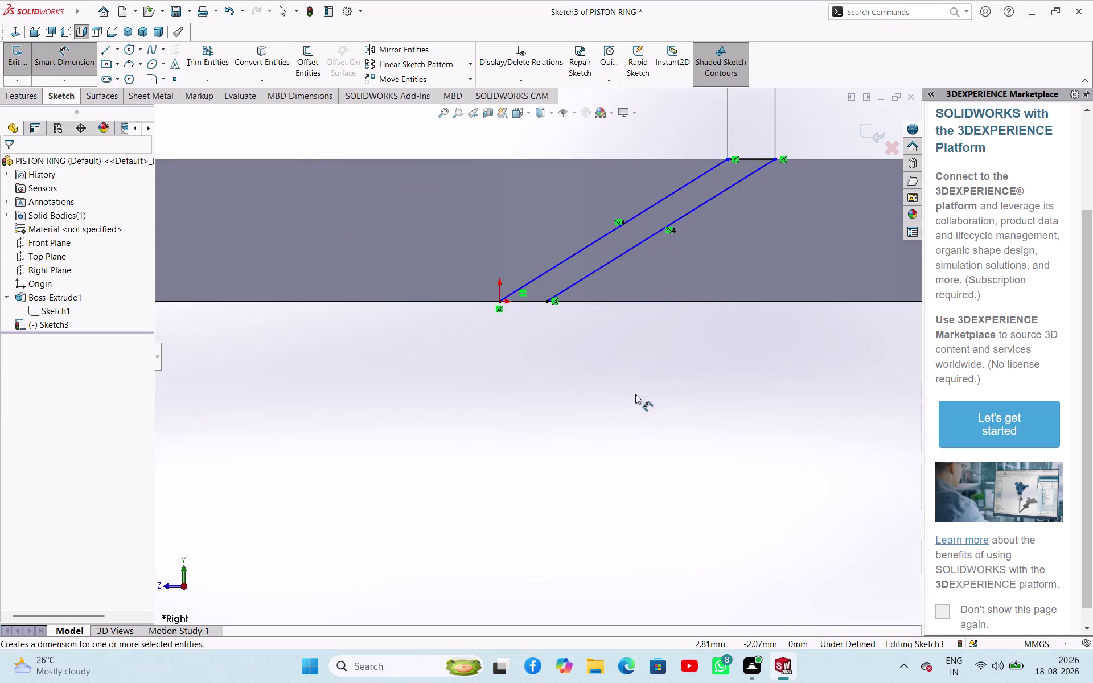
right_drag(635, 394, 615, 418)
Dimension the slanted gap edge at 135° and exit the sketch.
click(609, 235)
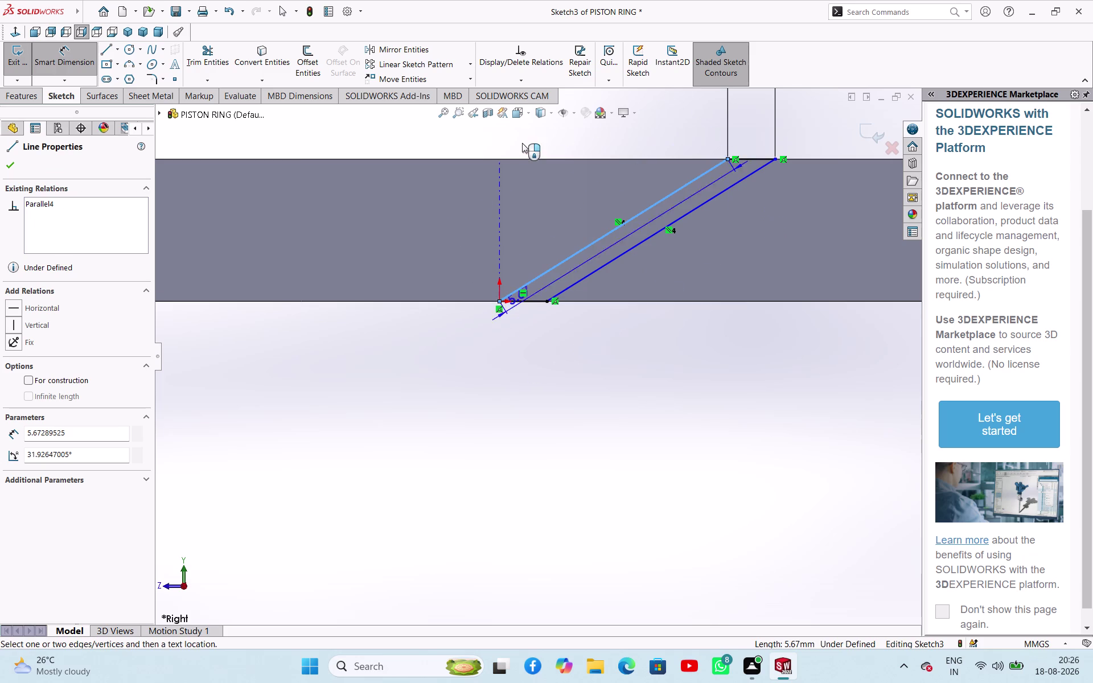
click(523, 159)
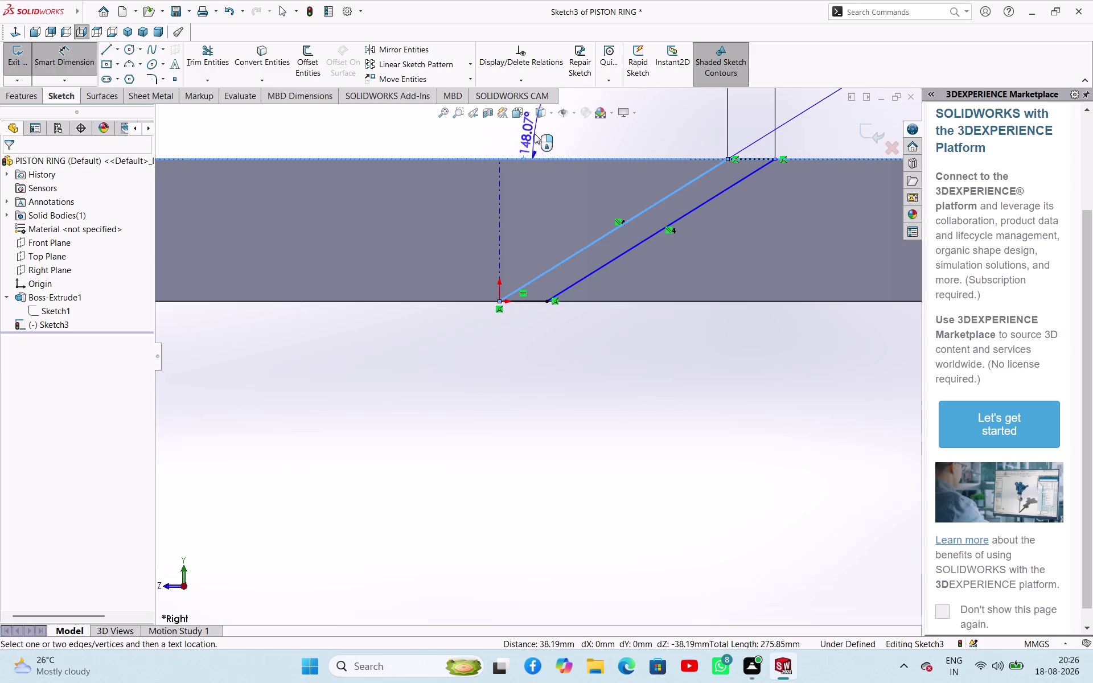
click(534, 134)
text(13)
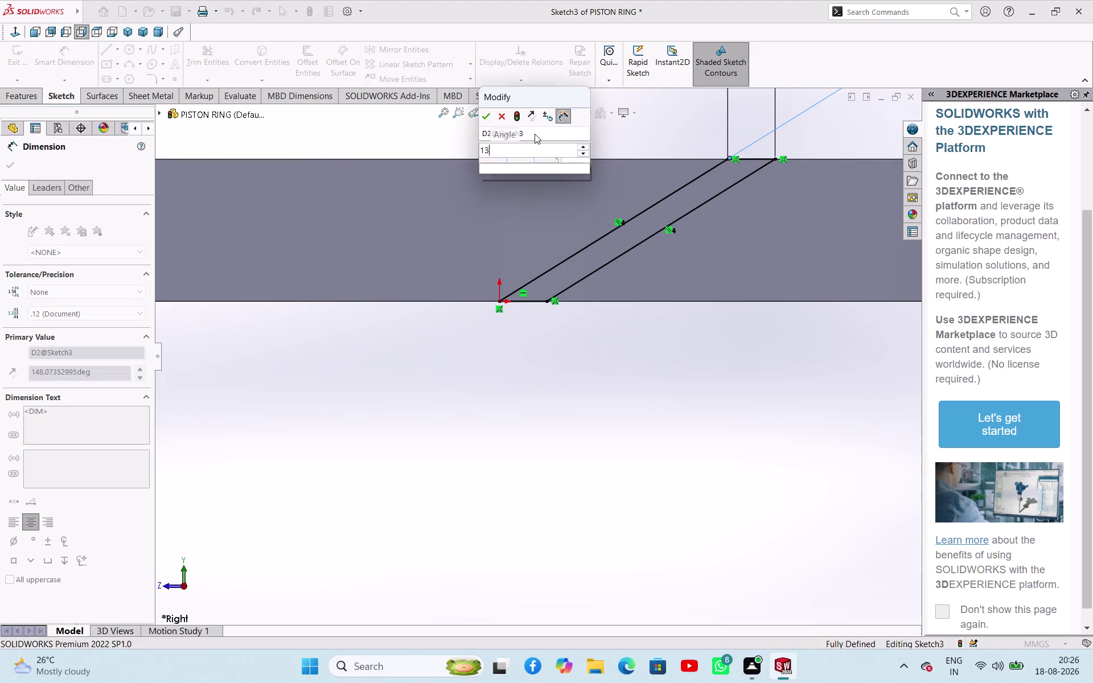
text(5)
key(Return)
scroll(up, 3)
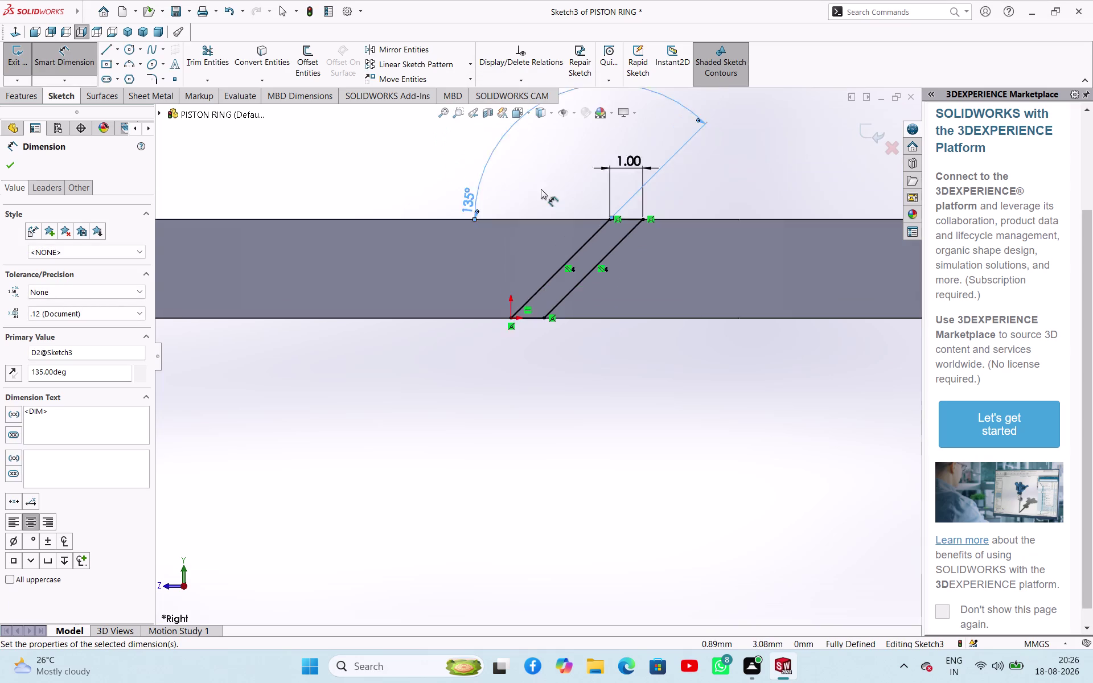
scroll(up, 3)
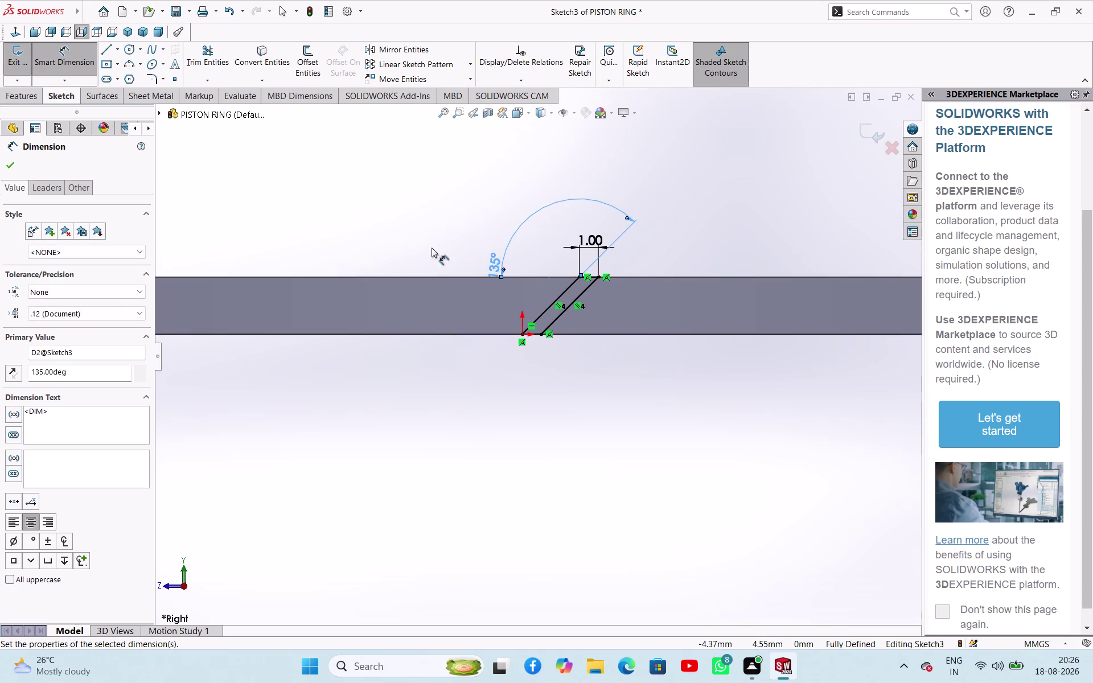
click(18, 157)
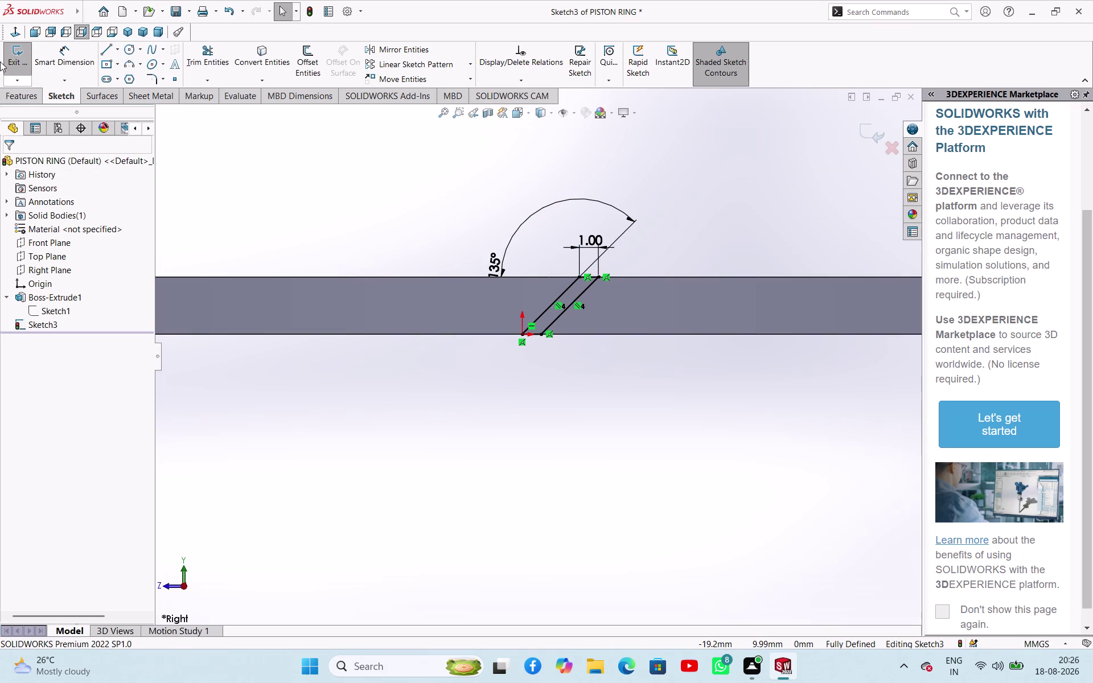
click(11, 63)
Extrude-cut the gap sketch through the ring with a 74 mm depth.
click(198, 63)
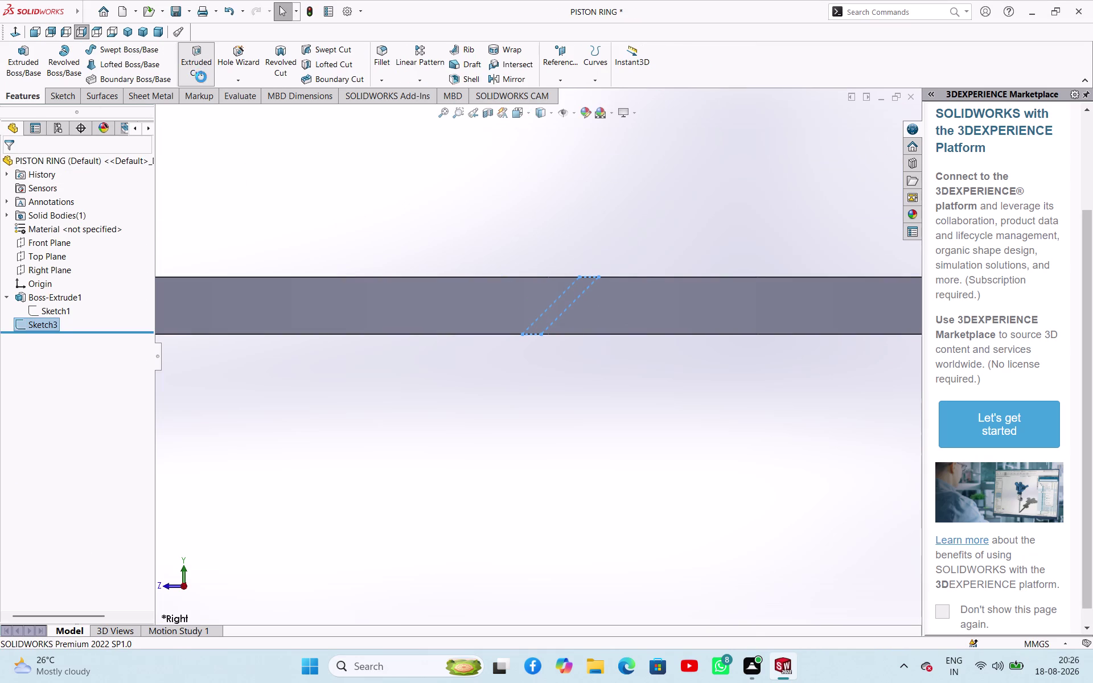
middle_drag(498, 241, 494, 258)
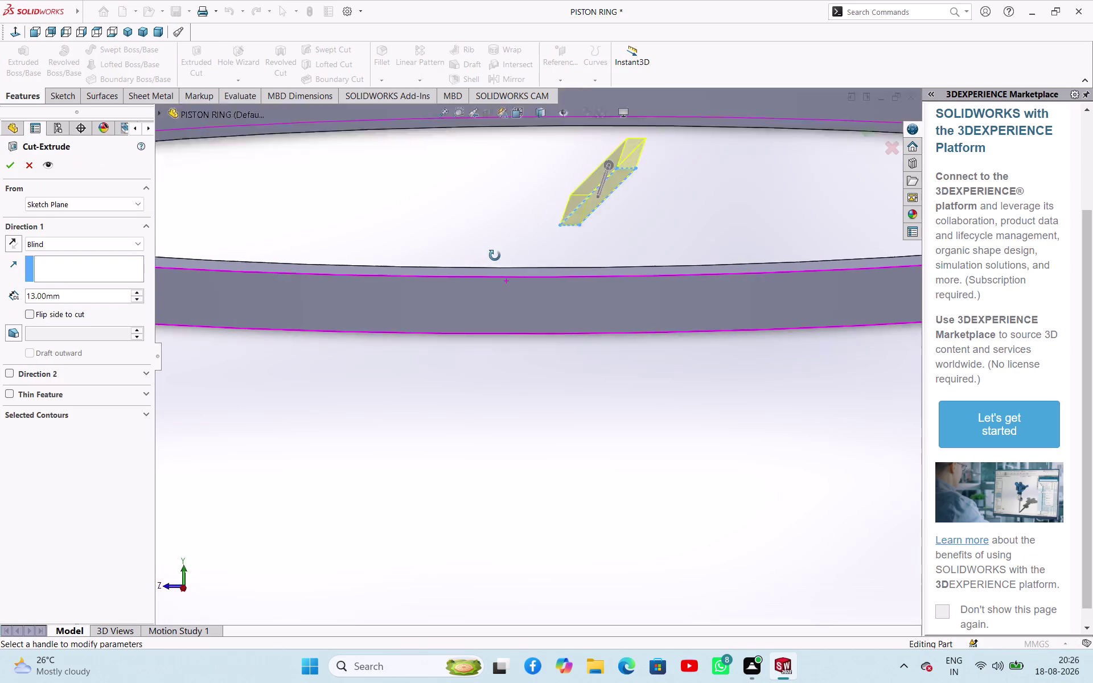
middle_drag(494, 258, 497, 252)
drag(566, 224, 591, 197)
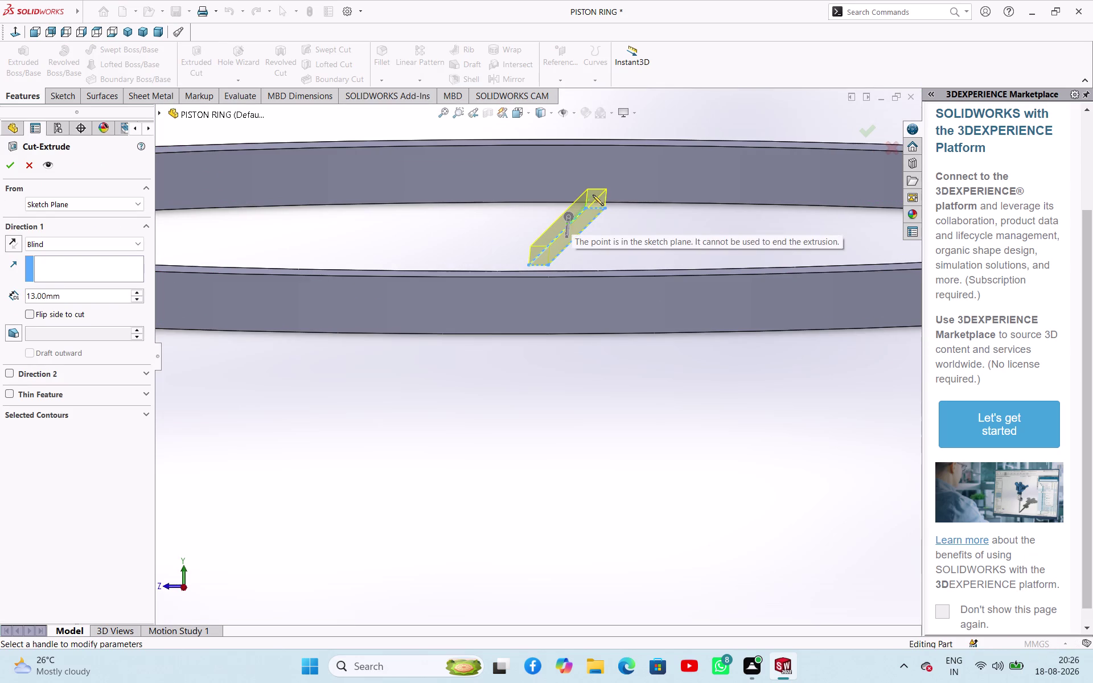
drag(590, 197, 646, 149)
drag(564, 213, 570, 209)
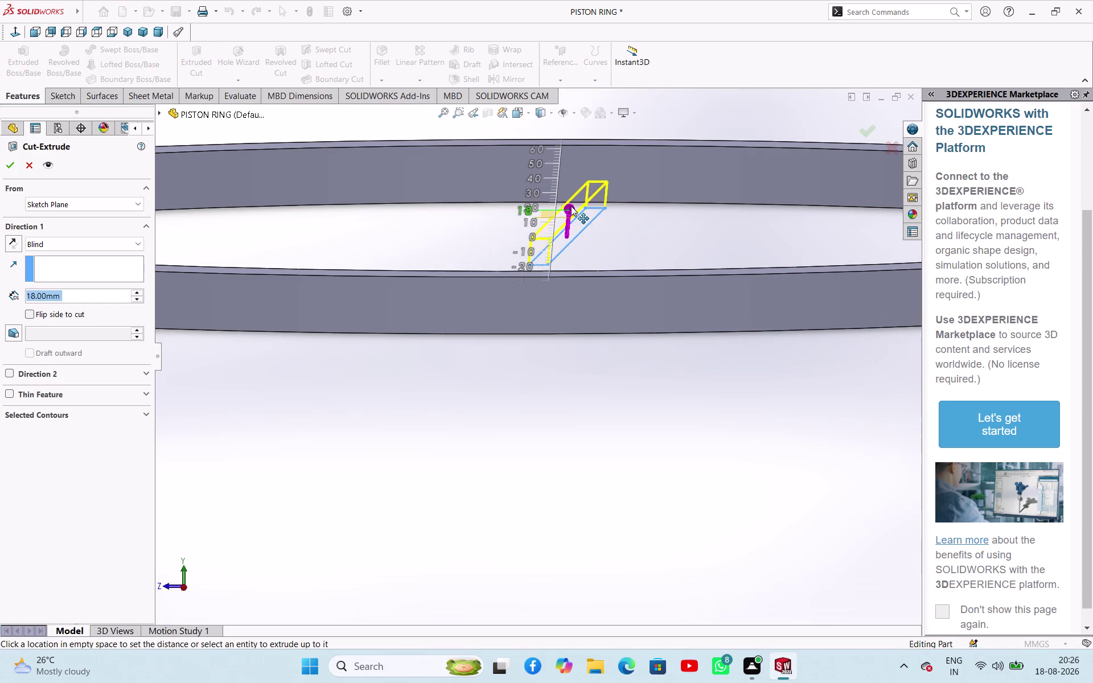
drag(570, 209, 637, 128)
scroll(up, 3)
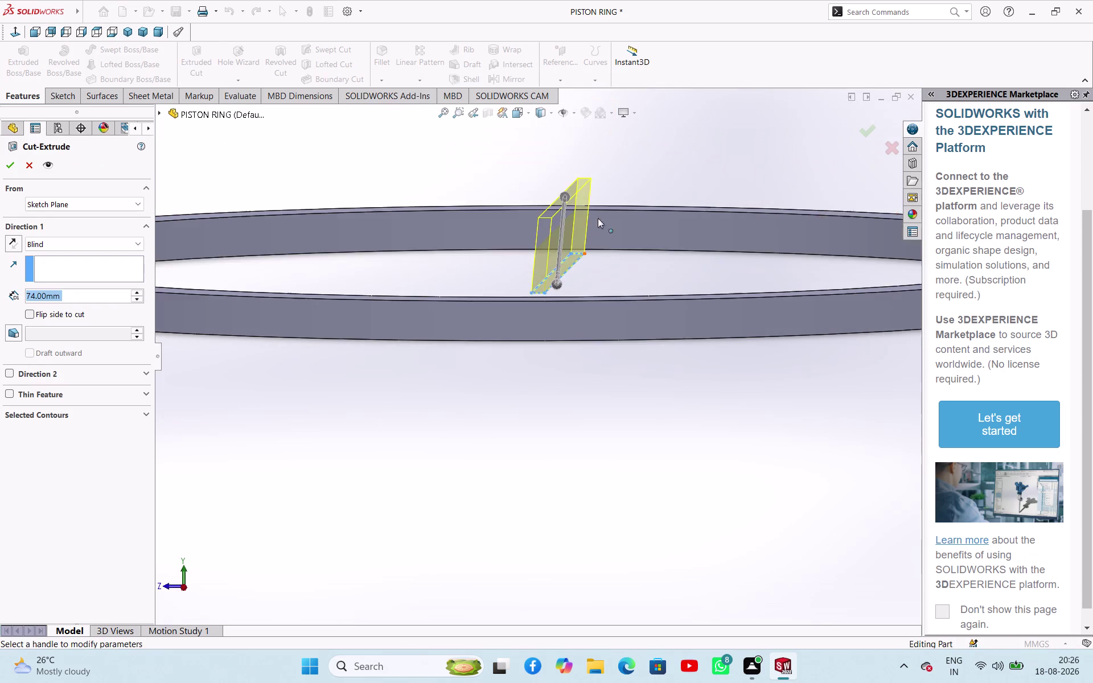
scroll(up, 3)
middle_drag(597, 458, 417, 454)
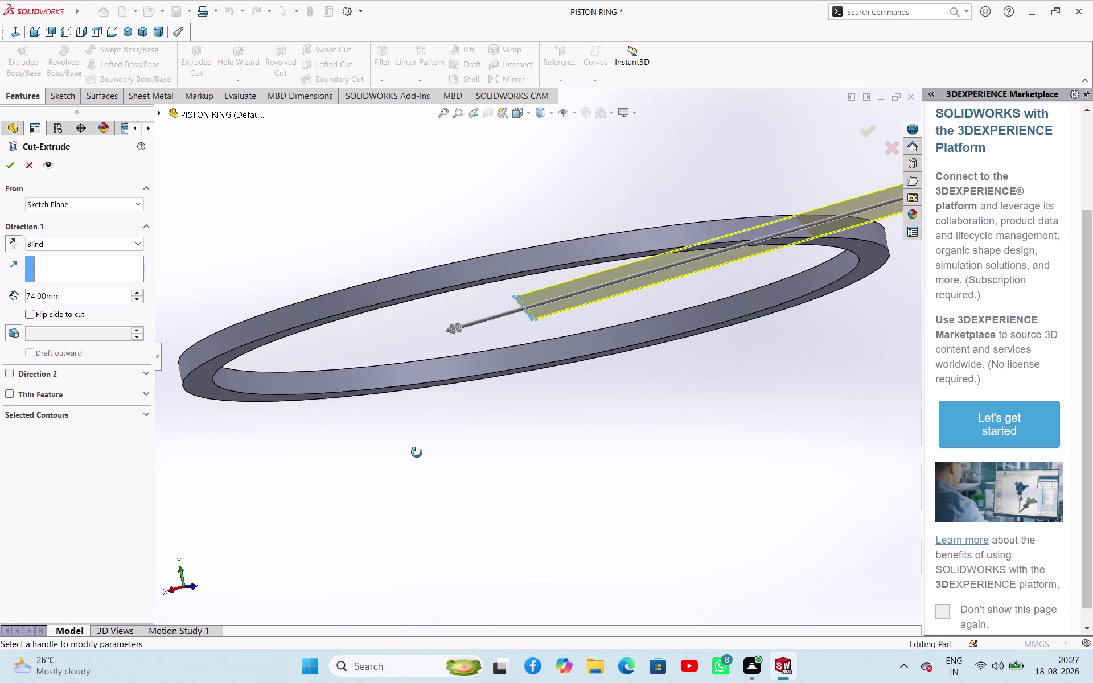
middle_drag(417, 454, 417, 448)
click(13, 164)
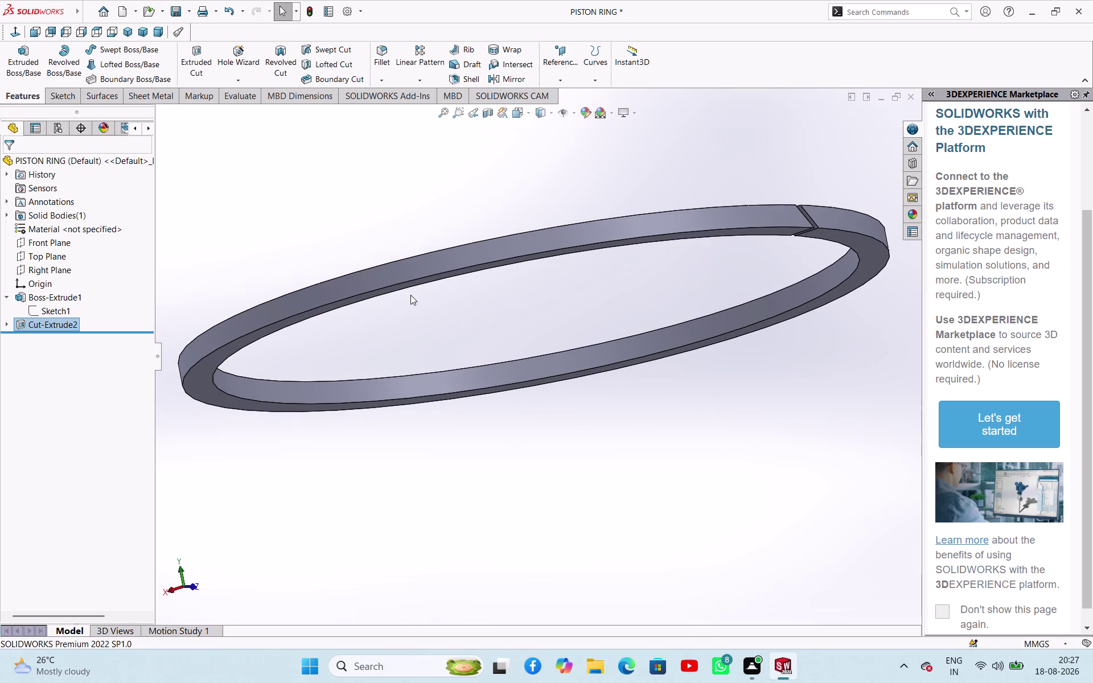
Inspect the new gap and save the piston ring part.
click(480, 188)
middle_drag(481, 187, 414, 239)
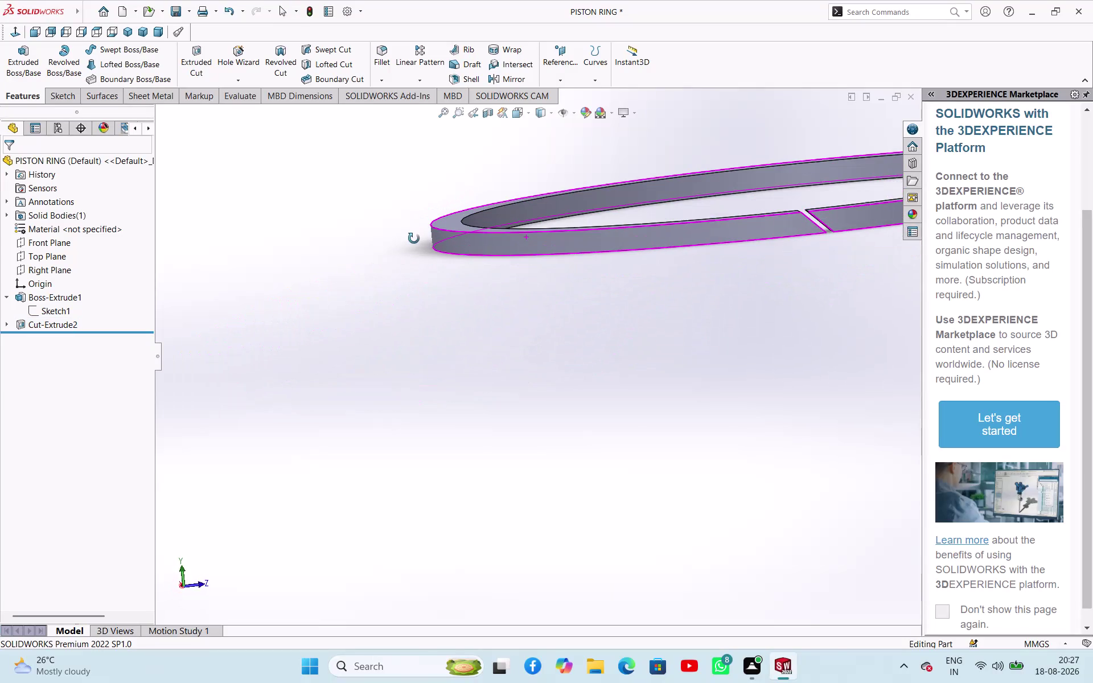
middle_drag(414, 238, 414, 239)
key(ctrl+s)
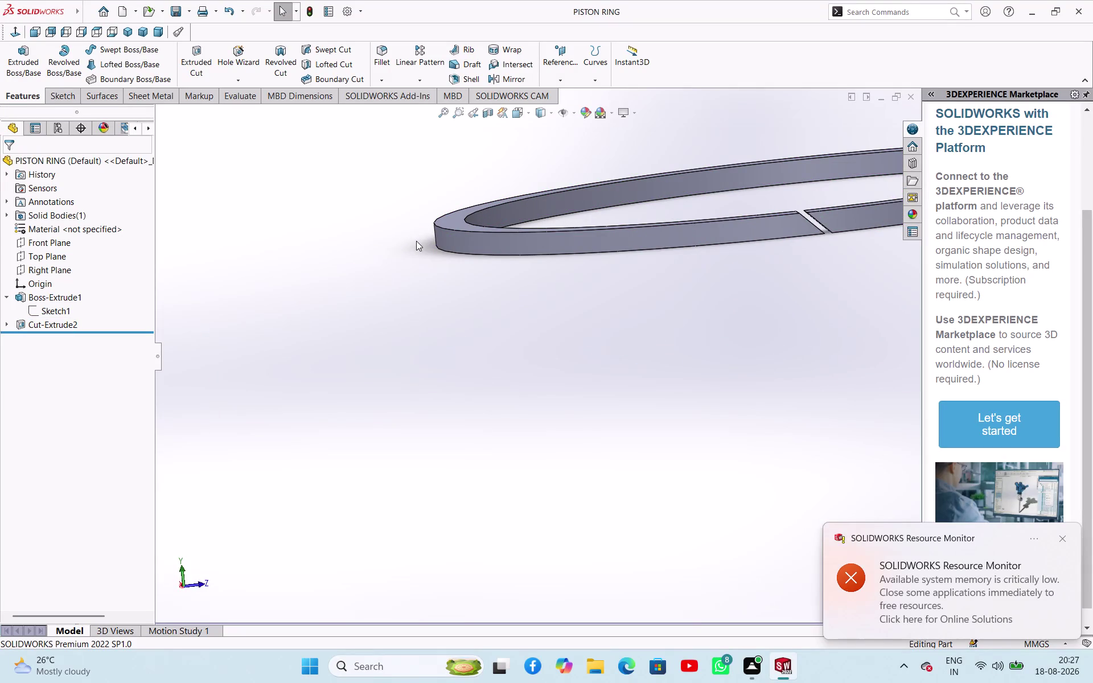
key(ctrl+s)
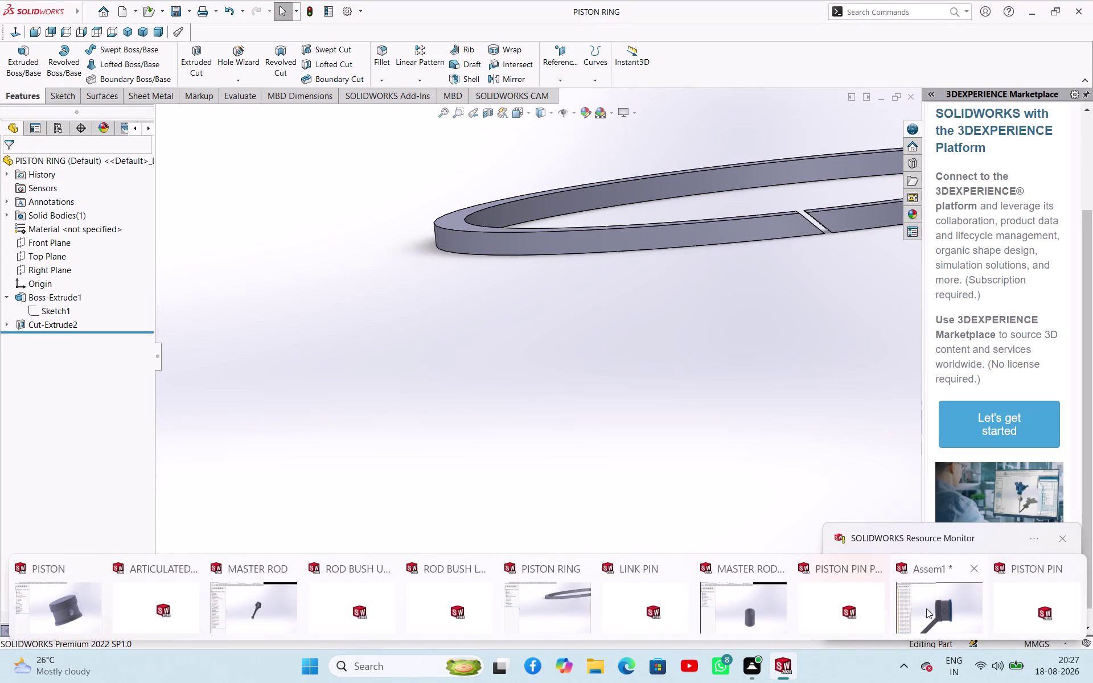
Return to the Assem1 engine assembly, zoom toward a piston and show the Assembly commands.
click(950, 605)
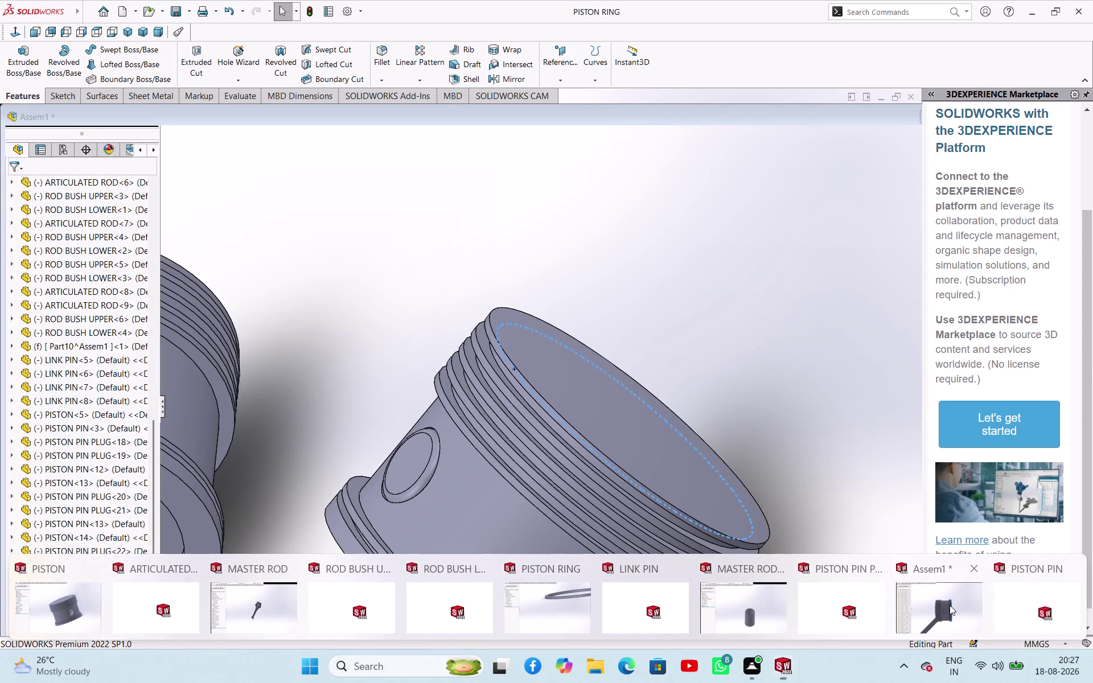
scroll(up, 3)
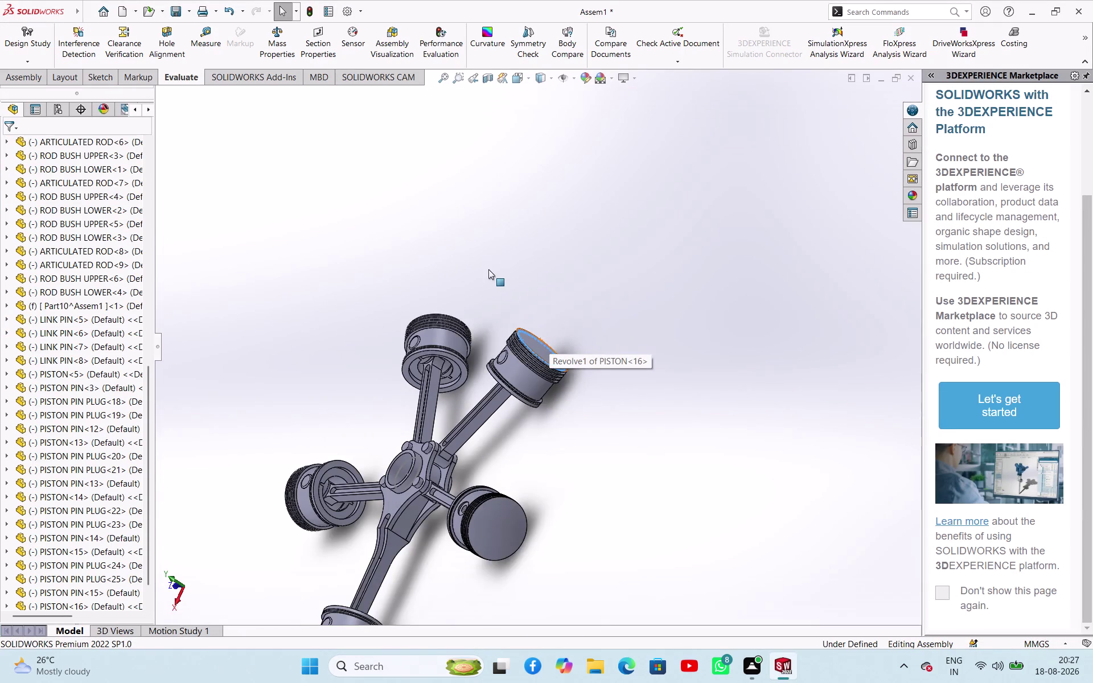
scroll(down, 3)
click(460, 277)
middle_drag(507, 371, 534, 337)
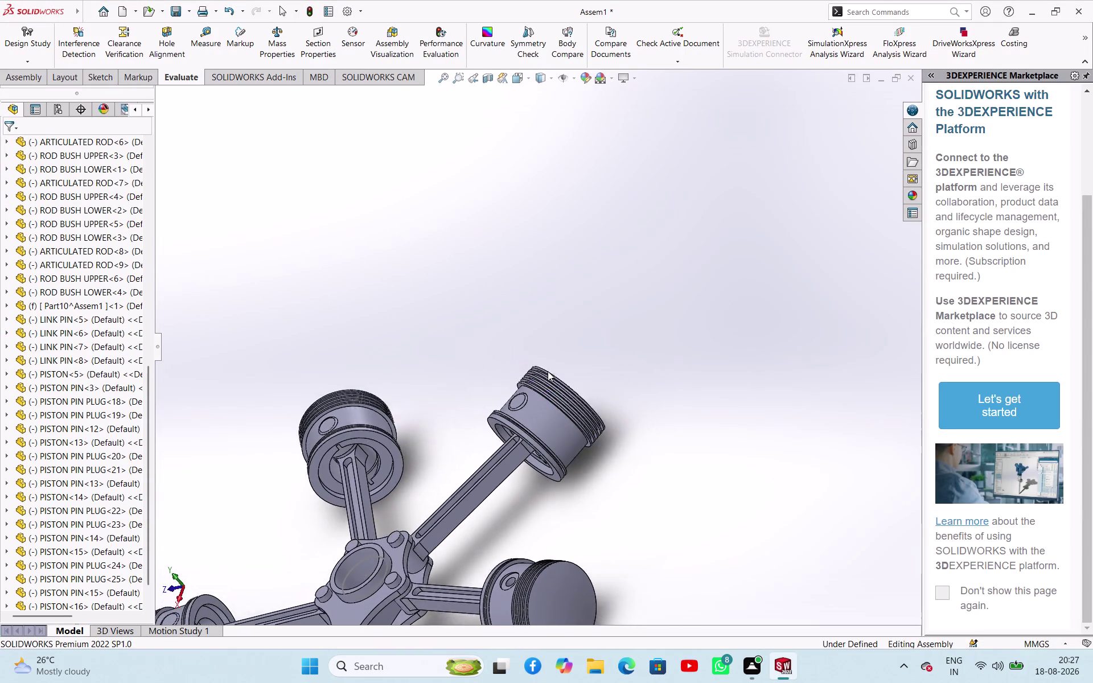
scroll(down, 3)
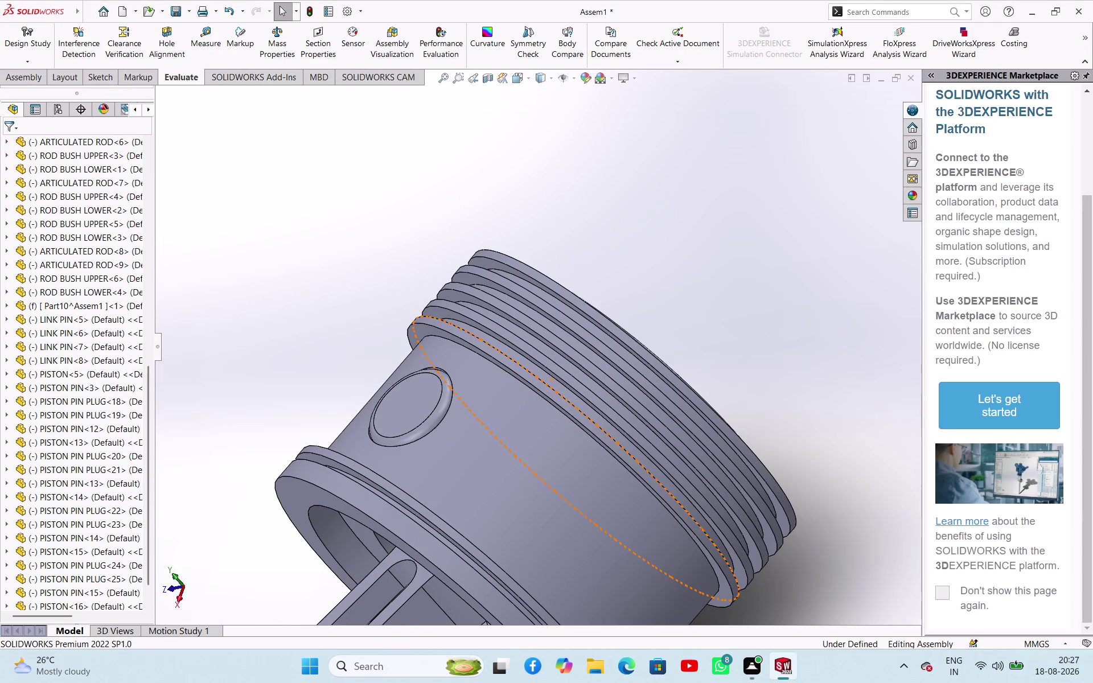
click(194, 121)
click(43, 78)
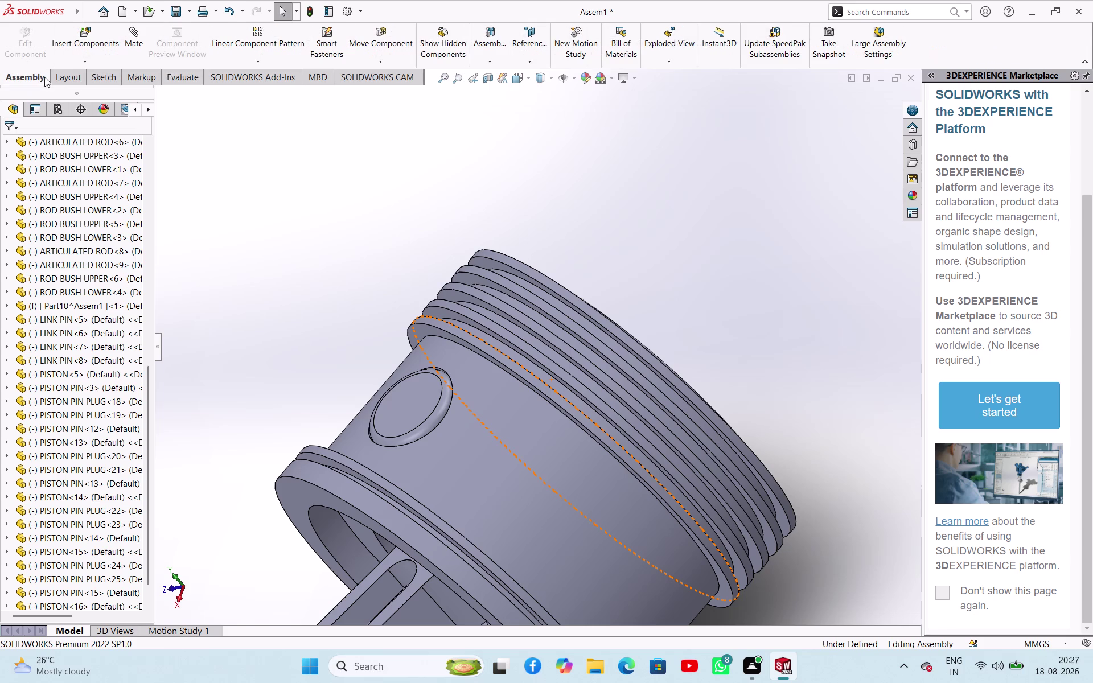
click(85, 64)
Insert the PISTON RING part, rotate it, and place it above a piston.
click(93, 74)
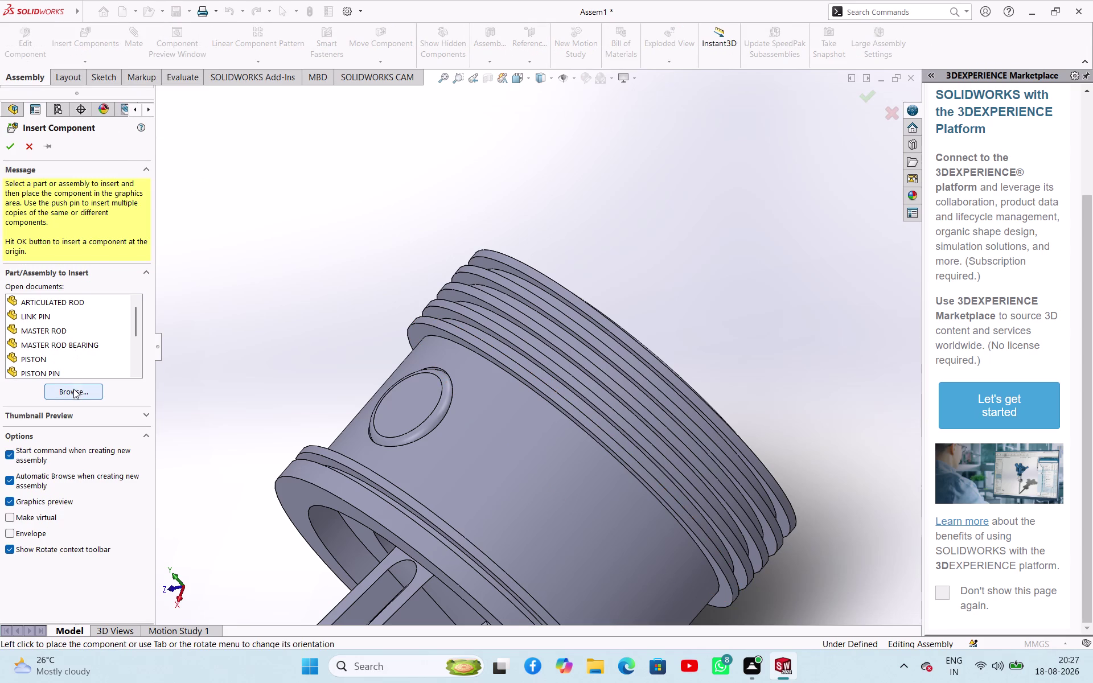
click(74, 388)
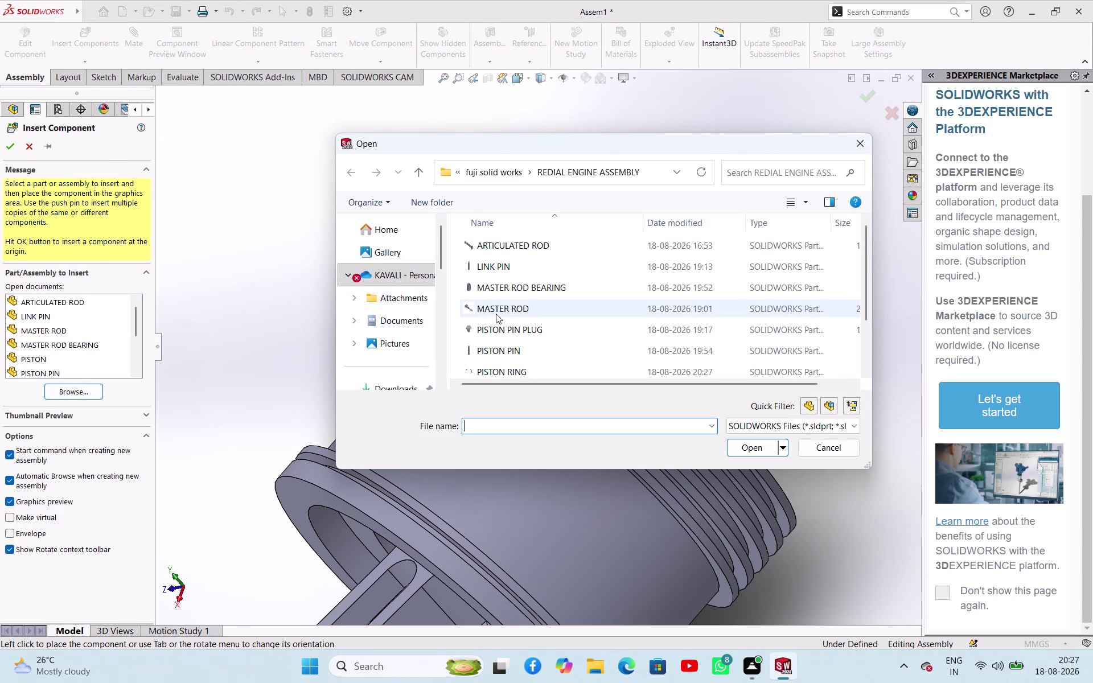
scroll(down, 3)
scroll(down, 3)
click(512, 307)
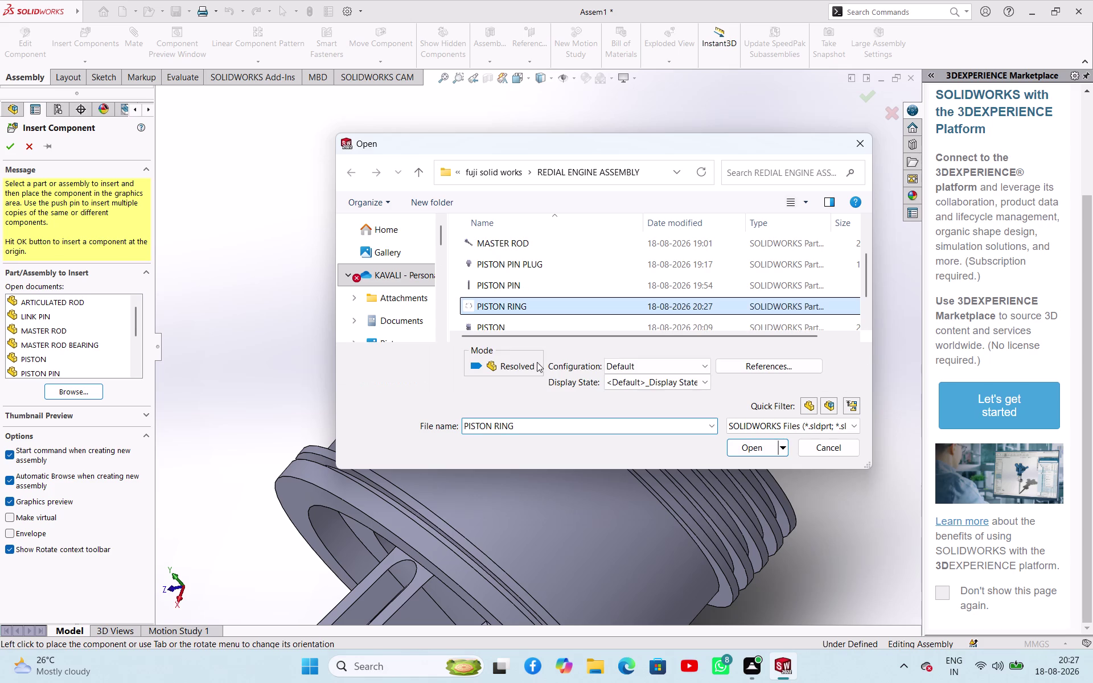
click(743, 449)
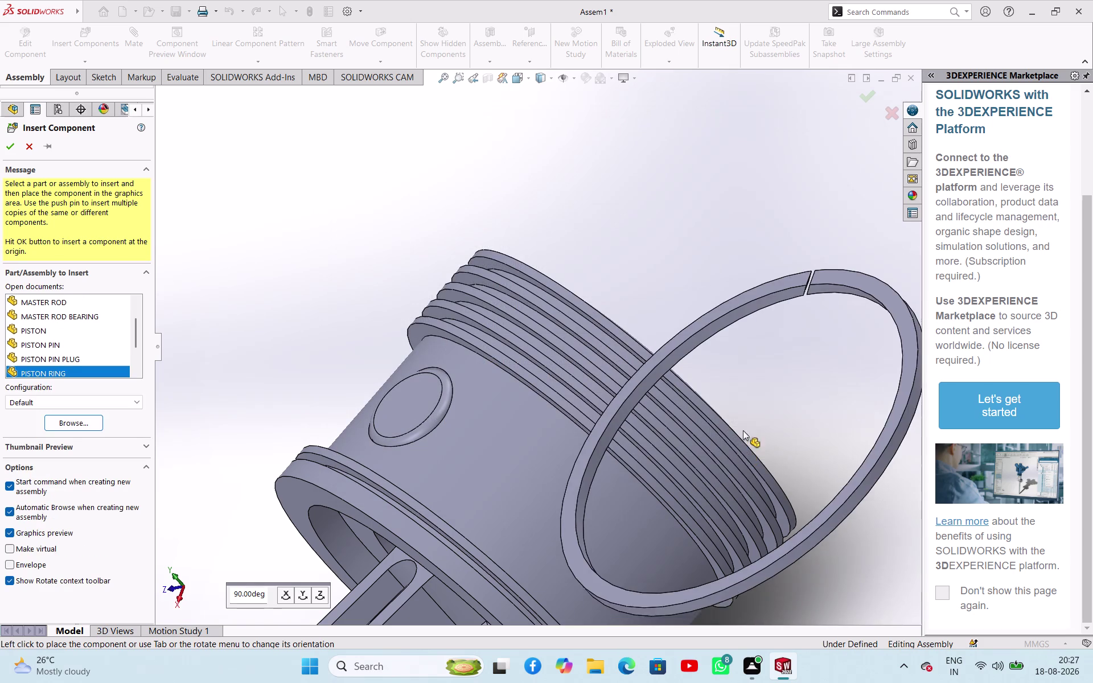
click(319, 594)
click(754, 226)
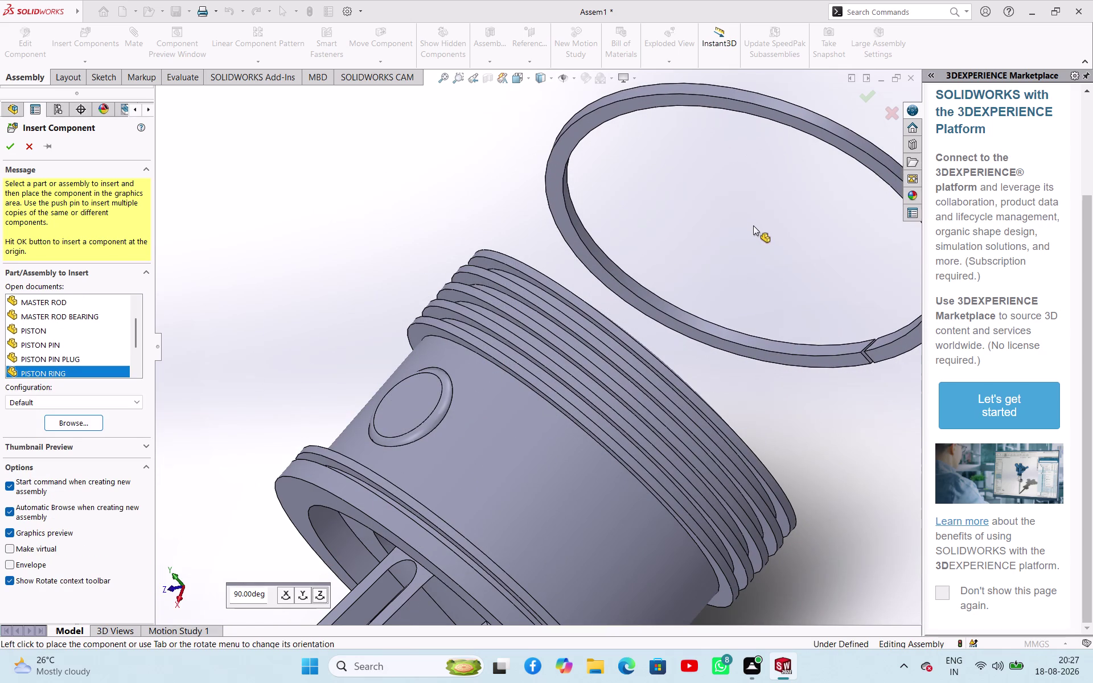
click(691, 318)
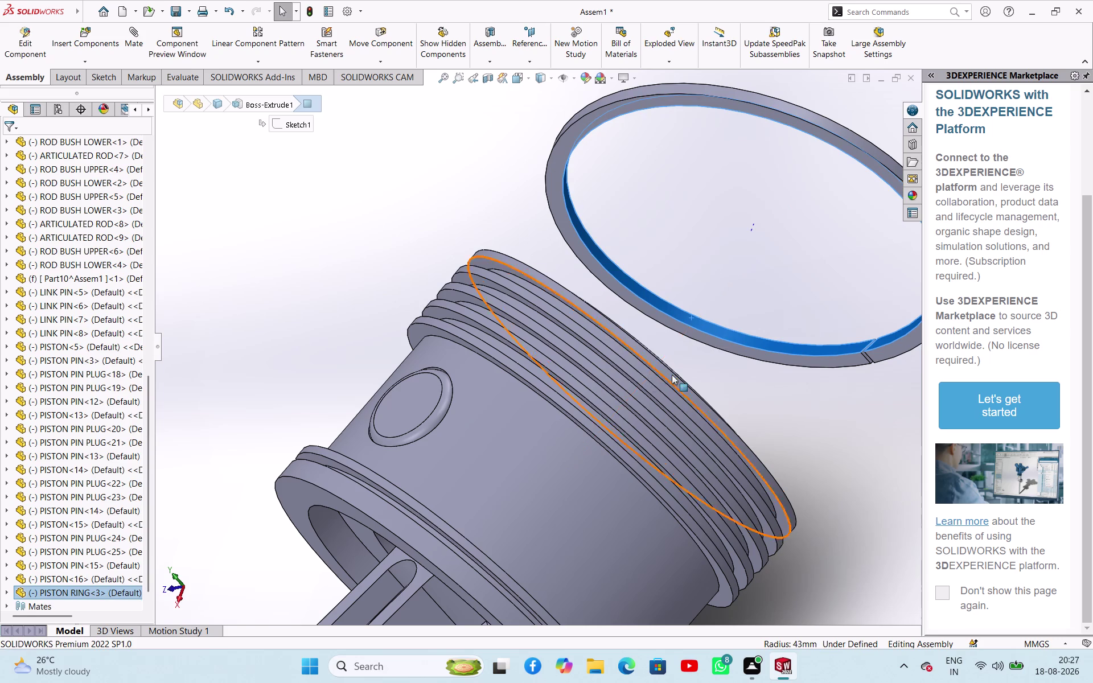
Mate the ring concentric and coincident with the piston's top groove.
scroll(down, 3)
click(612, 391)
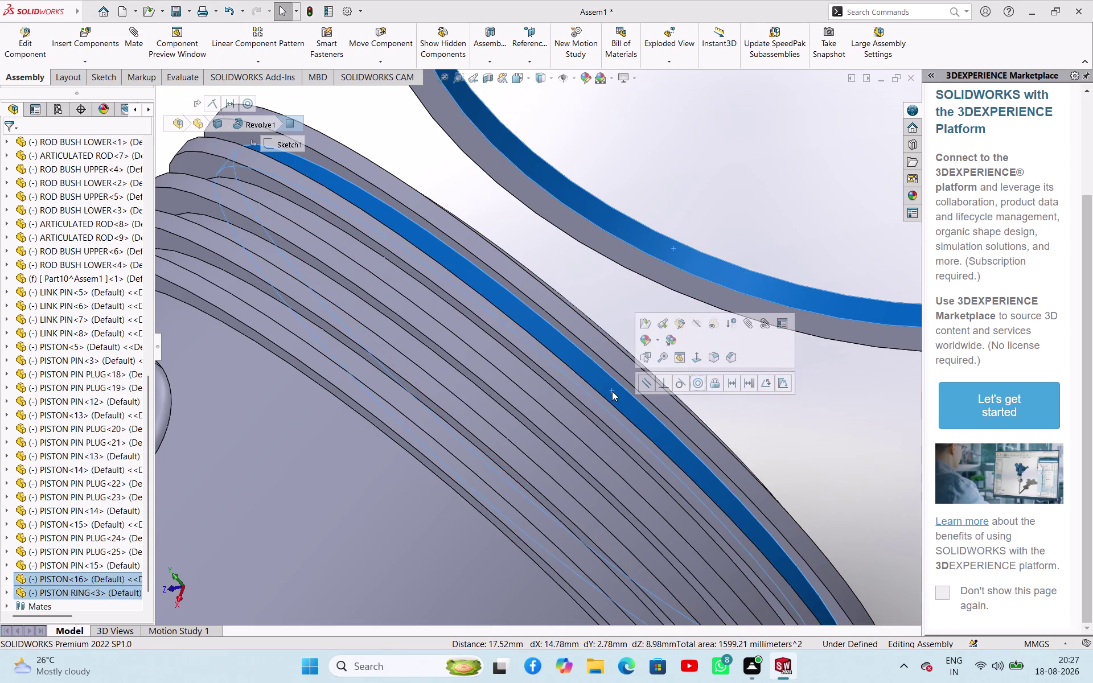
click(693, 383)
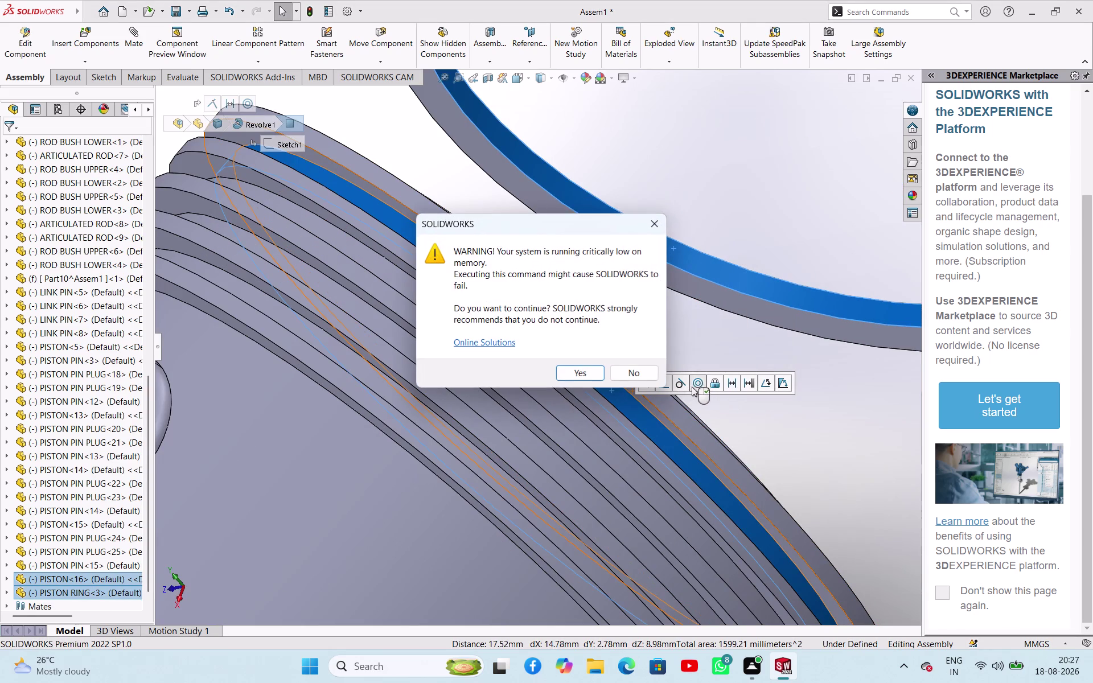
click(651, 225)
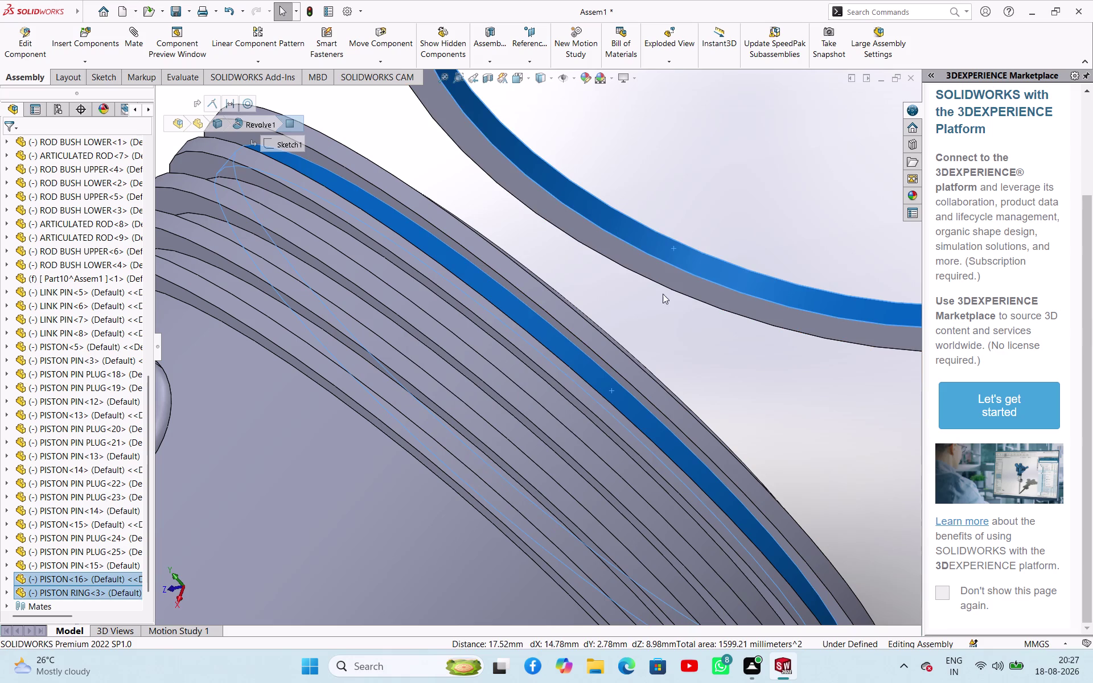
click(679, 317)
click(680, 279)
middle_drag(671, 333, 651, 333)
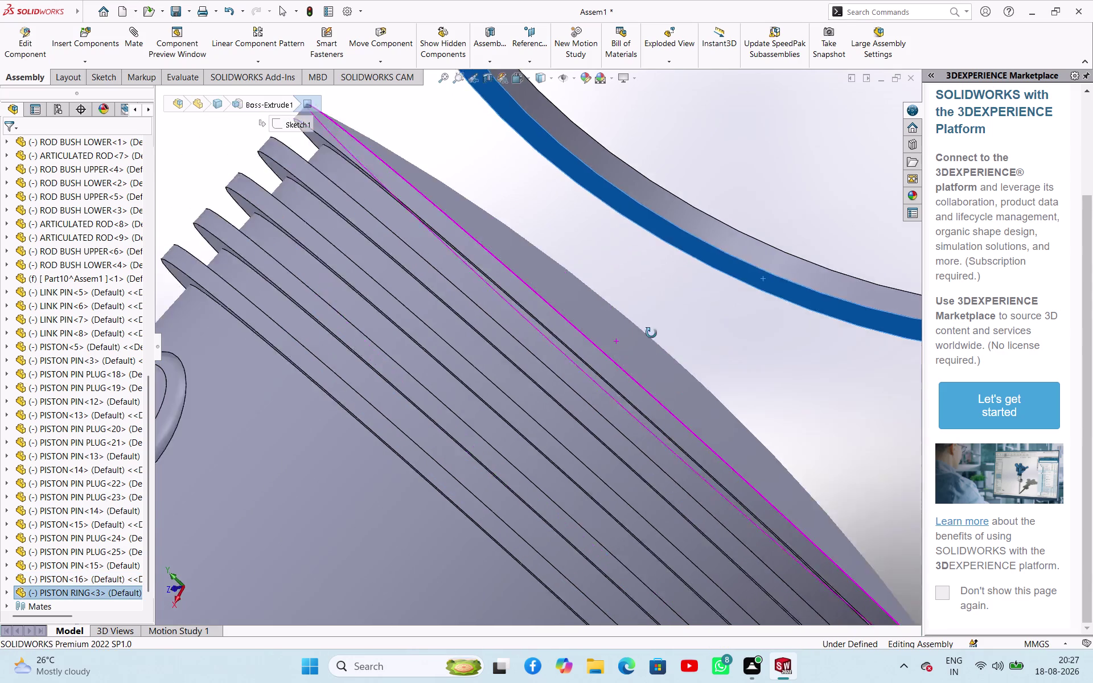
middle_drag(651, 333, 619, 335)
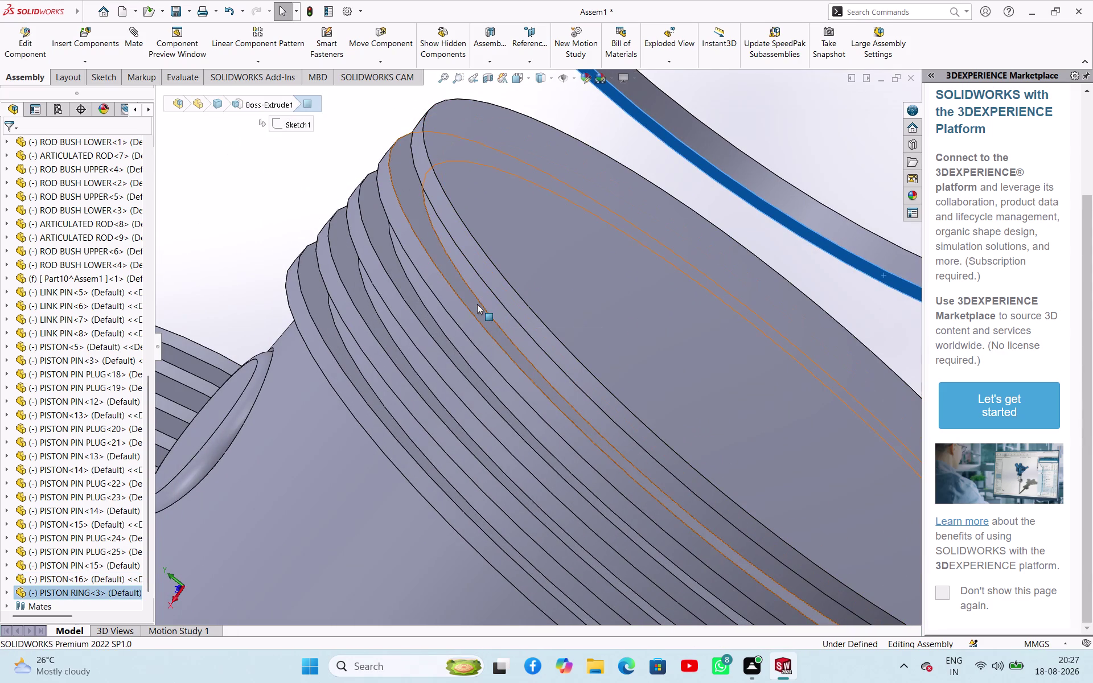
click(477, 304)
click(513, 295)
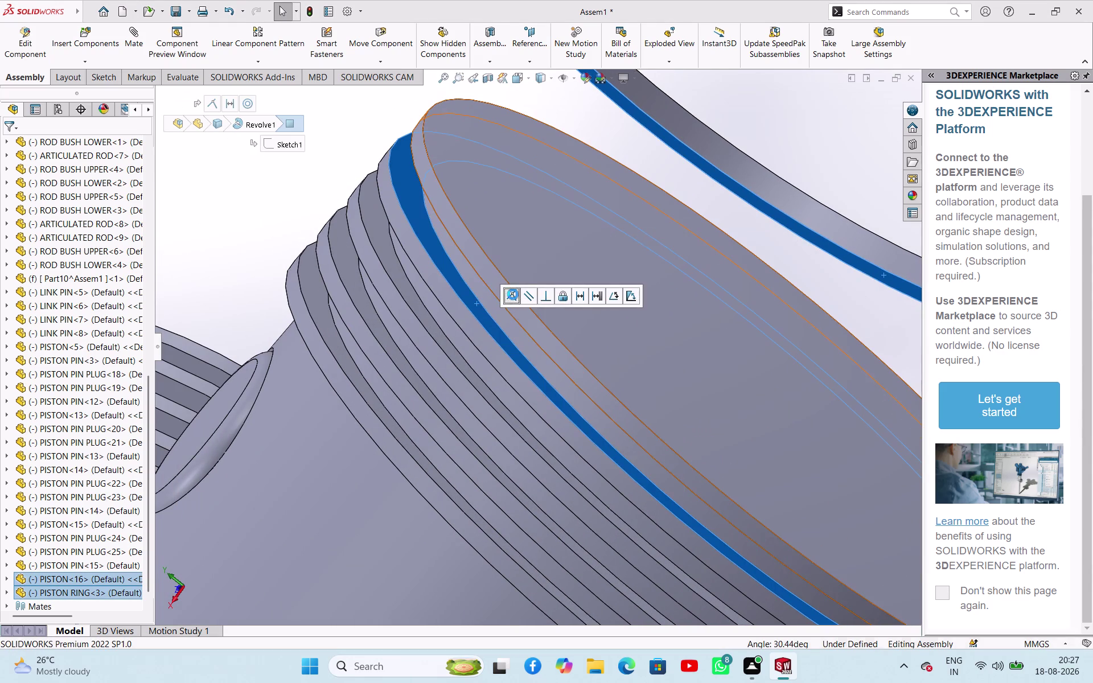
click(654, 229)
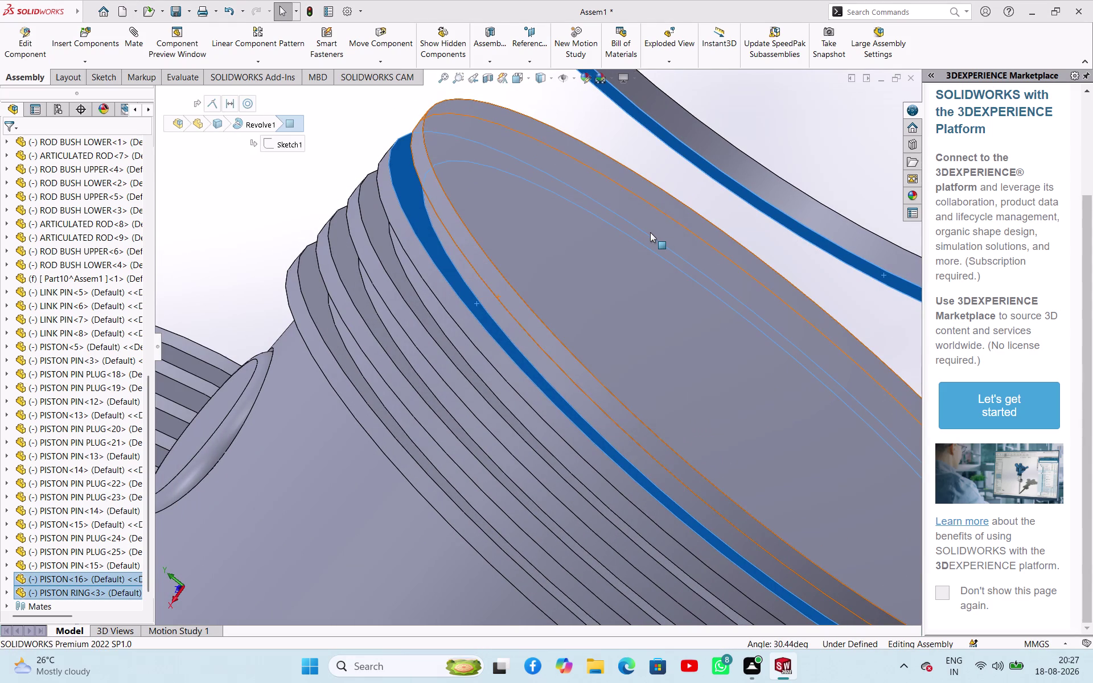
Clear the selection and save the modified assembly.
key(ctrl+z)
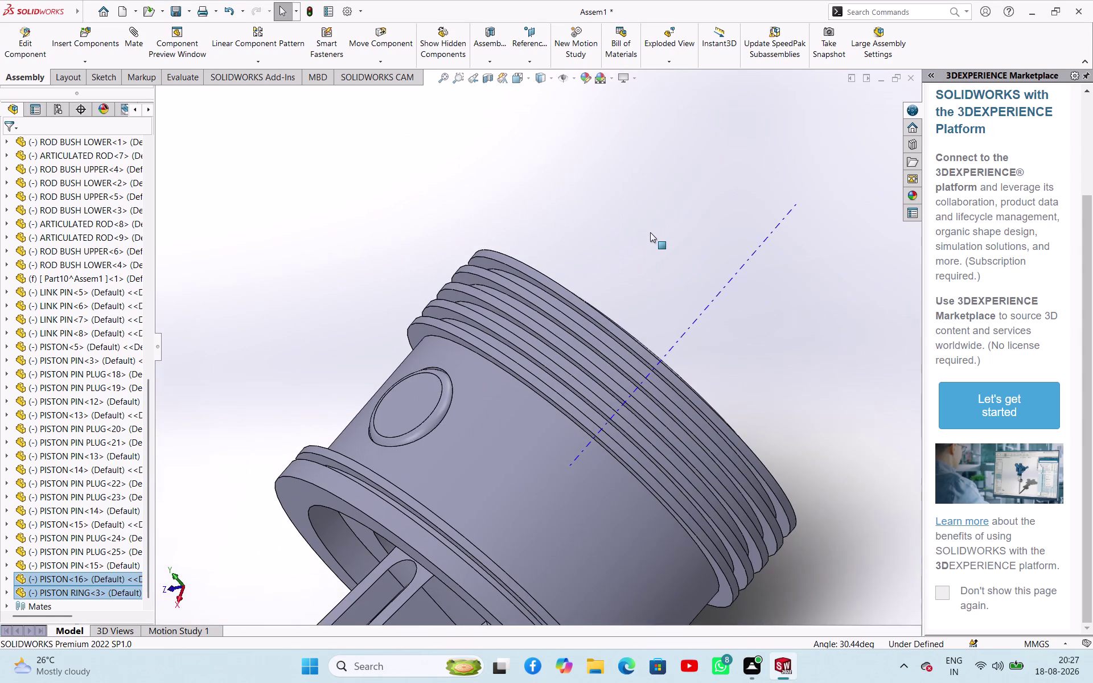
scroll(up, 3)
scroll(down, 3)
scroll(up, 3)
key(ctrl+s)
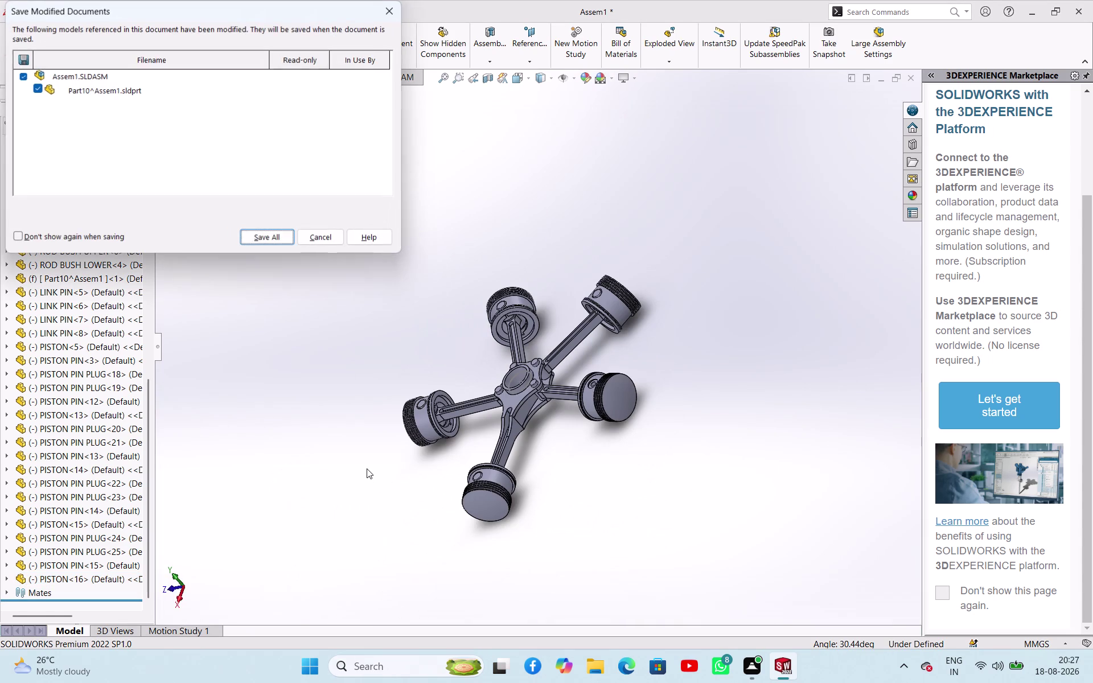
Save all as 'REDIAL ENGION Assem1', storing the virtual part internally.
click(281, 238)
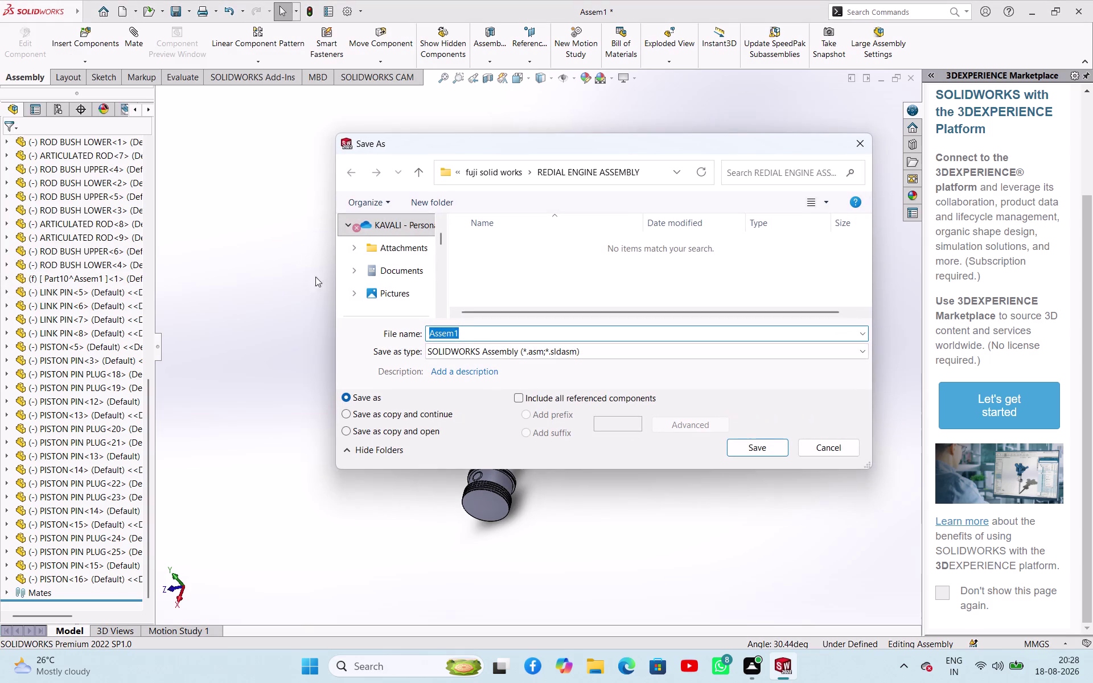
click(476, 330)
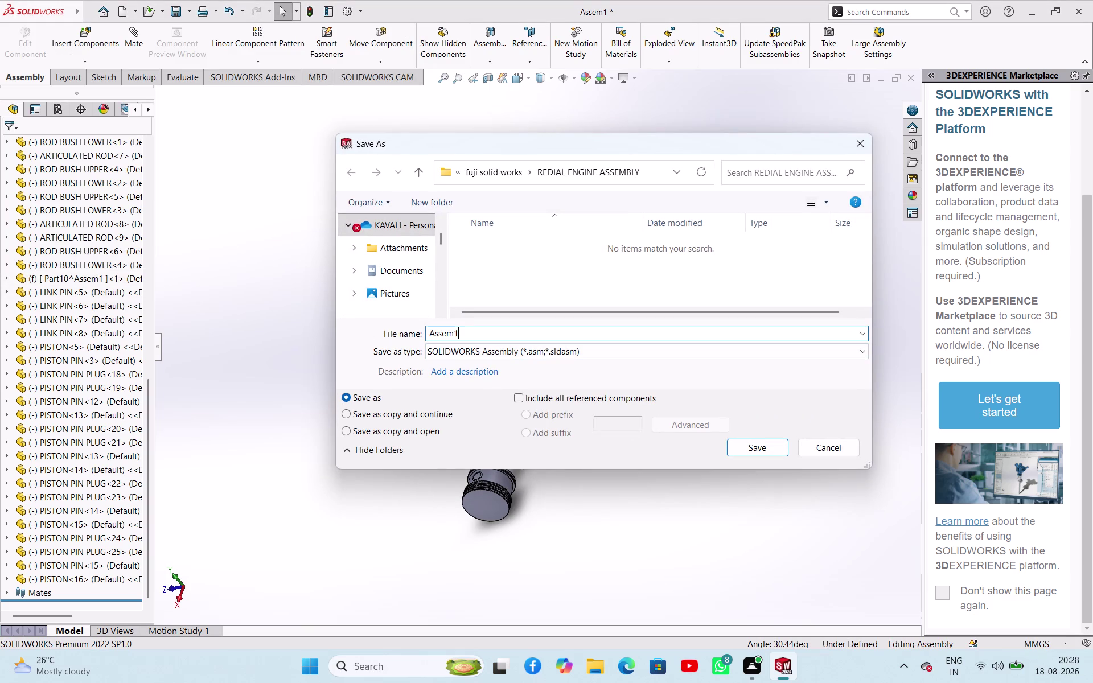
key(Left)
key(Left)
key(Left)
text(RED)
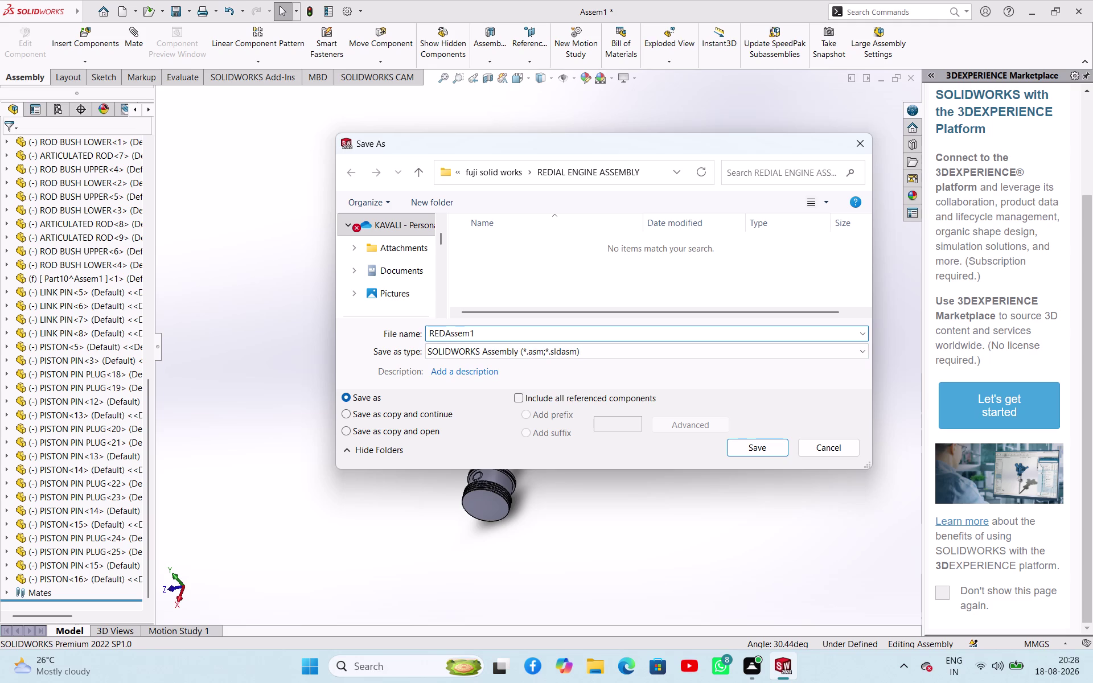
text(IAL)
key(space)
text(ENG)
text(ION)
key(space)
click(768, 452)
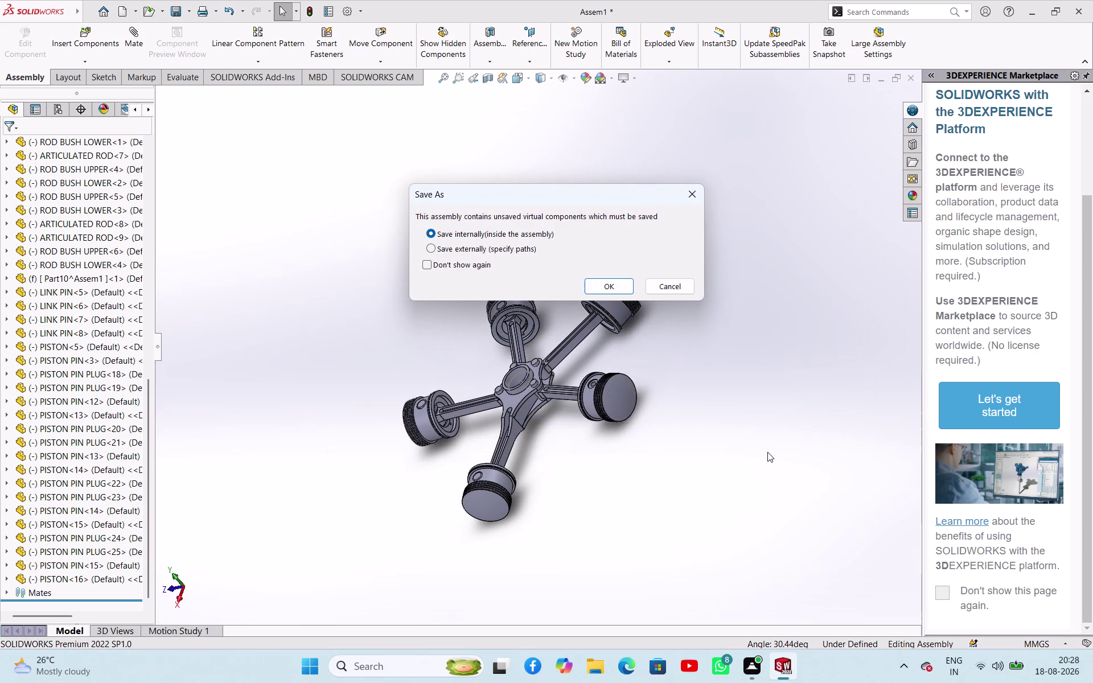
click(624, 292)
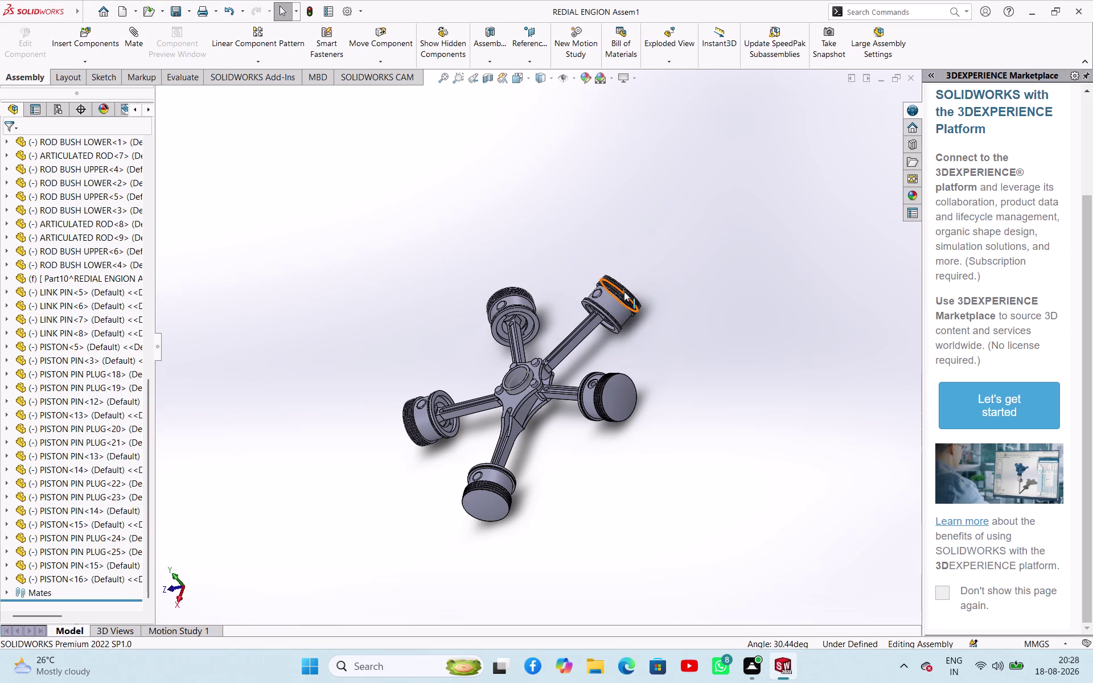
Browse the feature tree and collapse the MASTER ROD branch.
click(688, 390)
scroll(down, 3)
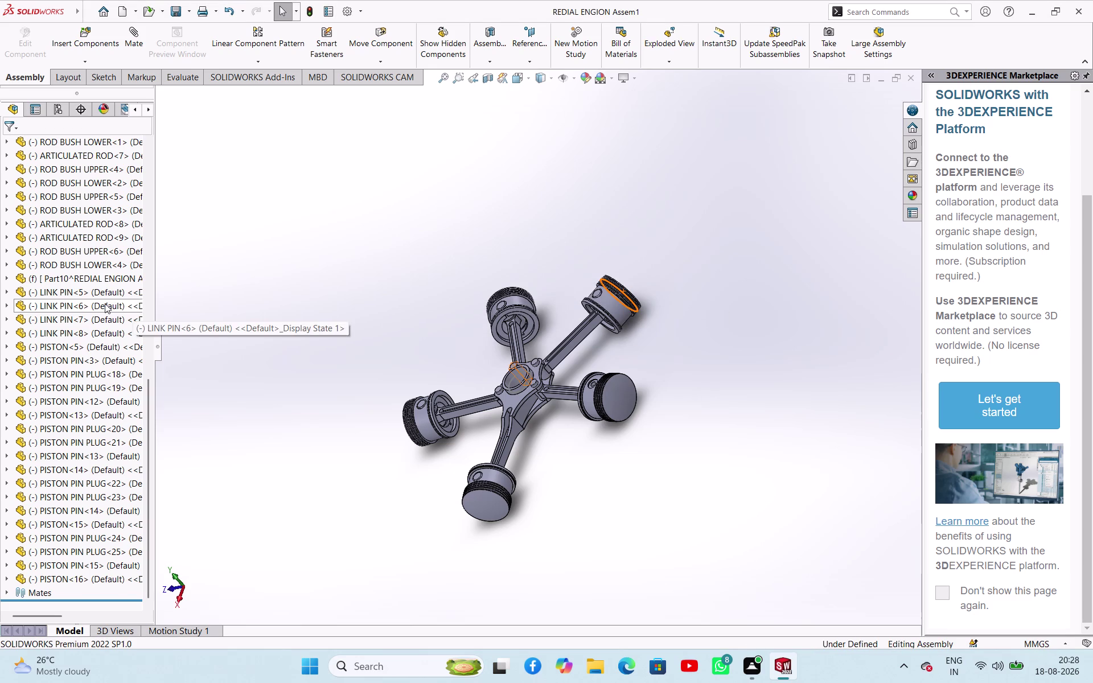
scroll(up, 3)
scroll(up, 3)
scroll(up, 3)
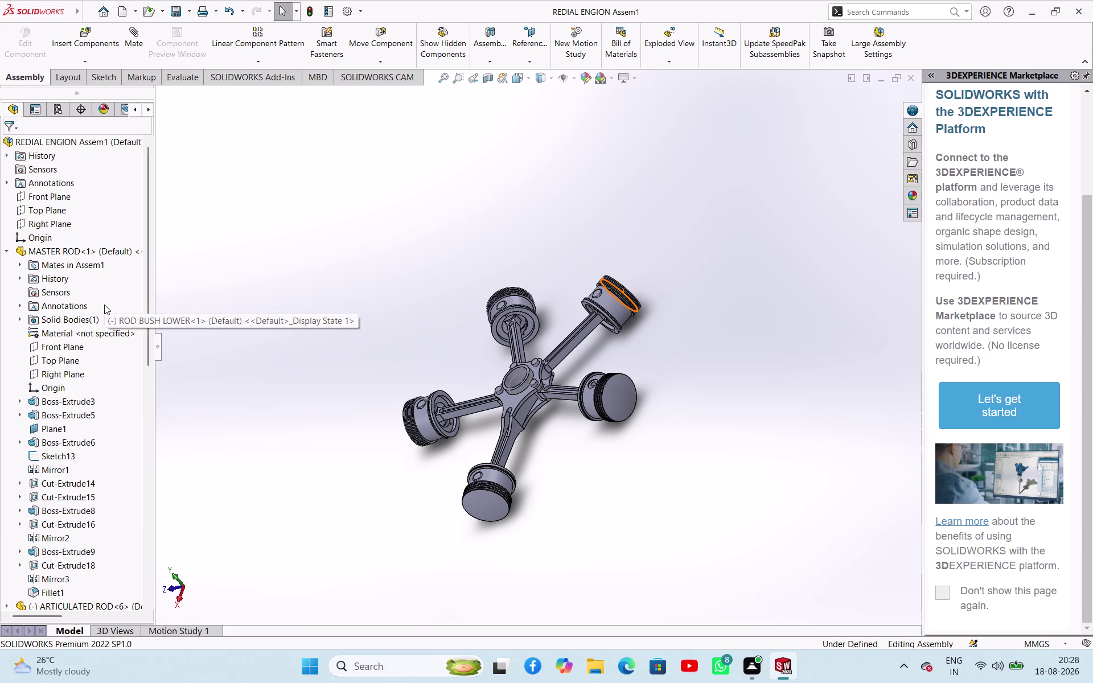
click(6, 254)
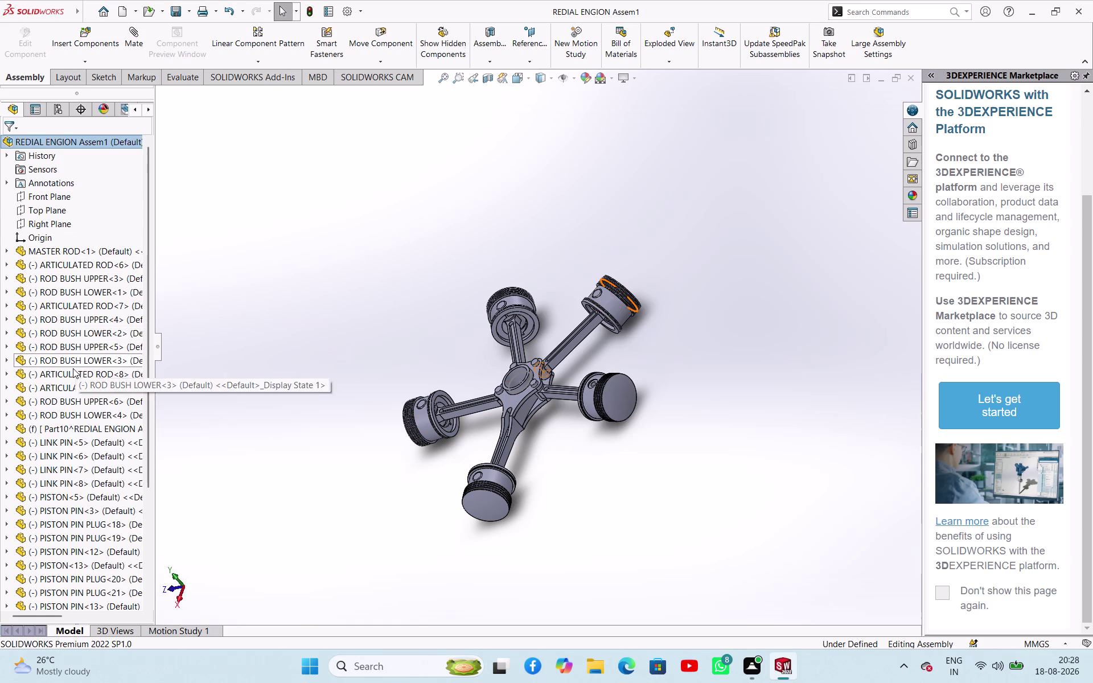
scroll(down, 3)
scroll(down, 3)
scroll(up, 3)
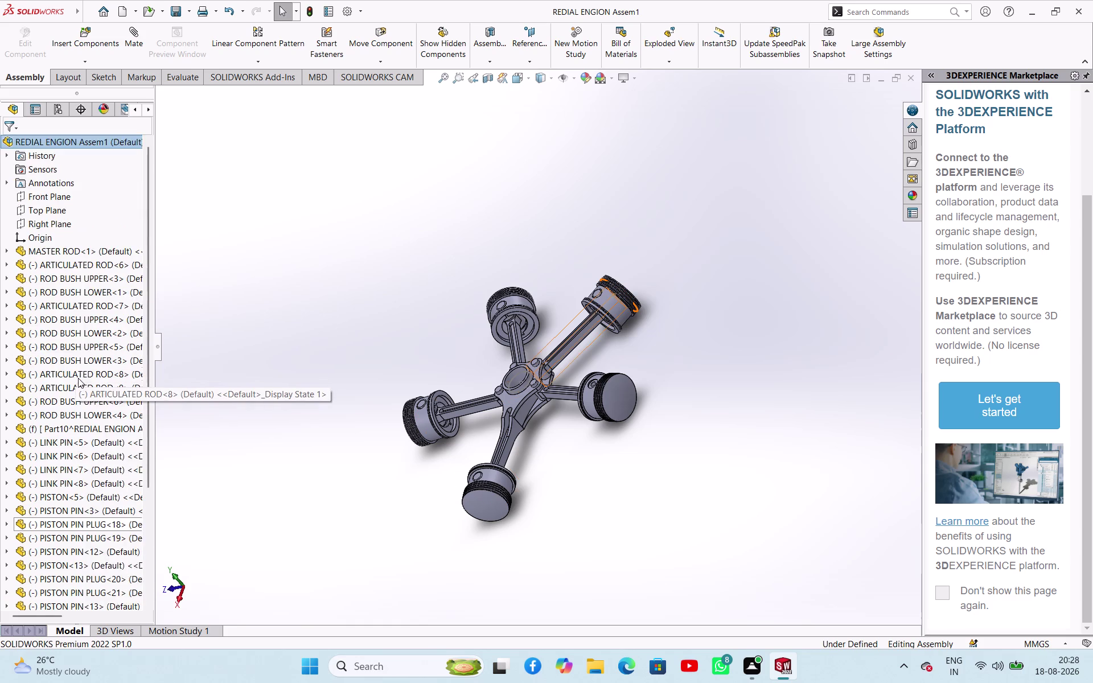
scroll(down, 3)
scroll(up, 3)
scroll(down, 3)
scroll(up, 3)
scroll(down, 3)
scroll(up, 3)
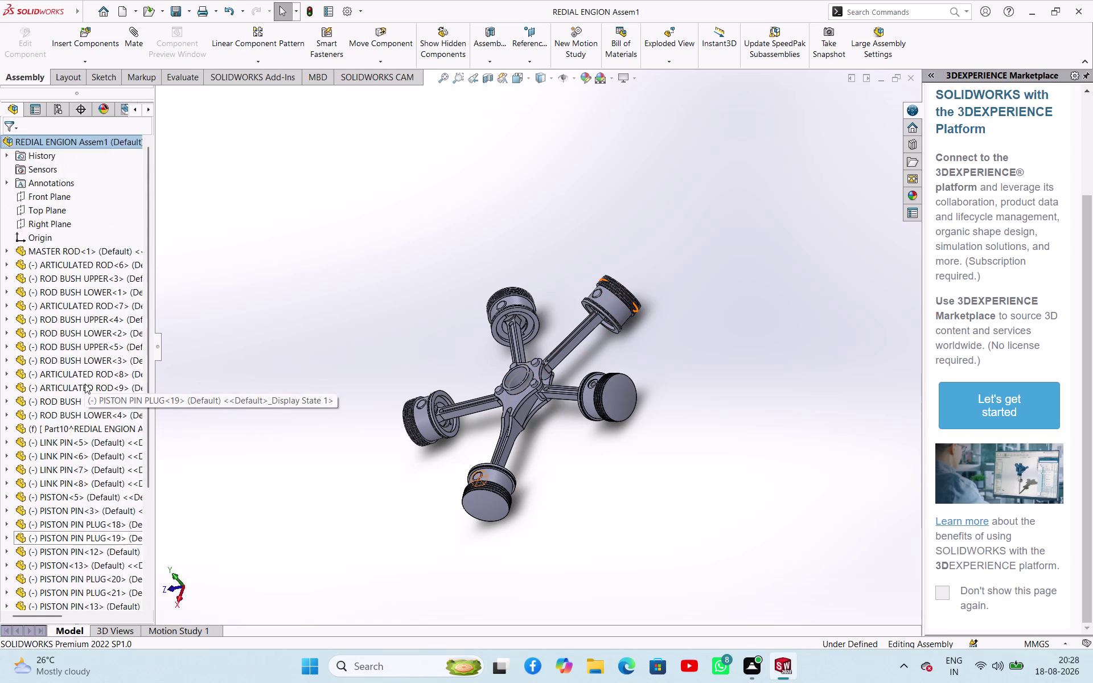
scroll(down, 3)
scroll(up, 3)
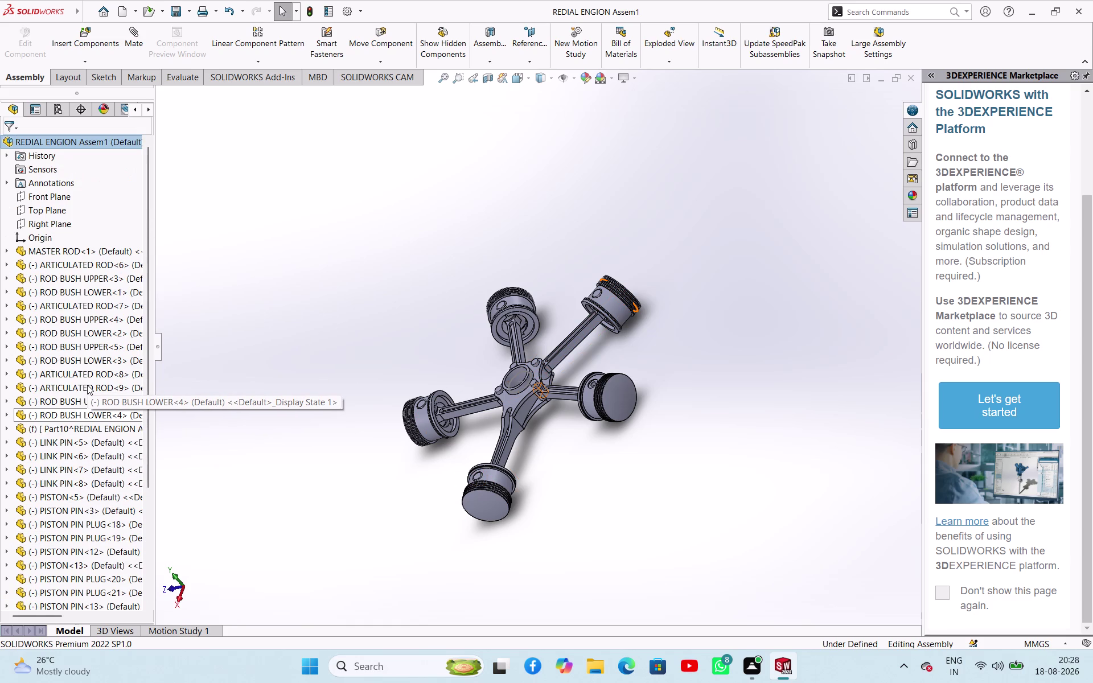
scroll(down, 3)
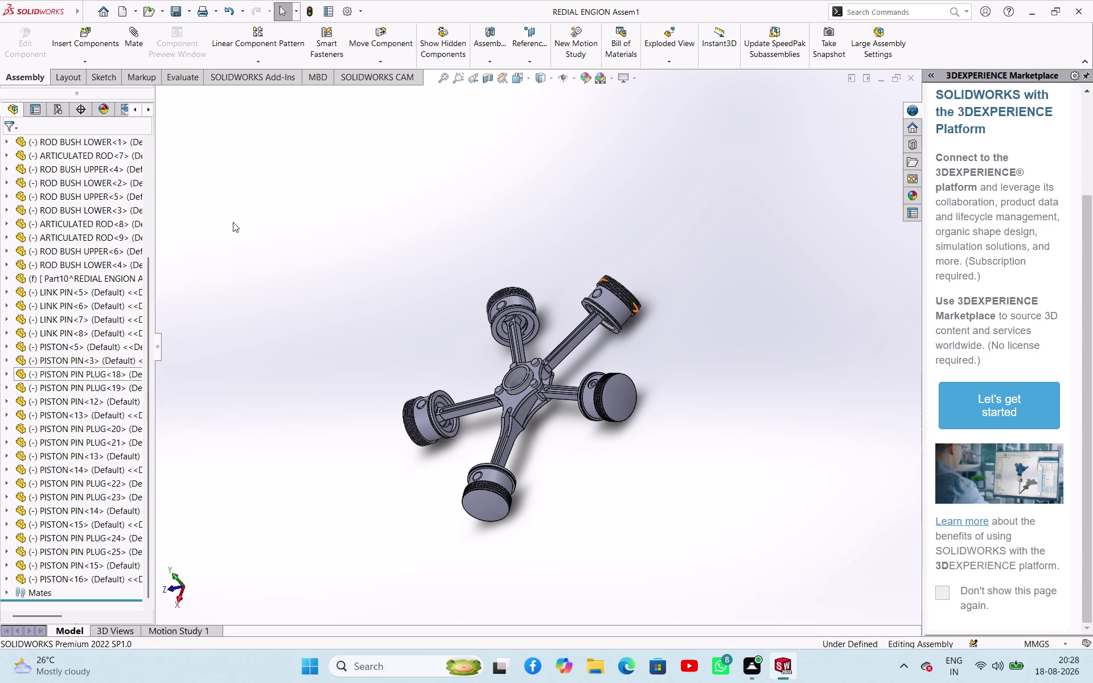
Save the assembly and start a new document past the low-memory warning.
click(233, 222)
key(ctrl+s)
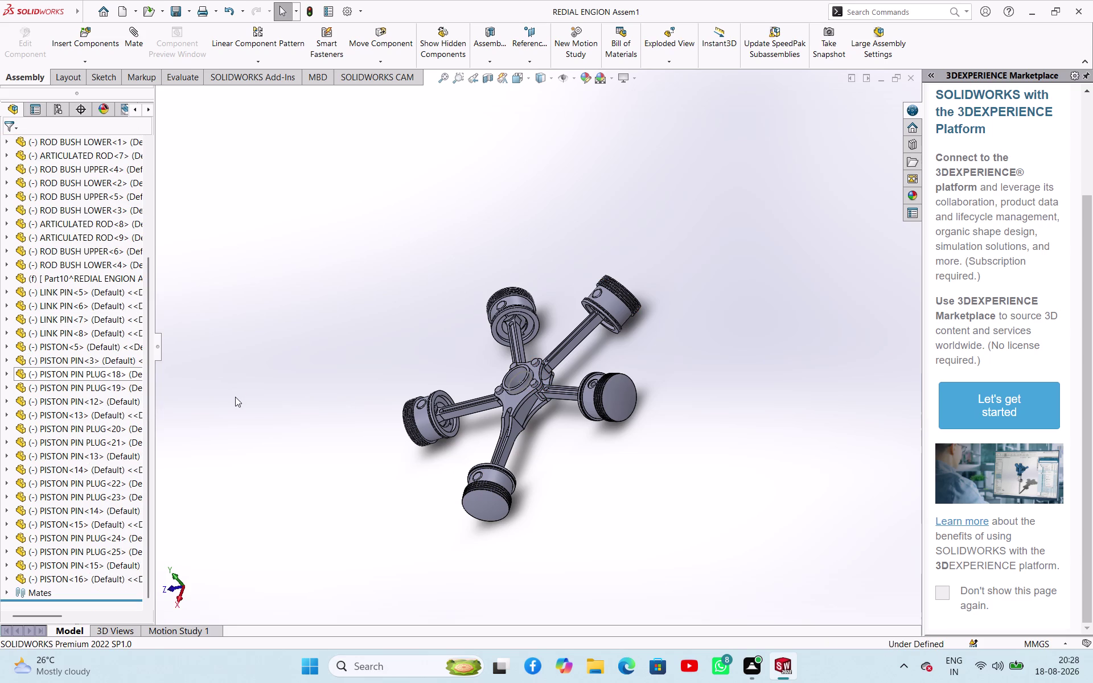
key(ctrl+n)
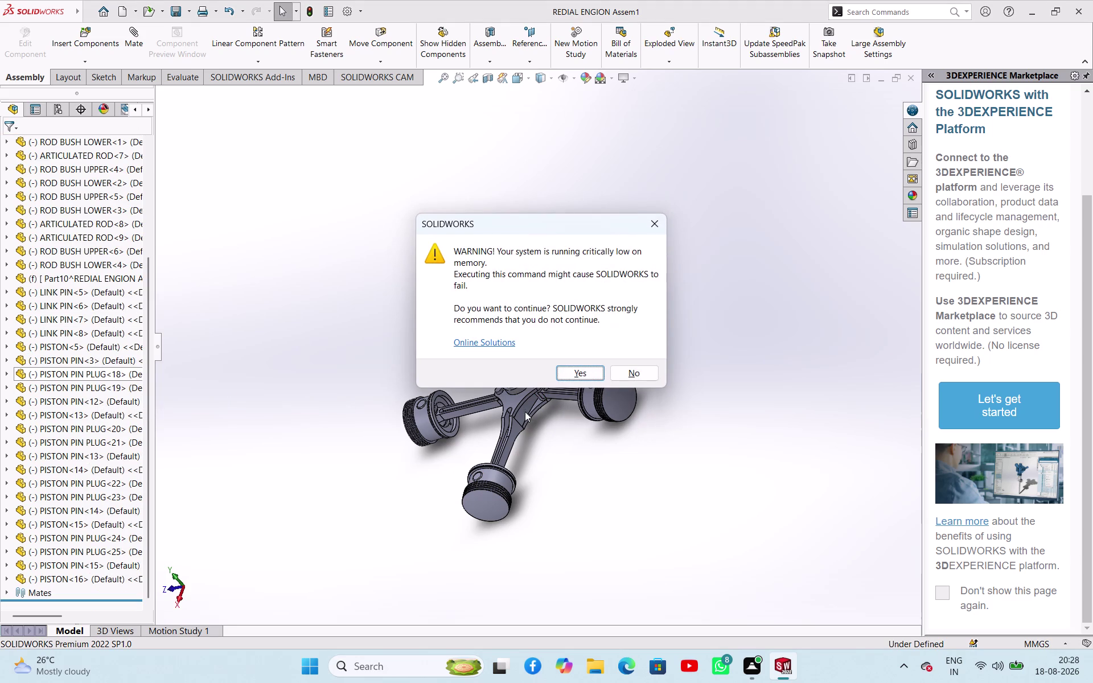
click(571, 377)
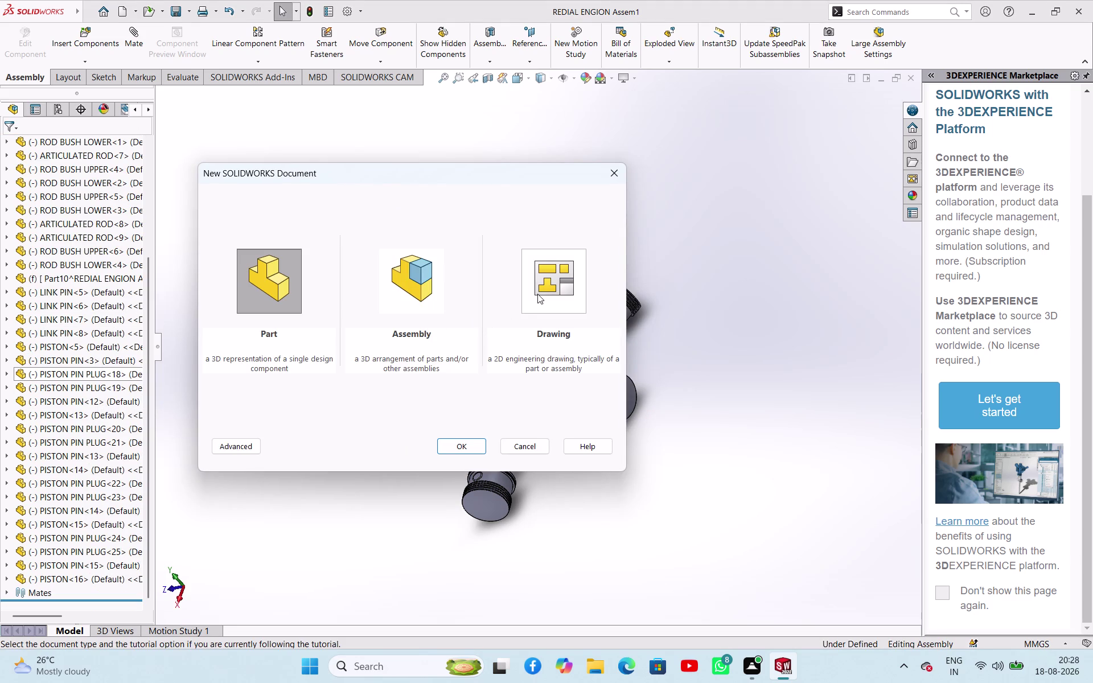
Create a new drawing on an A0 sheet.
click(540, 292)
click(471, 445)
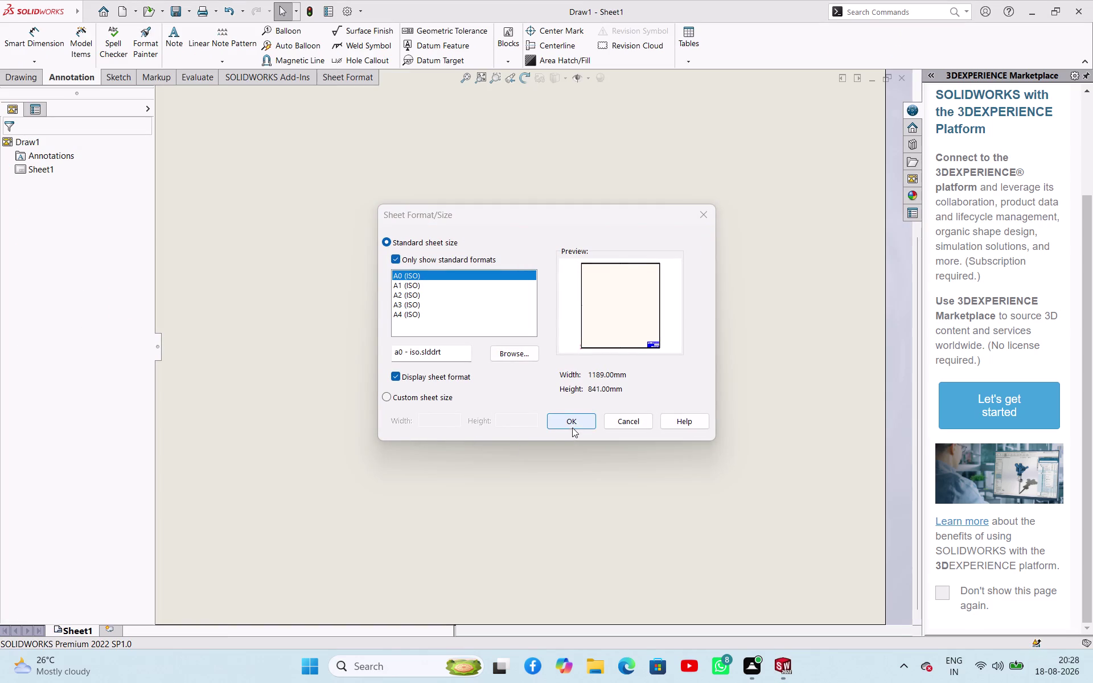
click(571, 418)
scroll(up, 3)
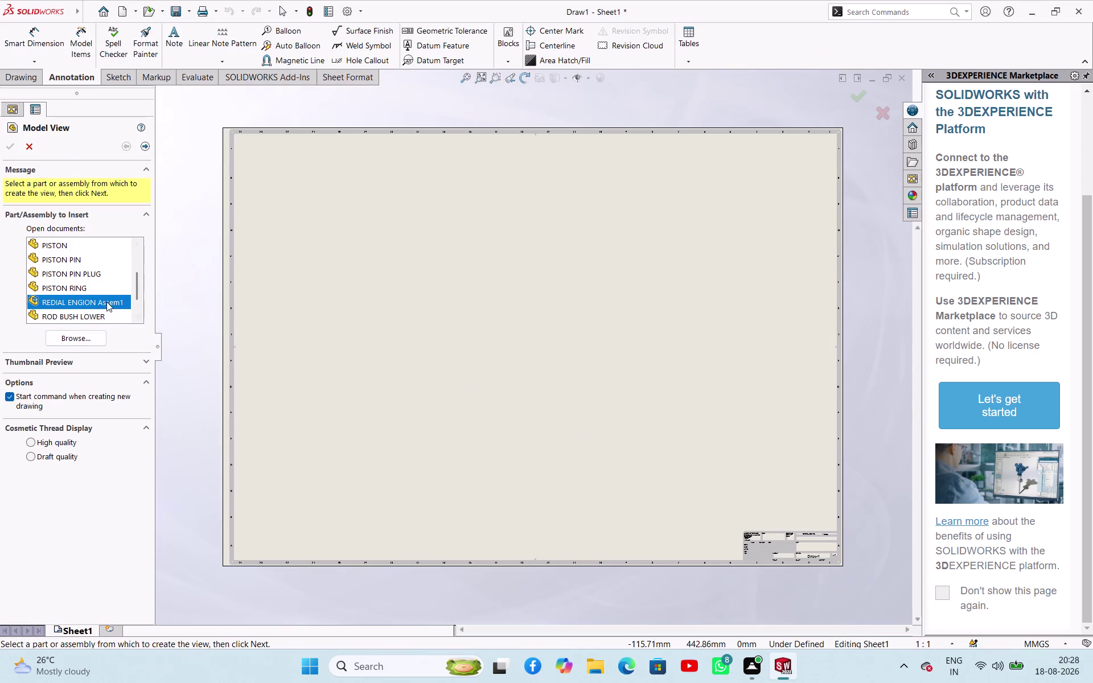
Place an isometric view of REDIAL ENGION Assem1 near the sheet's top-right.
click(85, 338)
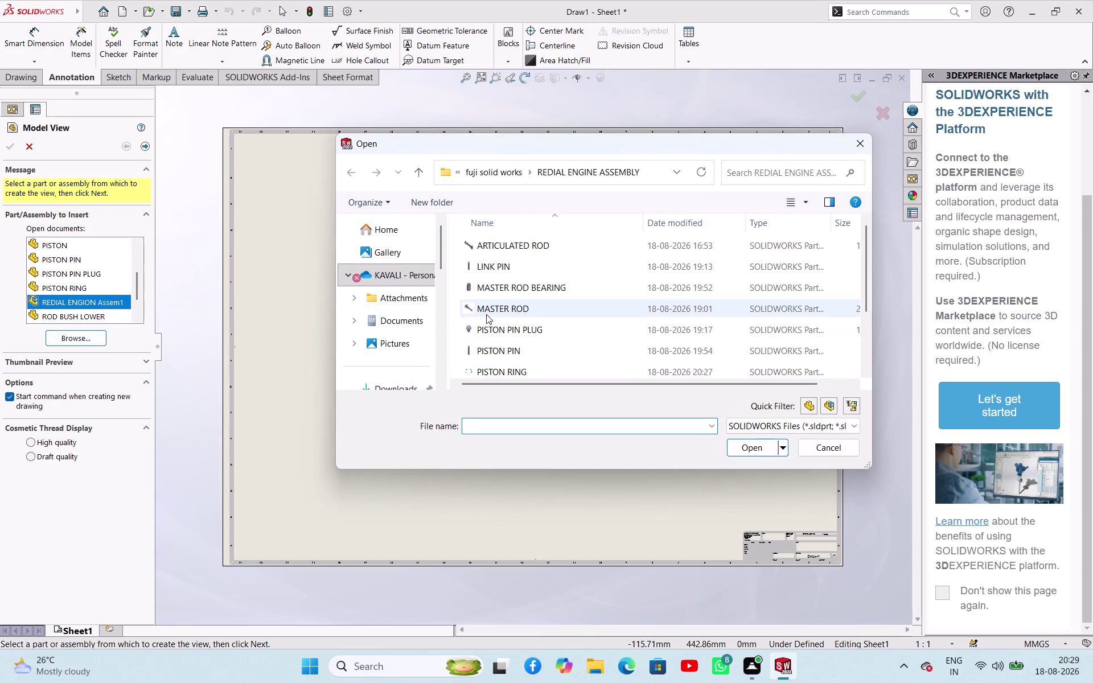
scroll(down, 3)
scroll(down, 3)
click(491, 327)
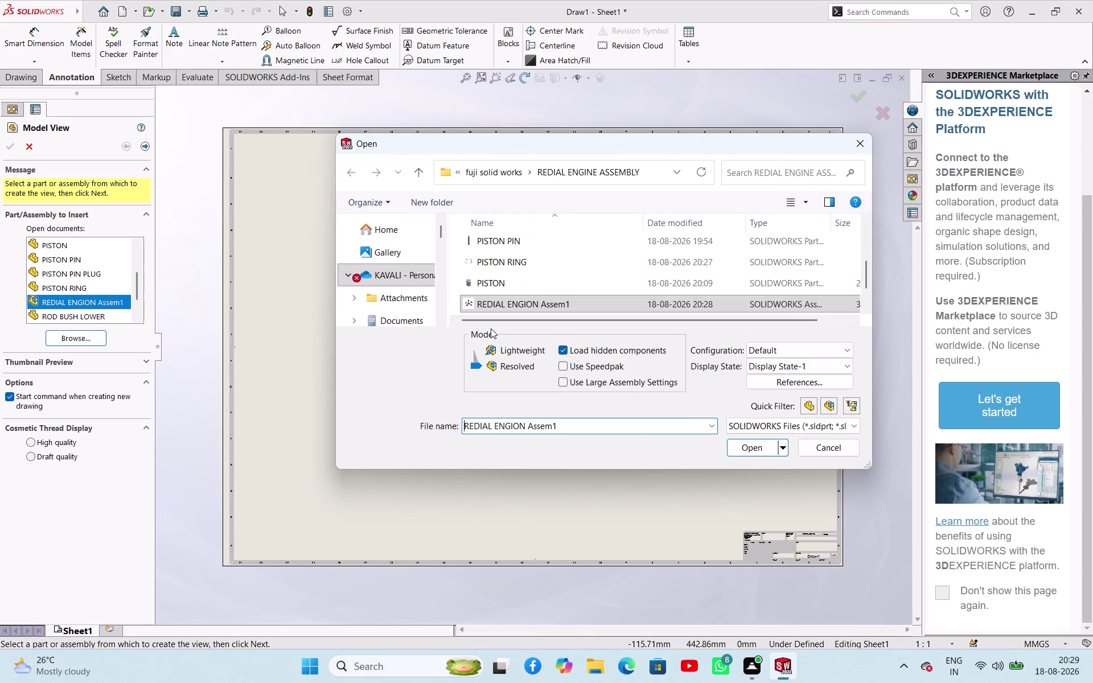
click(760, 450)
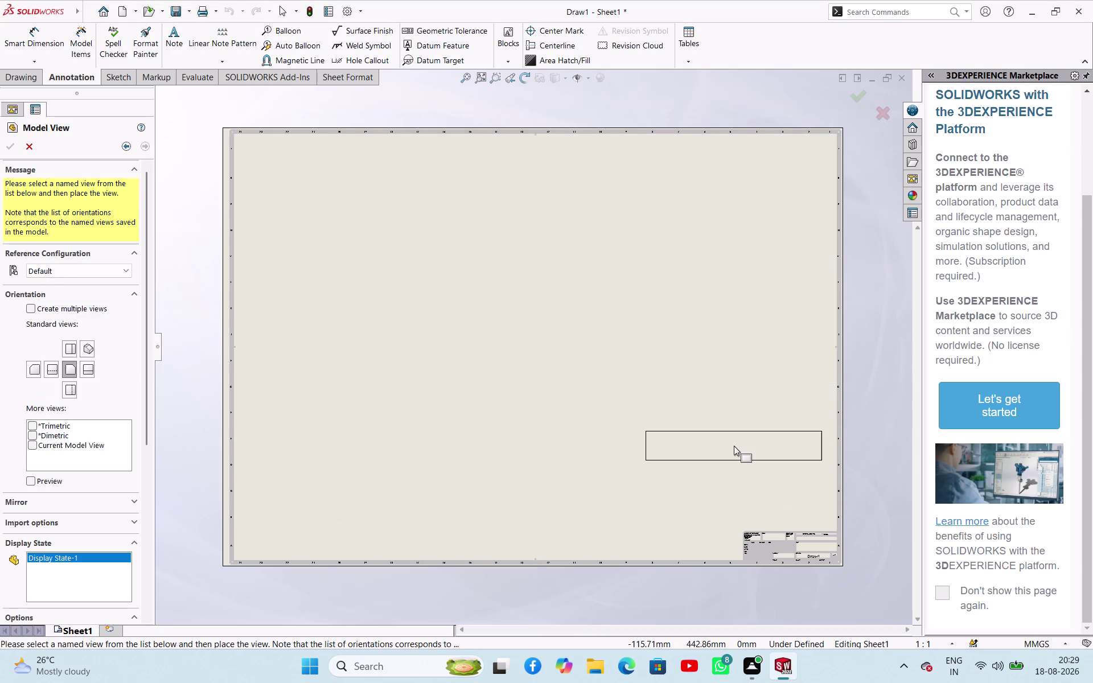
click(87, 349)
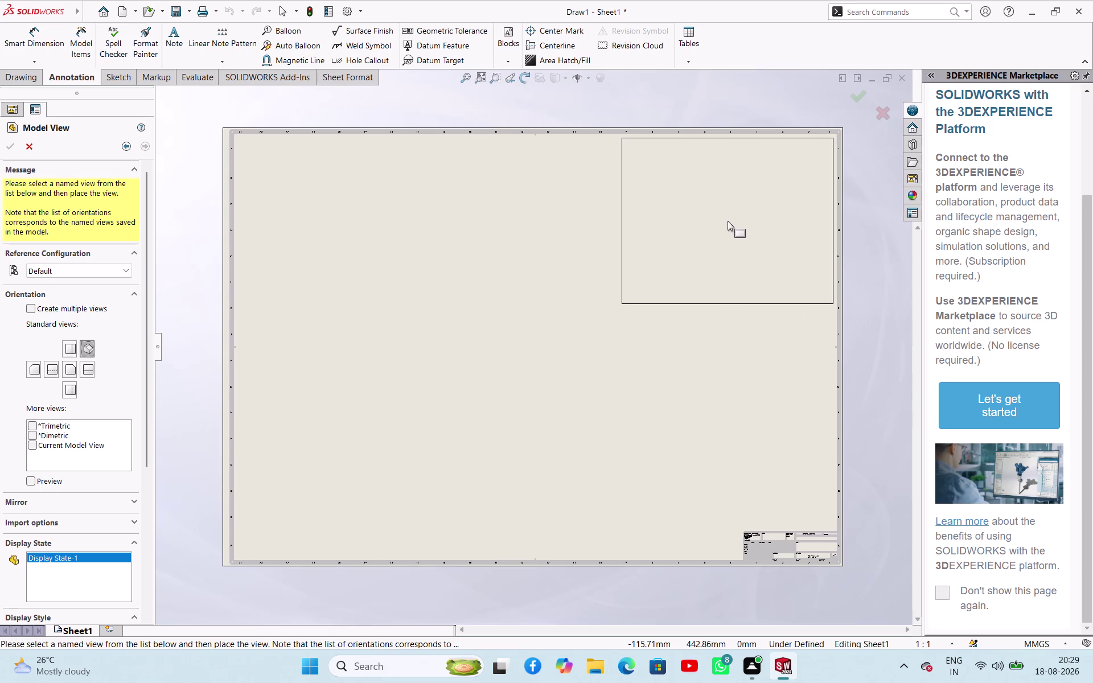
click(728, 221)
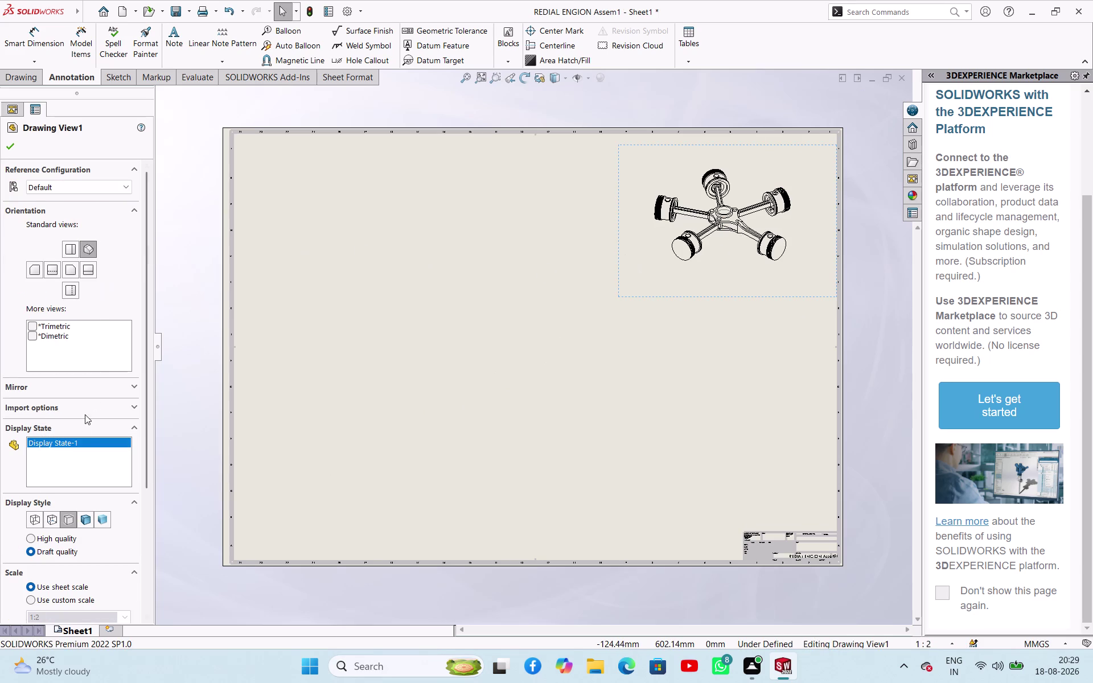
Make the view Shaded With Edges and try custom scales 2:1, 1:1 and 1:2.
click(88, 519)
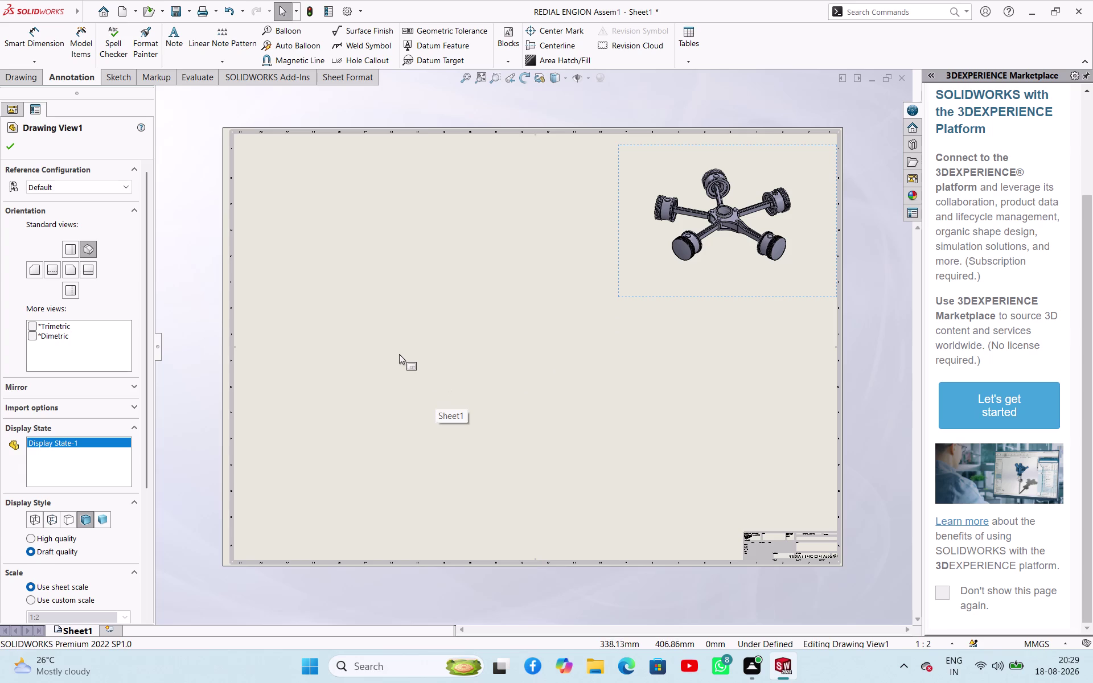
scroll(down, 3)
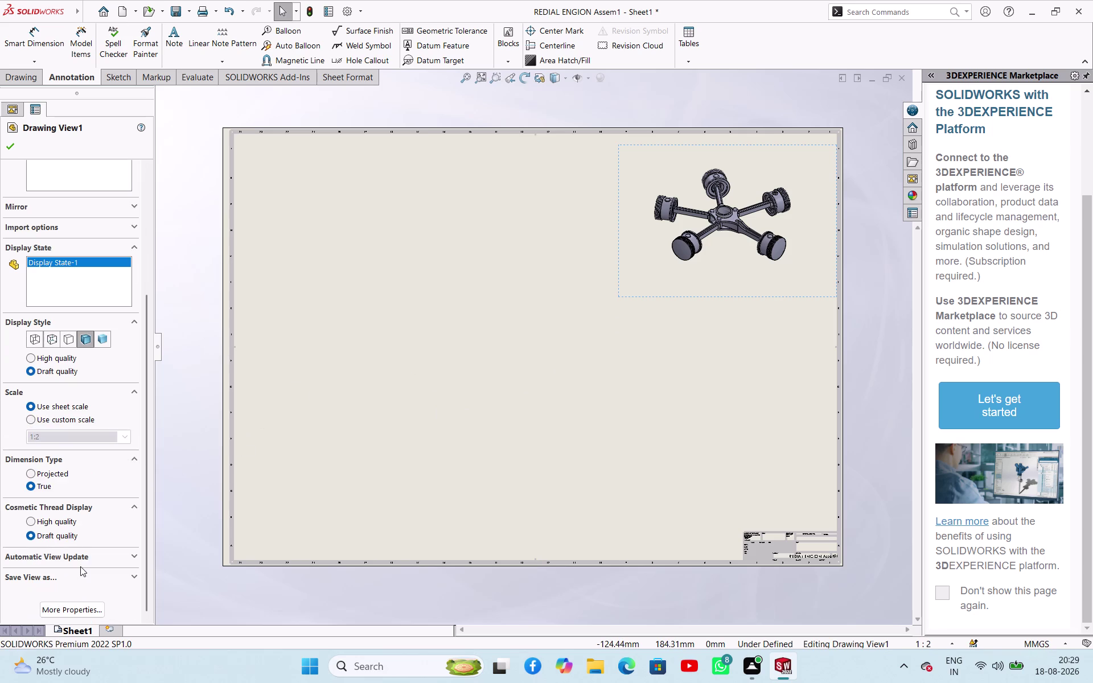
click(77, 420)
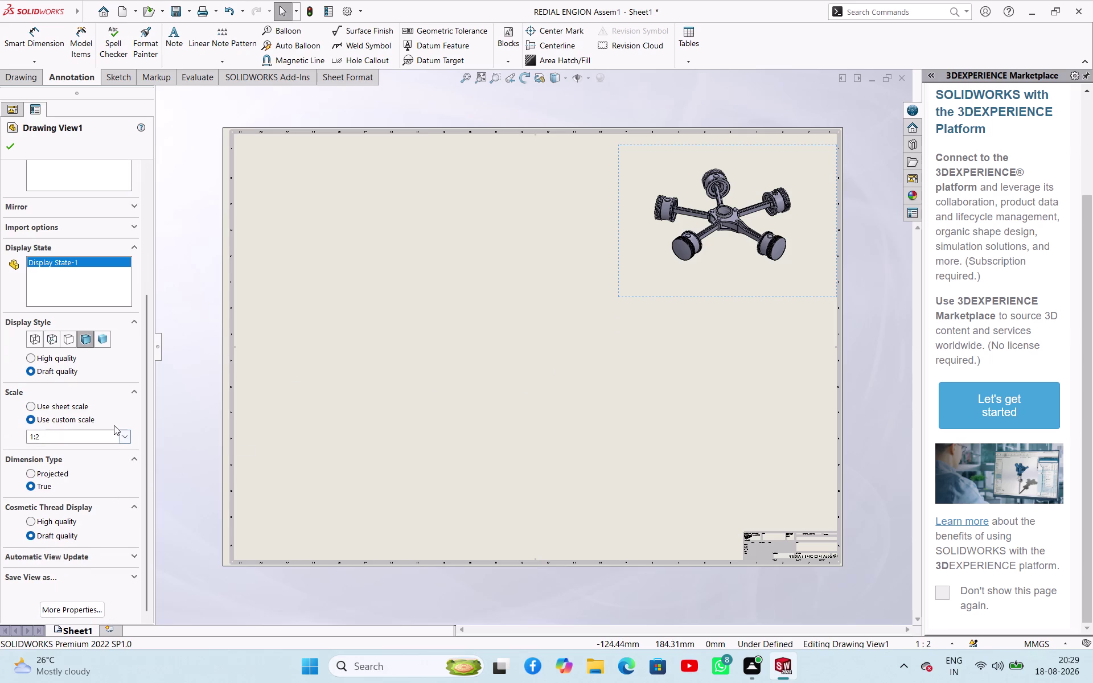
click(123, 437)
click(56, 515)
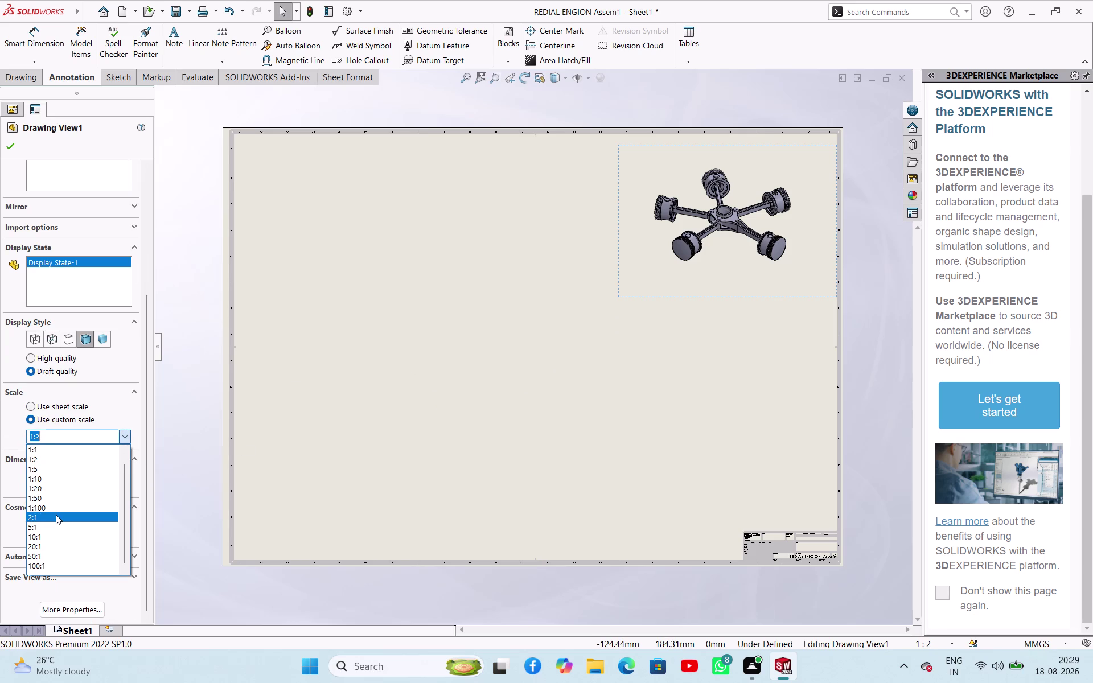
click(123, 438)
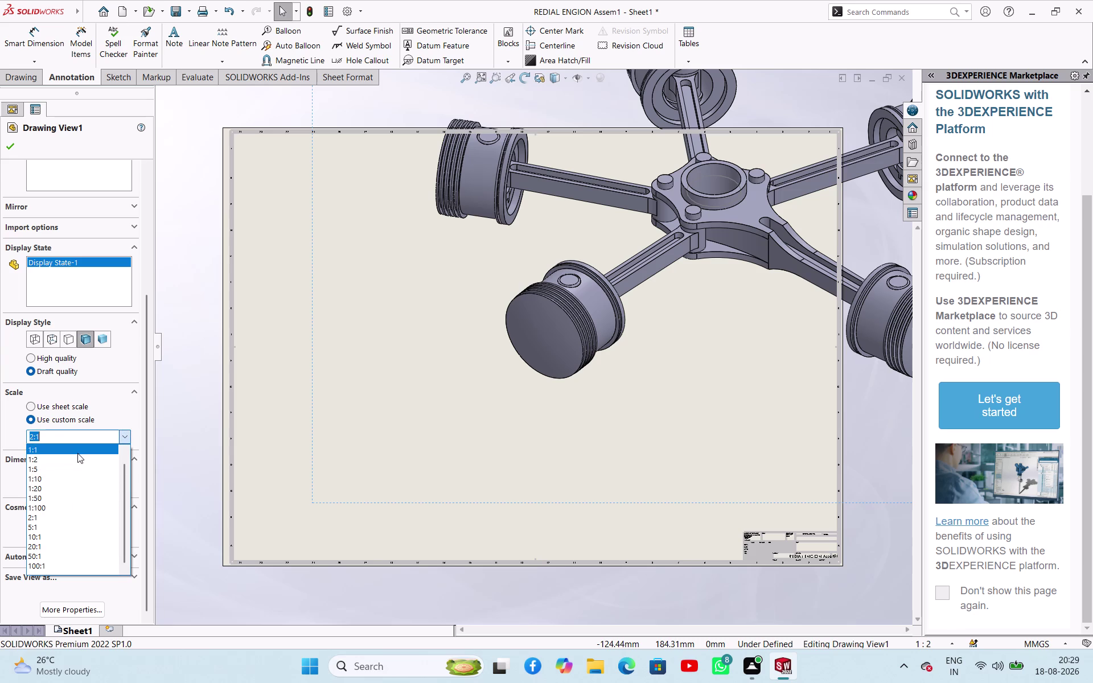
click(74, 461)
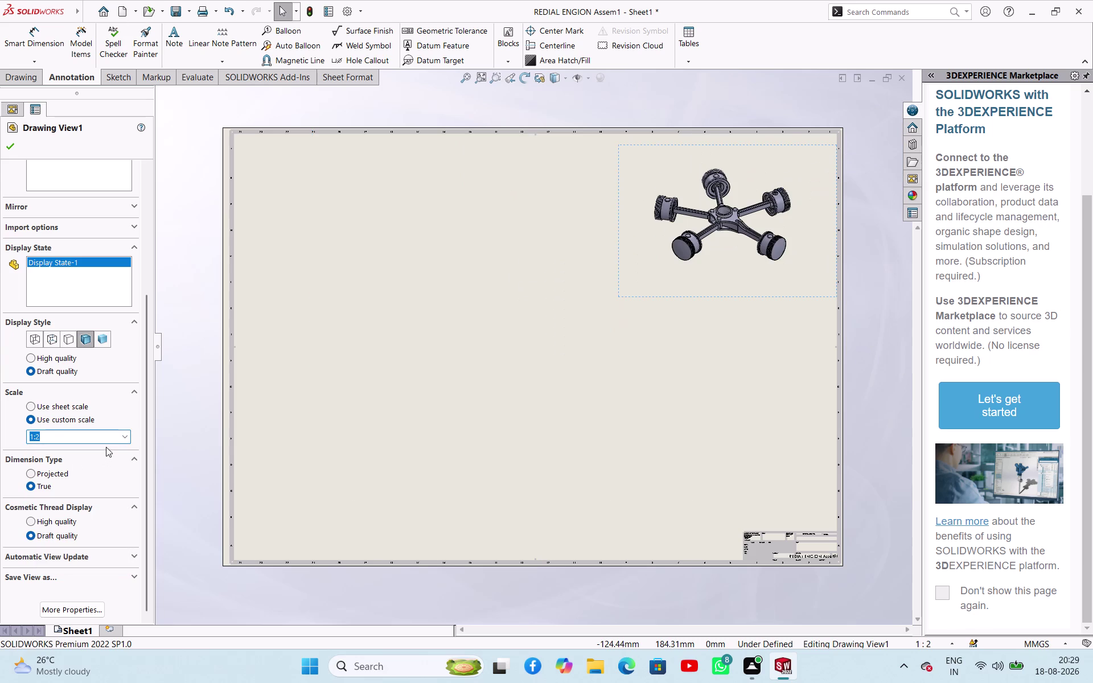
click(127, 436)
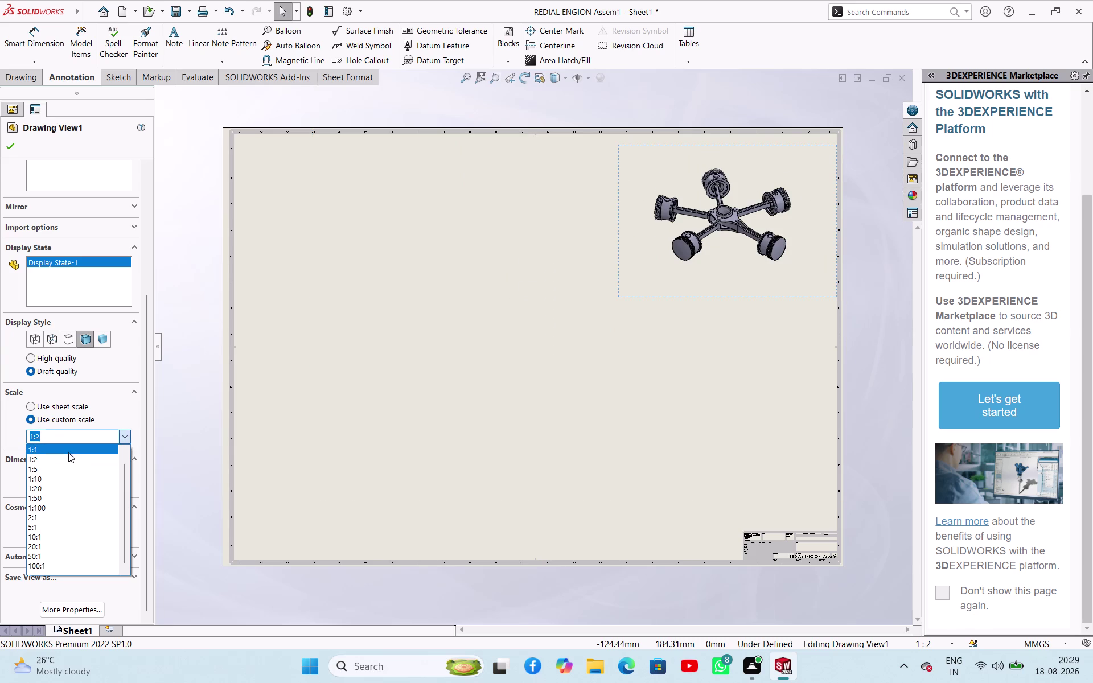
click(69, 451)
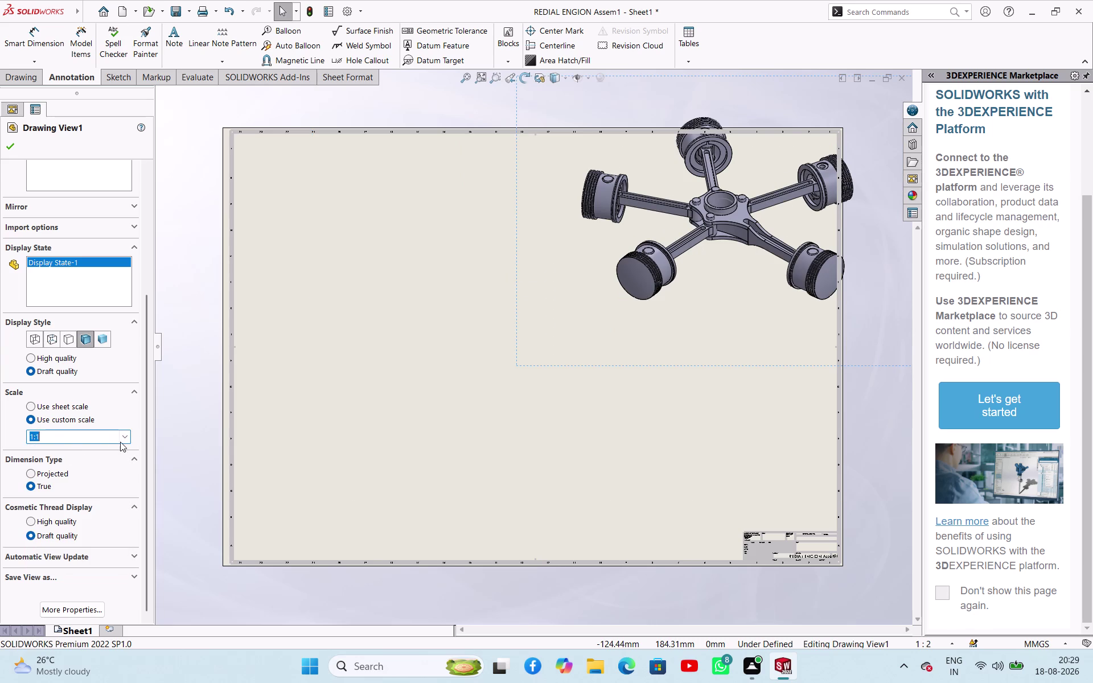
click(125, 436)
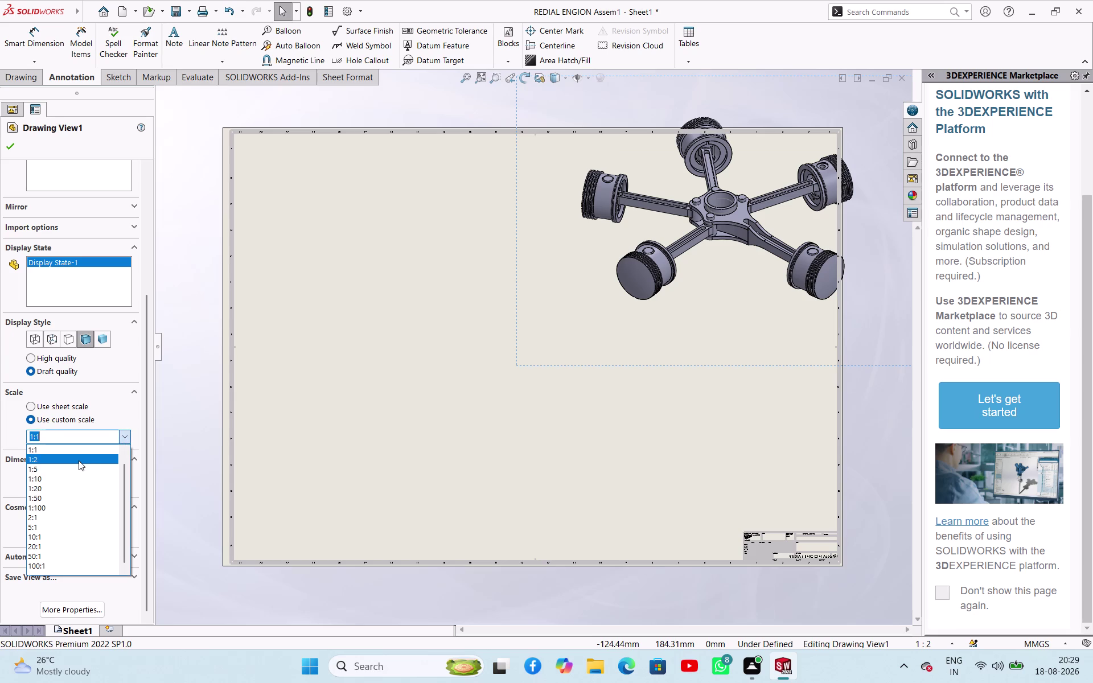
click(78, 470)
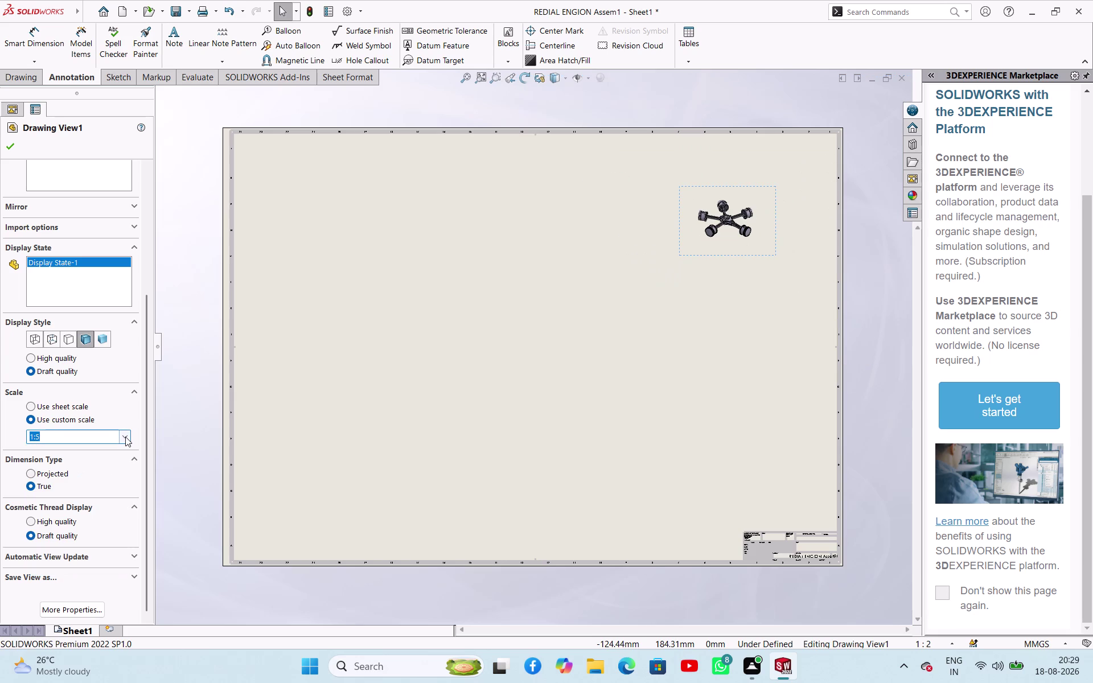
click(126, 437)
click(79, 463)
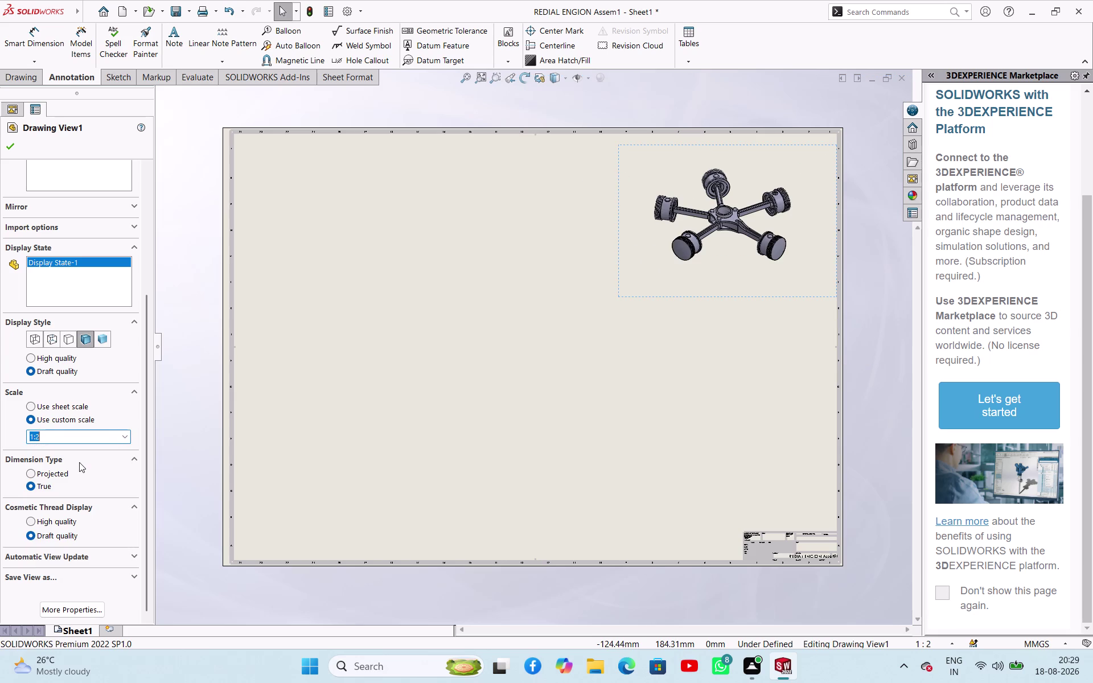
click(125, 439)
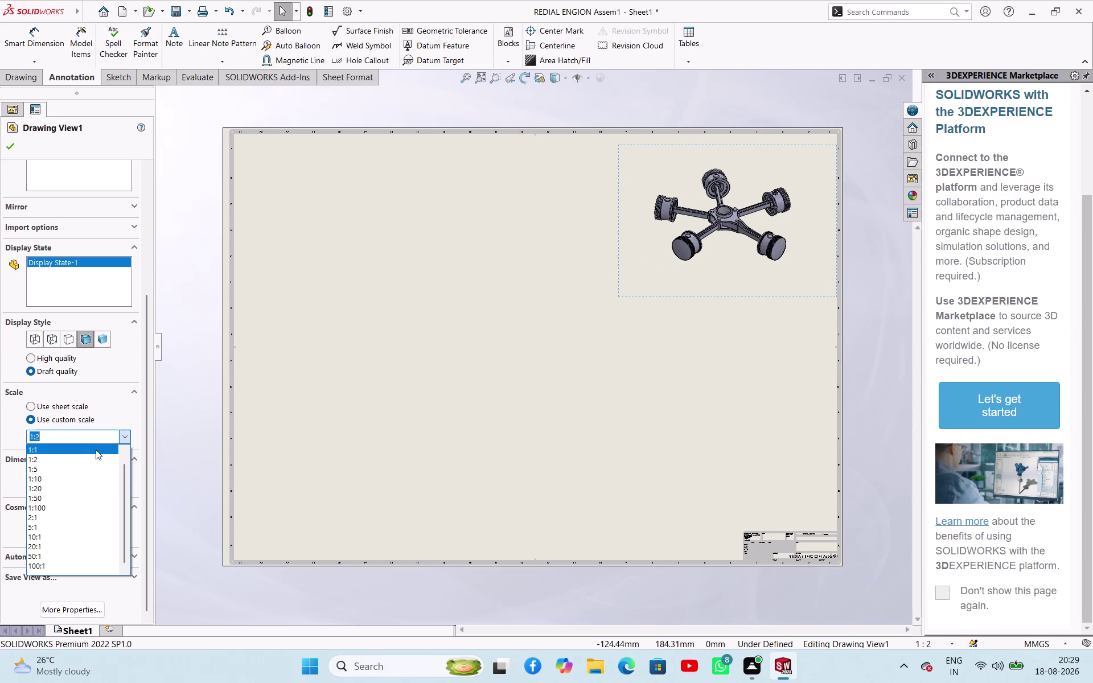
click(94, 451)
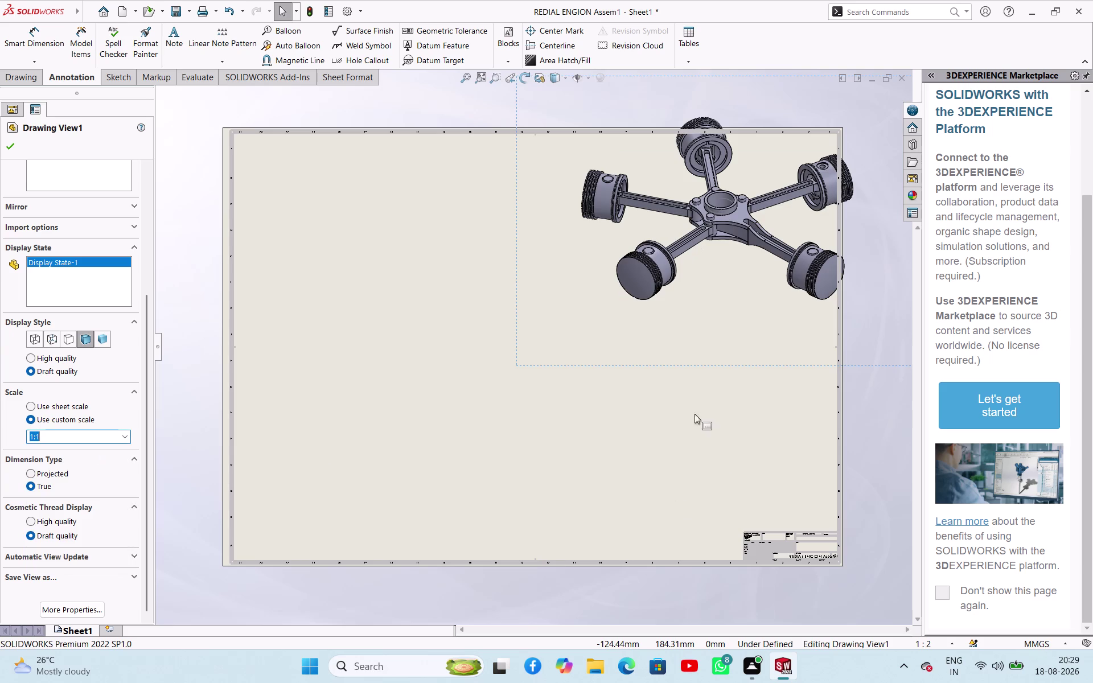
click(124, 434)
click(75, 461)
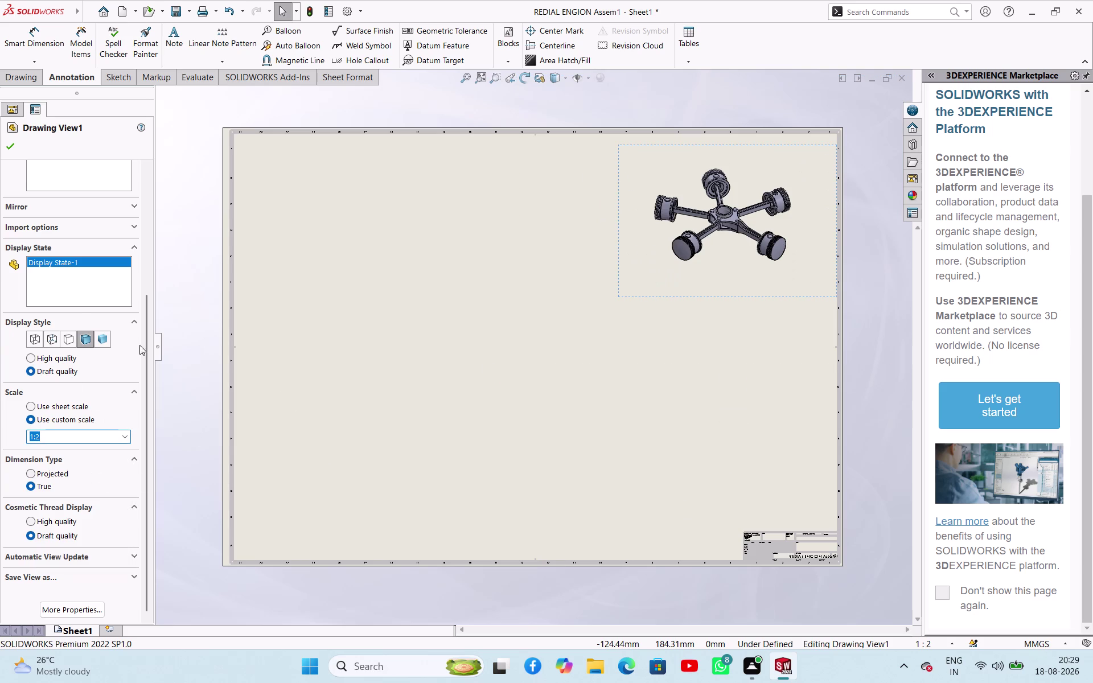
Reopen the view settings and confirm the custom 1:2 scale.
click(191, 350)
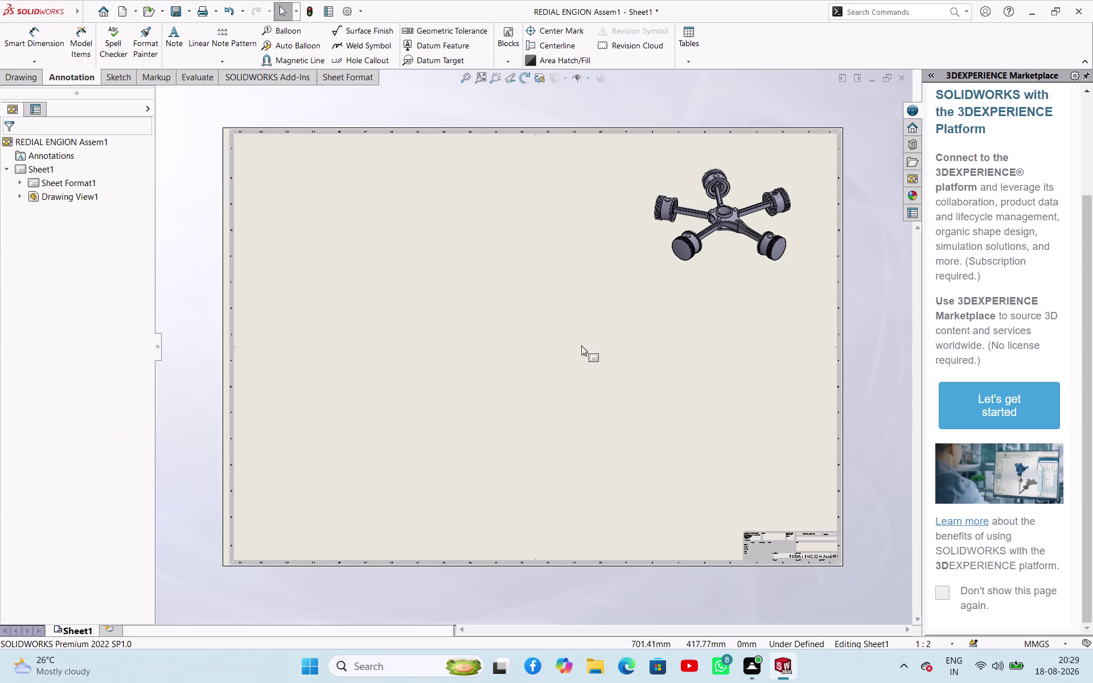
click(705, 268)
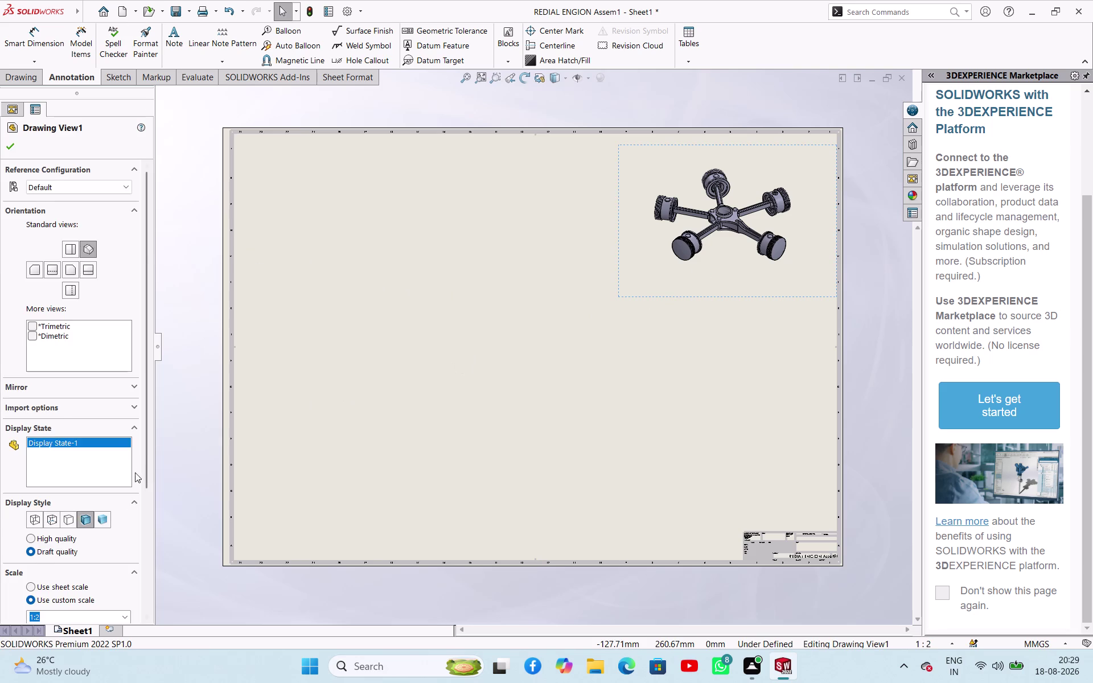
scroll(down, 3)
click(125, 439)
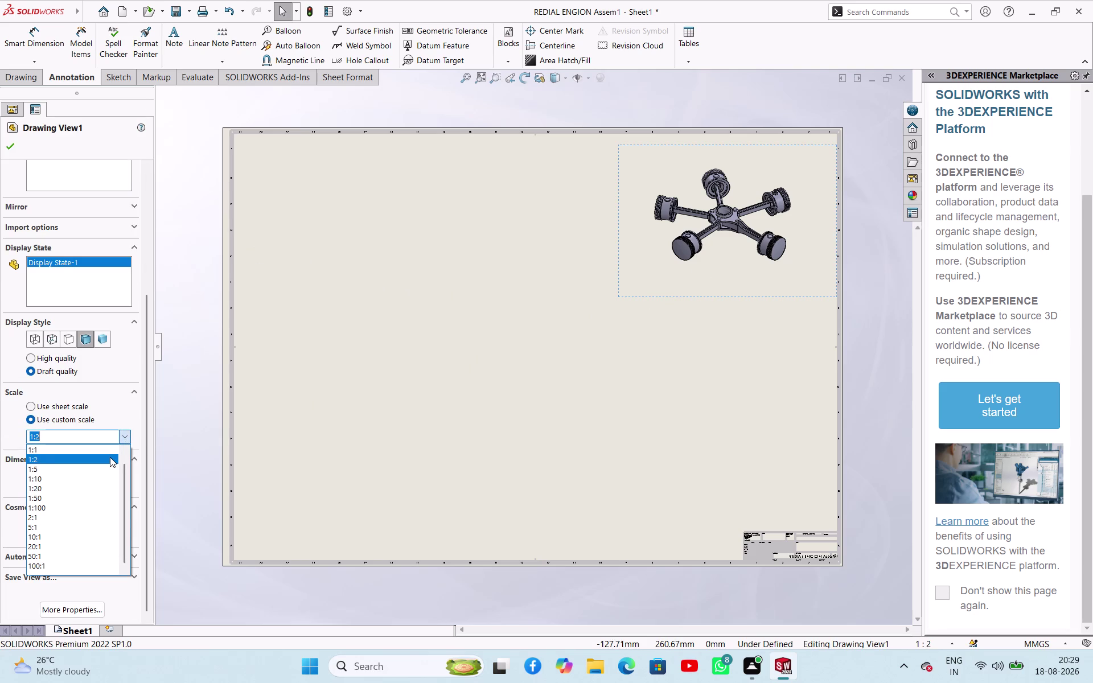
click(195, 439)
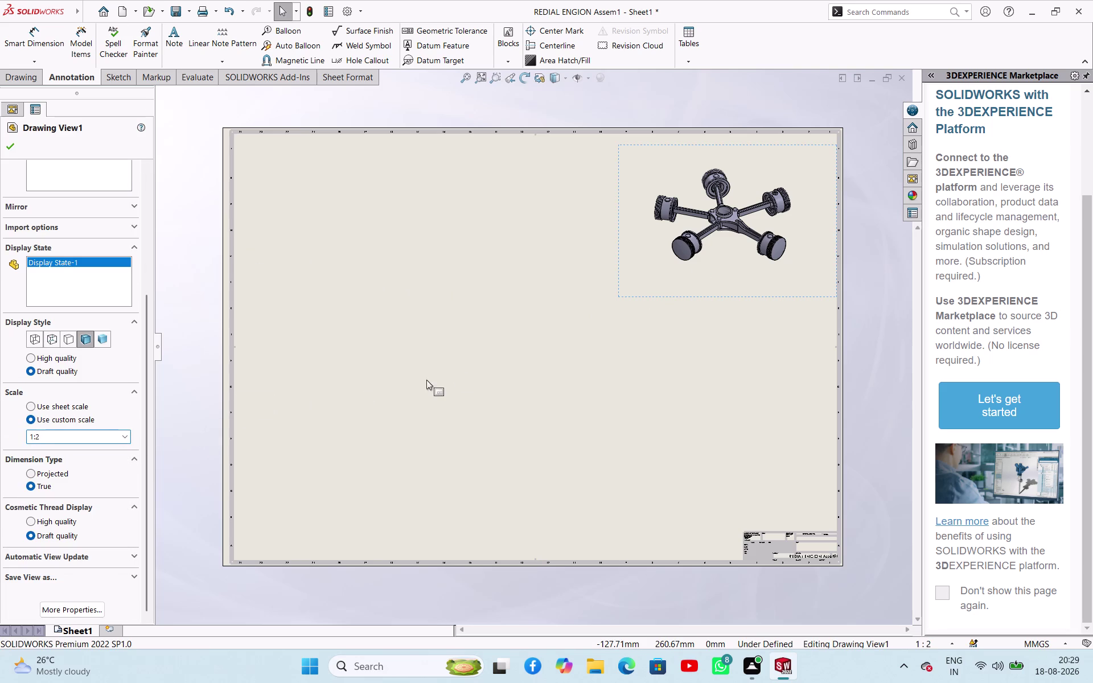
click(188, 201)
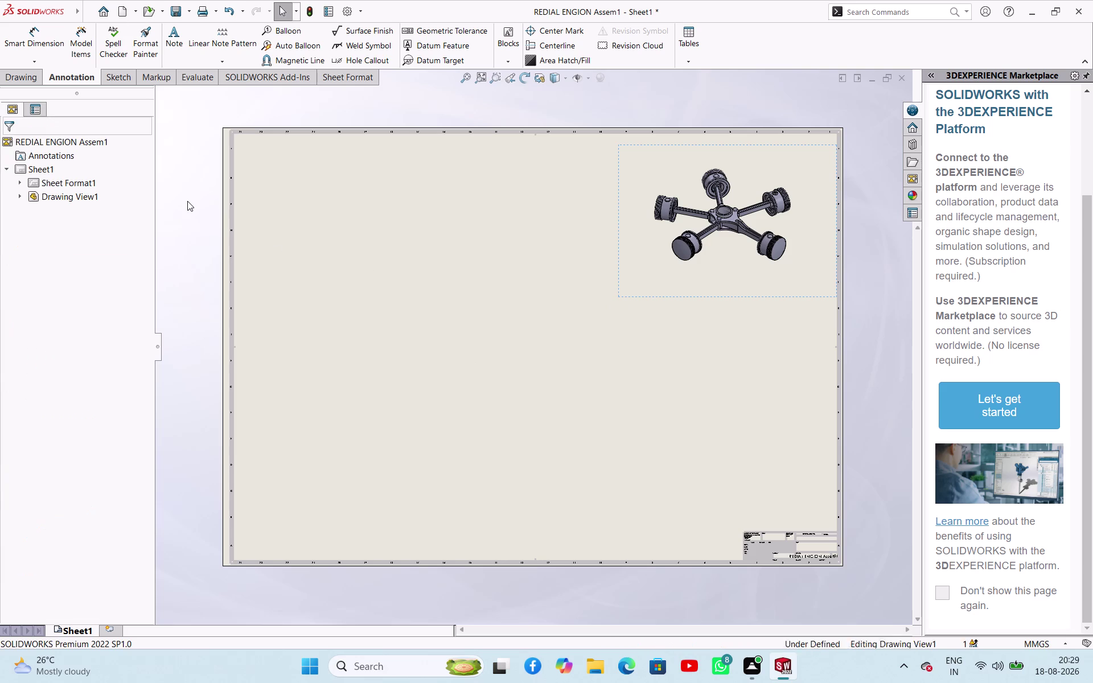
click(18, 75)
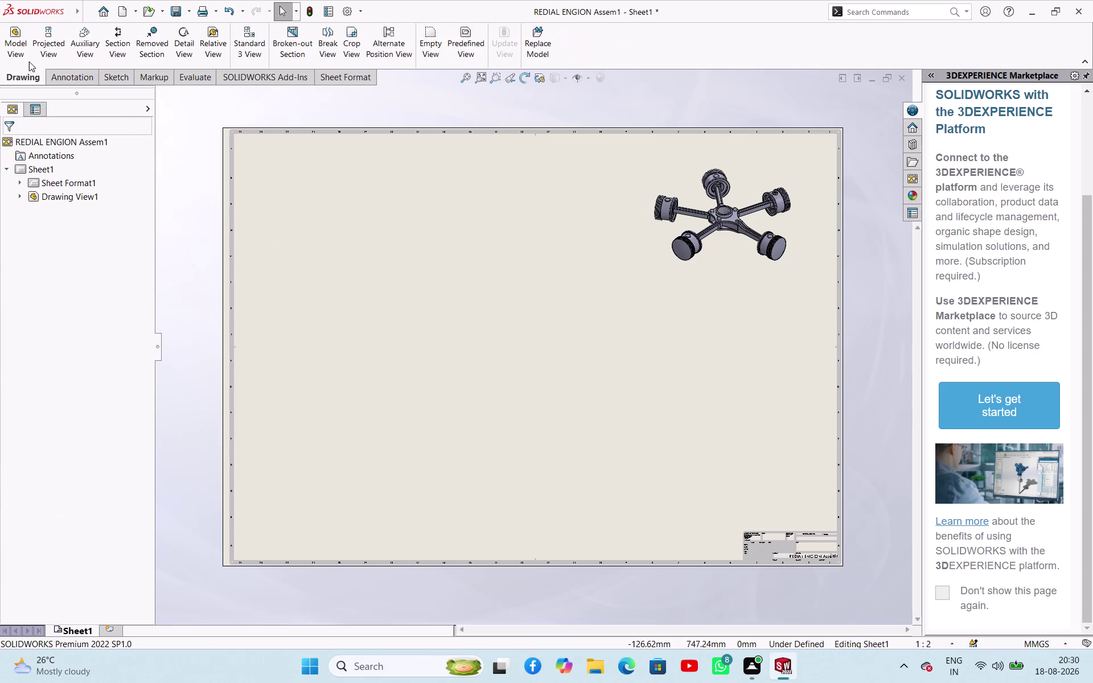
Place a Front view of ARTICULATED ROD at the sheet's upper left.
click(22, 49)
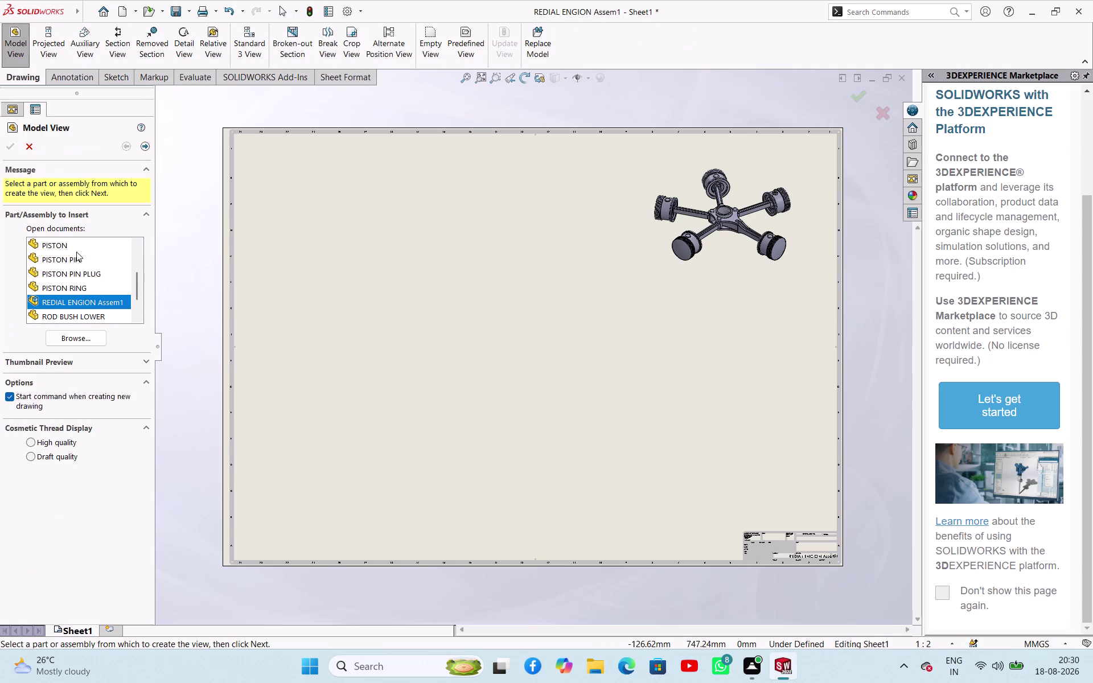
scroll(up, 3)
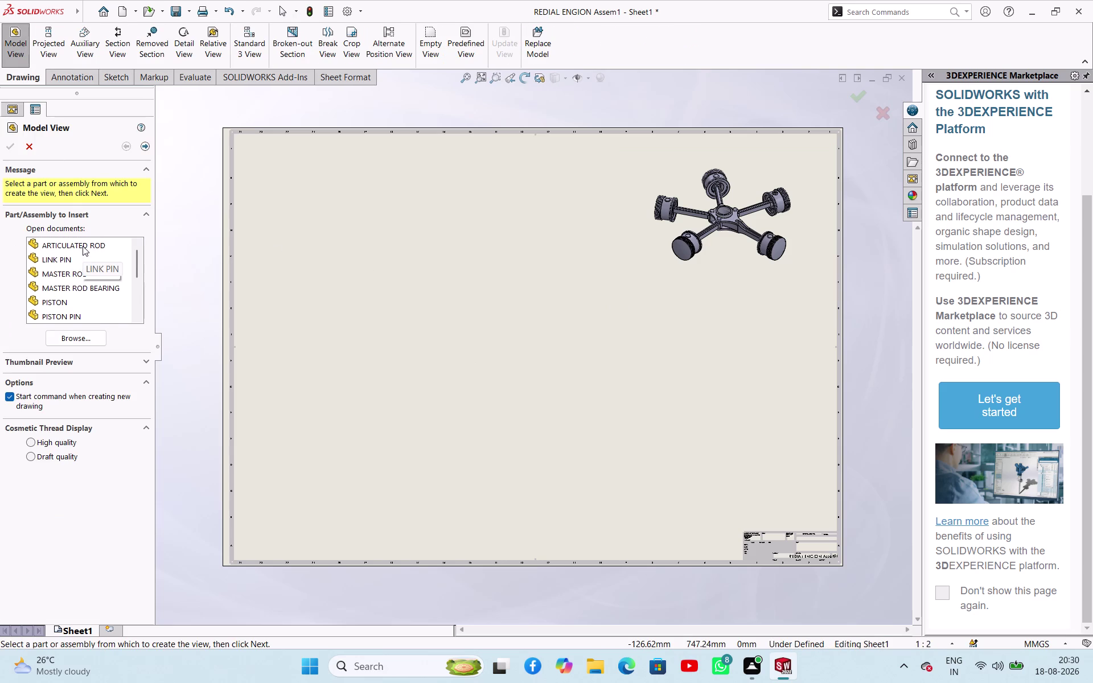
drag(83, 246, 314, 234)
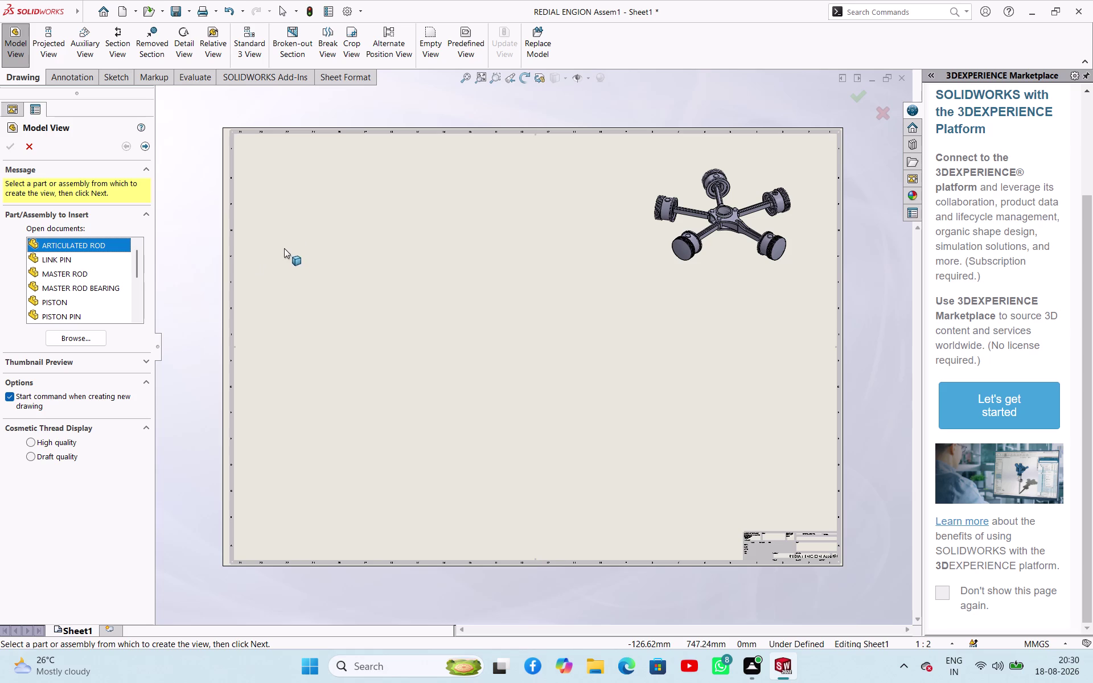
click(84, 339)
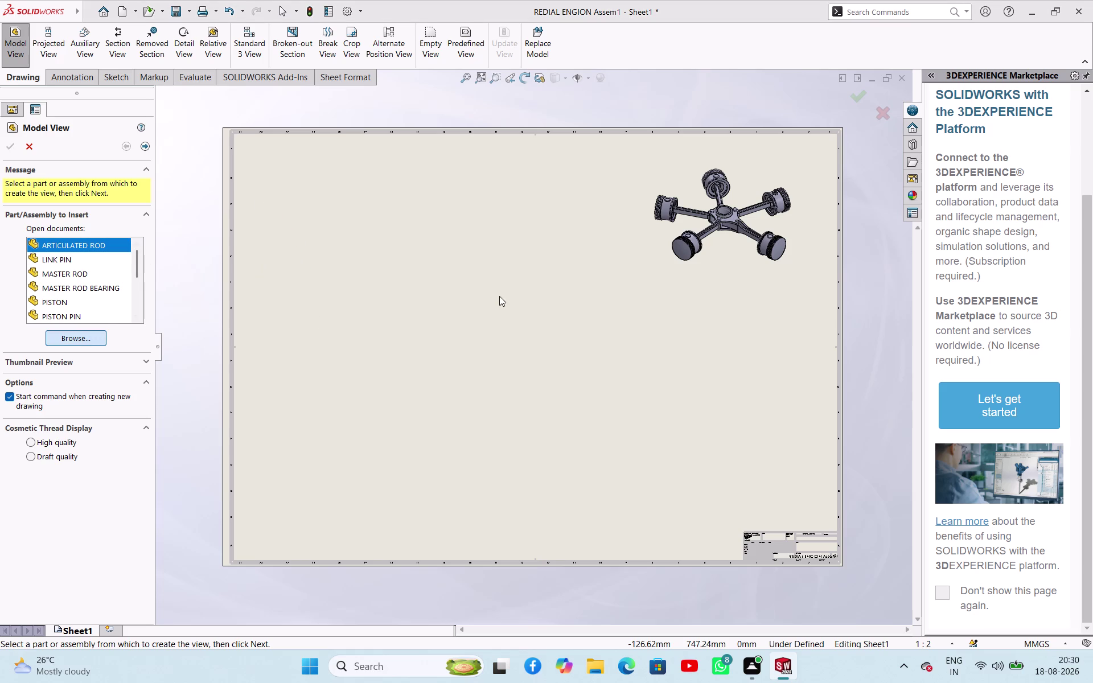
scroll(up, 3)
click(507, 240)
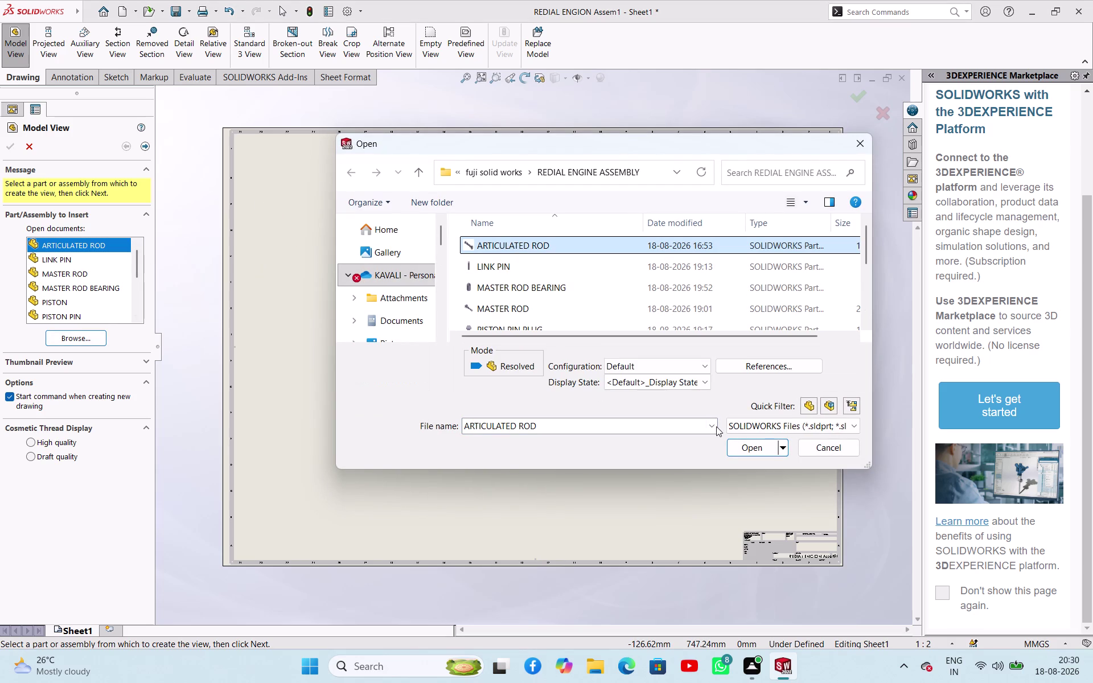
click(757, 445)
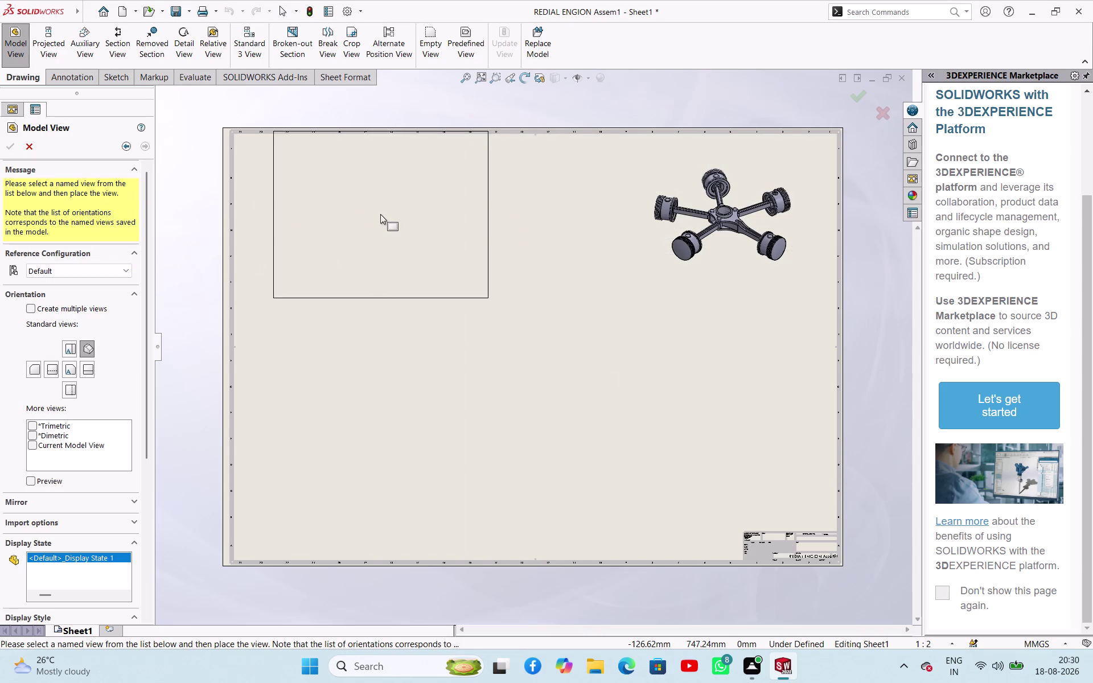
click(350, 224)
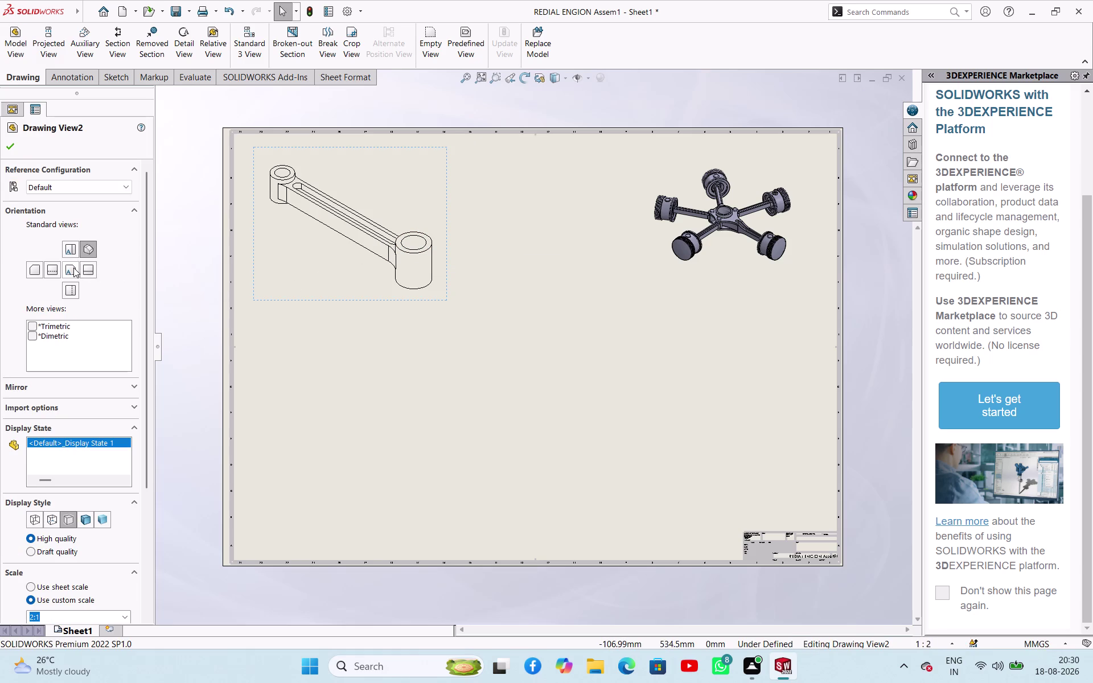
click(73, 268)
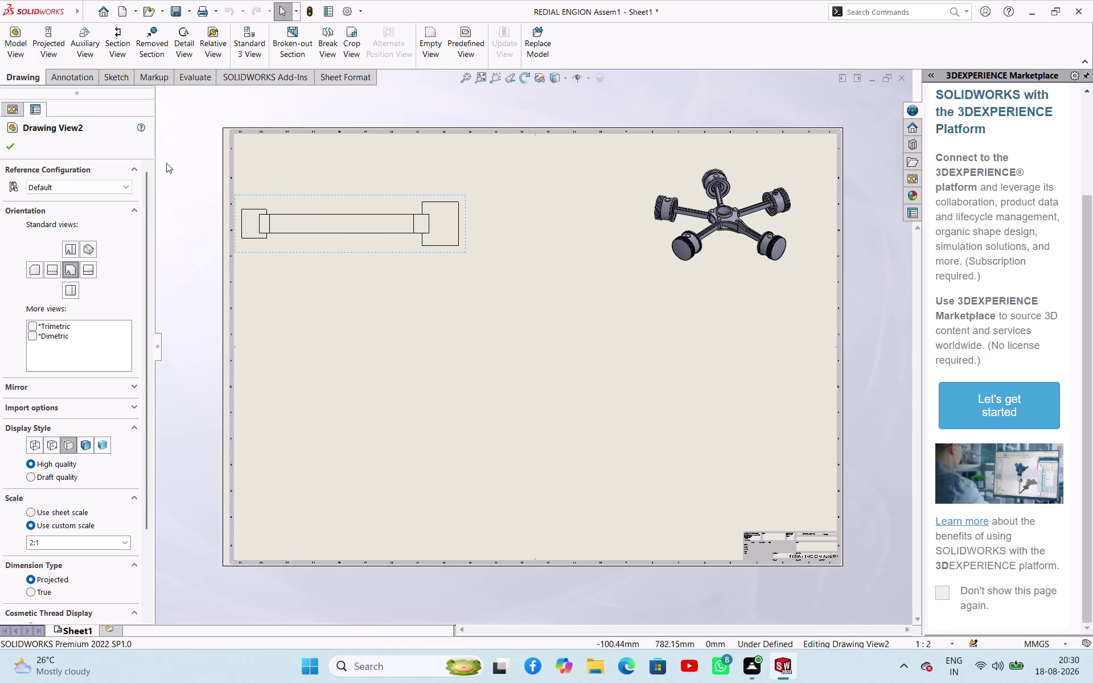
click(16, 150)
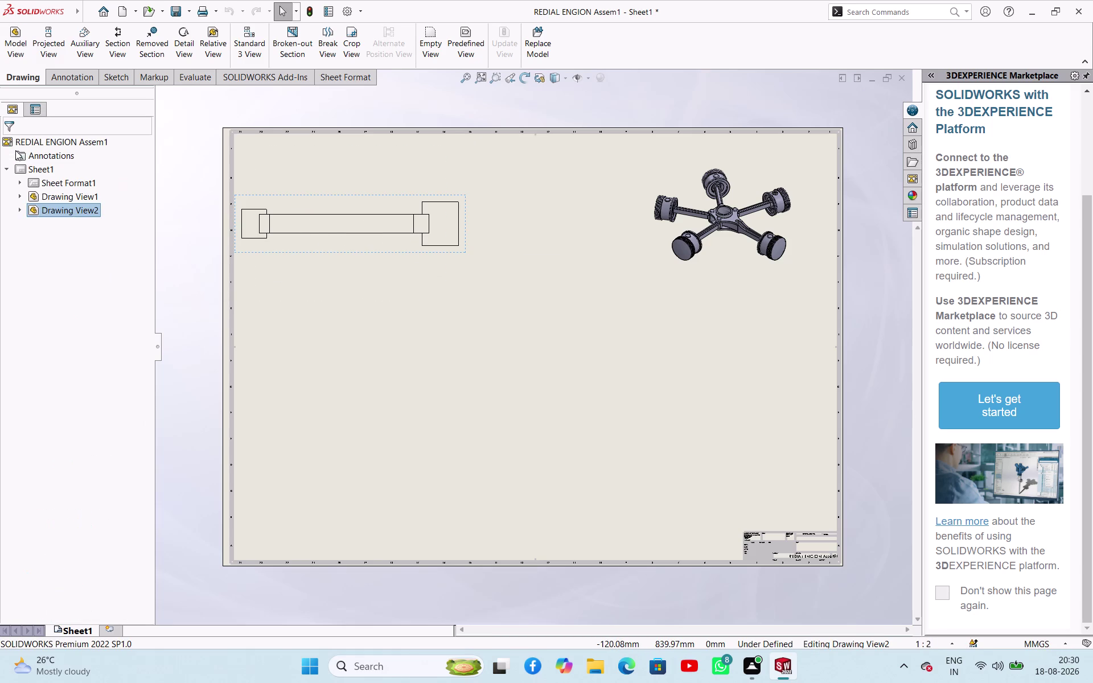
Select the rod view and browse its context menu and annotation commands.
click(352, 215)
click(350, 314)
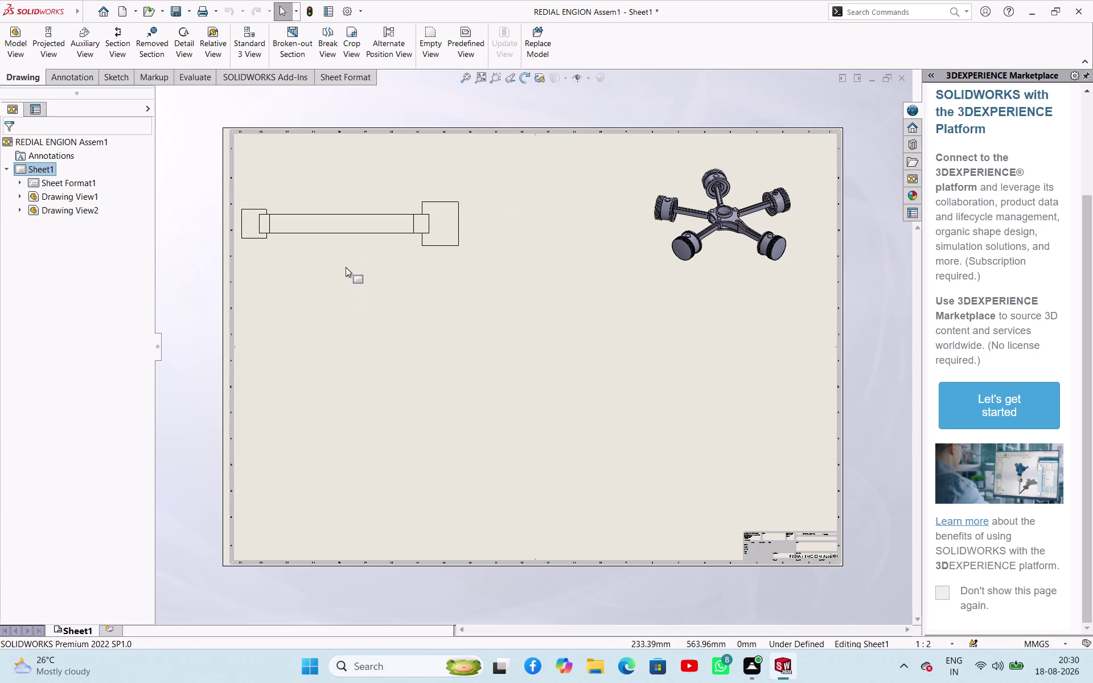
click(336, 240)
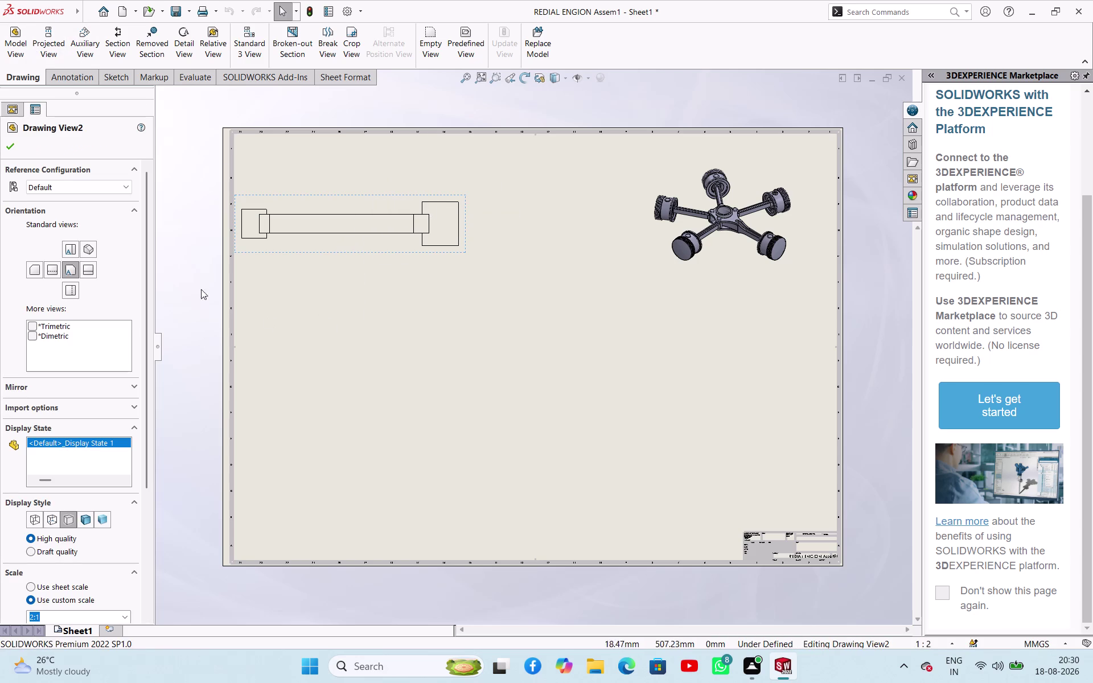
click(171, 272)
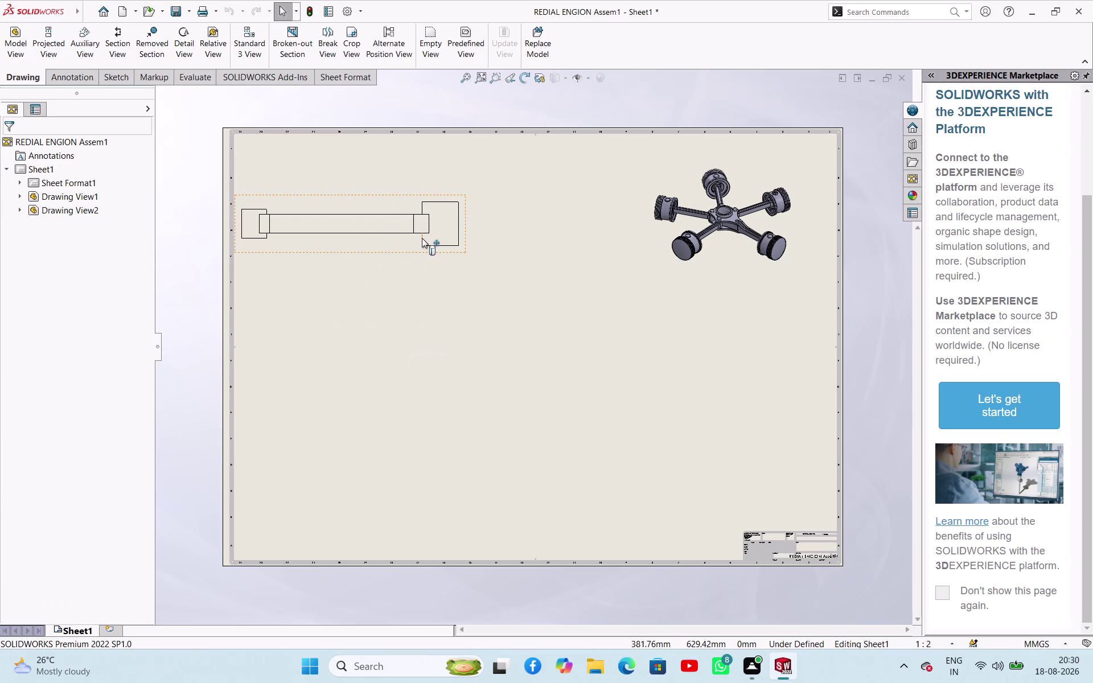
right_click(423, 238)
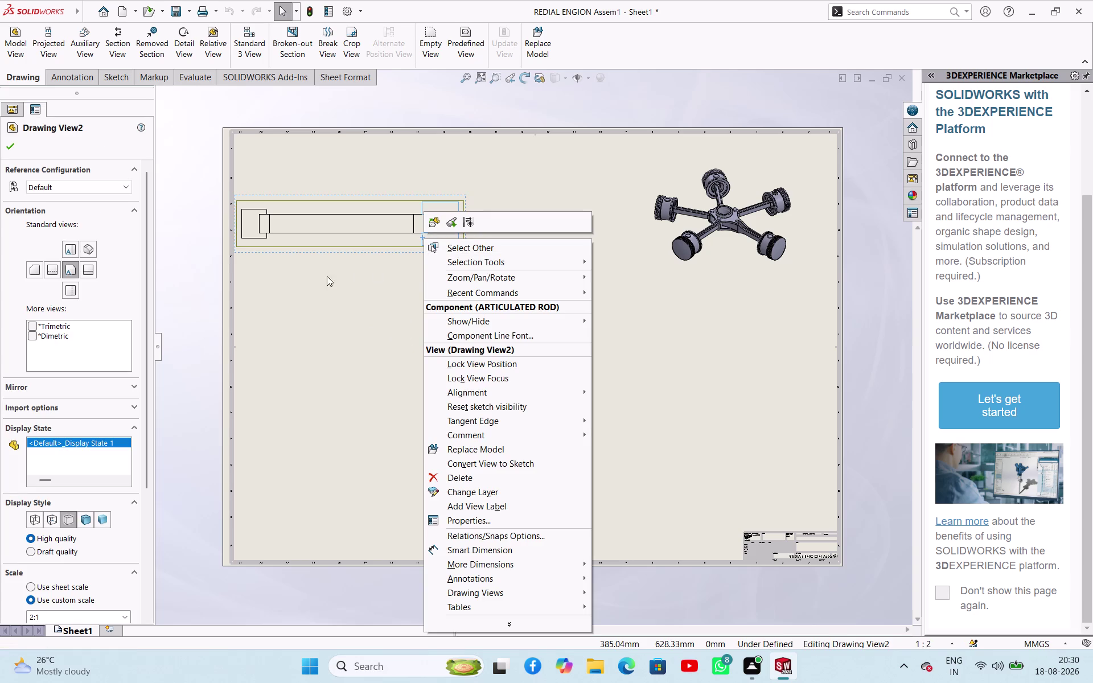
click(176, 308)
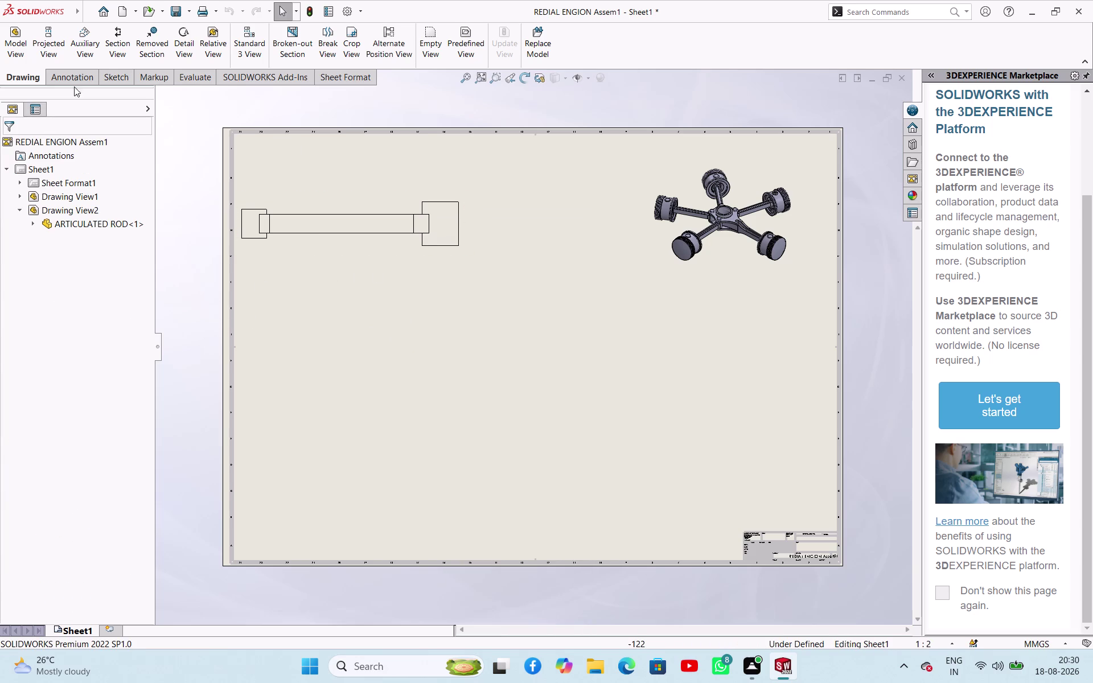
click(70, 79)
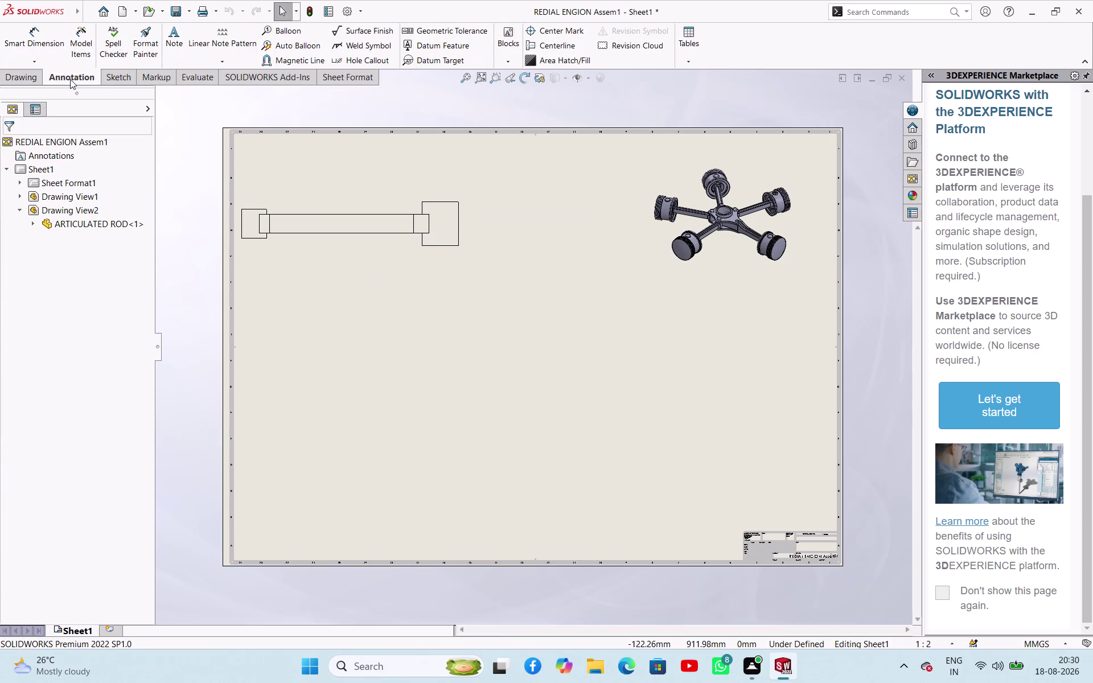
click(21, 71)
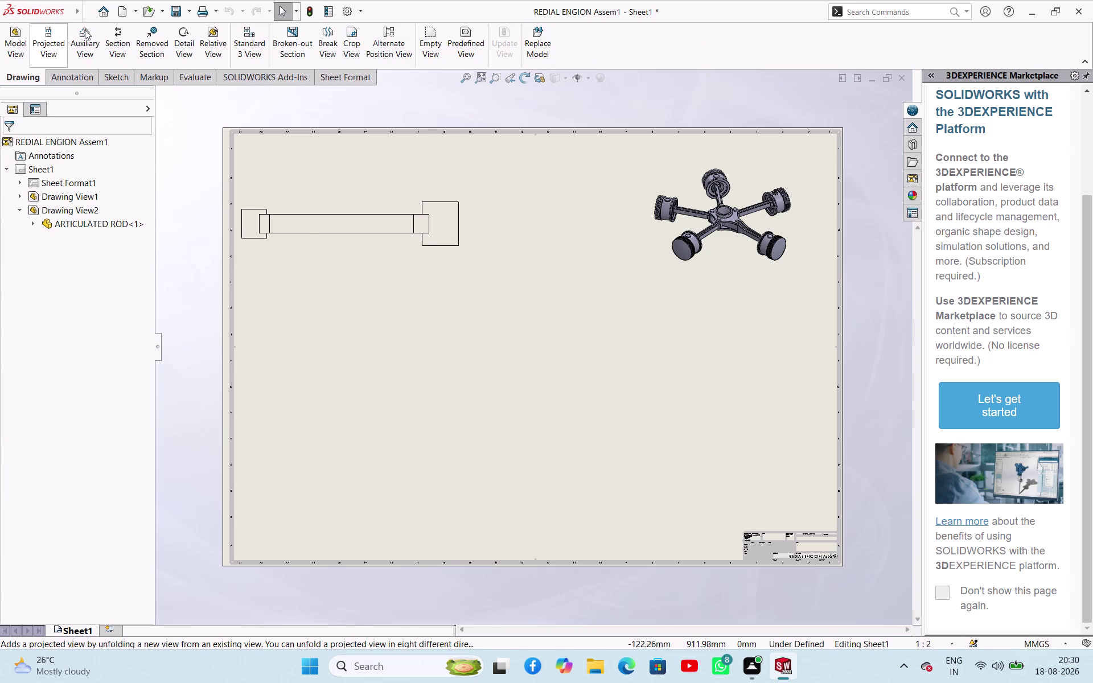
Project a top view of the articulated rod below it.
click(54, 40)
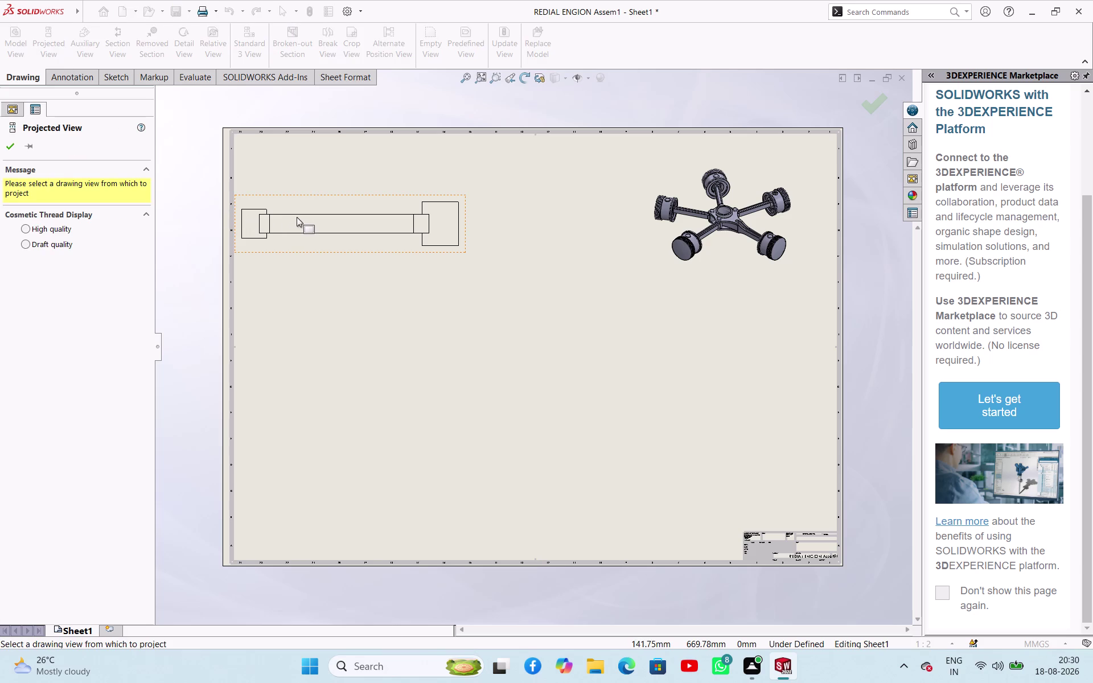
click(304, 222)
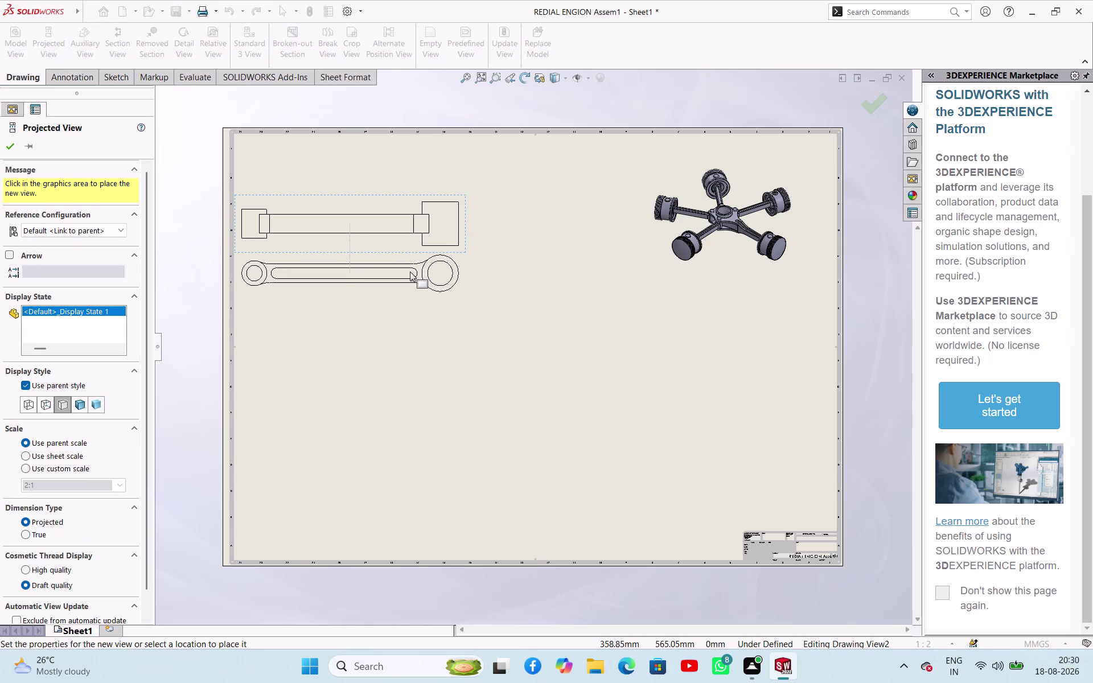
click(410, 277)
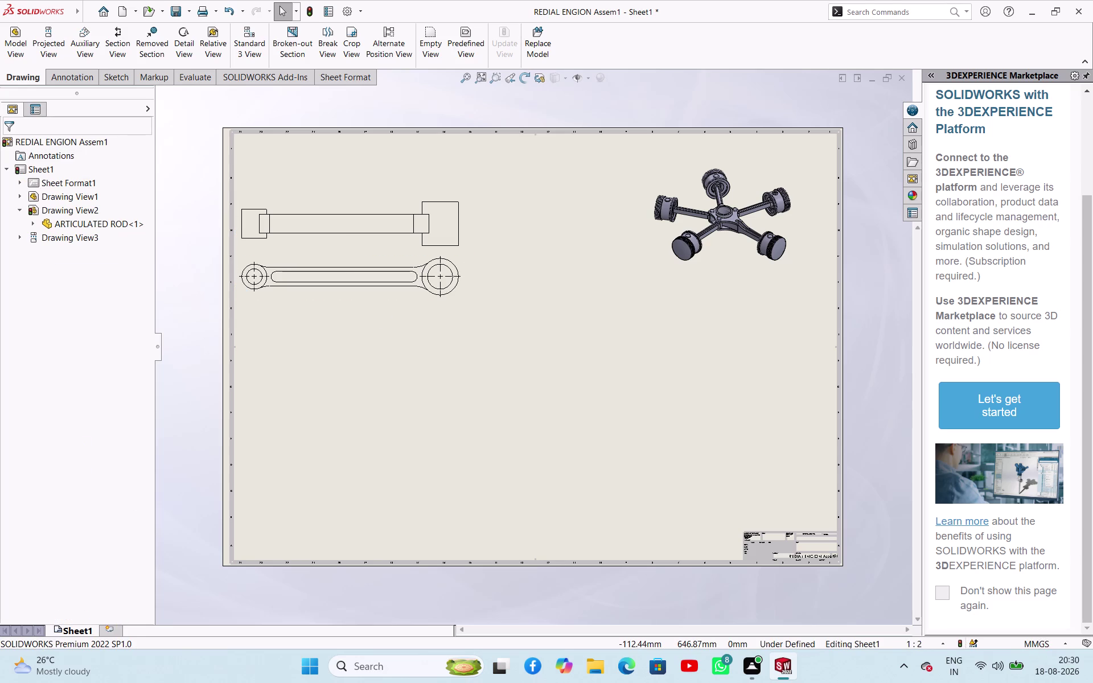
click(17, 51)
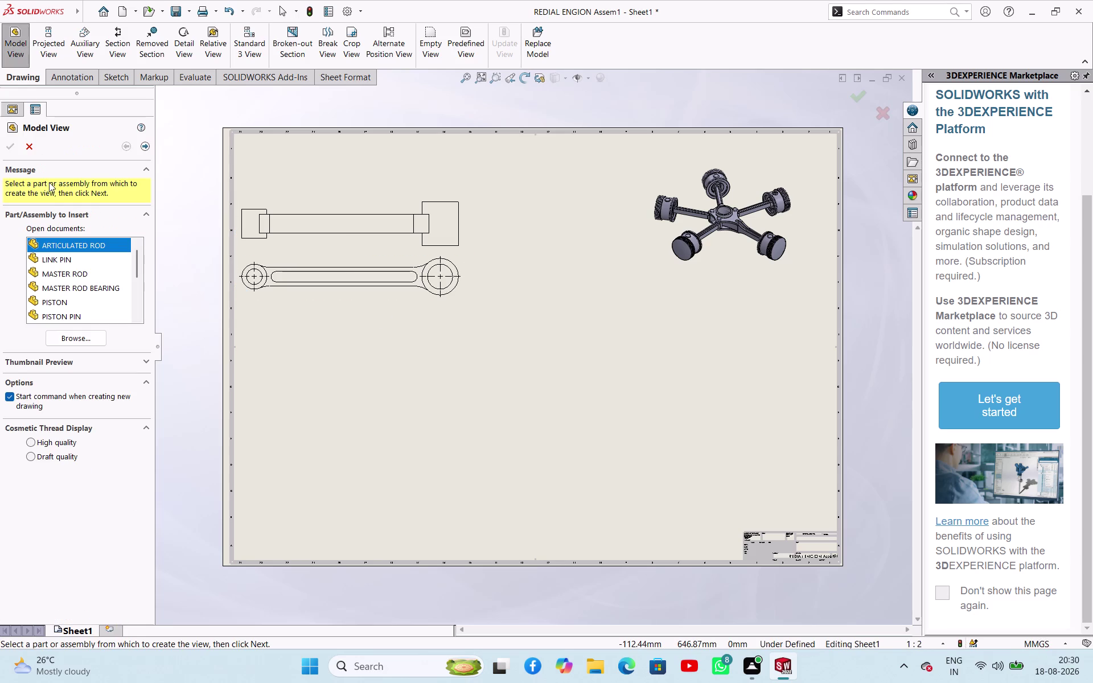
Place a LINK PIN view below the rod views with a projected end view beneath.
click(64, 337)
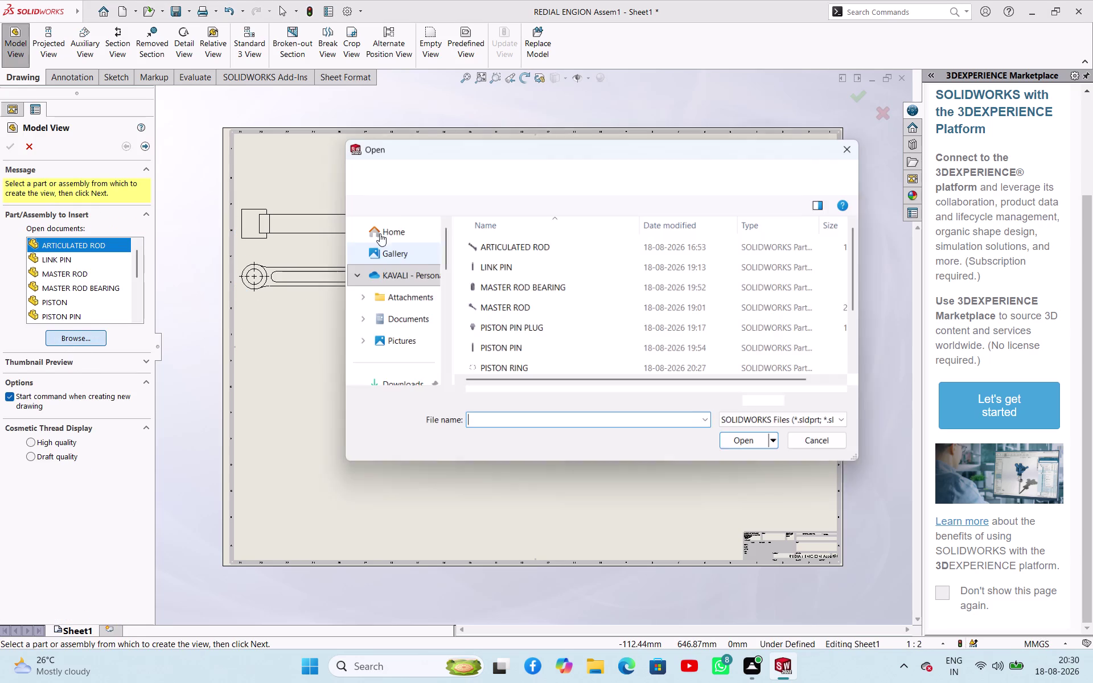
click(491, 263)
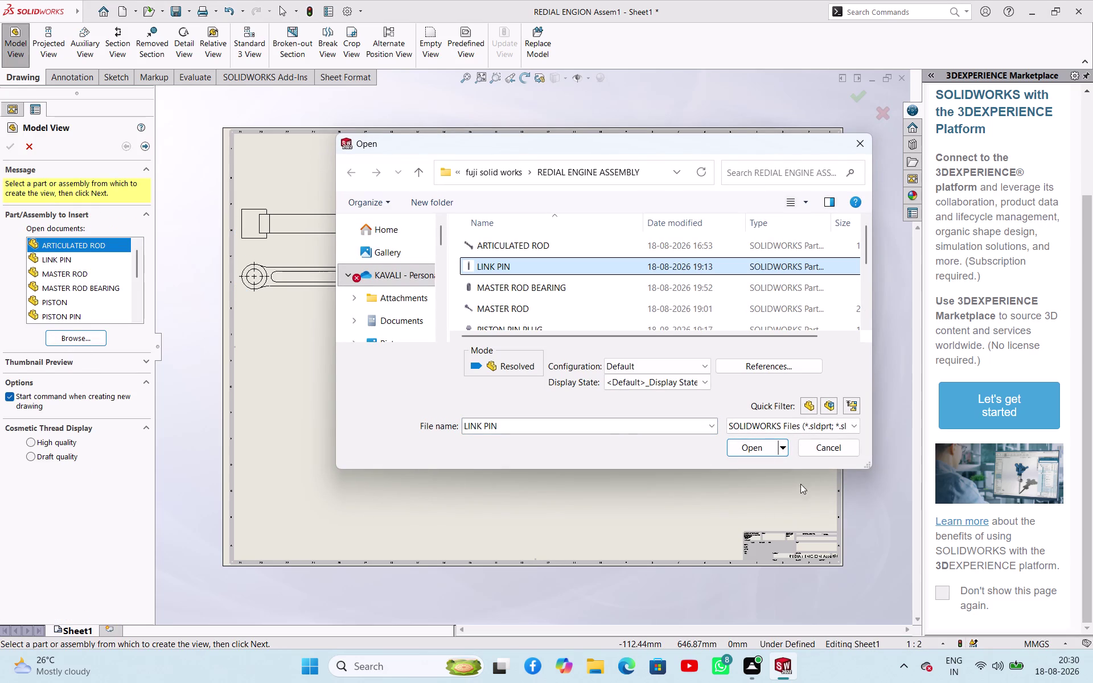
click(741, 446)
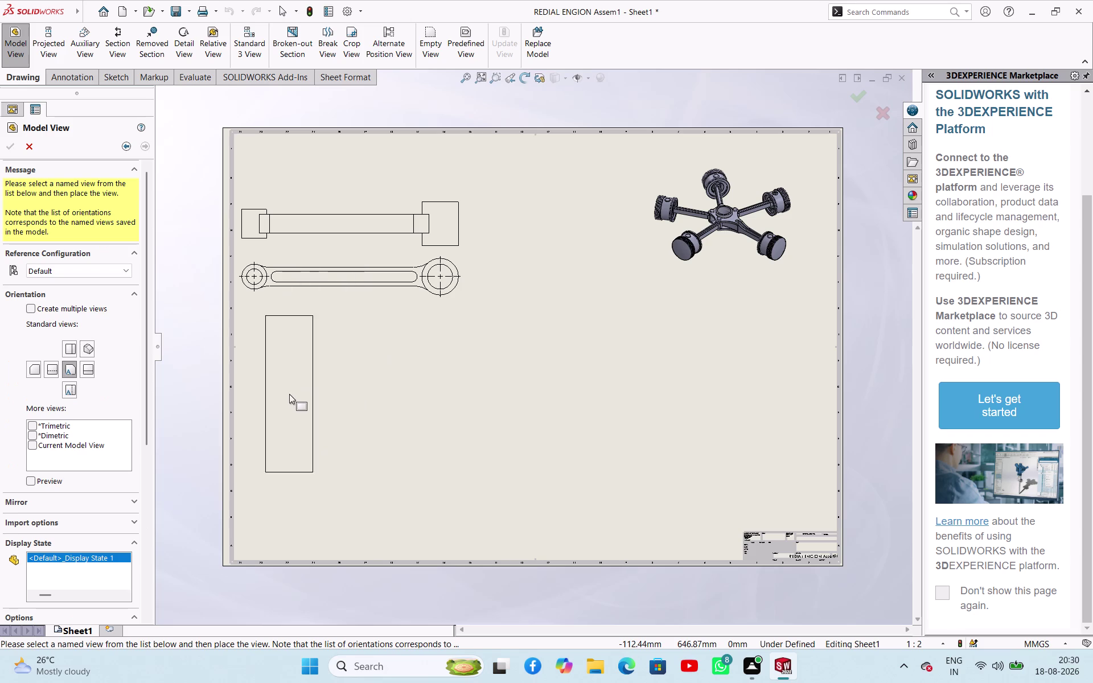
click(279, 379)
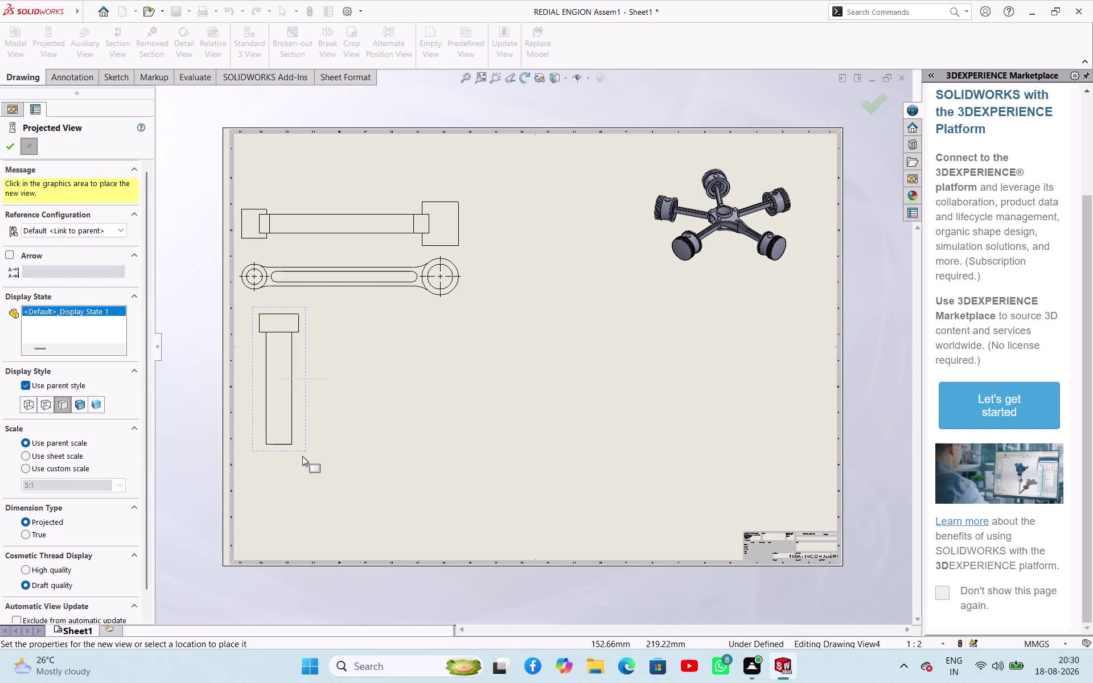
click(287, 480)
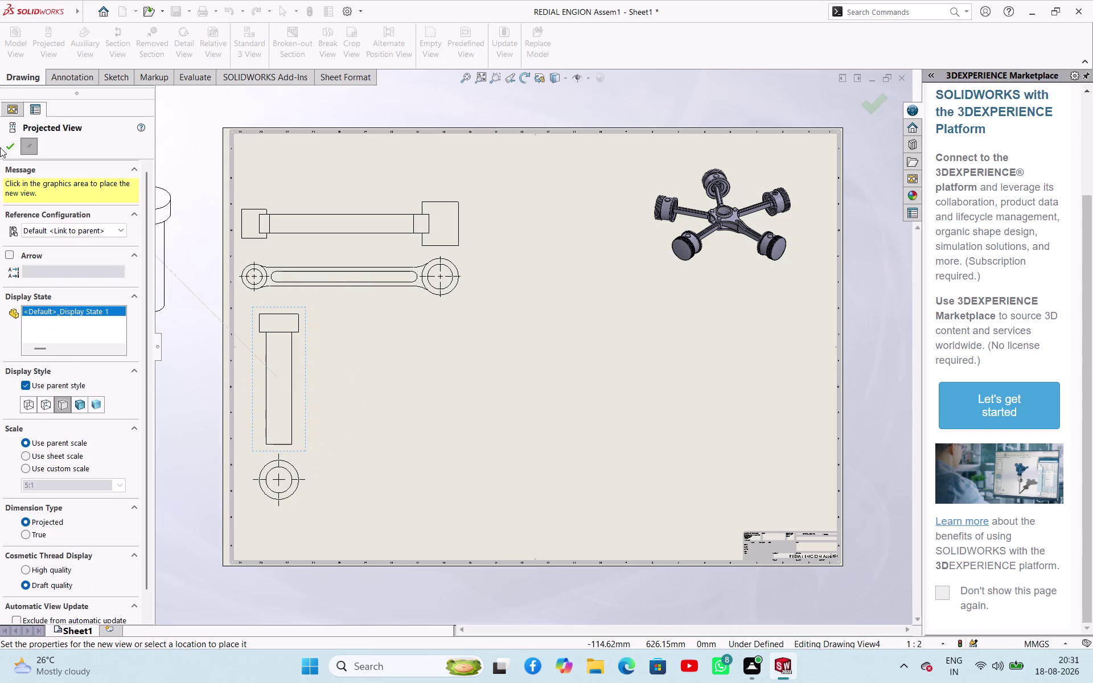
click(4, 152)
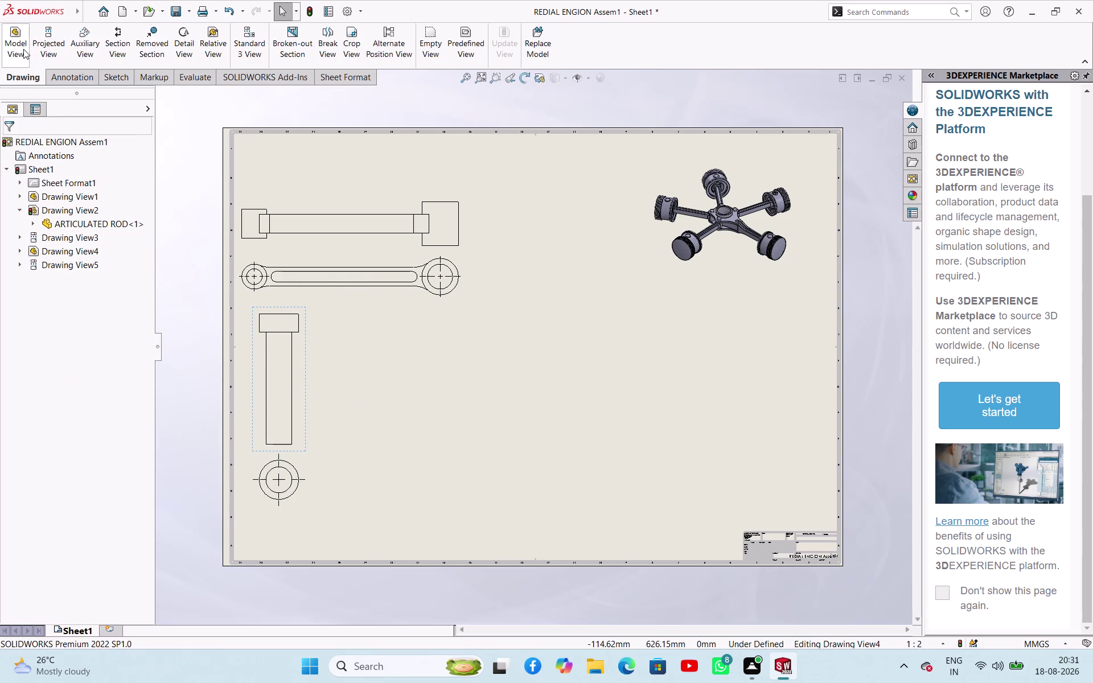
click(23, 49)
Place a MASTER ROD BEARING view right of the link pin with a projected view below.
click(98, 336)
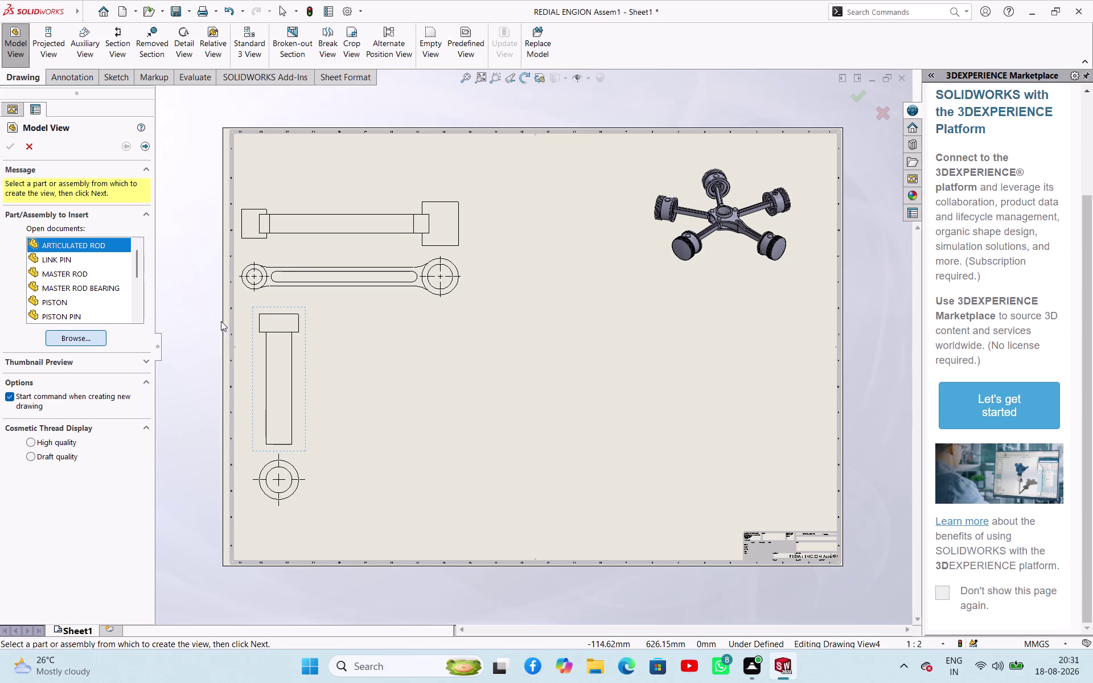
click(499, 284)
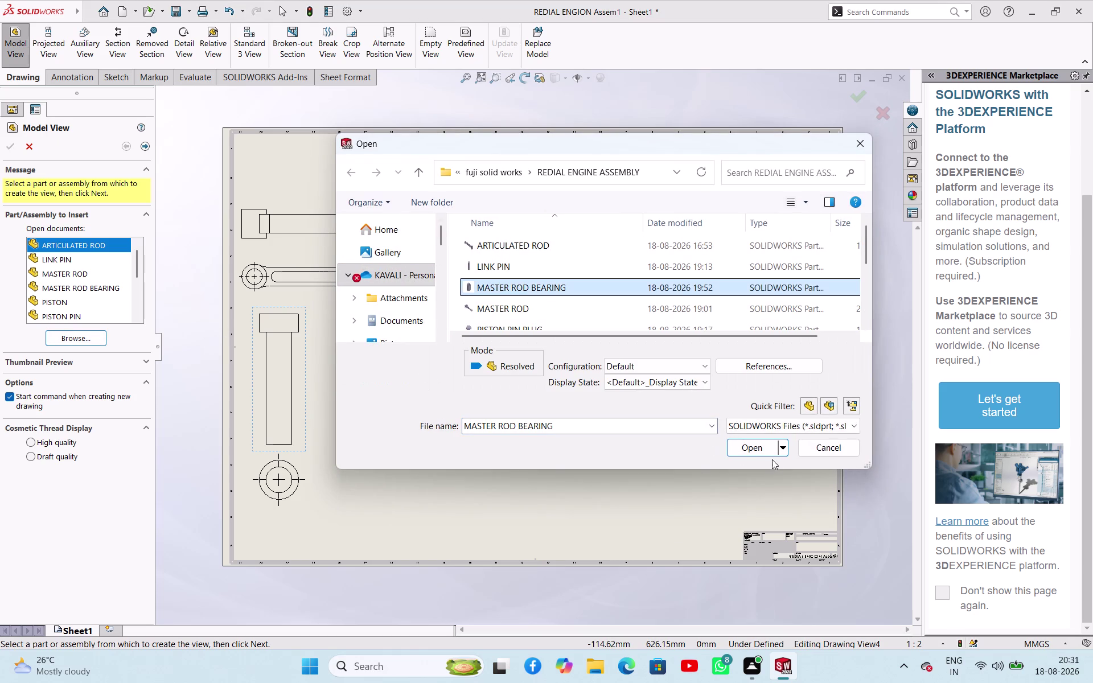
click(762, 450)
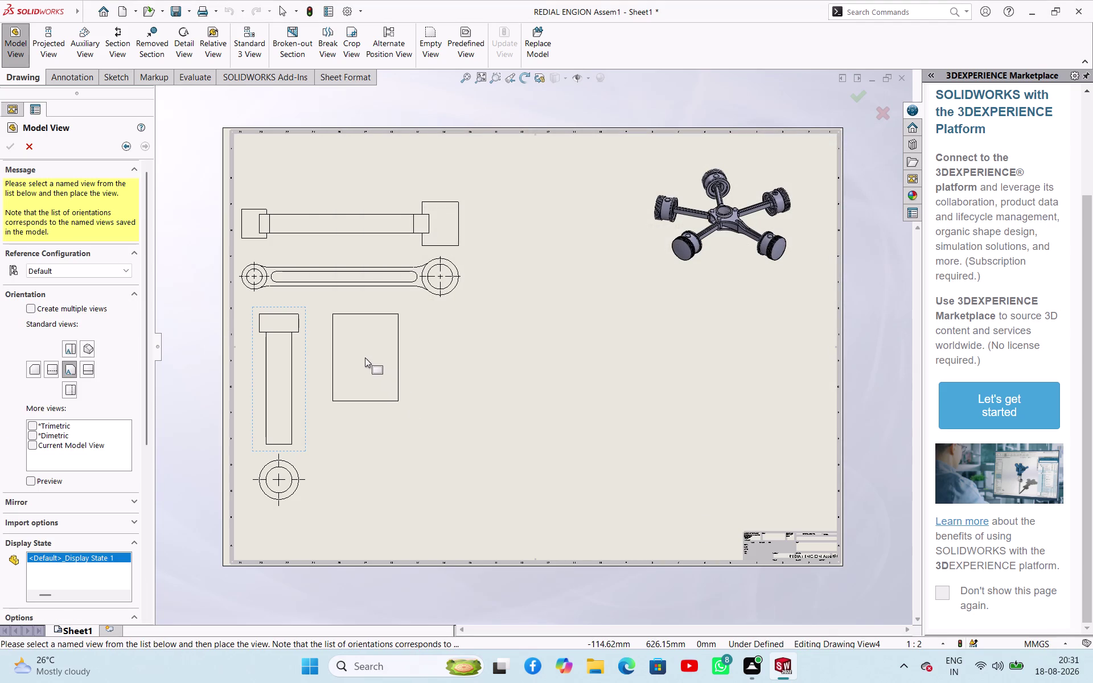
click(364, 357)
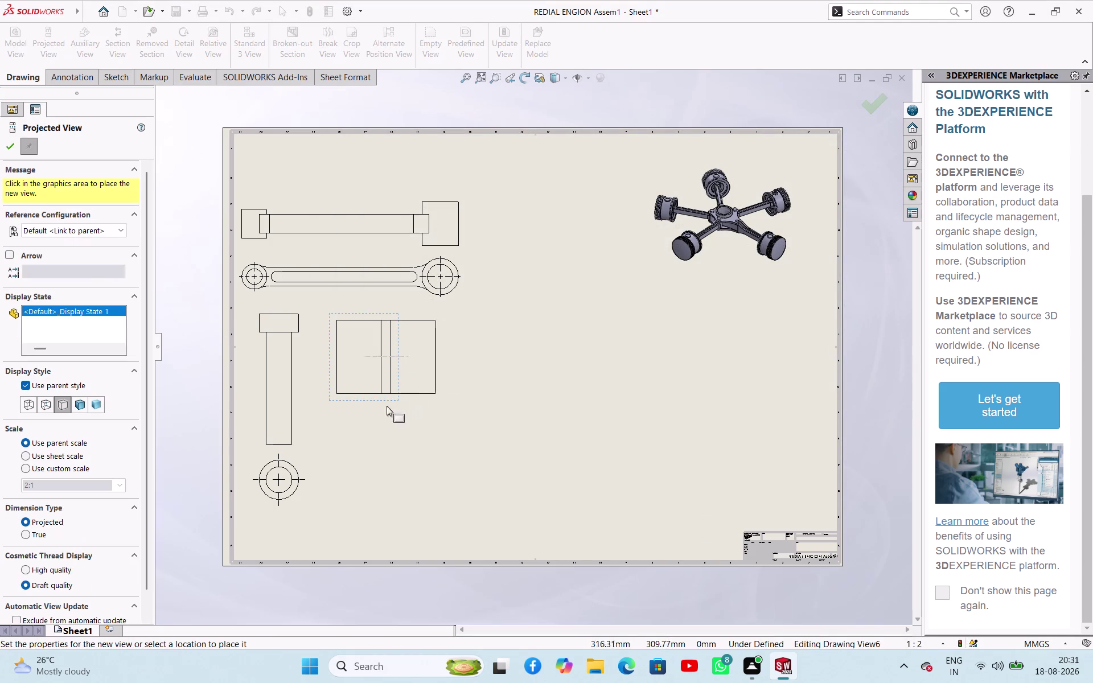
click(369, 428)
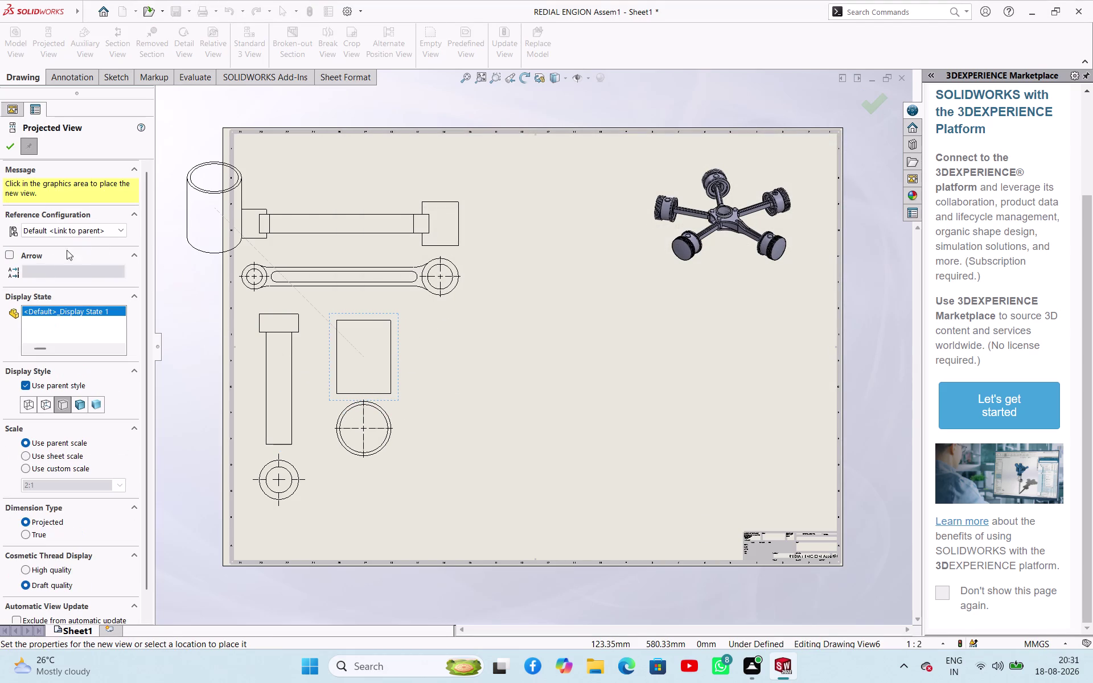
click(8, 151)
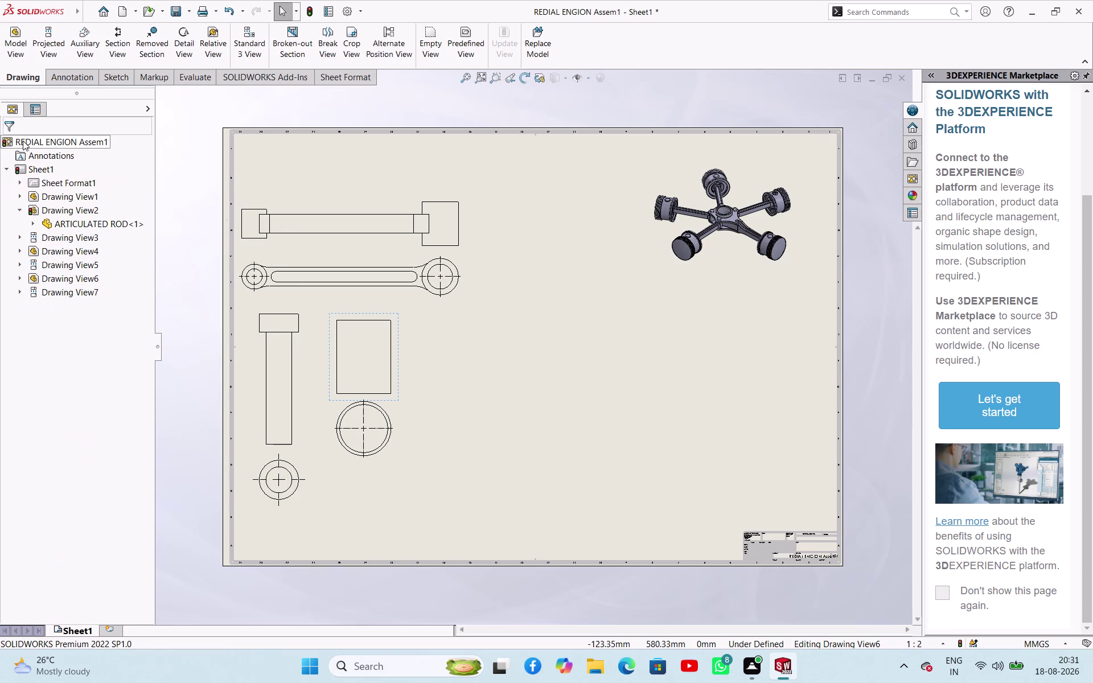
click(16, 56)
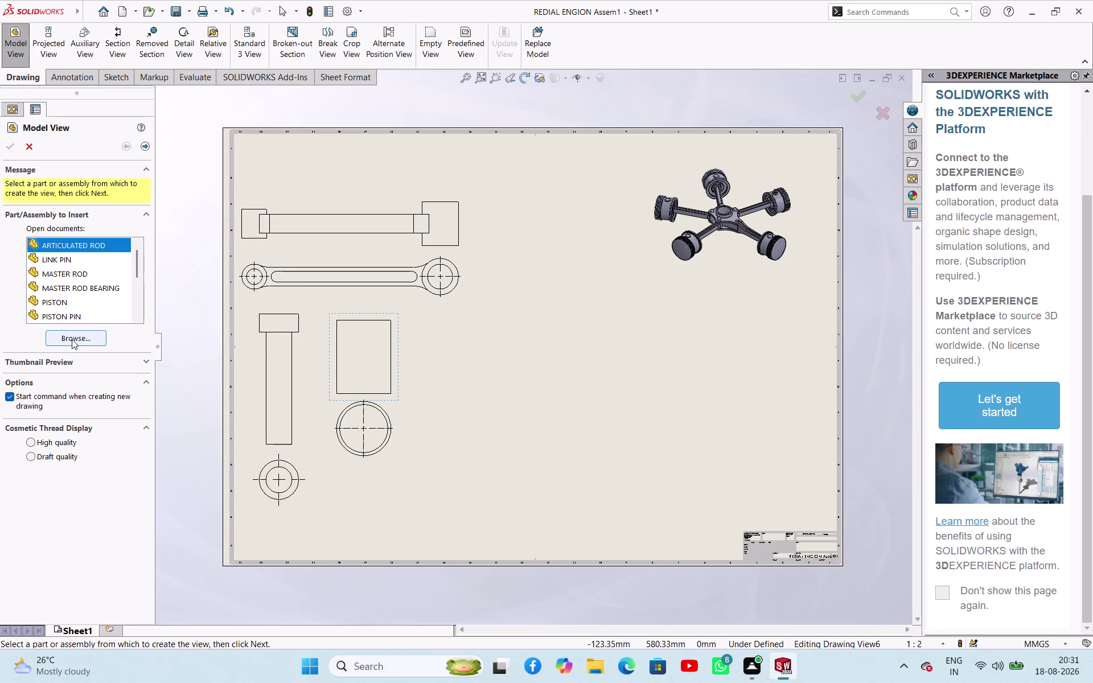
click(72, 340)
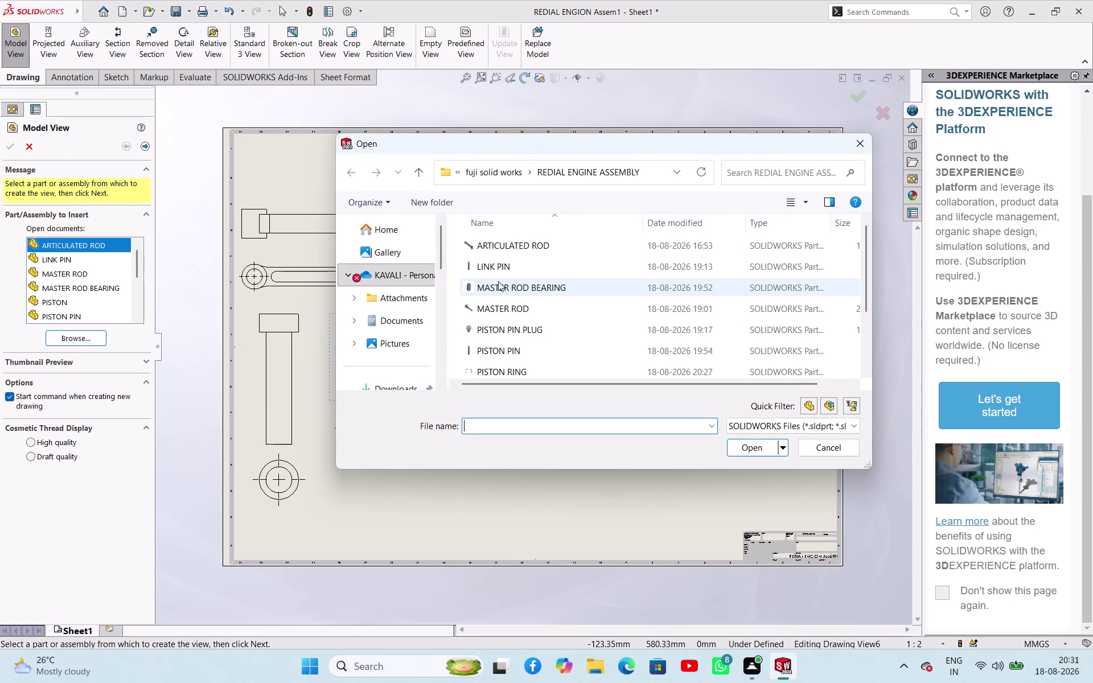
Place a MASTER ROD view mid-sheet with a projected view below it.
click(509, 306)
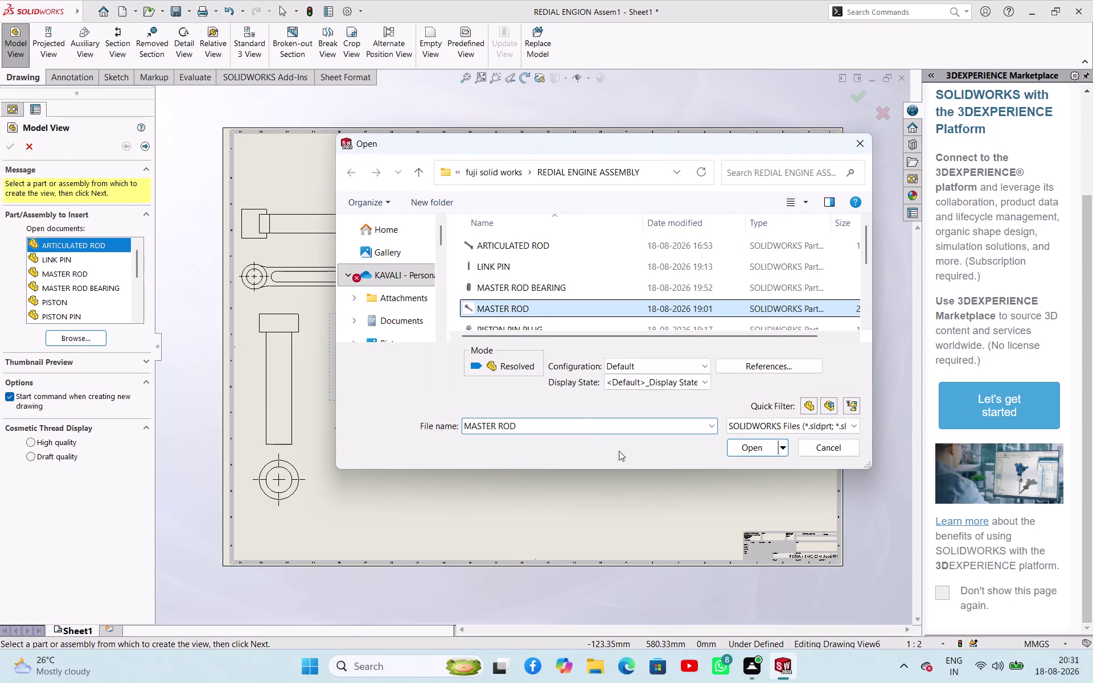
click(740, 446)
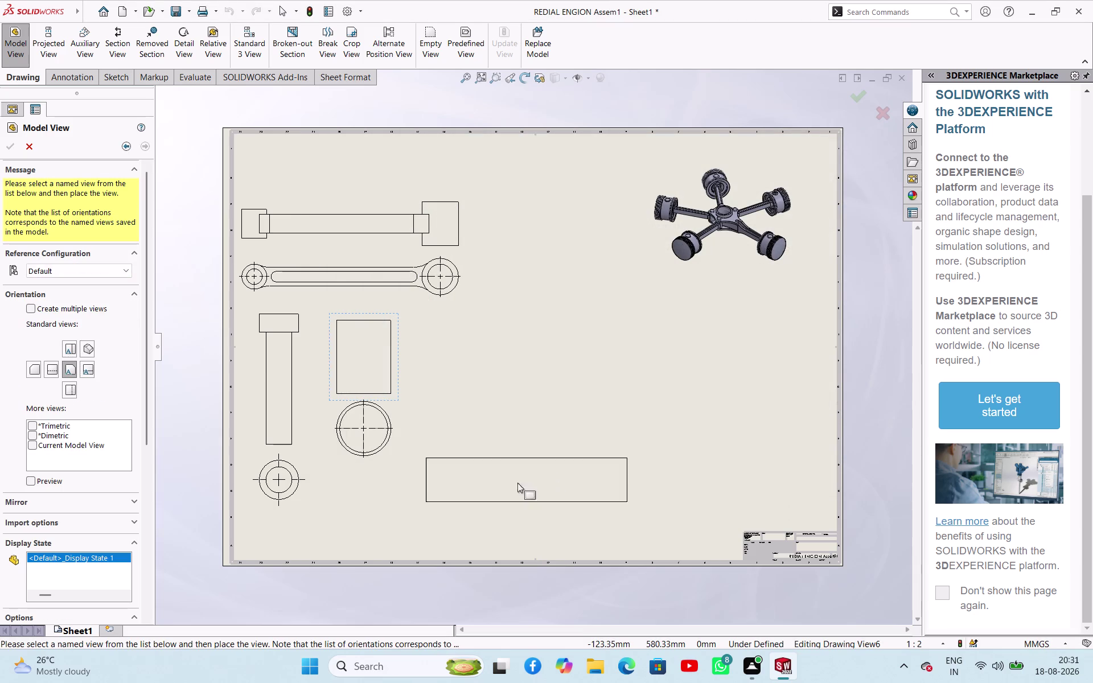
click(516, 344)
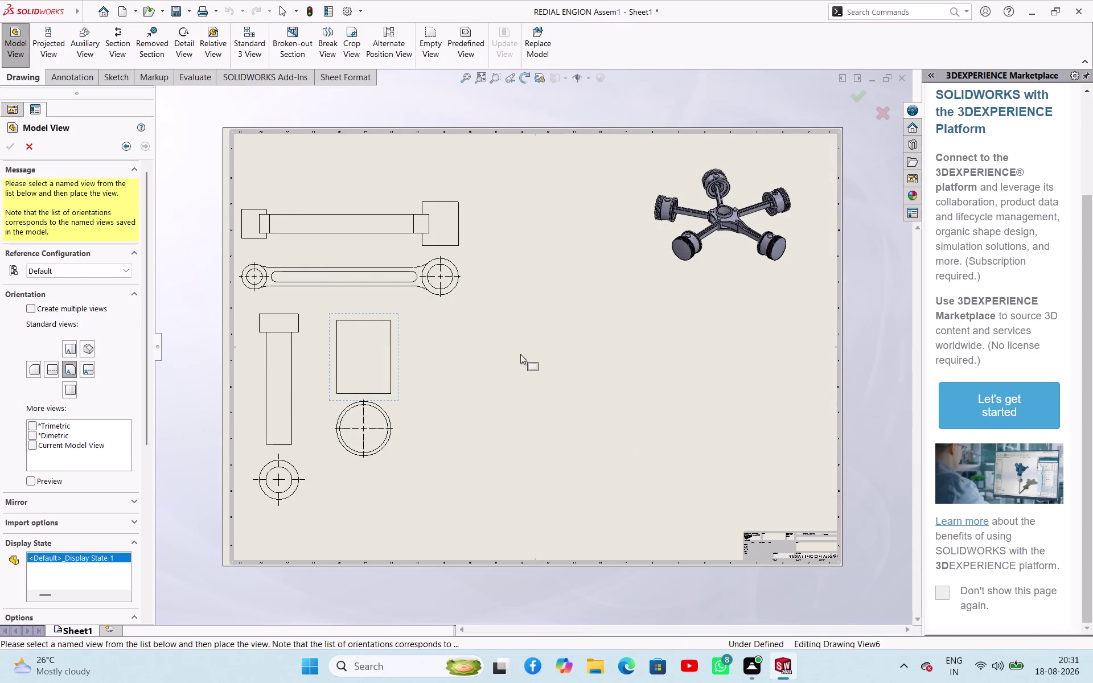
click(520, 404)
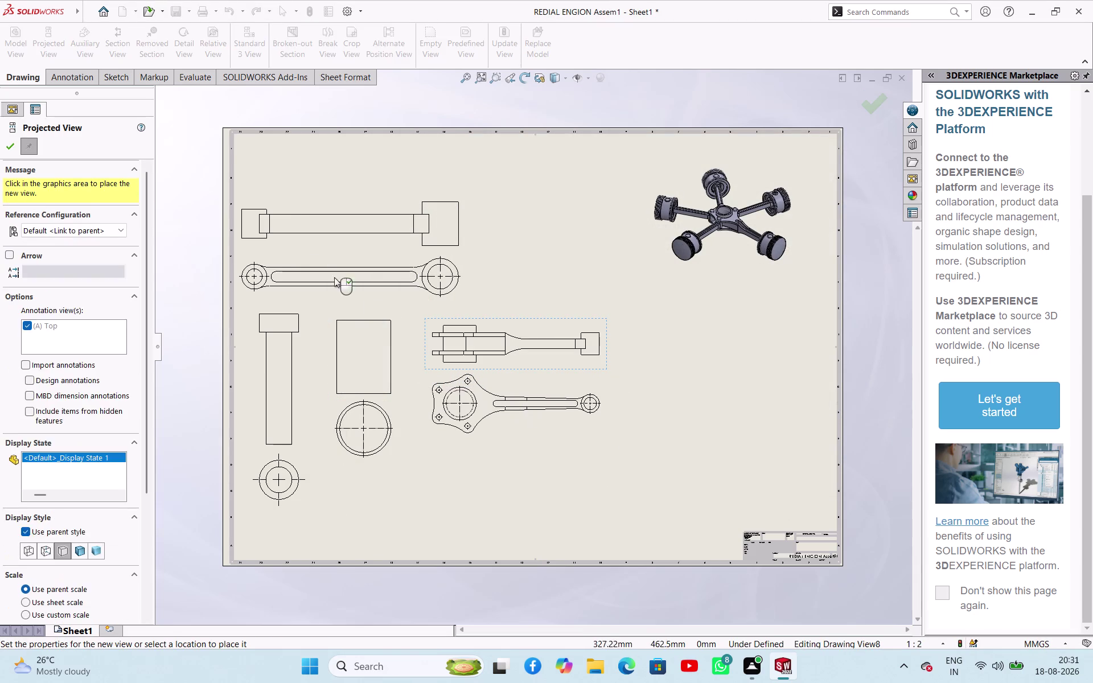
click(10, 151)
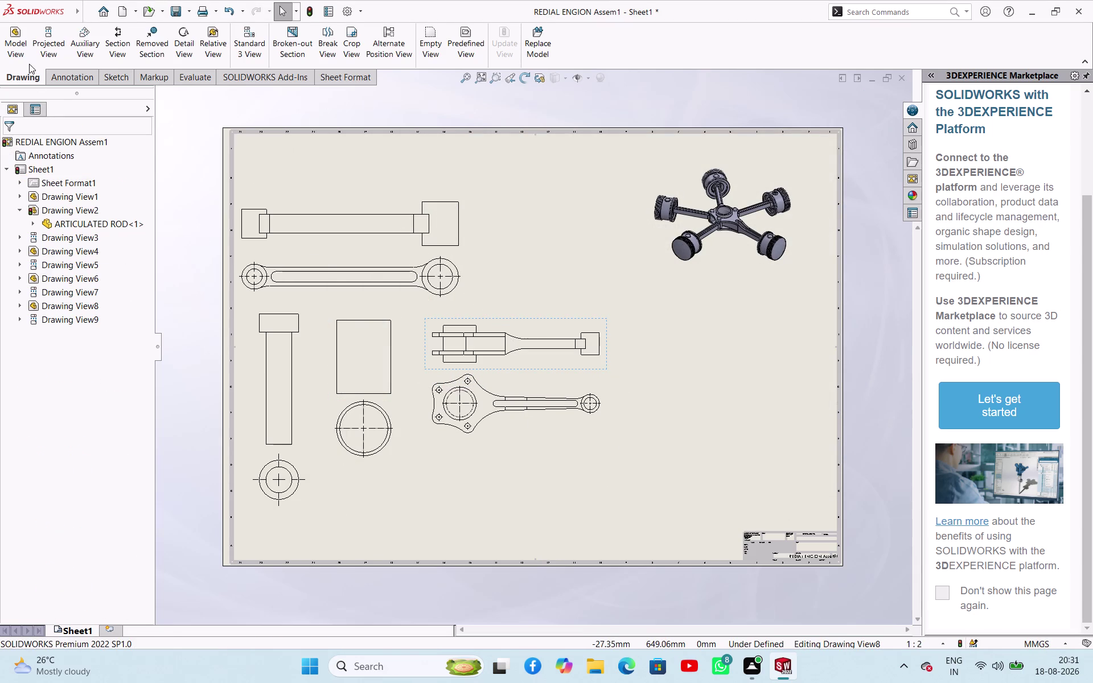
Start a model view and open the PISTON PIN PLUG part file.
click(27, 57)
click(71, 334)
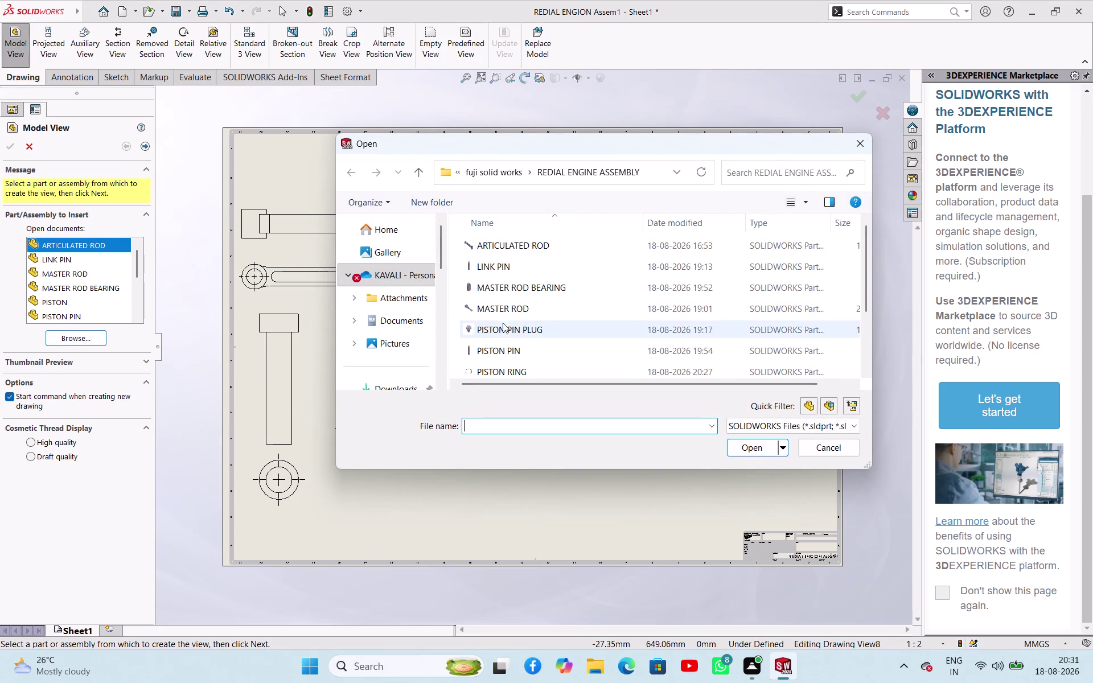
click(509, 329)
click(747, 448)
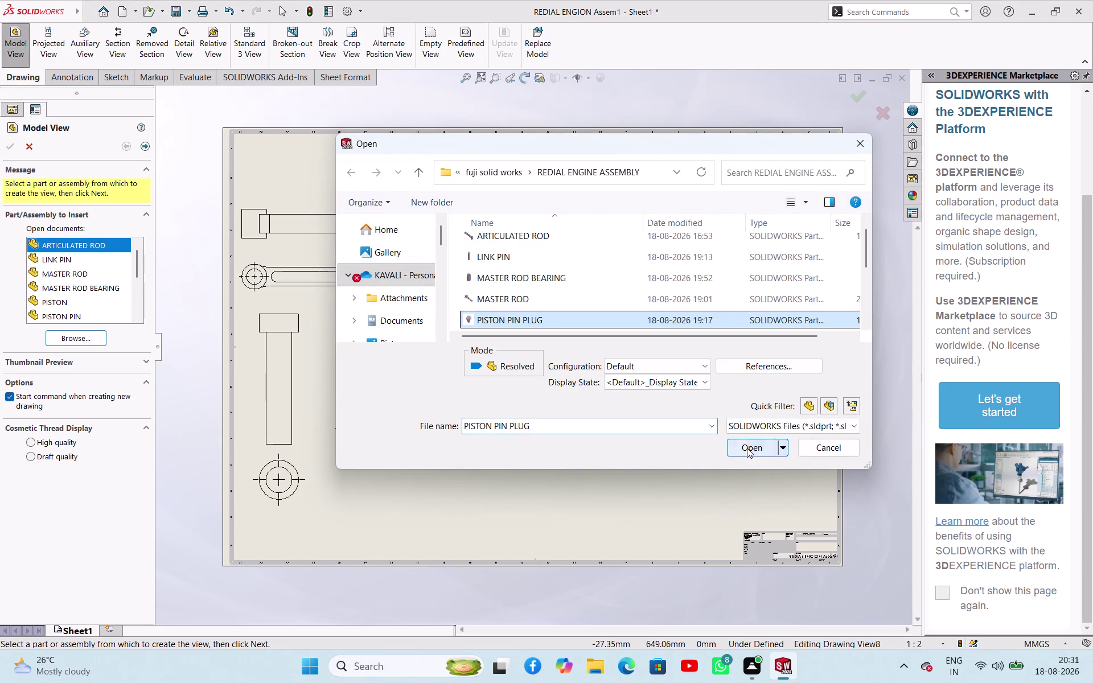
click(376, 512)
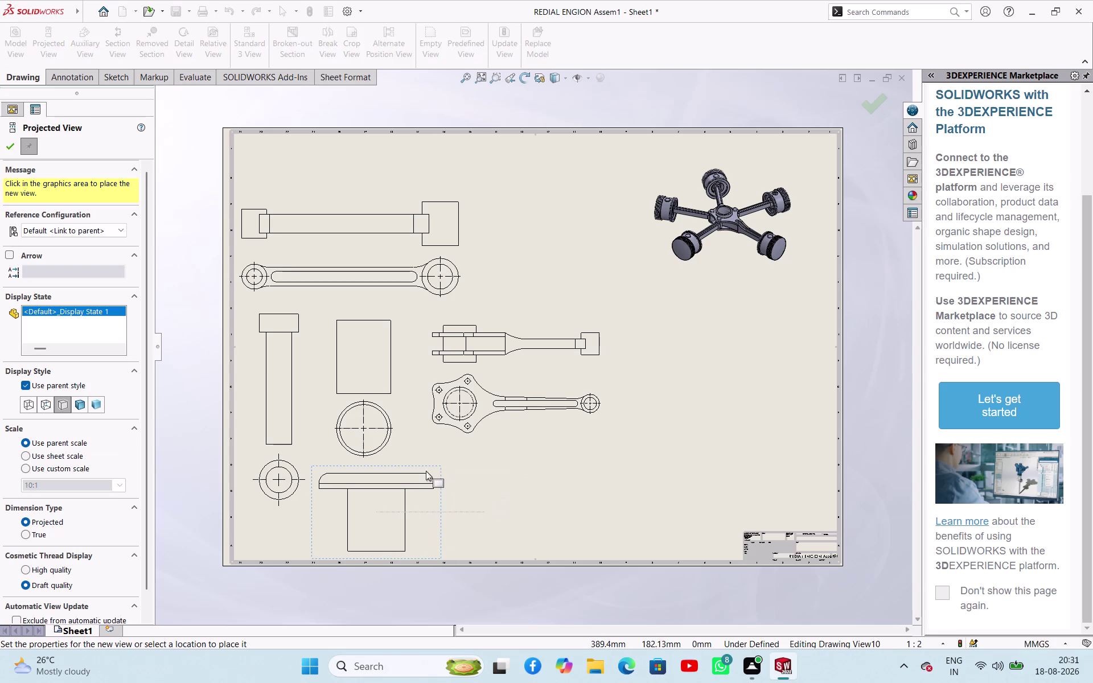
Place the plug's front view with a circular projected end view below it.
scroll(down, 3)
scroll(down, 3)
scroll(up, 3)
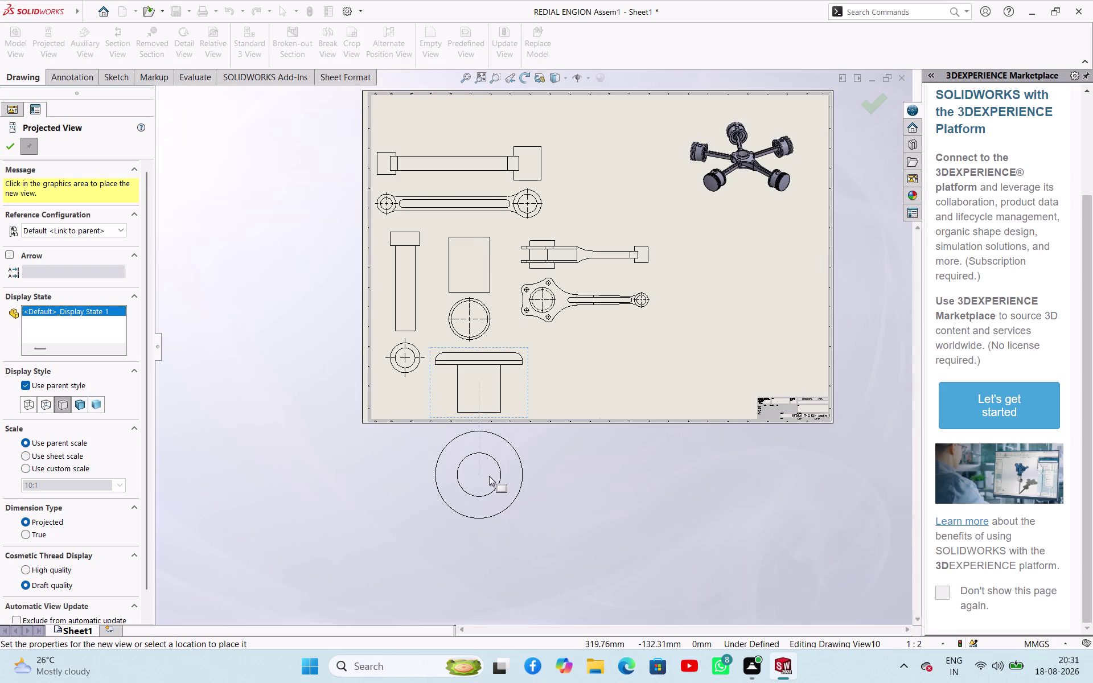
click(489, 476)
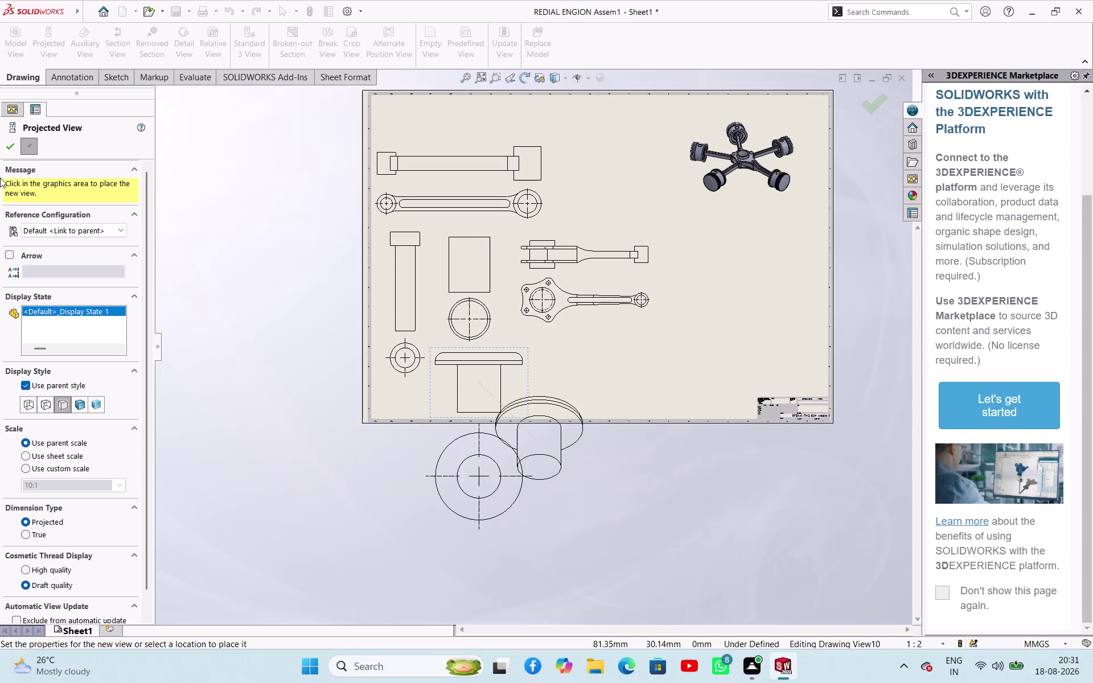
click(3, 154)
click(15, 53)
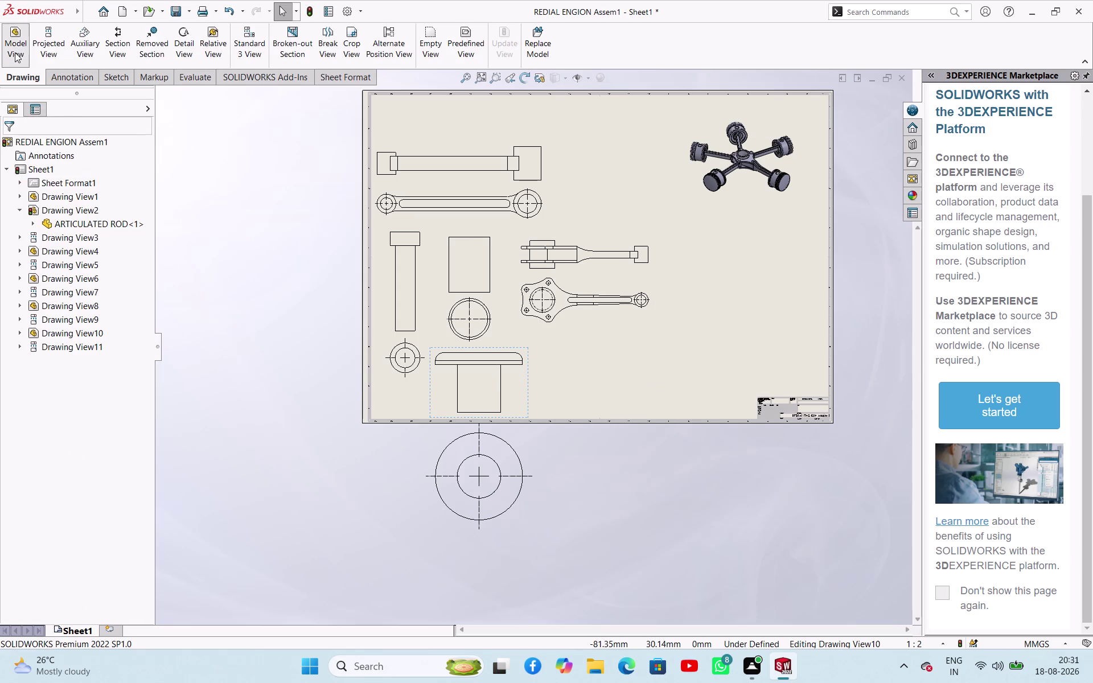
Open ROD BUSH UPPER and place it as a Front view at the sheet's lower middle.
click(55, 344)
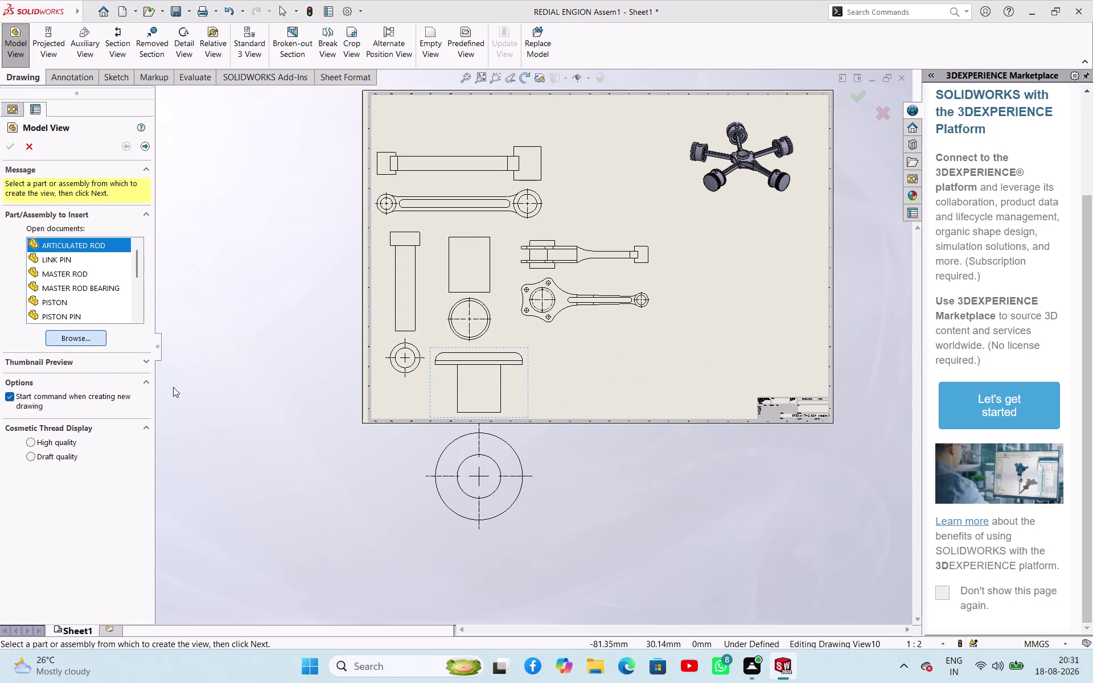
scroll(down, 3)
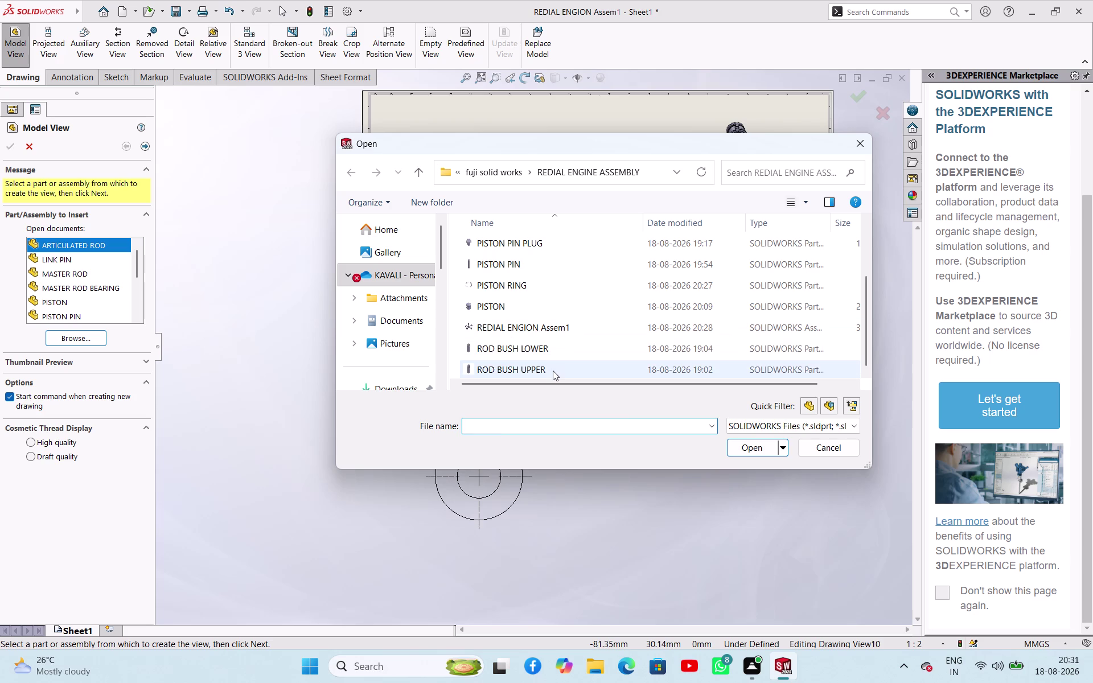
click(553, 371)
click(760, 451)
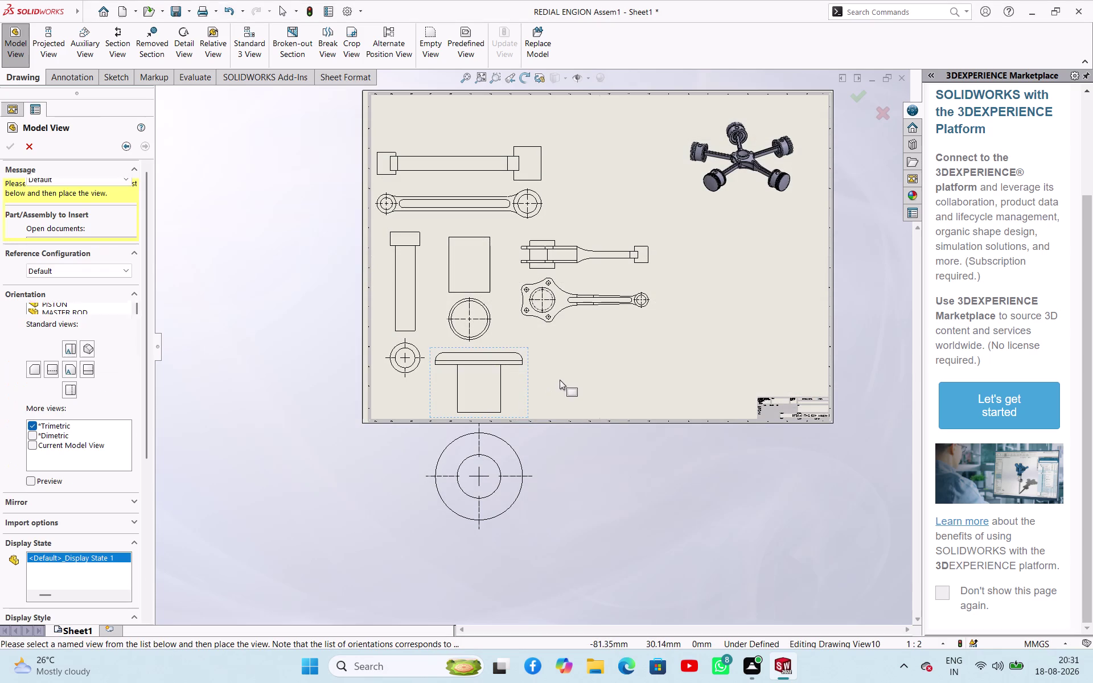
click(584, 380)
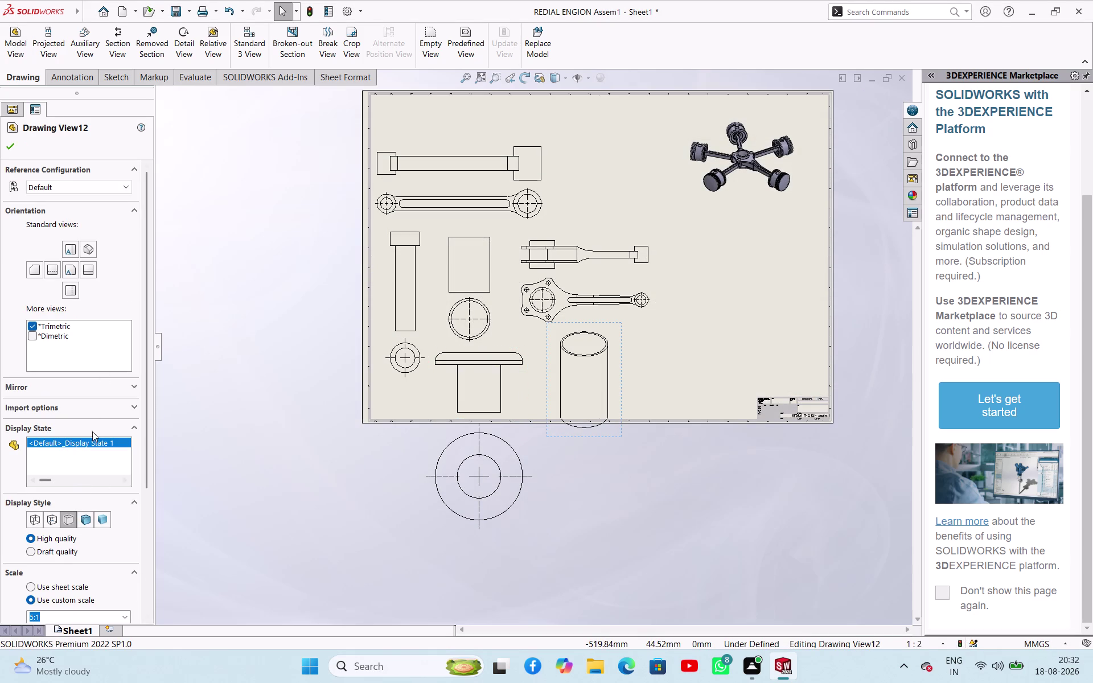
click(69, 269)
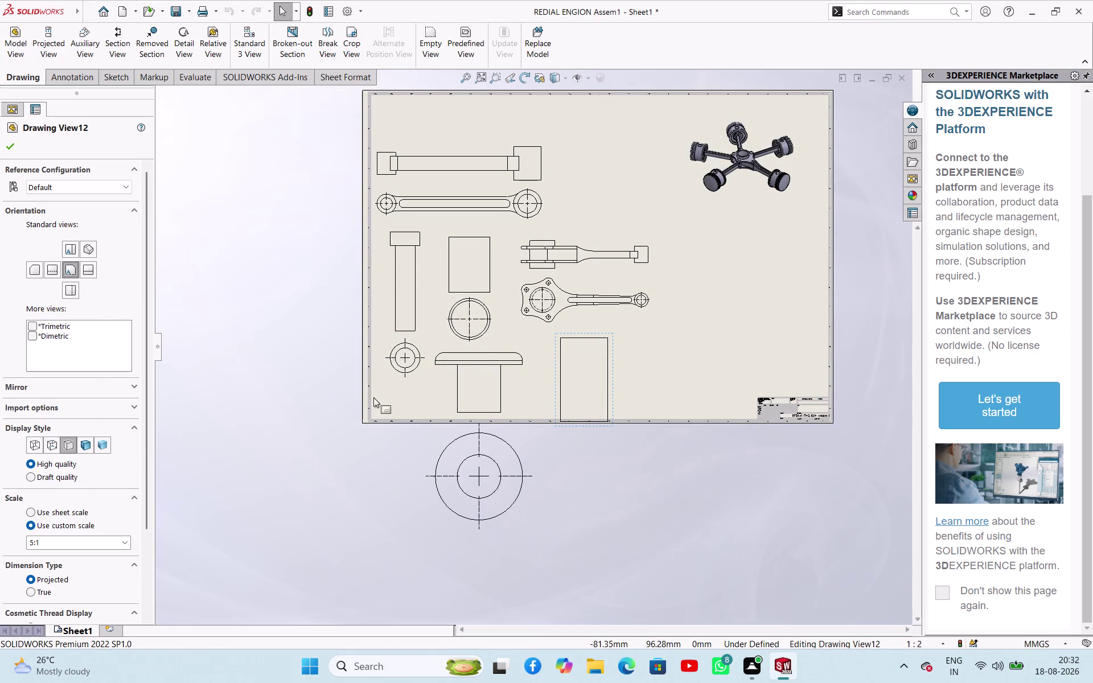
click(5, 149)
click(593, 381)
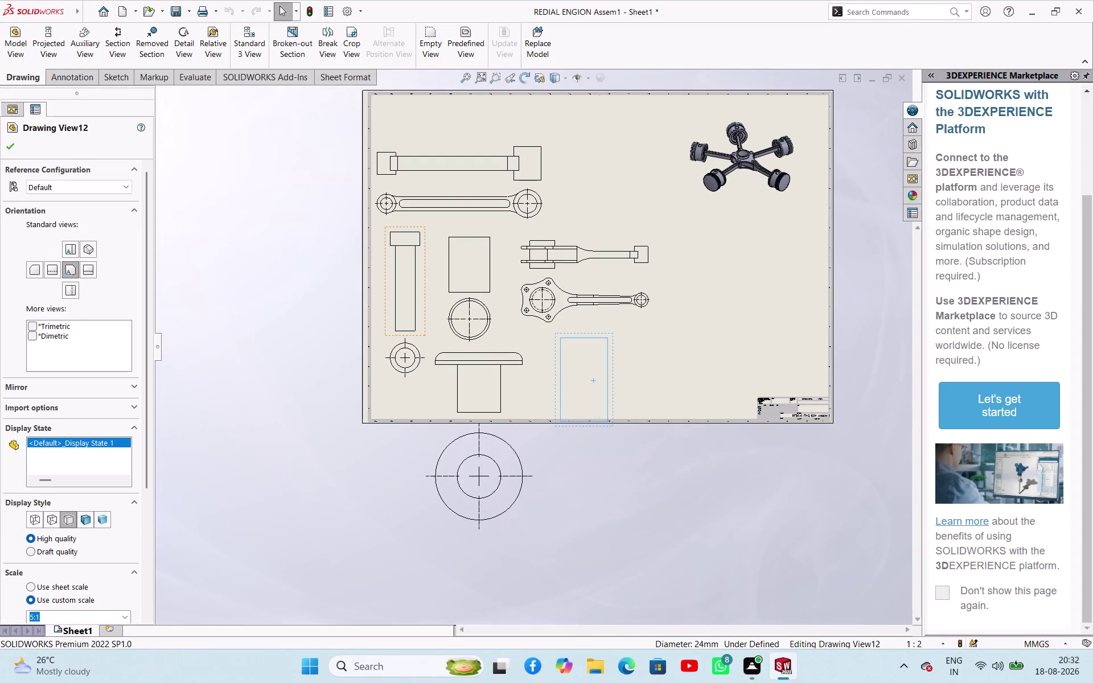
Add a projected circular end view below the bush view, off the sheet.
click(45, 49)
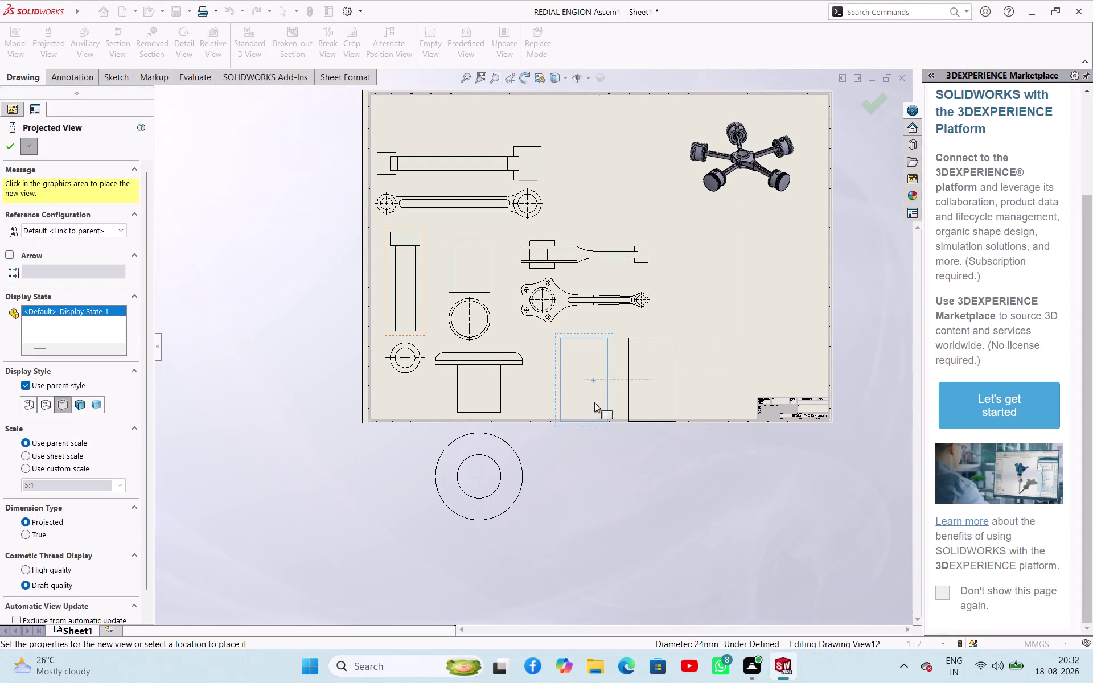
click(582, 466)
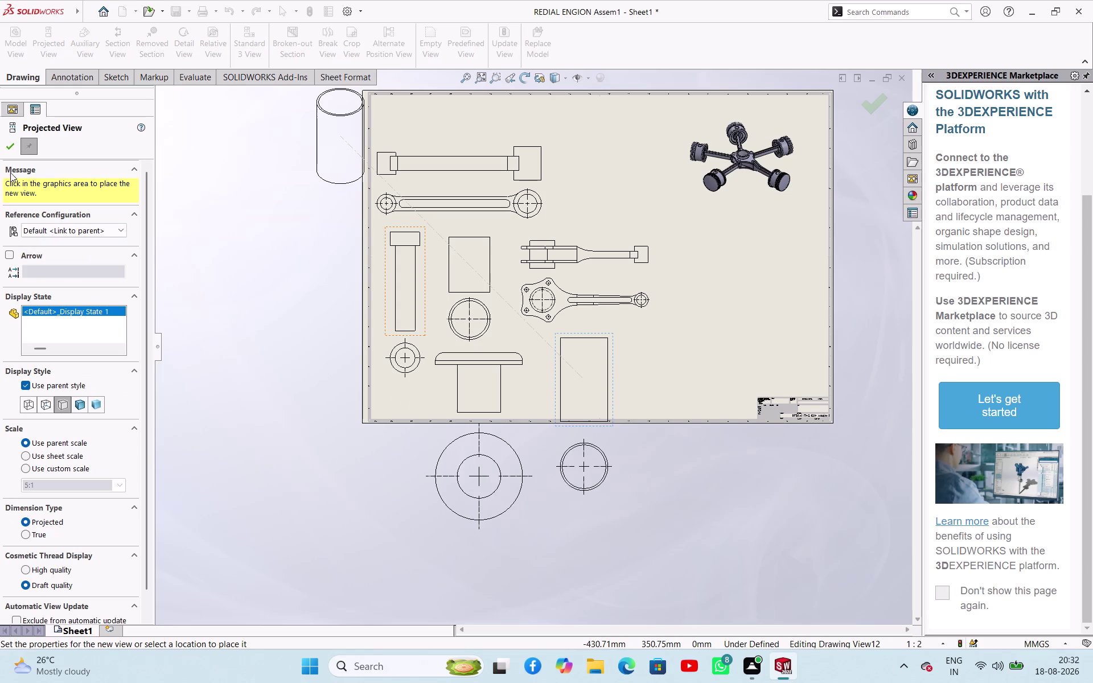
click(10, 145)
click(20, 58)
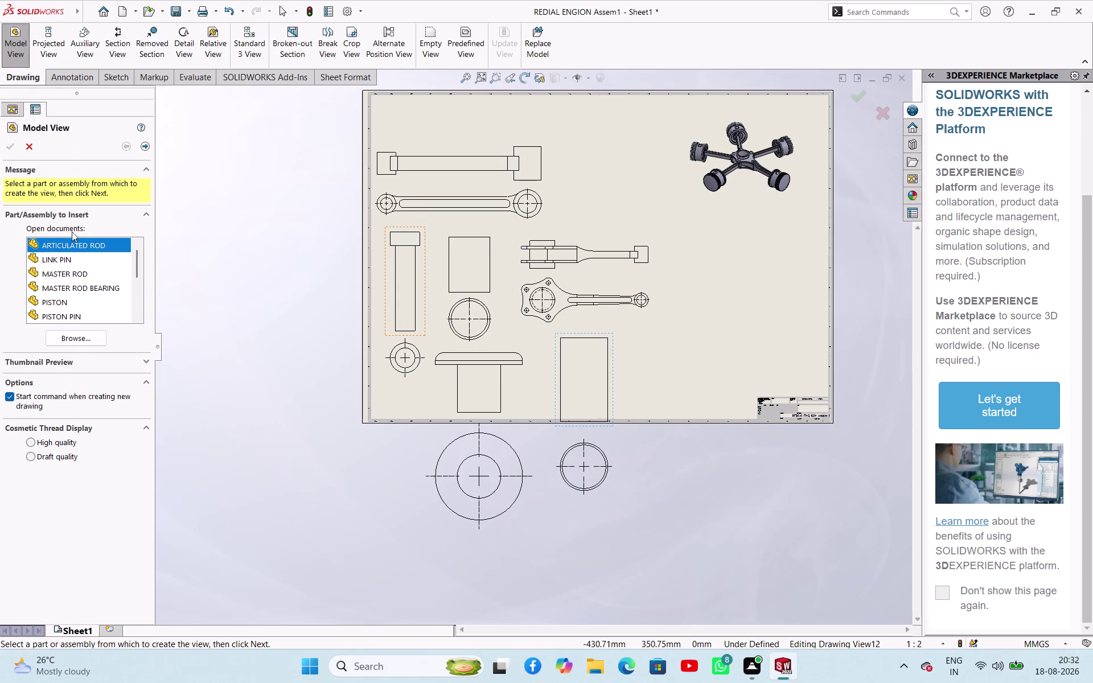
Open the PISTON part and place its view near the top centre of the sheet.
click(83, 338)
scroll(down, 3)
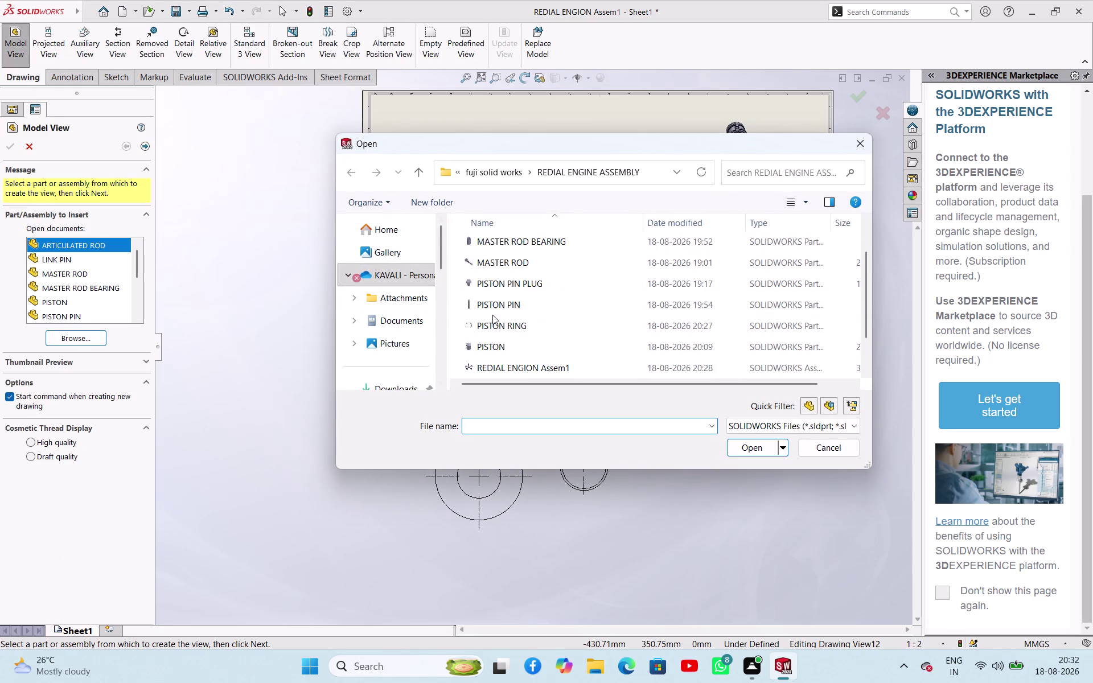
scroll(down, 3)
scroll(down, 3)
click(502, 308)
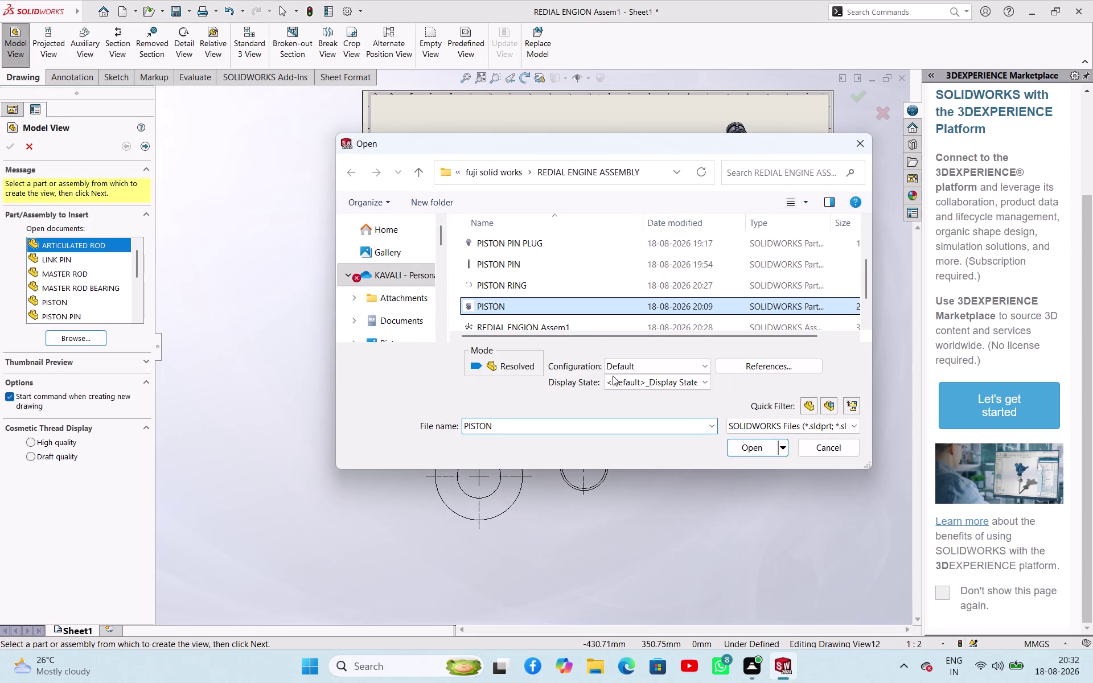
click(759, 443)
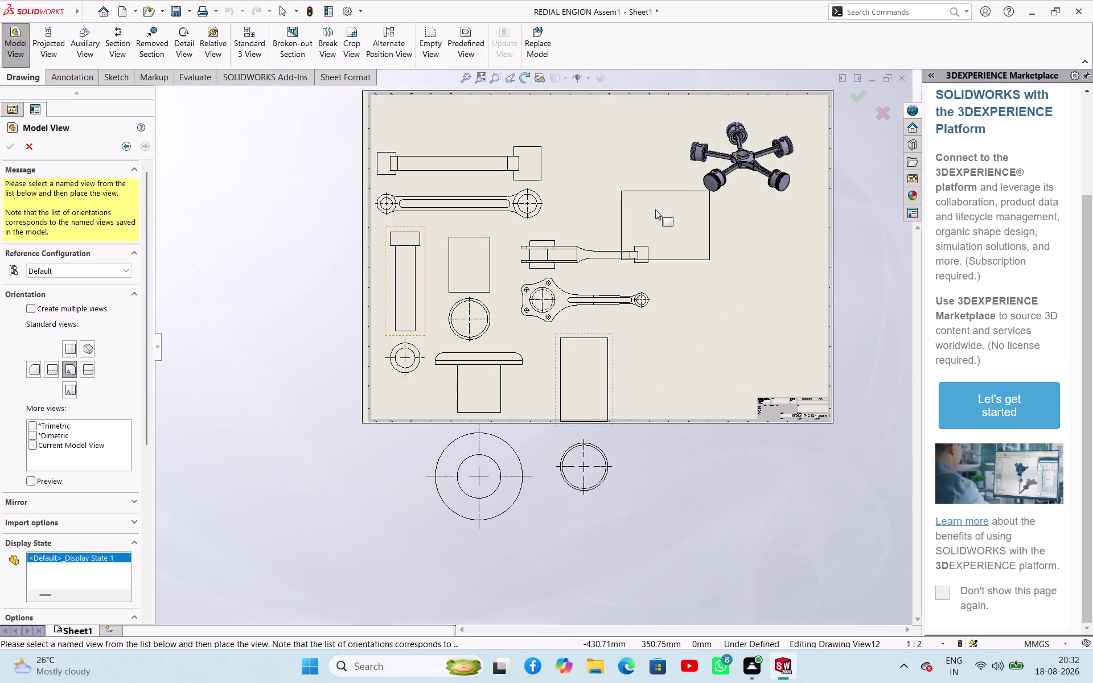
click(608, 142)
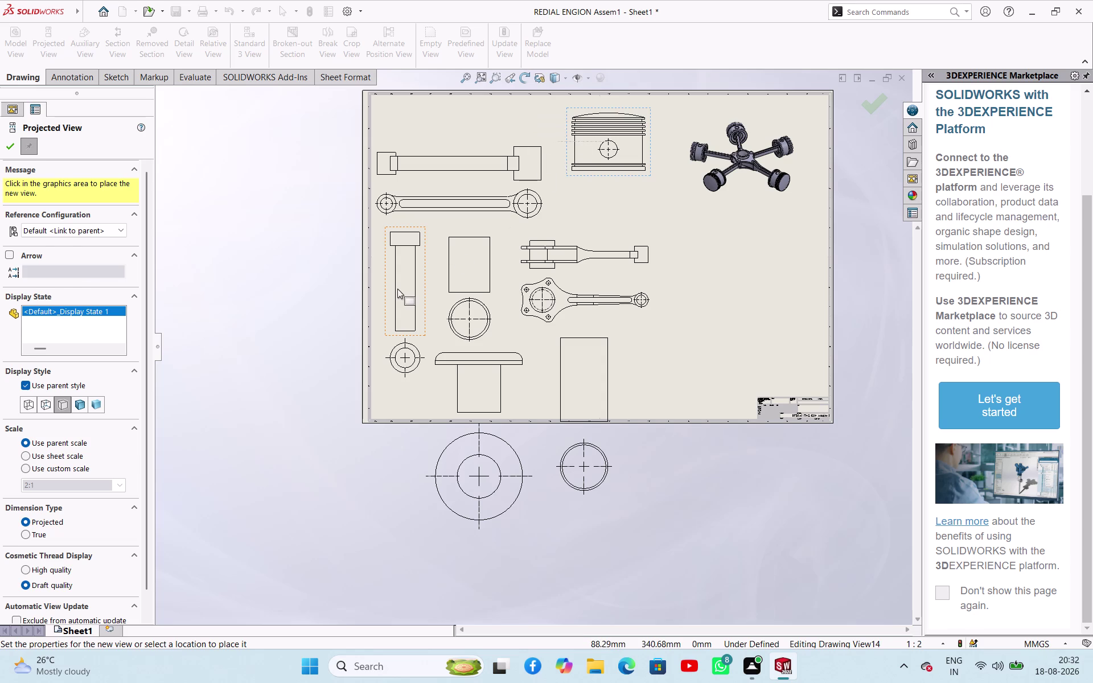
key(Escape)
click(284, 207)
Rescale the articulated rod view, trying 1:5 and settling on 1:1.
click(405, 176)
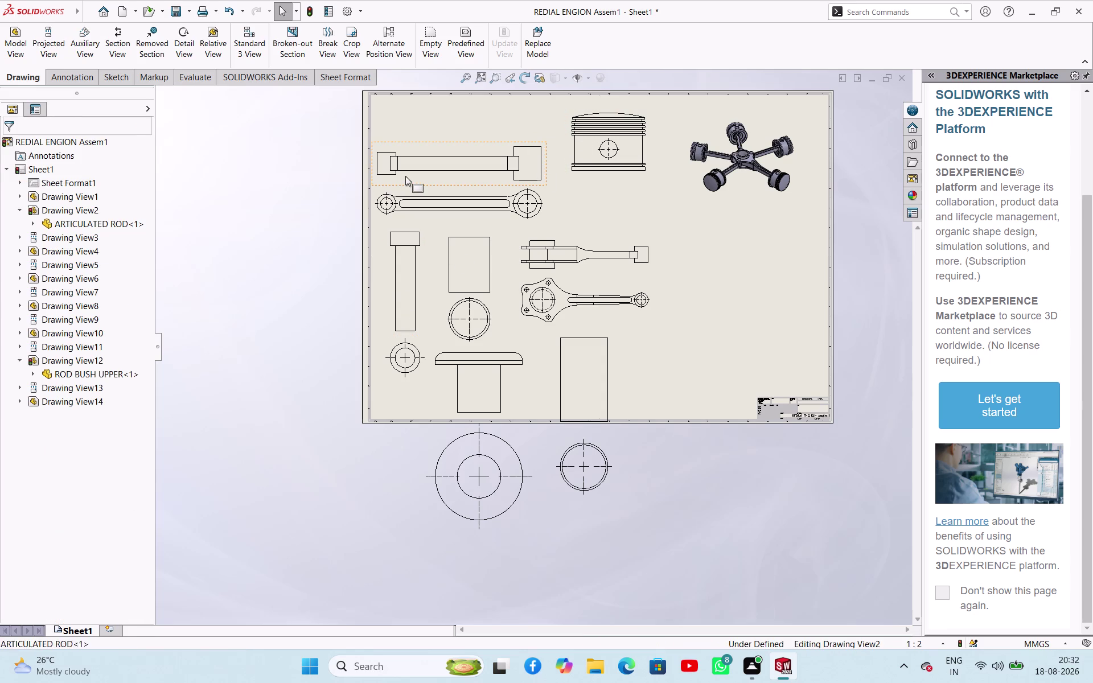
scroll(down, 3)
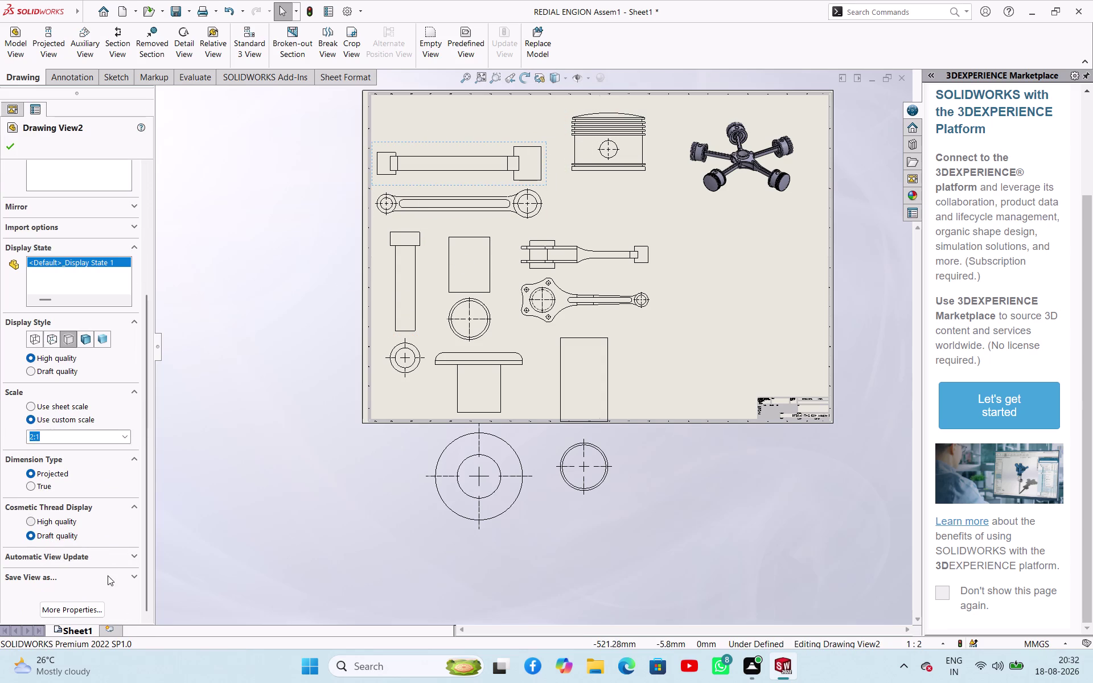
click(127, 439)
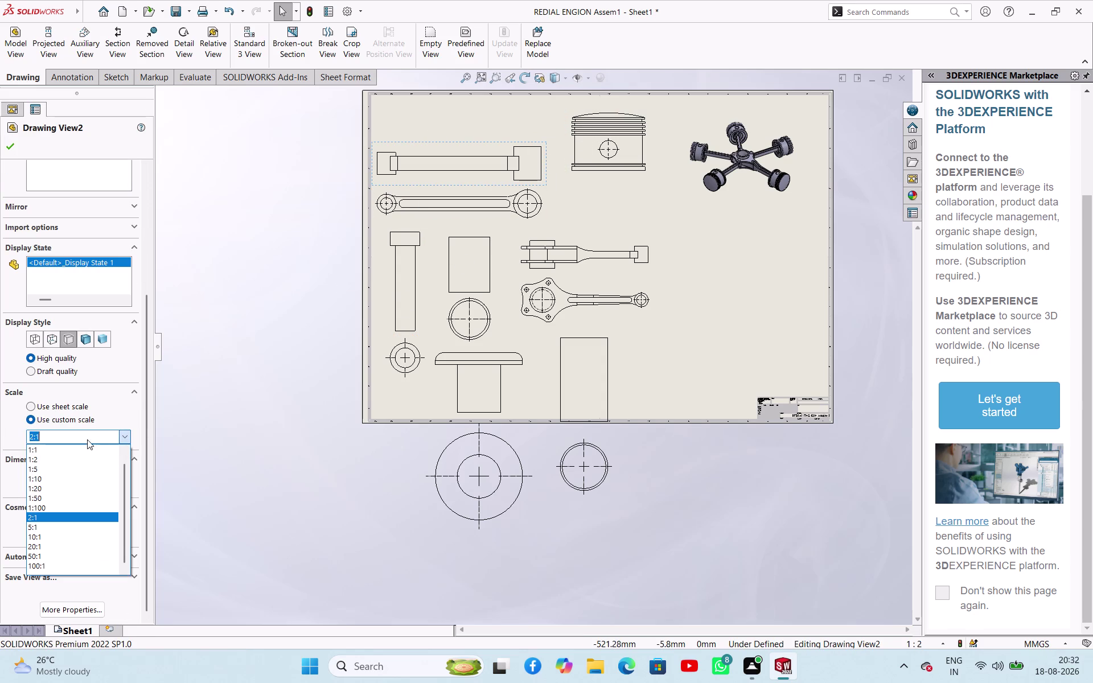
click(75, 466)
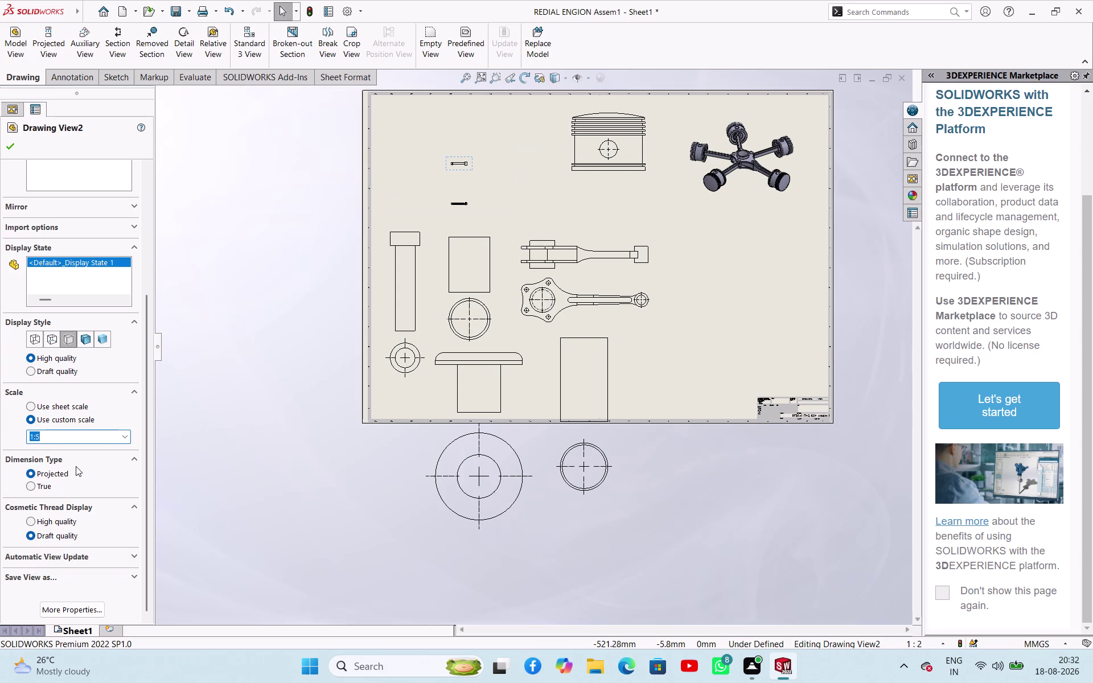
click(129, 437)
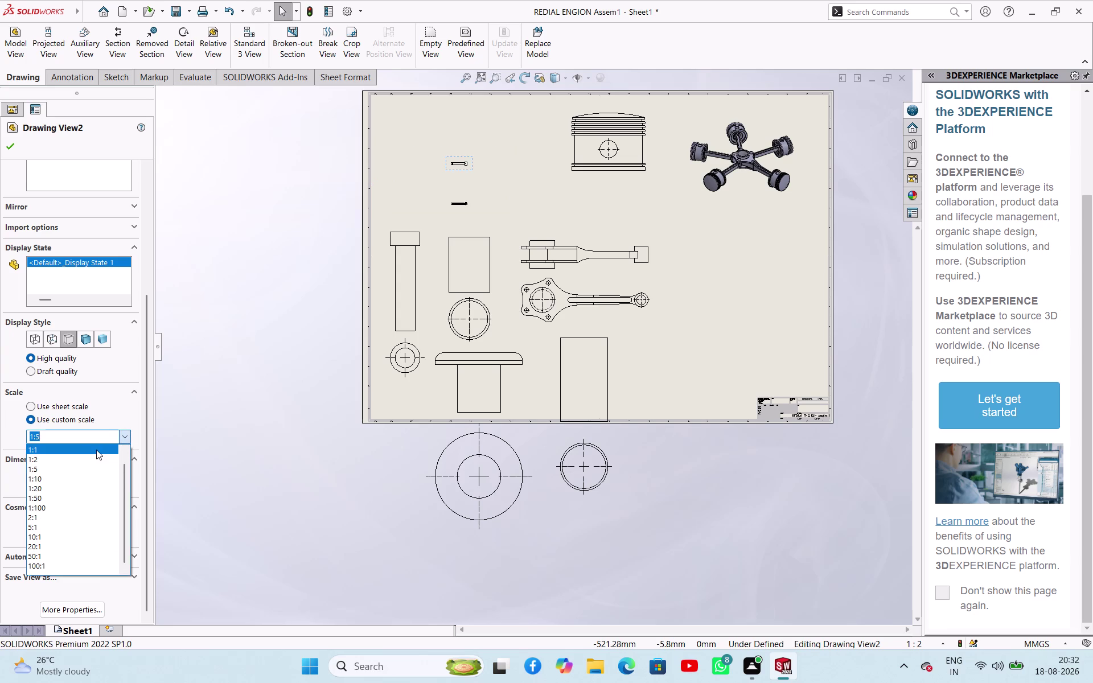
click(96, 450)
click(326, 211)
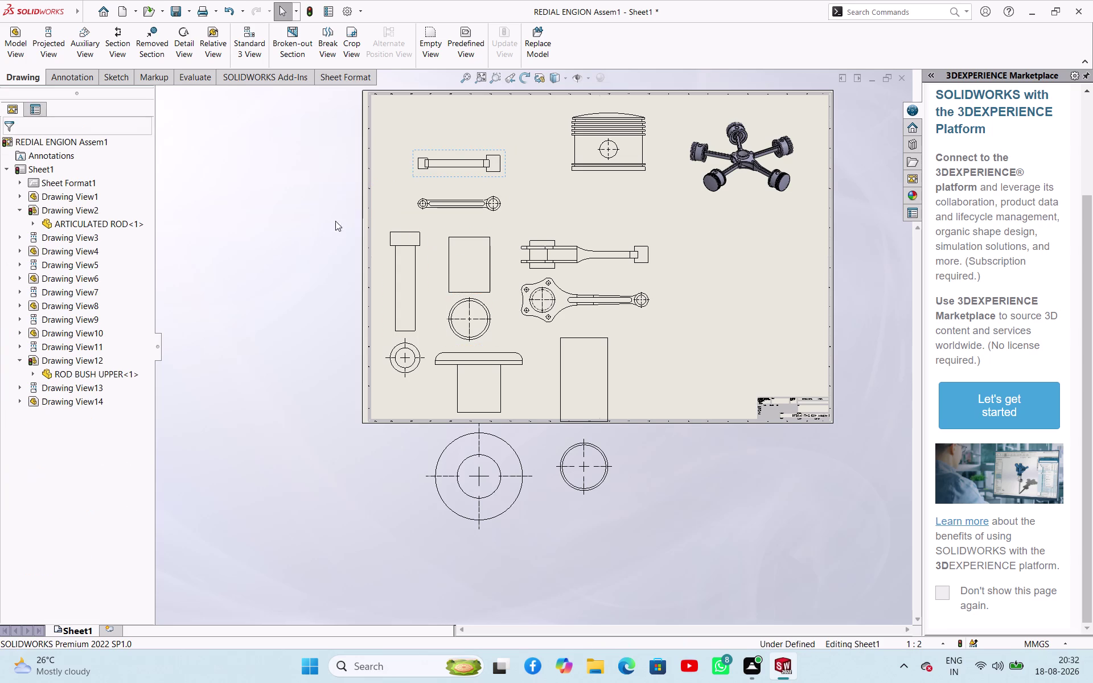
Shrink the tall pin view to a medium custom scale.
click(417, 250)
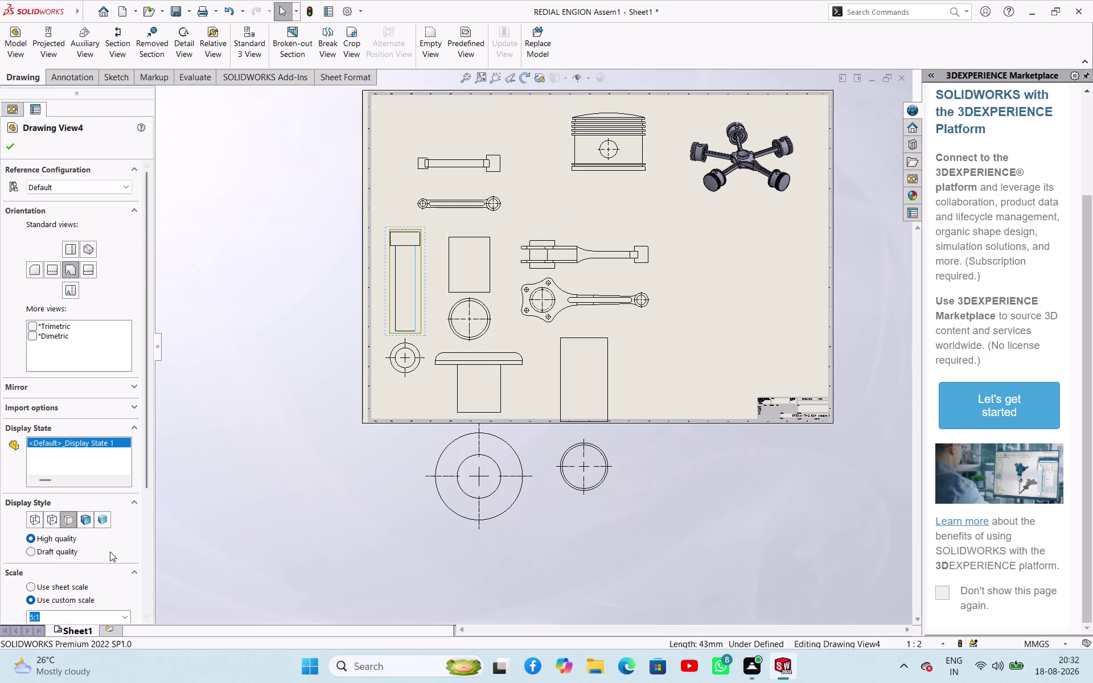
click(126, 620)
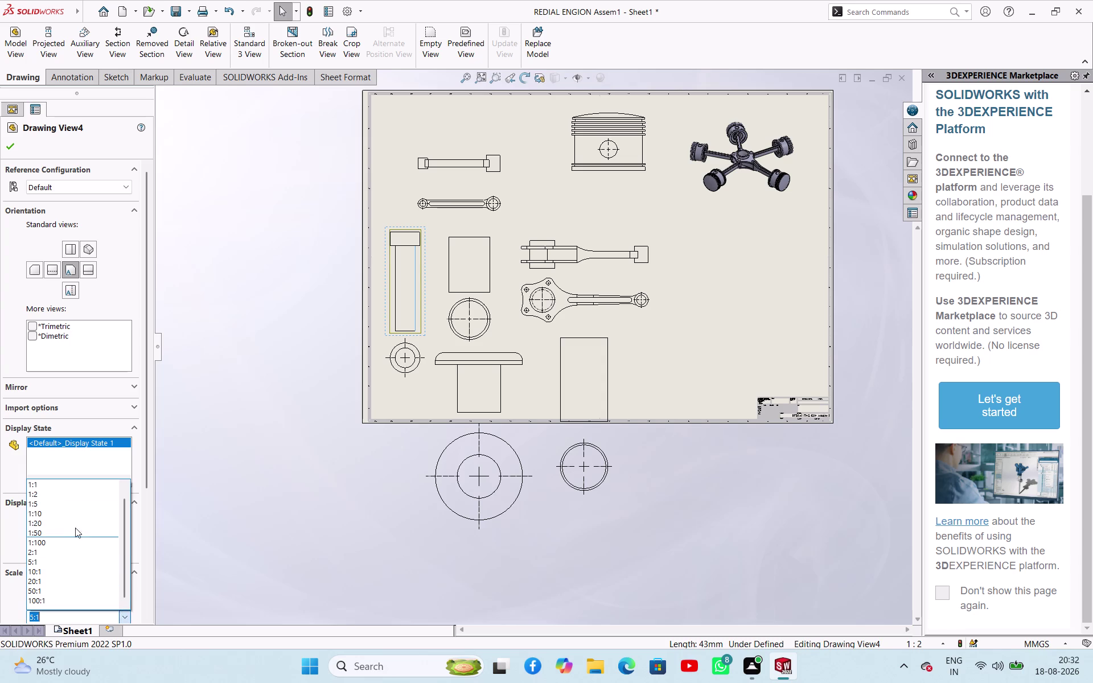
click(51, 485)
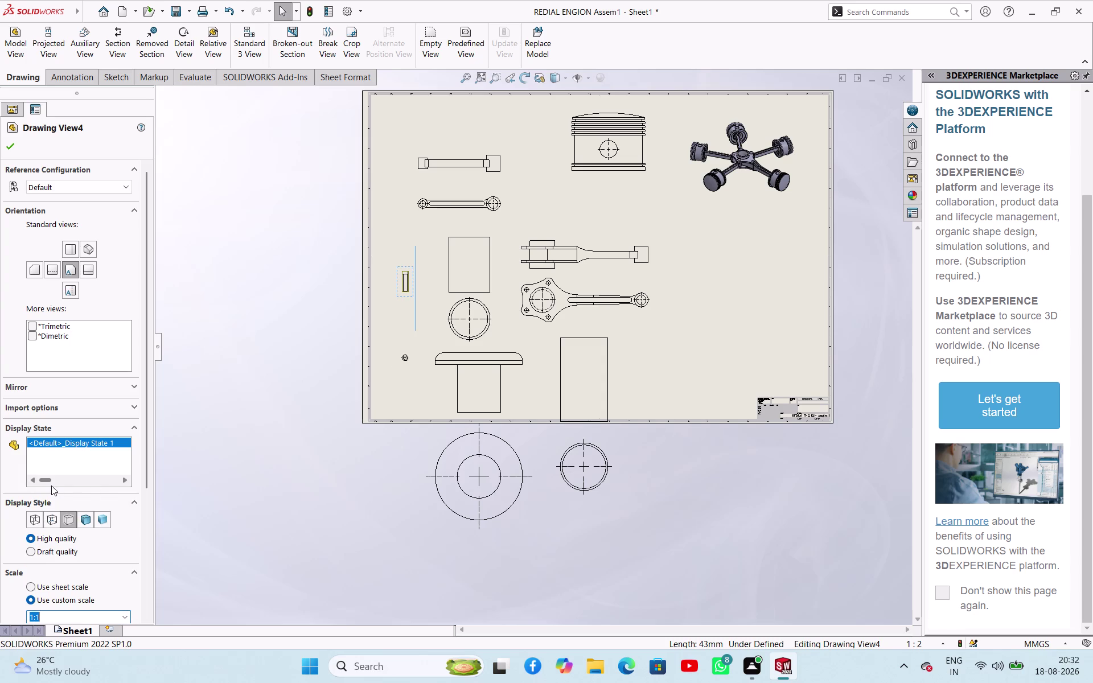
click(122, 616)
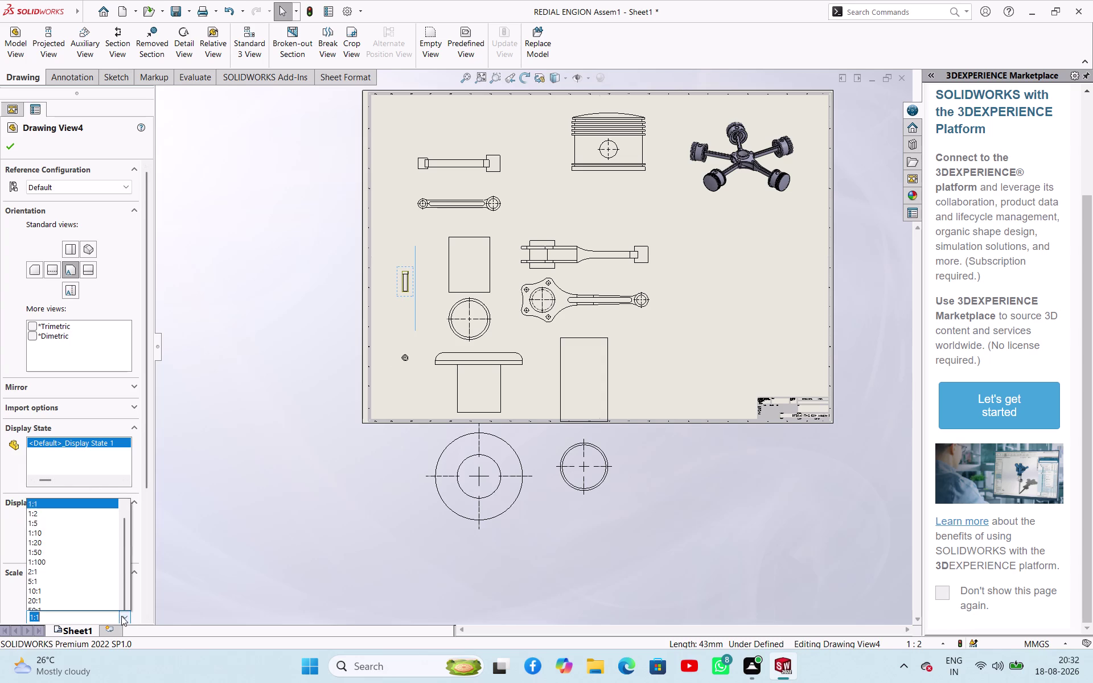
click(62, 494)
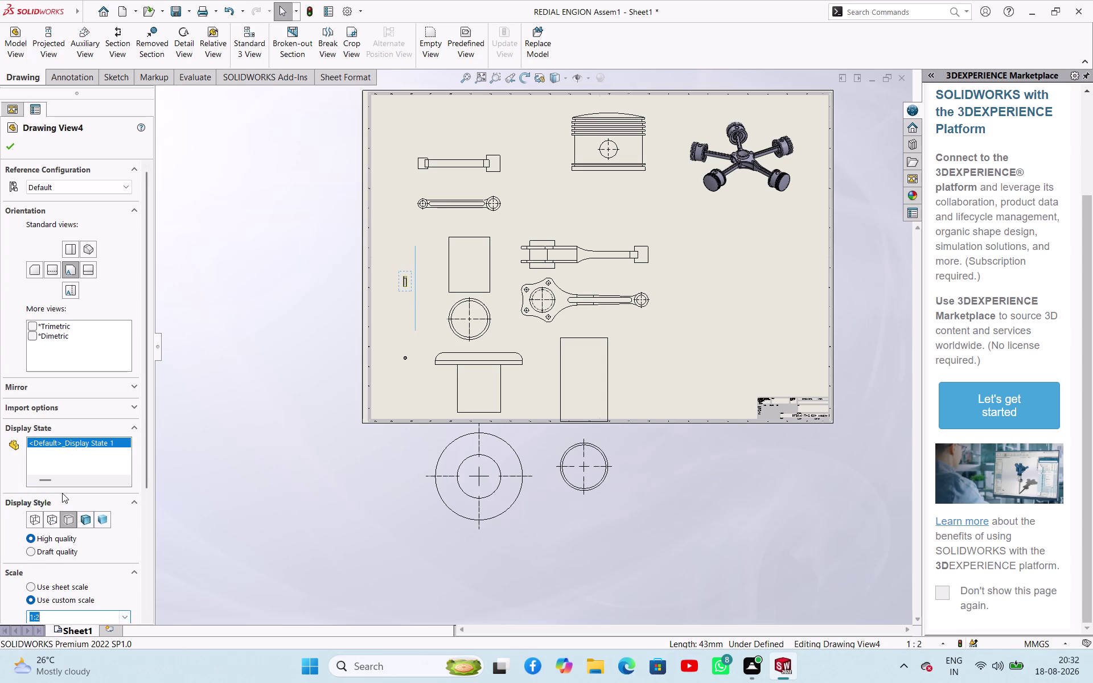
click(128, 614)
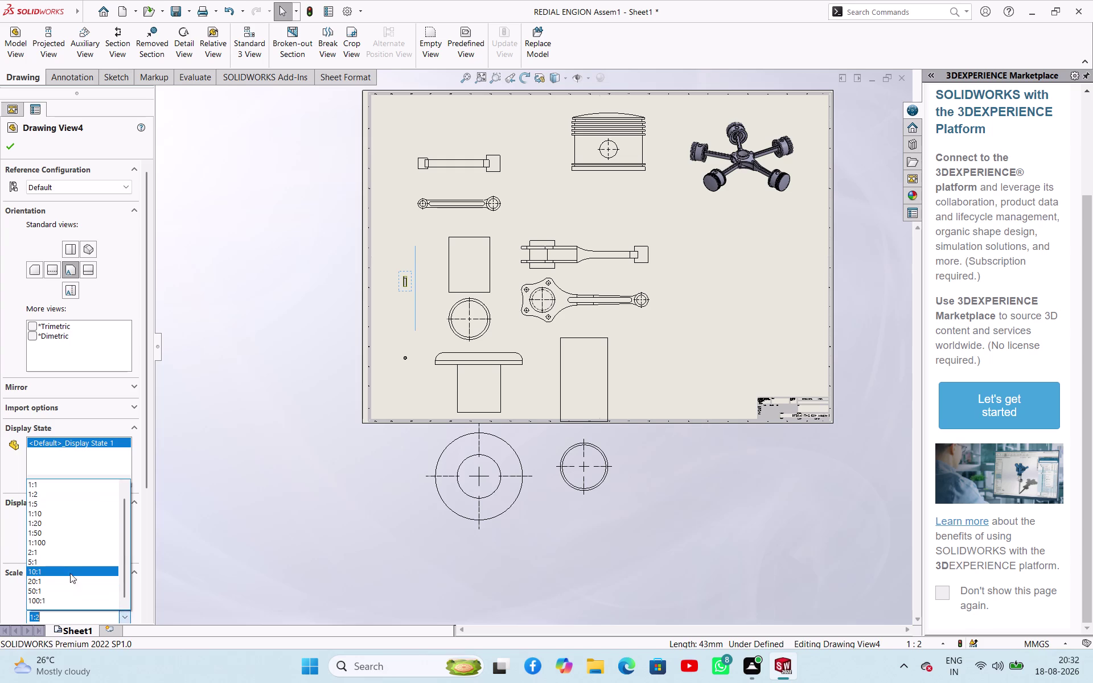
click(66, 552)
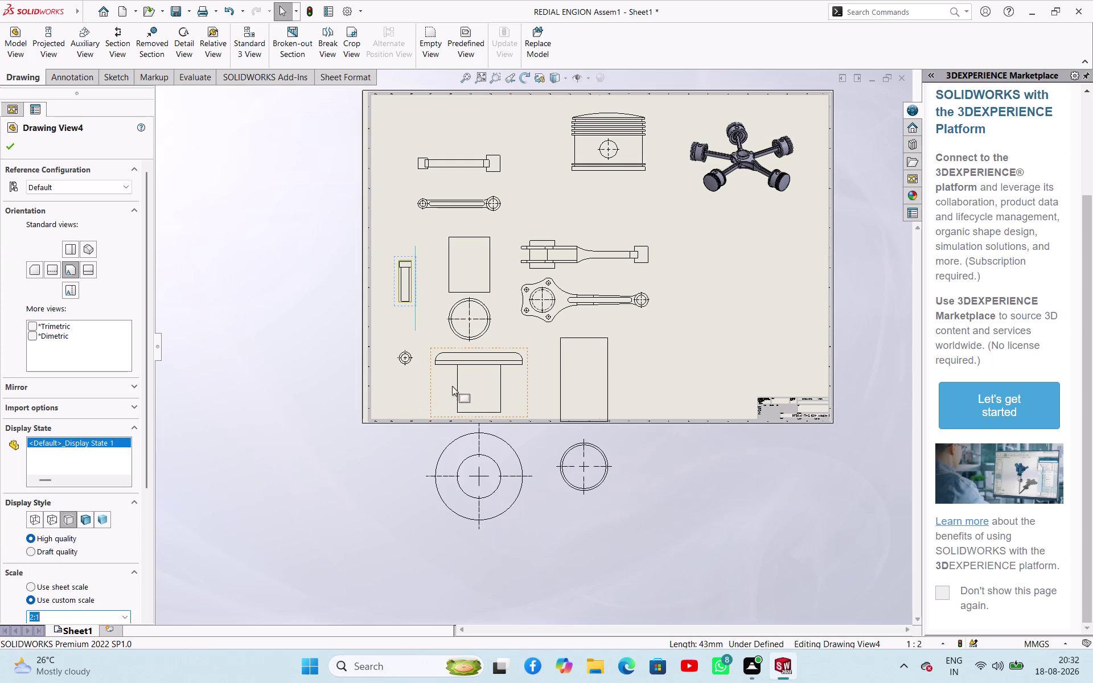
Shrink the plug view and drag its circular end view up onto the sheet.
click(468, 379)
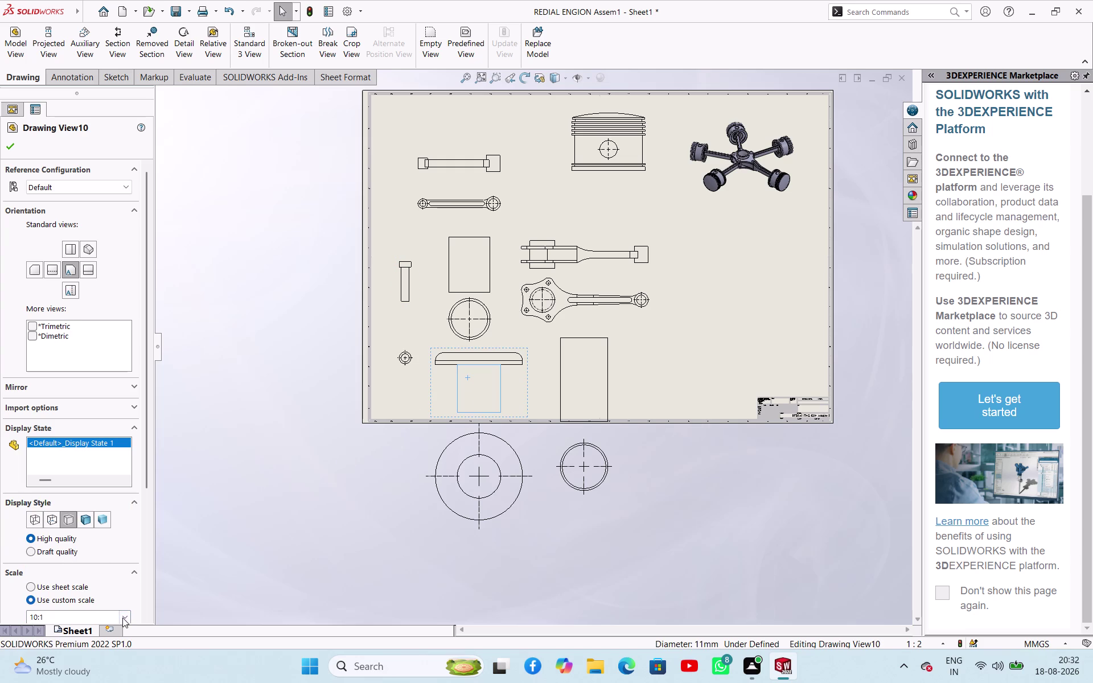
click(125, 618)
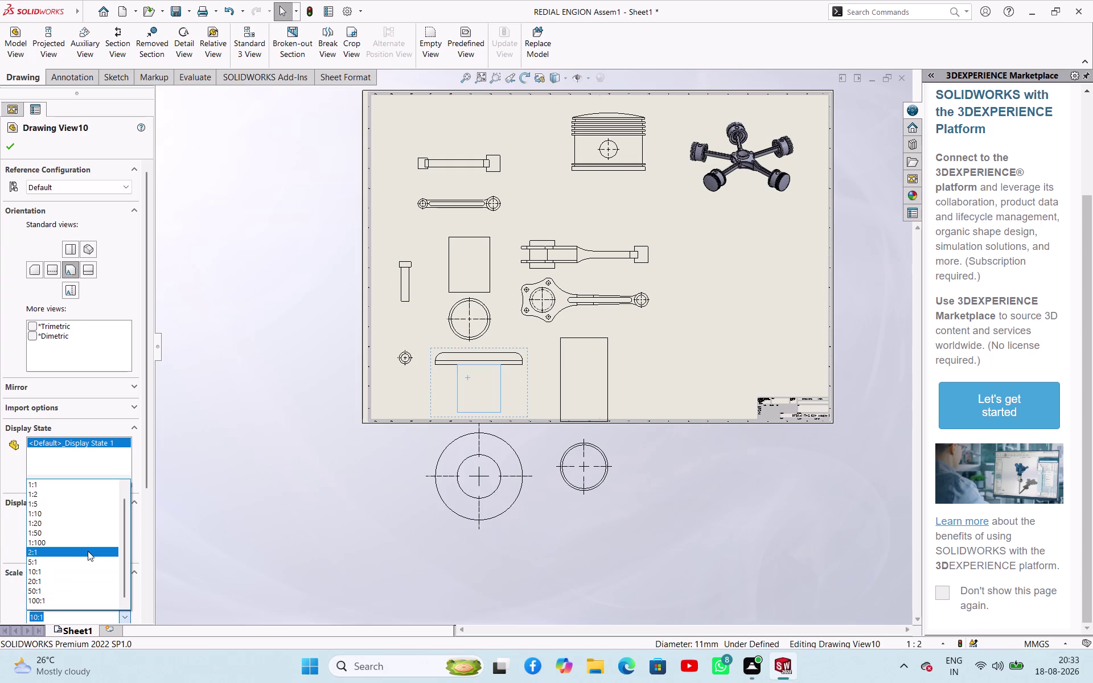
click(97, 561)
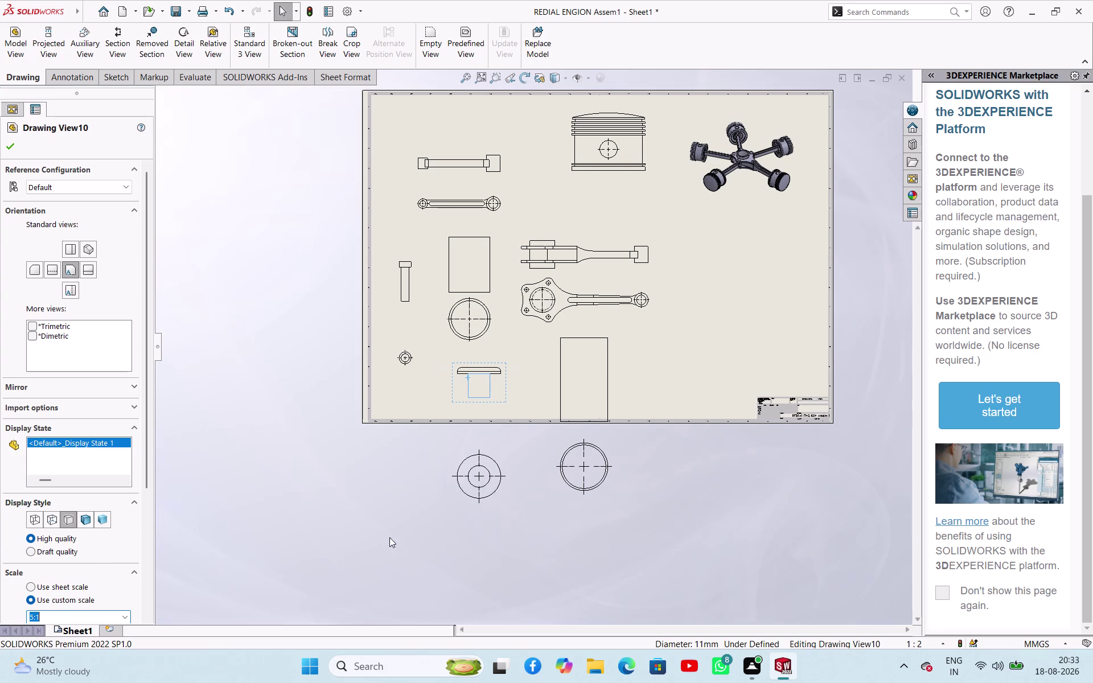
drag(499, 506, 500, 455)
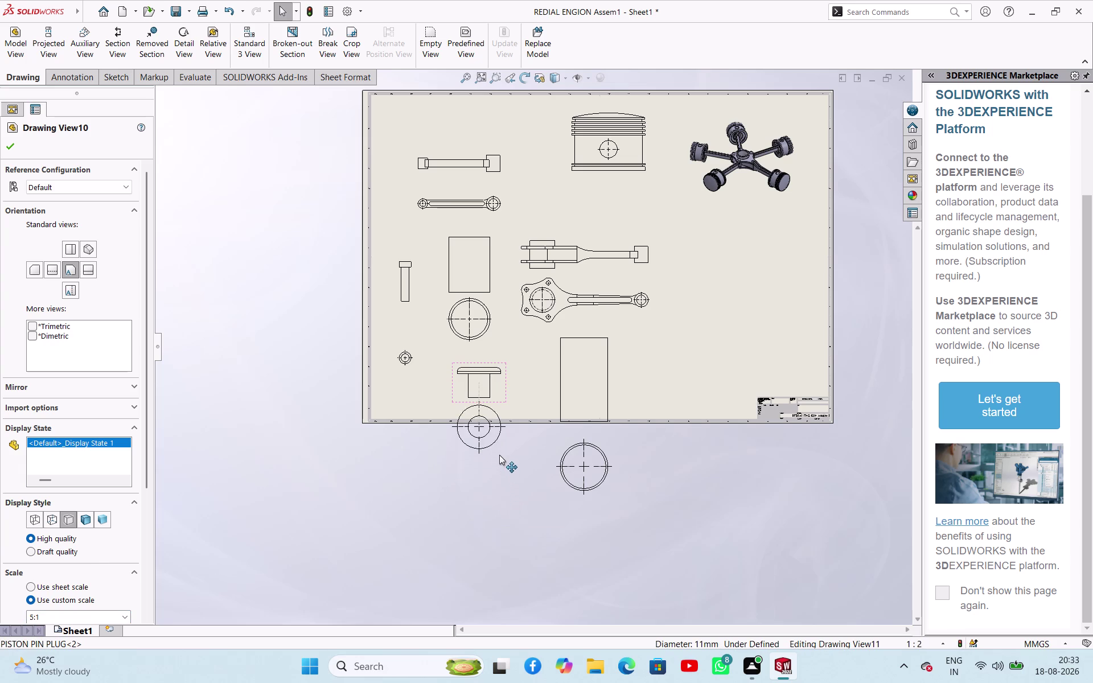
drag(499, 455, 499, 459)
drag(305, 501, 310, 493)
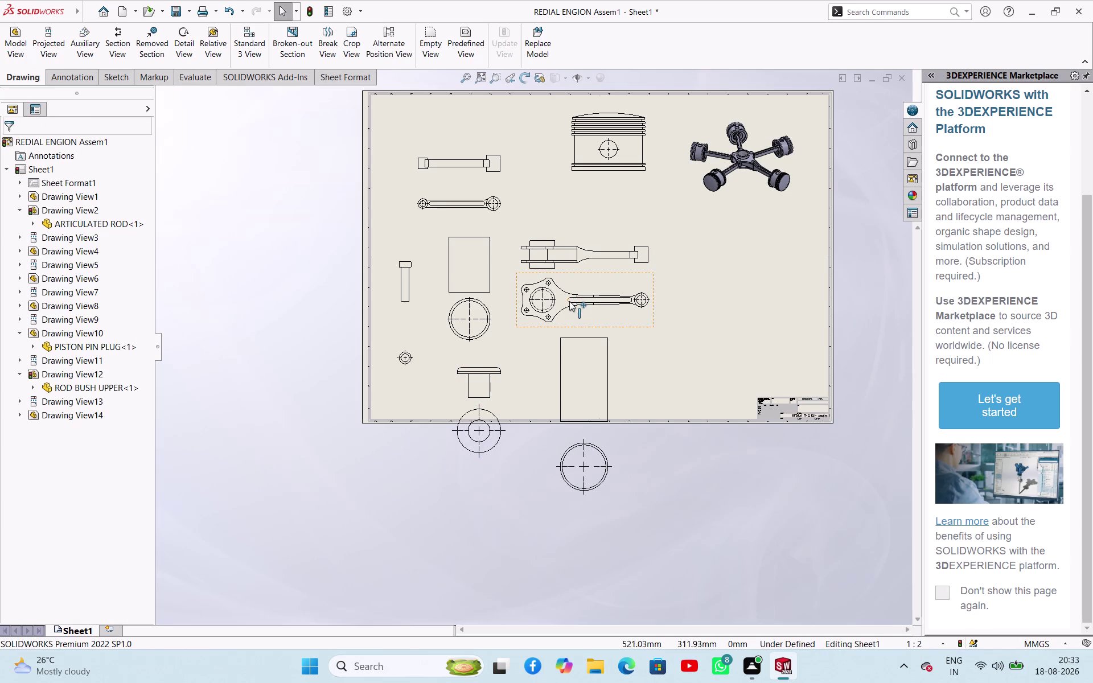
Give the lower connecting rod view a custom half-size scale.
click(576, 314)
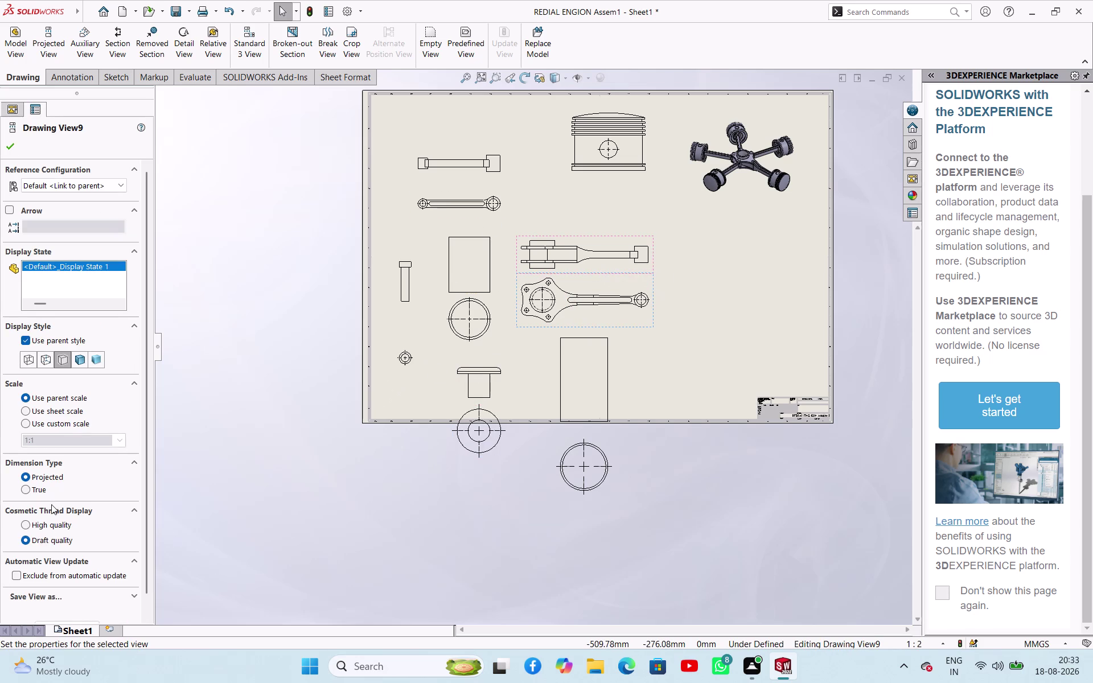
click(72, 412)
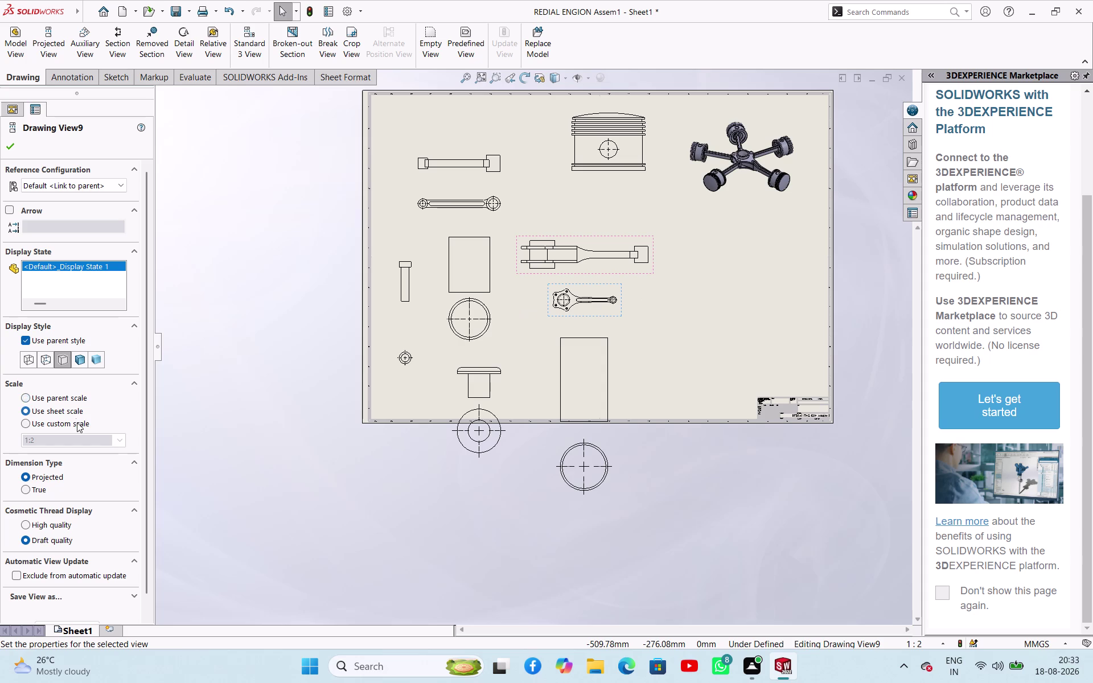
click(77, 423)
click(118, 440)
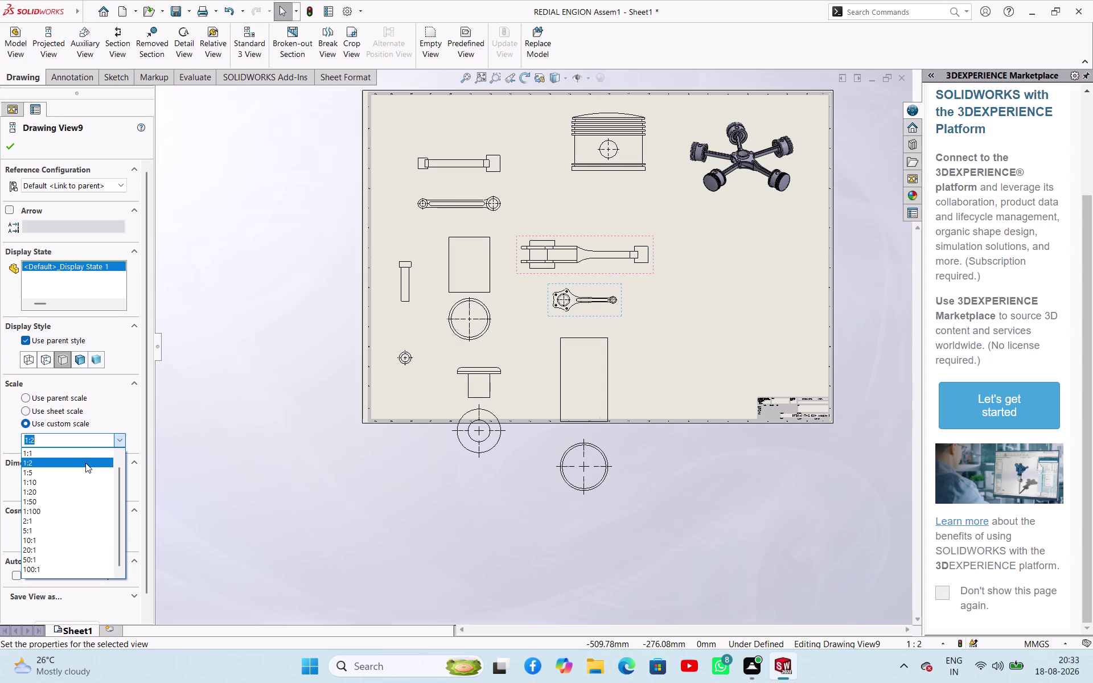
click(83, 472)
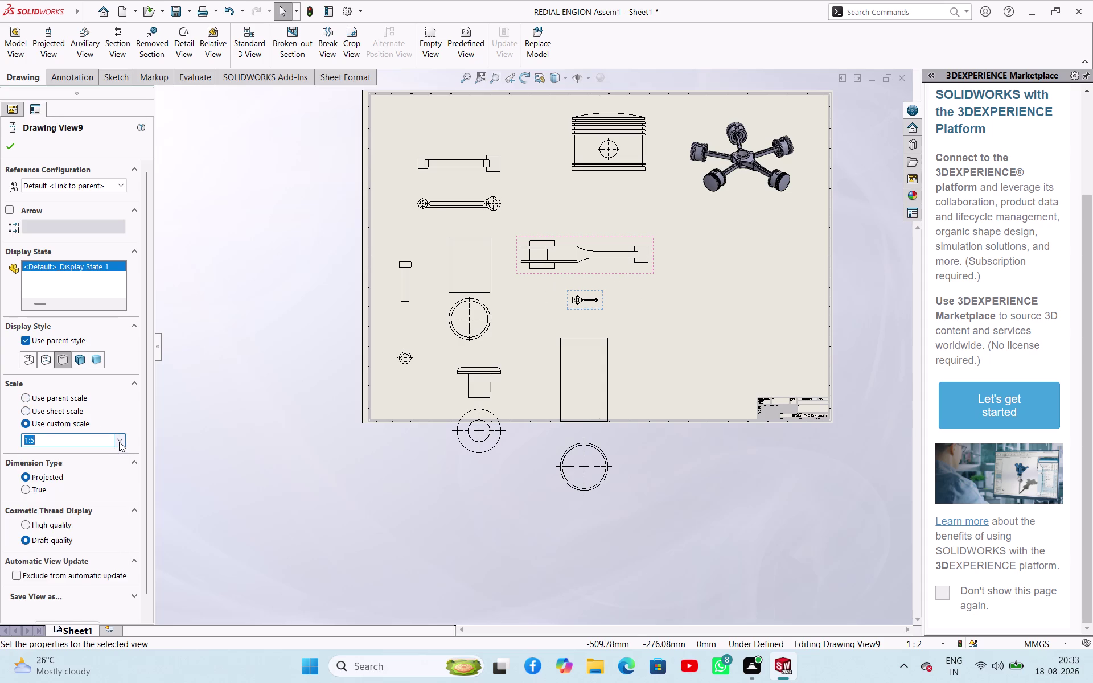
click(119, 442)
click(76, 453)
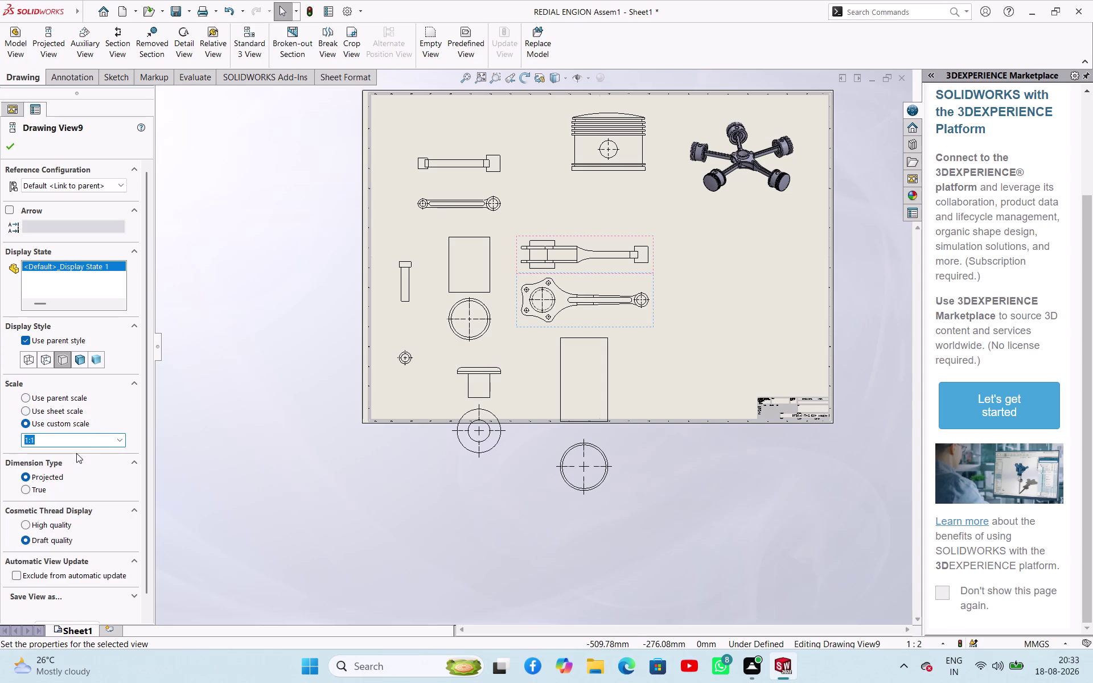
click(119, 440)
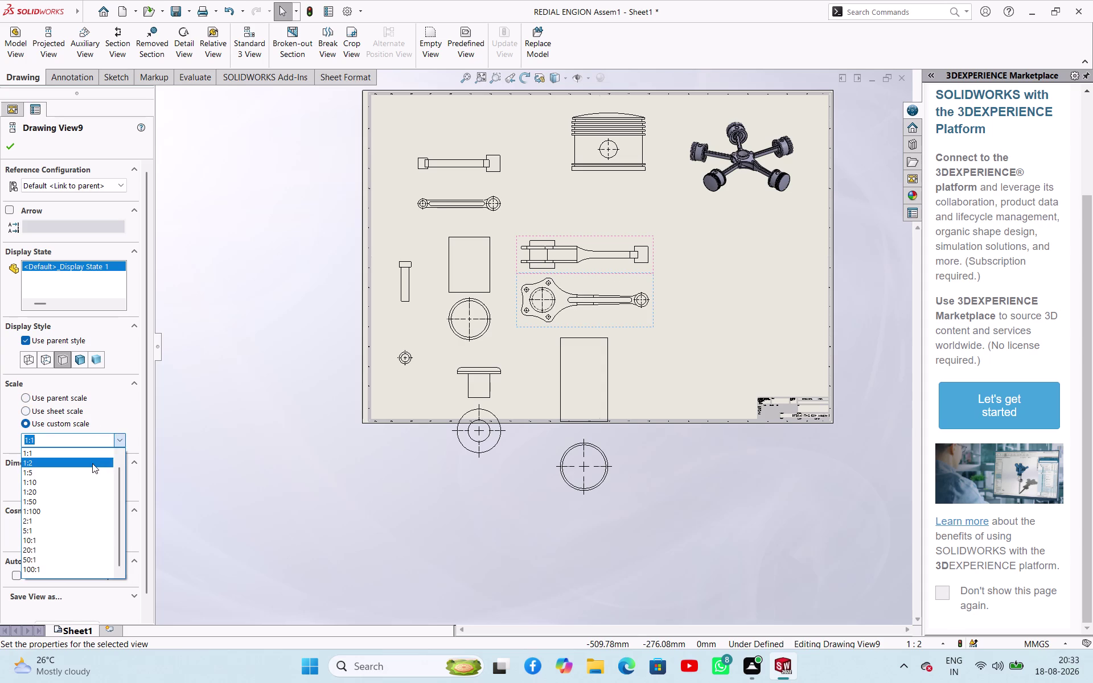
click(92, 463)
click(638, 274)
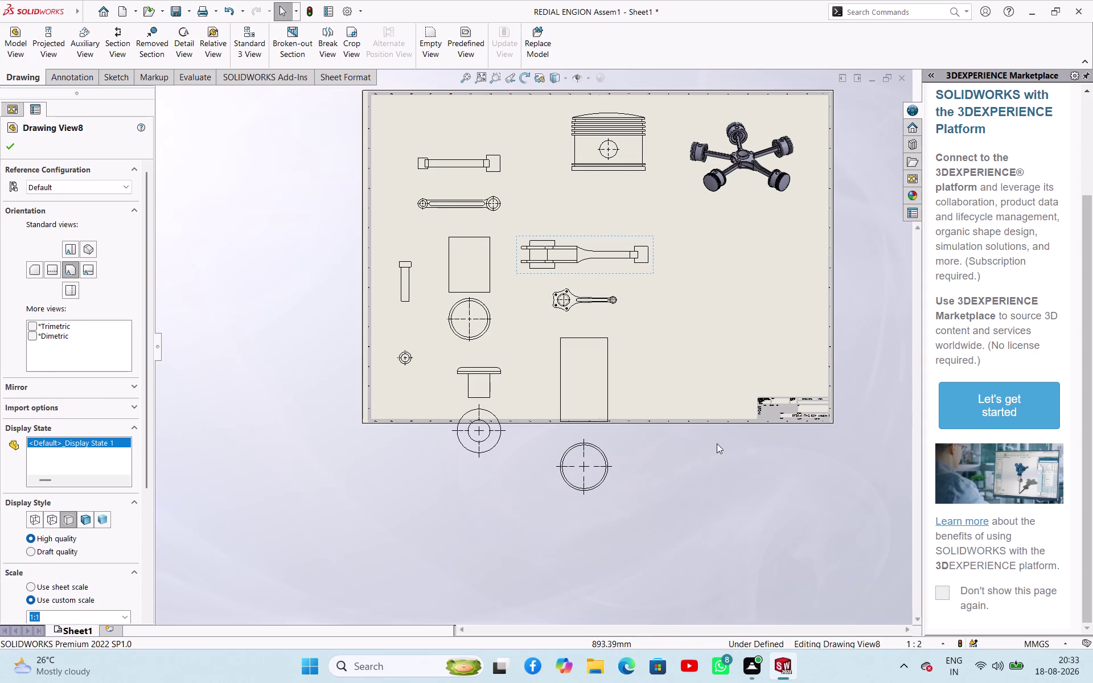
drag(680, 489, 681, 468)
Shrink the upper rod and bush views, moving the bush's circular view onto the sheet.
click(625, 266)
click(123, 615)
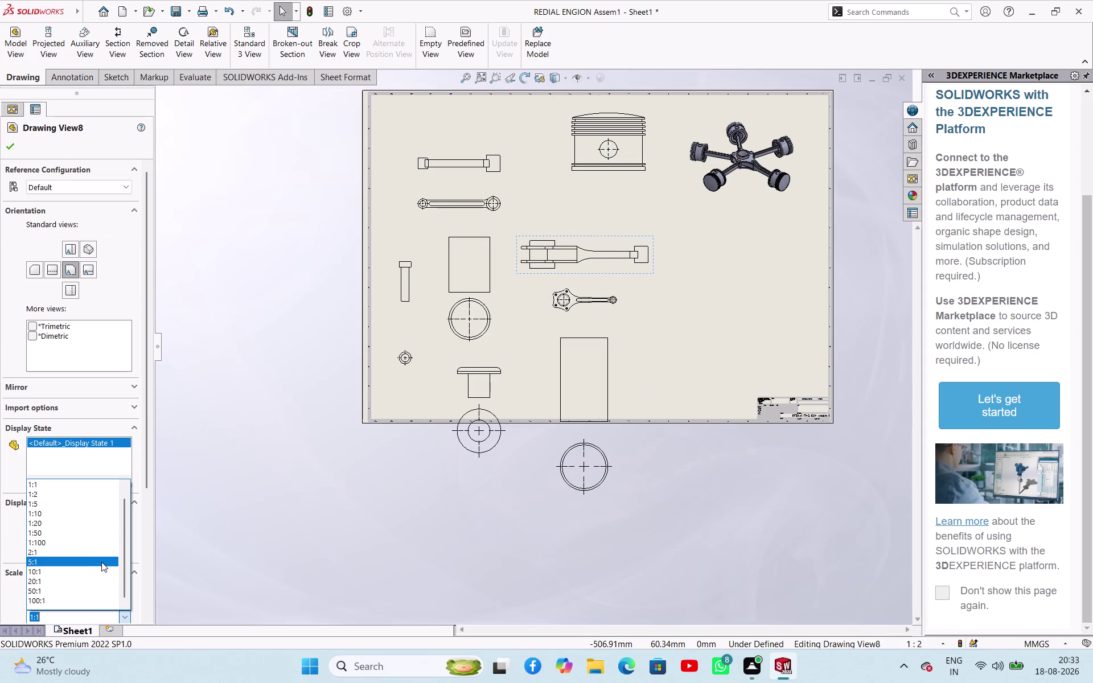
click(70, 493)
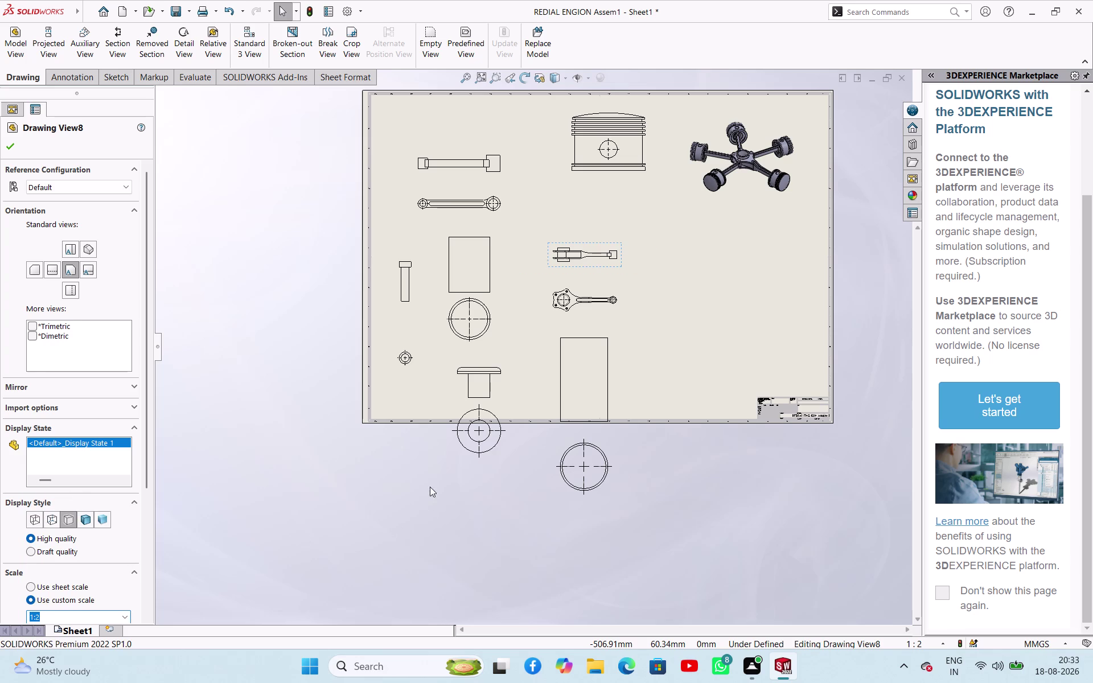
click(427, 494)
click(611, 379)
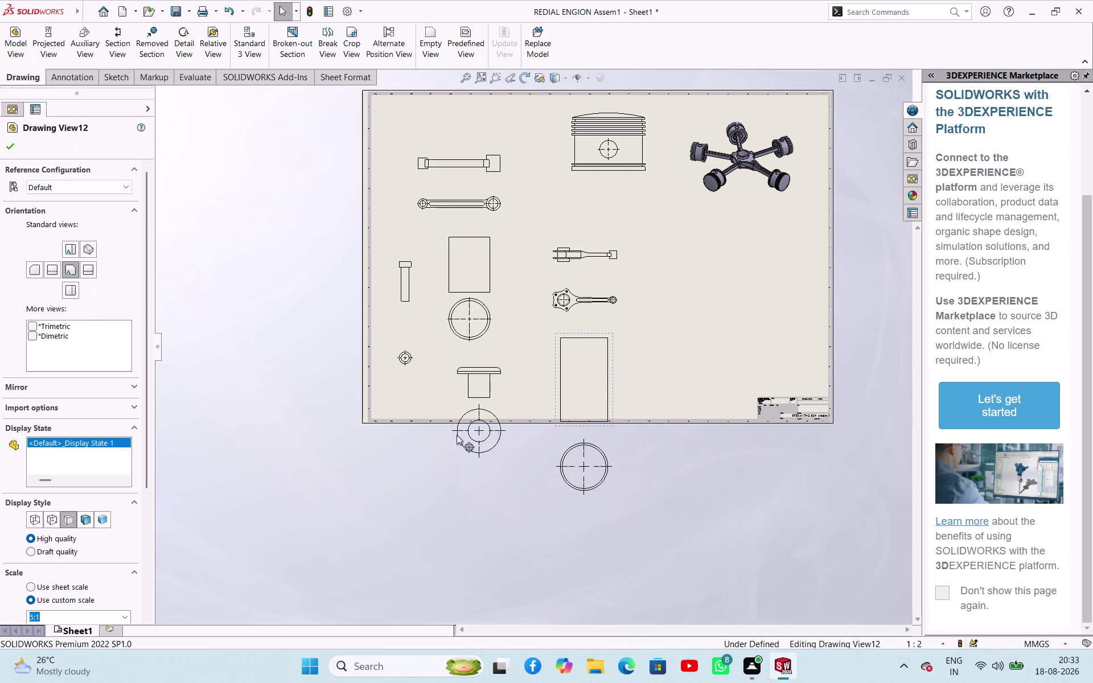
click(123, 613)
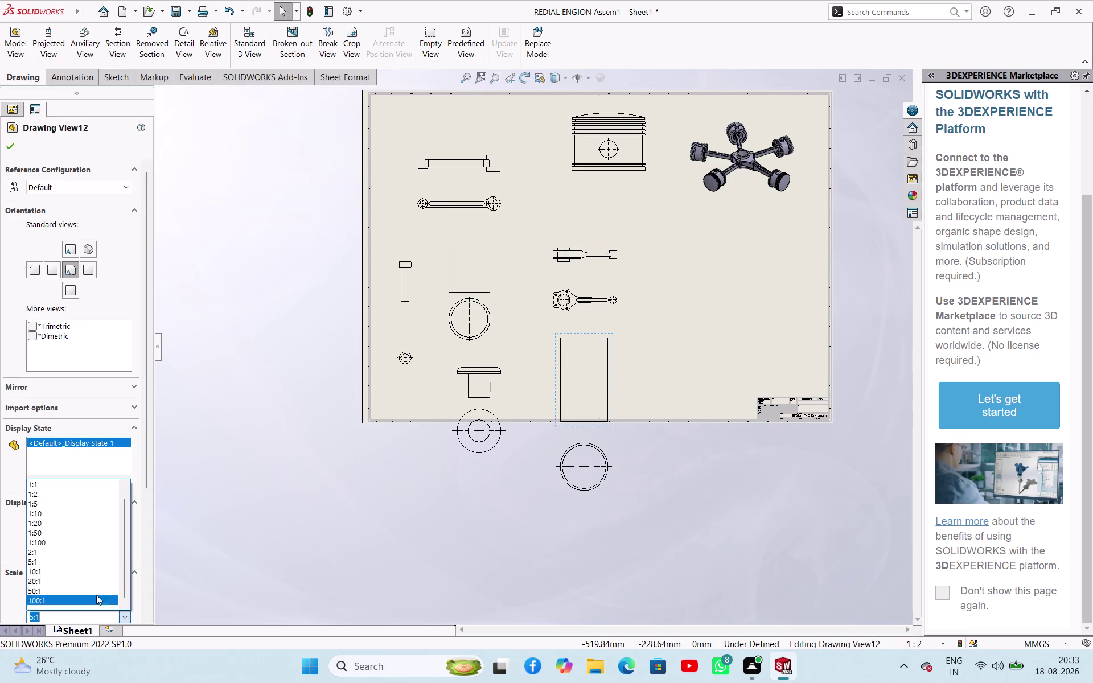
click(61, 553)
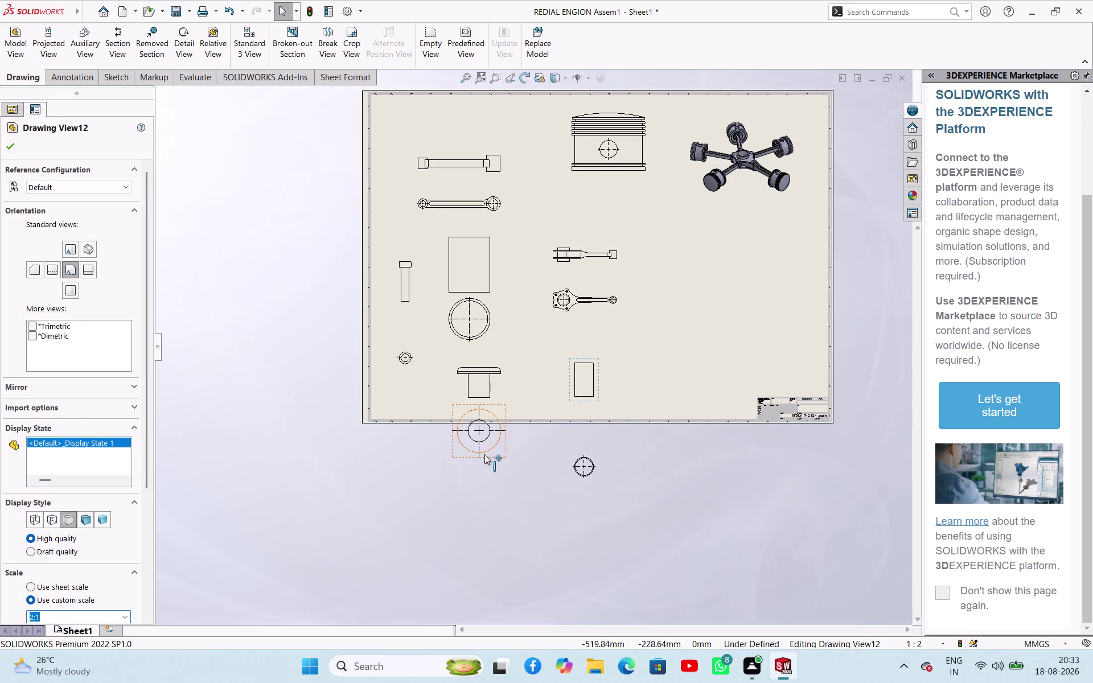
drag(598, 477, 606, 427)
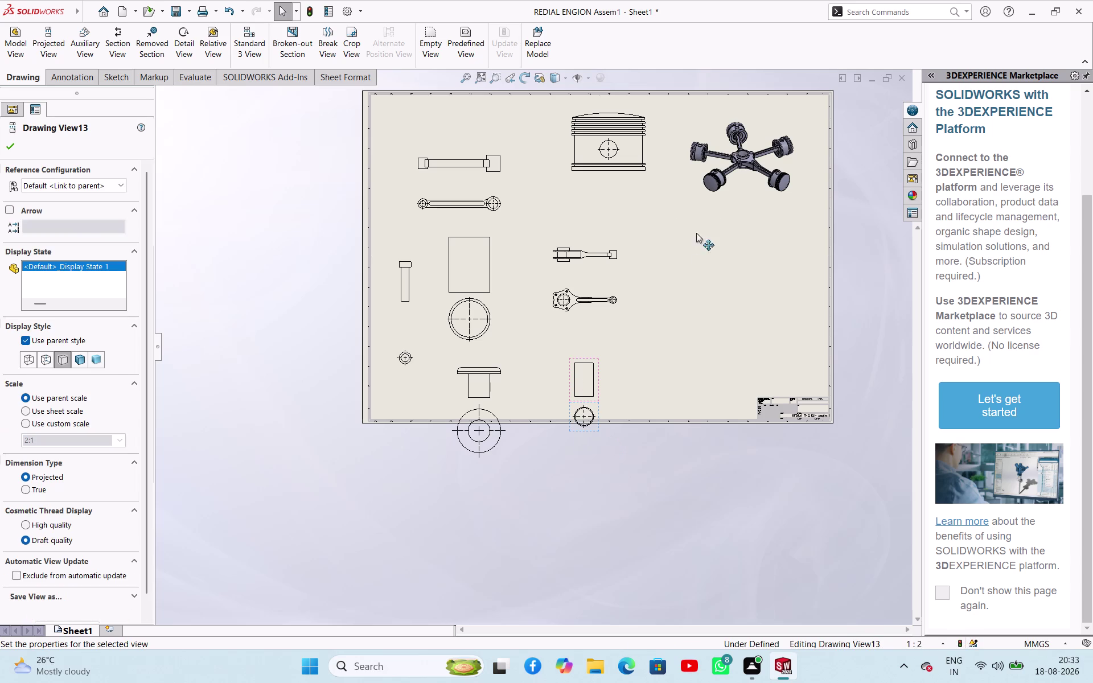
Shrink the piston view and move it toward the sheet centre.
click(638, 176)
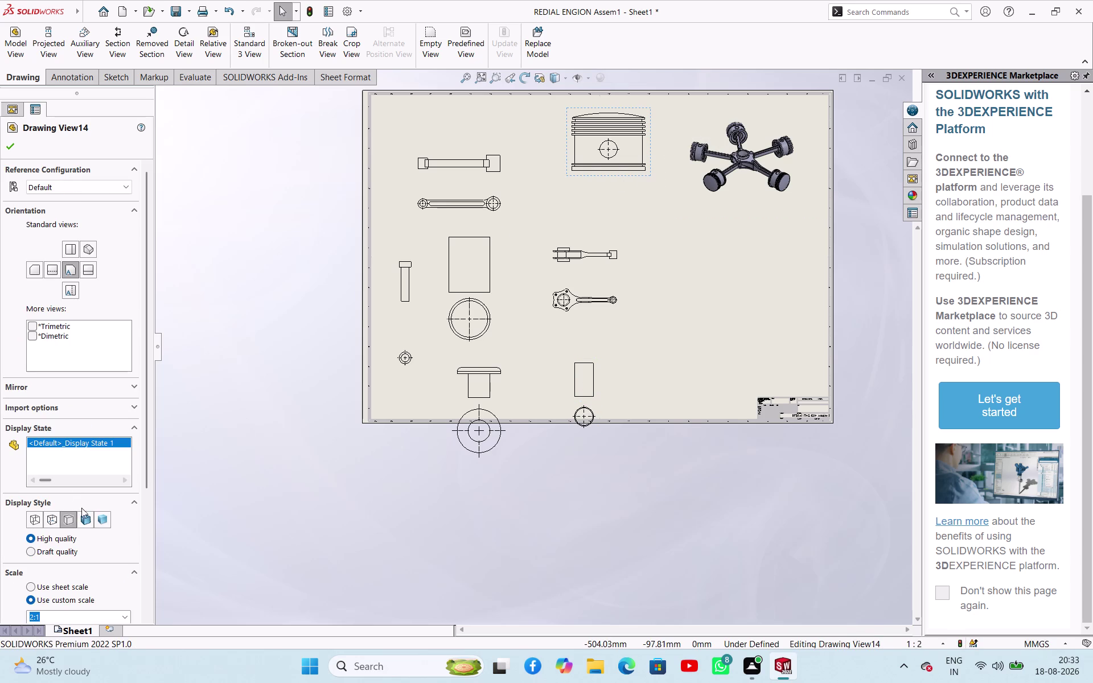
click(123, 619)
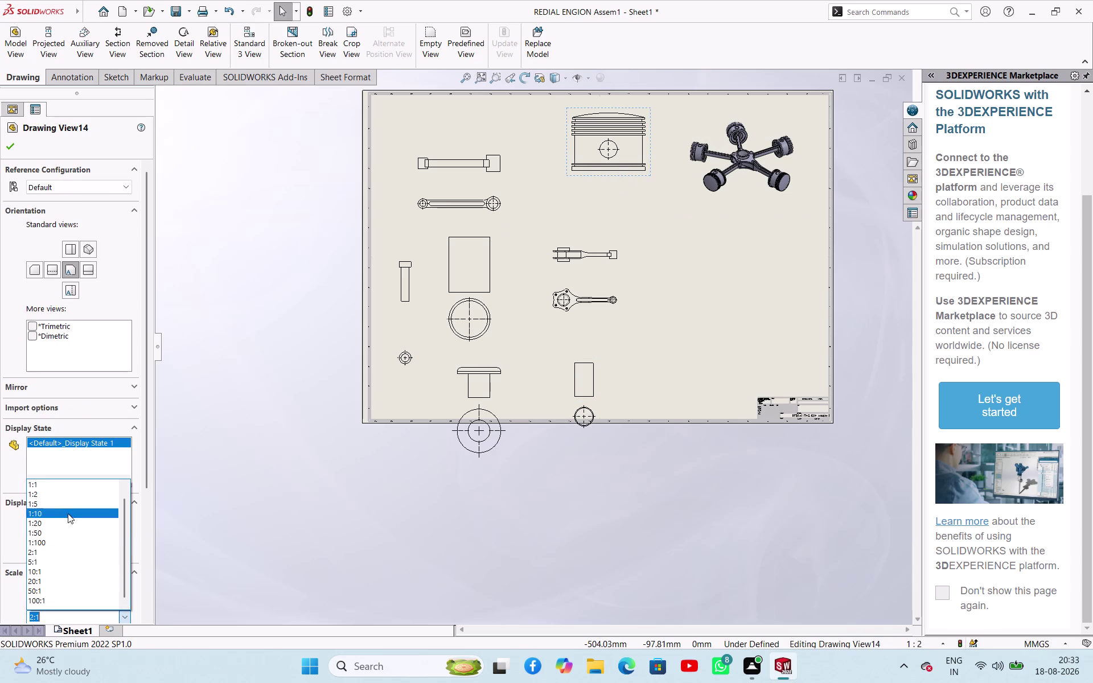
click(57, 487)
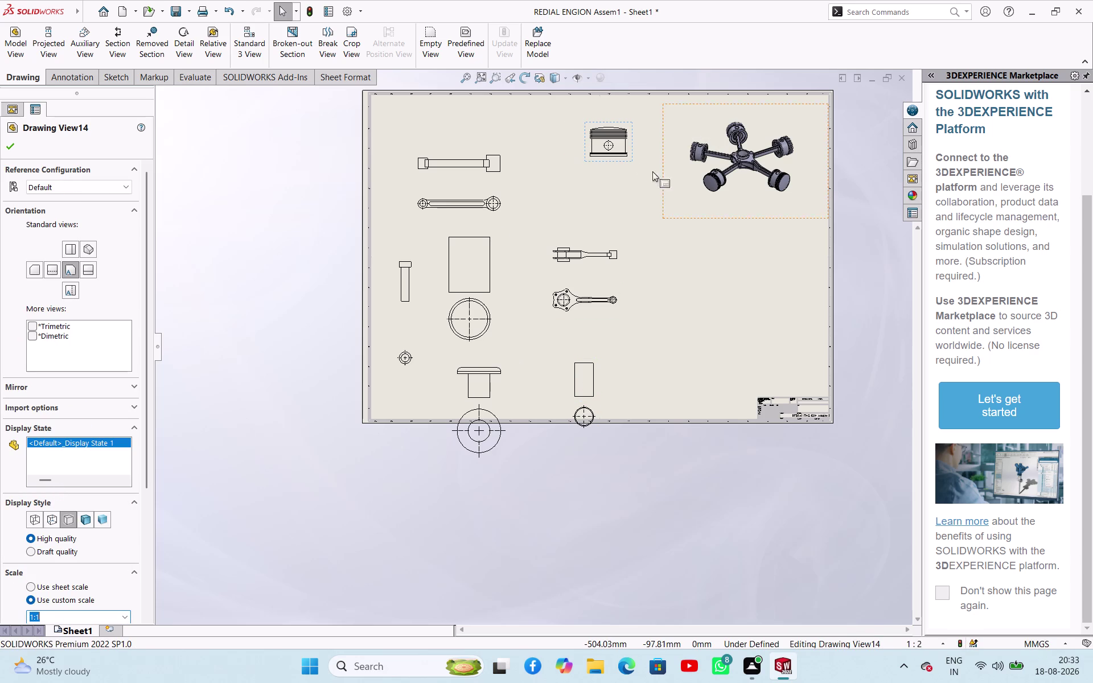
drag(630, 156, 599, 147)
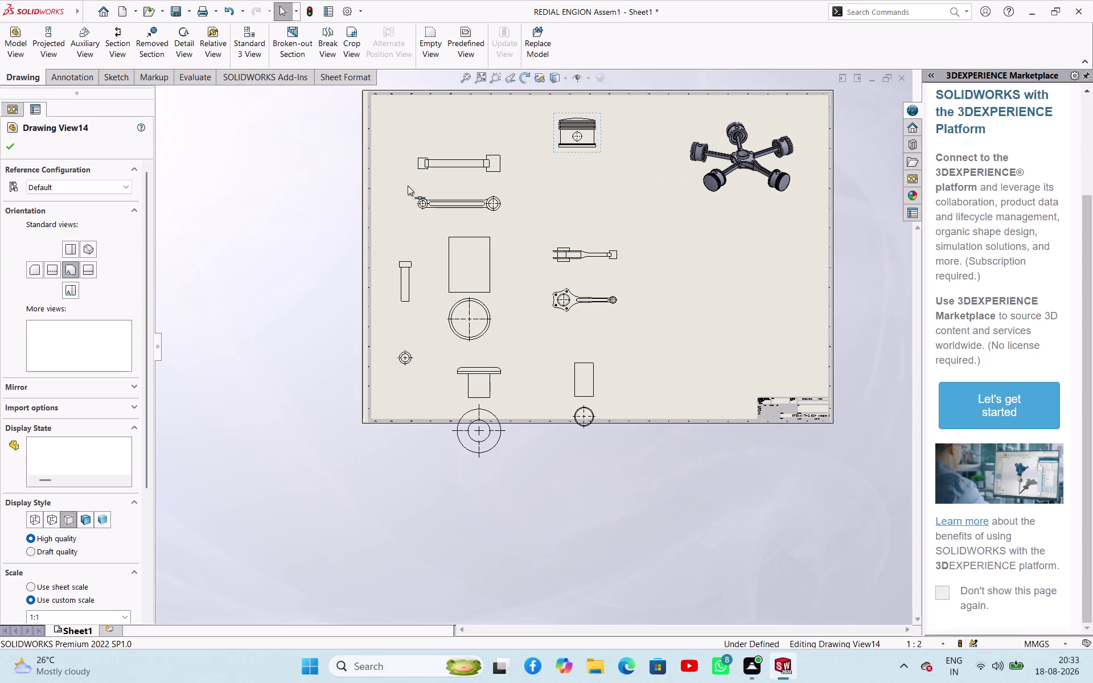
click(322, 182)
click(599, 137)
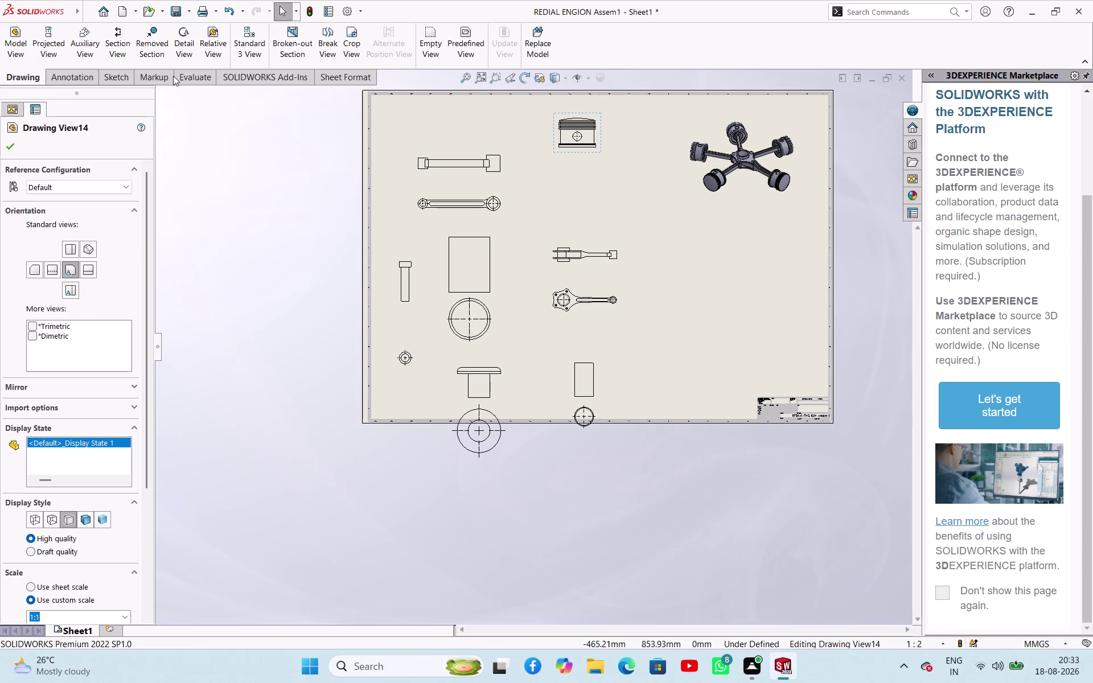
click(53, 48)
click(594, 151)
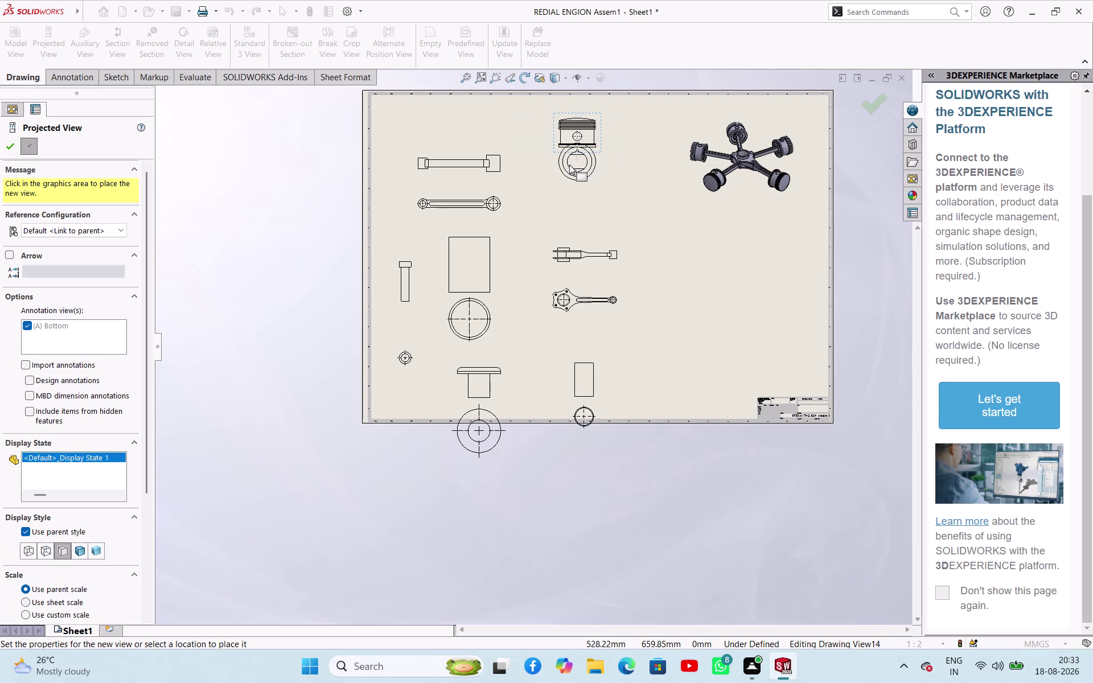
Place the piston's circular projected view directly below the piston view.
click(568, 171)
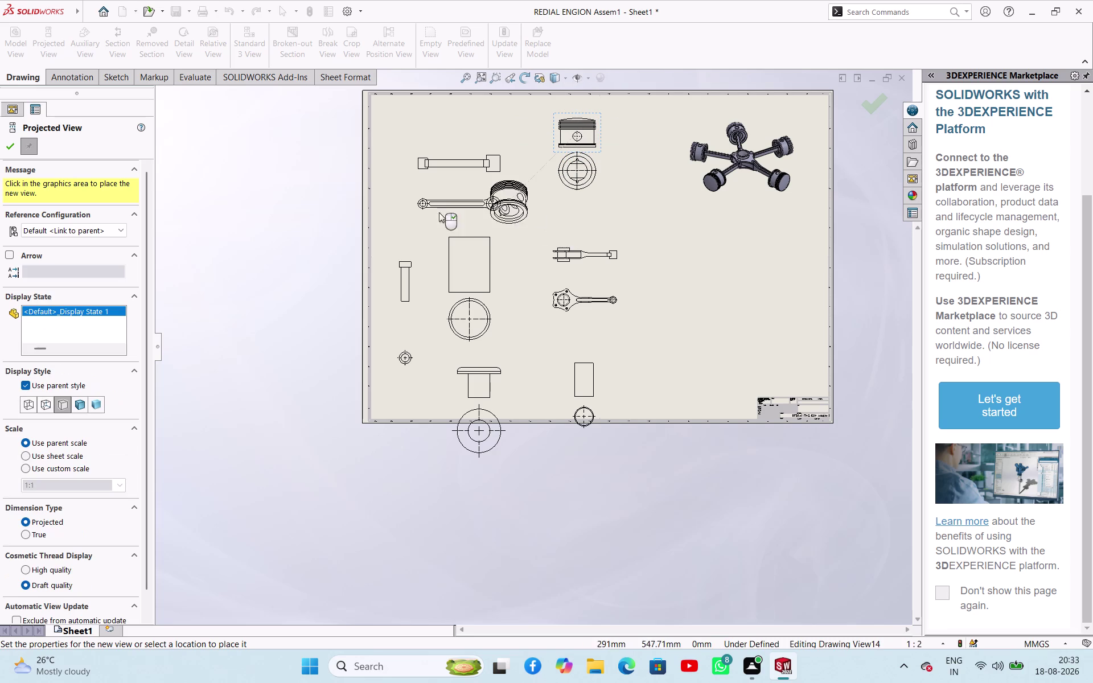
key(Escape)
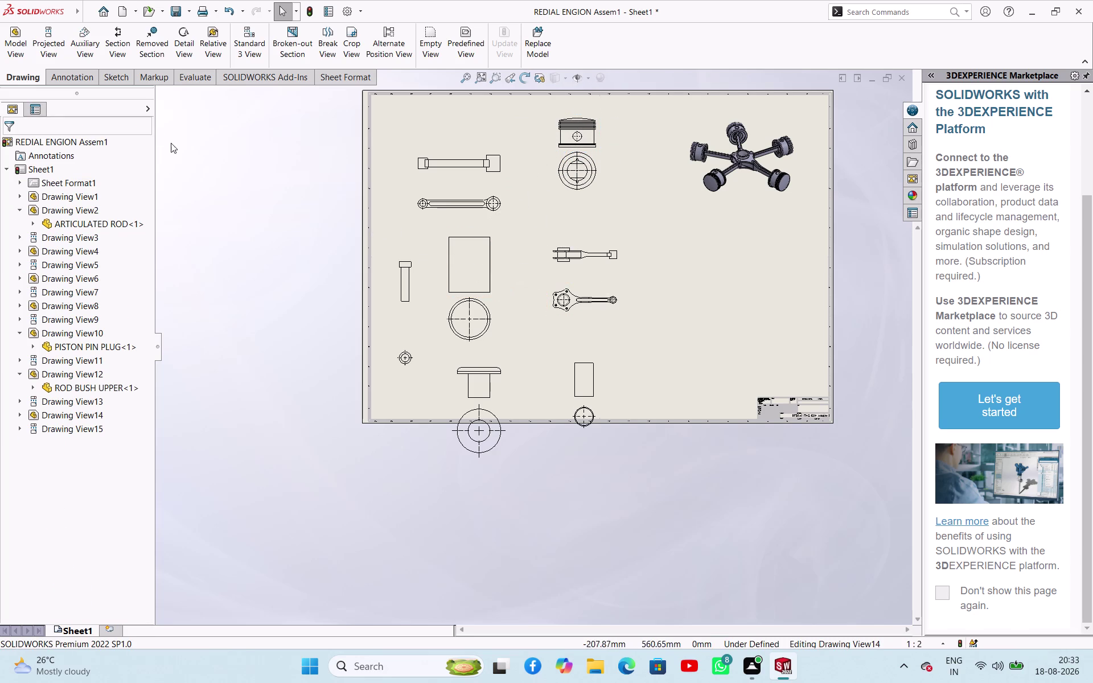
click(26, 58)
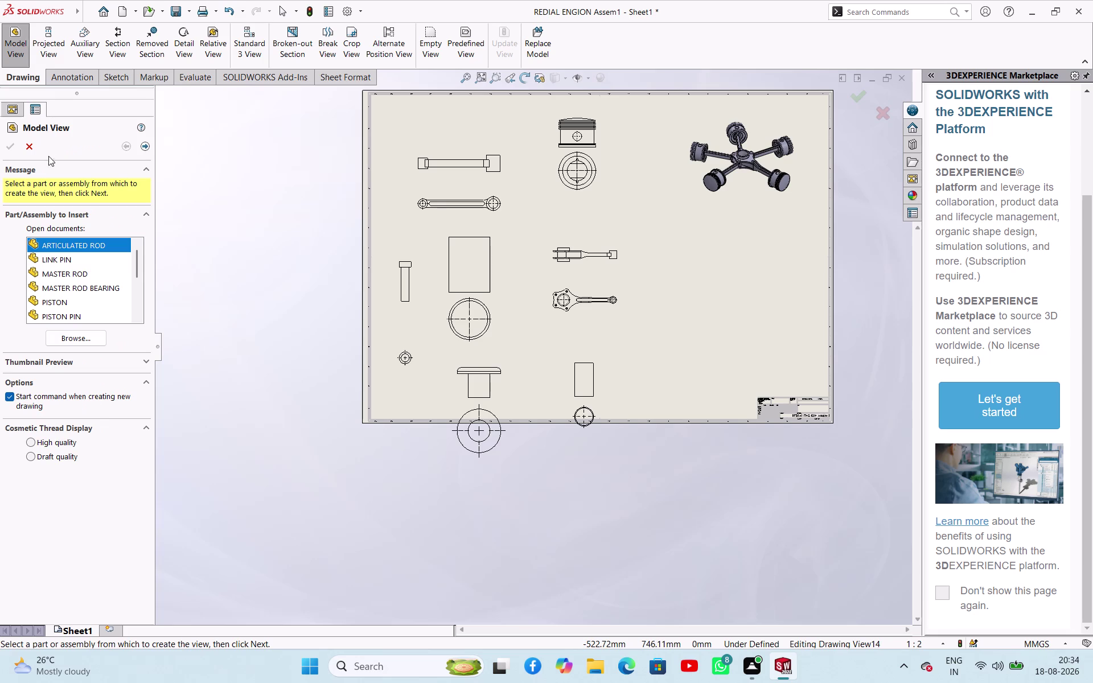
Open PISTON RING and place its edge view with a circular projected view below.
click(91, 338)
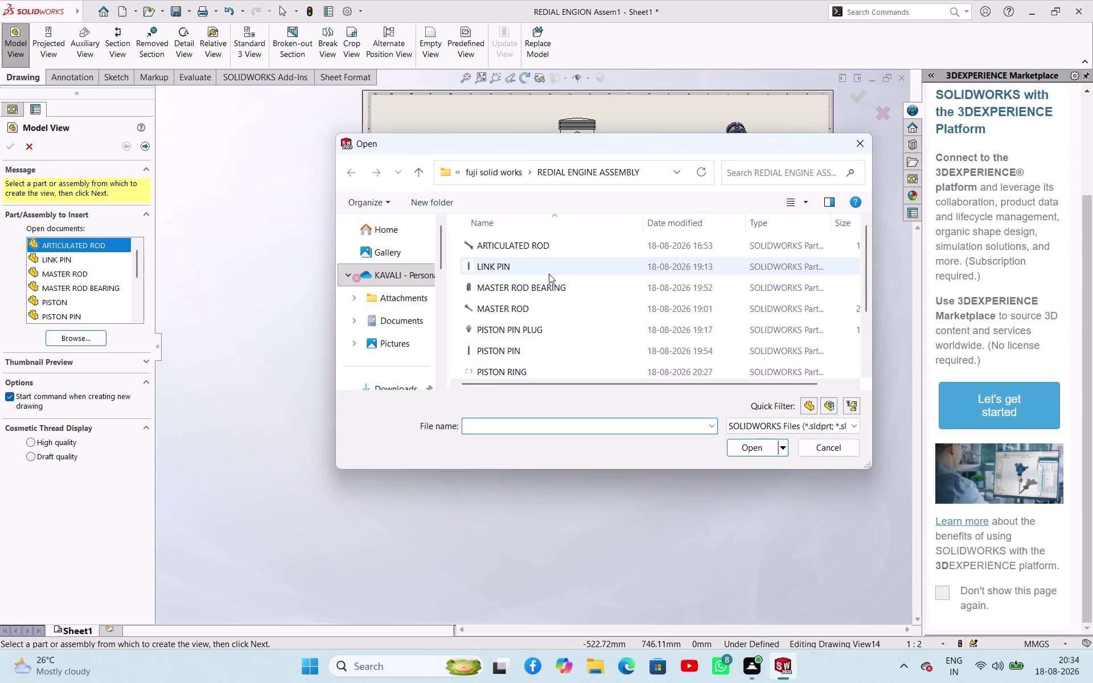
scroll(down, 3)
scroll(down, 3)
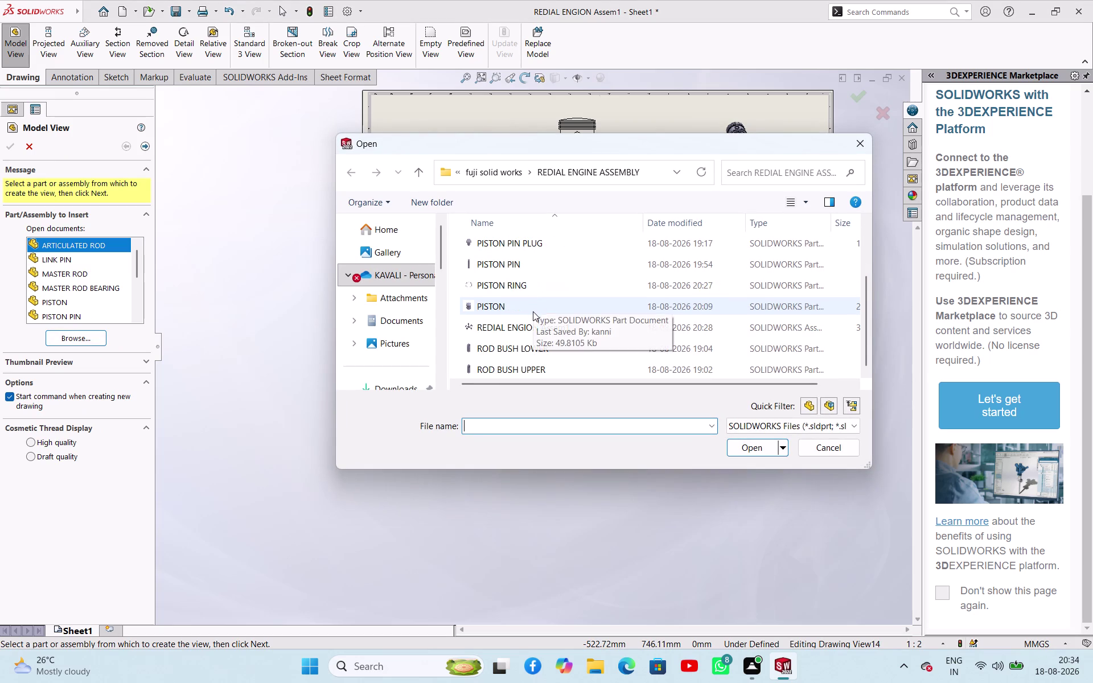
drag(504, 281, 517, 286)
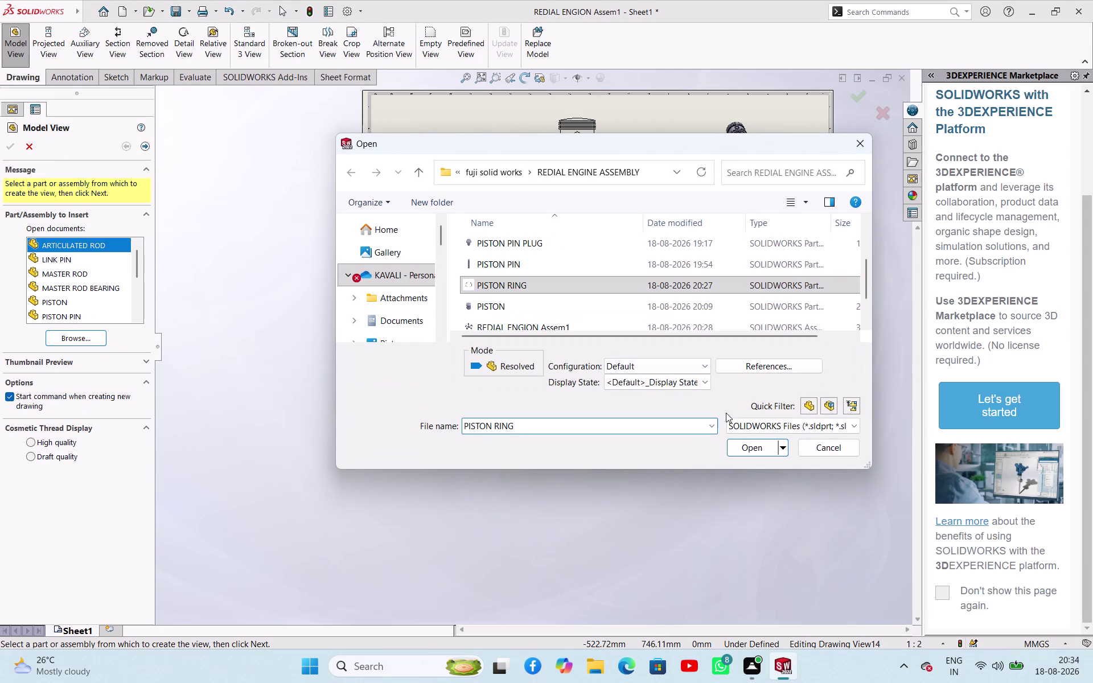
click(753, 444)
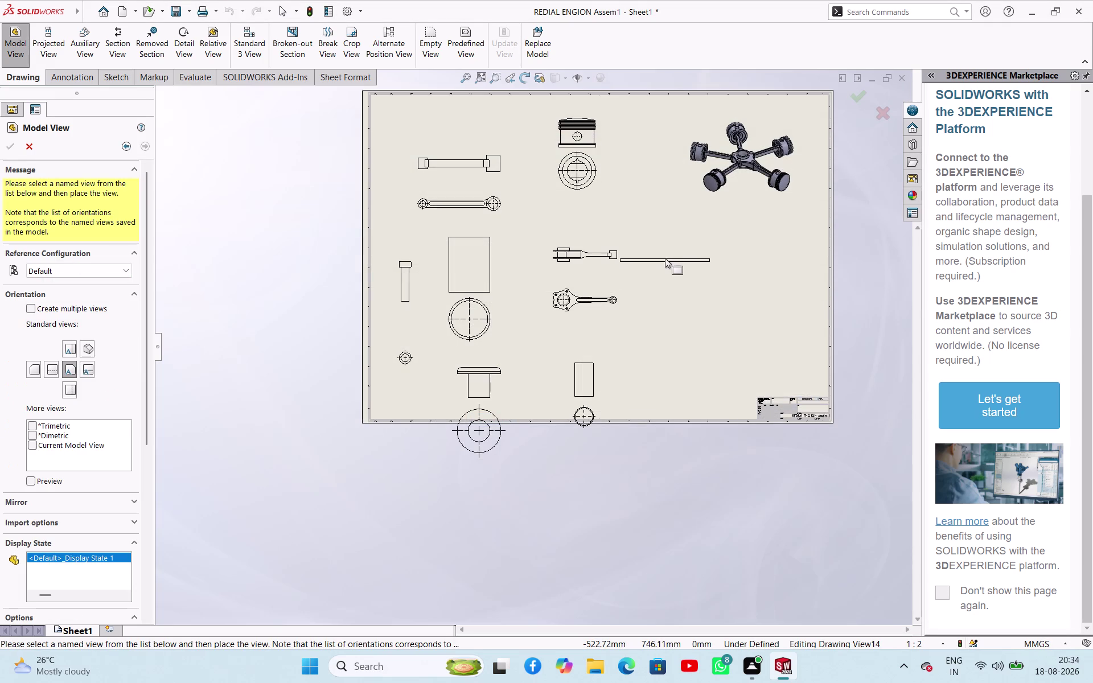
click(665, 246)
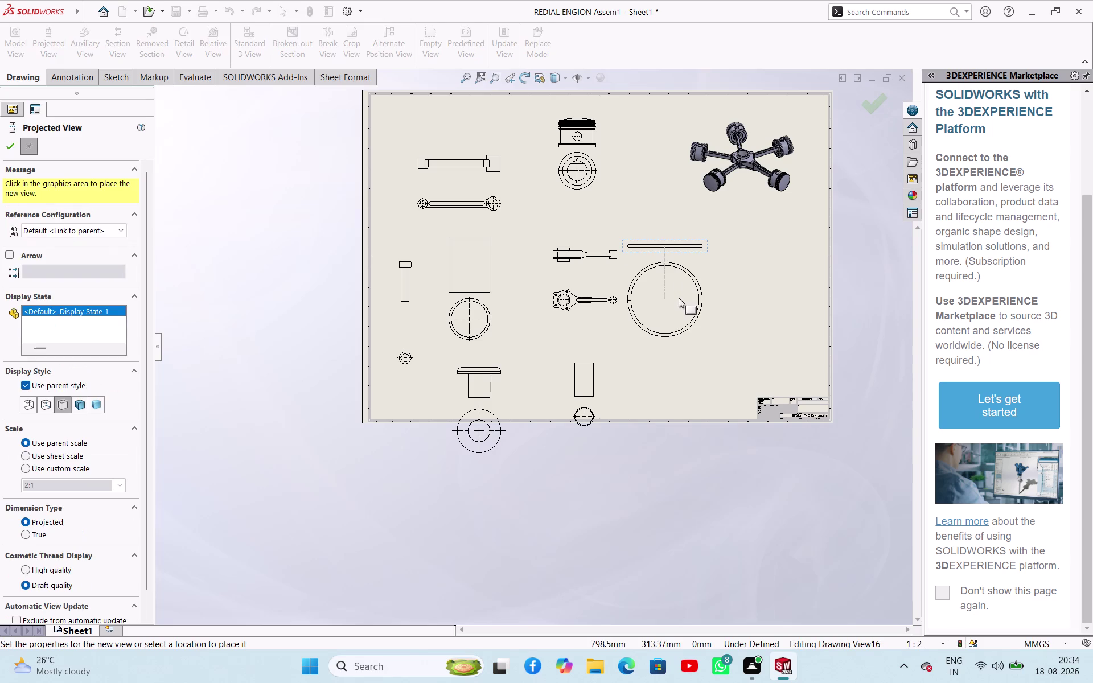
click(679, 291)
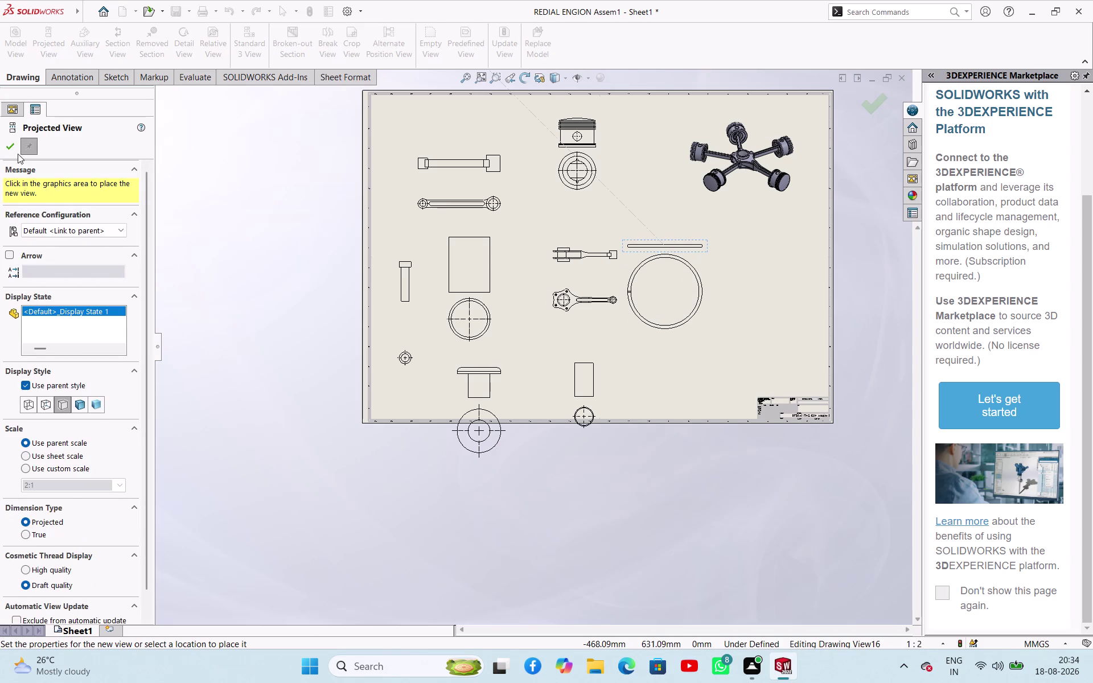
click(14, 147)
Give the piston ring view a custom scale from the scale list.
click(691, 323)
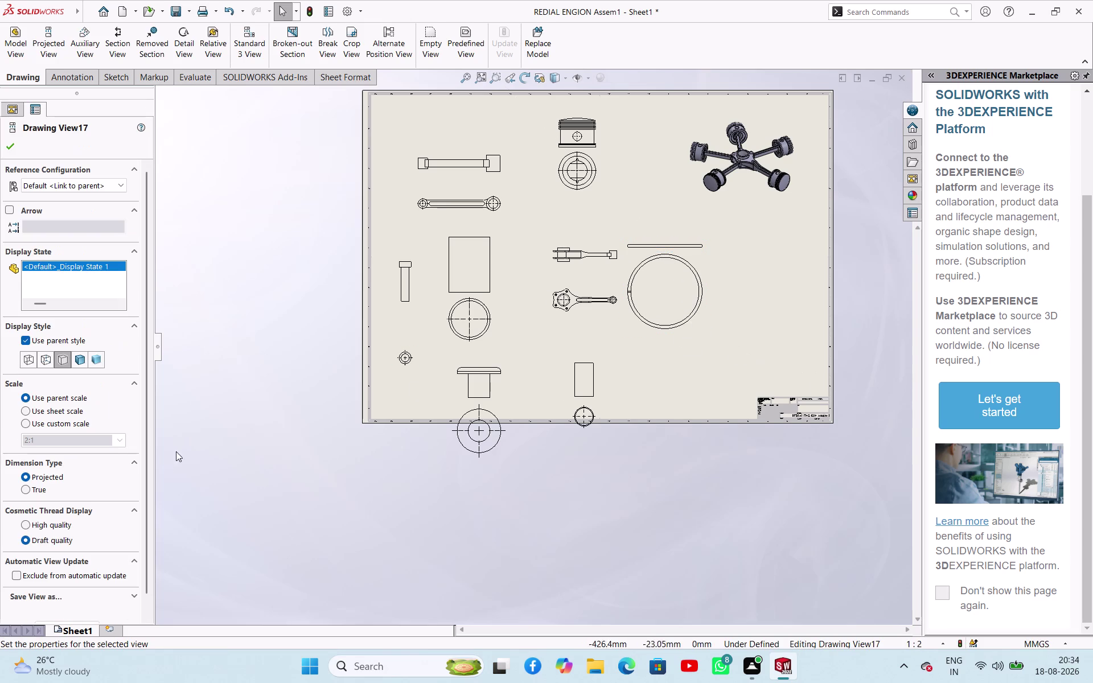
click(81, 423)
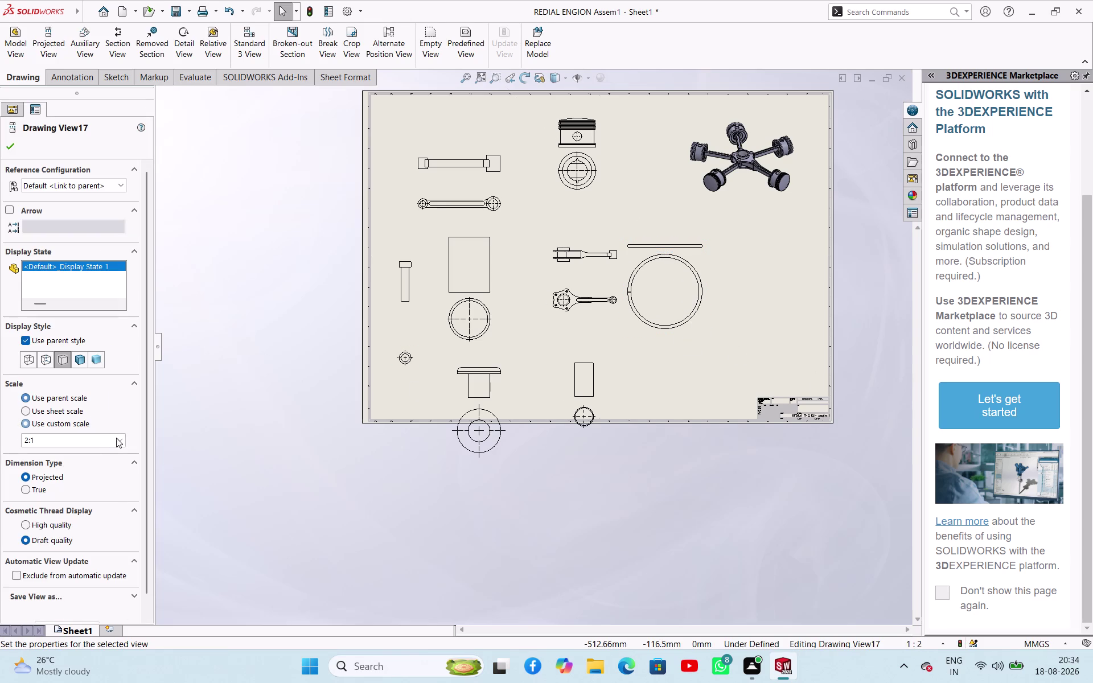
click(121, 443)
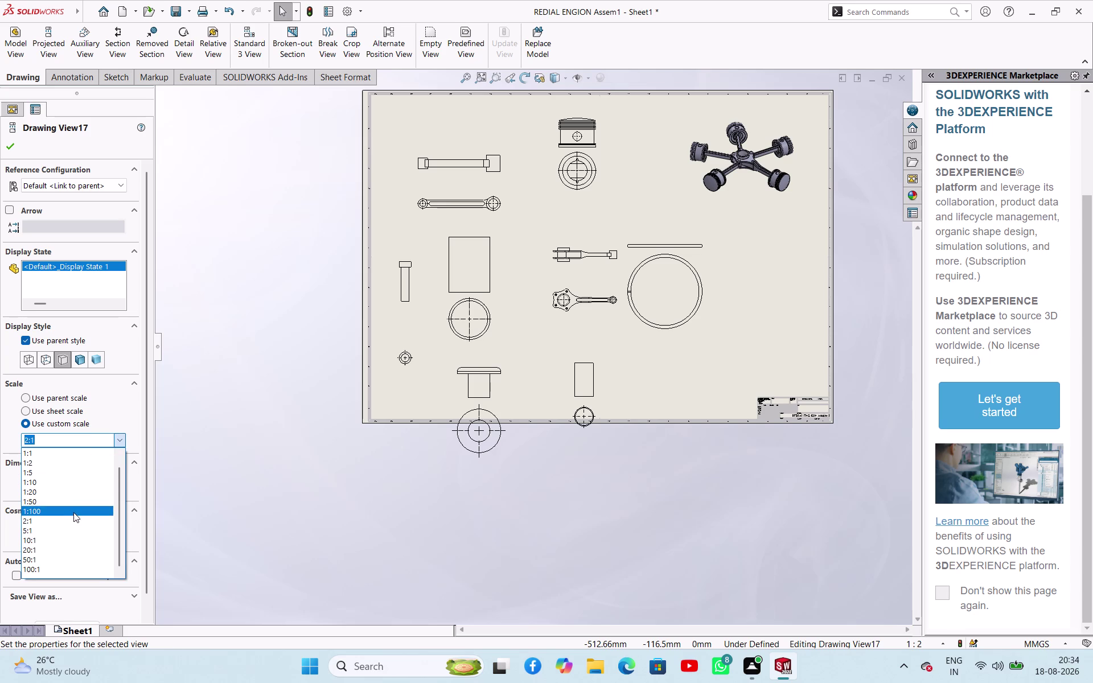
click(72, 517)
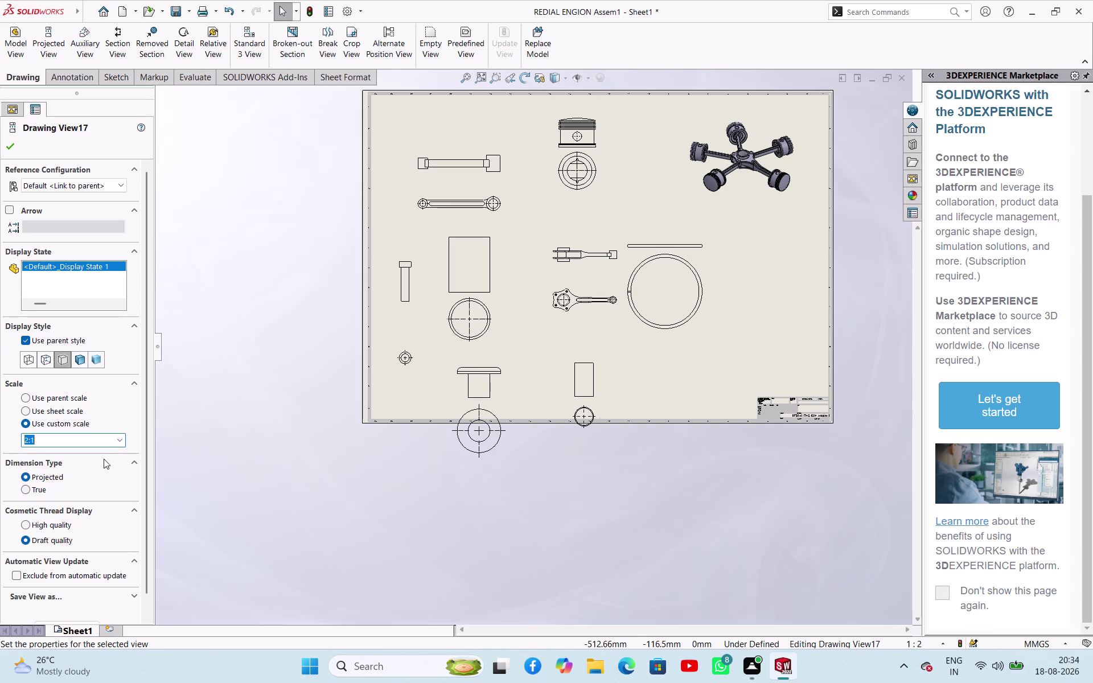
click(119, 437)
click(81, 450)
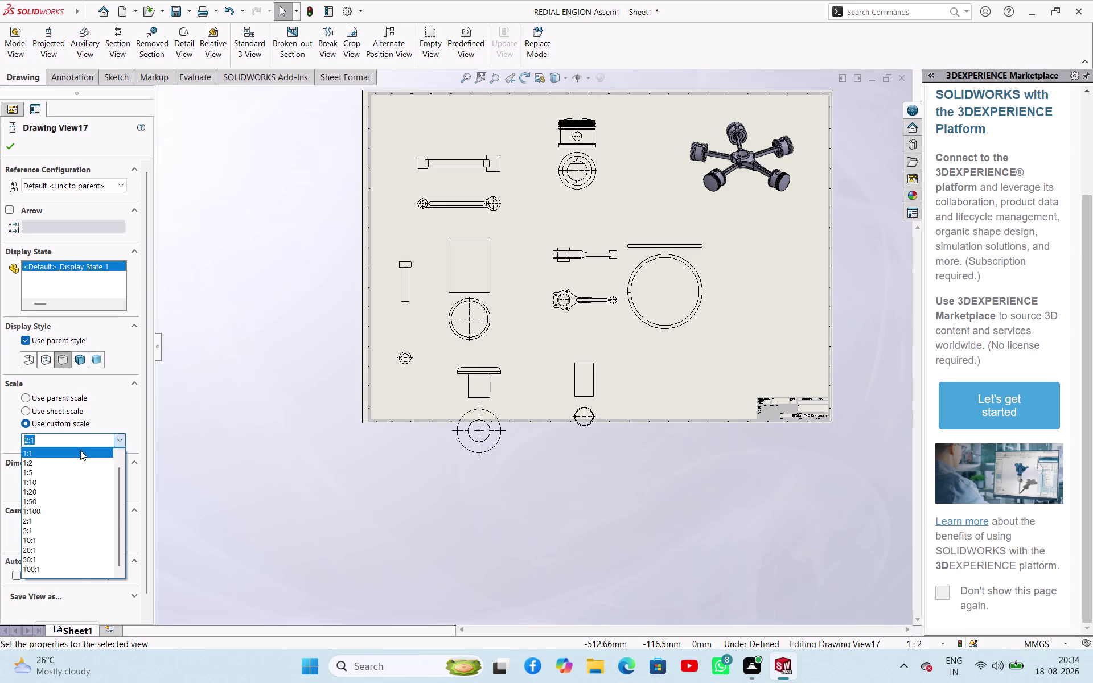
click(213, 445)
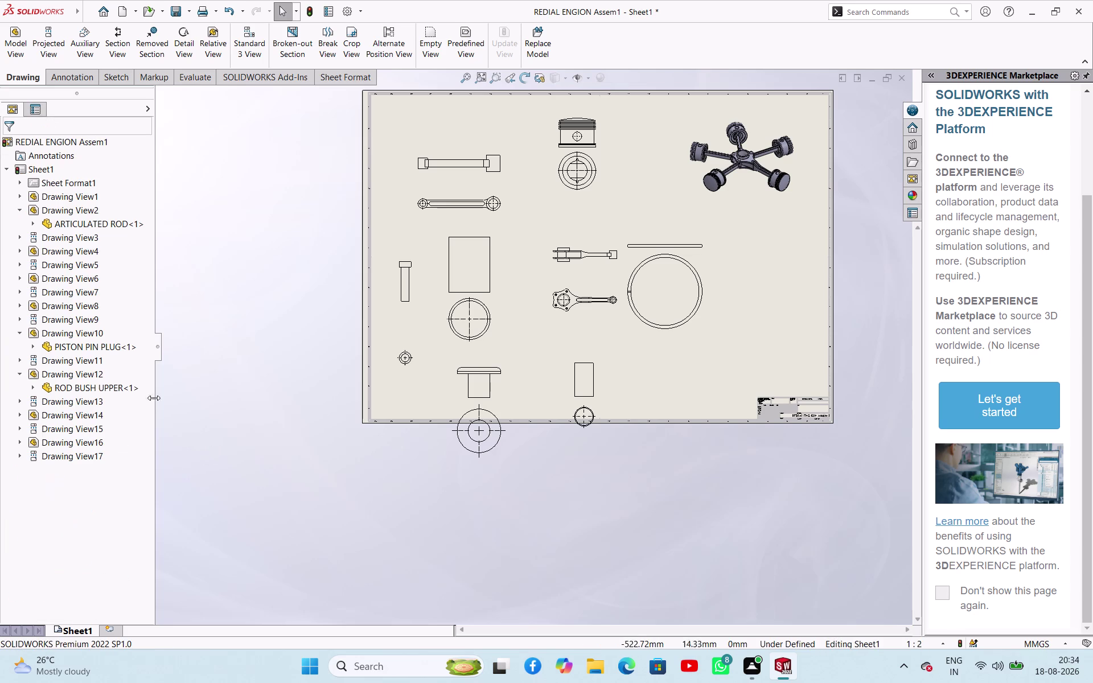
Move the piston ring and piston views up near the top, shifting them left.
drag(709, 335, 716, 314)
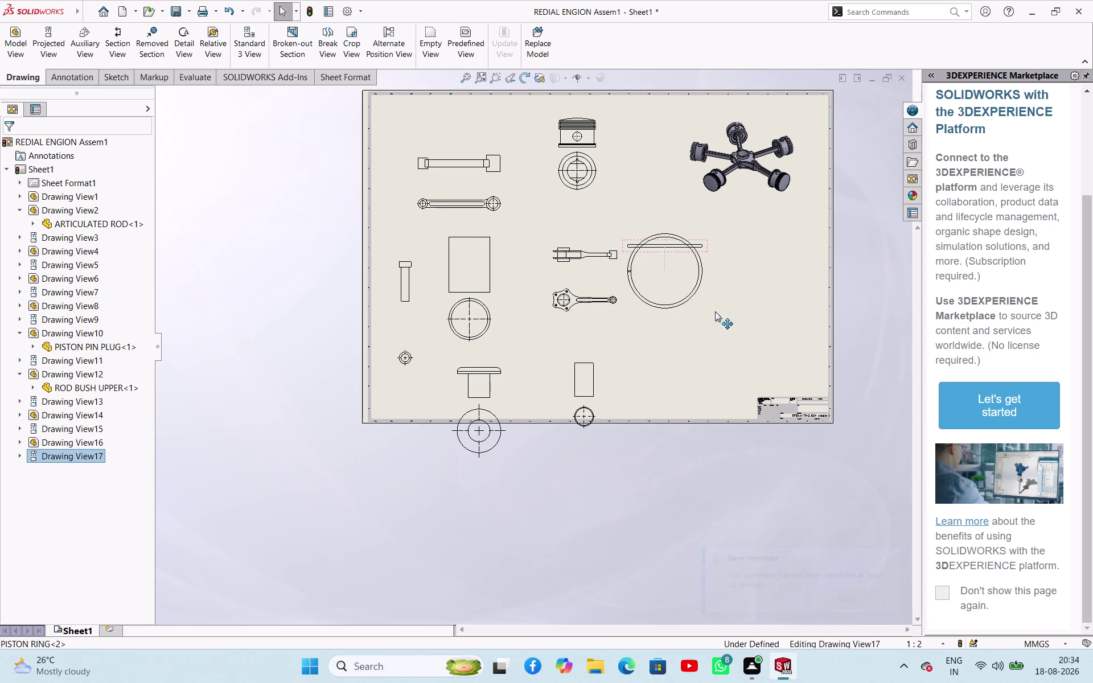
drag(715, 313, 697, 239)
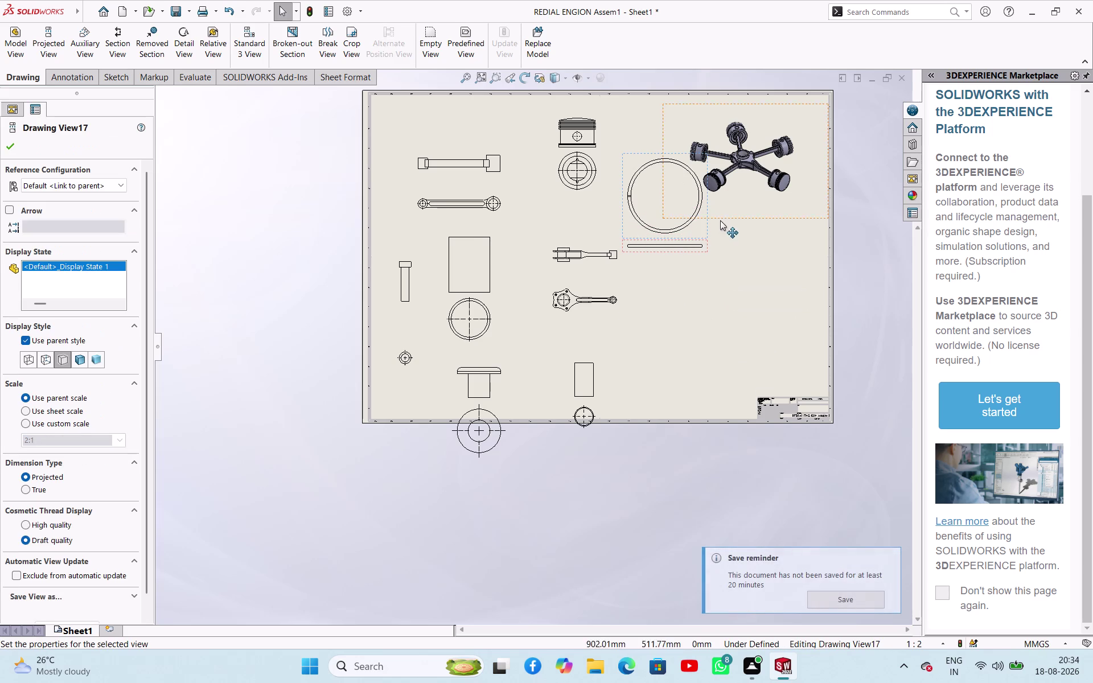
drag(602, 177, 567, 175)
drag(599, 138, 576, 138)
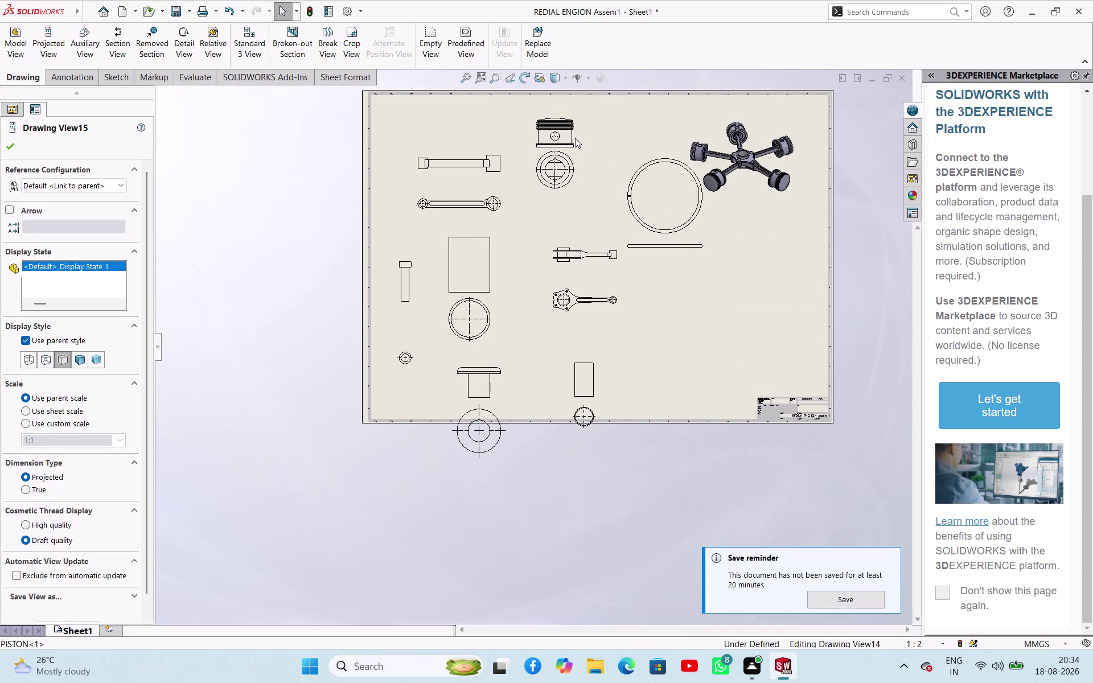
drag(577, 138, 561, 141)
drag(501, 175, 489, 173)
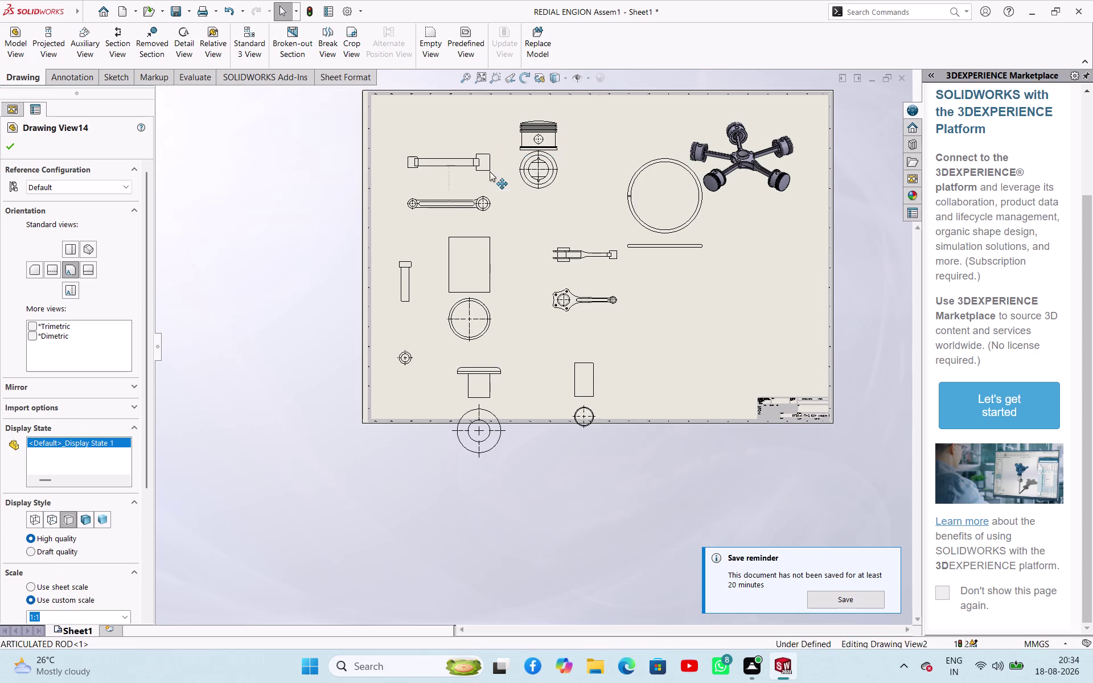
Regroup the articulated rod, rectangle-circle and link pin views higher on the left.
drag(490, 173, 463, 125)
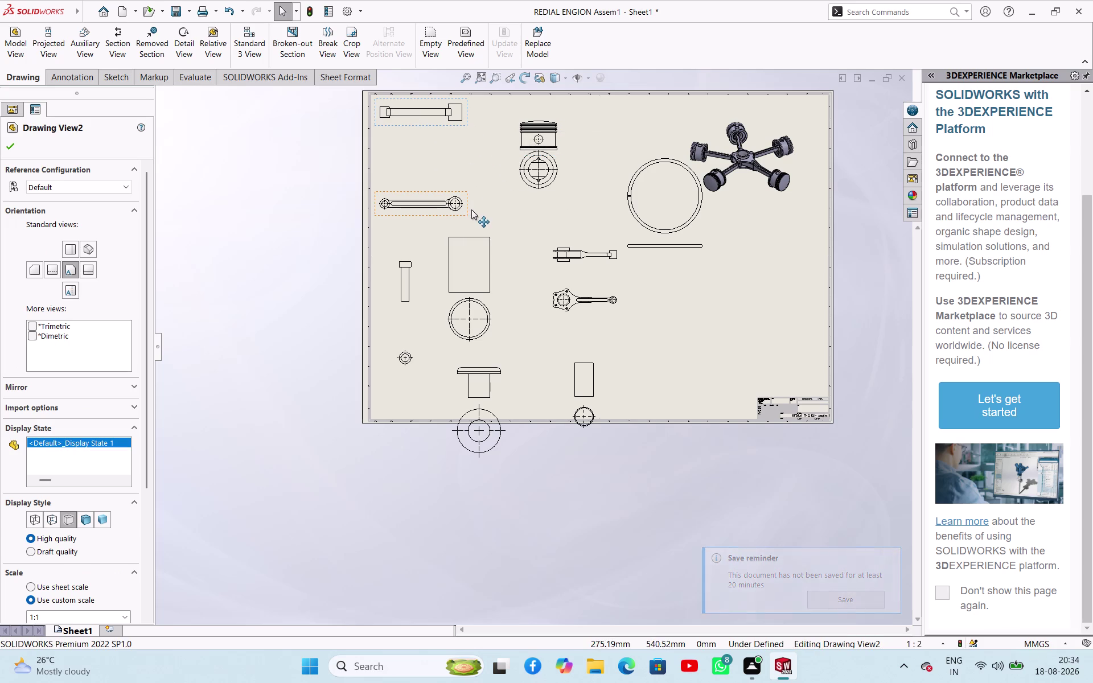
drag(465, 210, 474, 152)
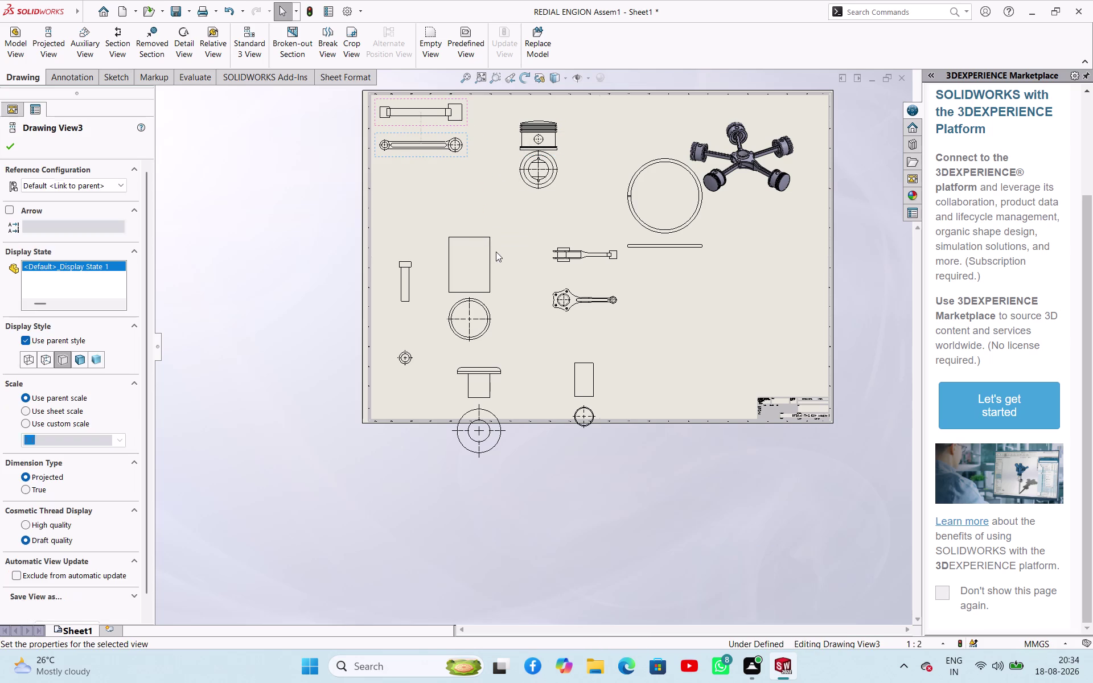
drag(495, 260, 485, 189)
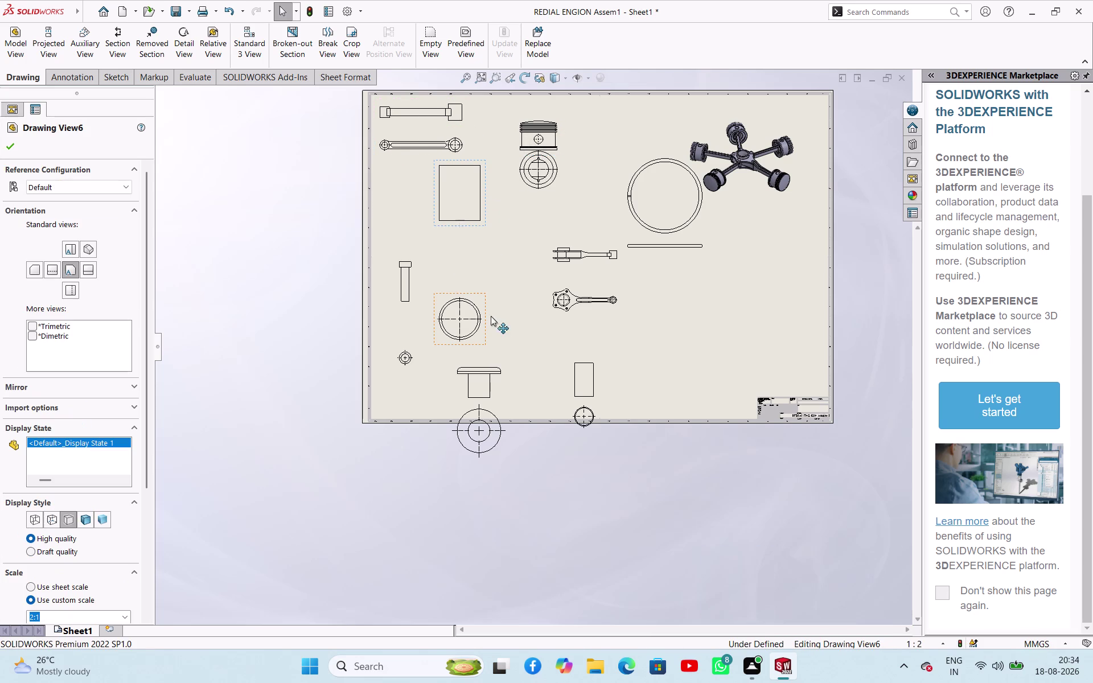
drag(488, 326, 489, 263)
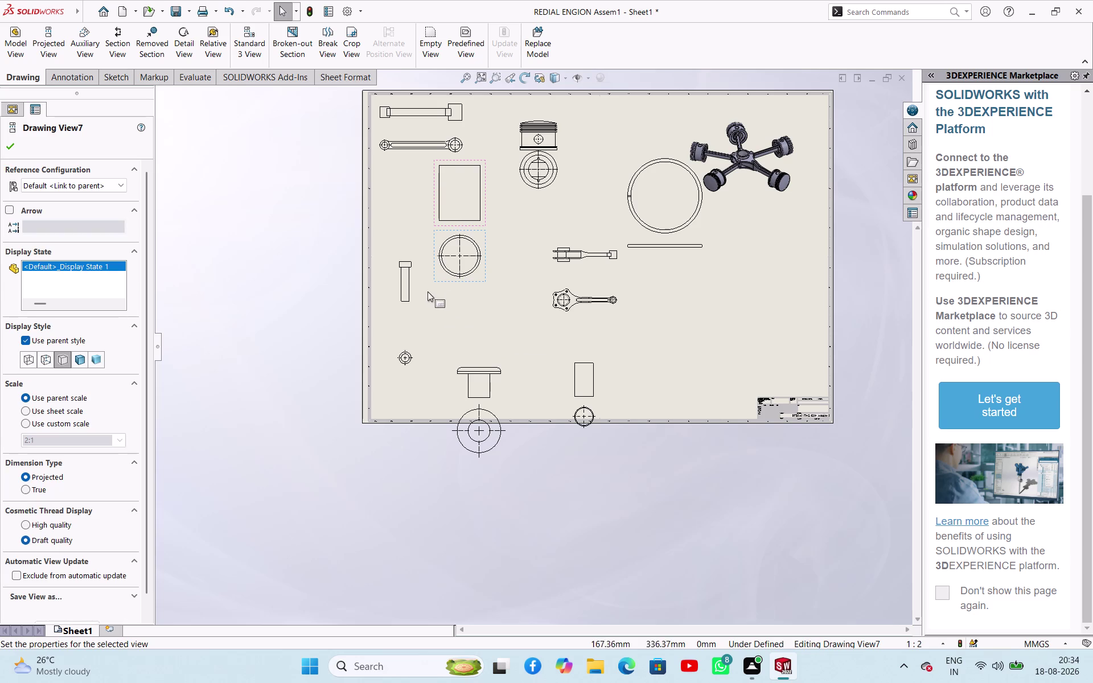
drag(420, 301, 406, 204)
drag(402, 368, 409, 282)
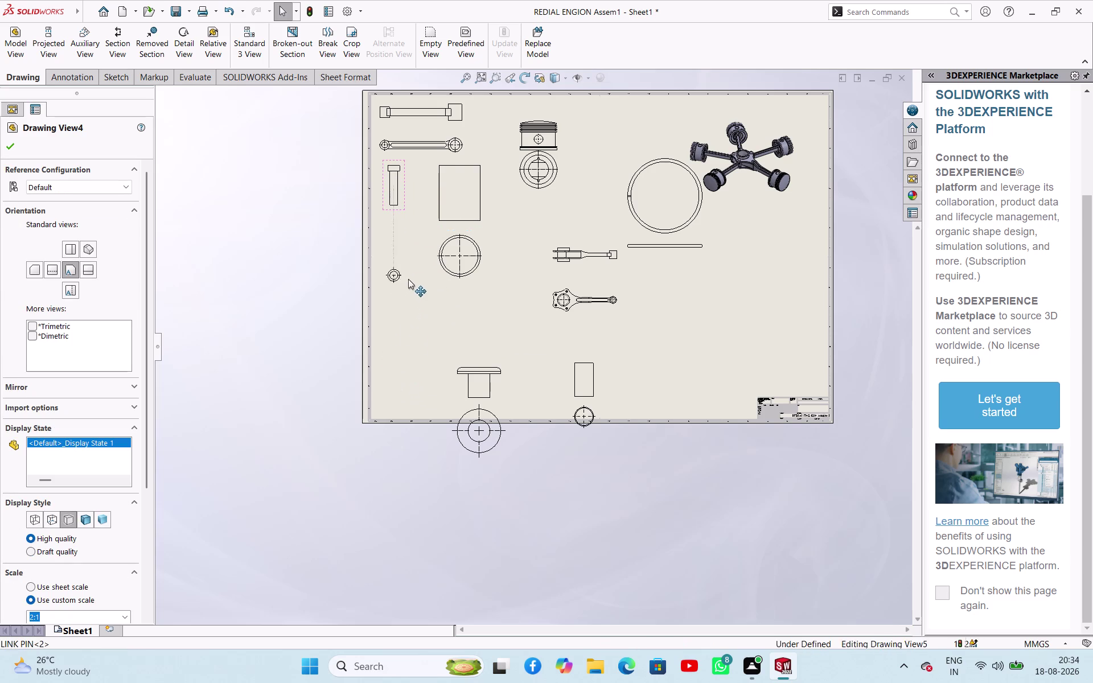
drag(409, 282, 404, 235)
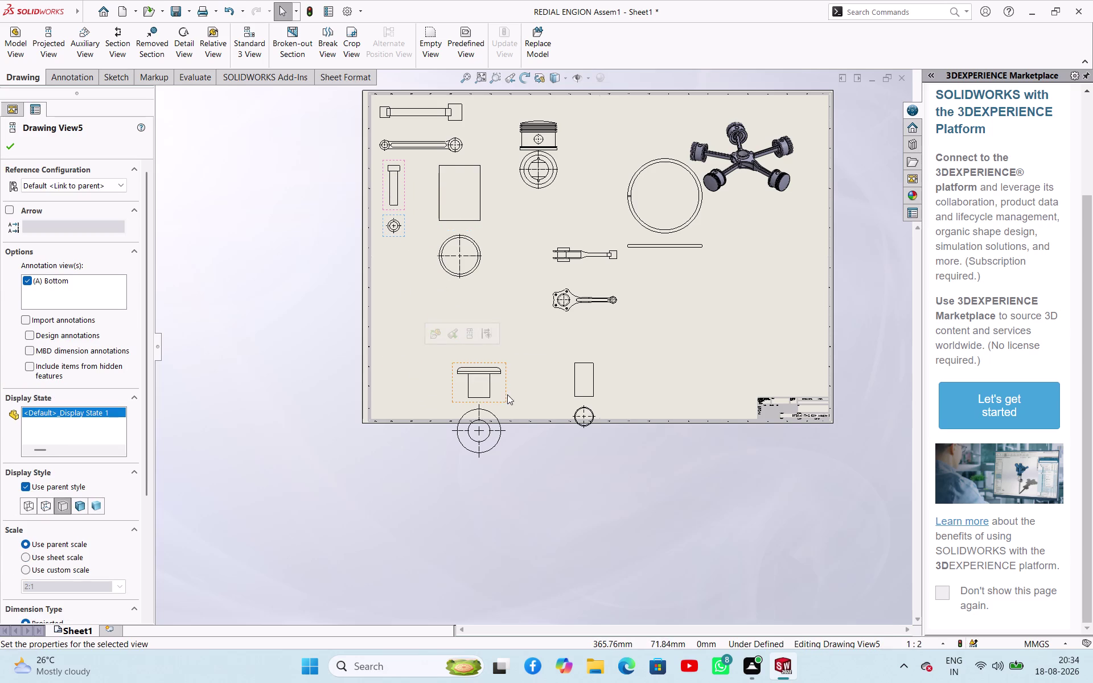
Move the flanged bush and small rectangle views up, each with its circle beneath.
drag(508, 394, 429, 291)
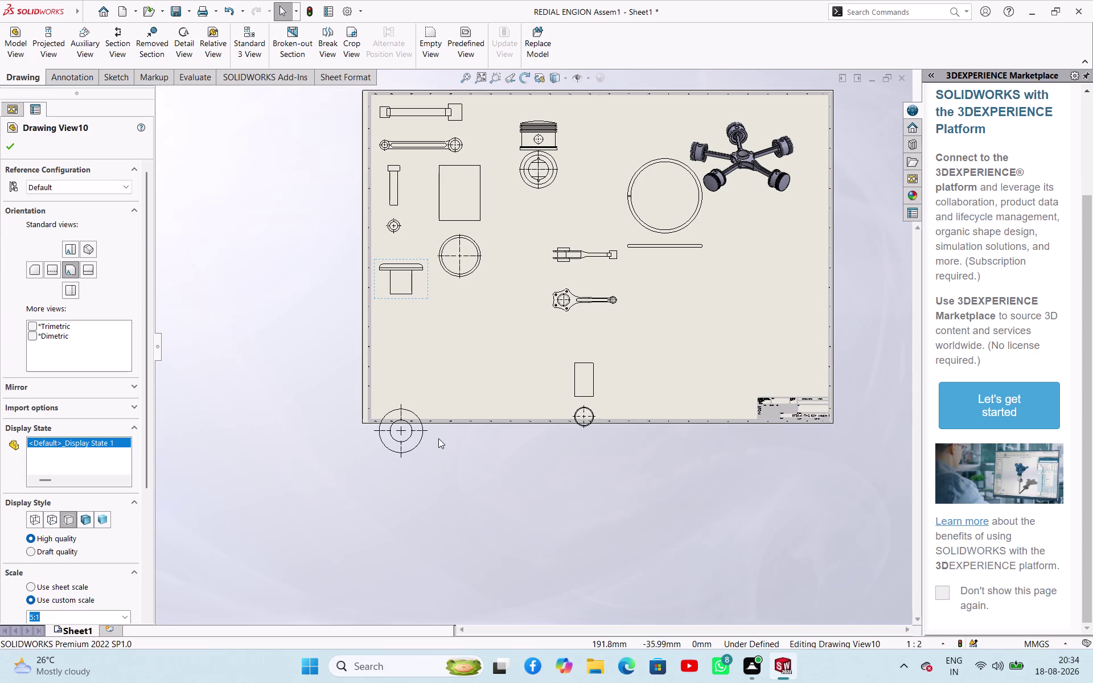
drag(430, 444, 426, 341)
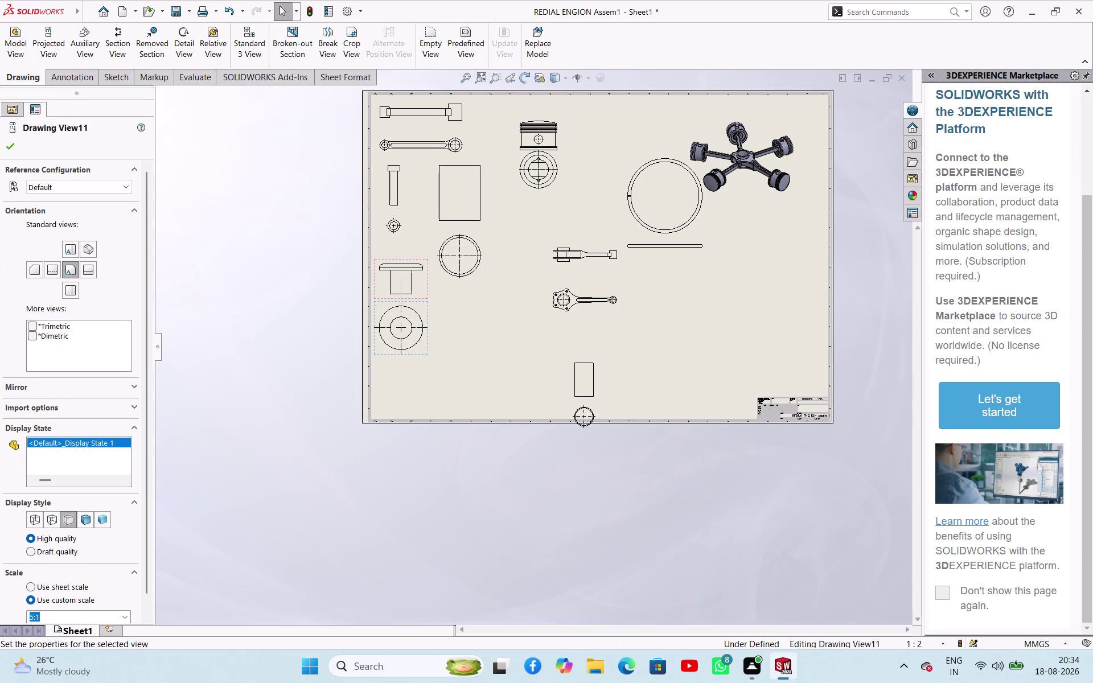
drag(596, 382, 460, 336)
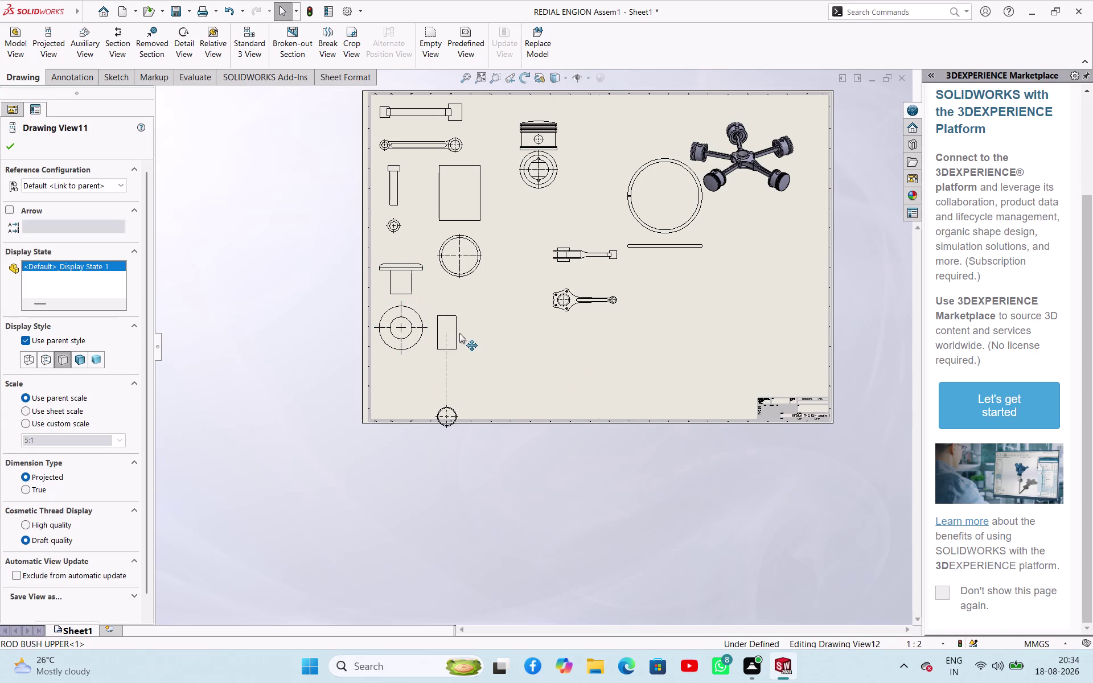
drag(459, 336, 467, 318)
drag(468, 406, 470, 388)
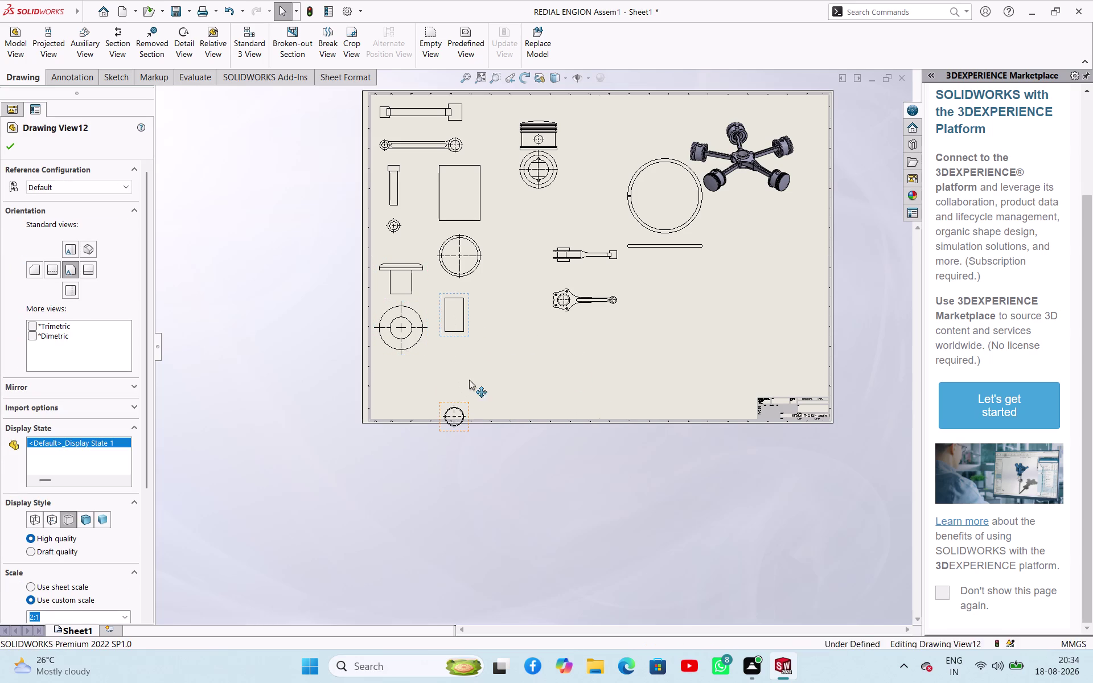
drag(469, 388, 472, 346)
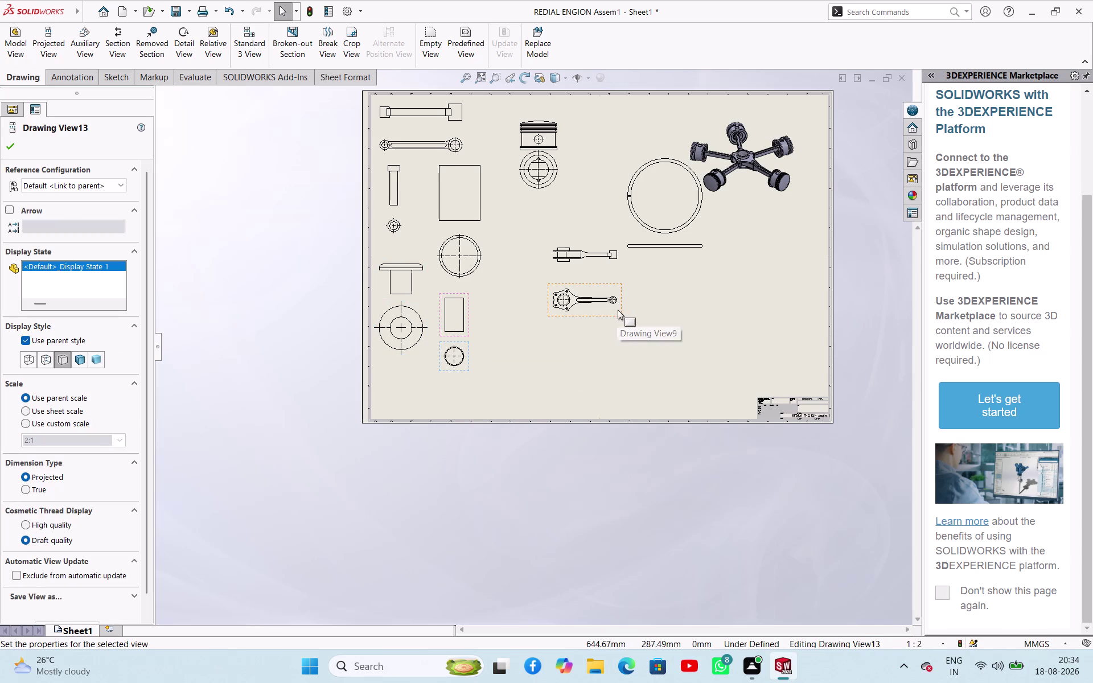
drag(618, 309, 563, 314)
click(637, 346)
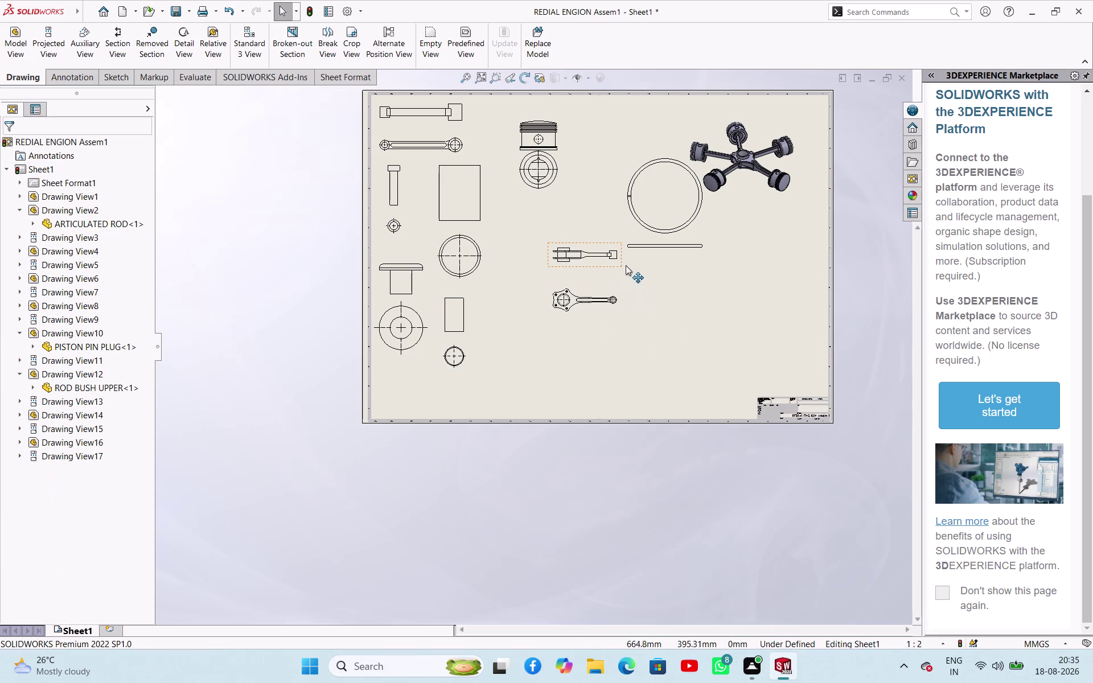
Group the master rod views together, further left and higher on the sheet.
drag(625, 265, 570, 244)
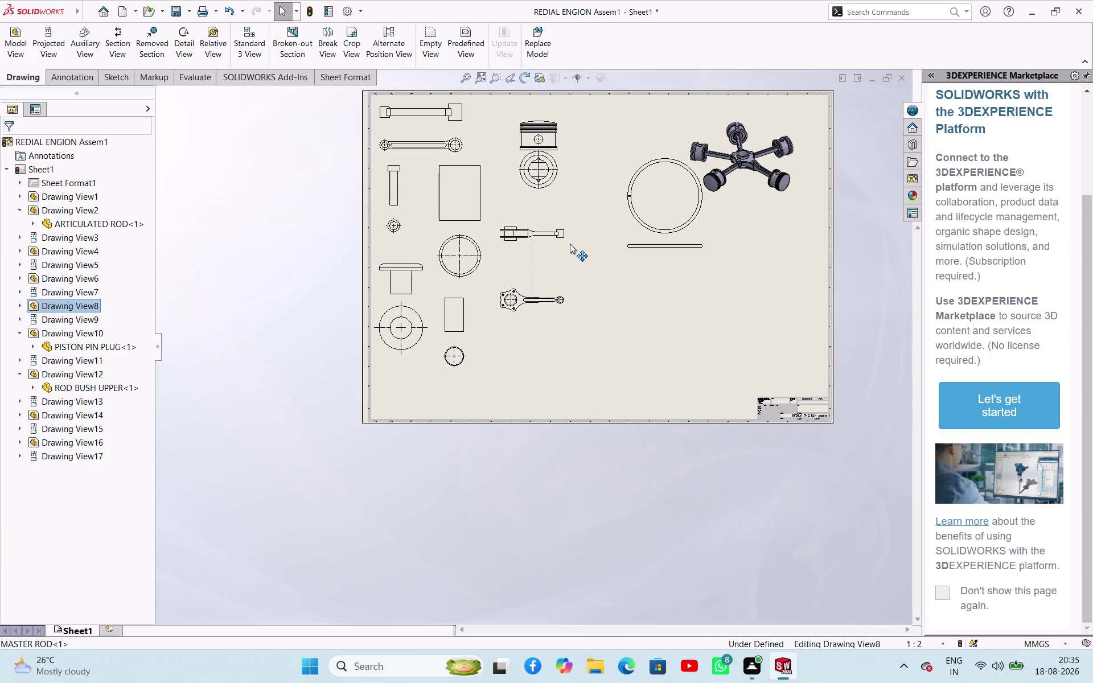
drag(570, 244, 566, 267)
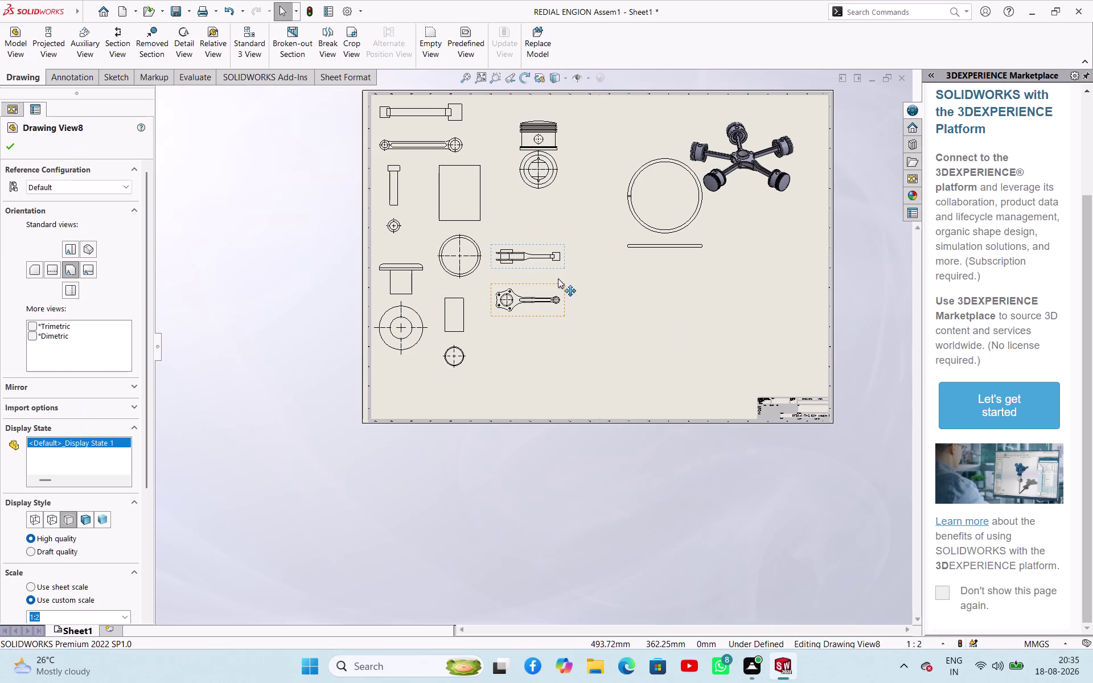
drag(559, 270, 561, 221)
drag(564, 310, 563, 288)
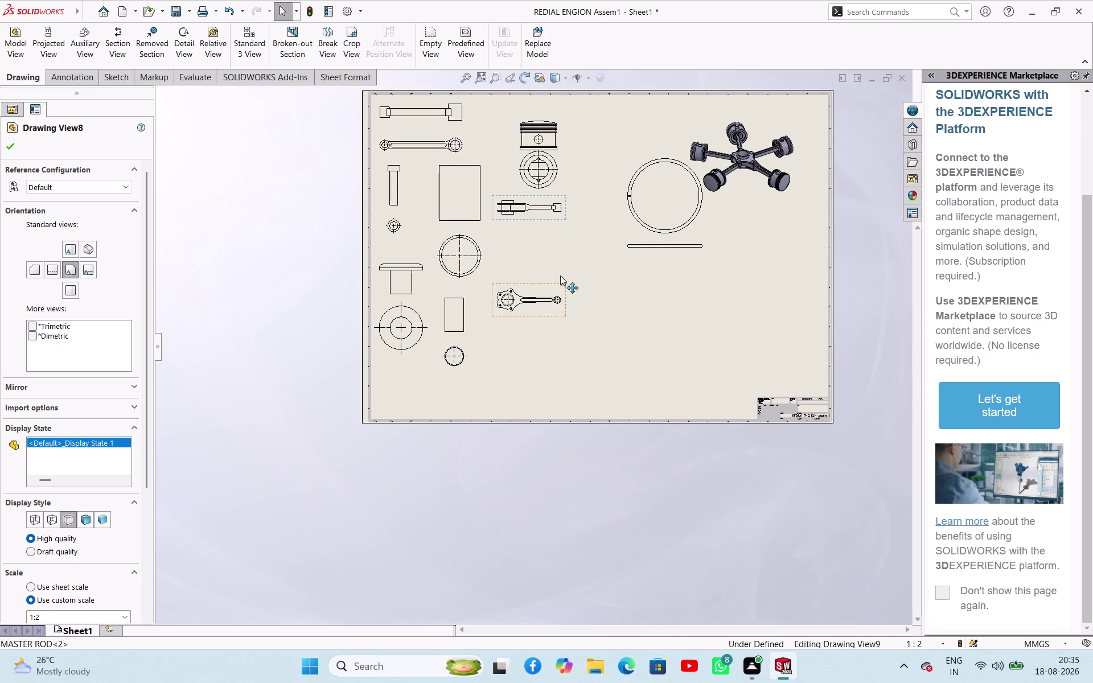
drag(562, 289, 559, 249)
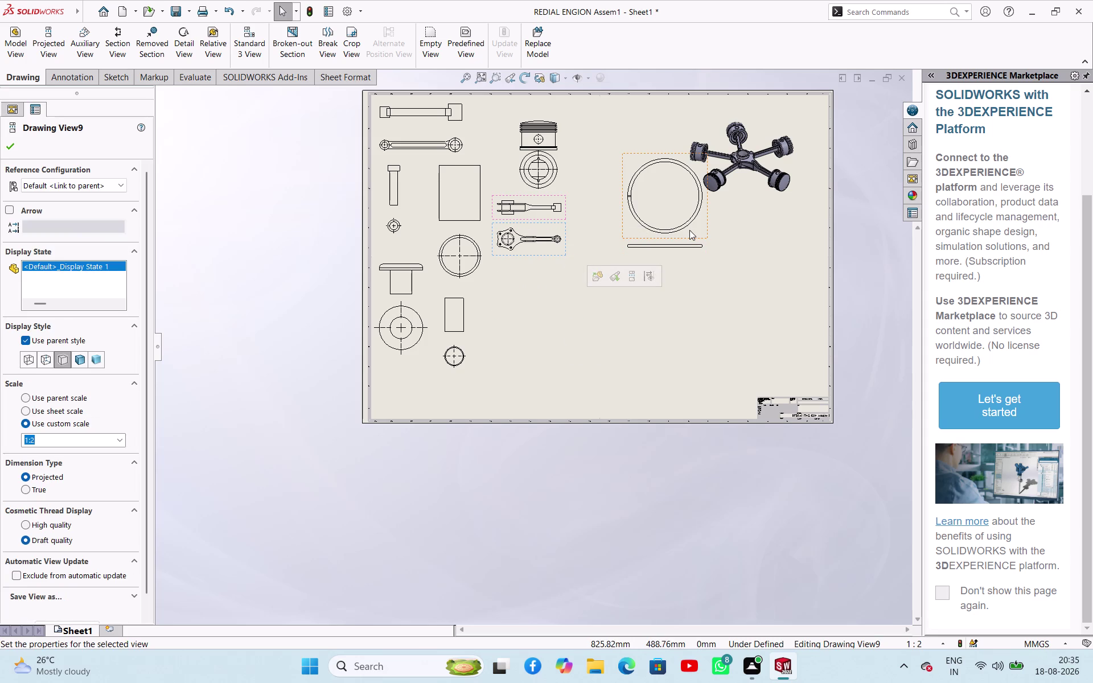
drag(690, 230, 644, 279)
click(674, 337)
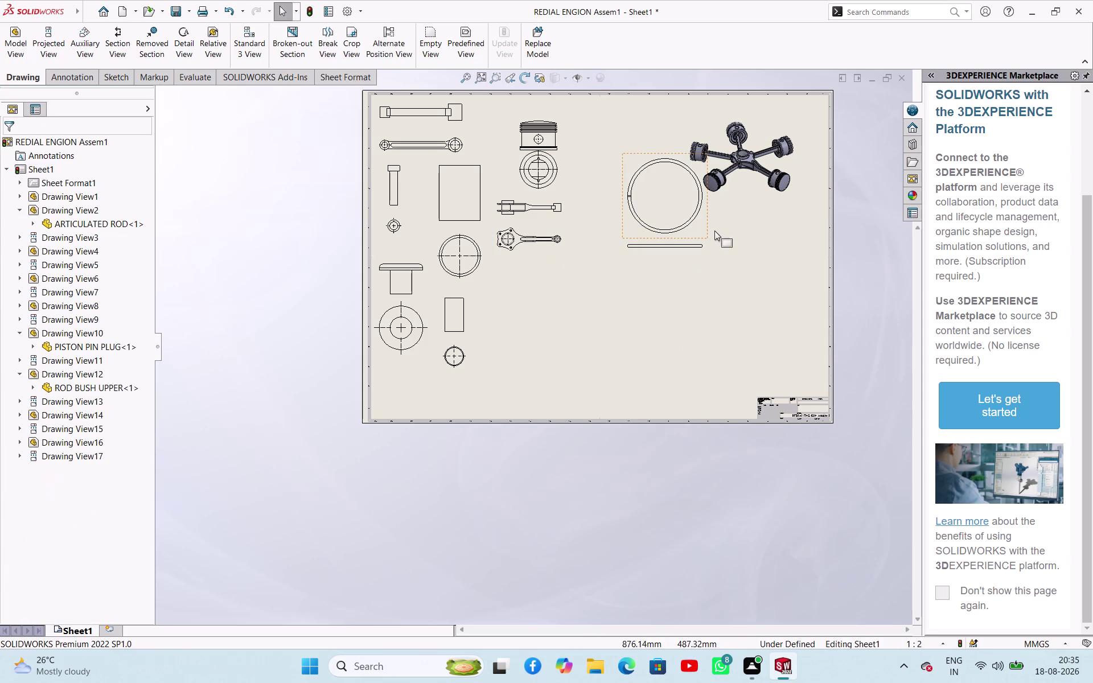
Stack the piston ring's circular view above its edge view near the bottom centre.
drag(708, 230, 551, 348)
drag(708, 345, 659, 340)
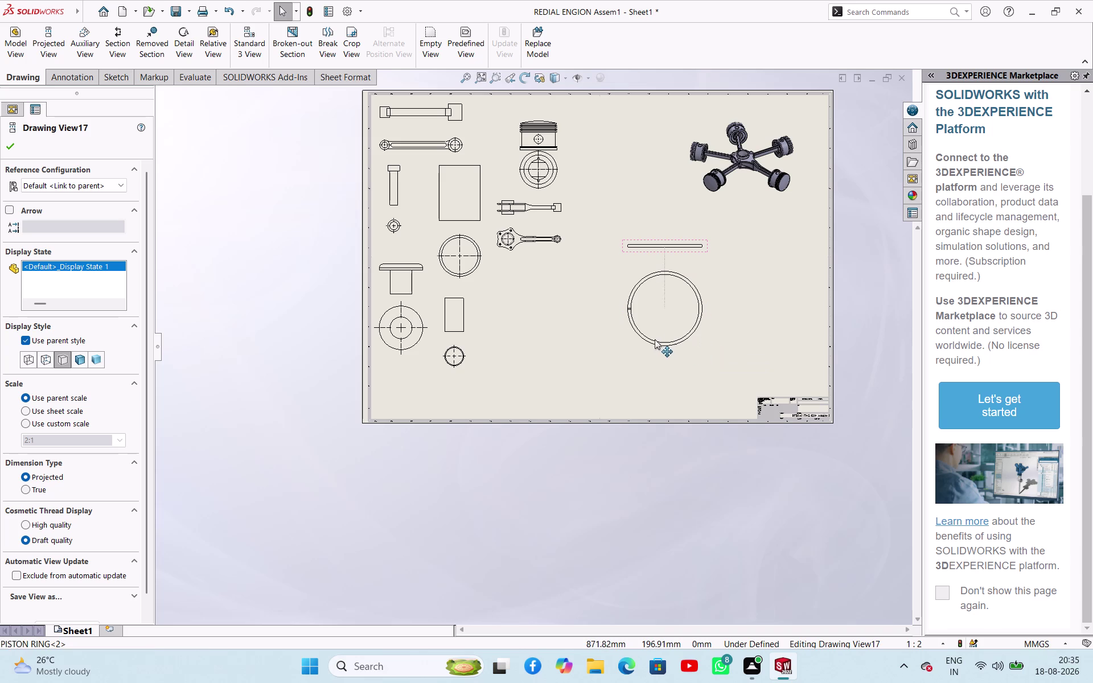
drag(658, 340, 633, 336)
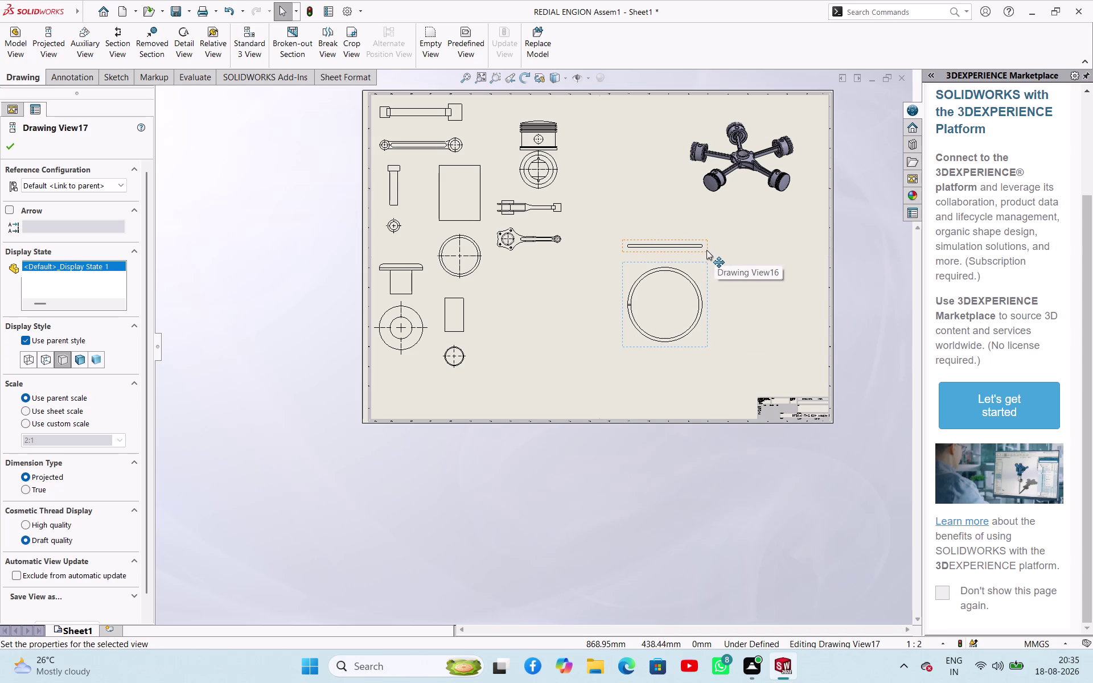
drag(707, 250, 585, 352)
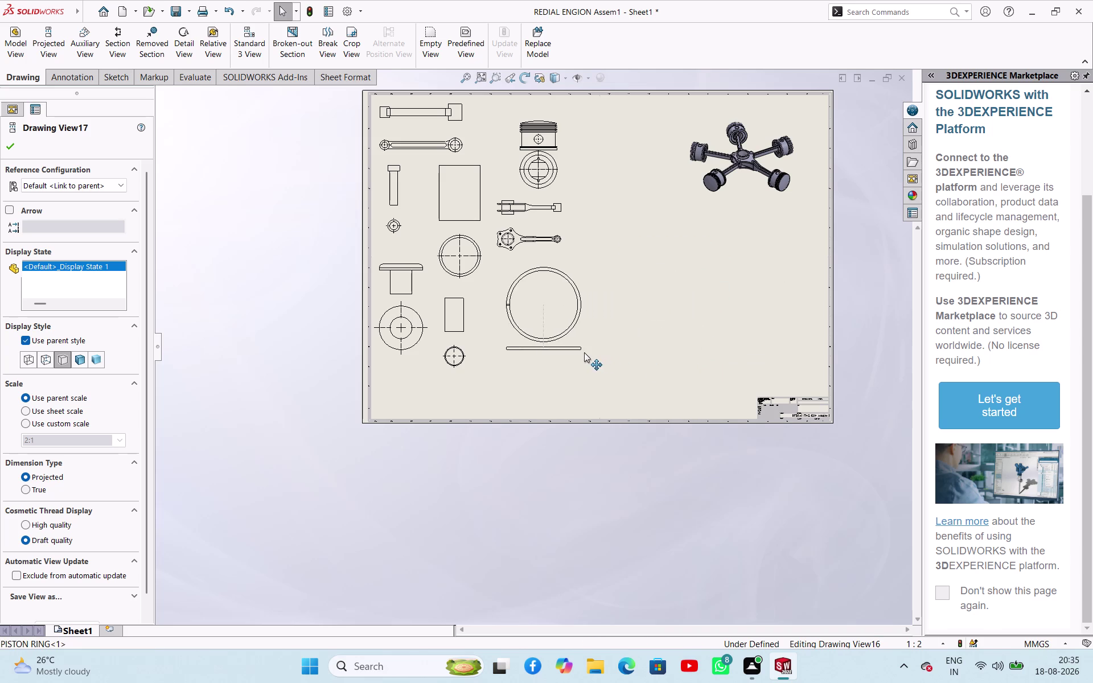
drag(584, 352, 587, 360)
click(498, 466)
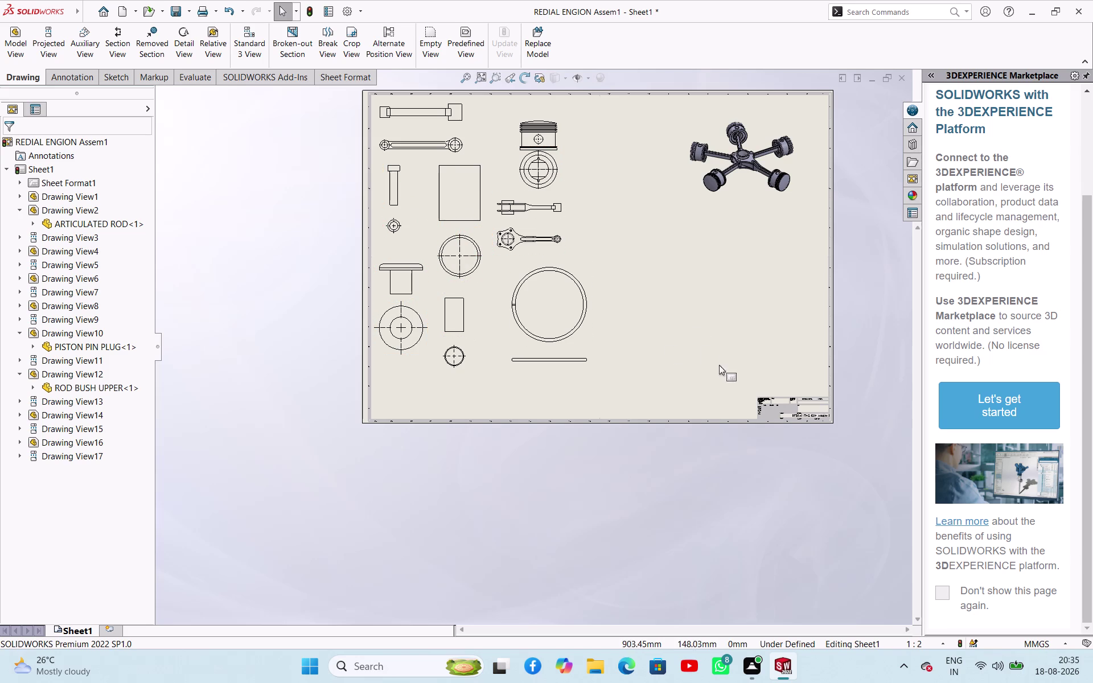
click(58, 76)
Insert a bill of materials from the isometric assembly view in the lower right area.
click(692, 63)
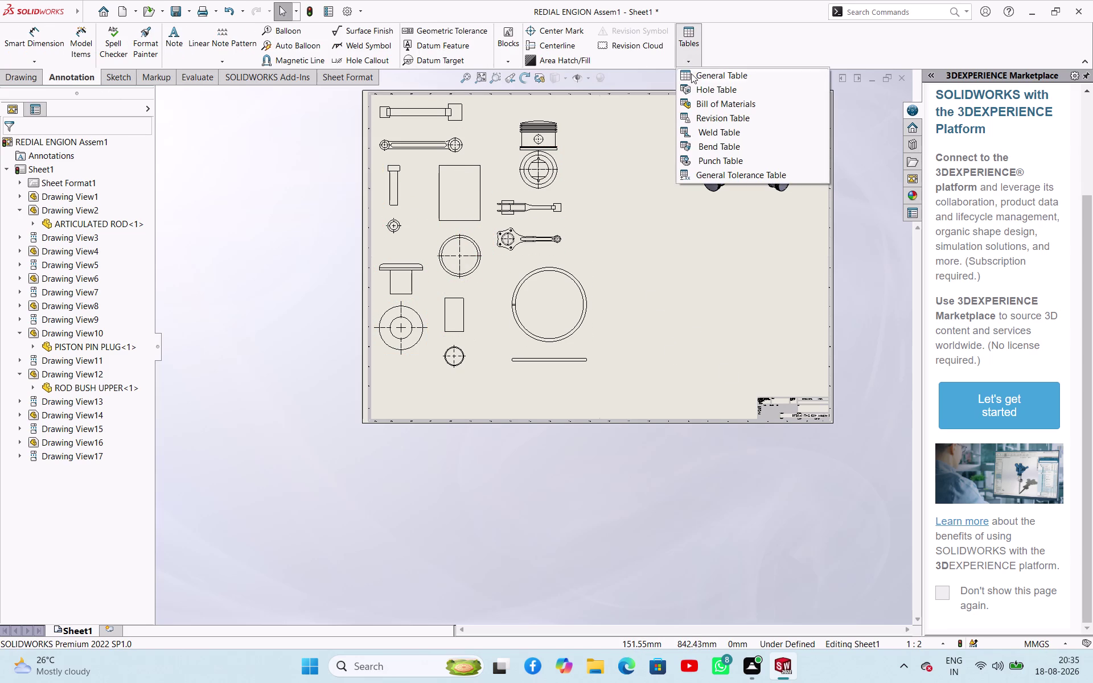
click(704, 99)
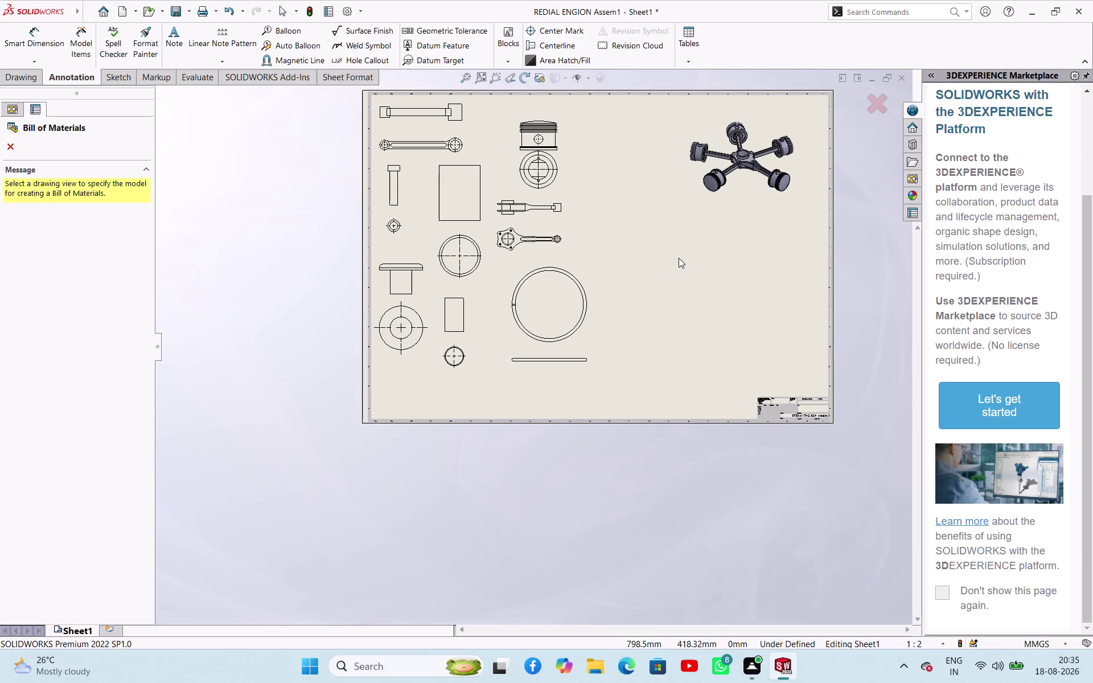
click(720, 146)
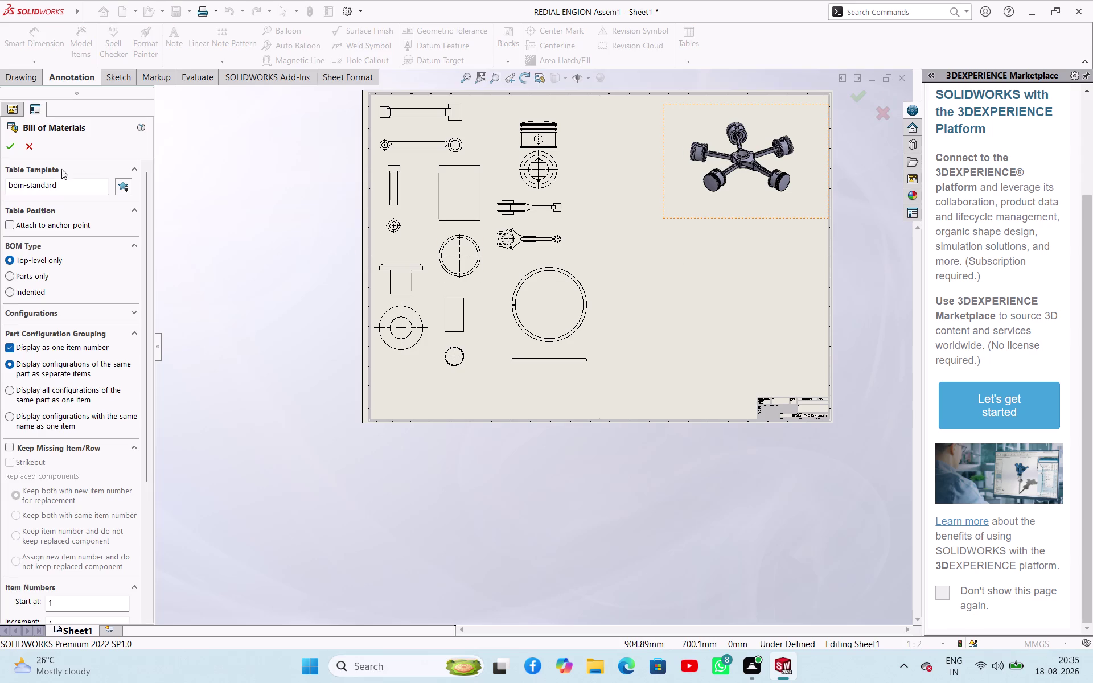
click(13, 145)
click(650, 258)
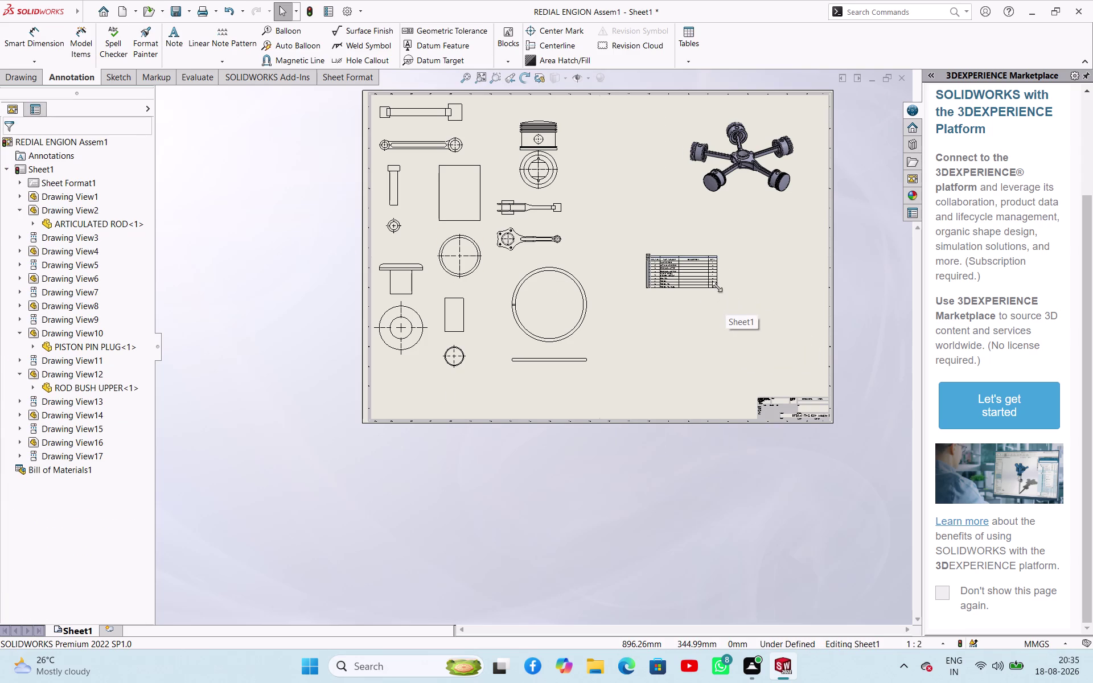
drag(717, 287, 813, 385)
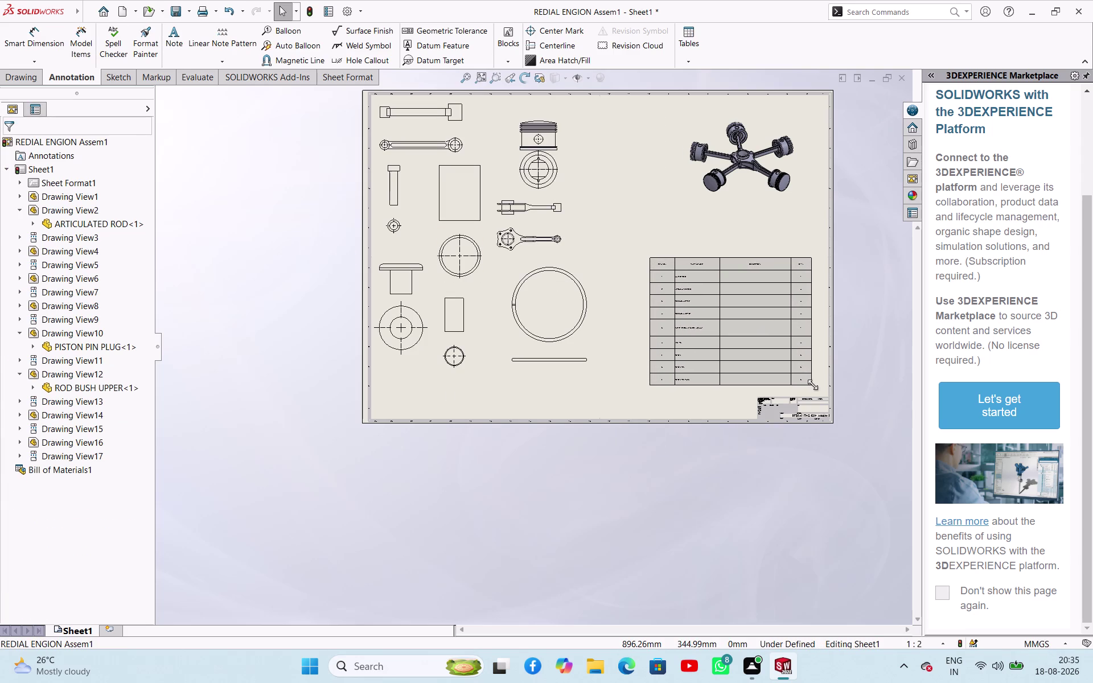
drag(813, 384, 816, 385)
click(712, 478)
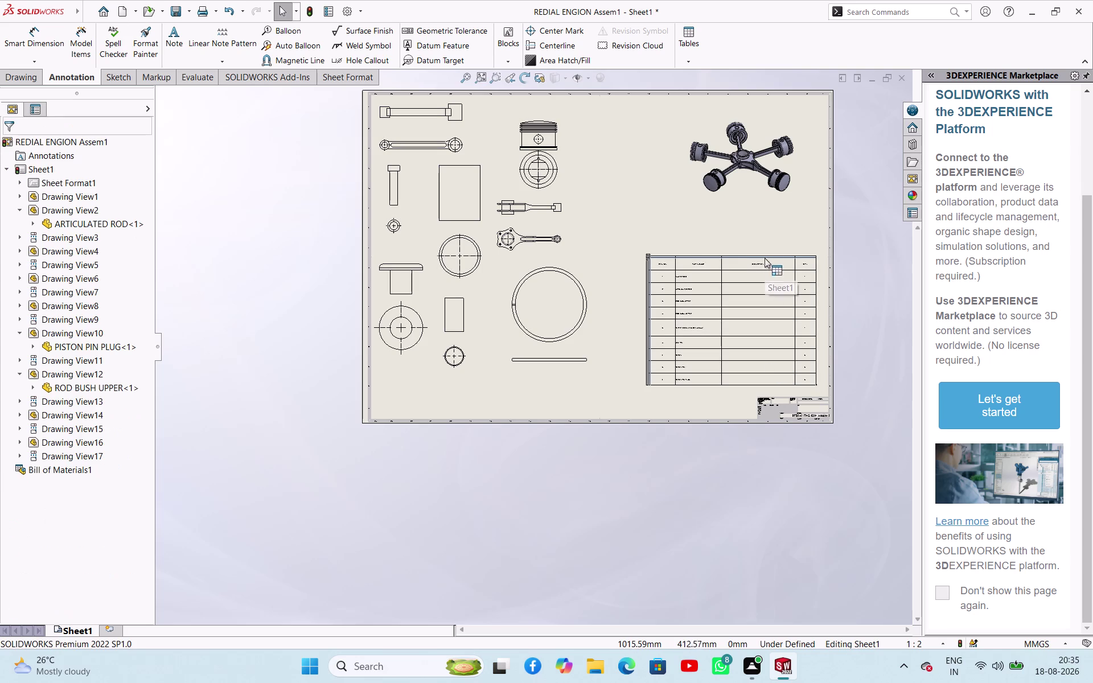
Delete the empty Description column and stretch the table to fill the corner.
click(766, 258)
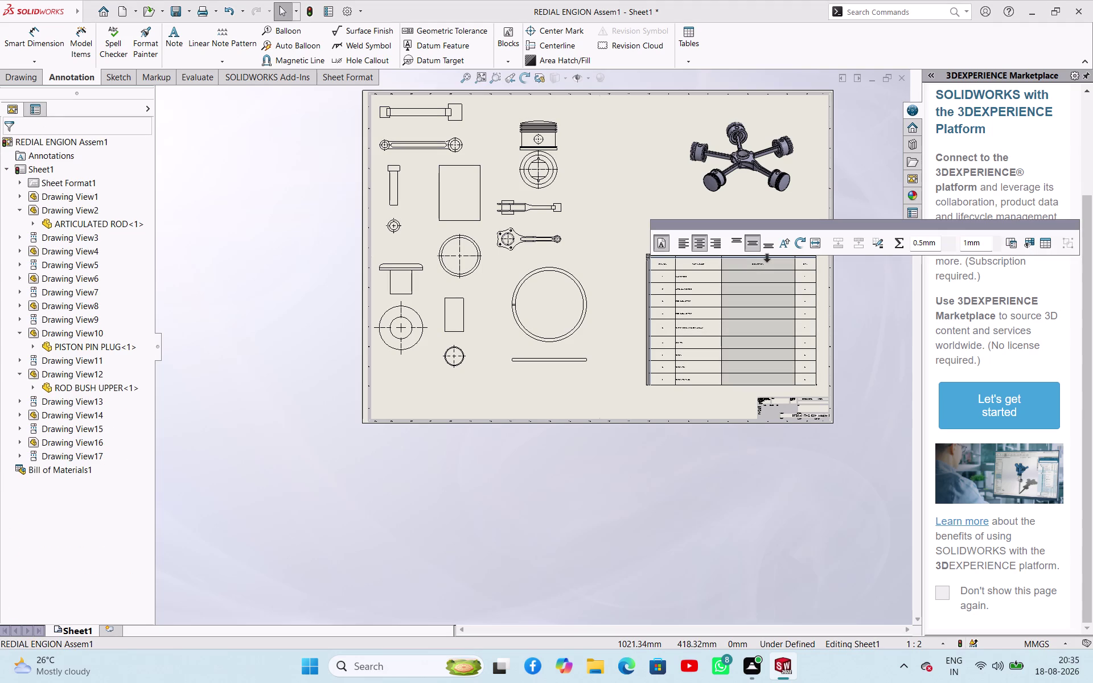
key(Delete)
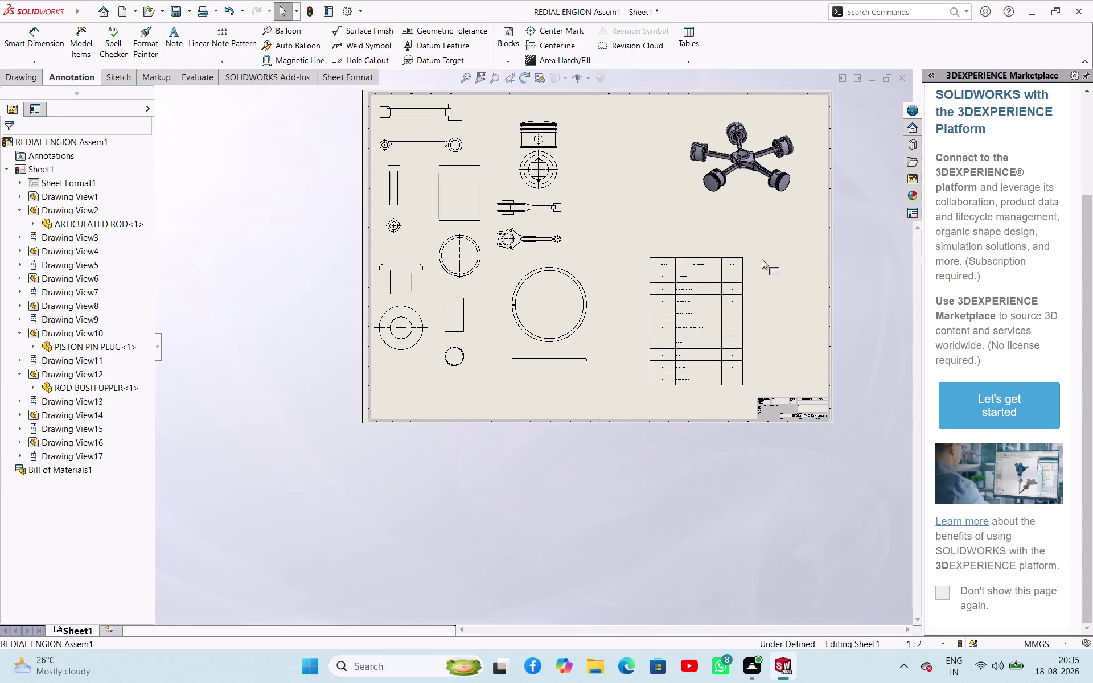
click(589, 226)
drag(742, 385, 806, 386)
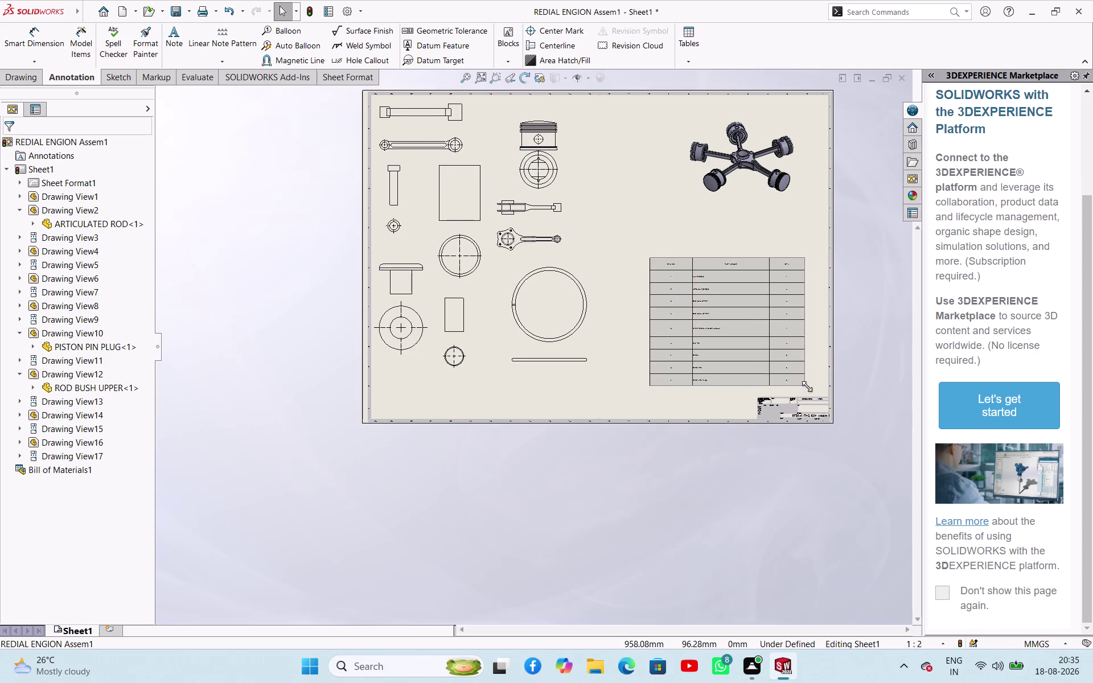
drag(806, 387, 808, 374)
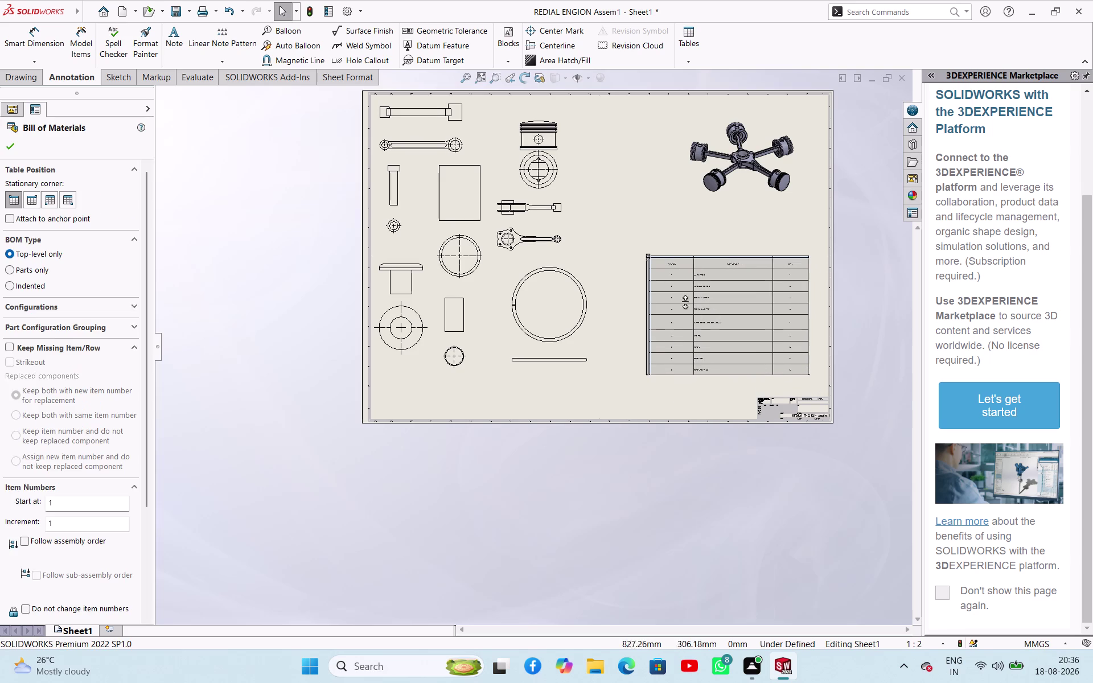
click(603, 480)
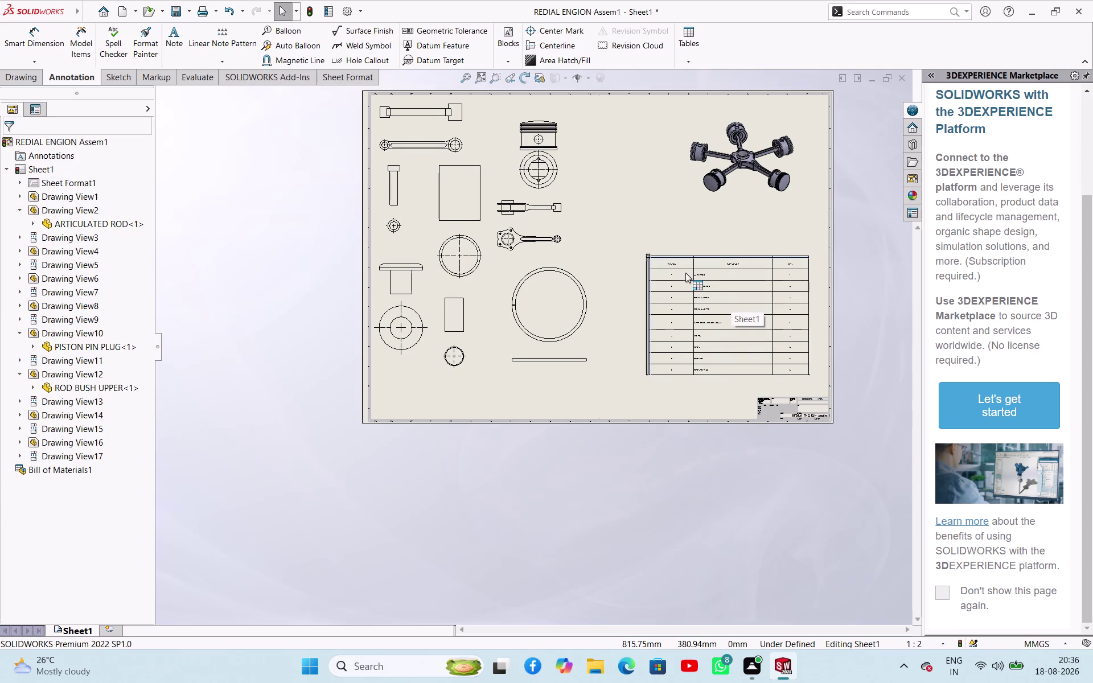
Select all item number, part number and quantity cells of the bill of materials.
click(683, 272)
click(675, 290)
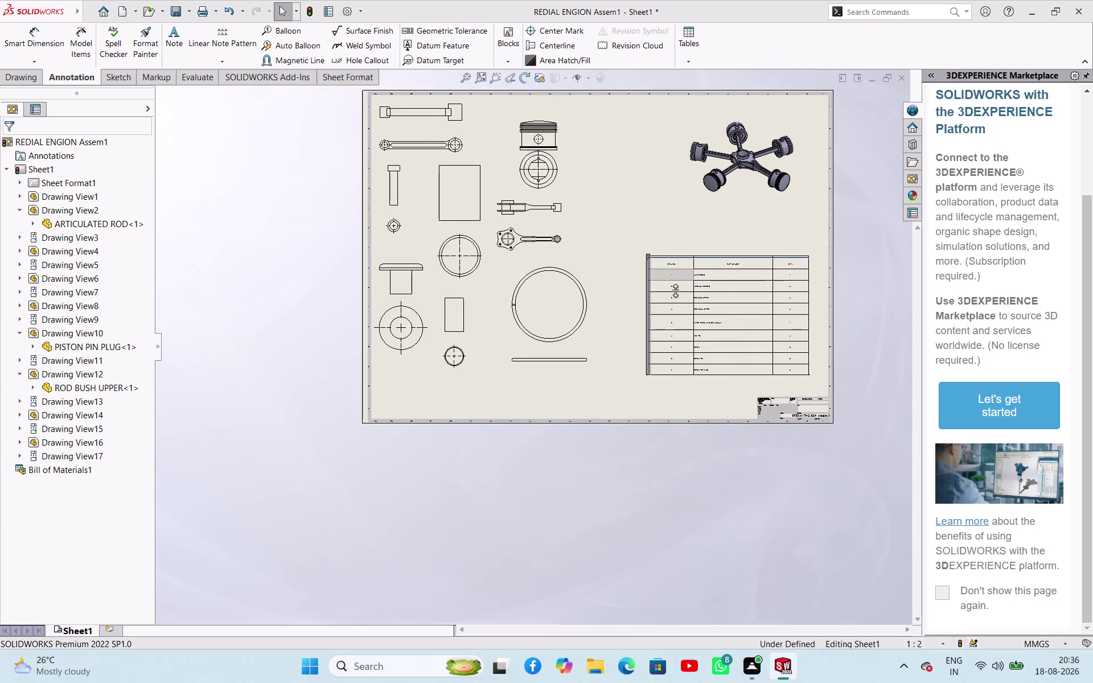
click(677, 304)
click(677, 315)
click(674, 329)
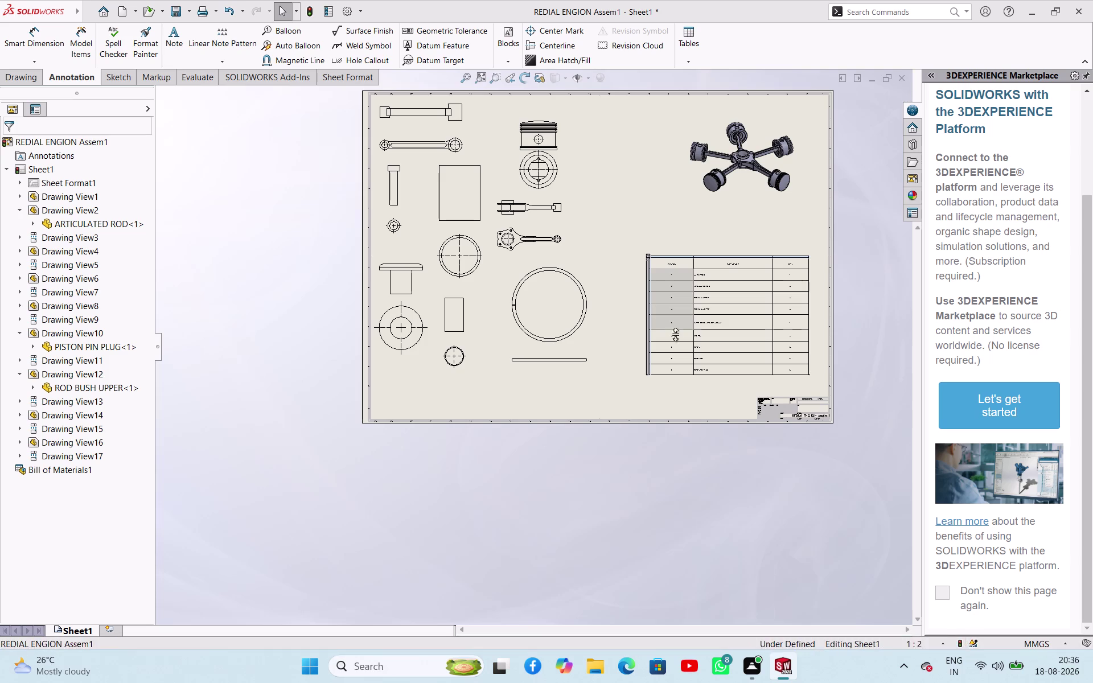
click(676, 334)
click(676, 353)
click(676, 369)
click(680, 363)
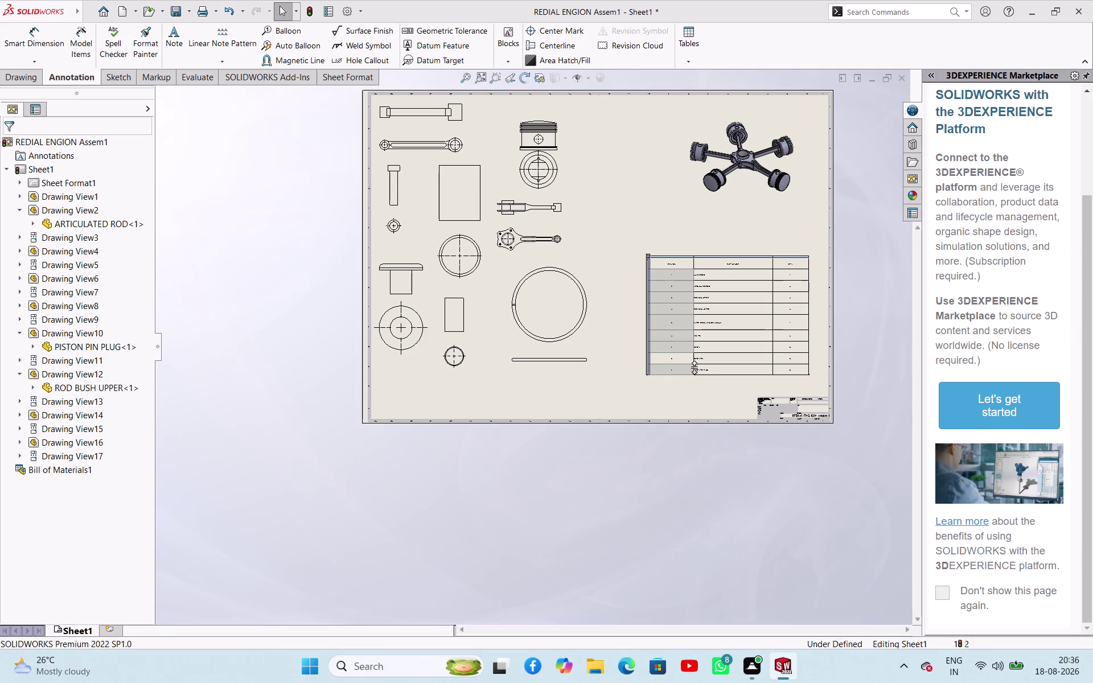
click(709, 371)
click(715, 363)
click(715, 347)
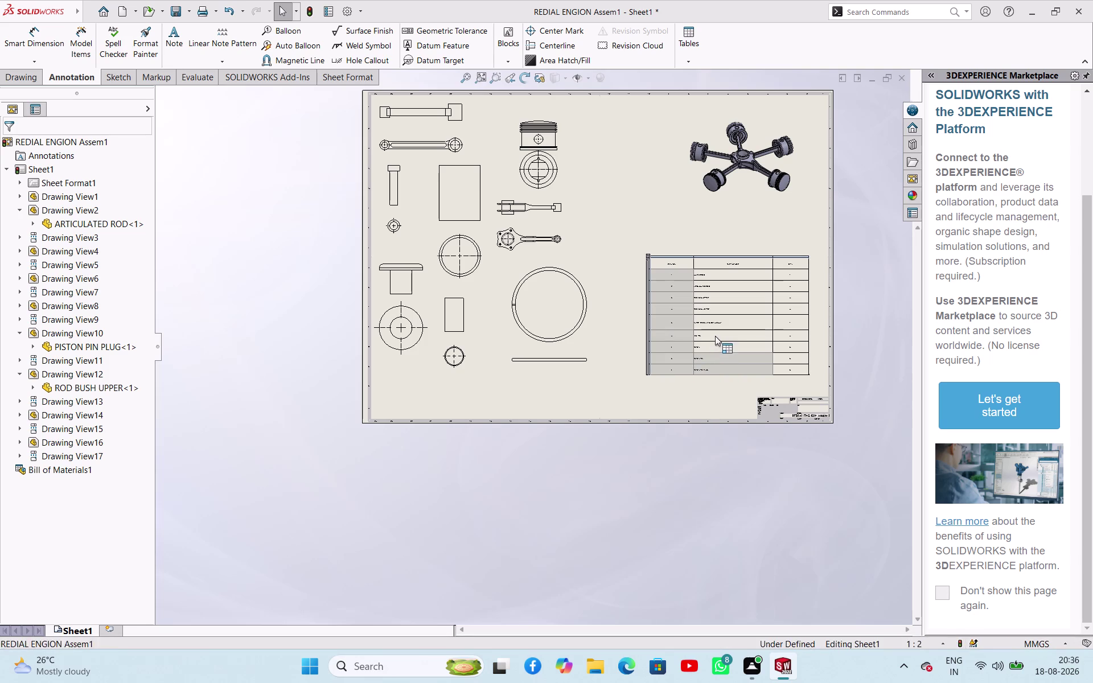
click(715, 335)
click(717, 322)
click(716, 309)
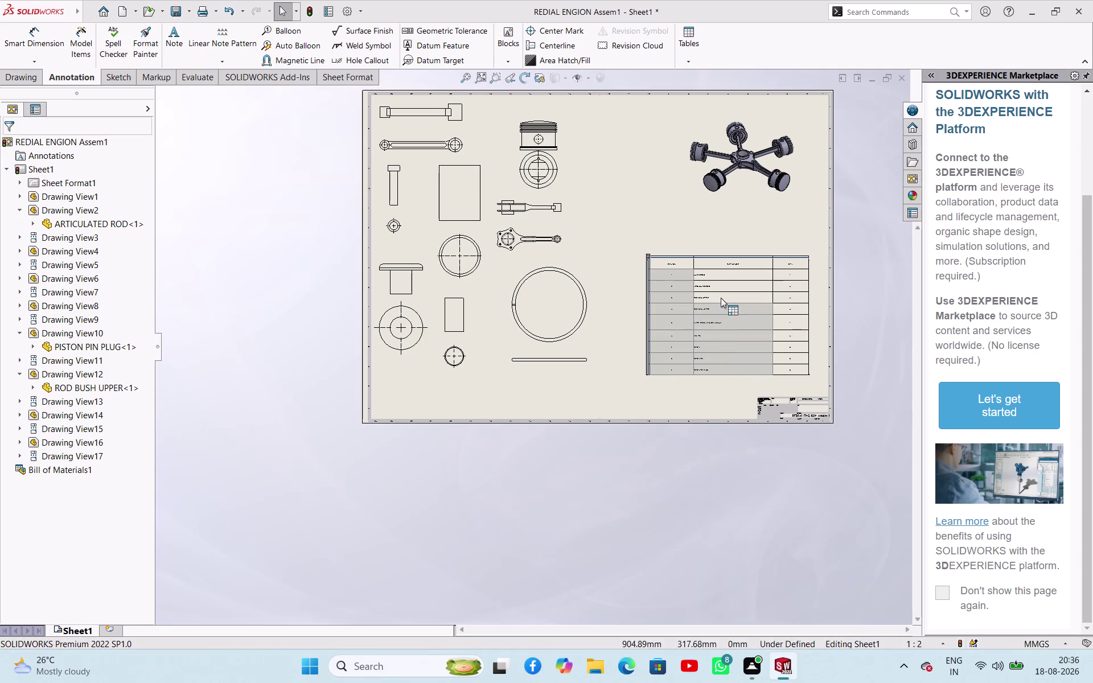
click(721, 297)
click(725, 281)
click(725, 276)
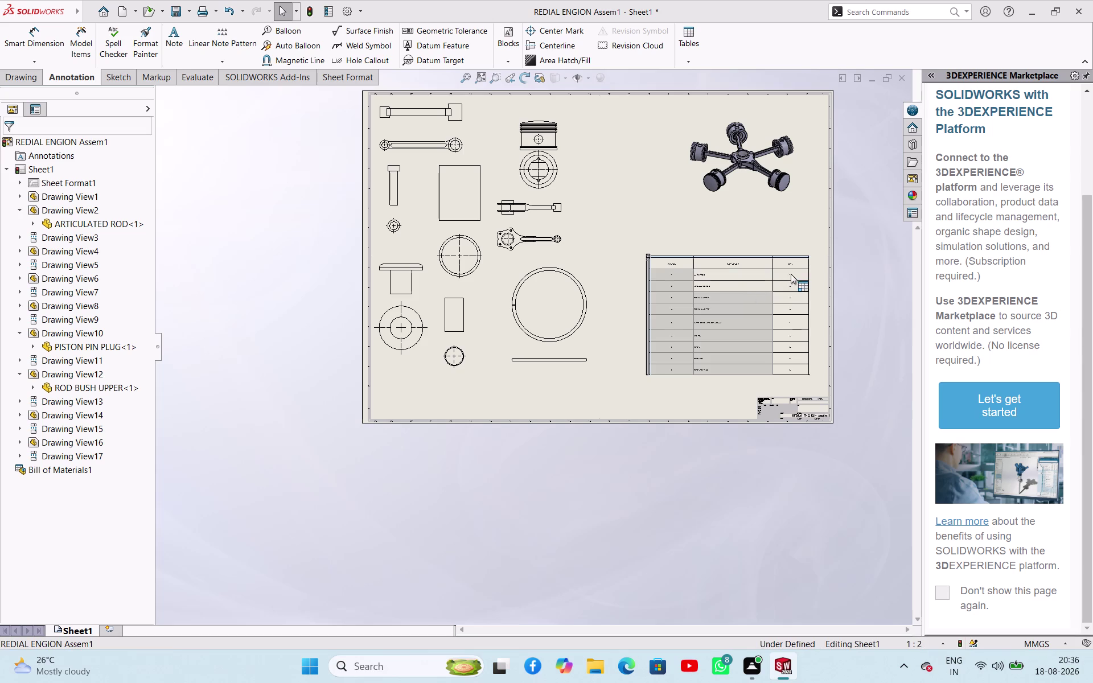
click(791, 274)
click(791, 287)
click(789, 298)
click(789, 310)
click(789, 322)
click(788, 334)
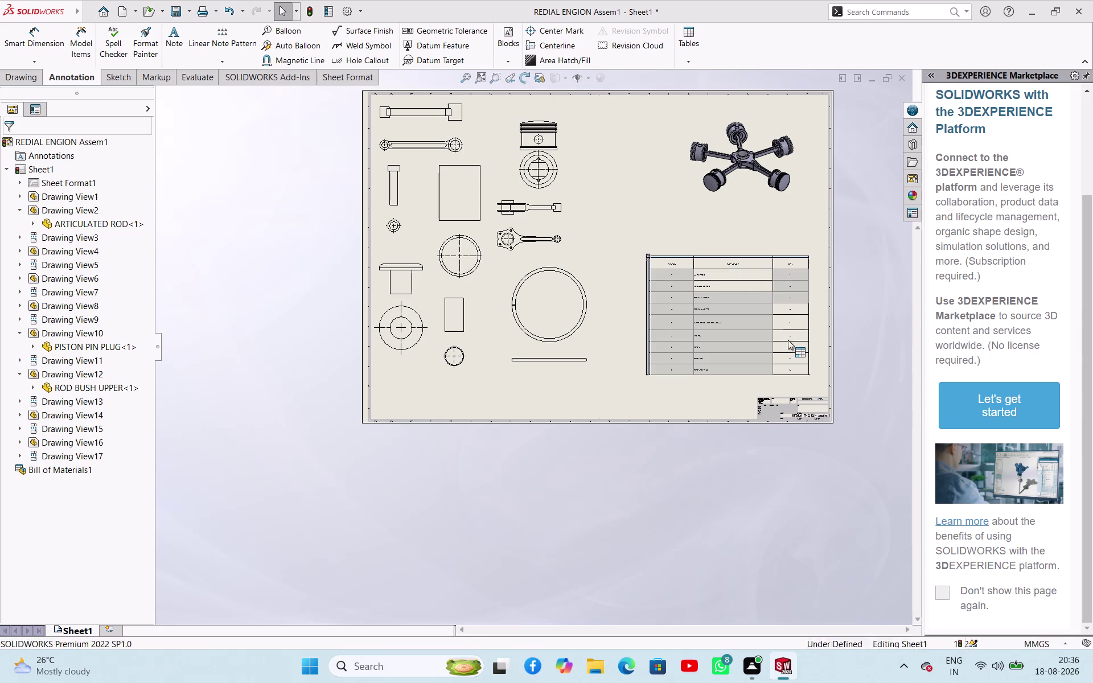
click(787, 343)
double_click(787, 353)
click(792, 366)
click(746, 289)
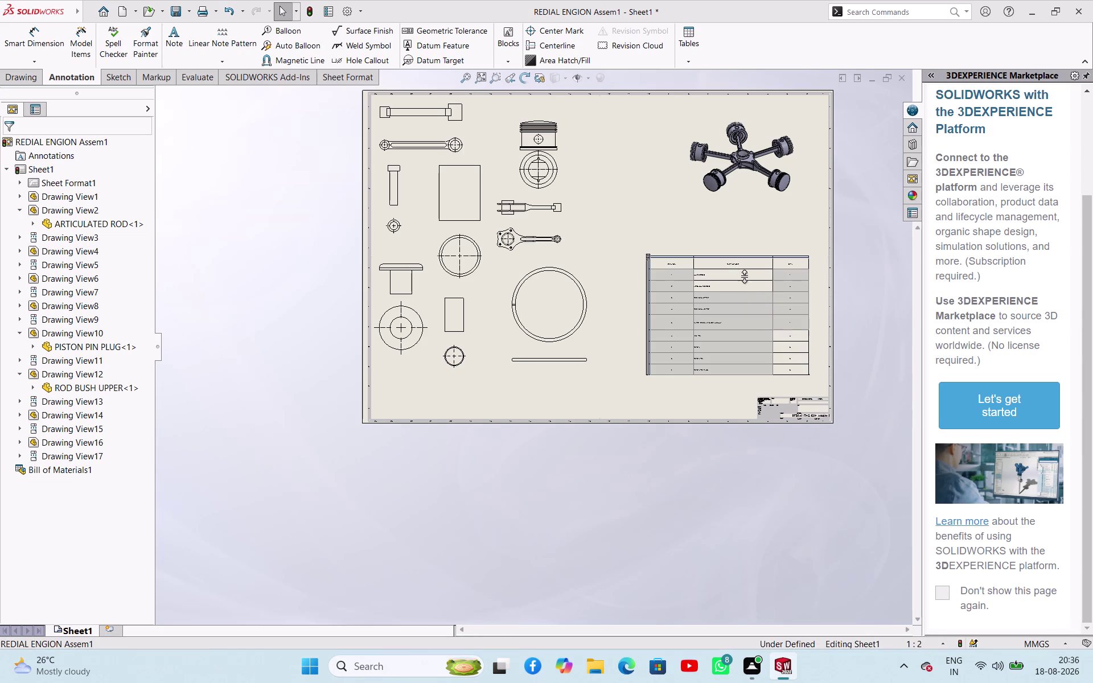
click(744, 275)
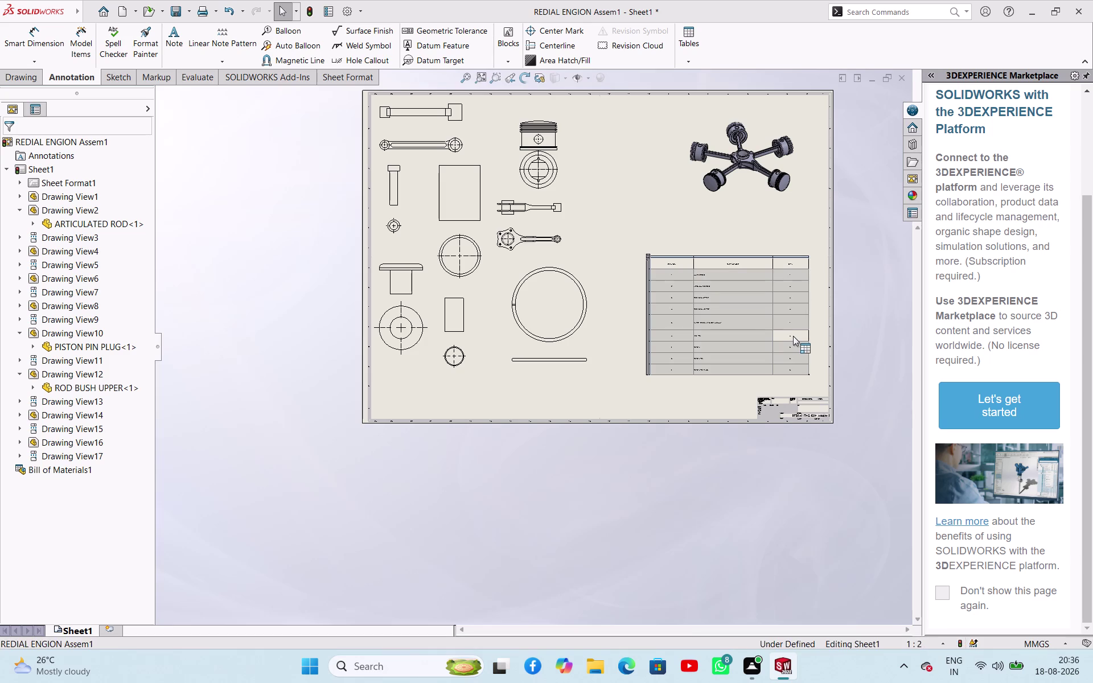
Set the selected cells' text height to 28, centred and bold.
click(793, 336)
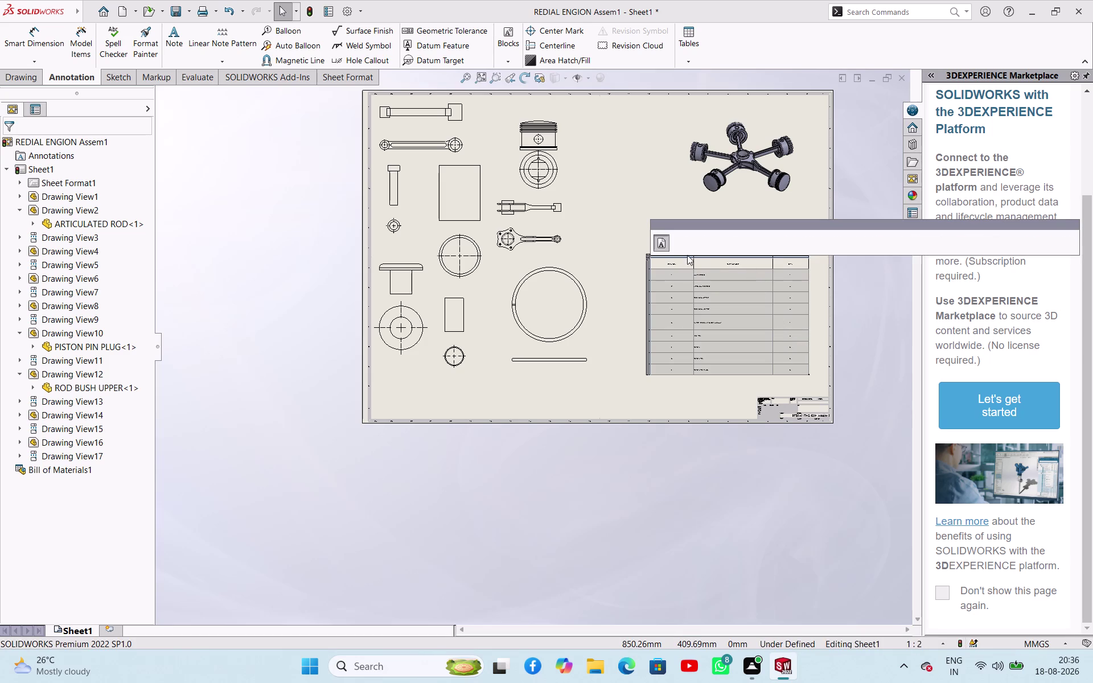
click(659, 246)
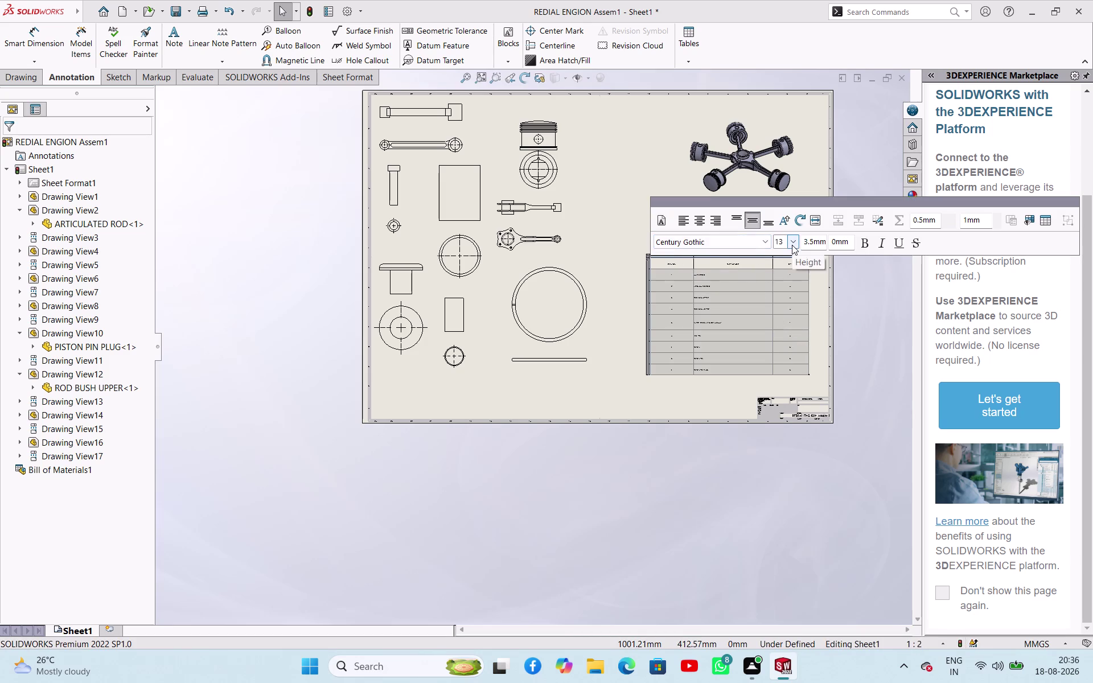
click(792, 245)
click(785, 368)
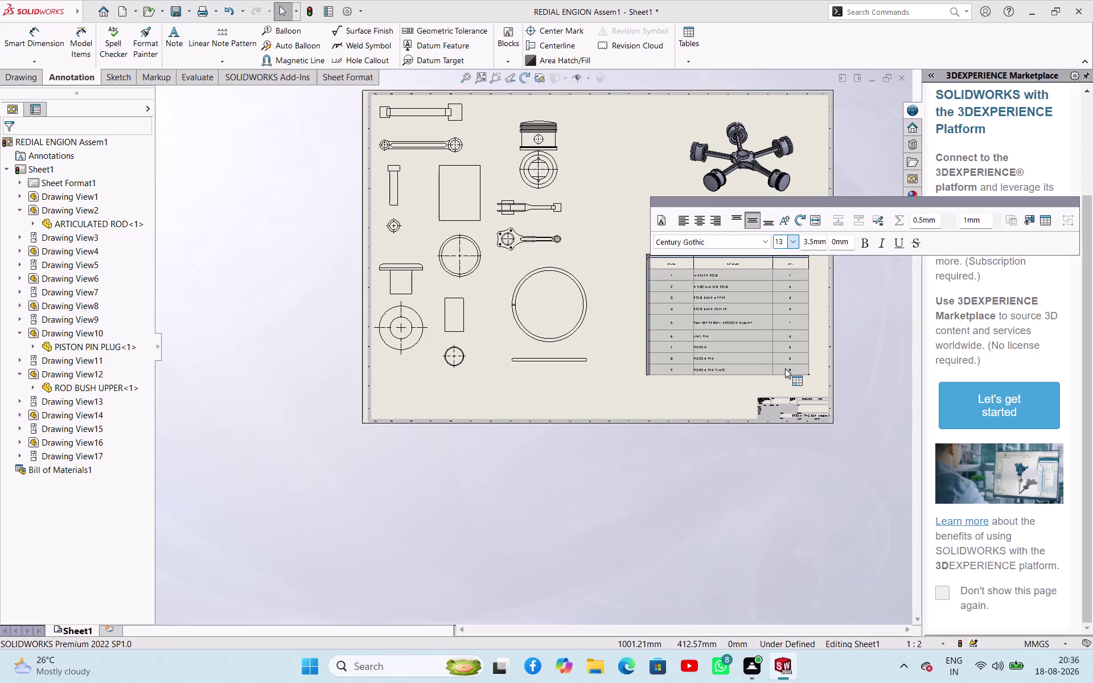
click(702, 224)
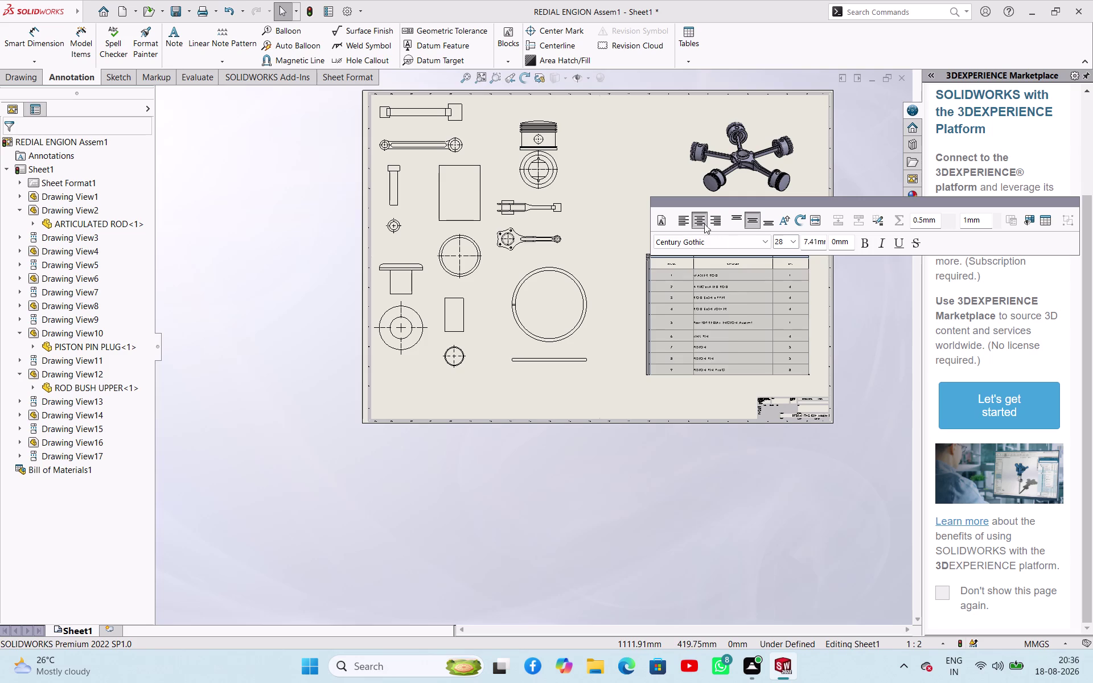
click(866, 244)
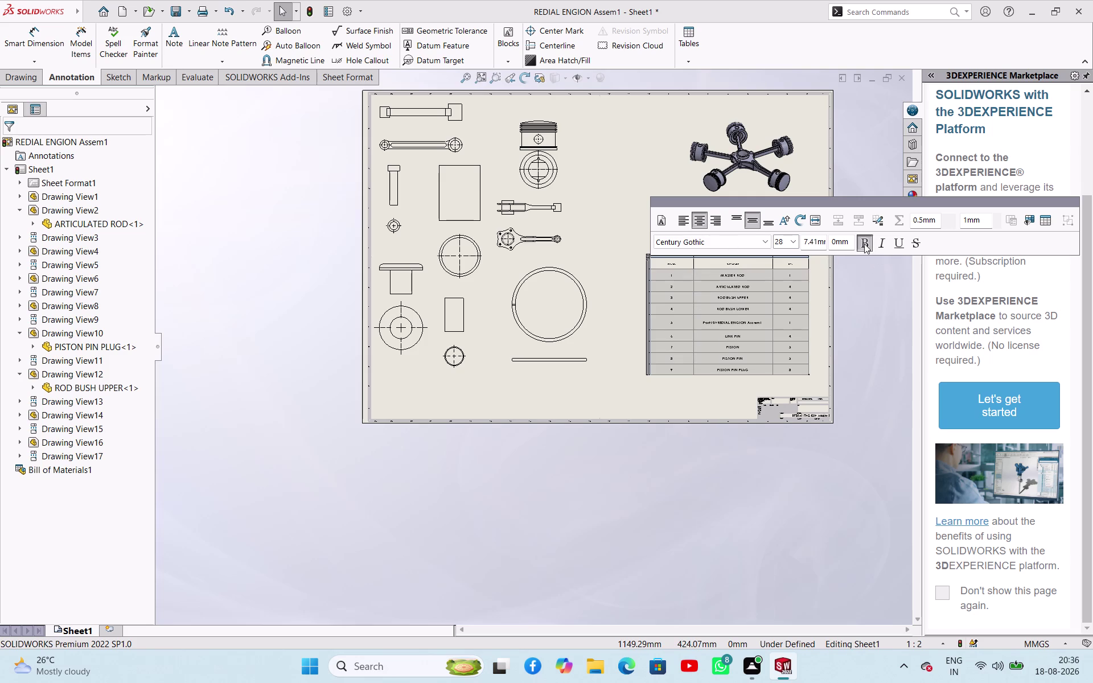
click(673, 452)
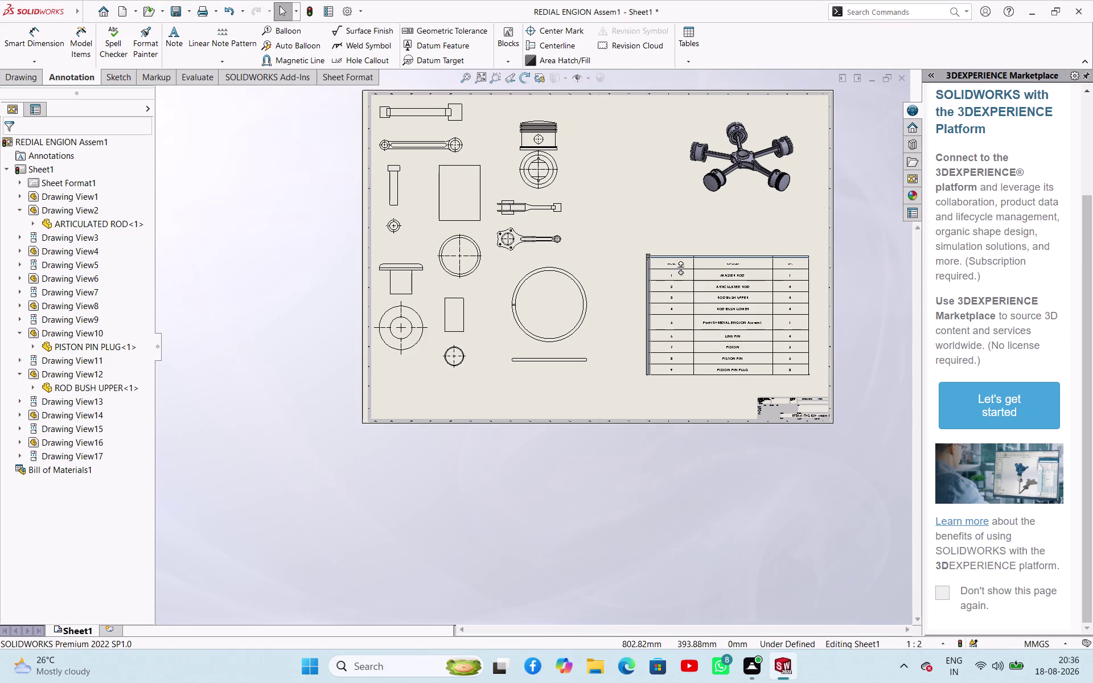
Set the header row (ITEM NO., PART NUMBER, QTY.) to bold font size 36.
scroll(down, 3)
scroll(down, 3)
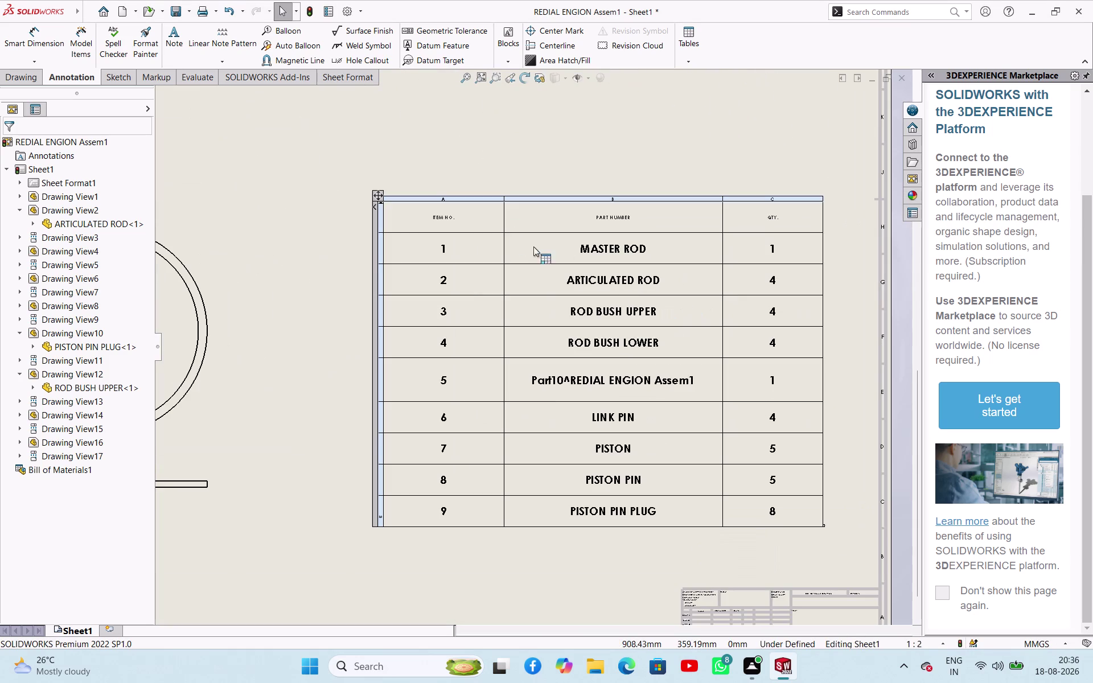
click(455, 218)
click(569, 221)
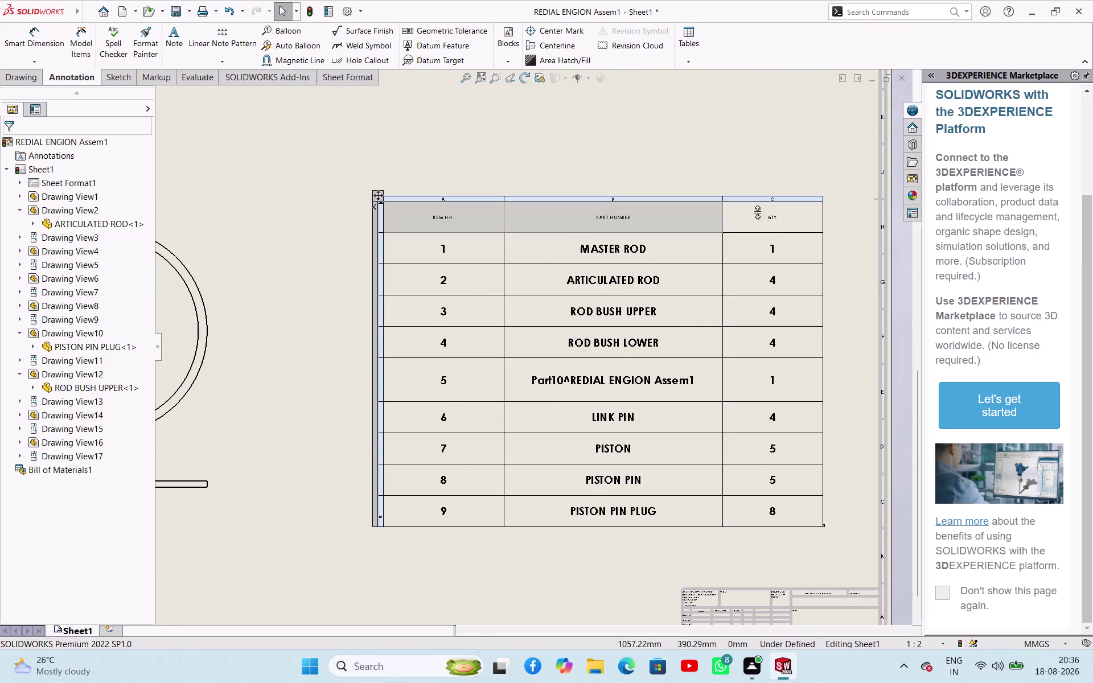
click(757, 212)
click(388, 185)
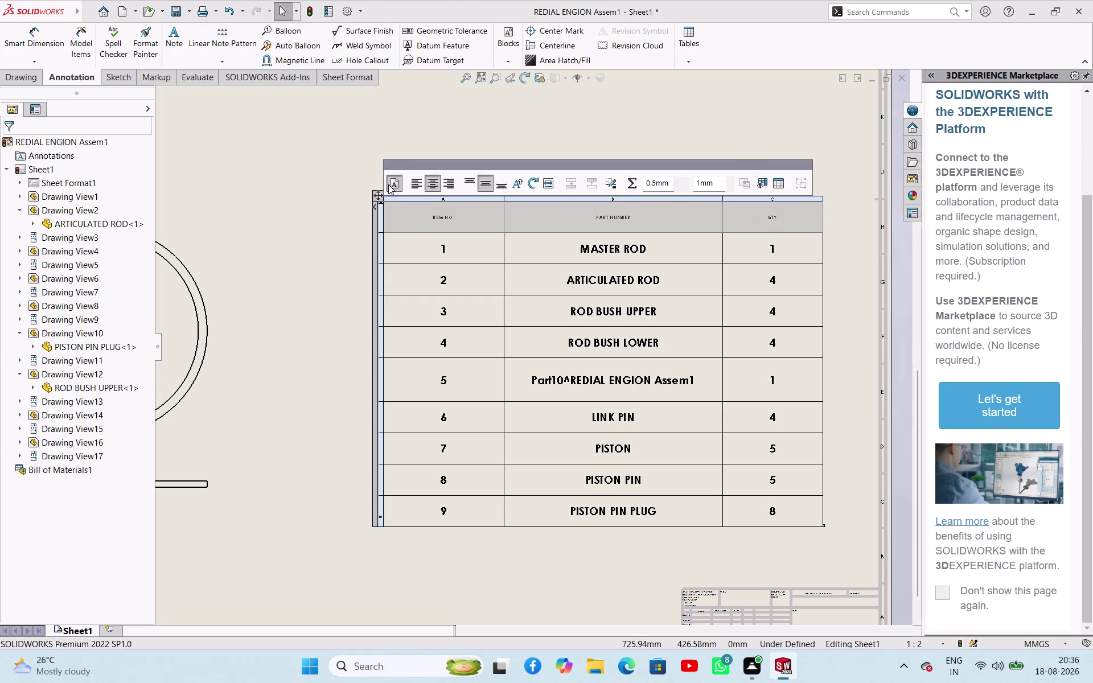
click(526, 178)
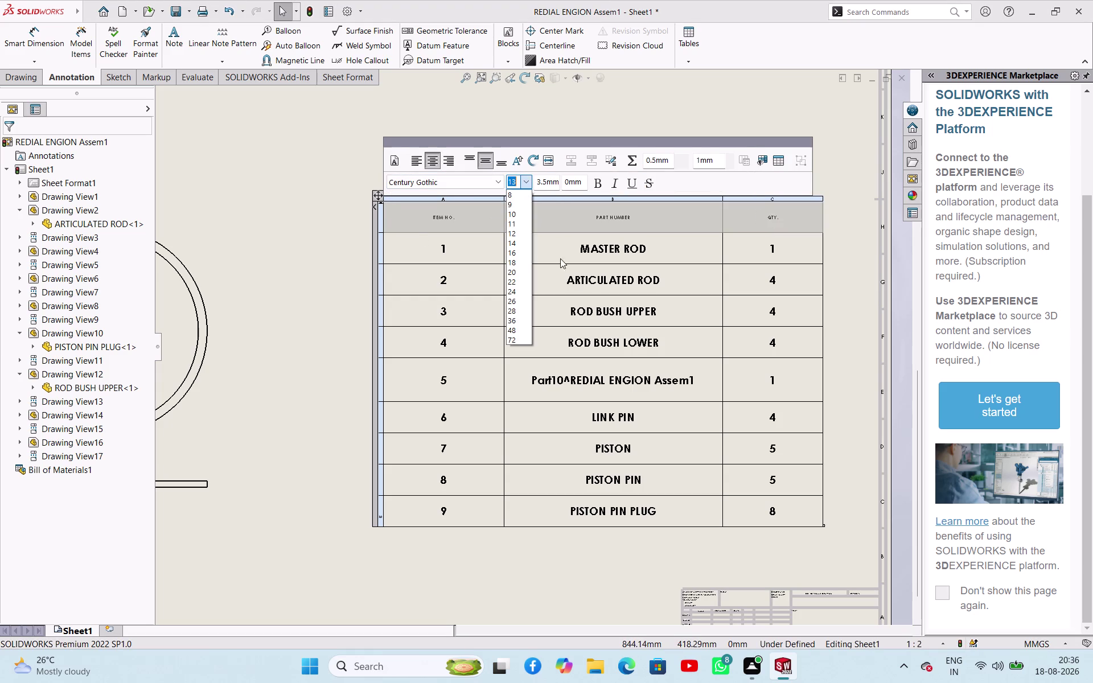
click(513, 324)
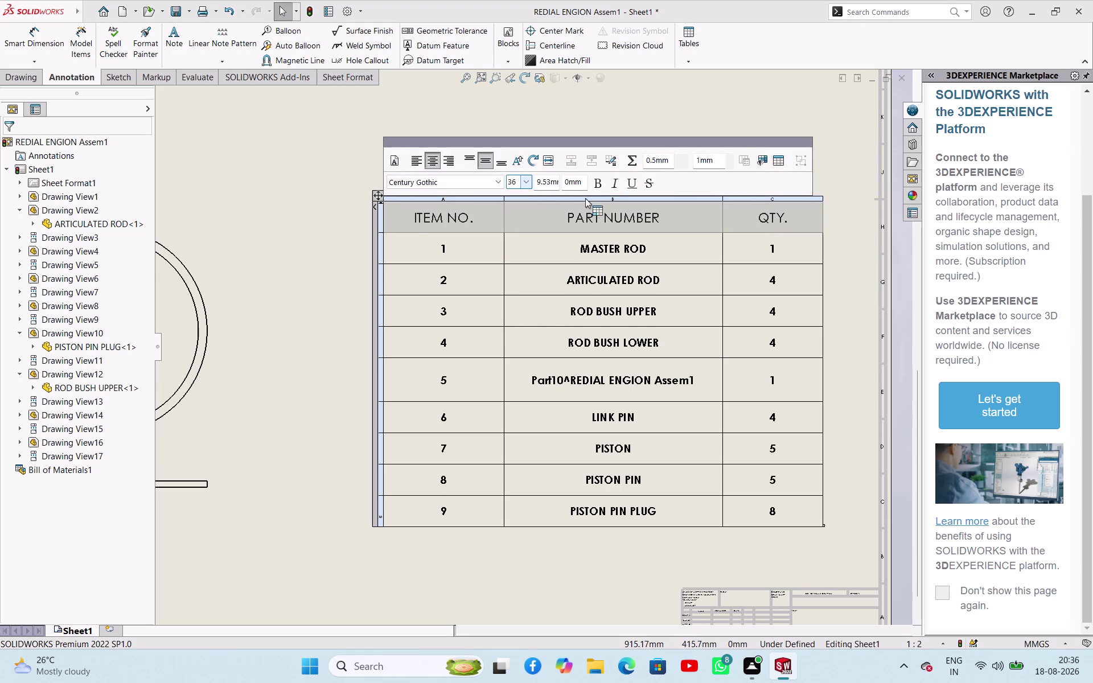
click(592, 185)
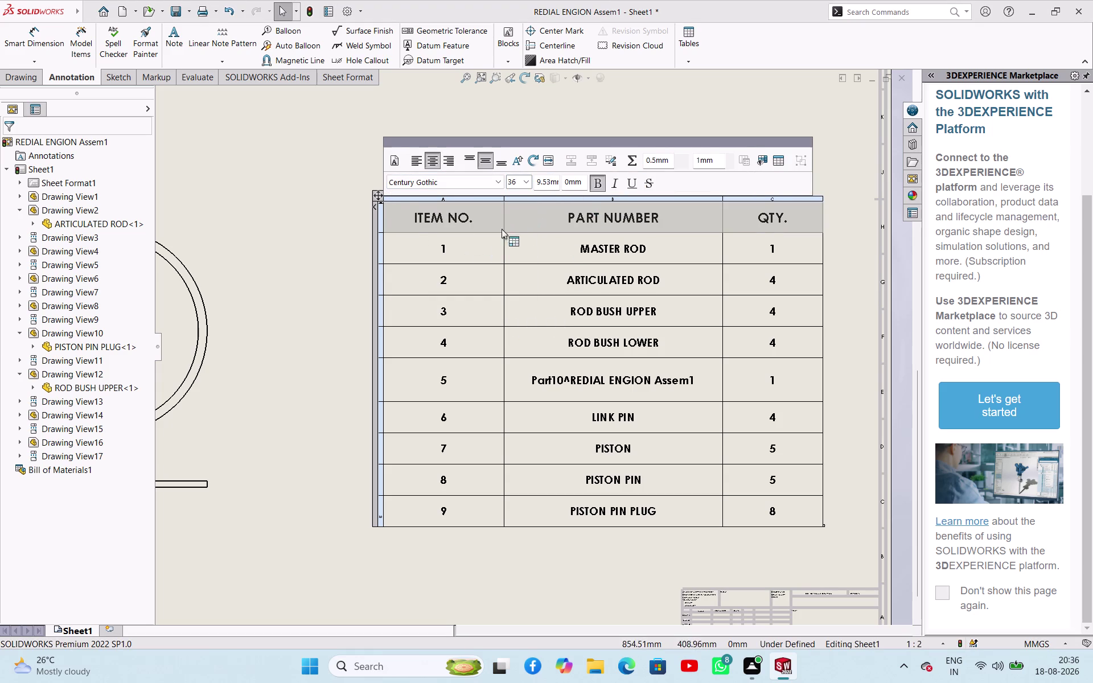
Deselect the table and review the finished sheet.
click(299, 285)
scroll(up, 3)
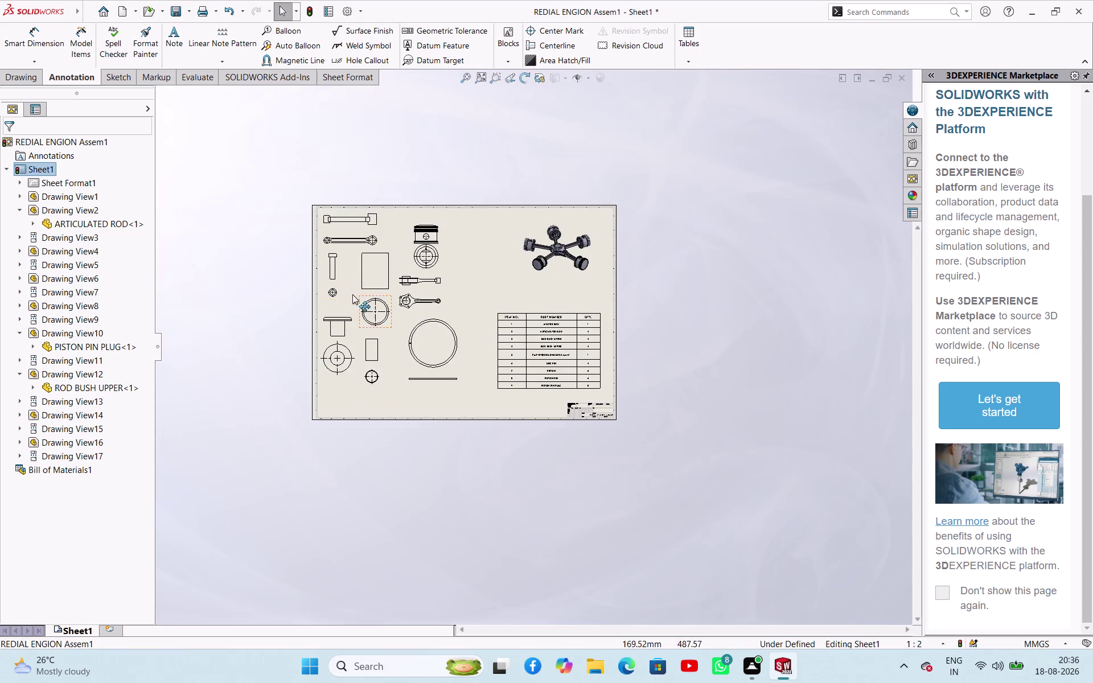
scroll(down, 3)
scroll(down, 3)
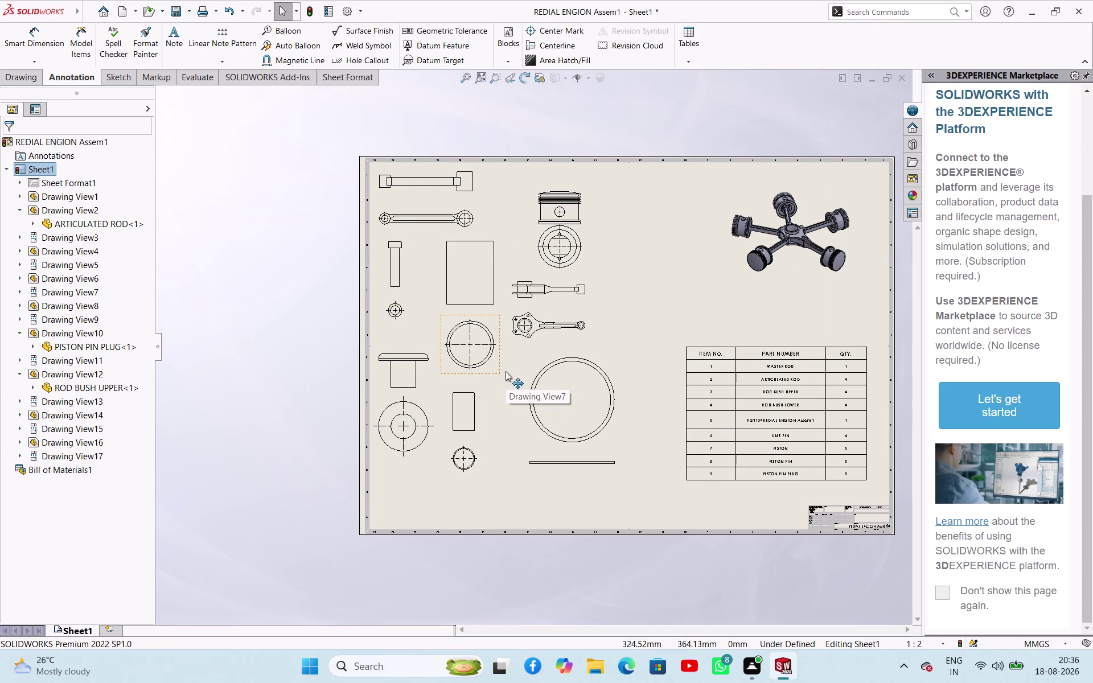
click(188, 14)
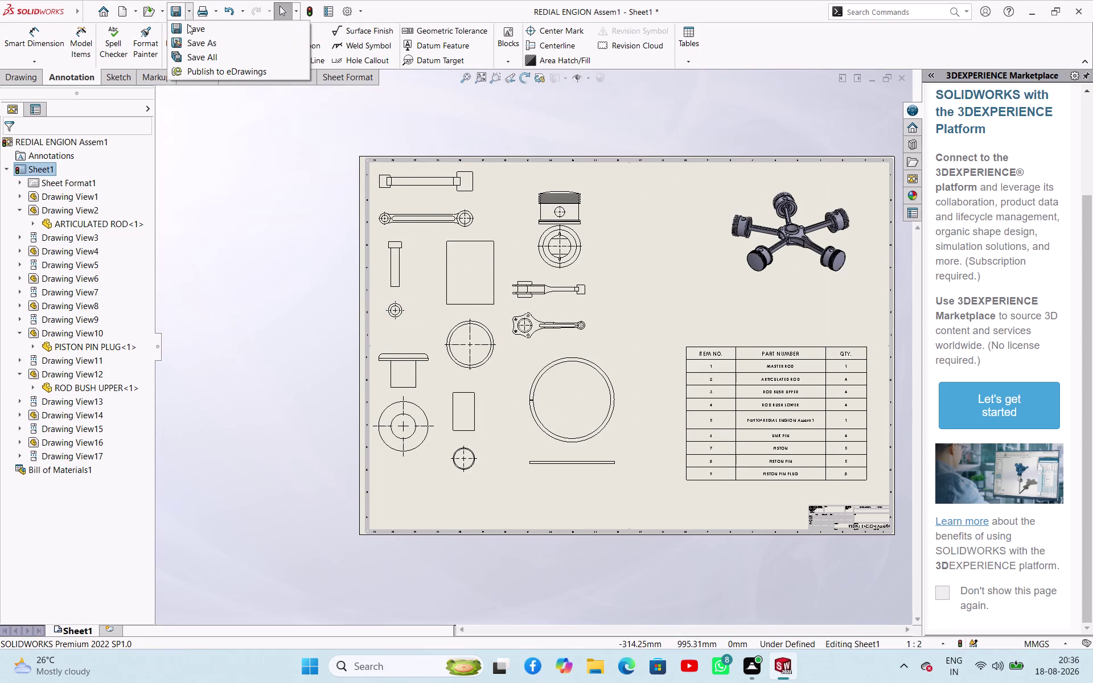
Save the drawing as PDF named 'REDIAL ENGION Assem1 DRAFT'.
click(191, 41)
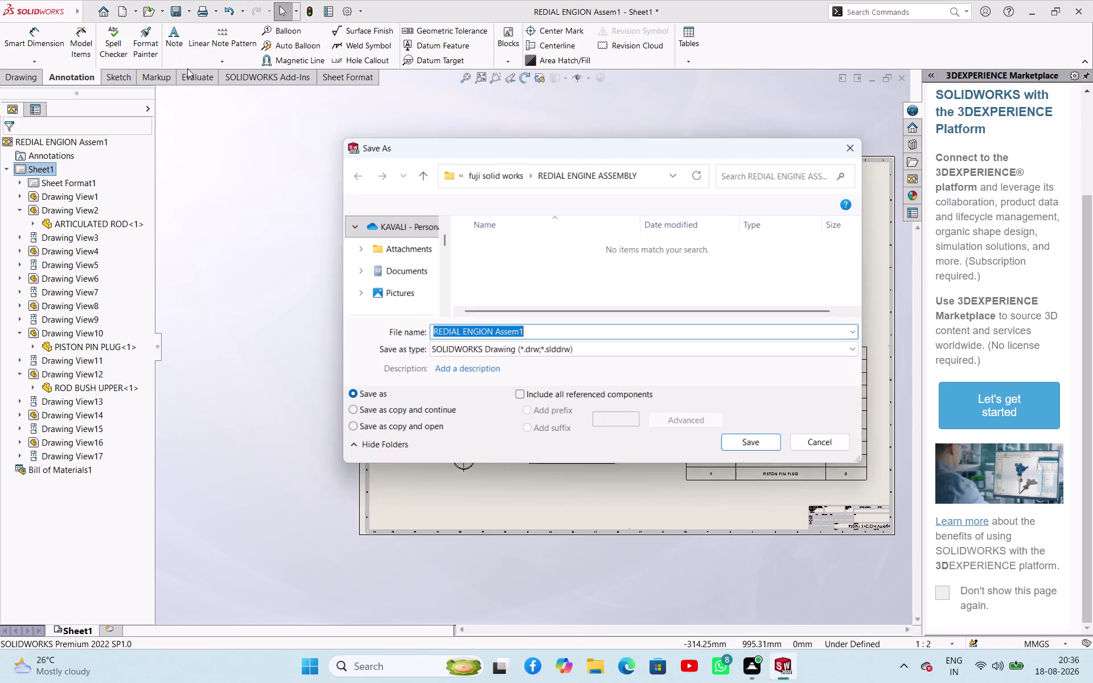
click(540, 350)
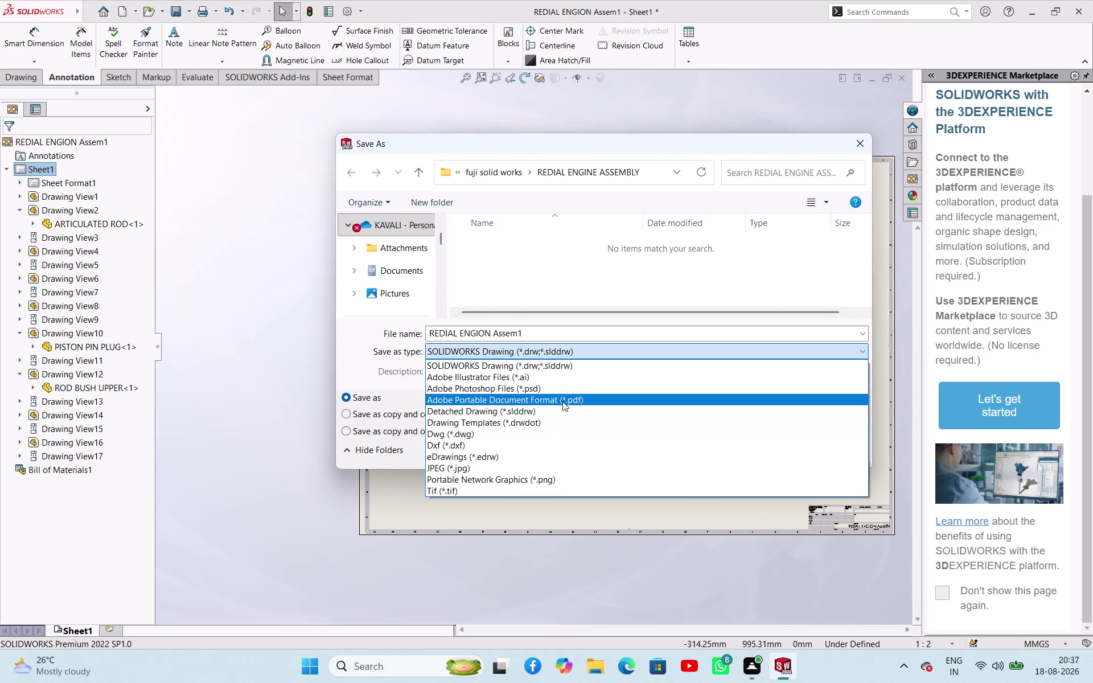
click(563, 401)
click(547, 380)
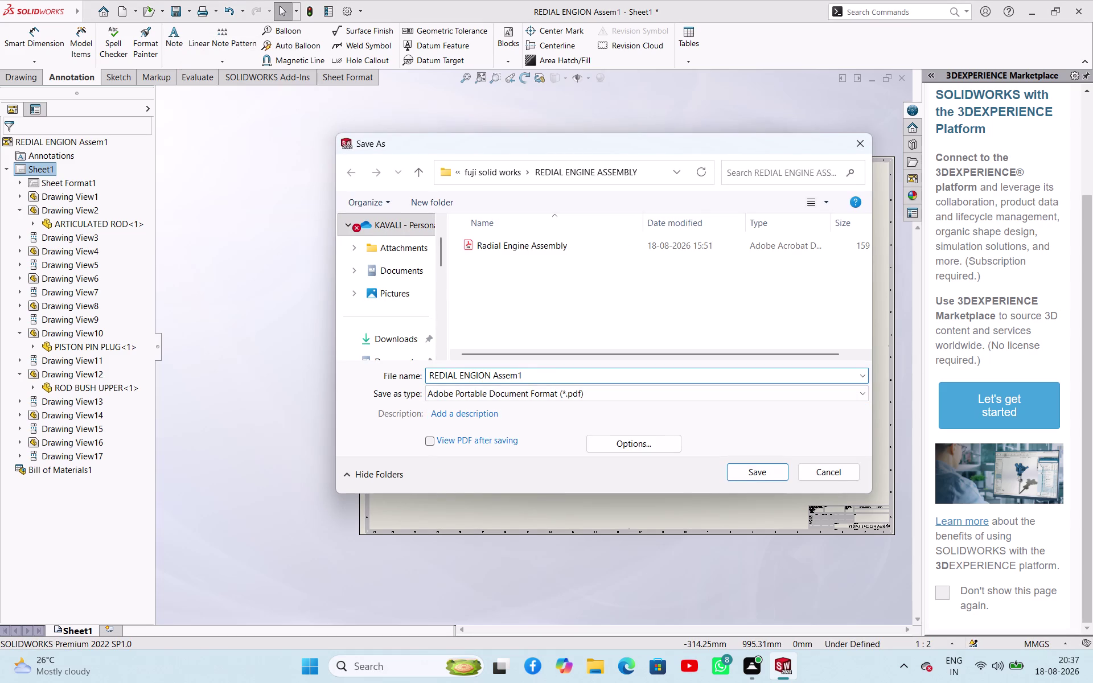
key(space)
text(DRAFT)
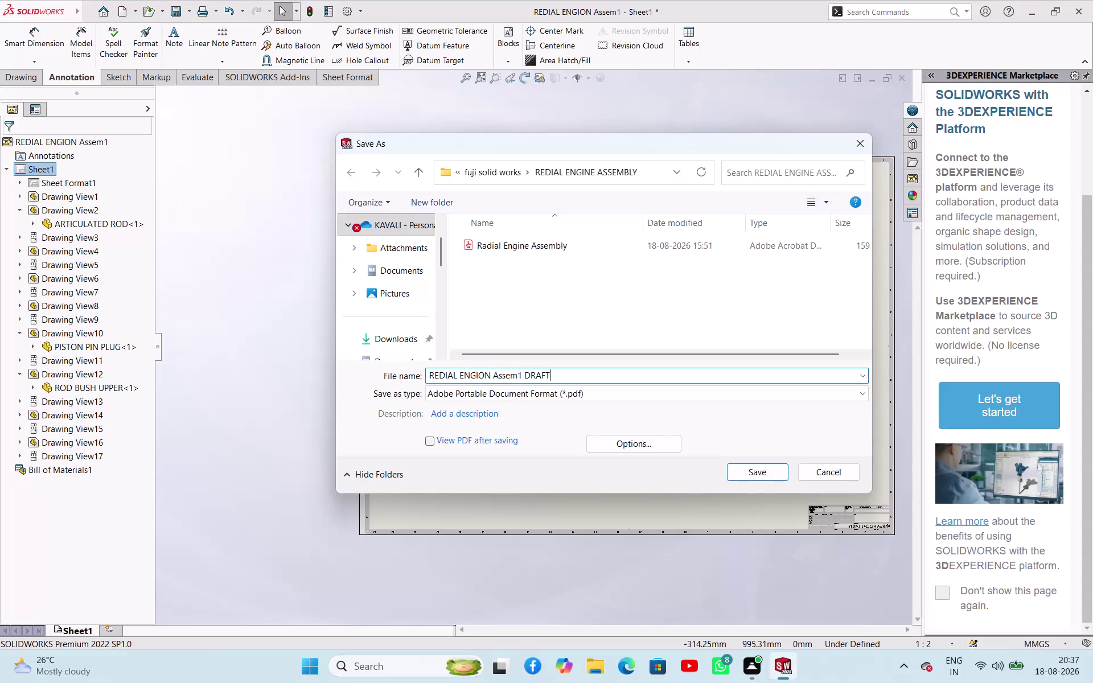
click(760, 475)
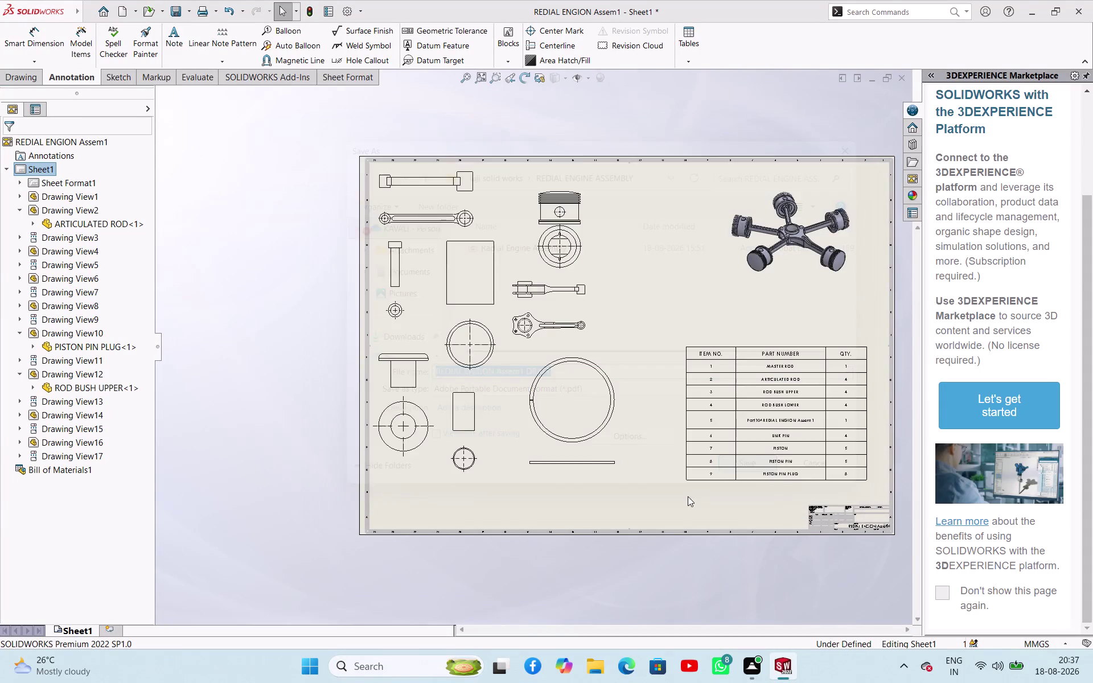